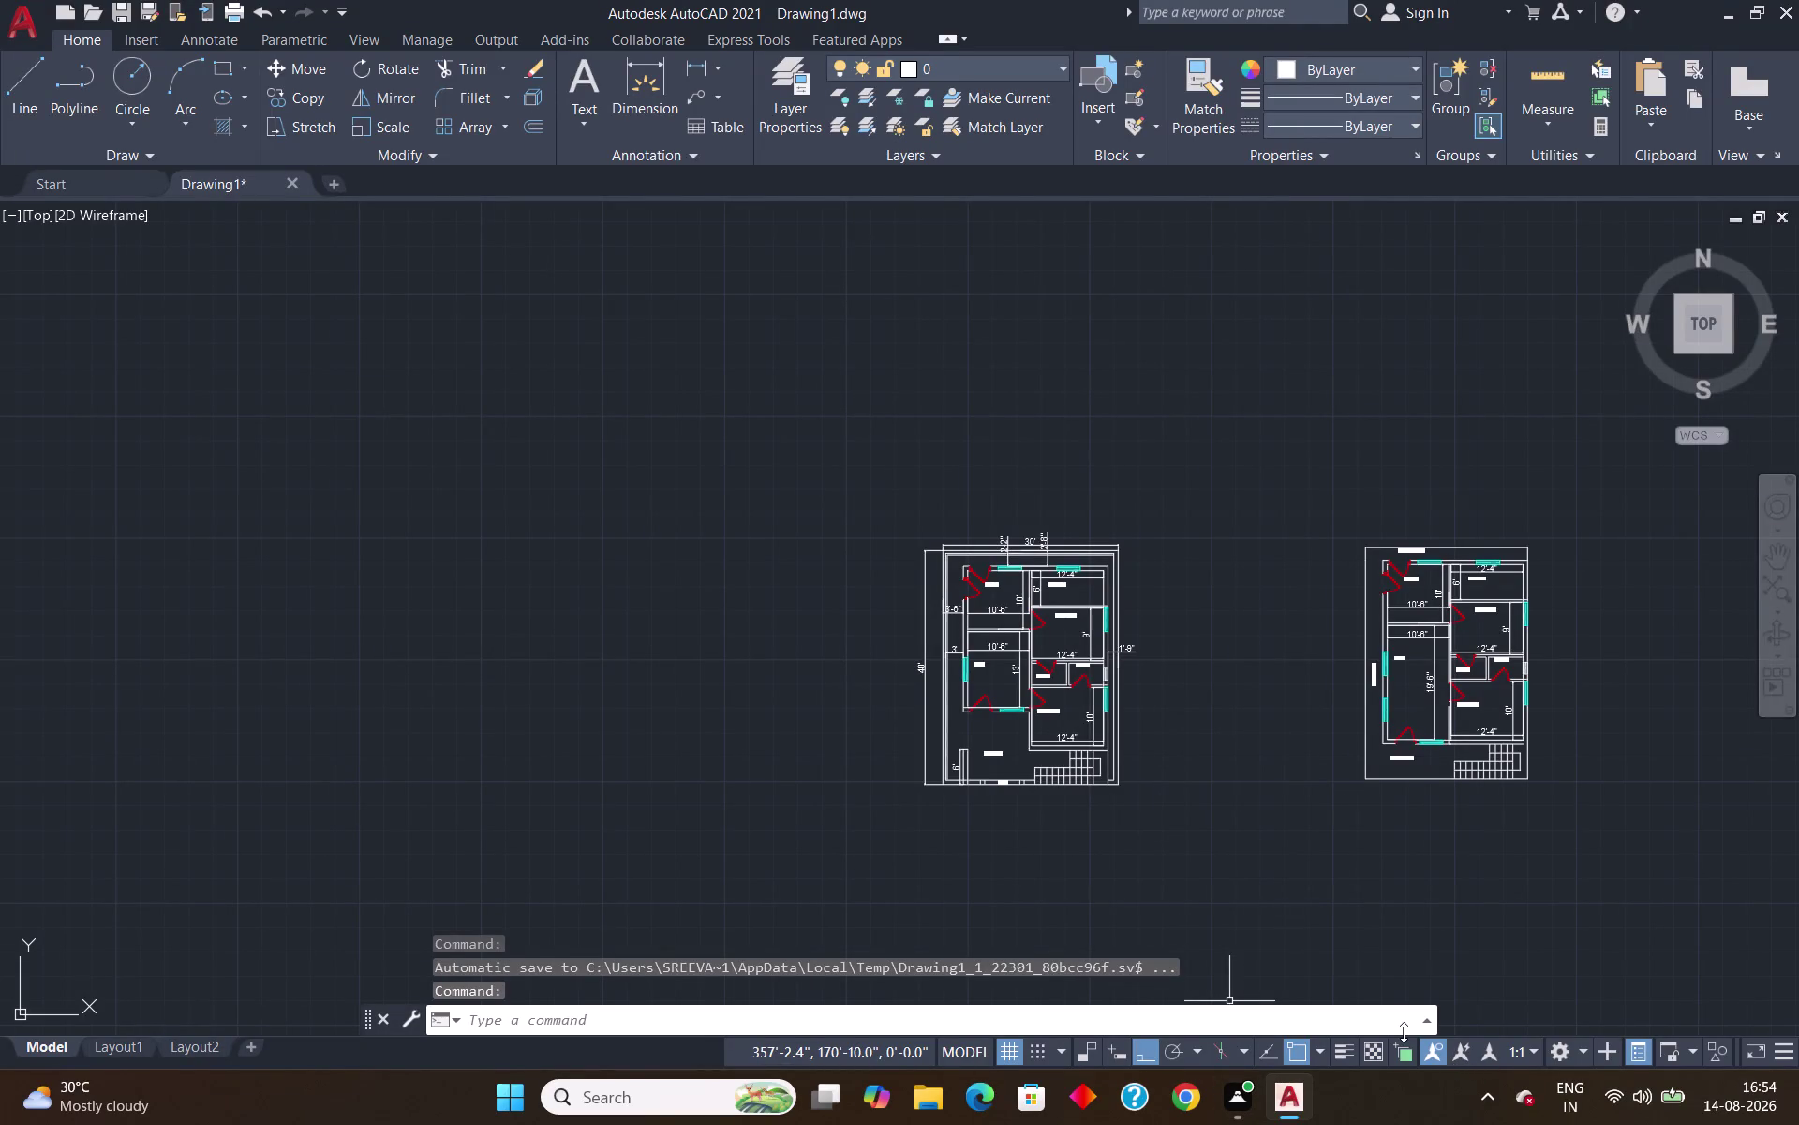
Draw a line from the left plan's top-right corner up, across right, and down to its bottom level.
scroll(down, 3)
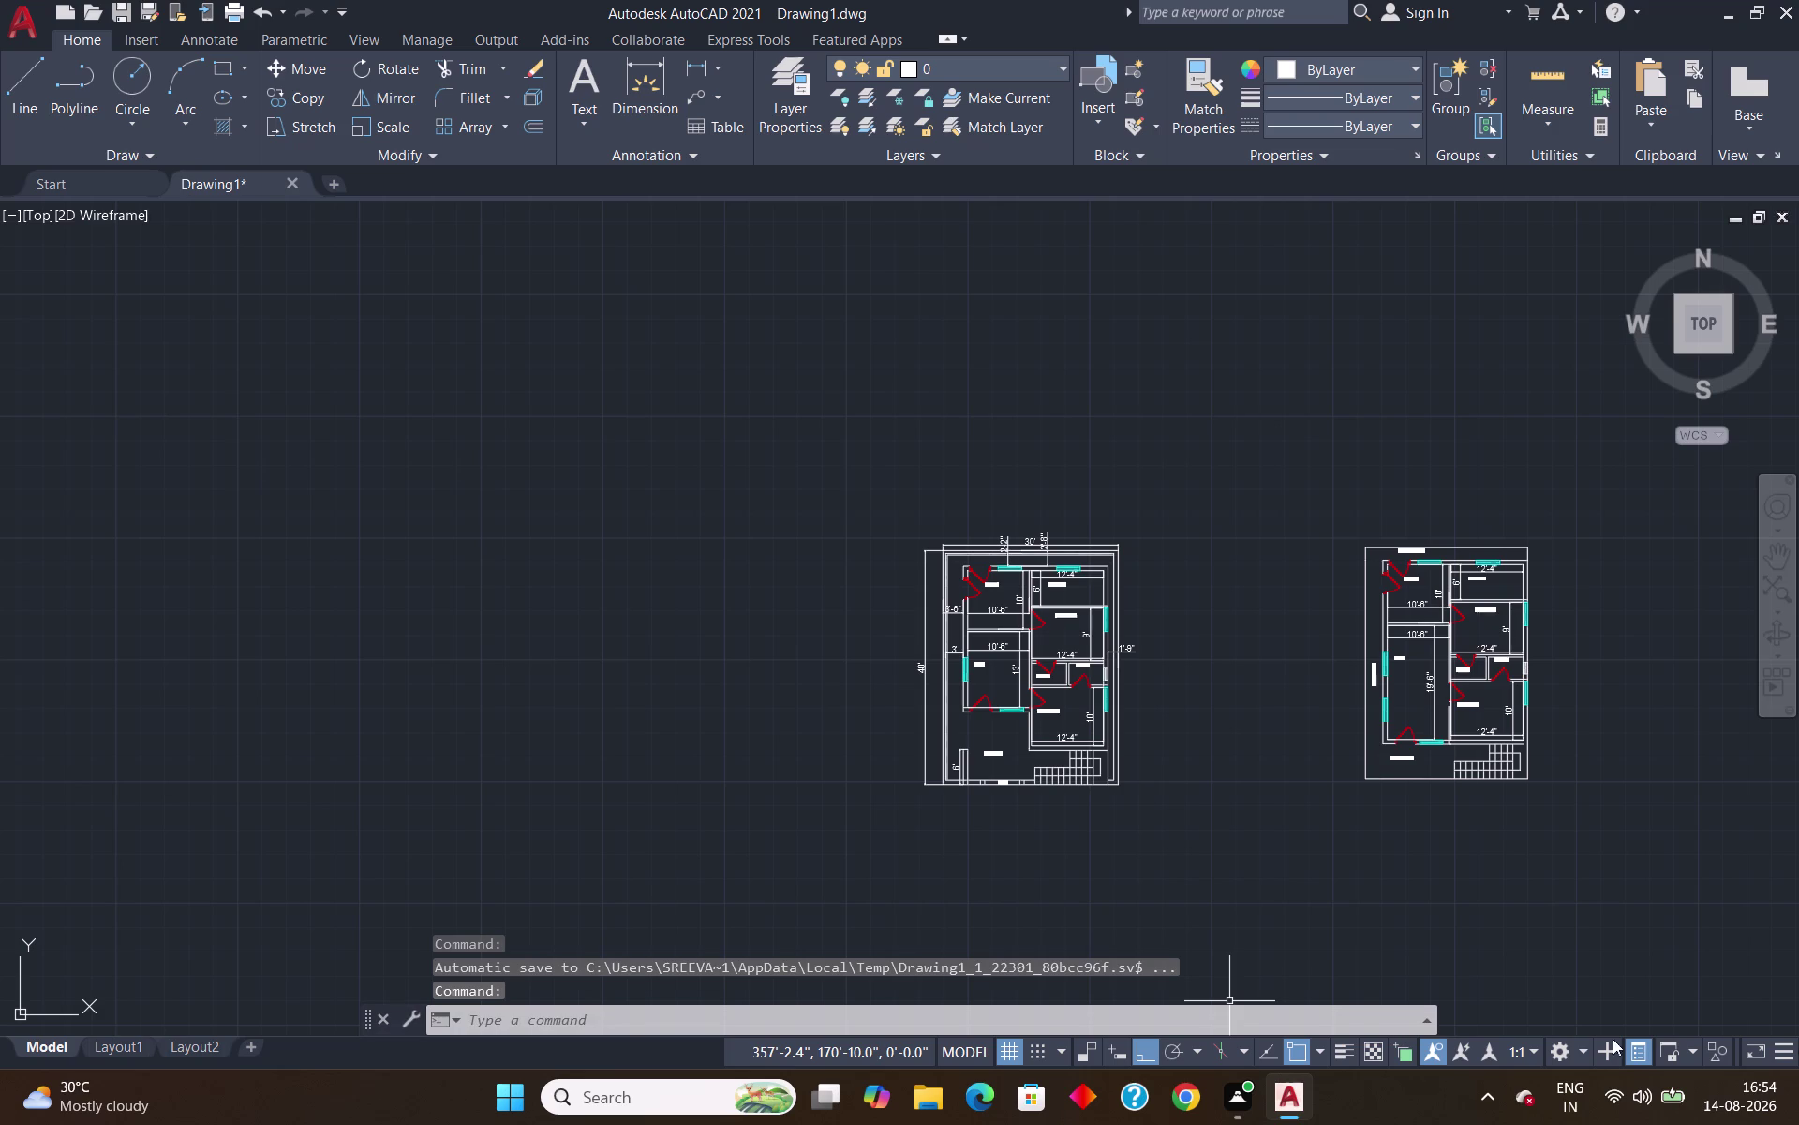
middle_drag(1633, 909, 1321, 893)
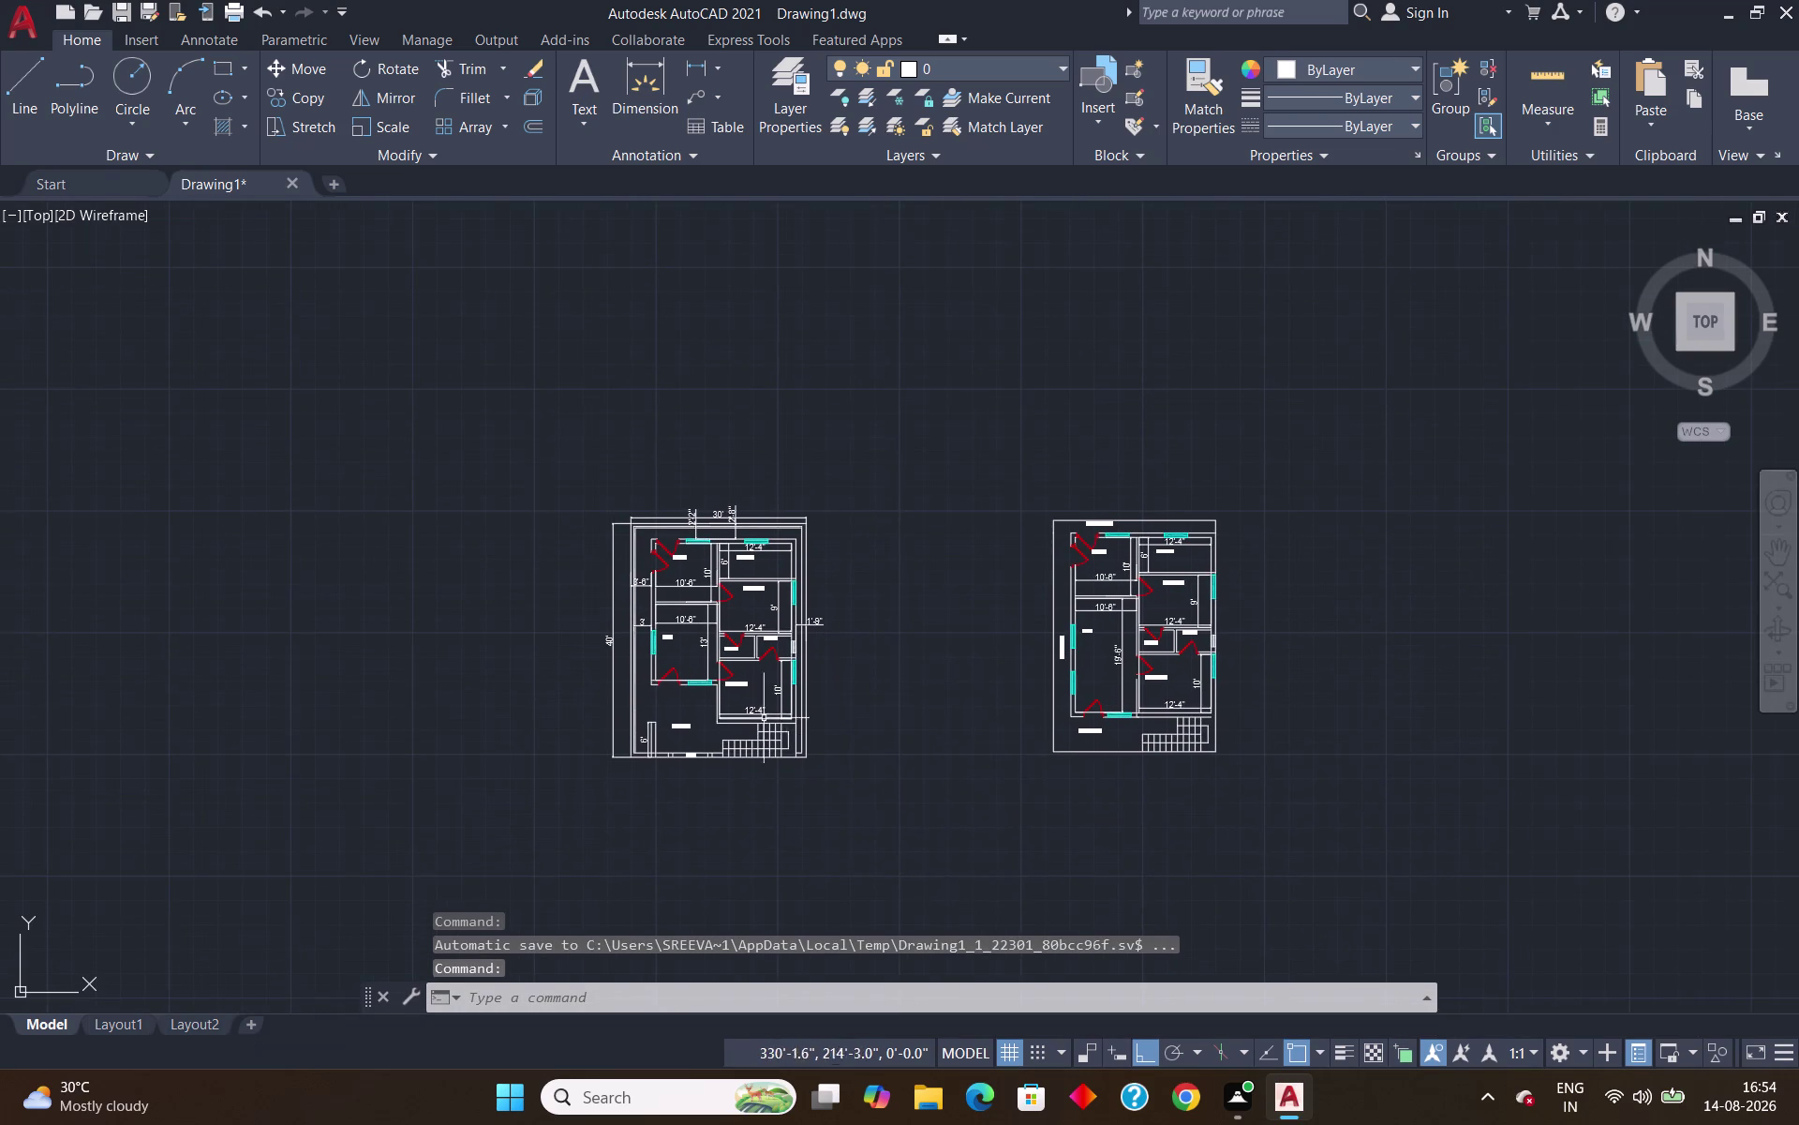
scroll(up, 3)
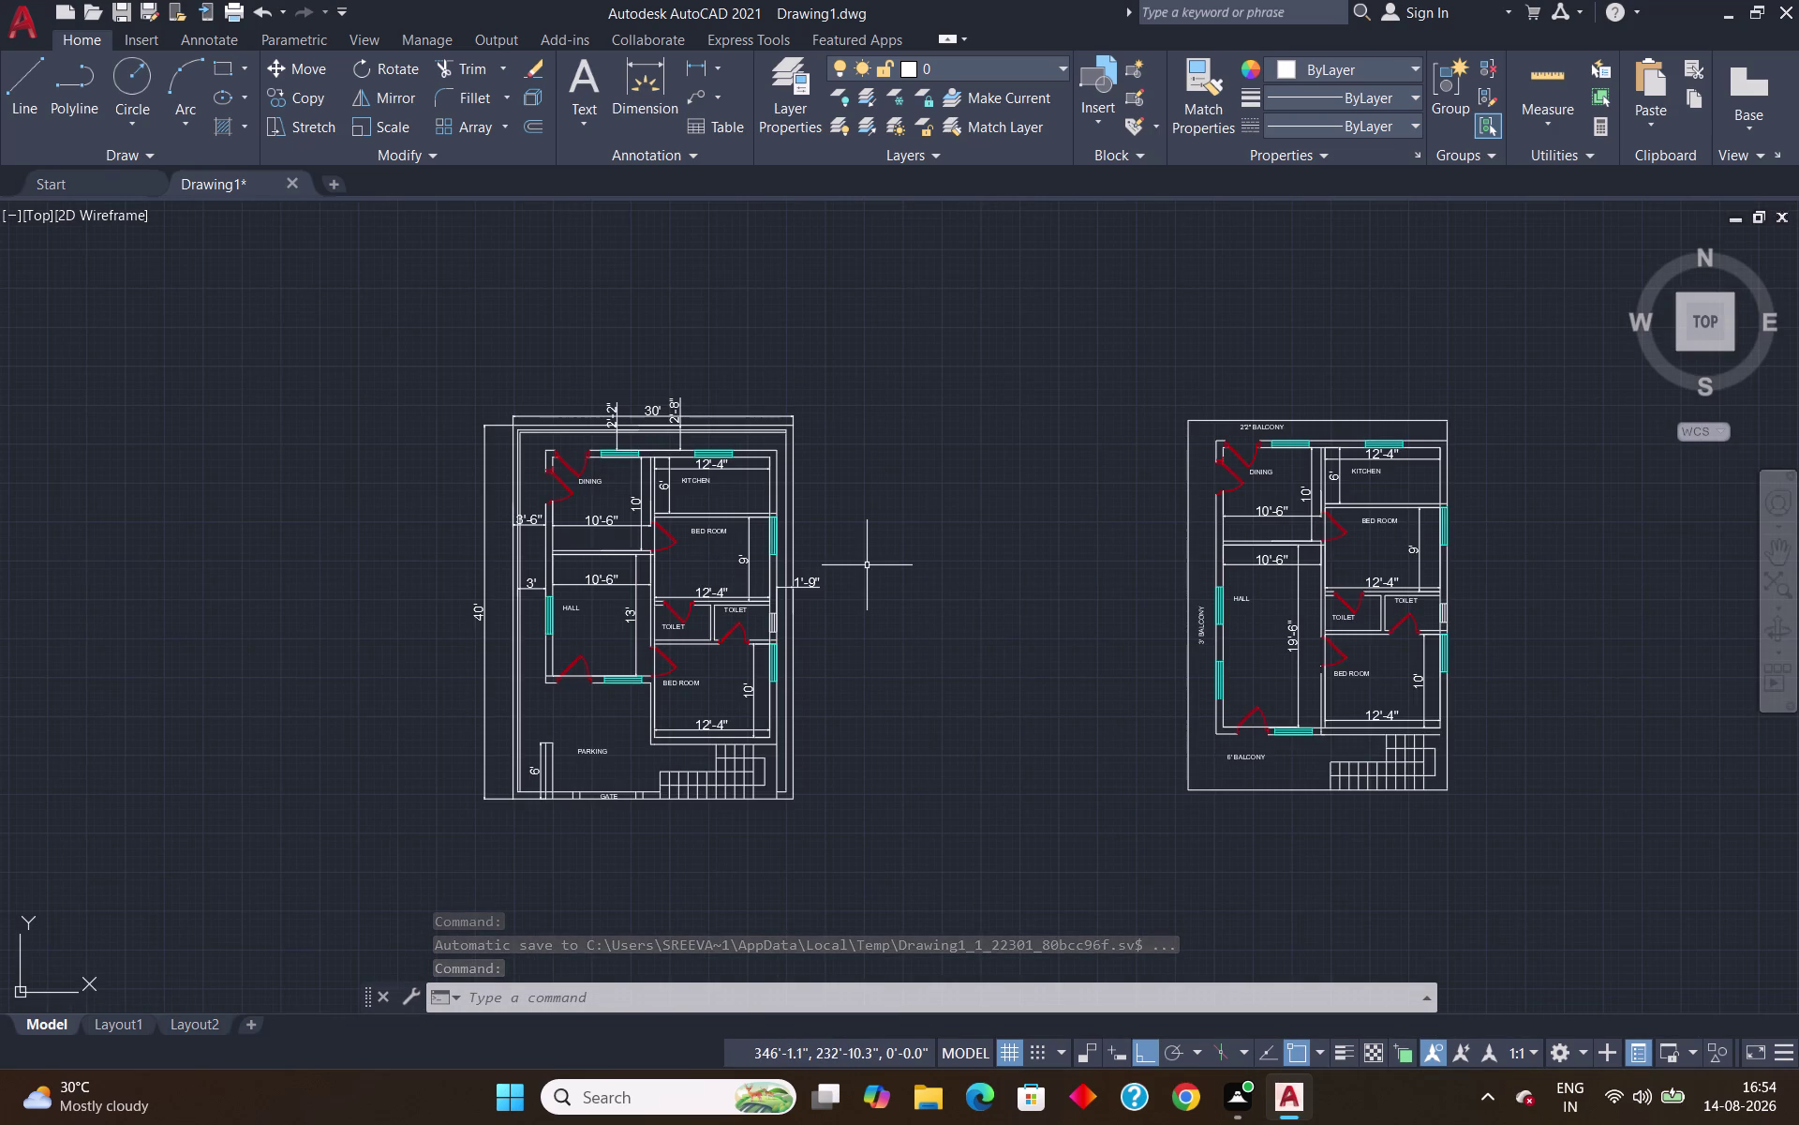
key(l)
key(Return)
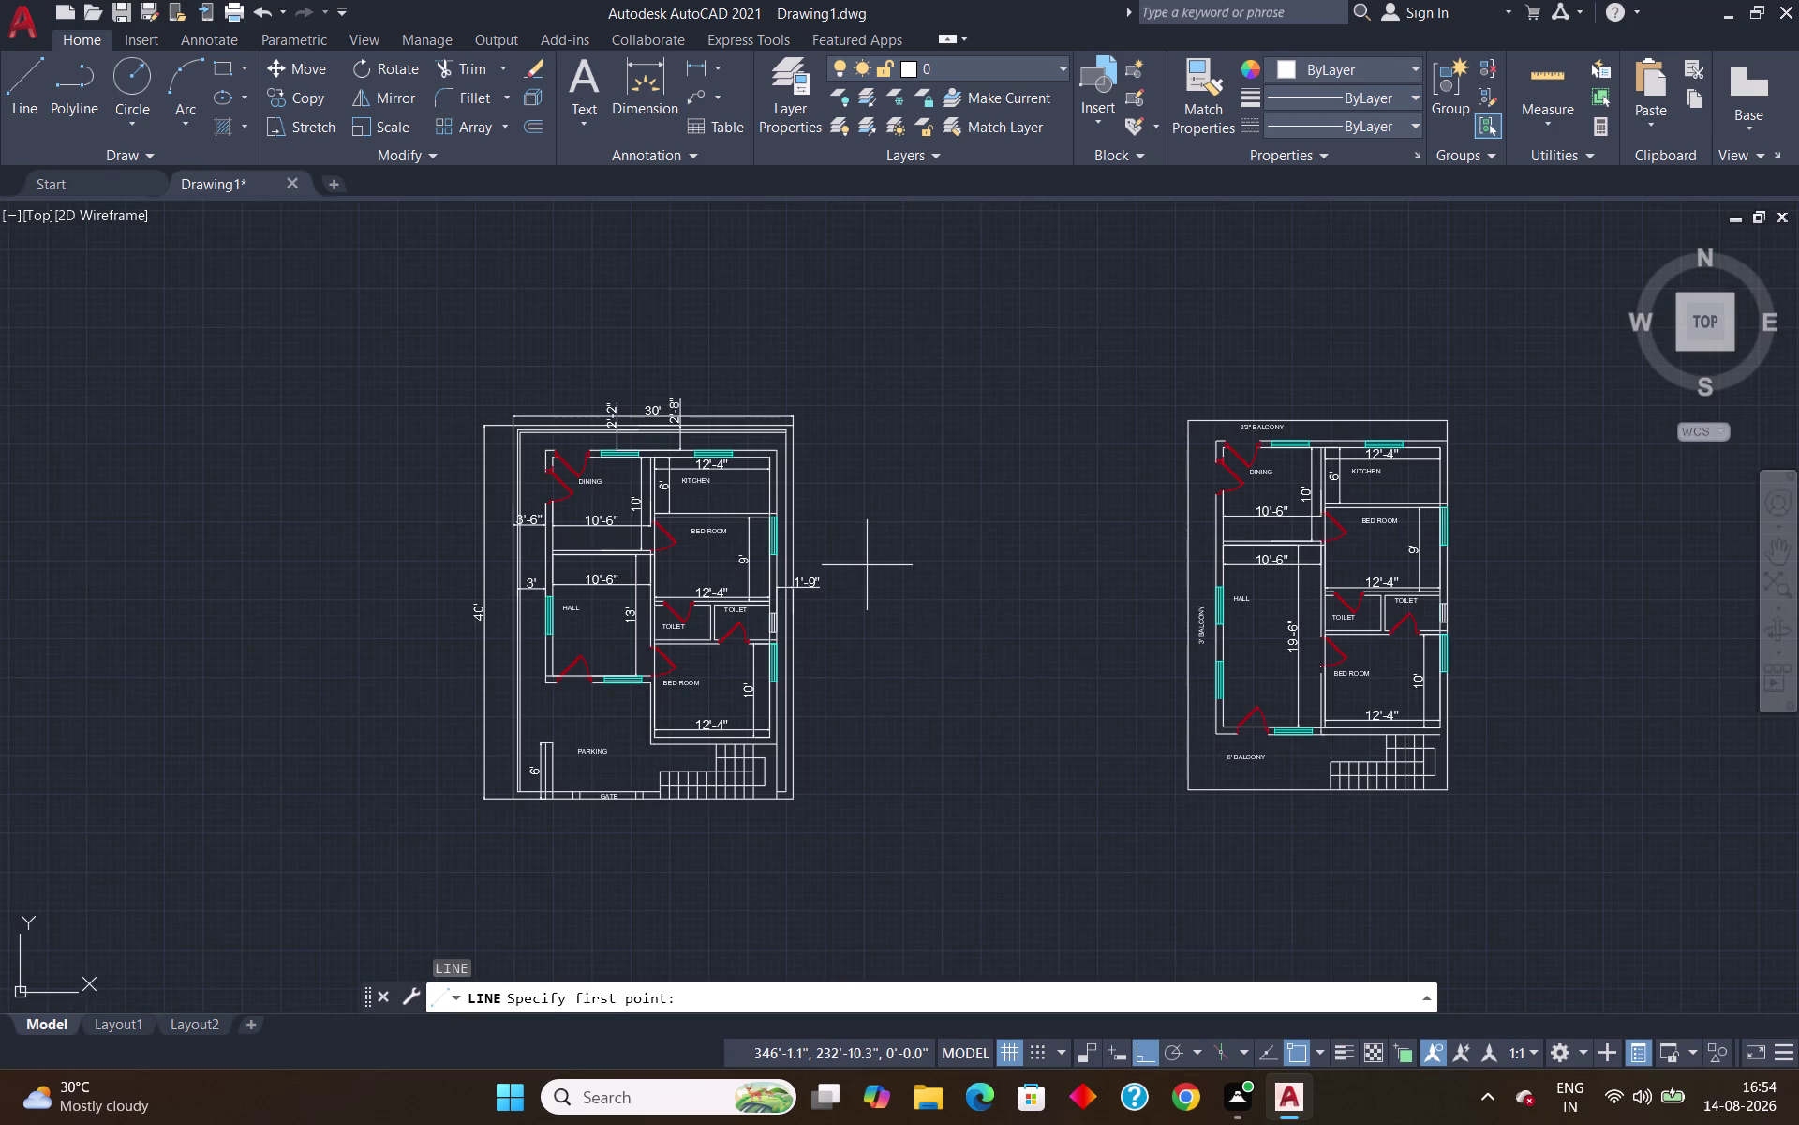
scroll(up, 3)
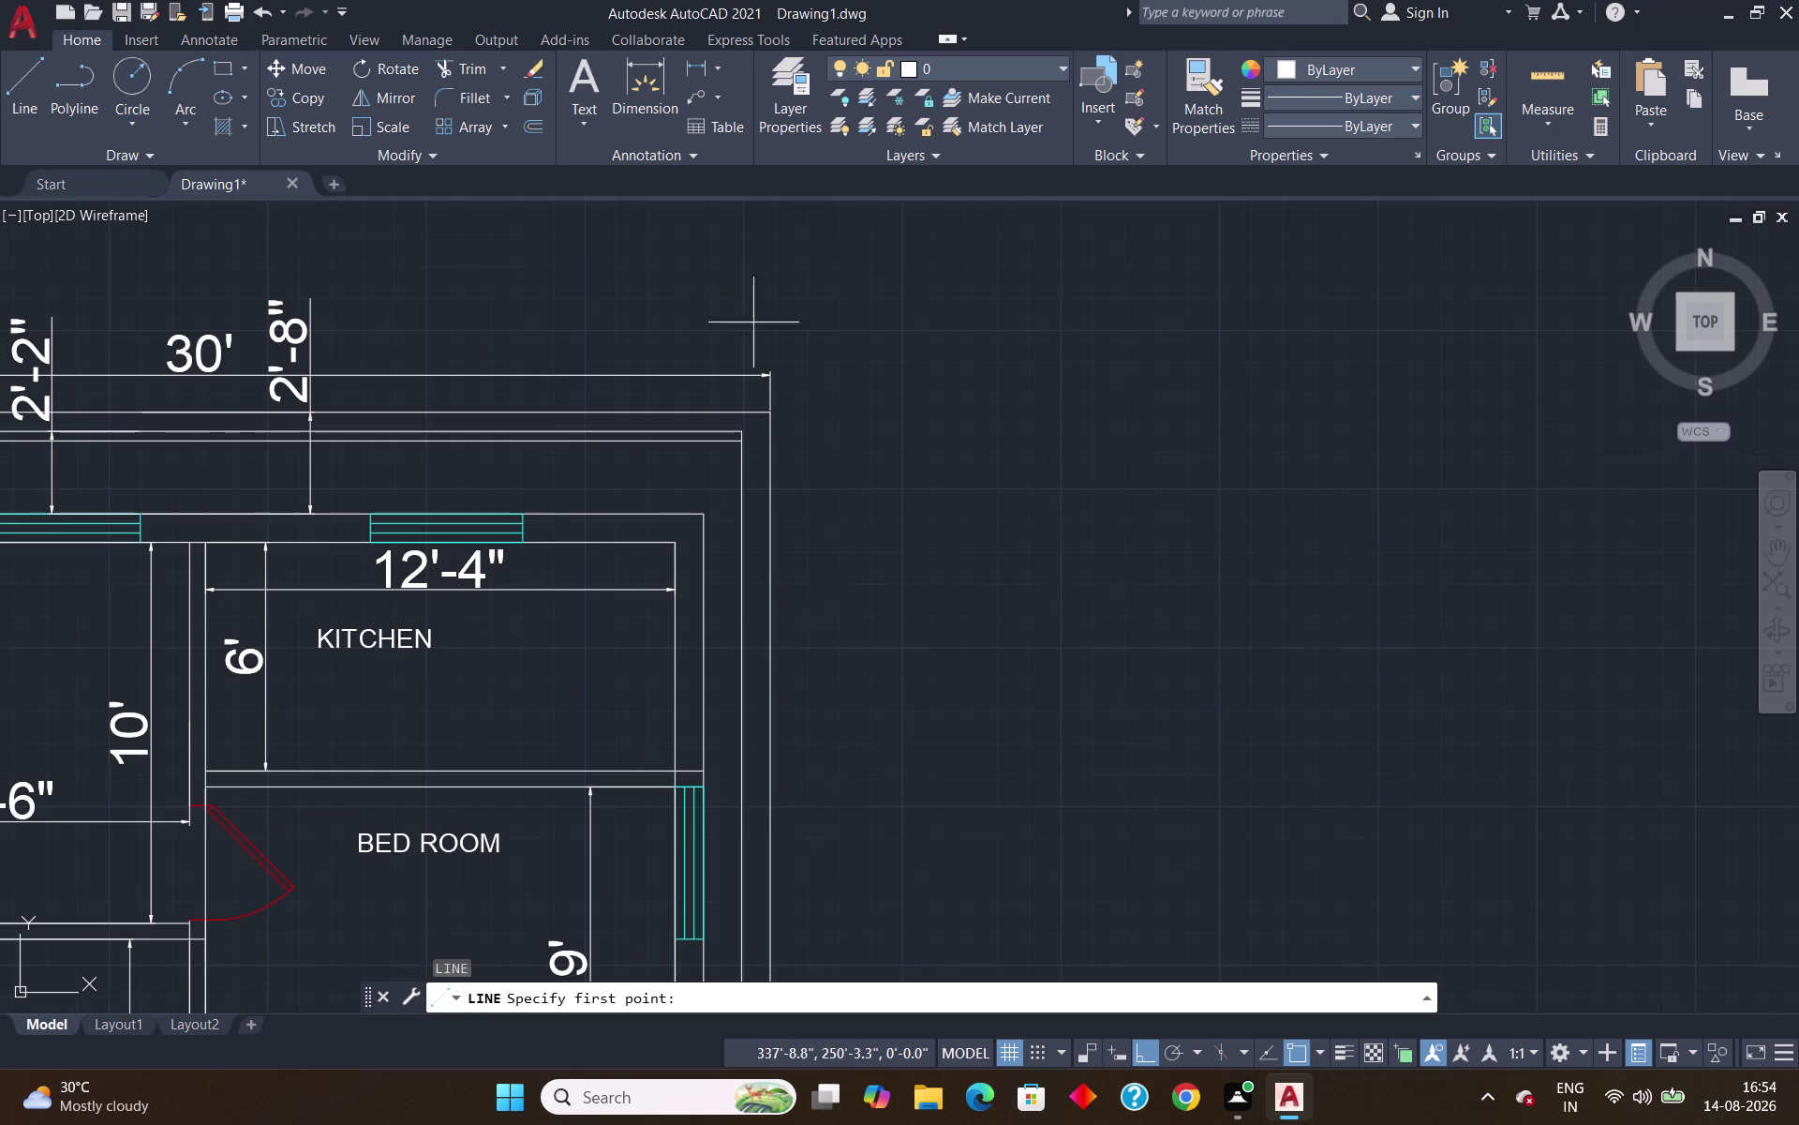
click(771, 418)
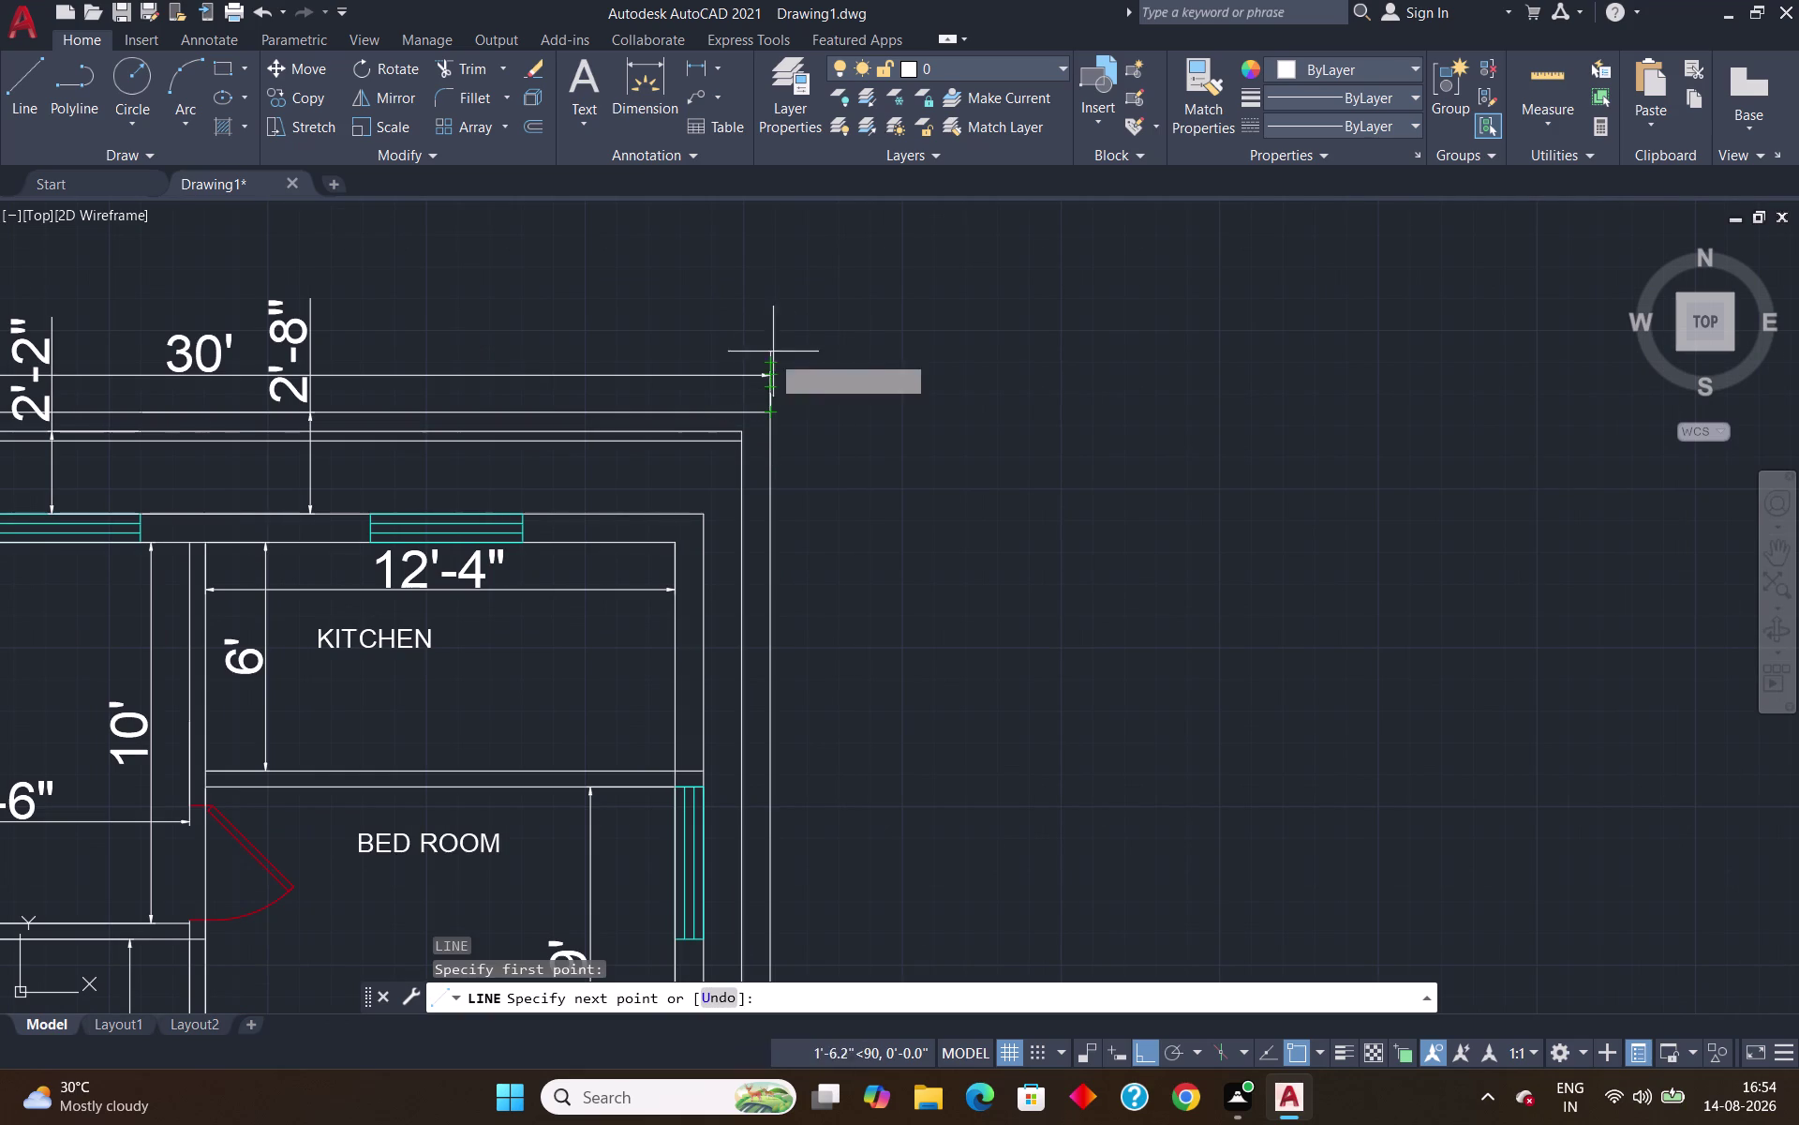
click(774, 251)
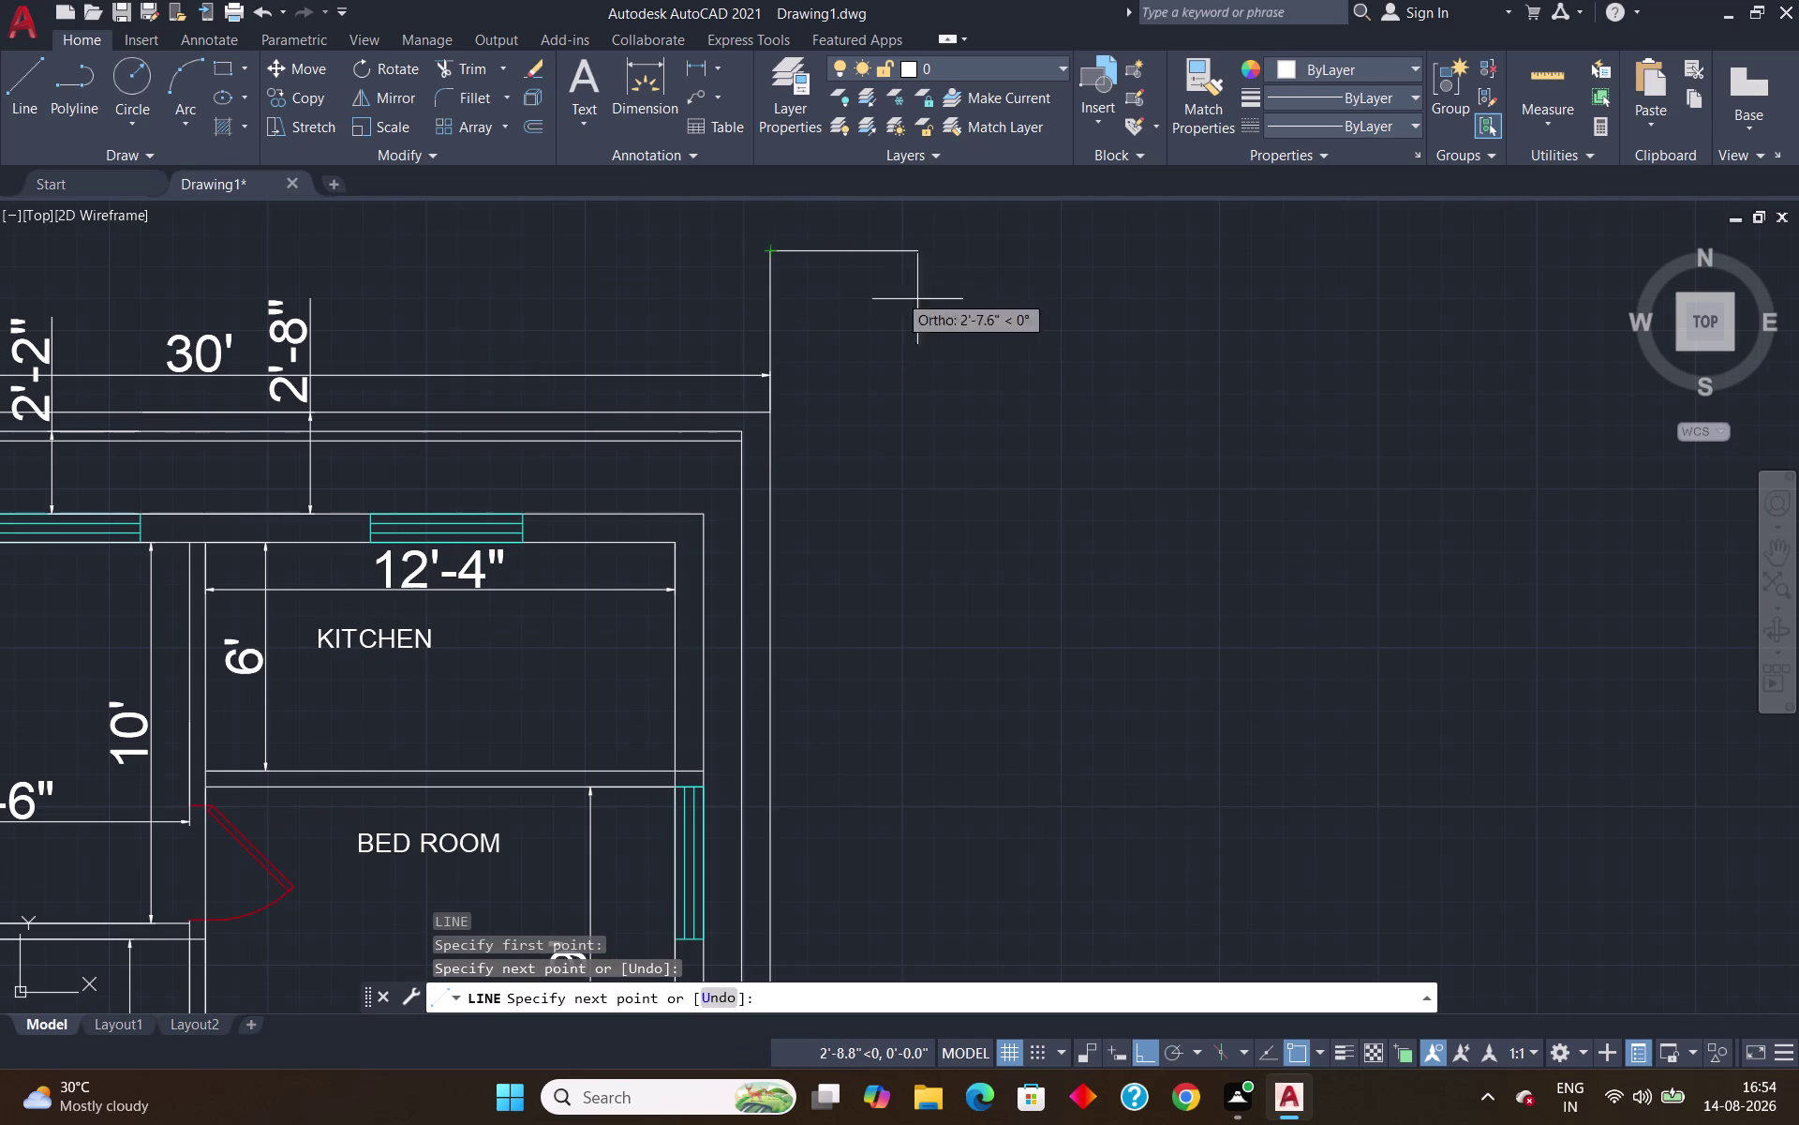
click(1120, 276)
scroll(down, 3)
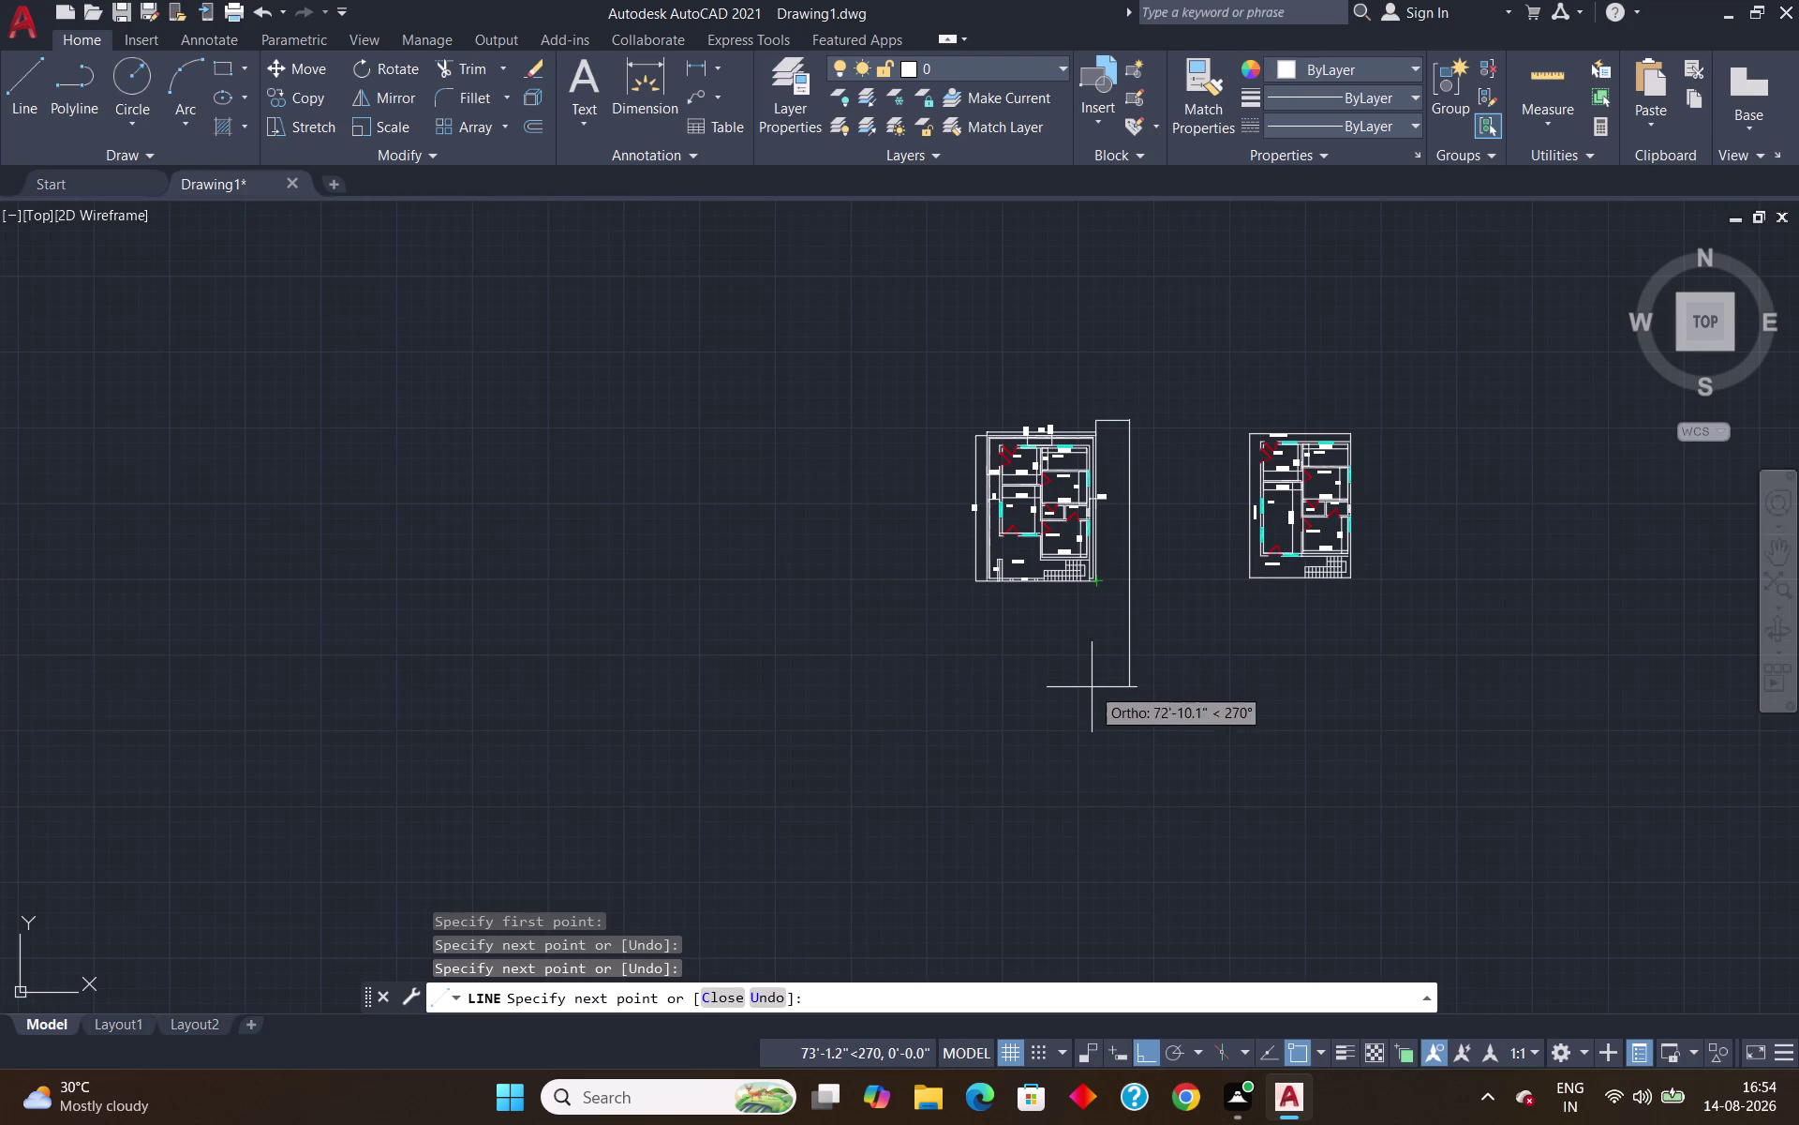
click(1130, 587)
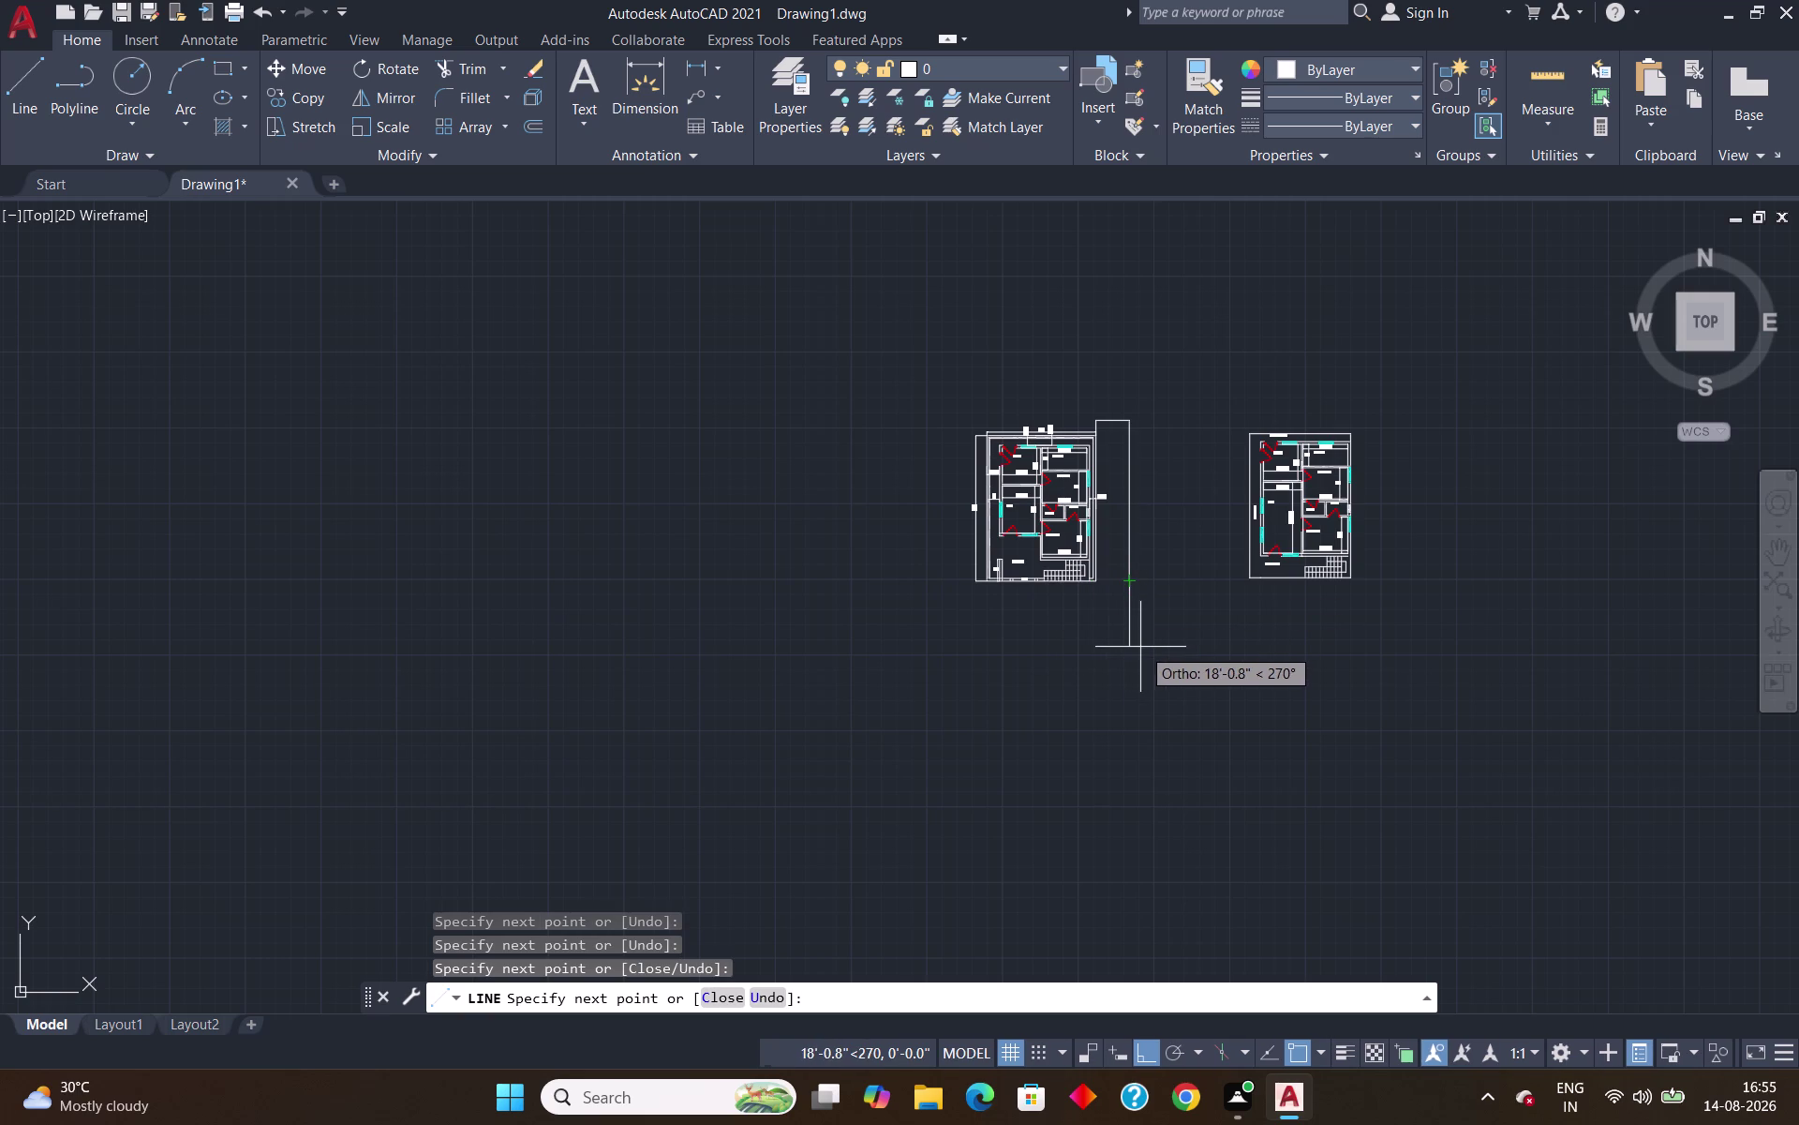
key(Escape)
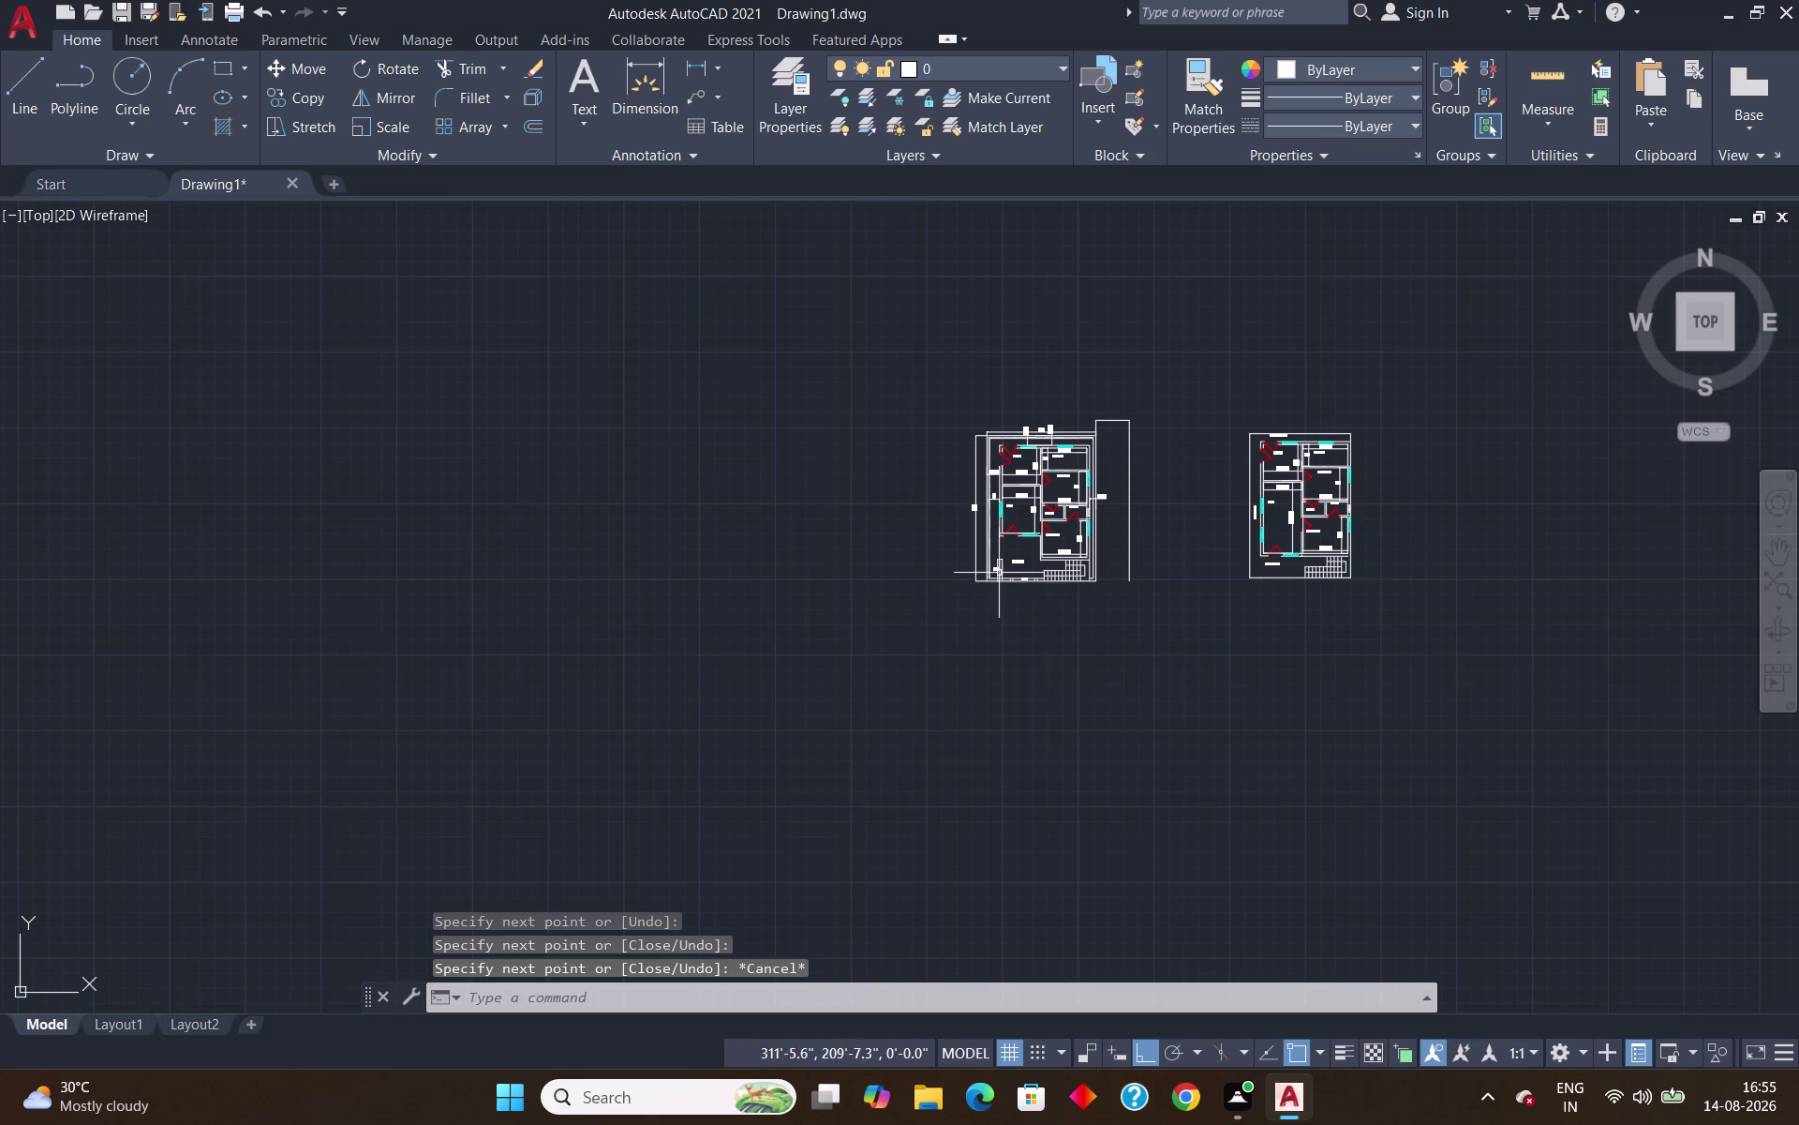
scroll(up, 3)
Draw a line from the plan's bottom-left corner left, down, and right past the right-side line.
key(l)
key(Return)
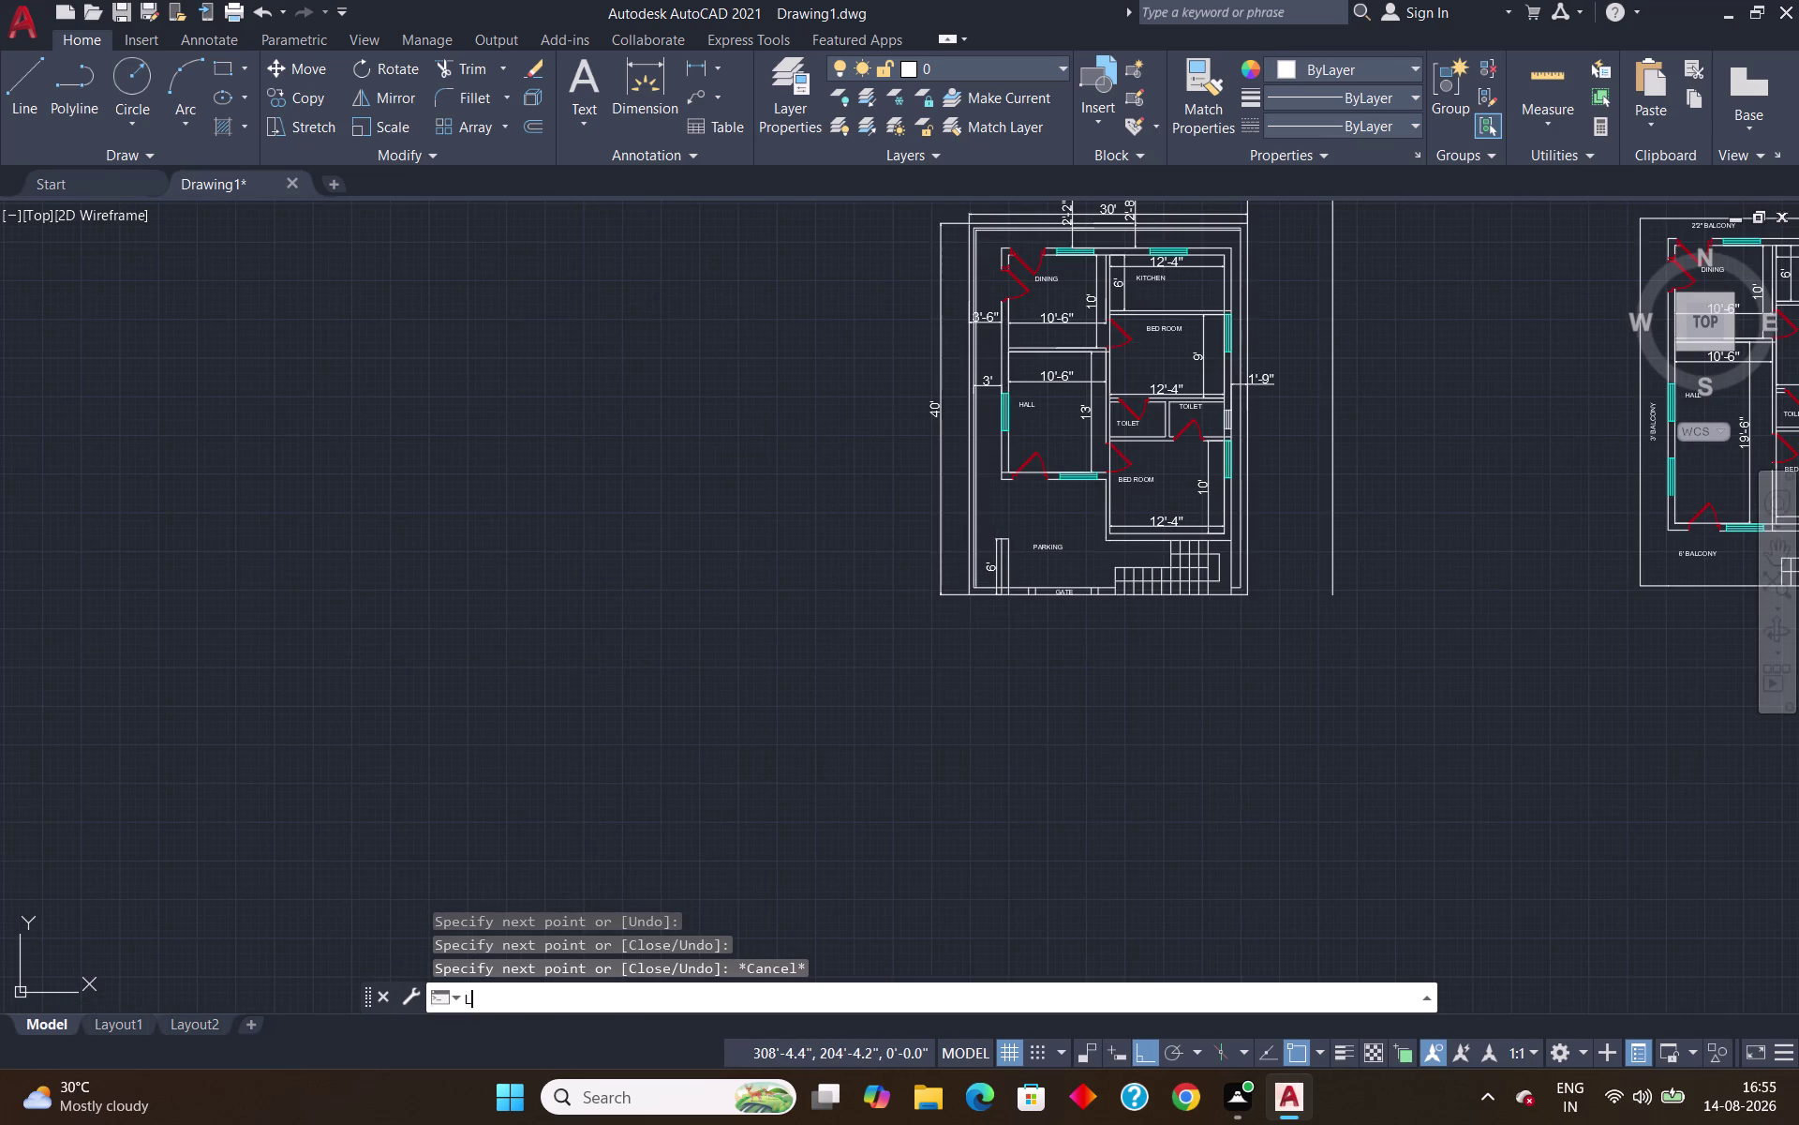
click(972, 595)
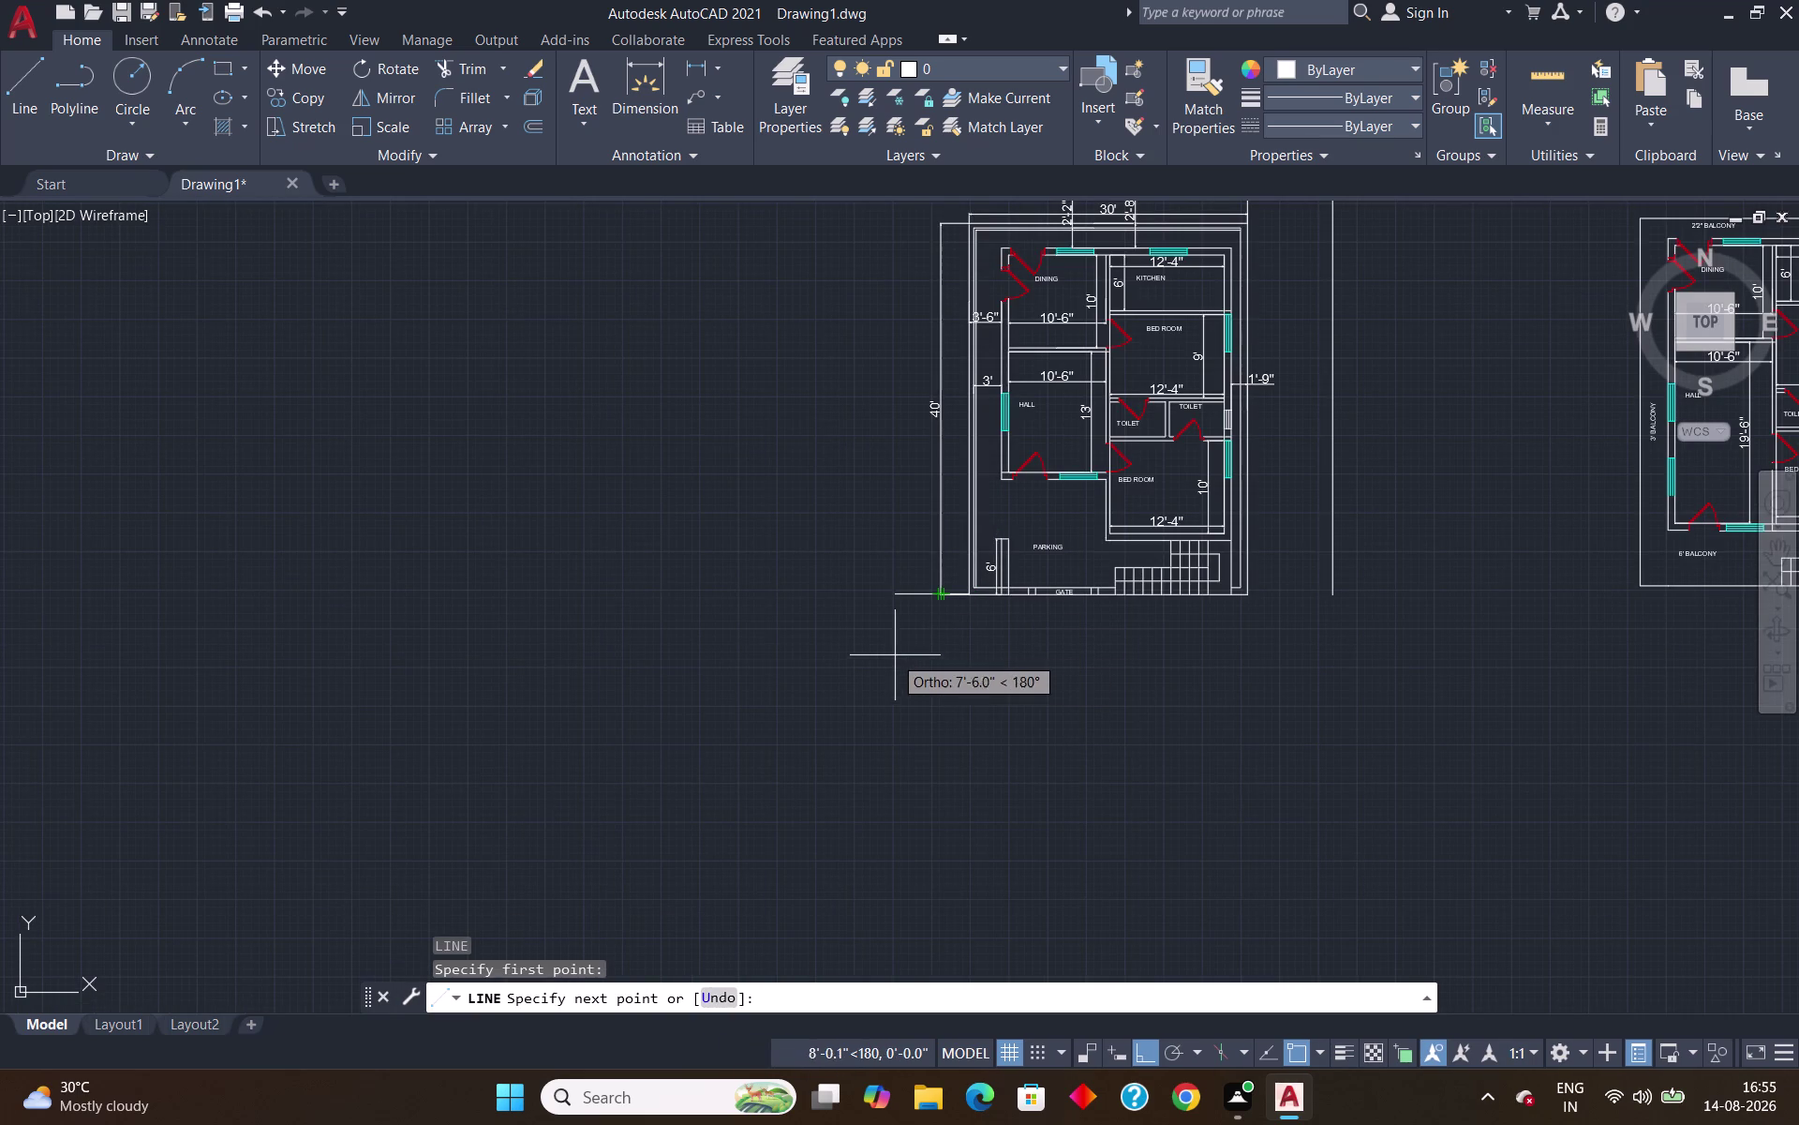
click(914, 611)
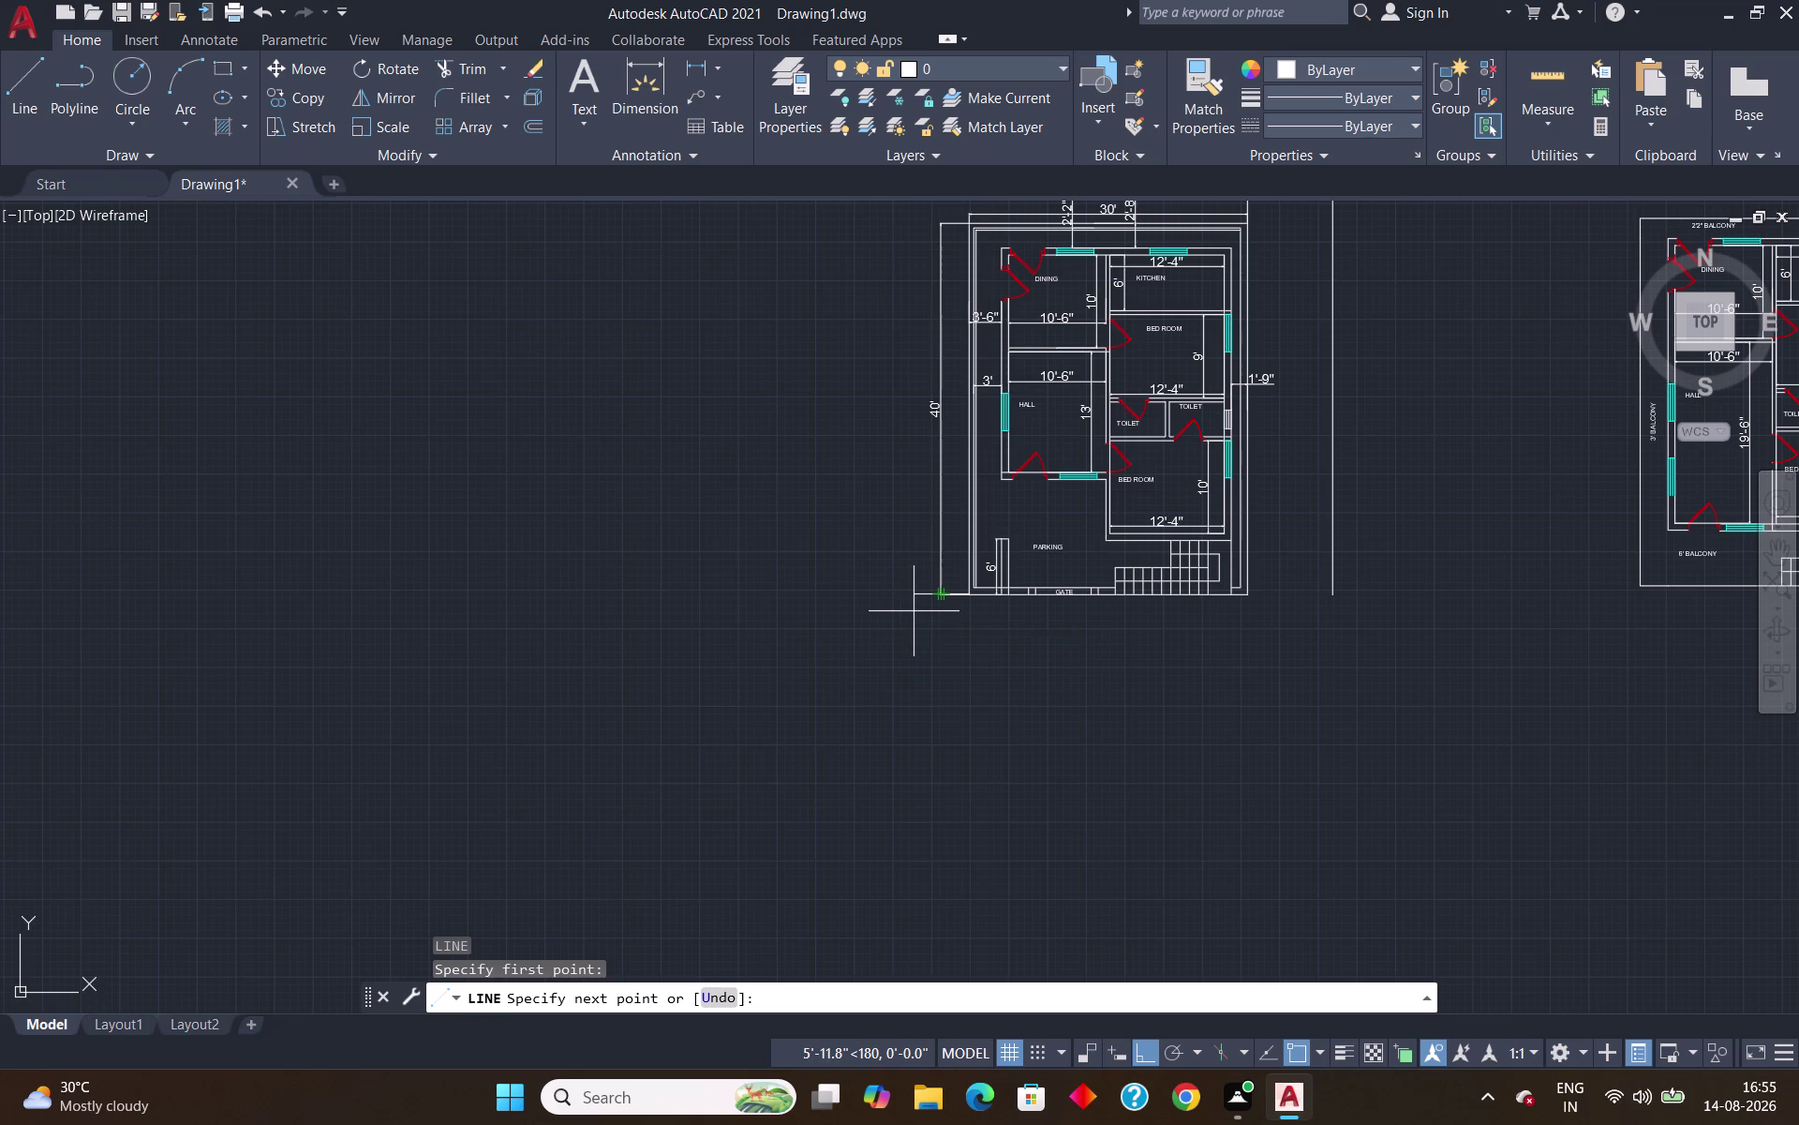
click(926, 674)
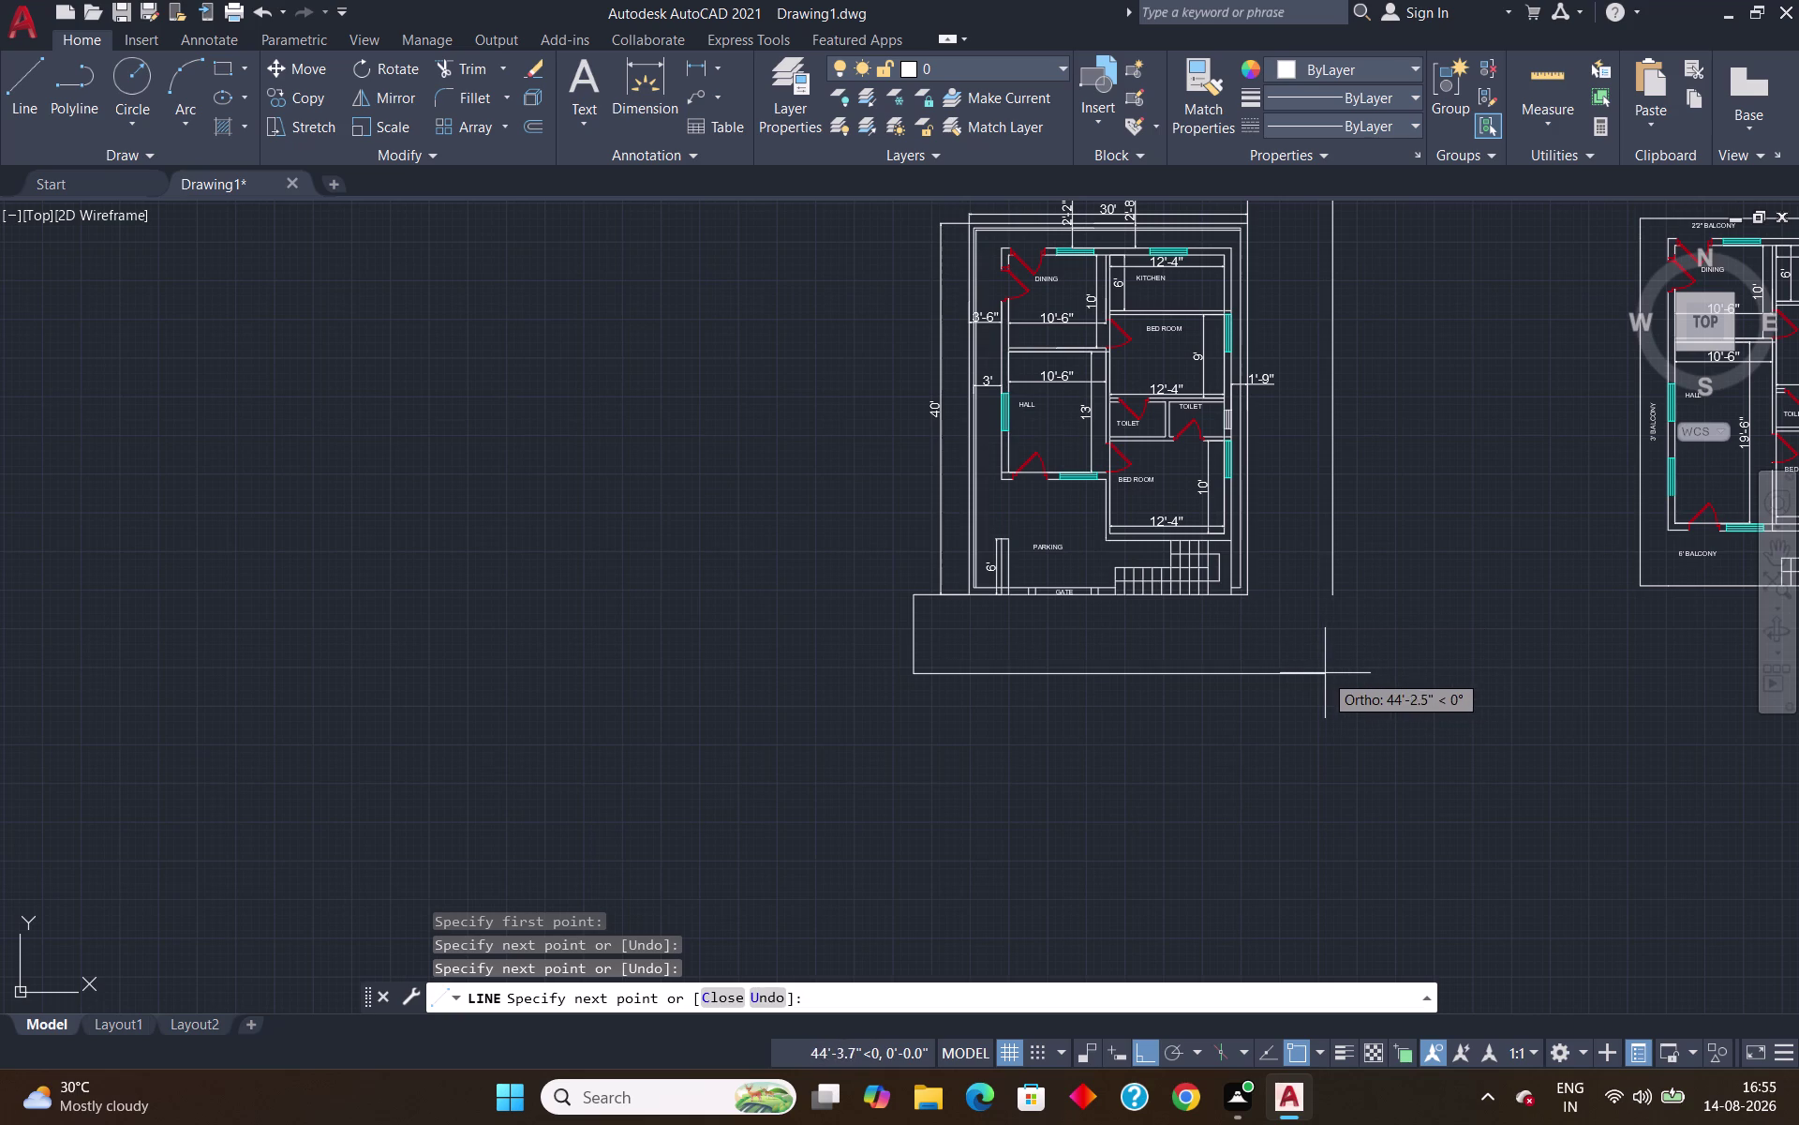
scroll(up, 3)
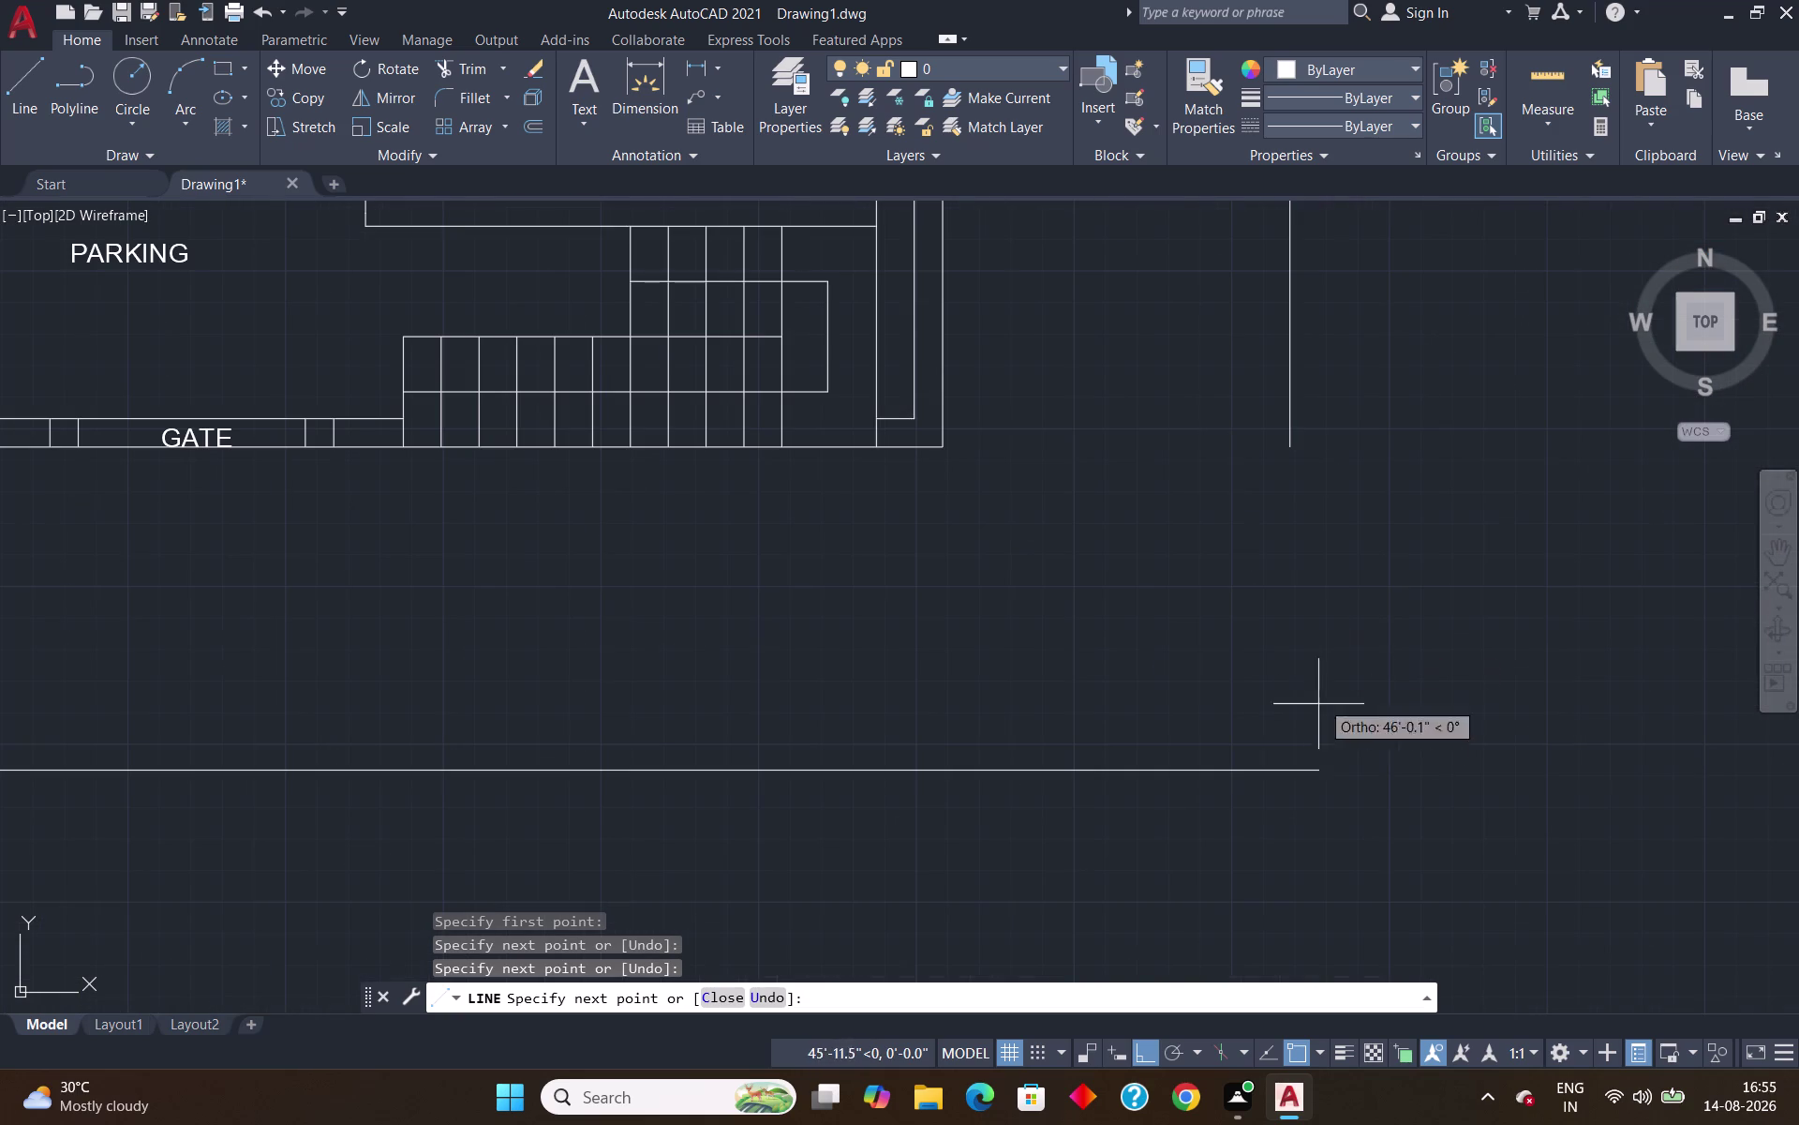
click(1423, 735)
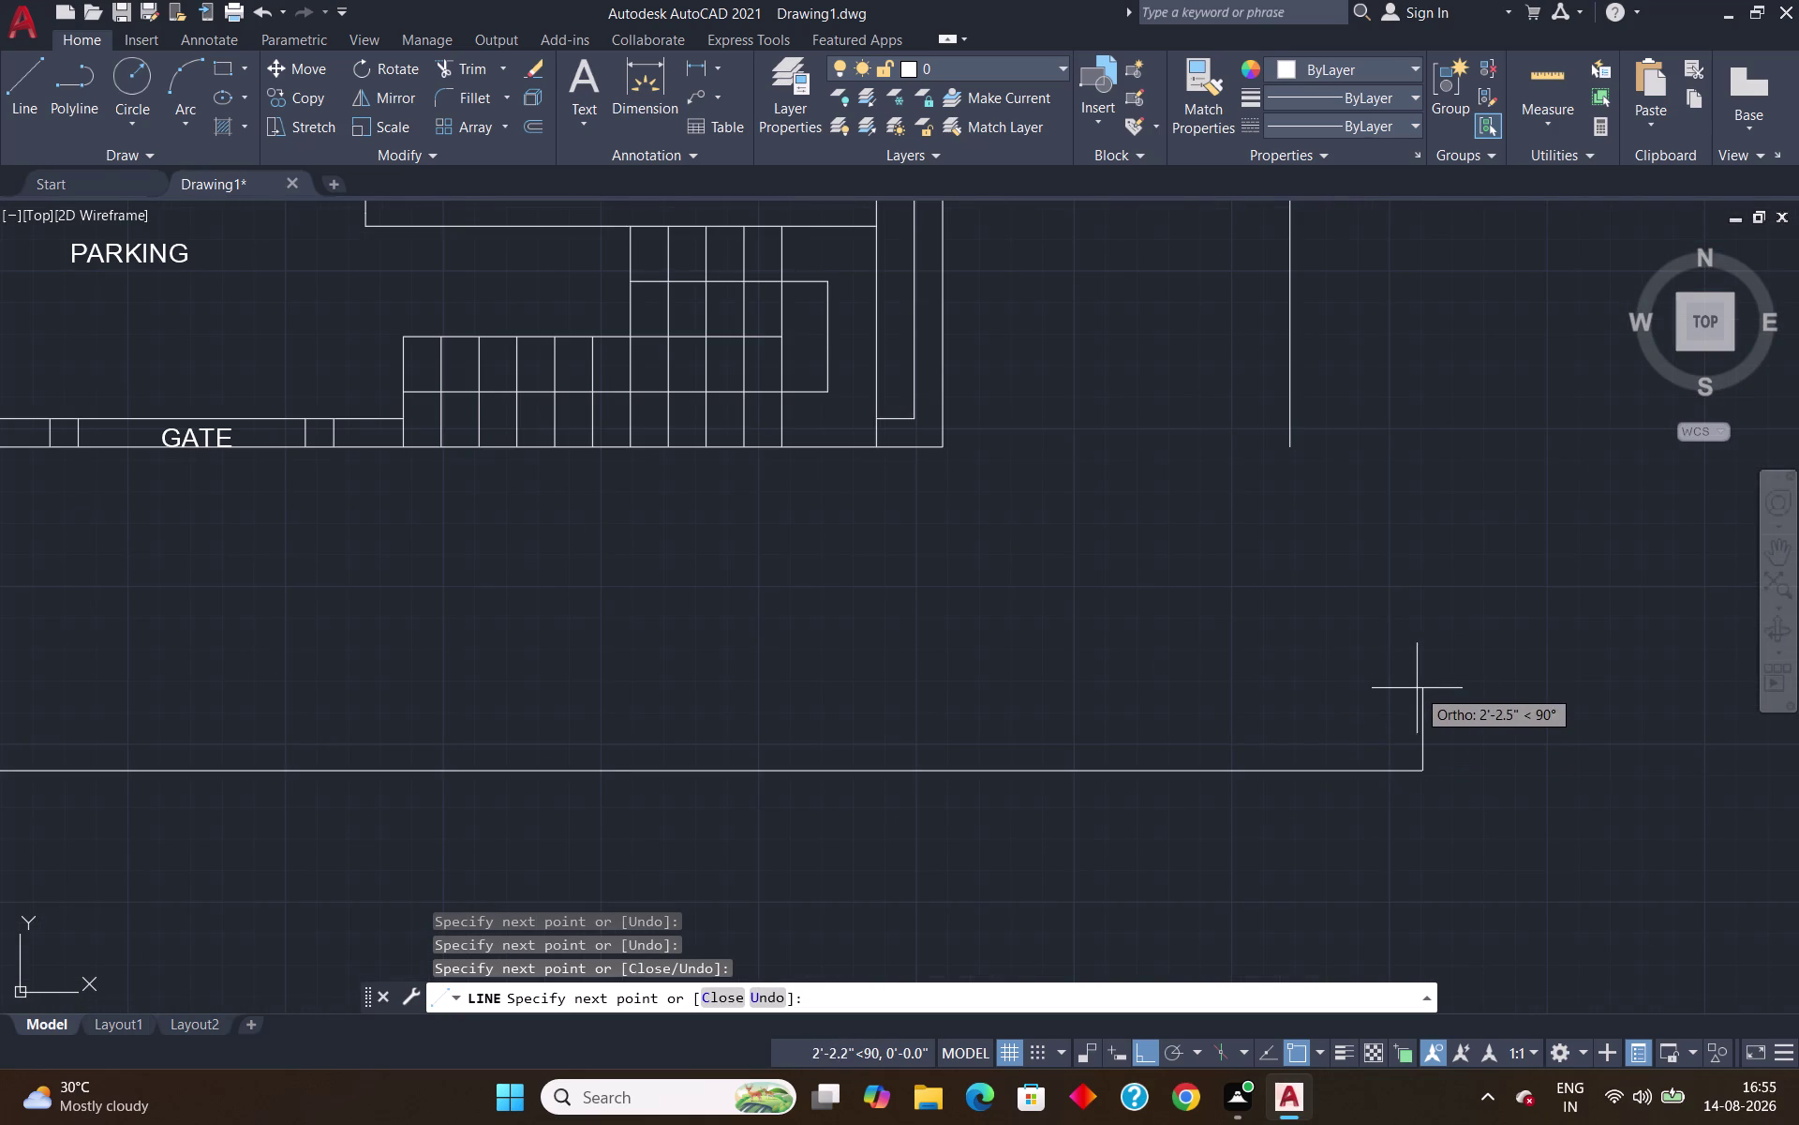
key(Escape)
Extend the right vertical boundary line down to the new bottom line.
key(e)
key(x)
key(Return)
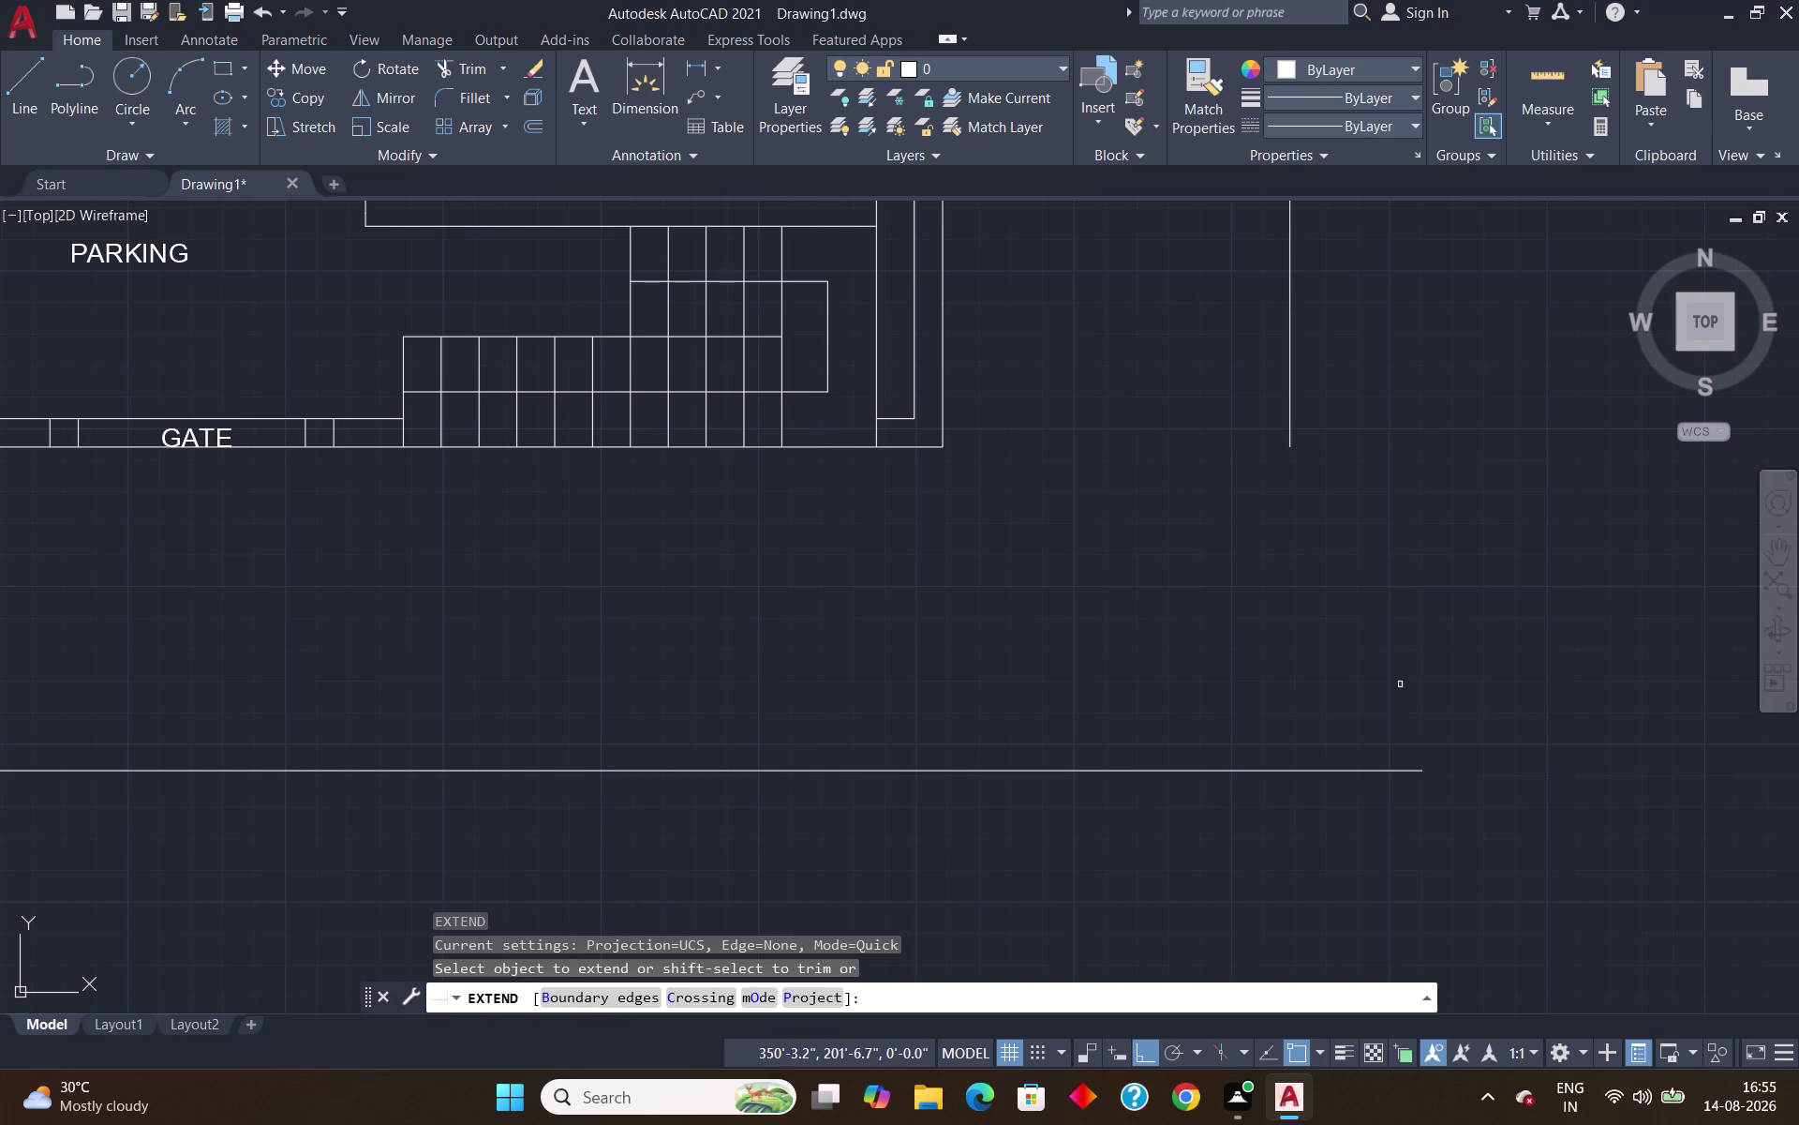
click(1291, 420)
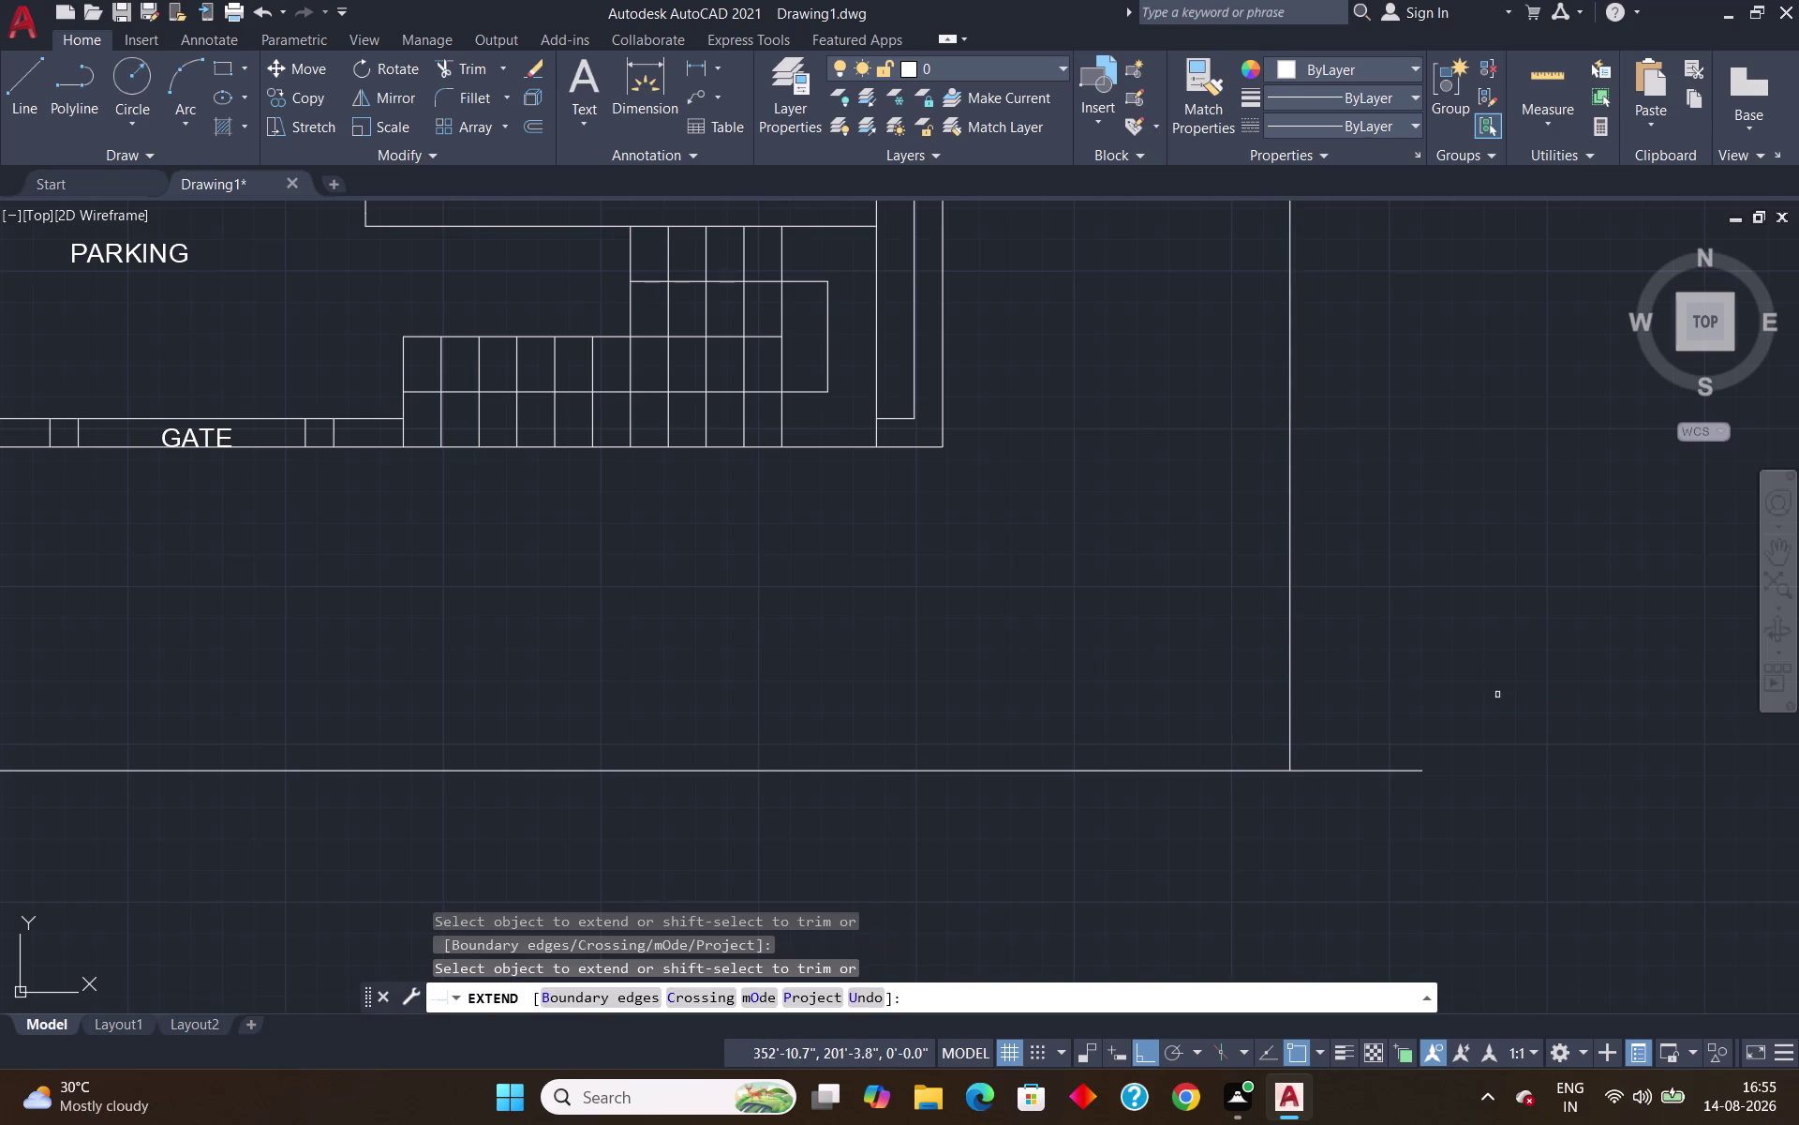
key(Escape)
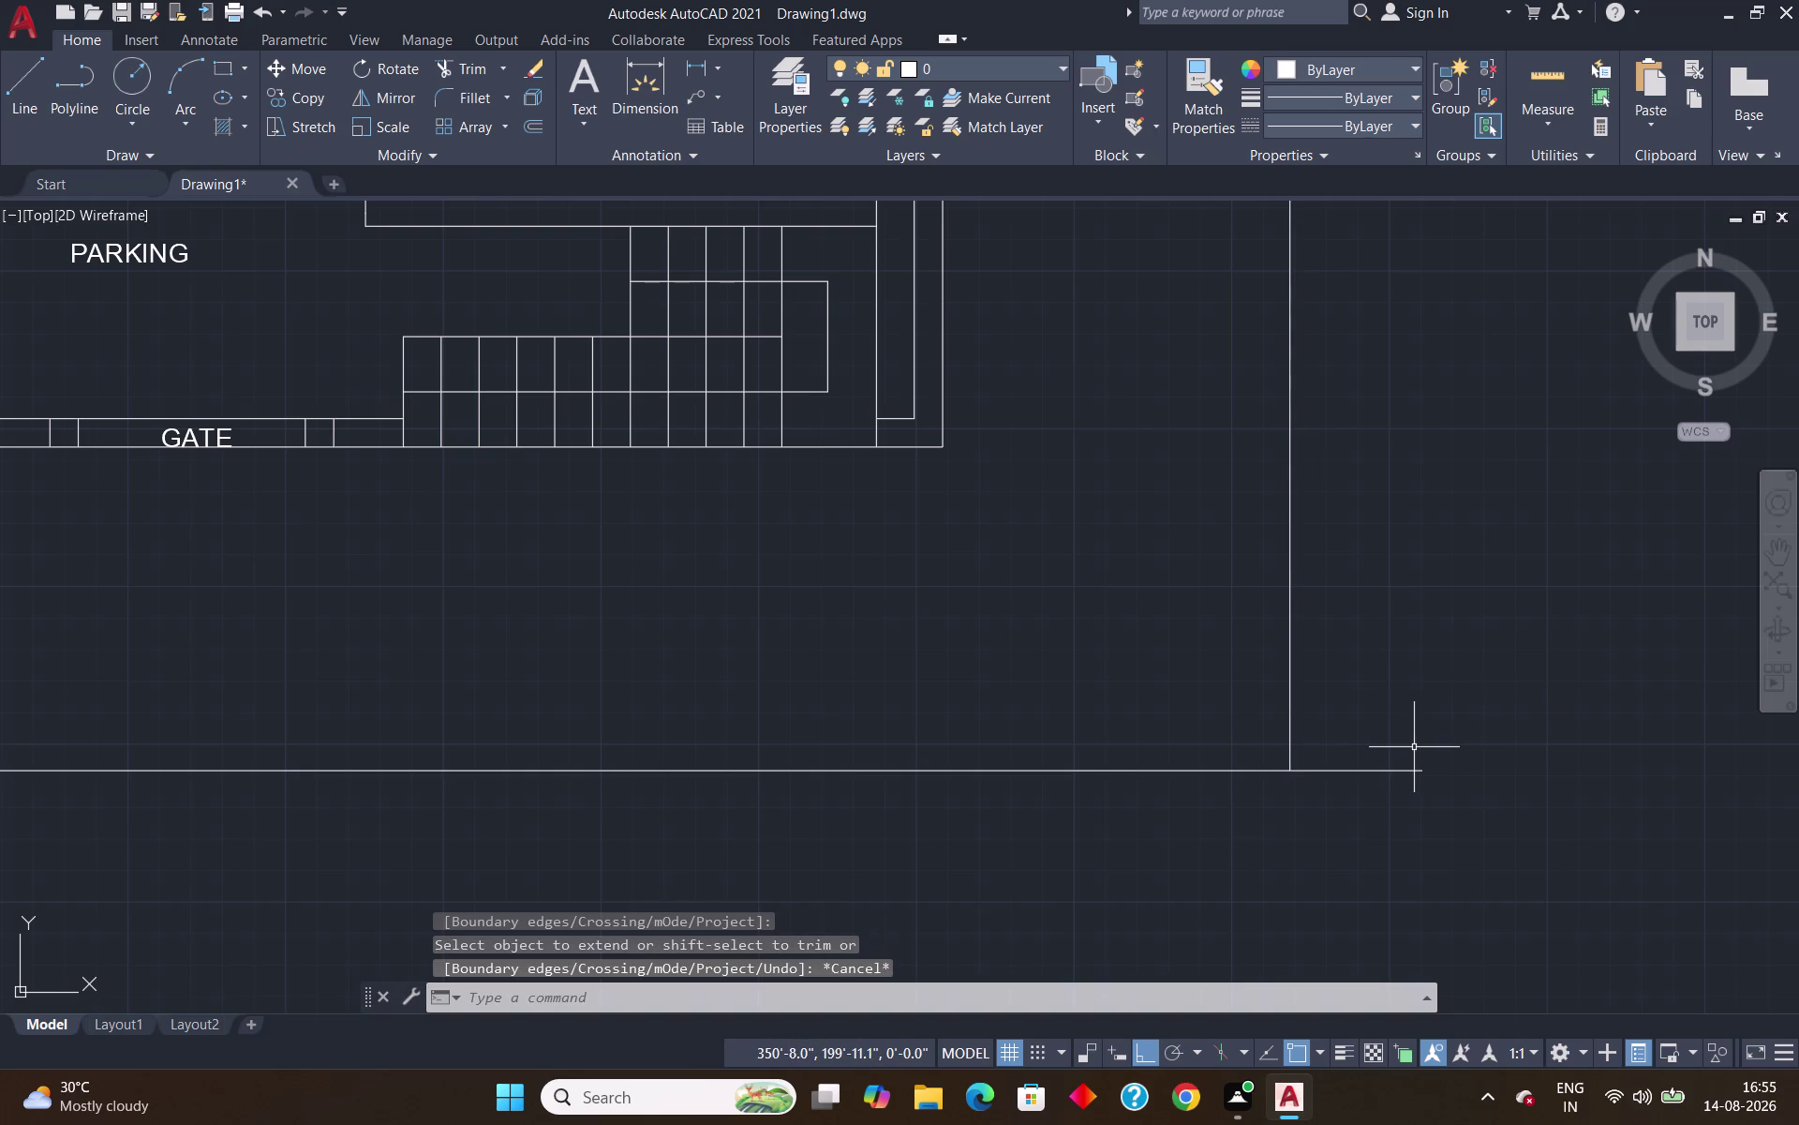
Trim the bottom line's overhang past the vertical line with a fence.
text(TR)
key(Return)
drag(1385, 729, 1390, 772)
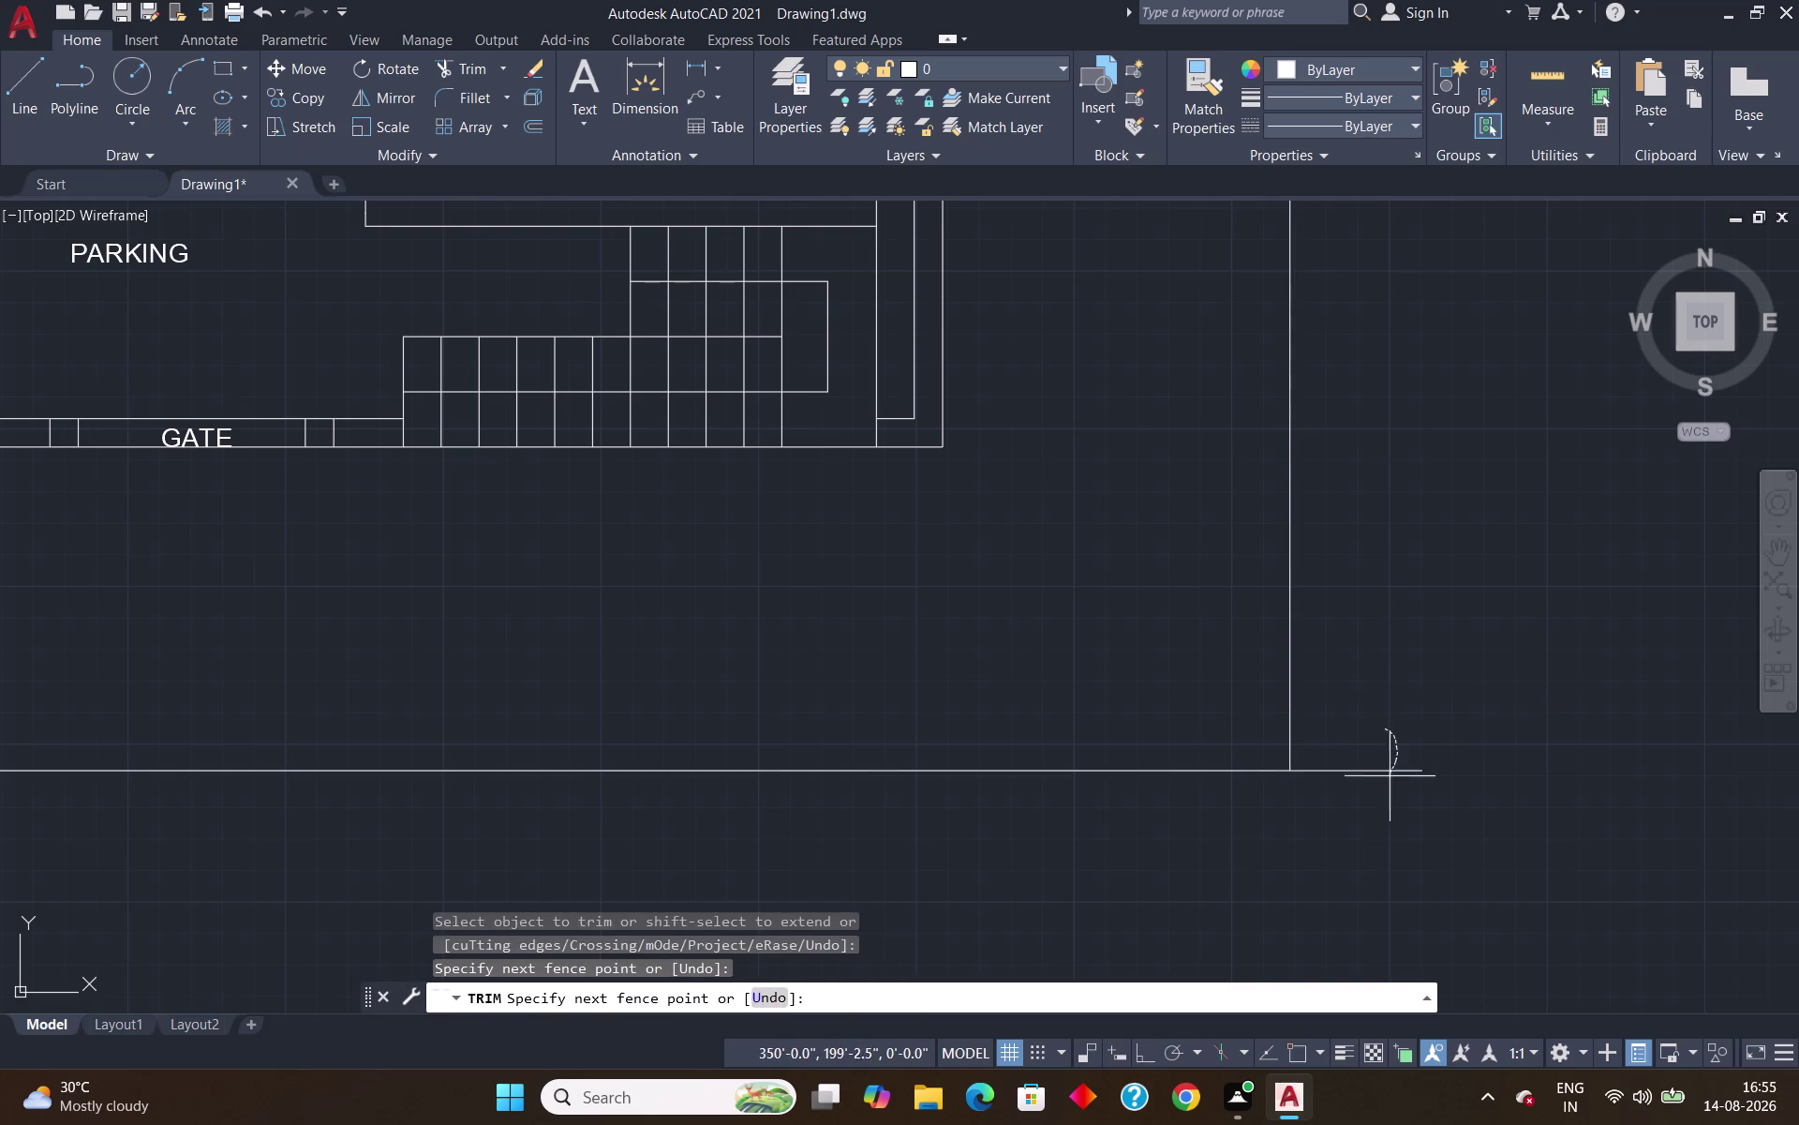
drag(1391, 773, 1380, 809)
key(Escape)
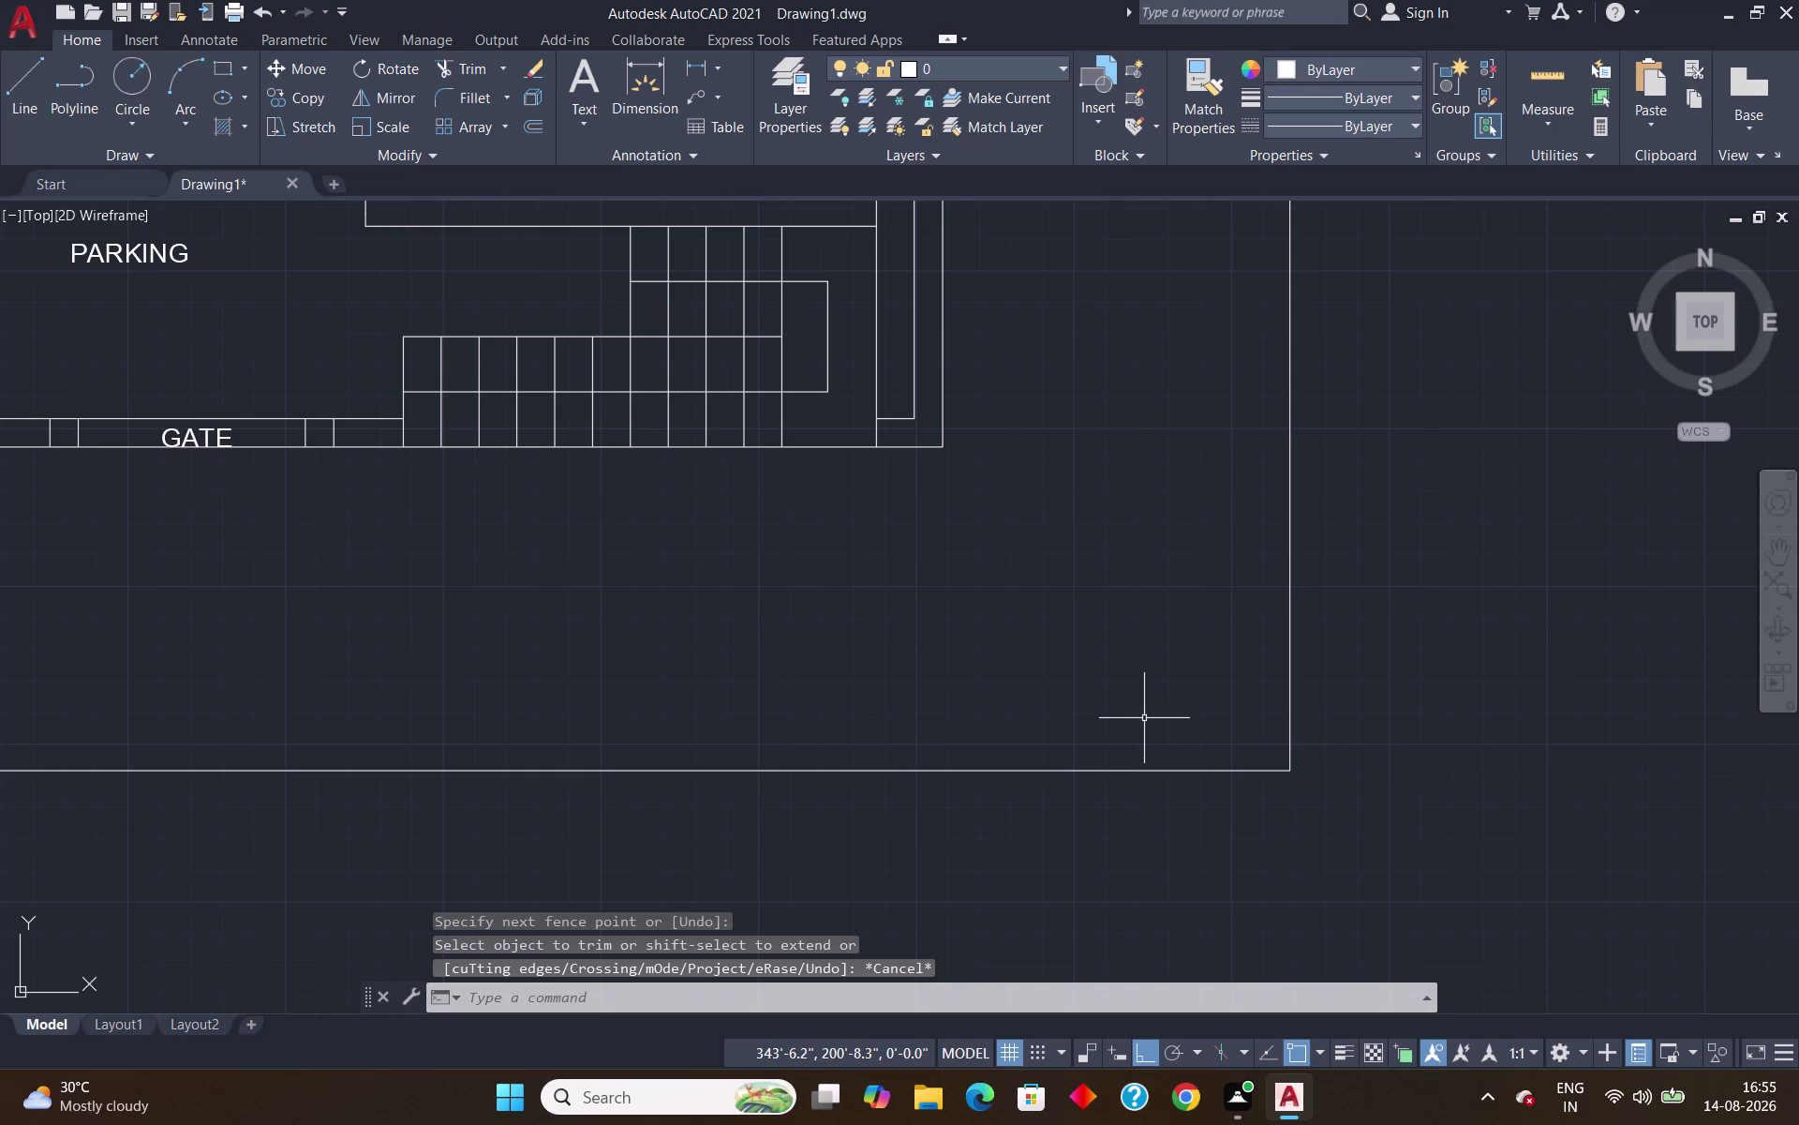
text(BR)
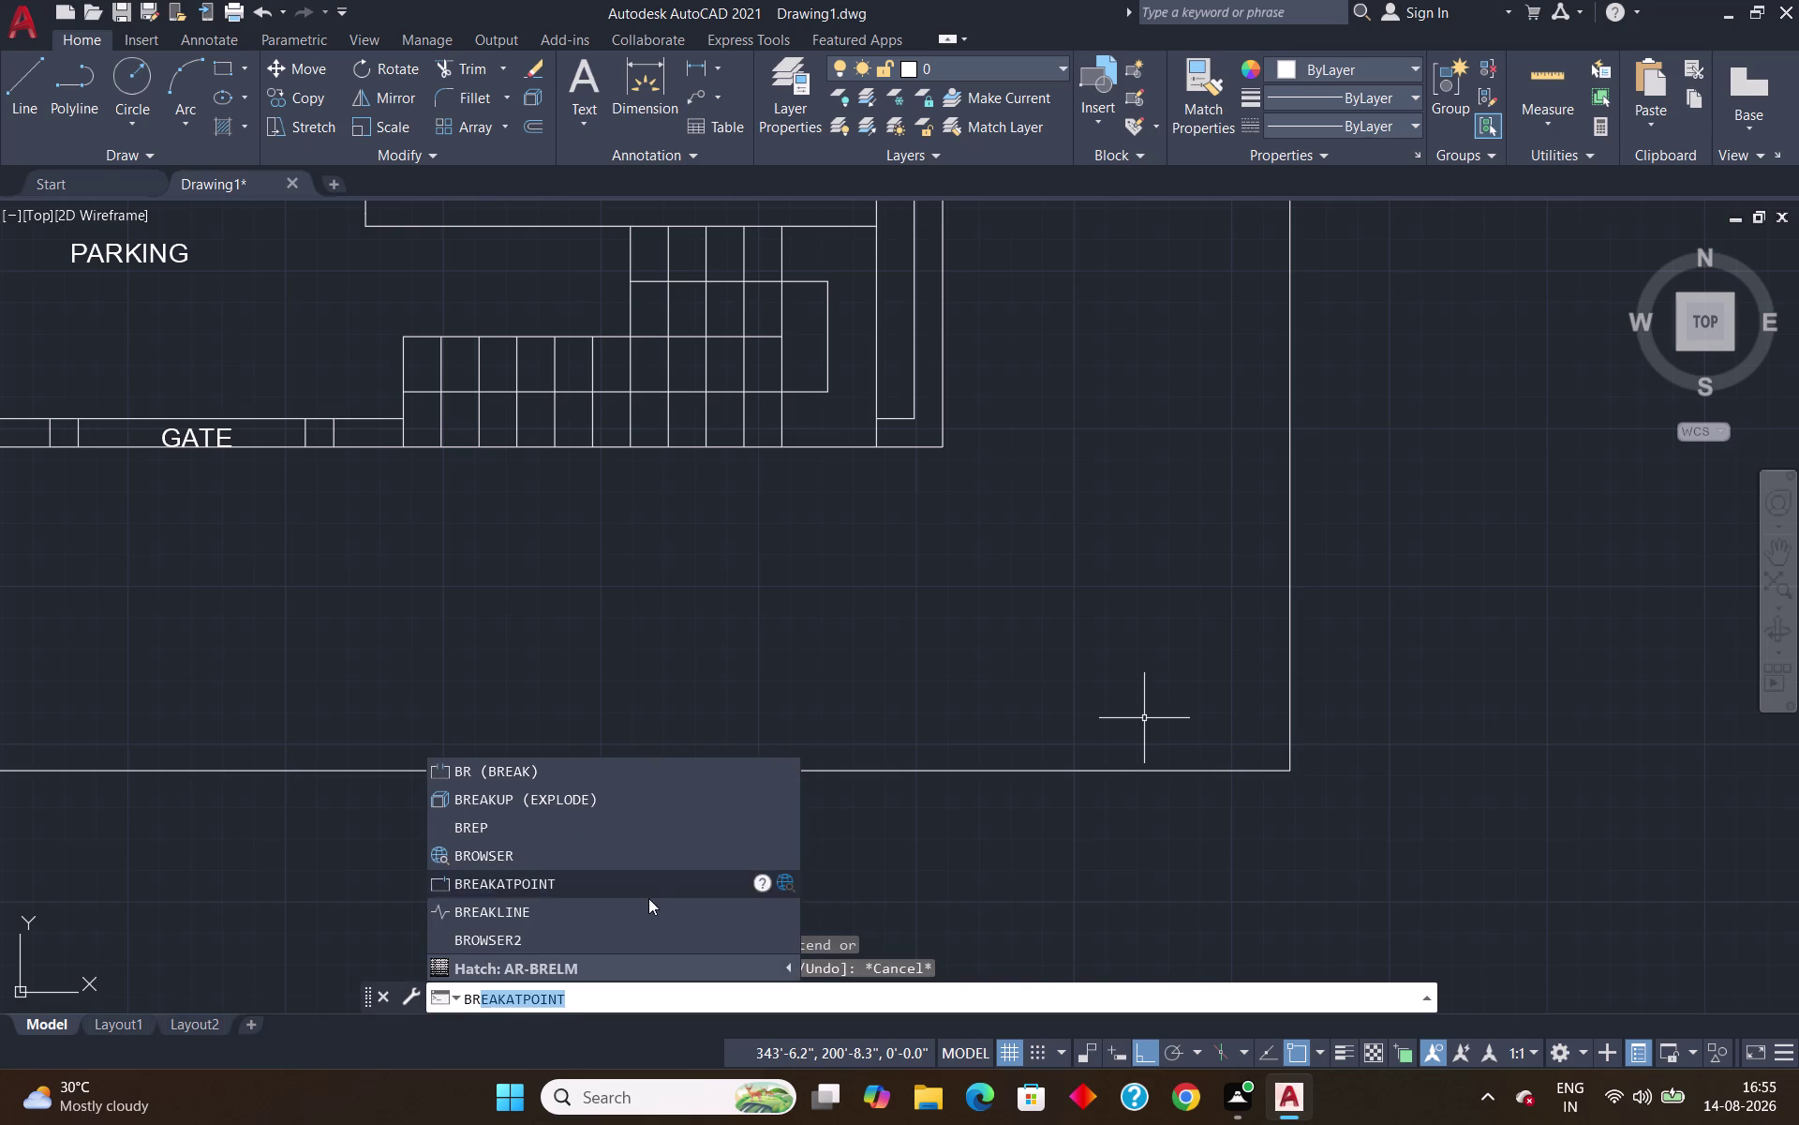
Place a trial break line across the upper rectangle's top edge with its symbol at the midpoint.
click(564, 914)
scroll(down, 3)
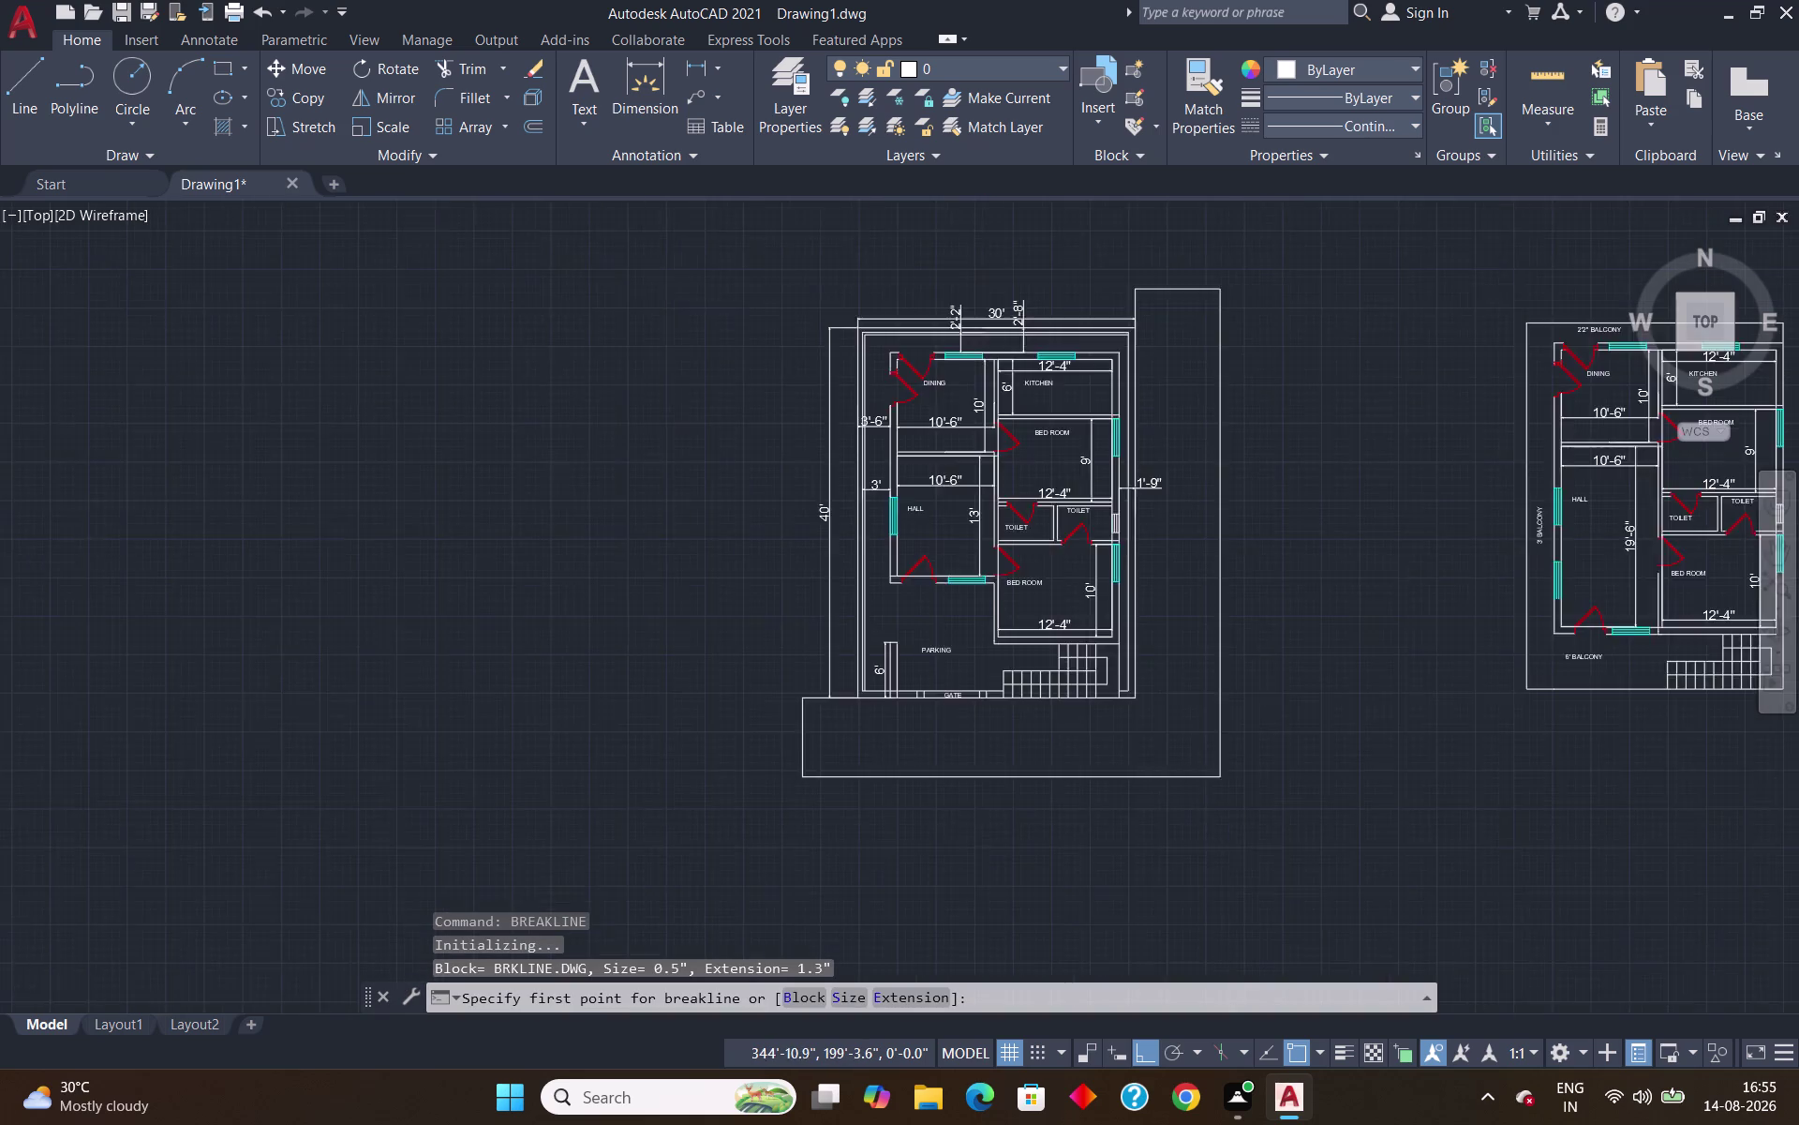
scroll(up, 3)
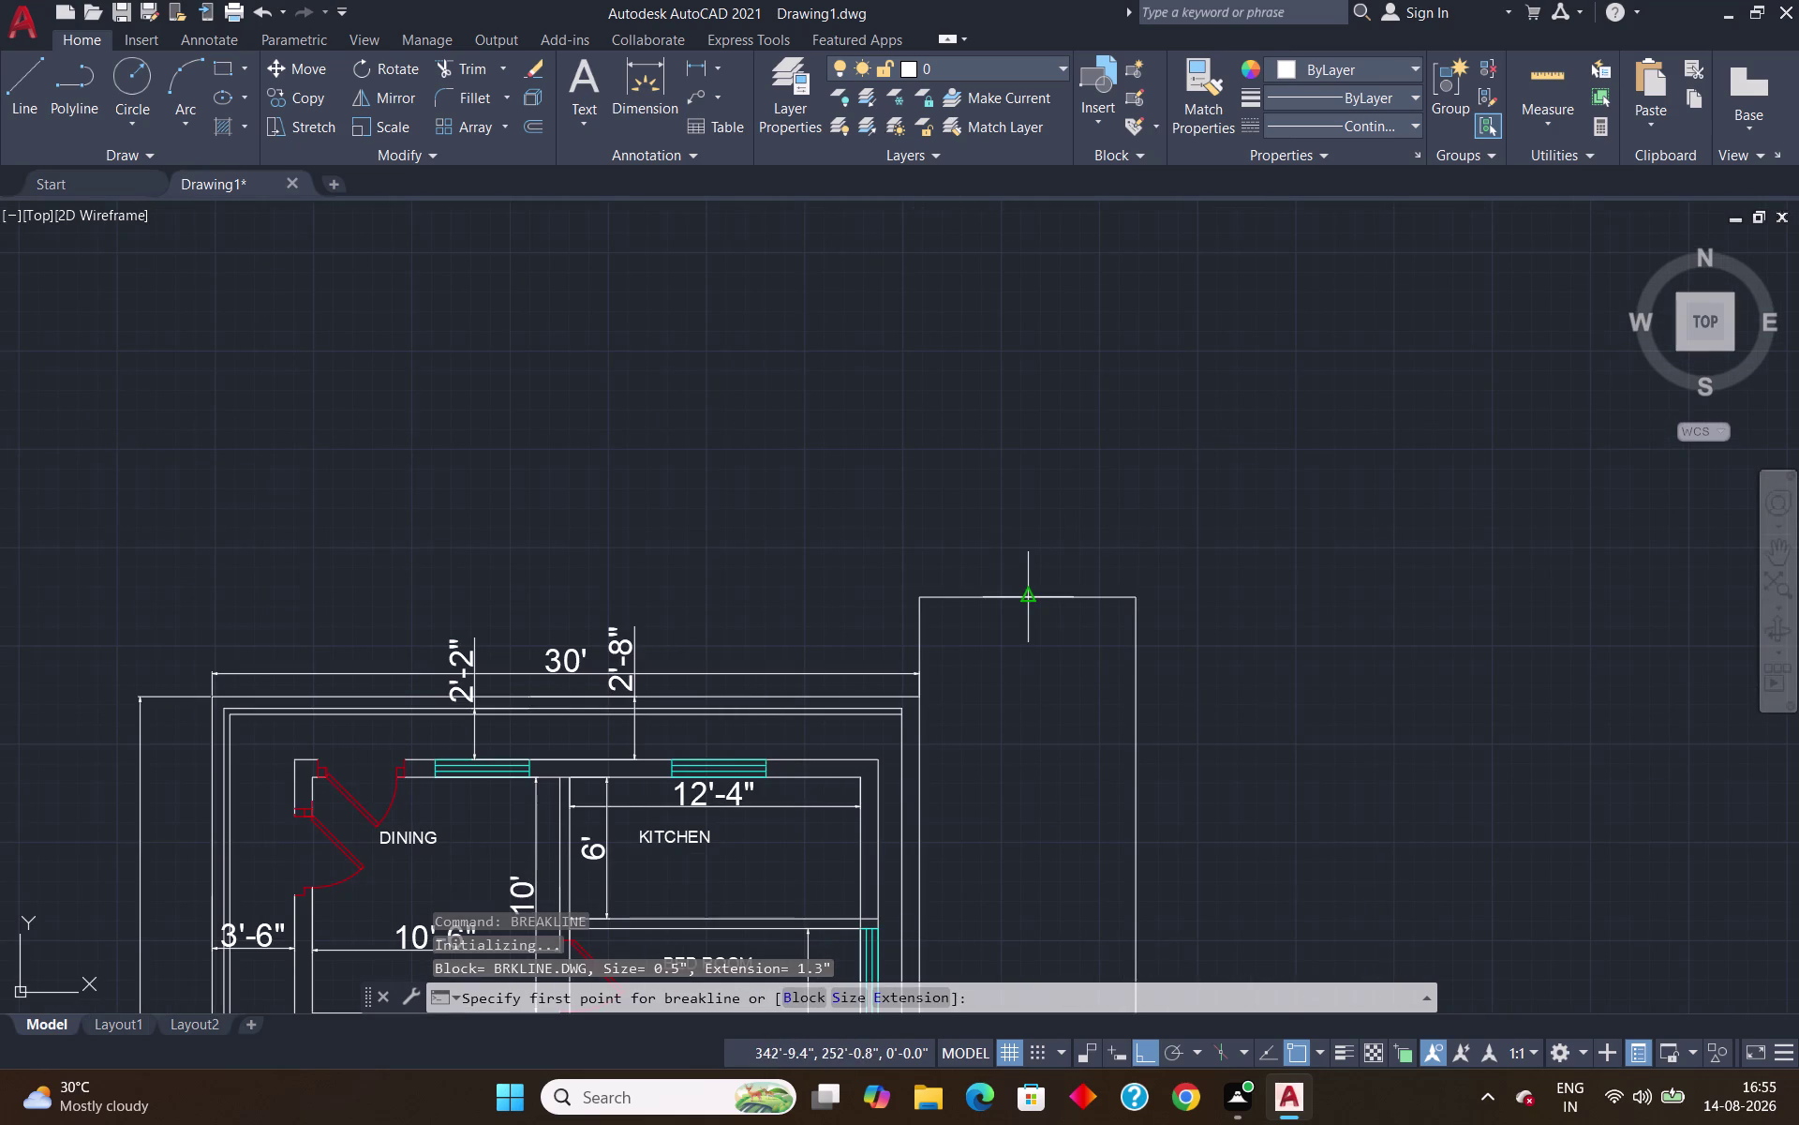
click(918, 599)
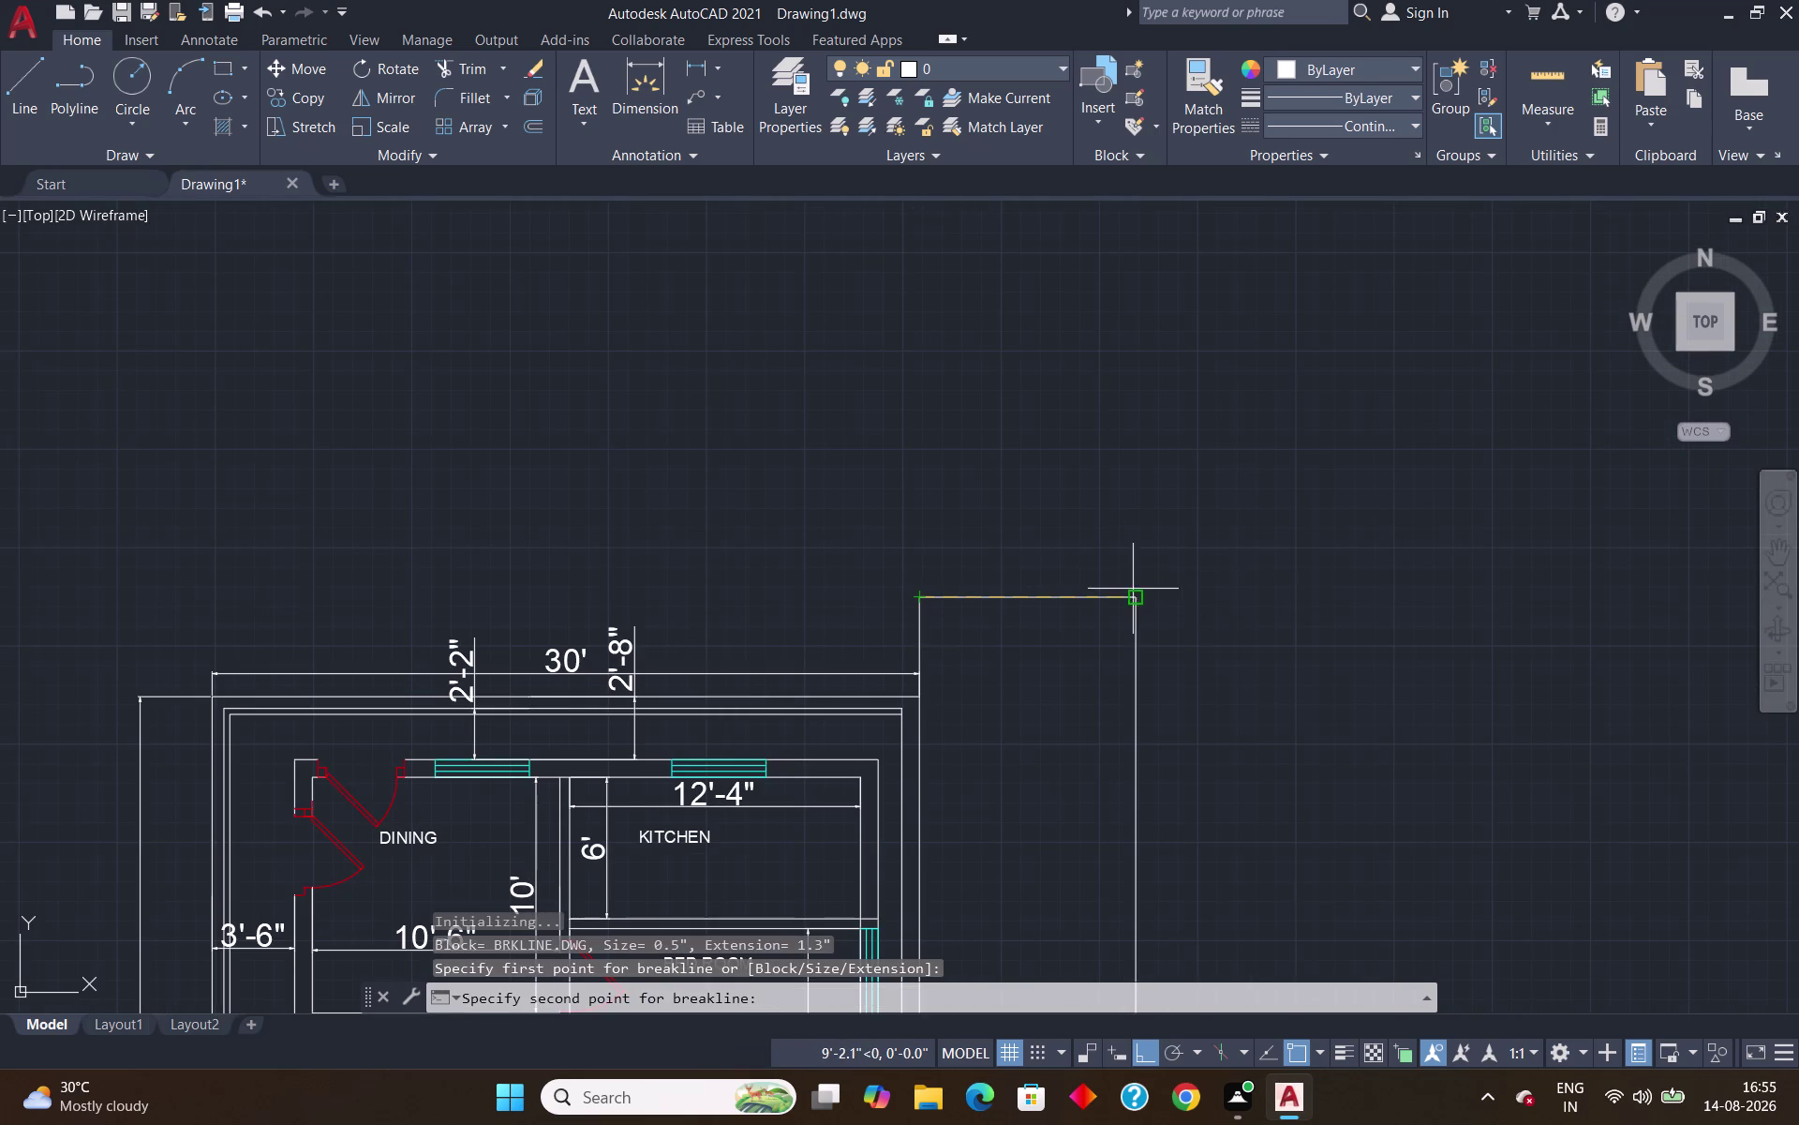
click(1134, 598)
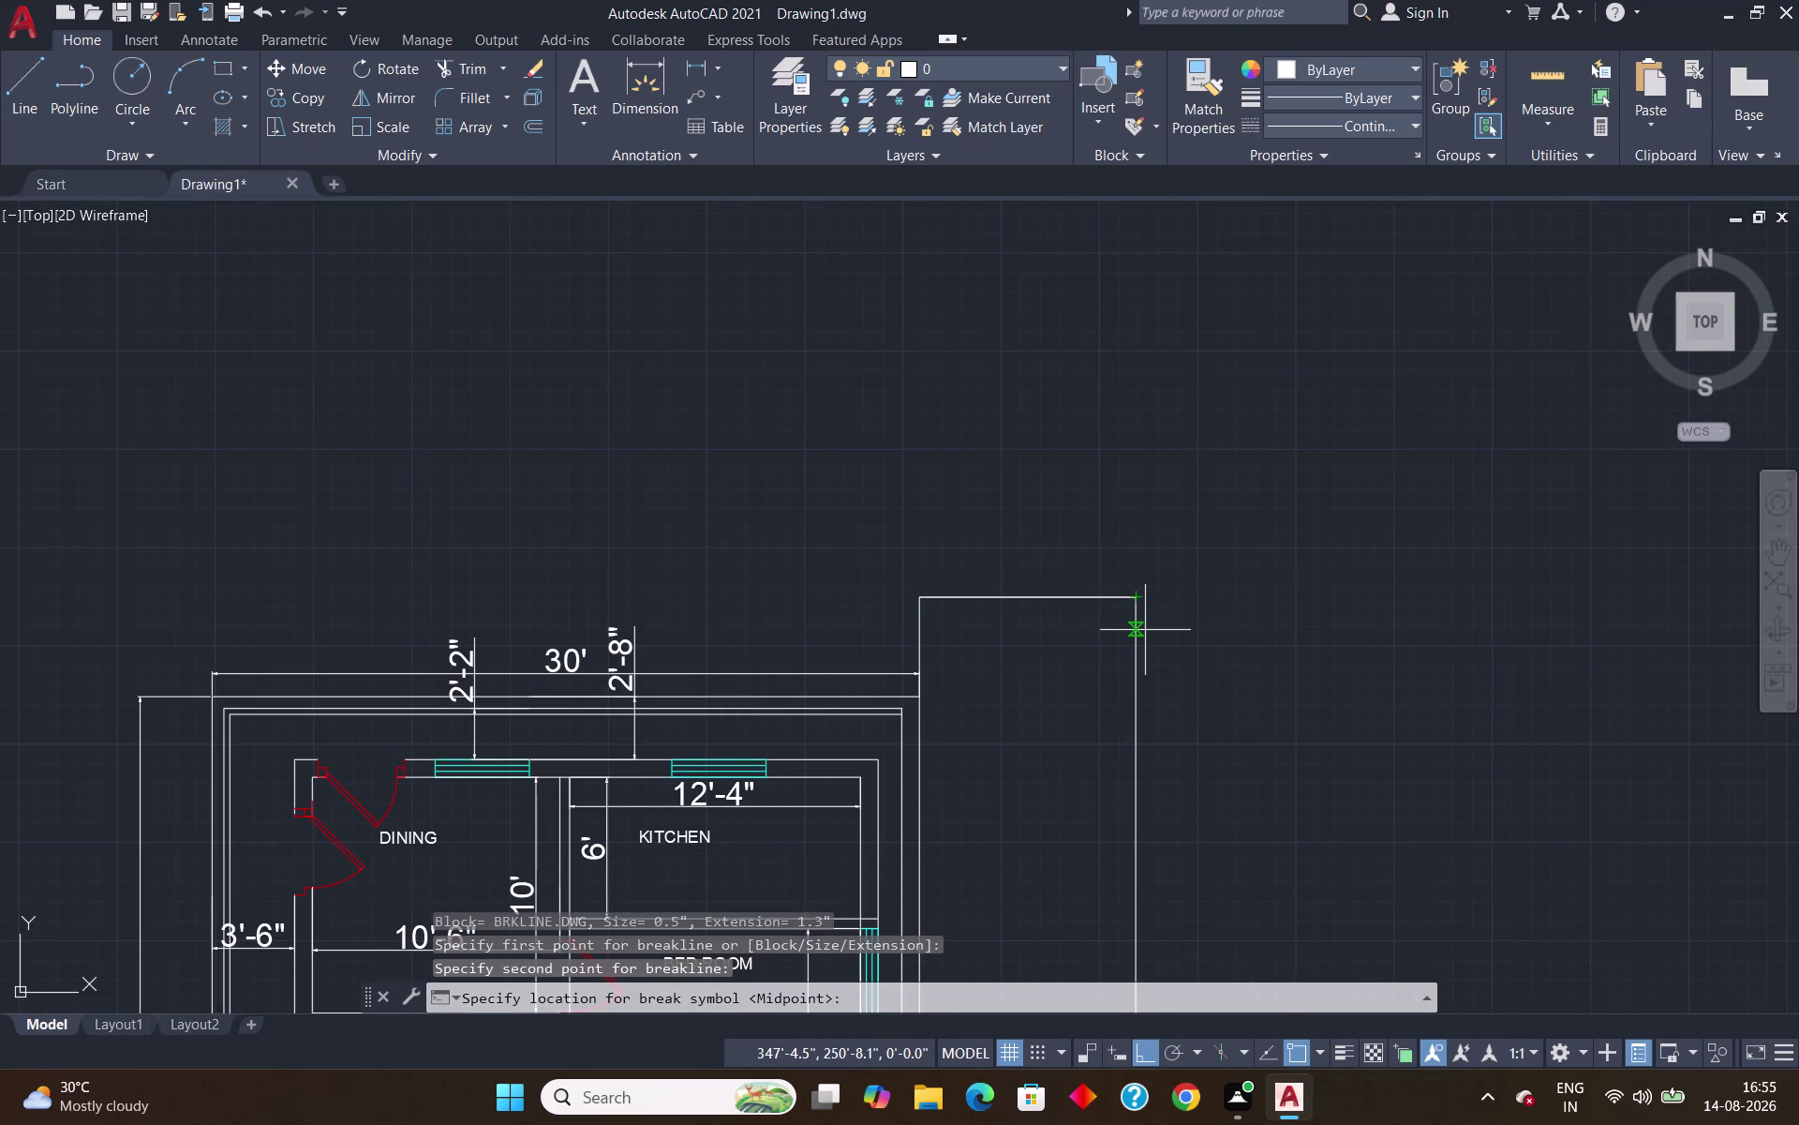
click(1030, 591)
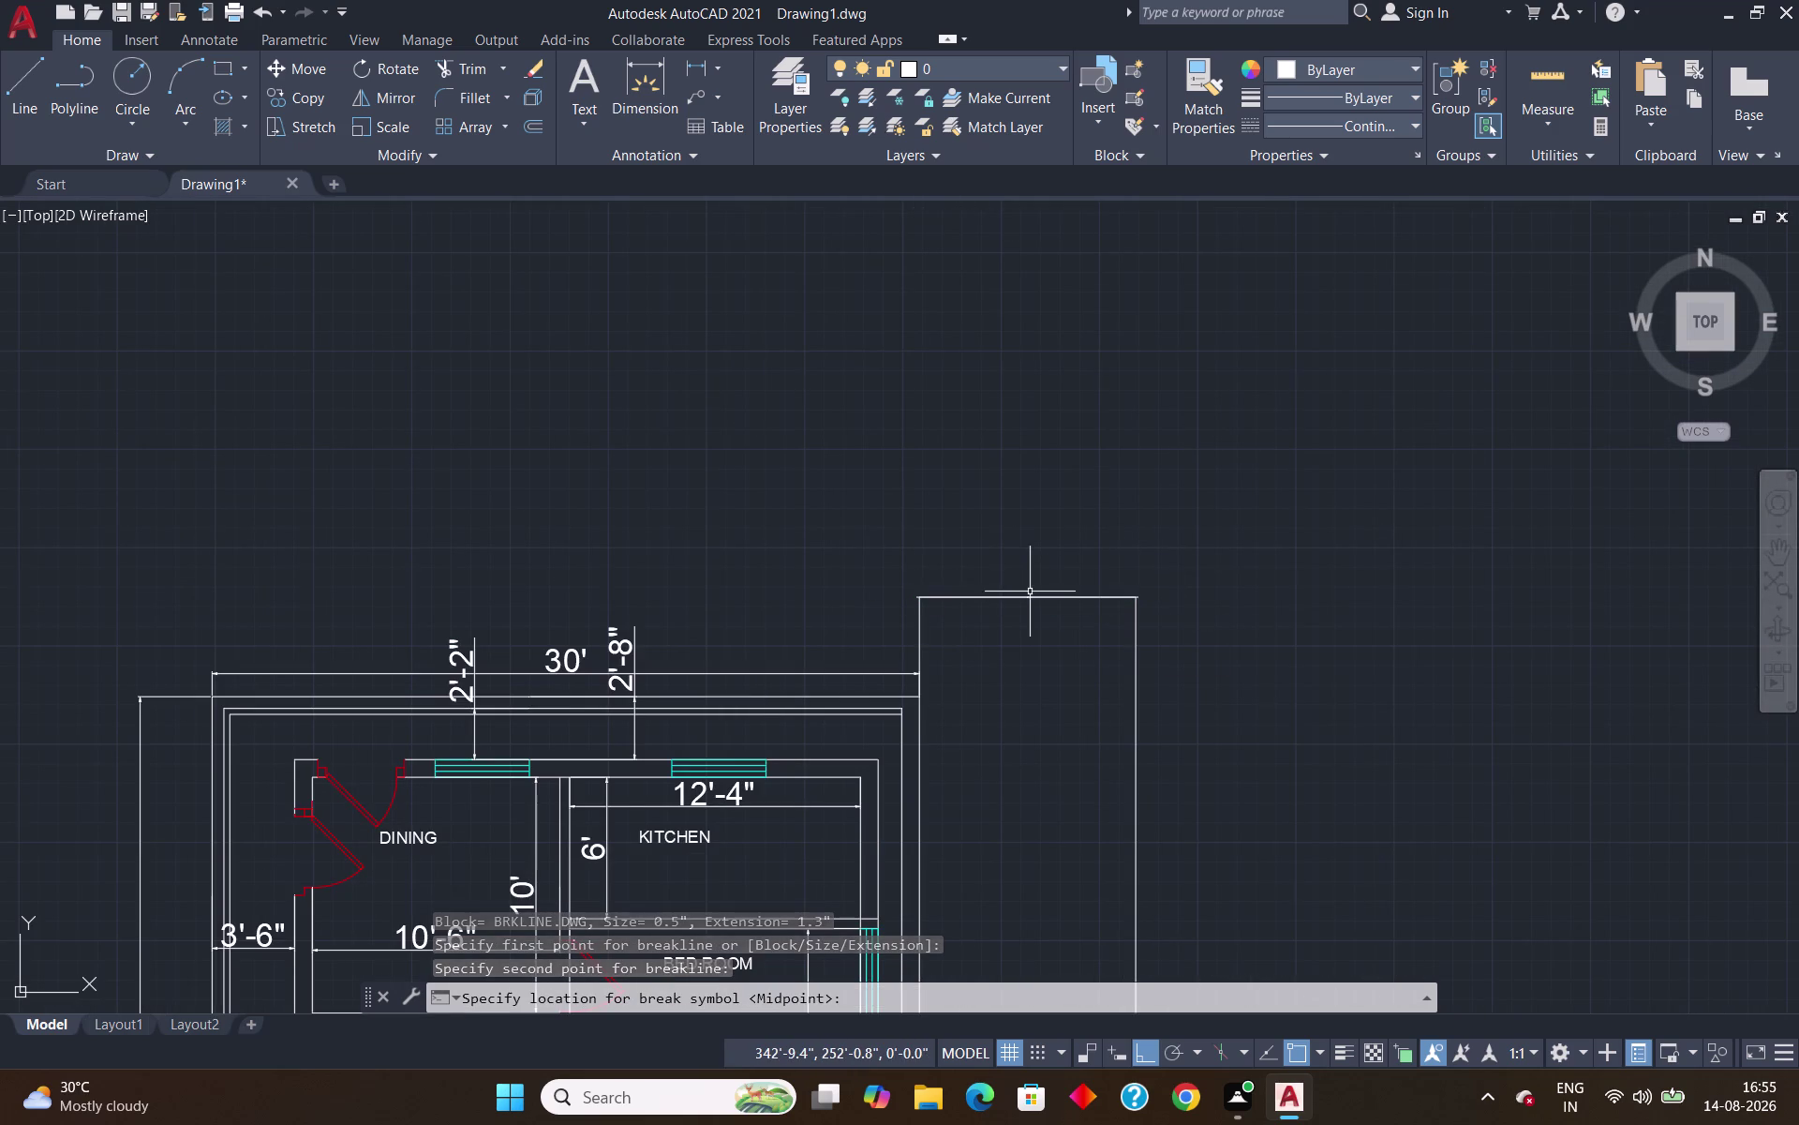
key(Return)
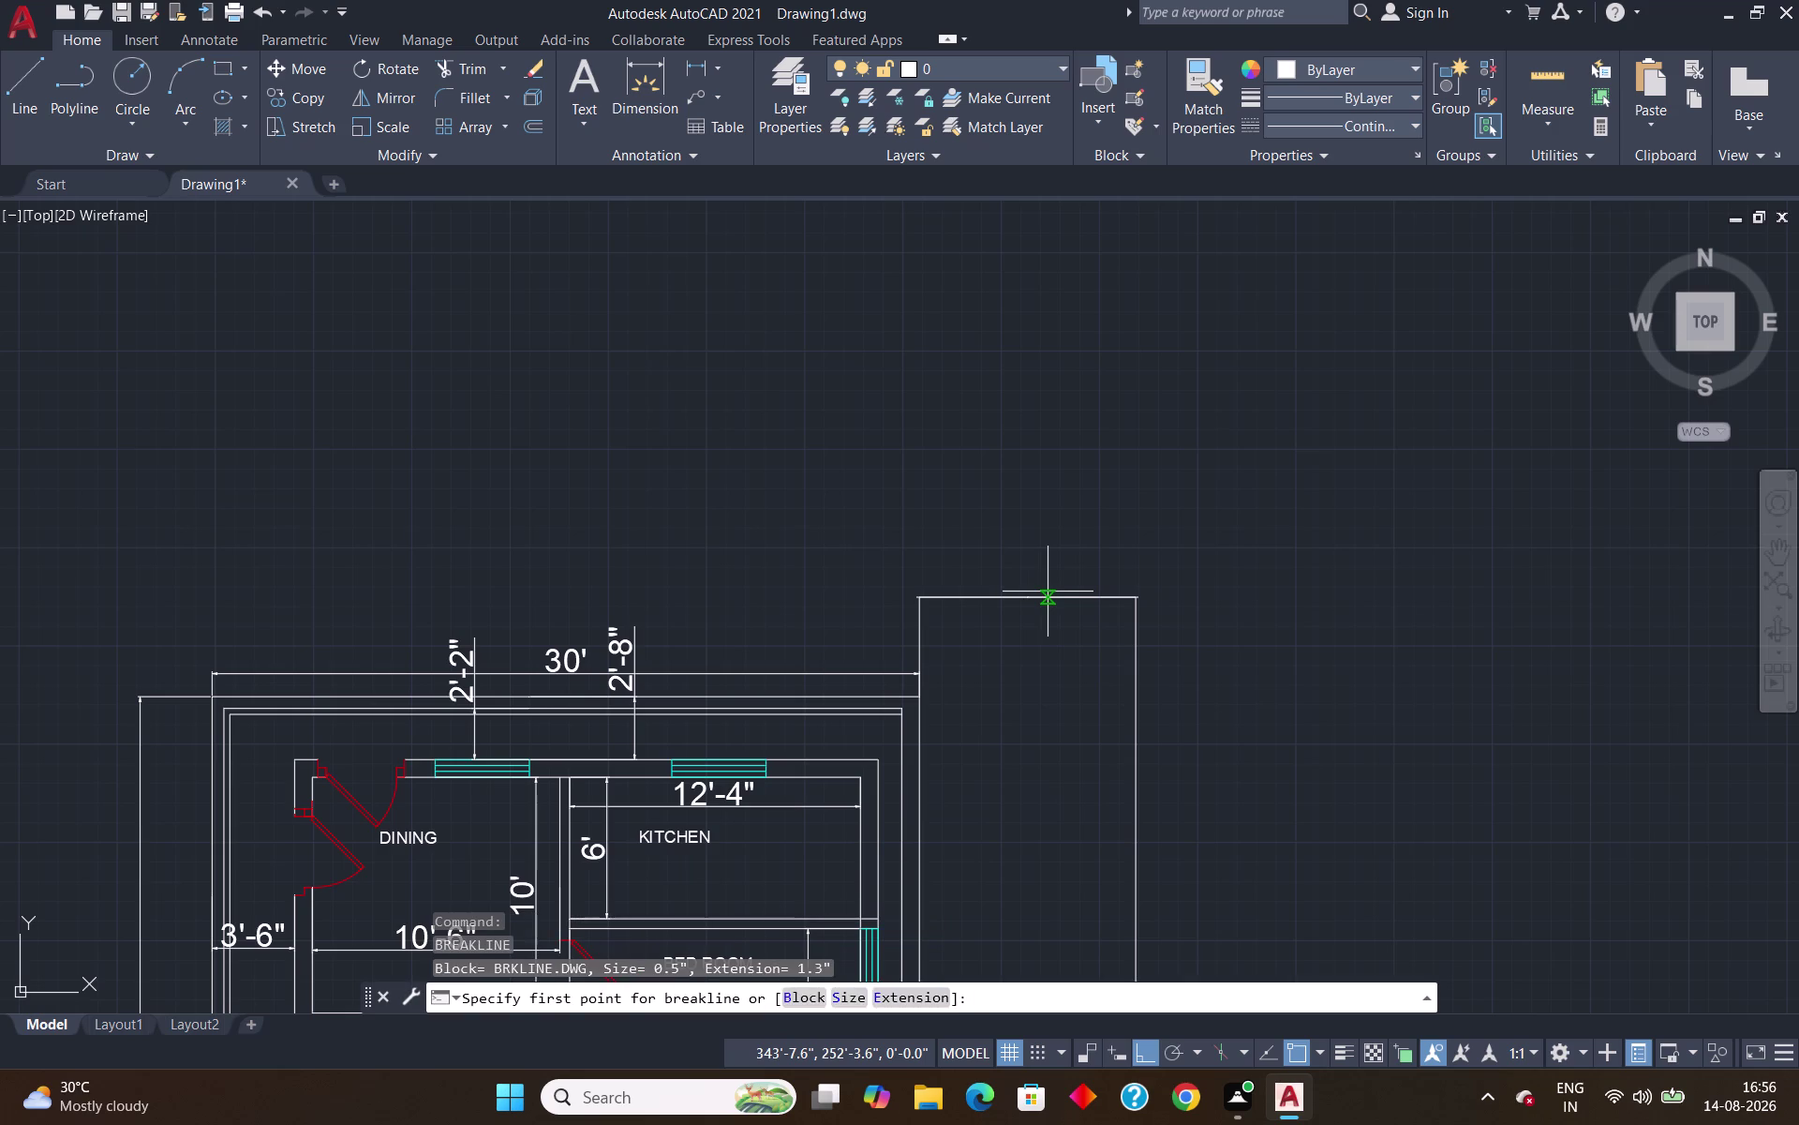
Set the break symbol size to 5.
scroll(up, 3)
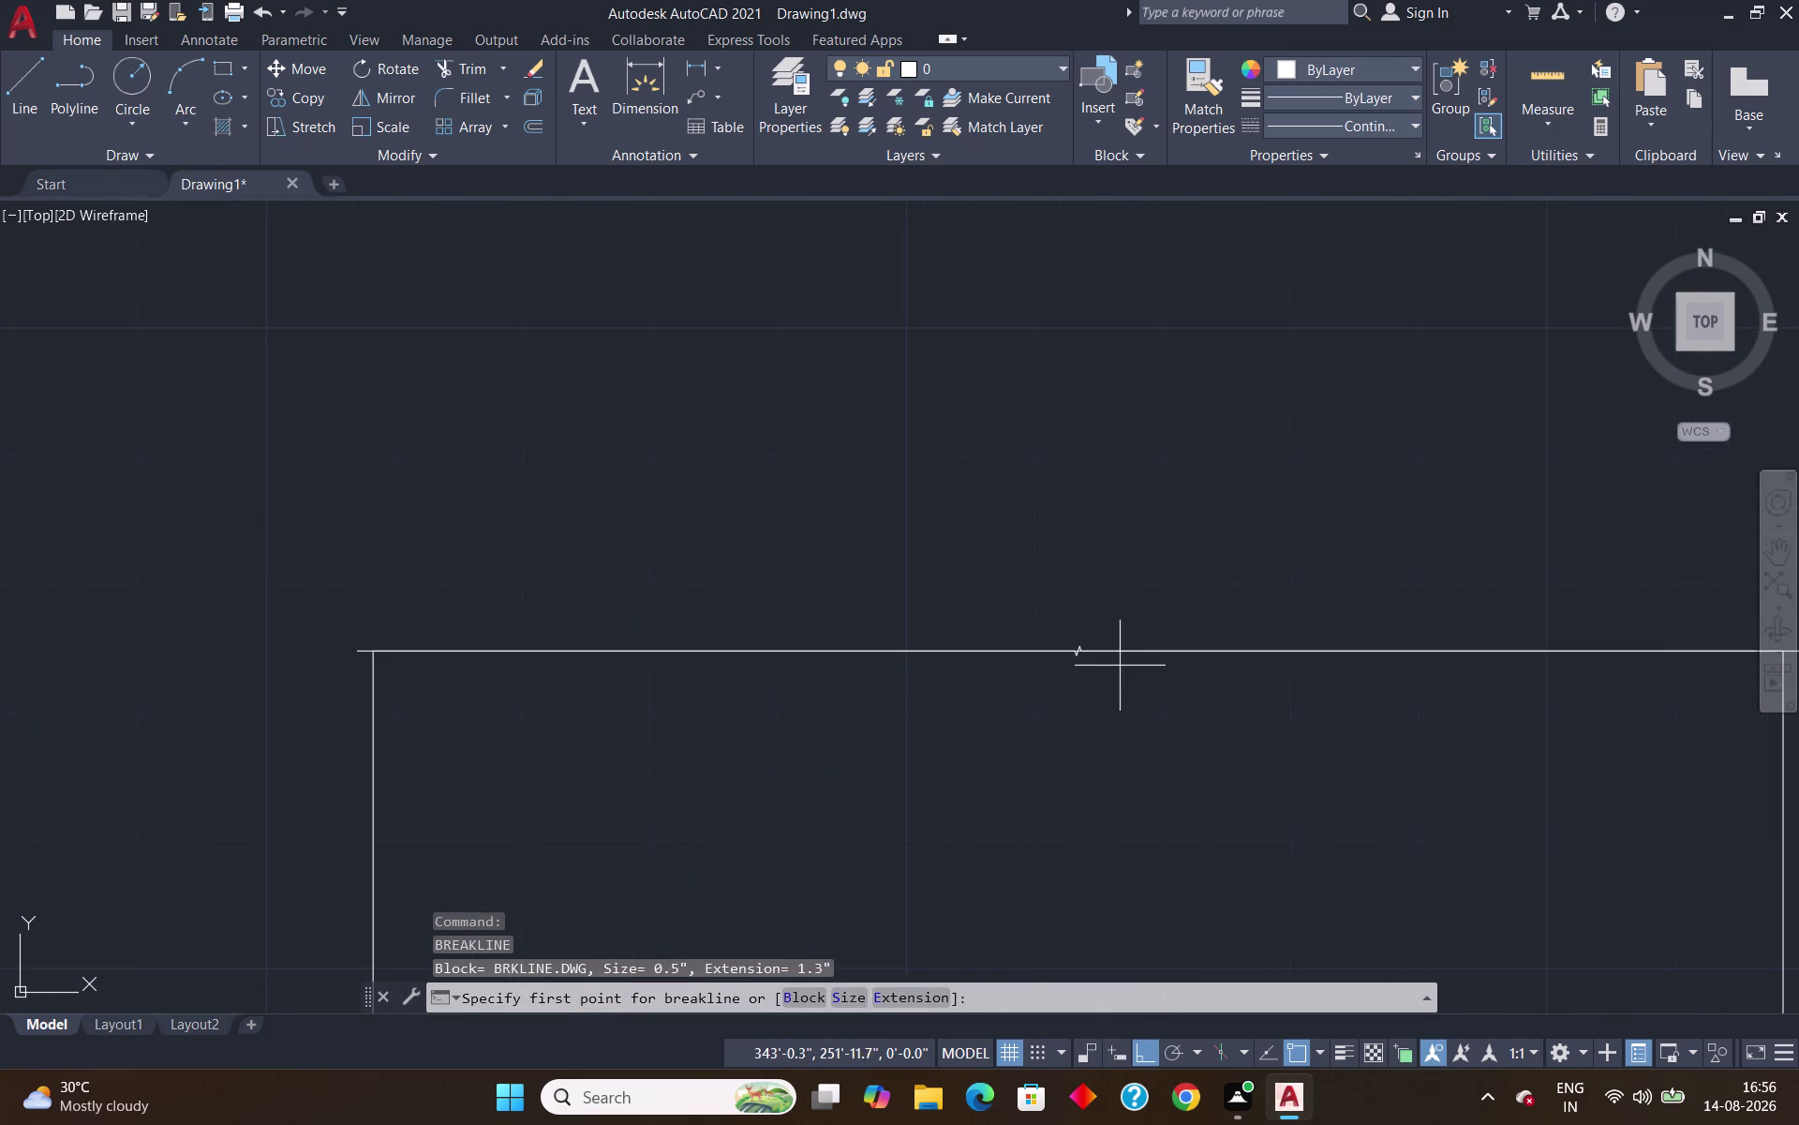
scroll(up, 3)
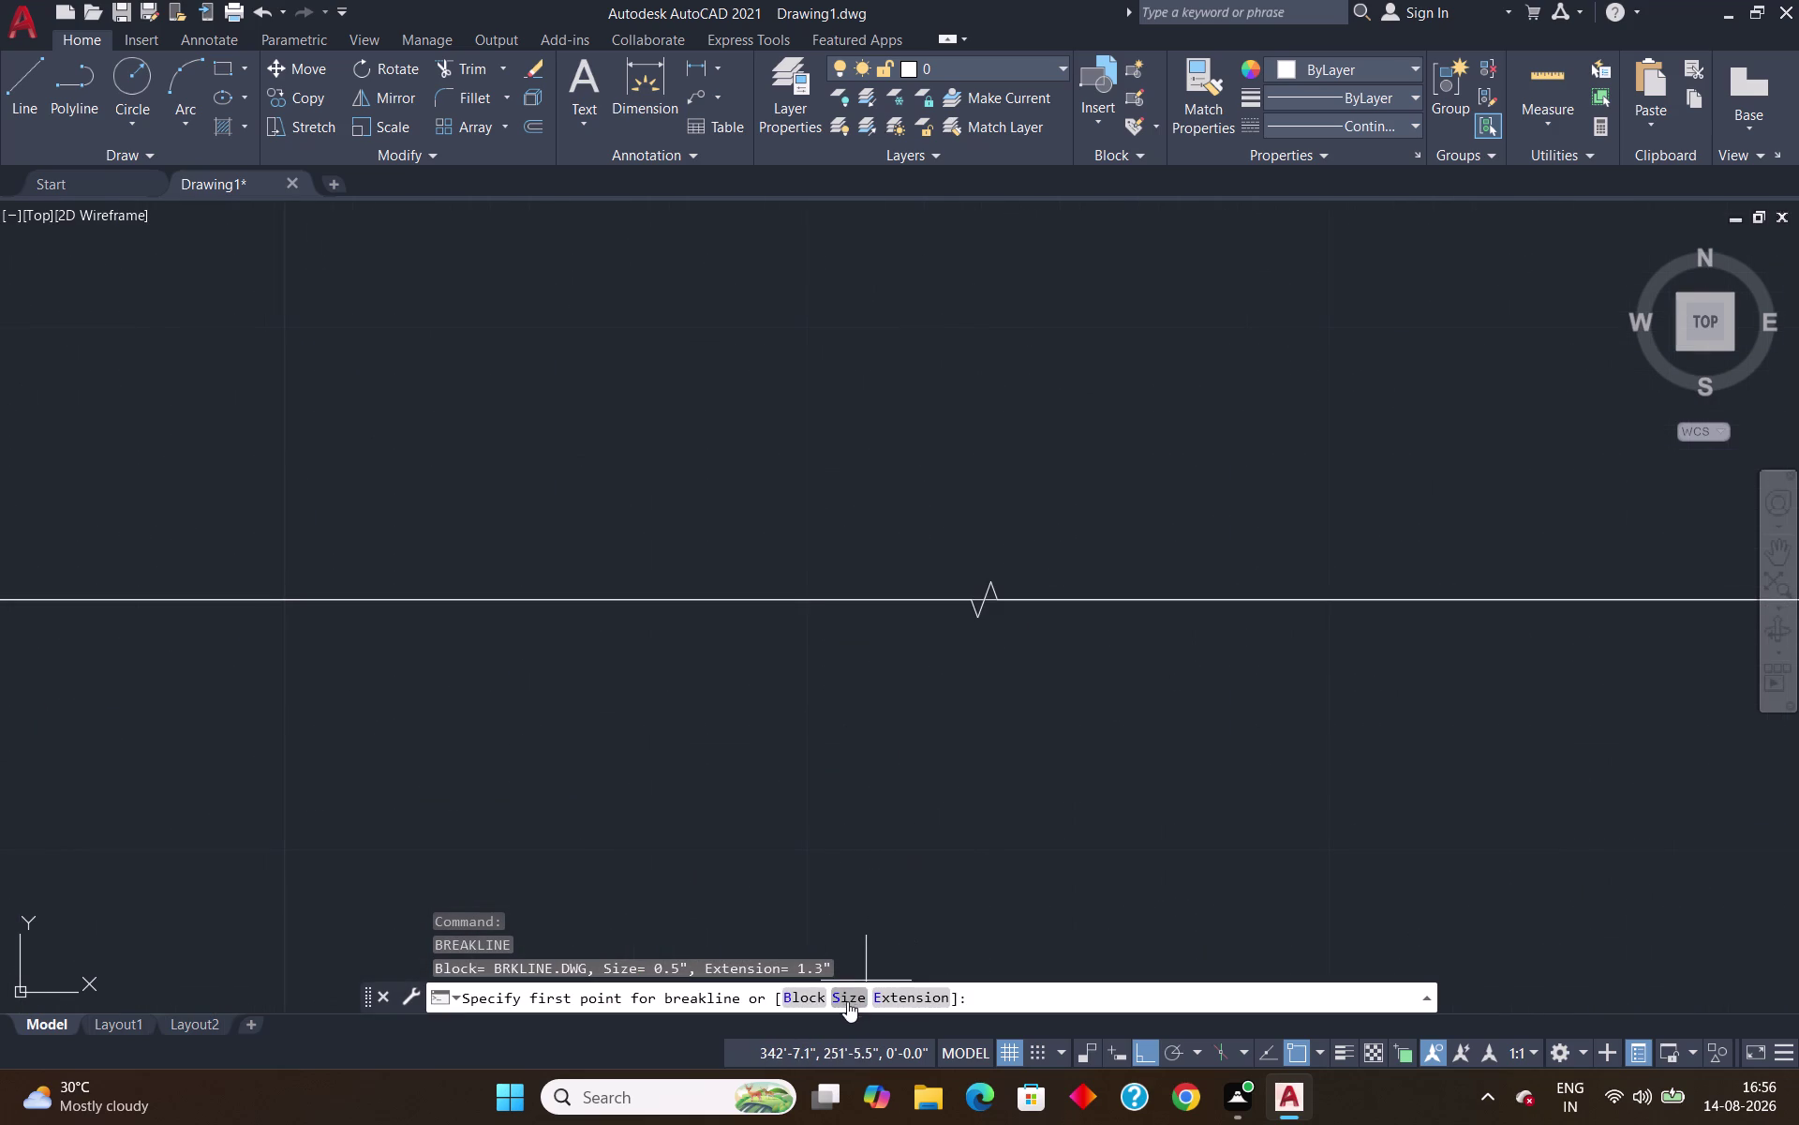
click(847, 995)
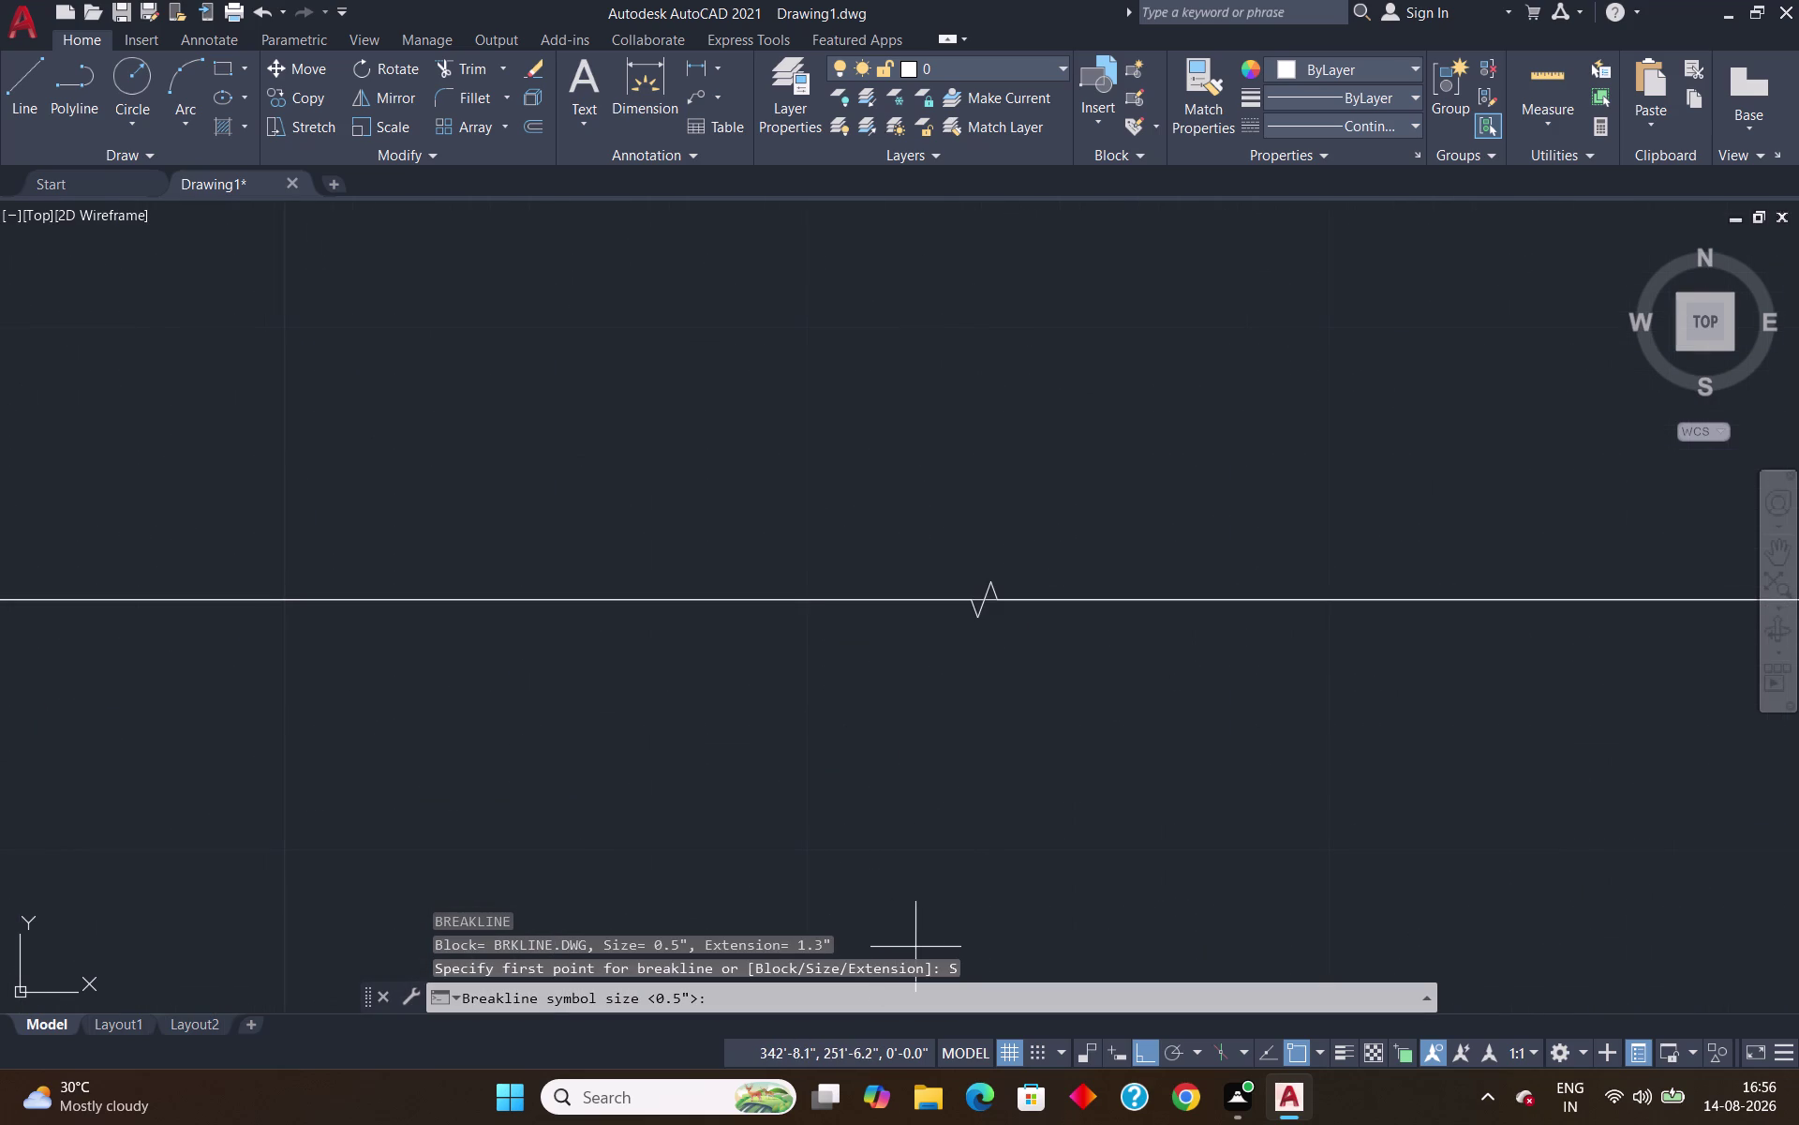
key(5)
key(Return)
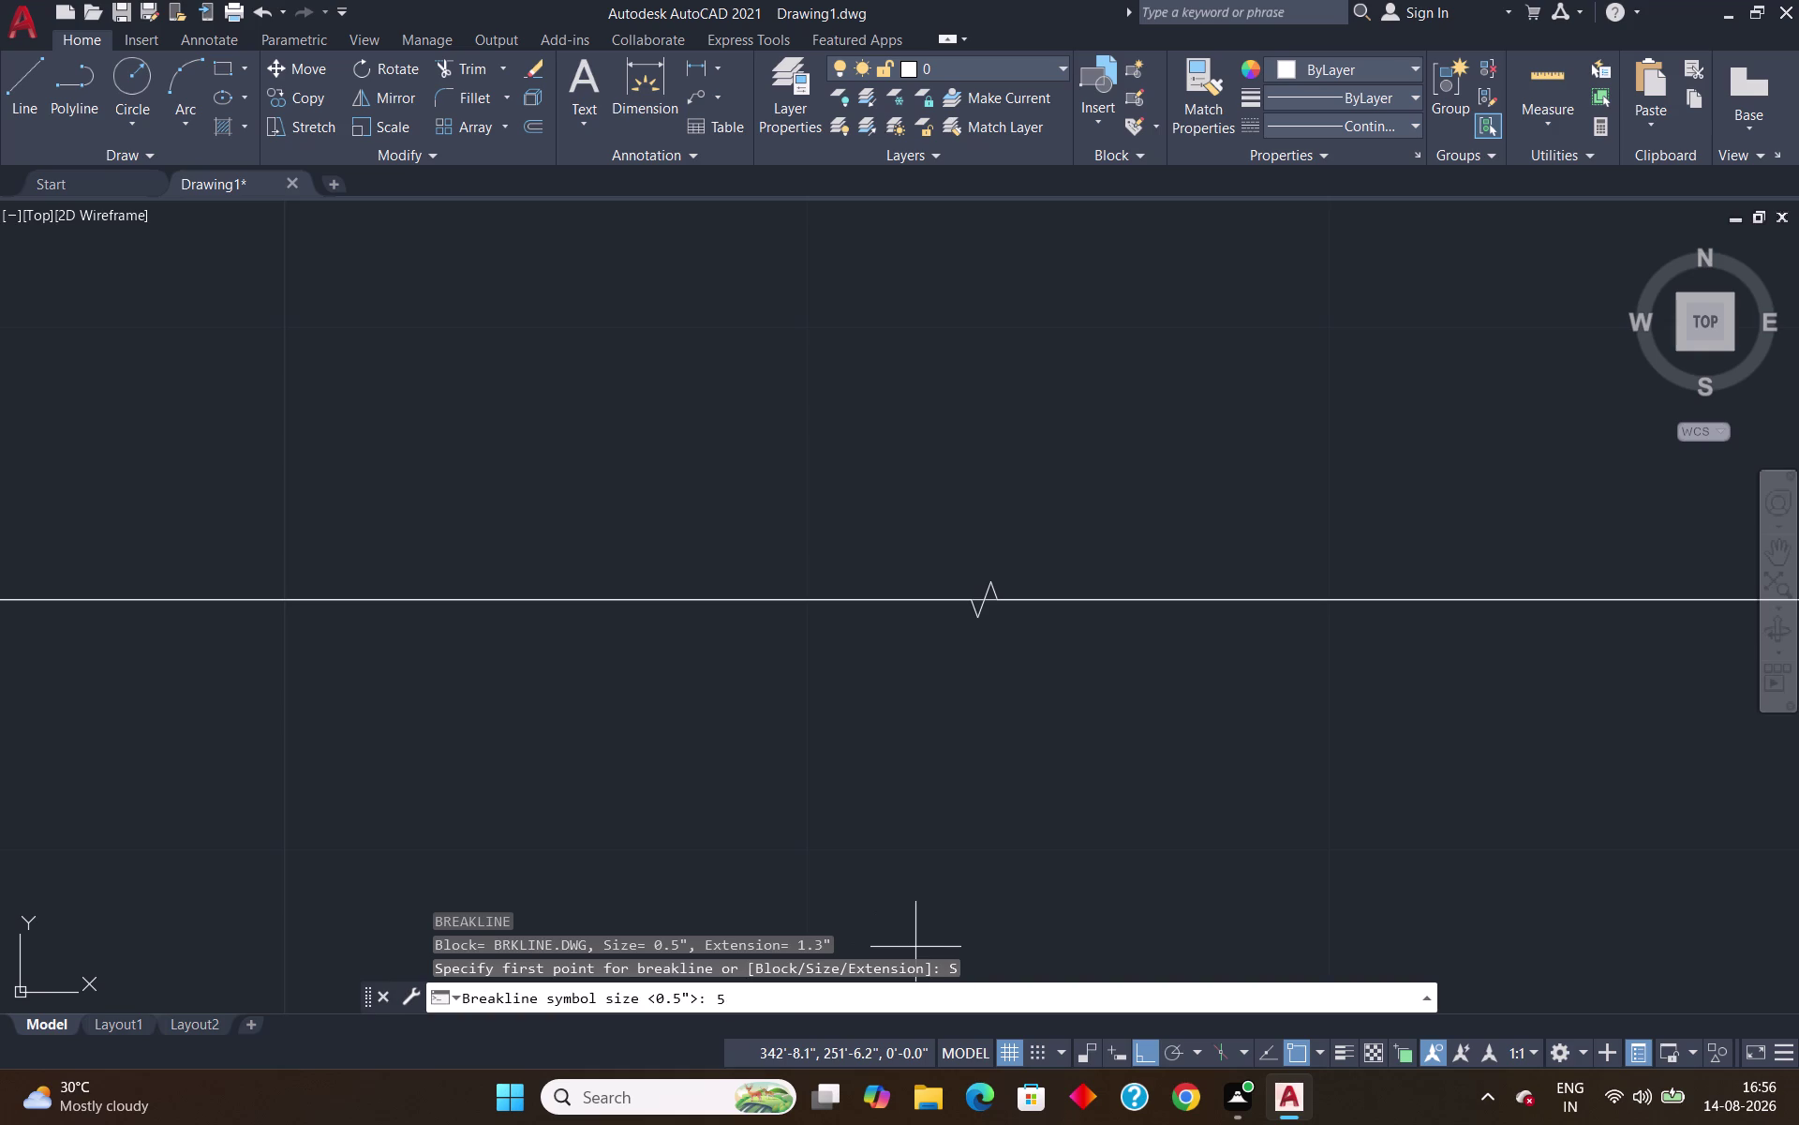
scroll(down, 3)
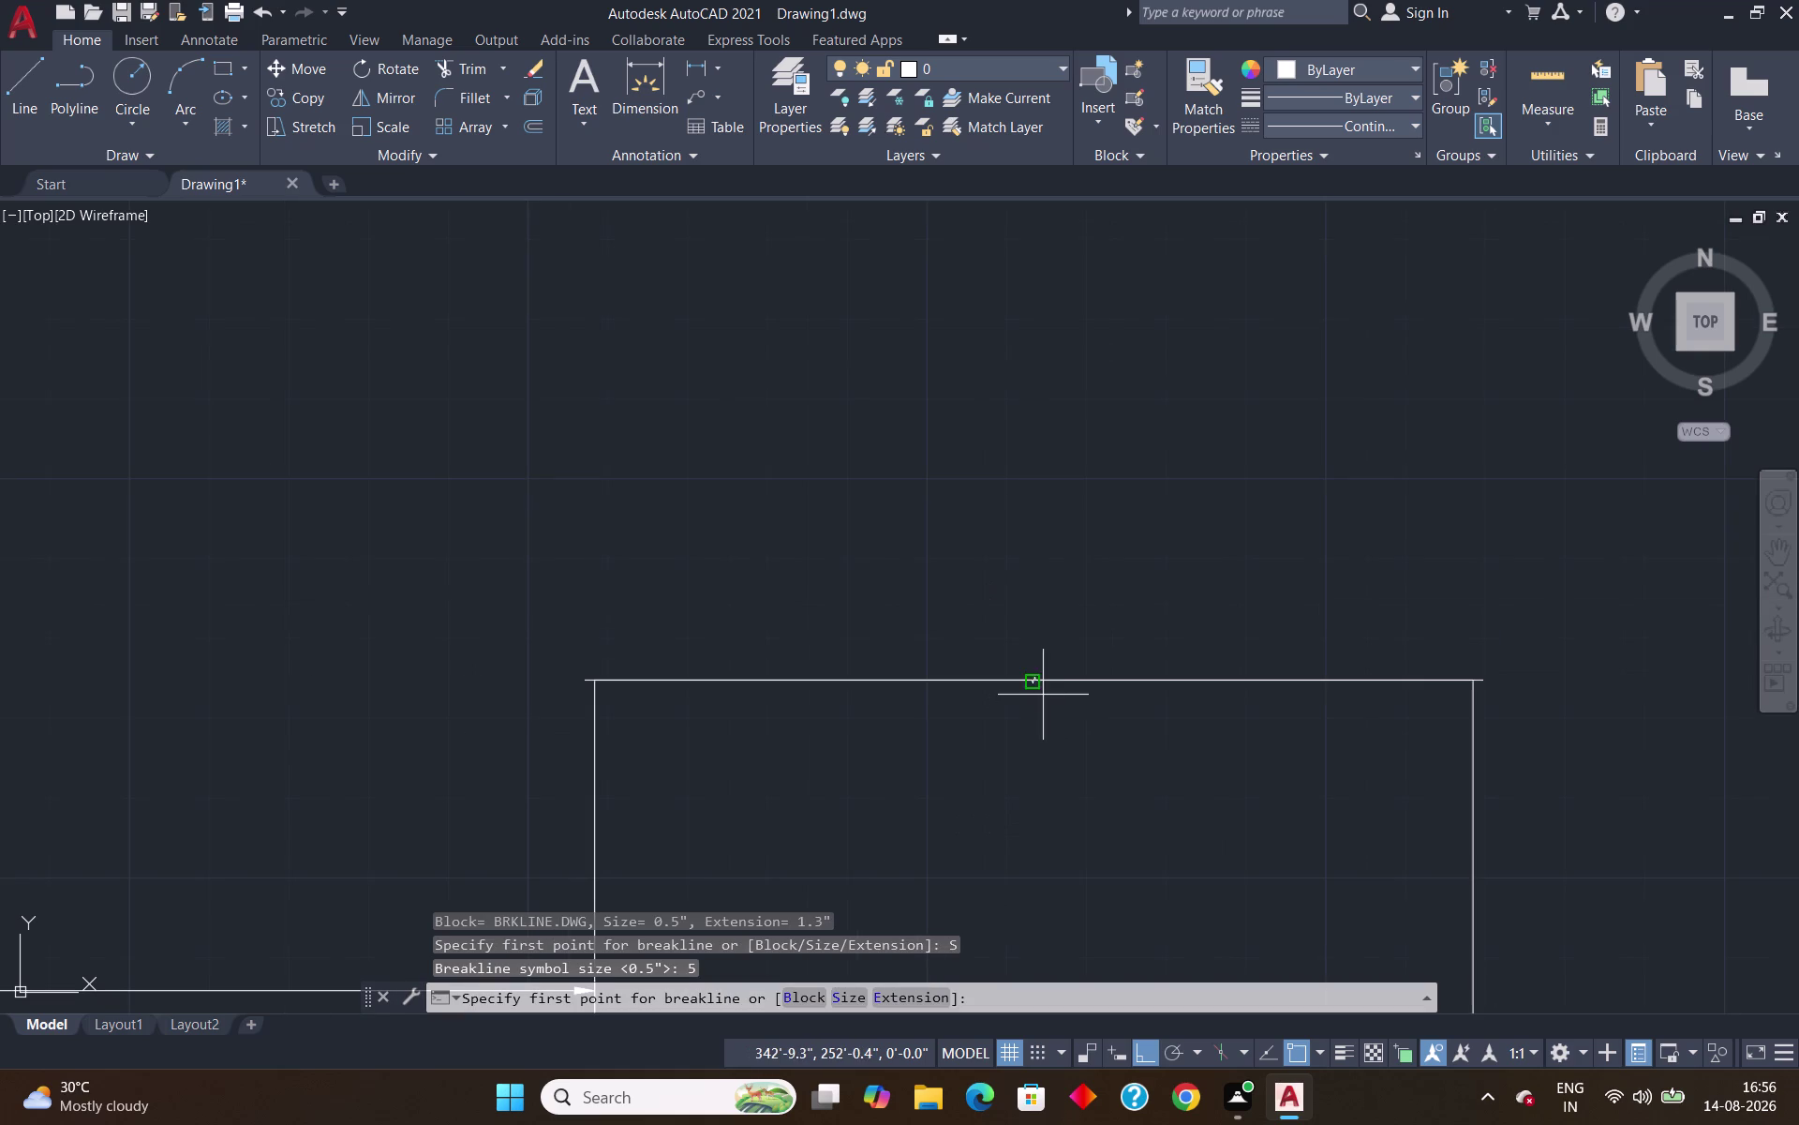
scroll(up, 3)
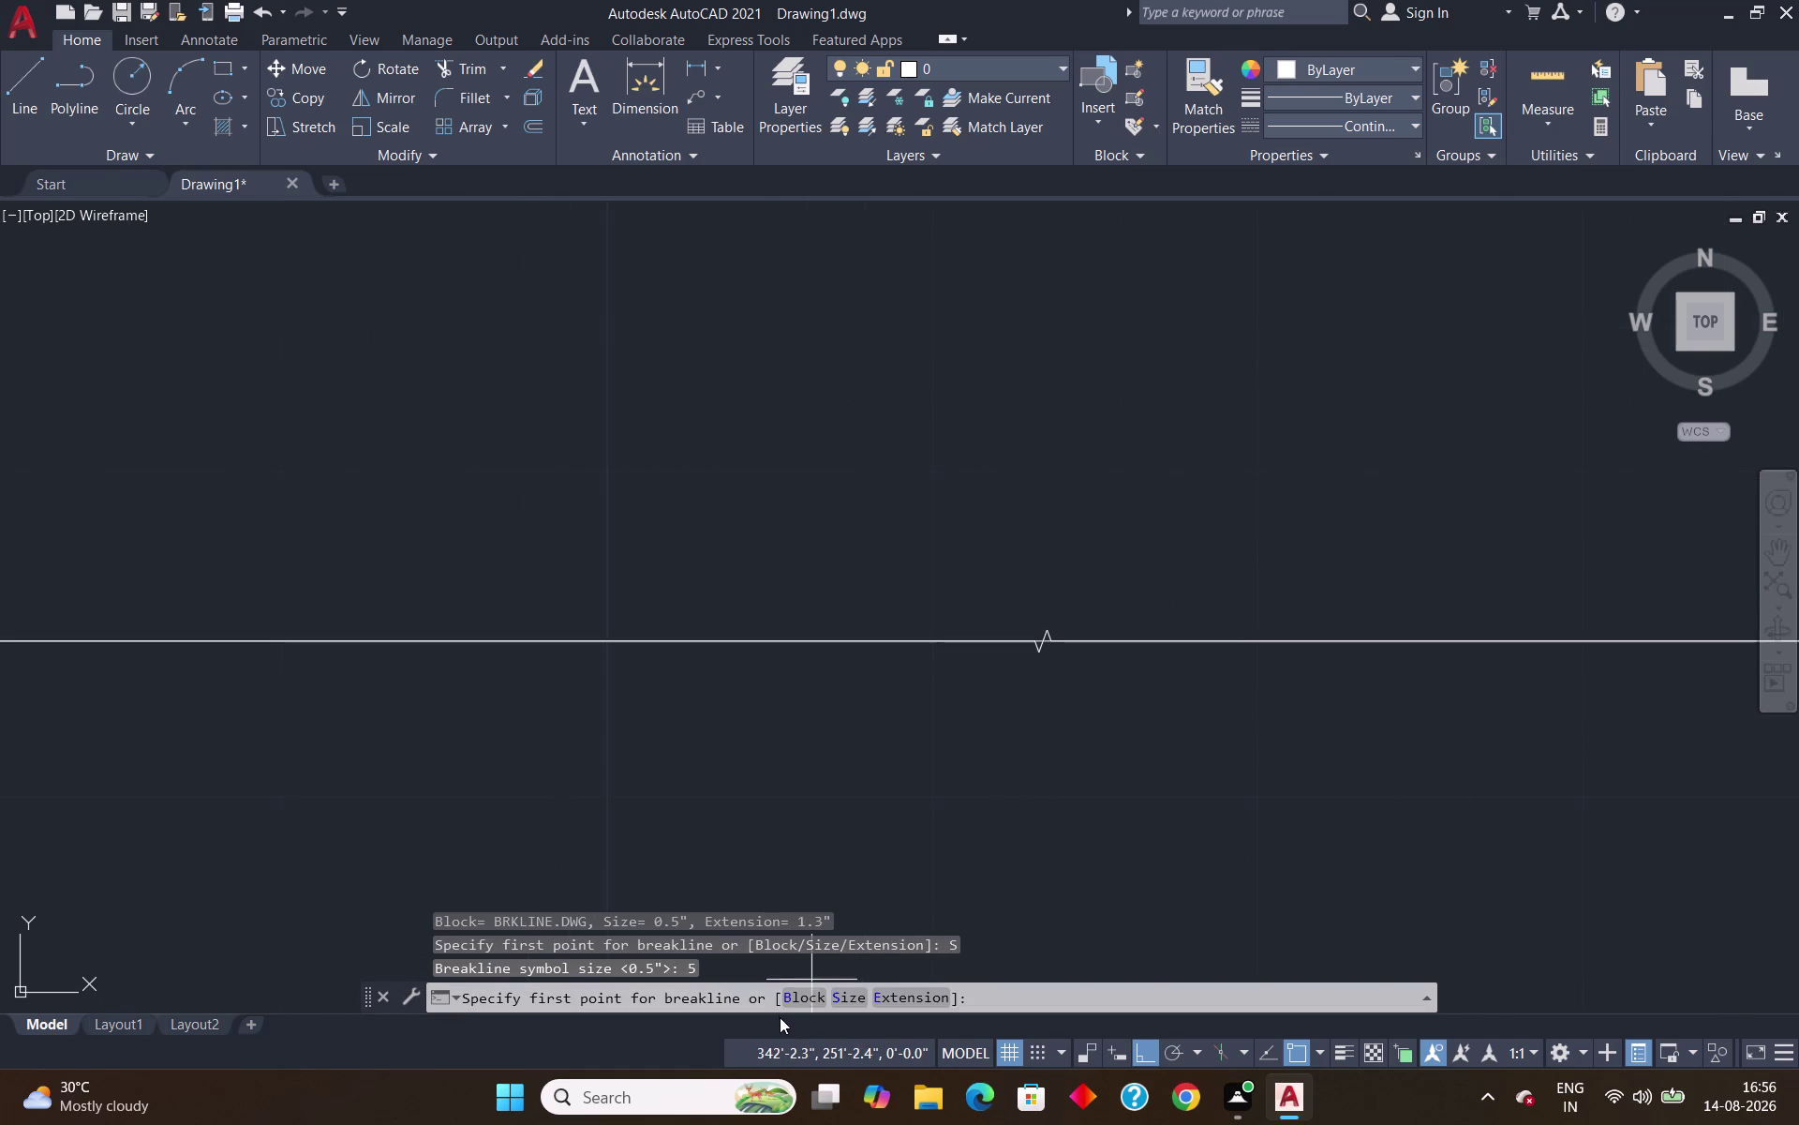
click(842, 997)
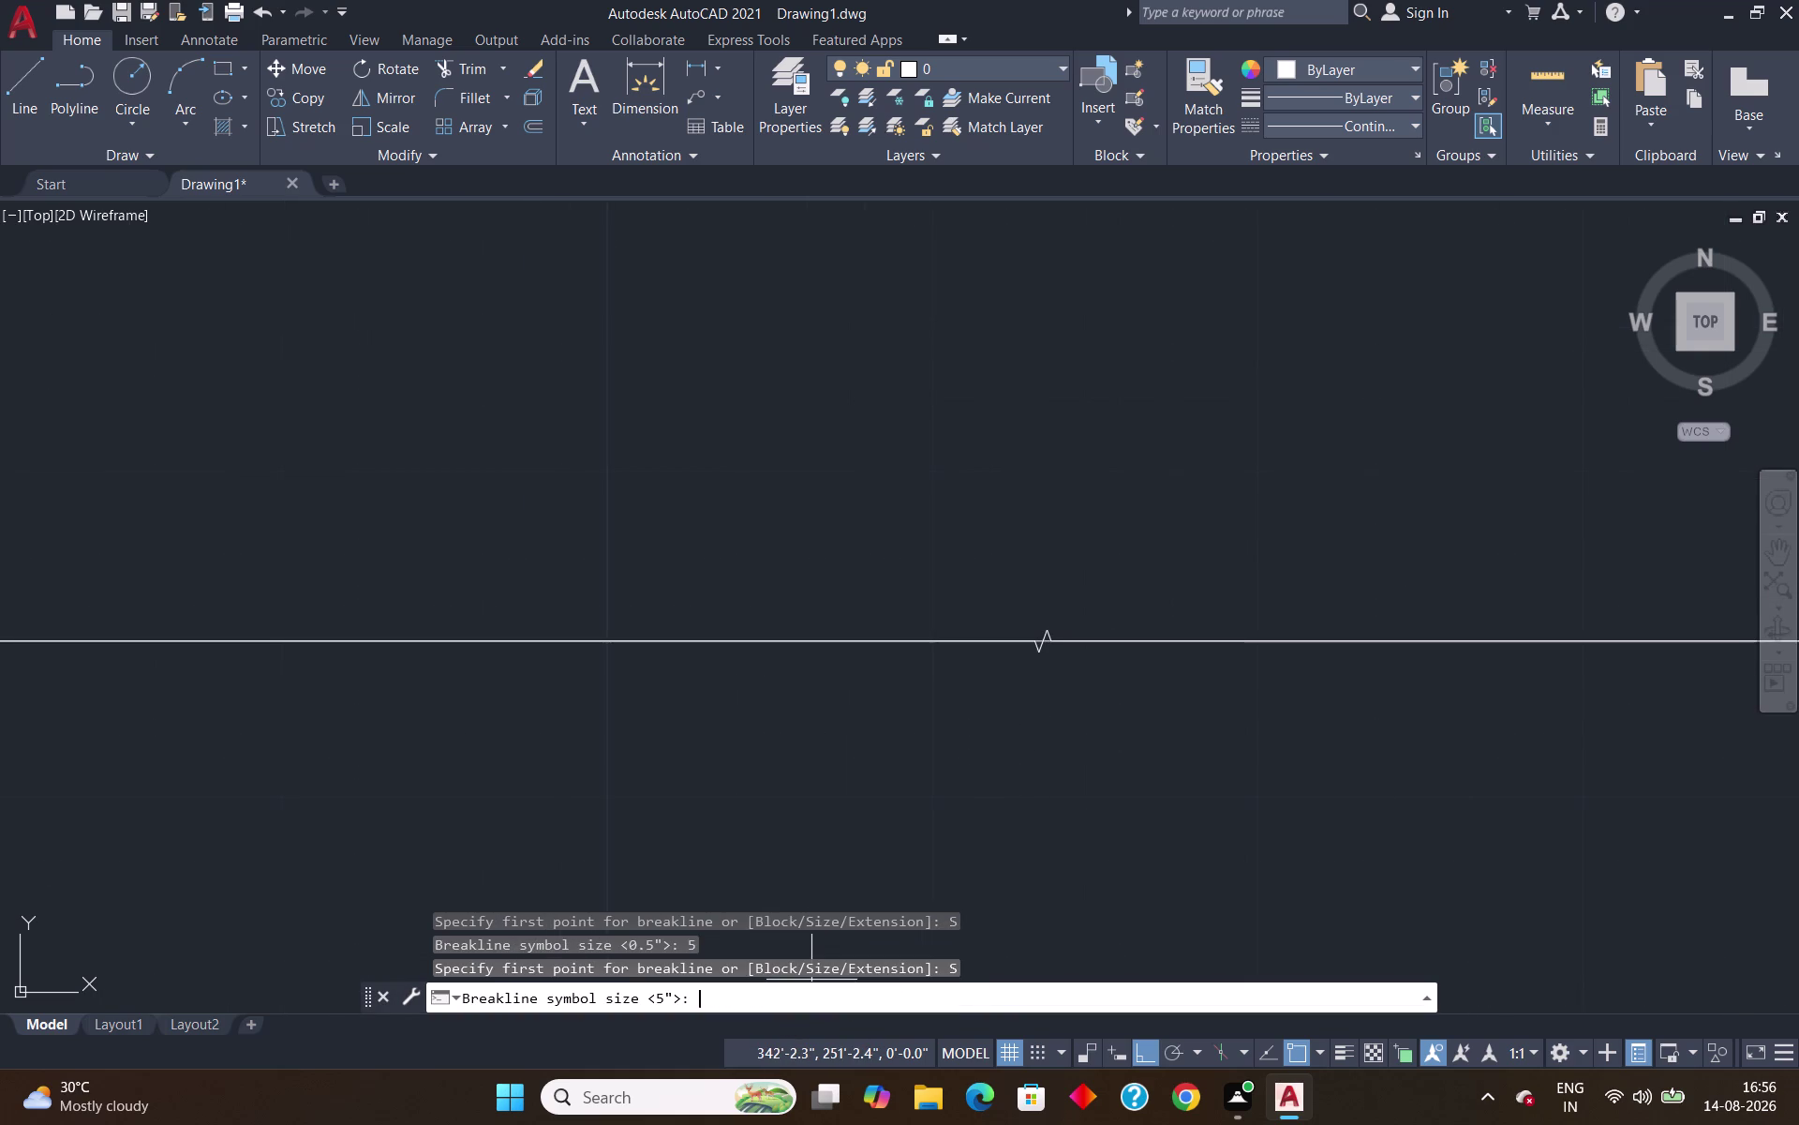
scroll(down, 3)
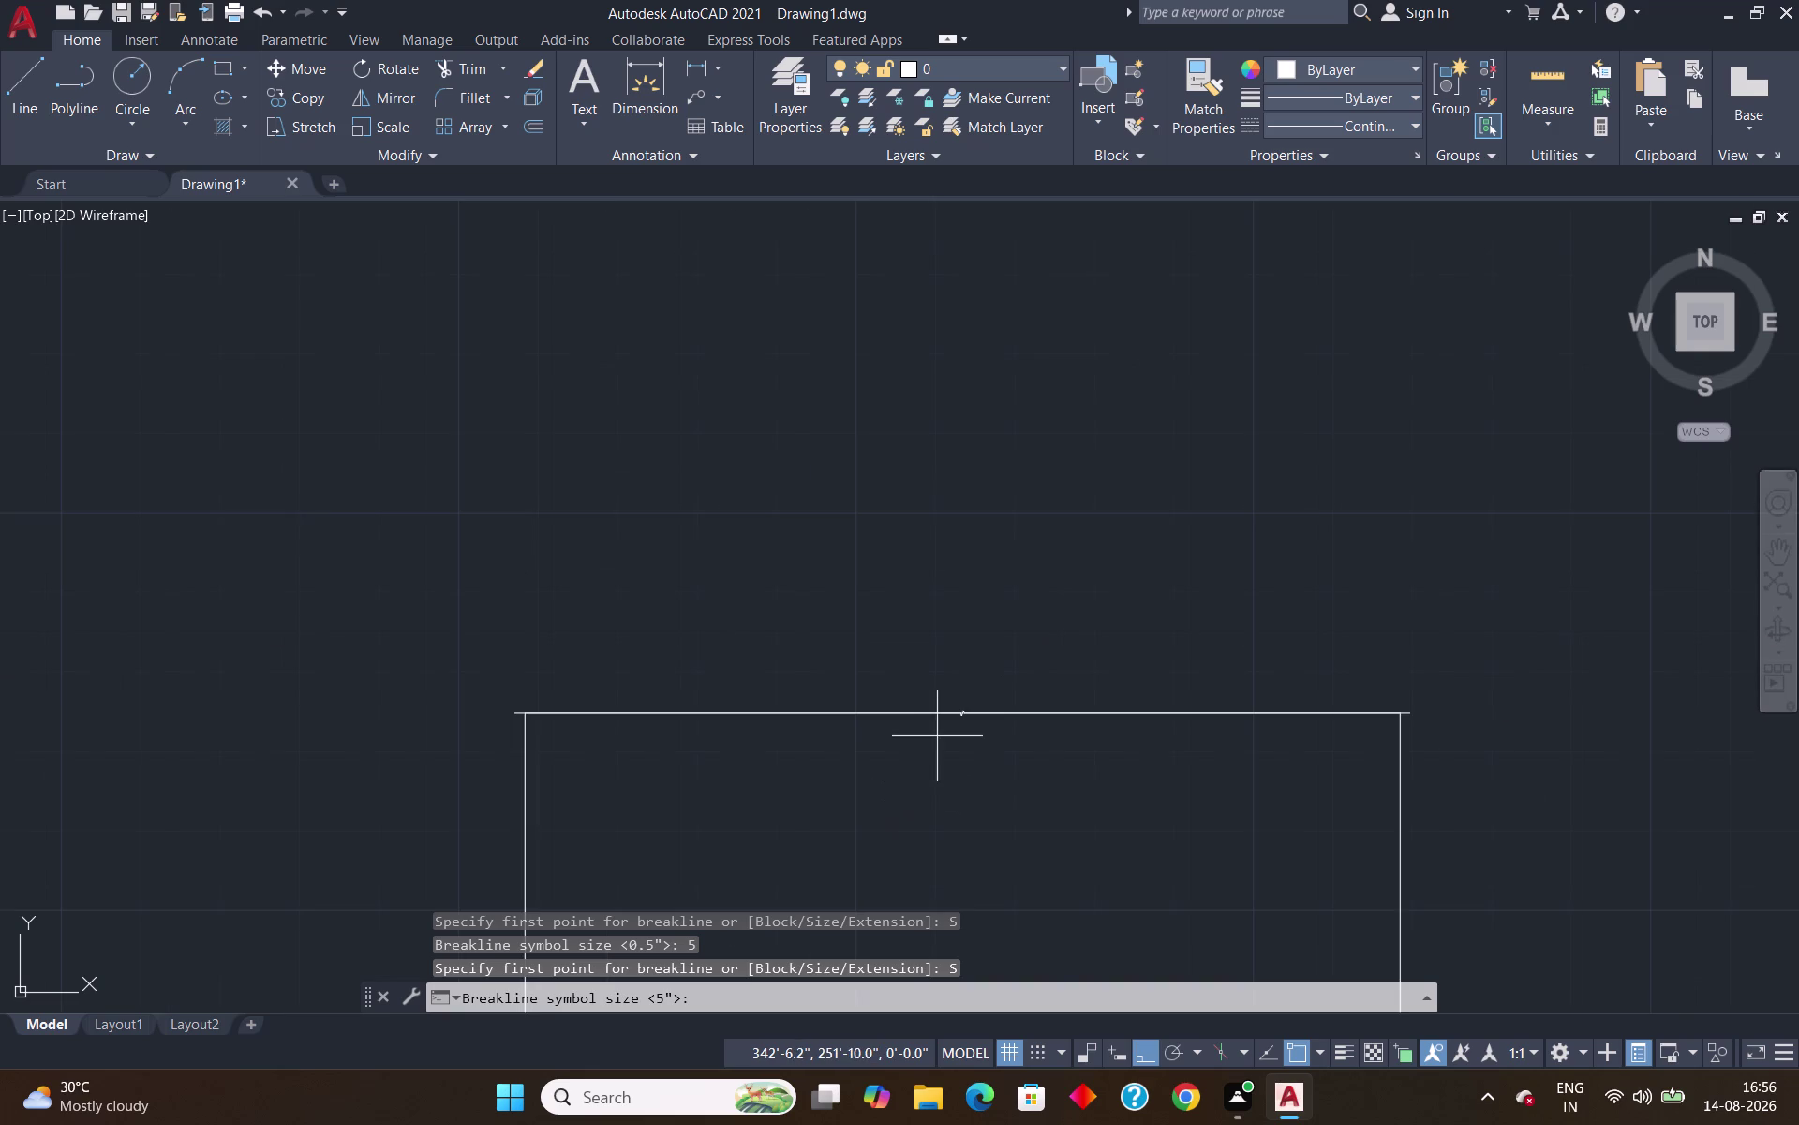
scroll(up, 3)
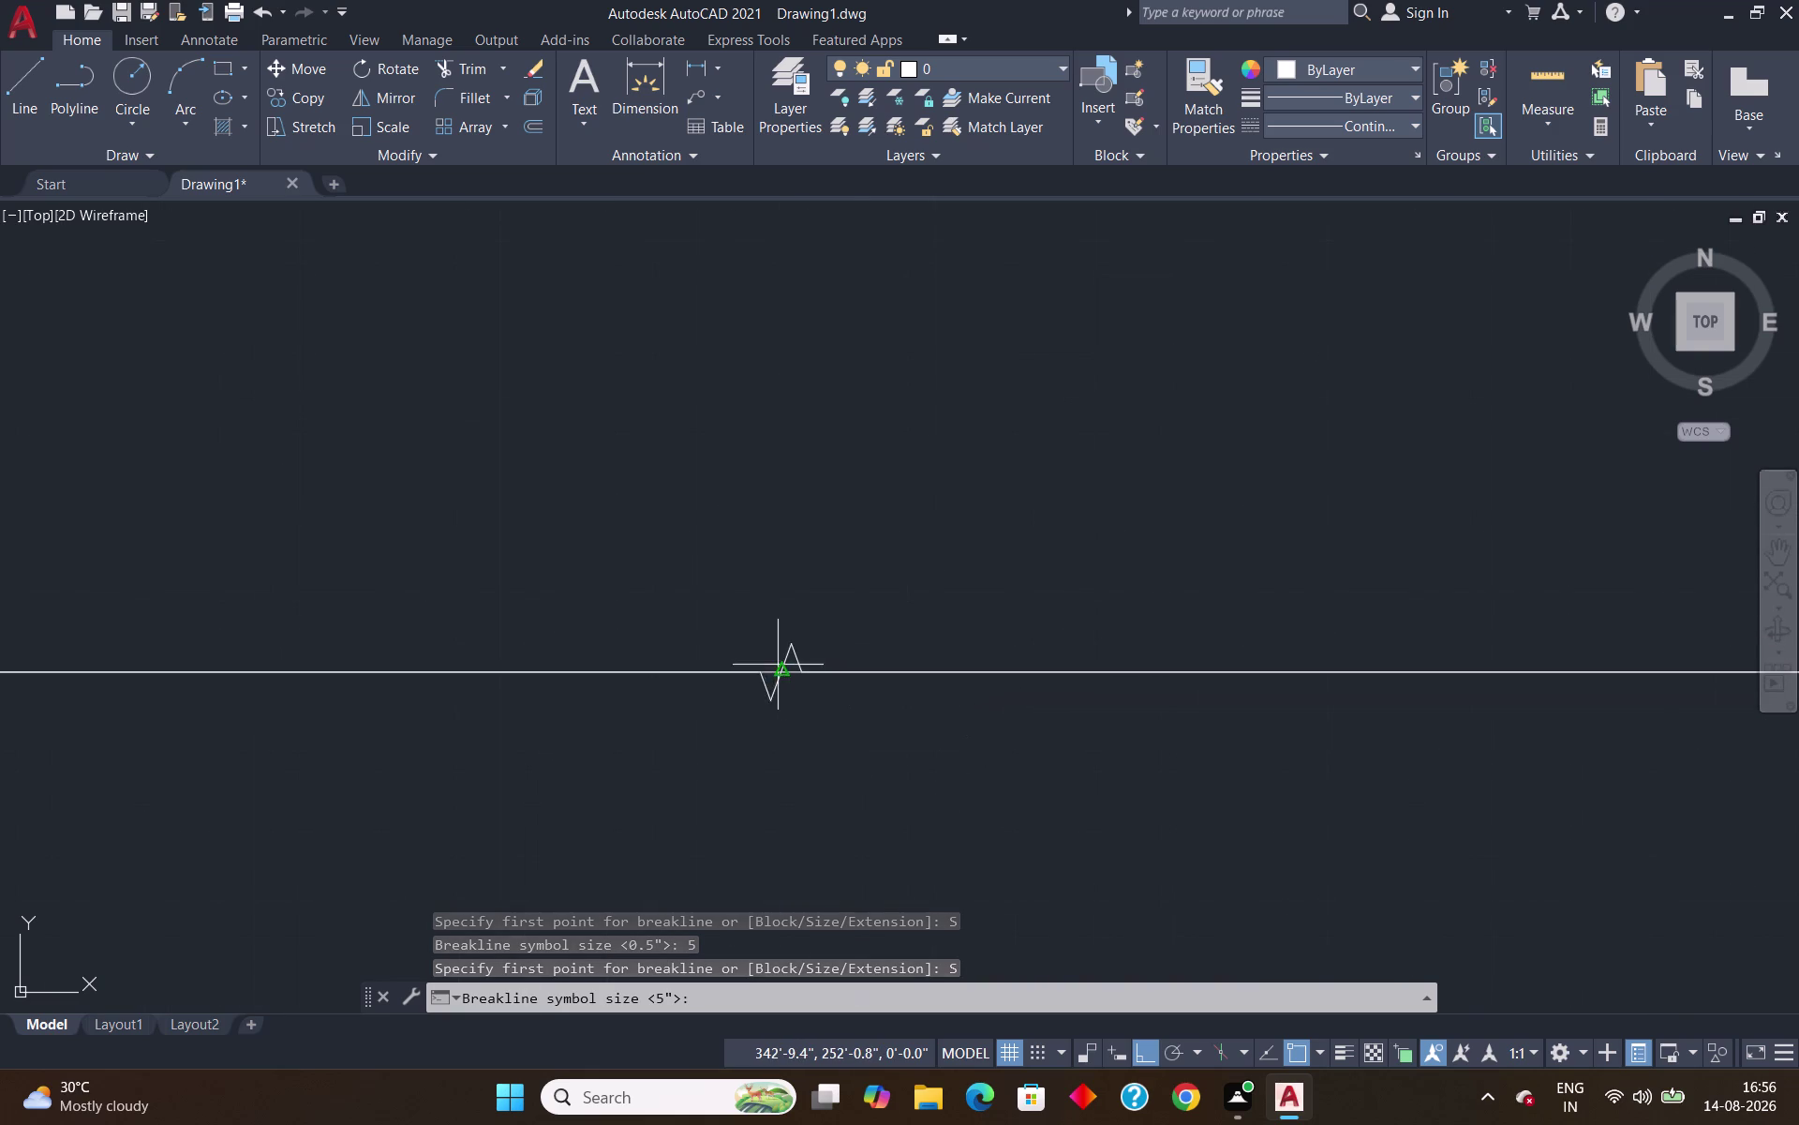
Pick two points for another trial break line, then cancel and undo the trial break lines.
click(784, 677)
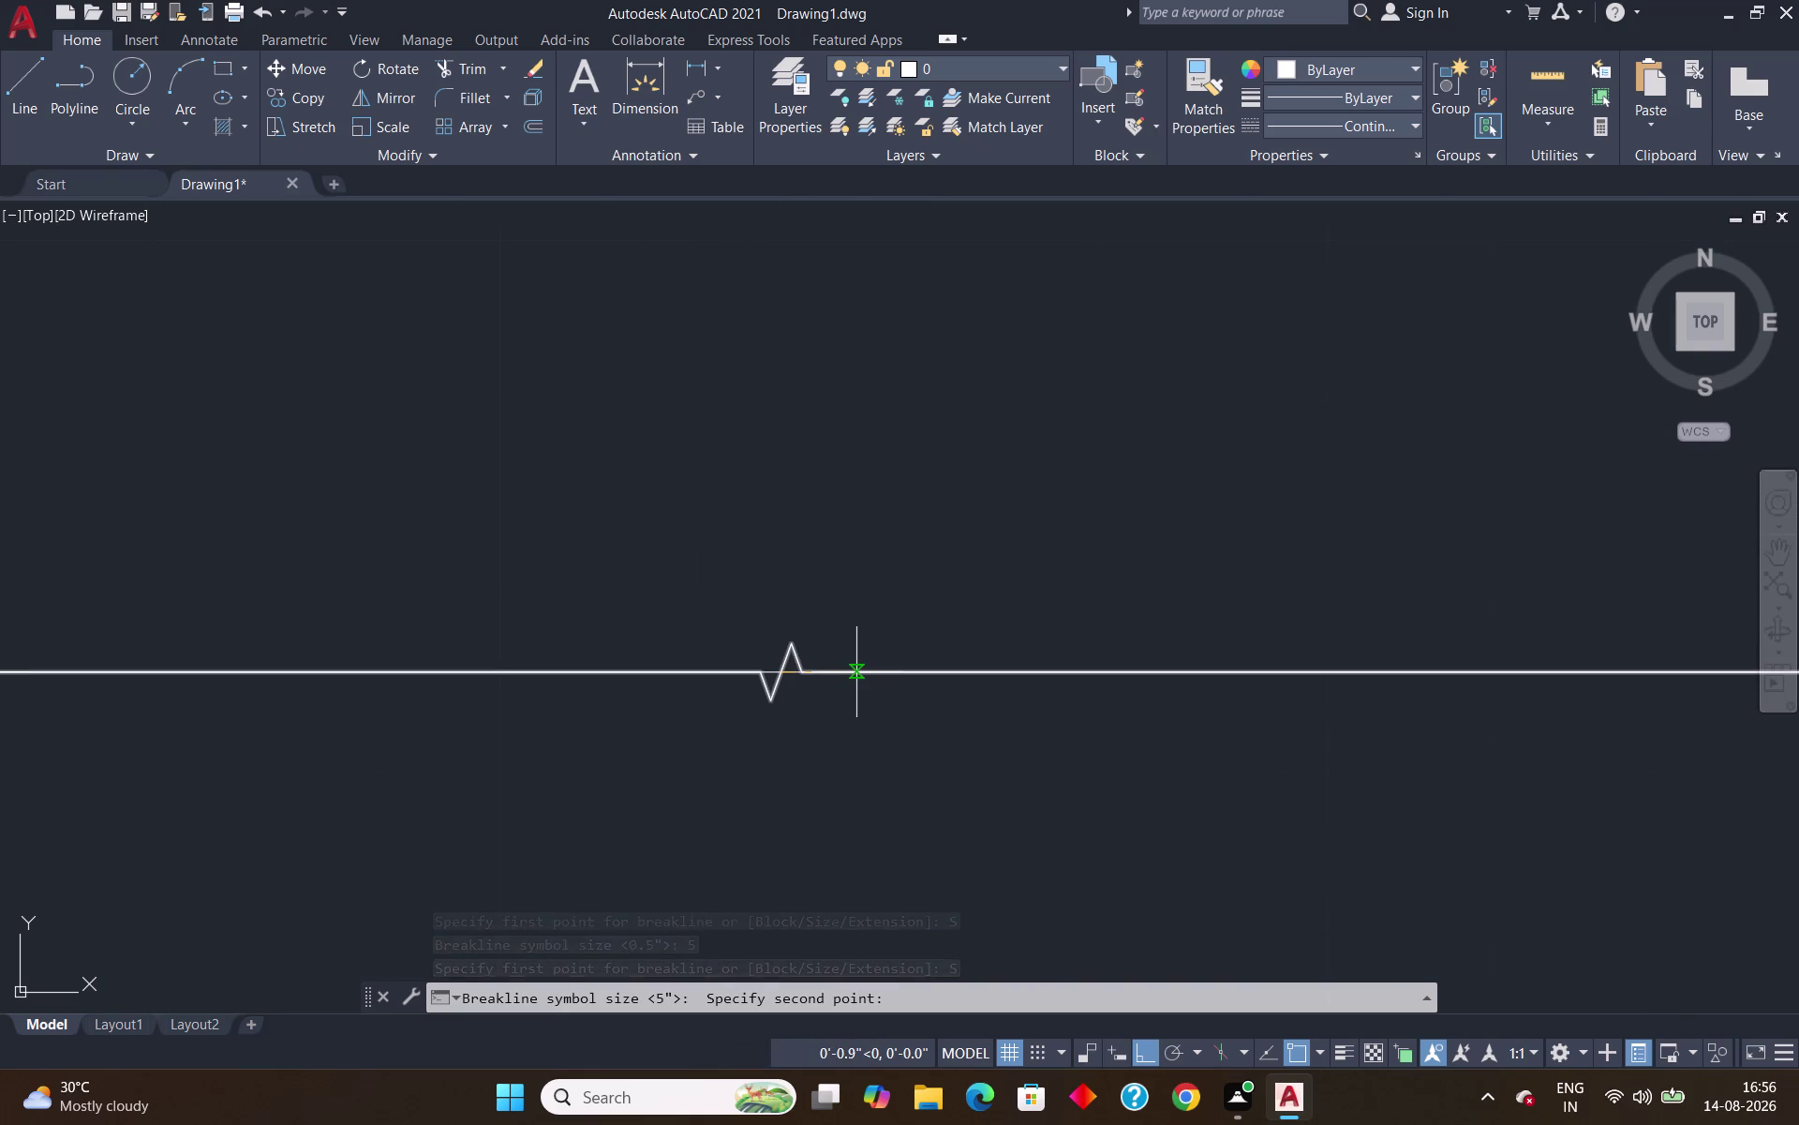
click(857, 672)
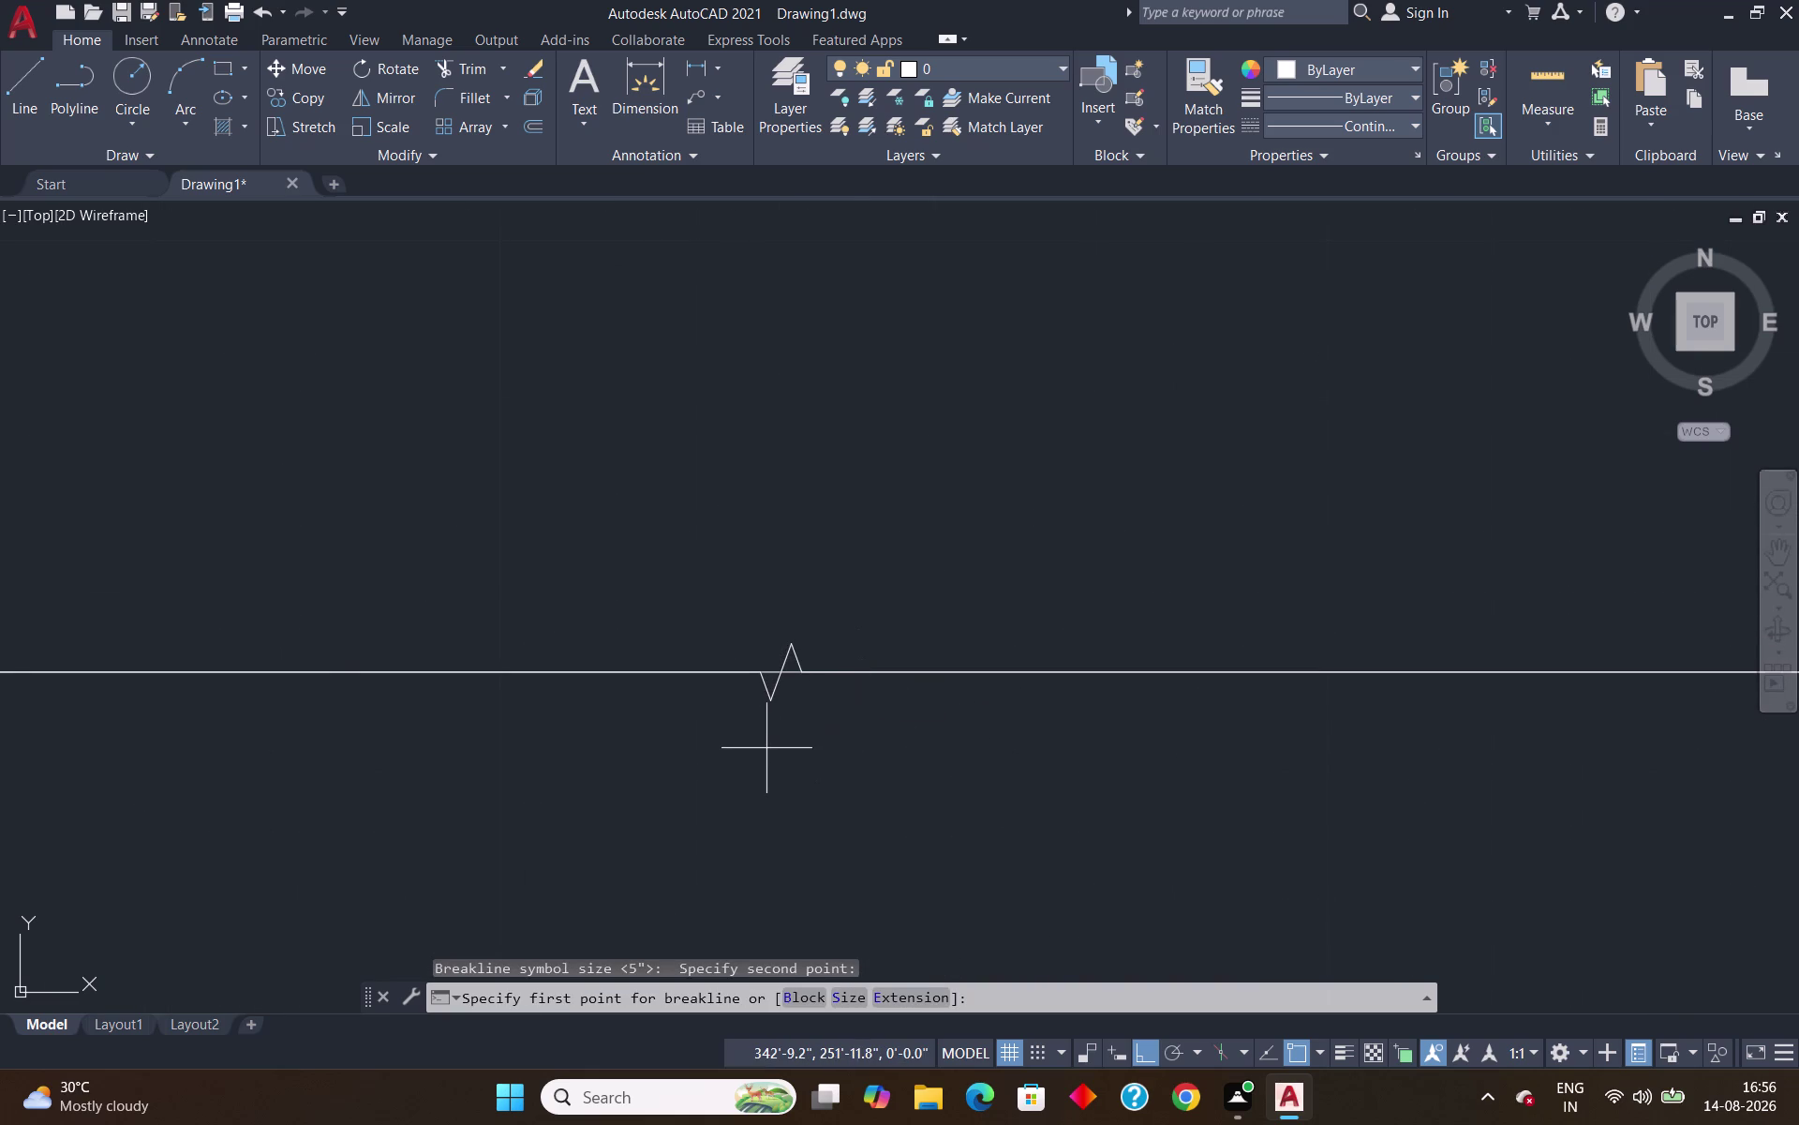
key(Escape)
key(ctrl+z)
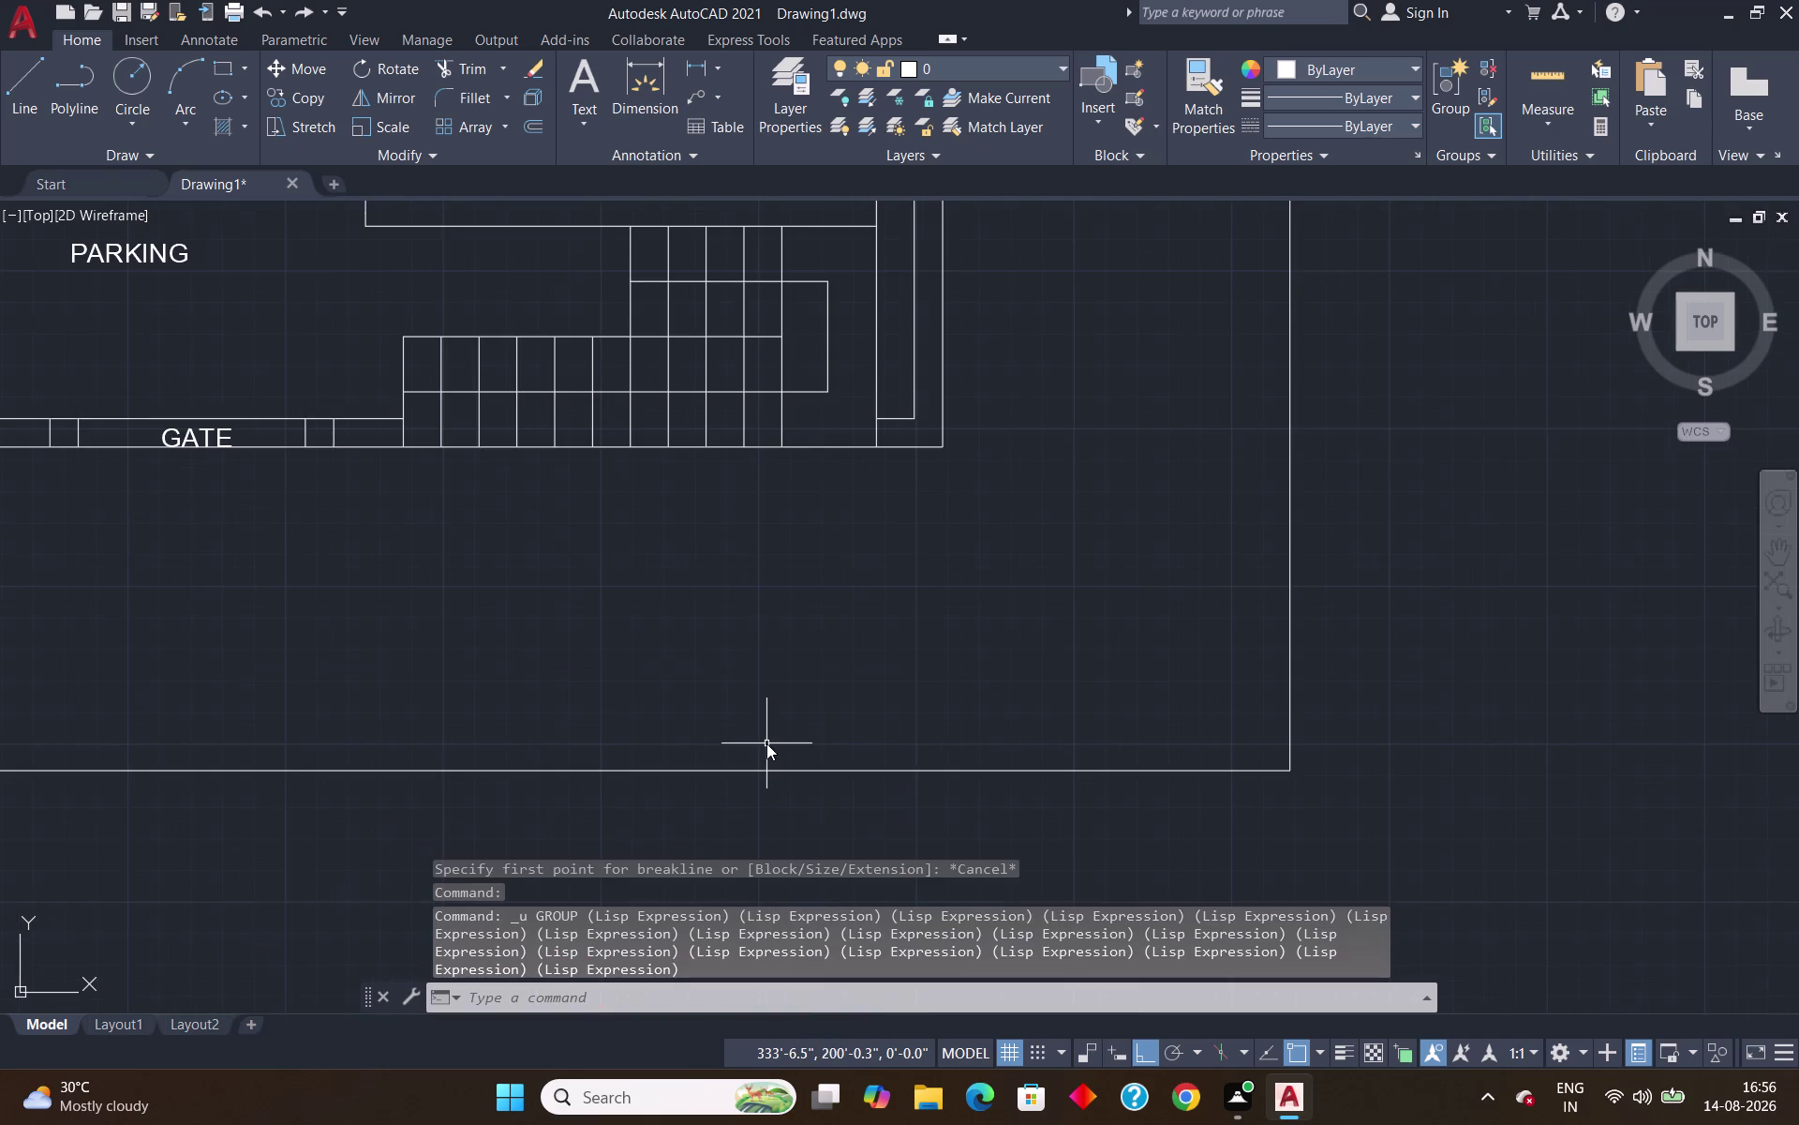
scroll(down, 3)
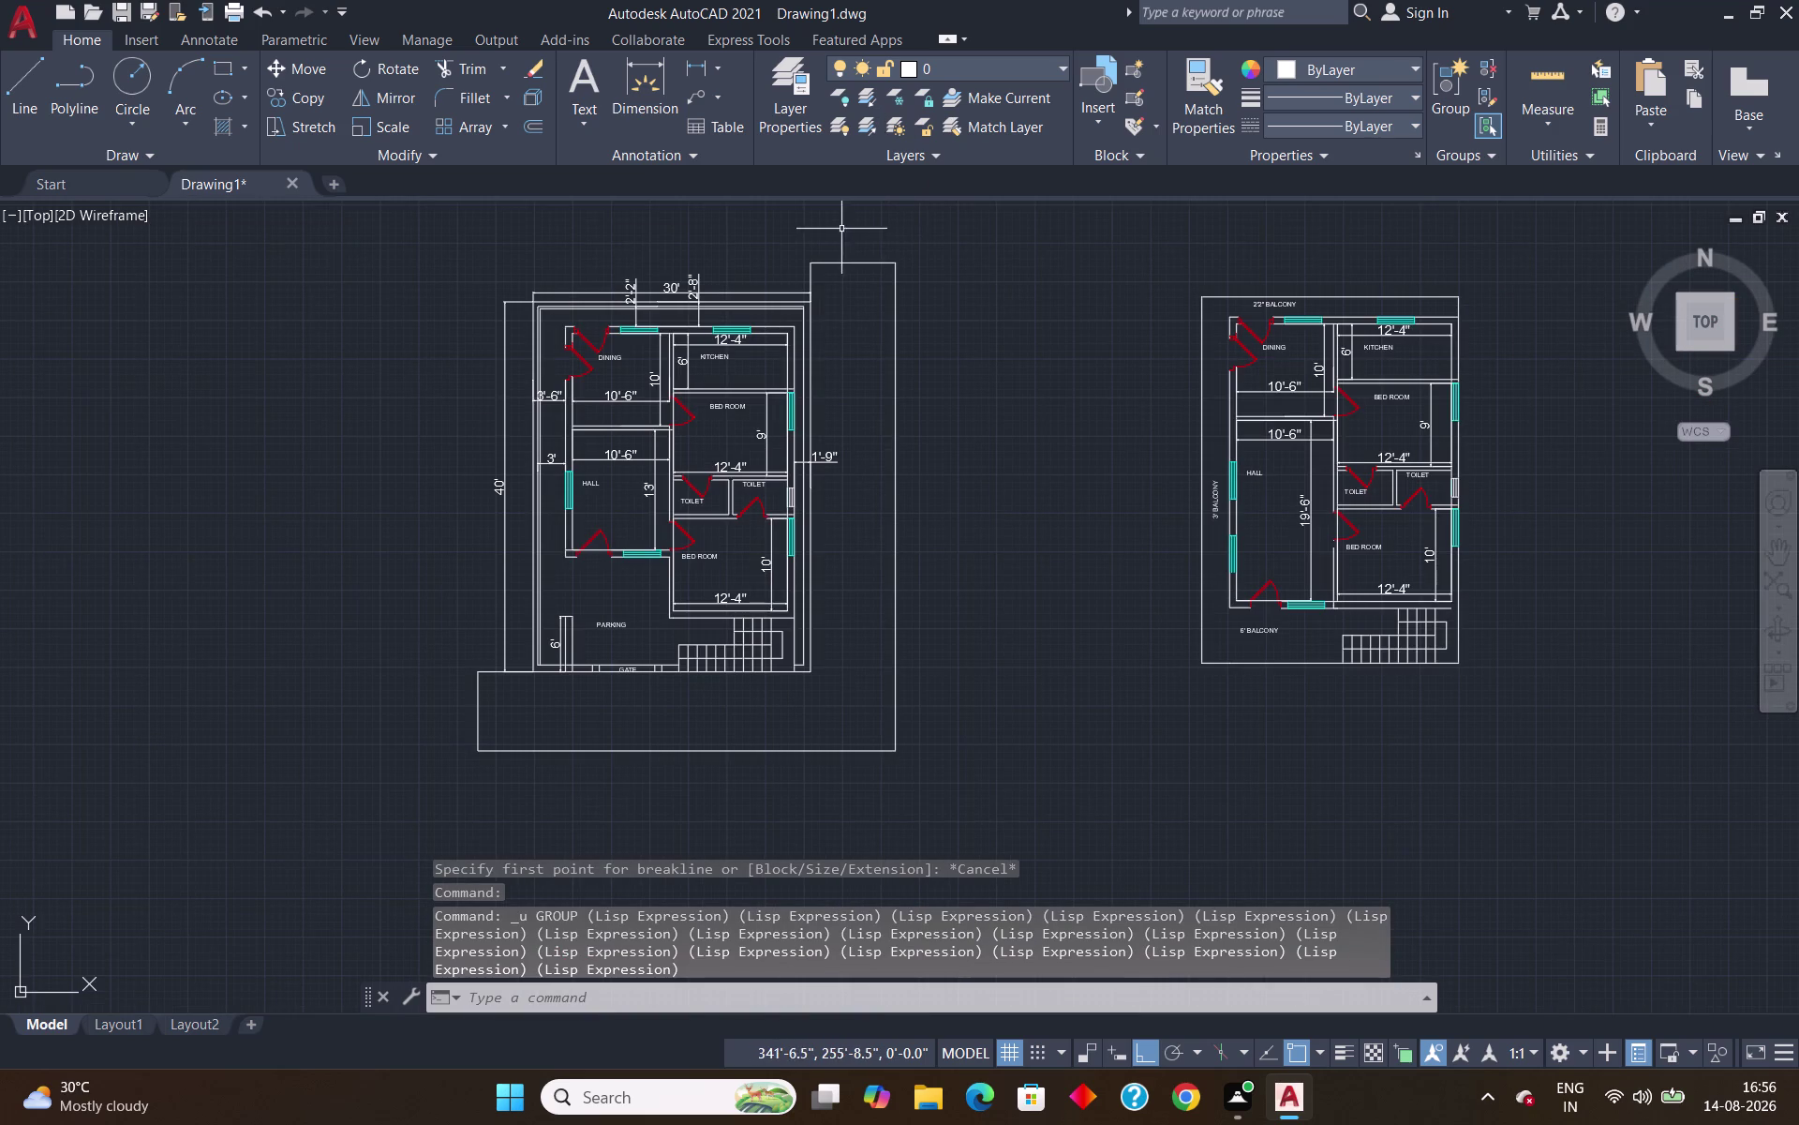
scroll(up, 3)
Run BREAKLINE from the frame's top-left to top-right corner with the symbol at the midpoint.
click(780, 368)
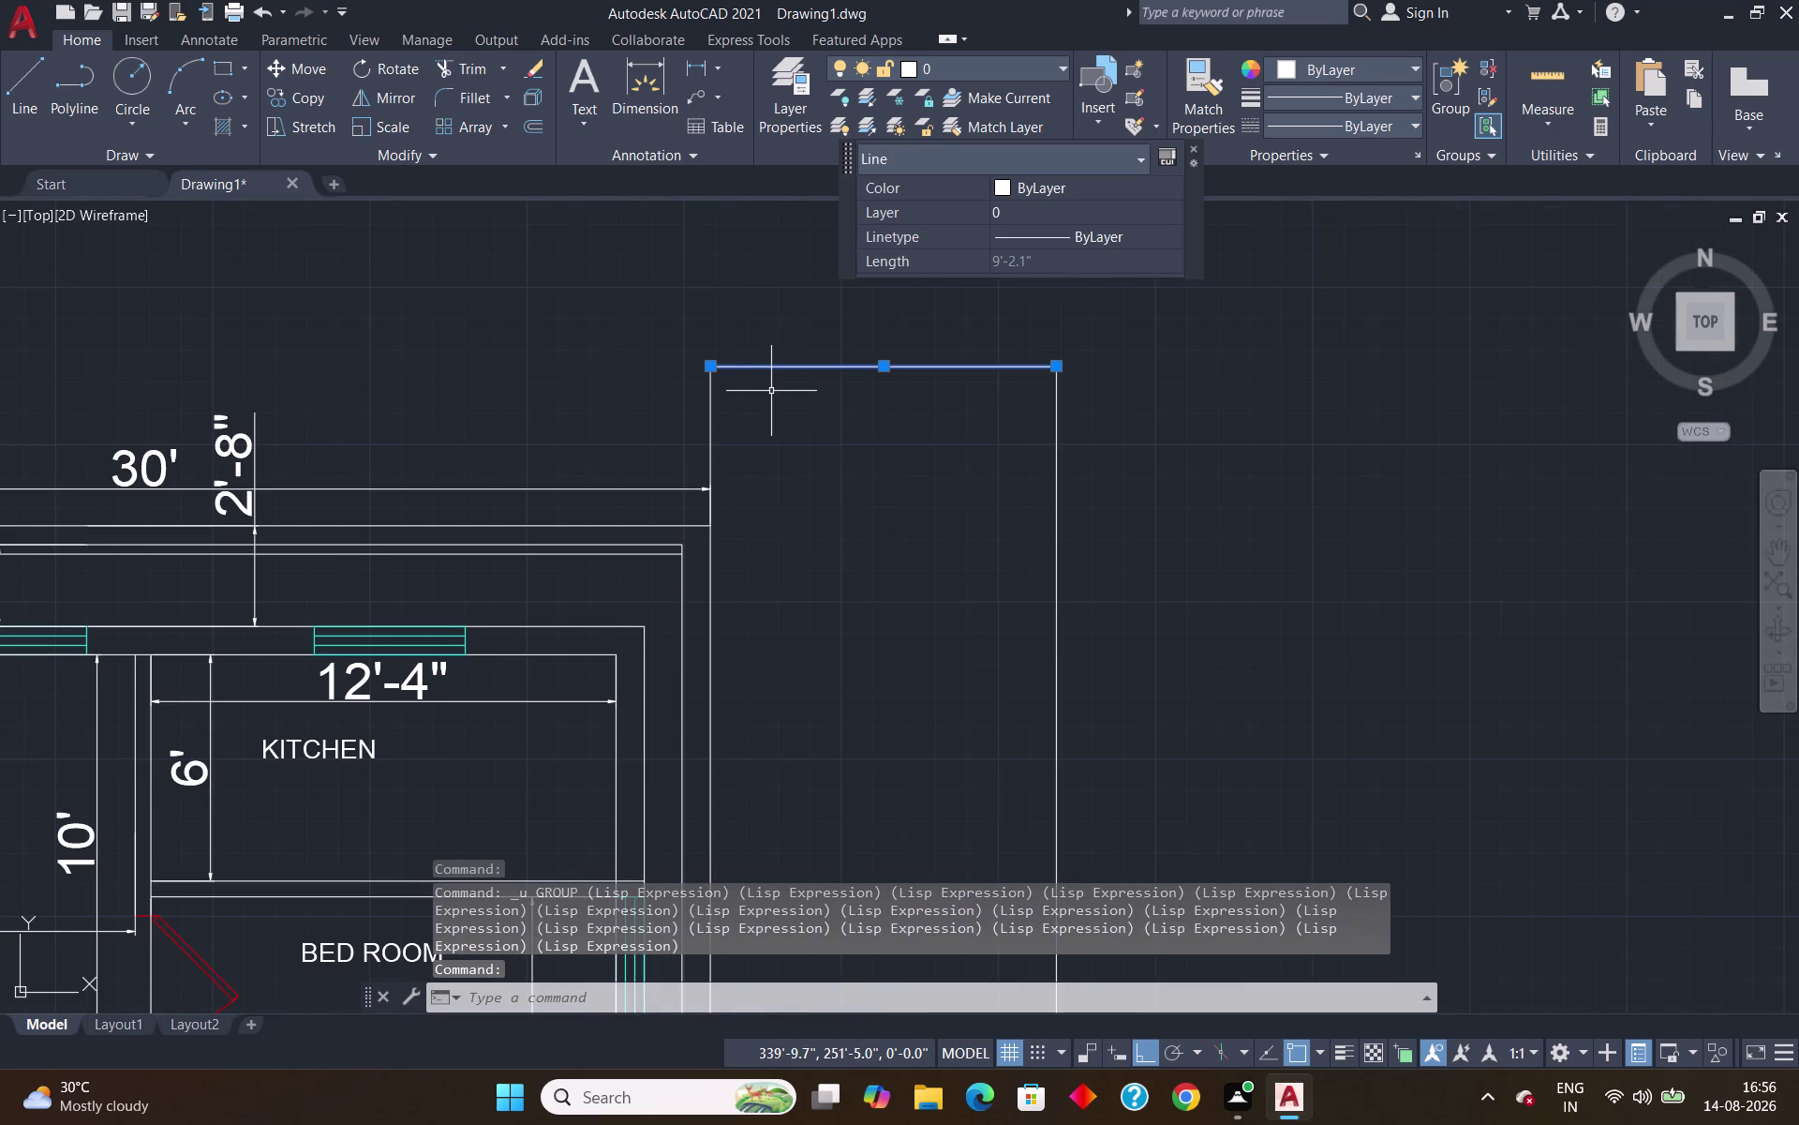
text(BR)
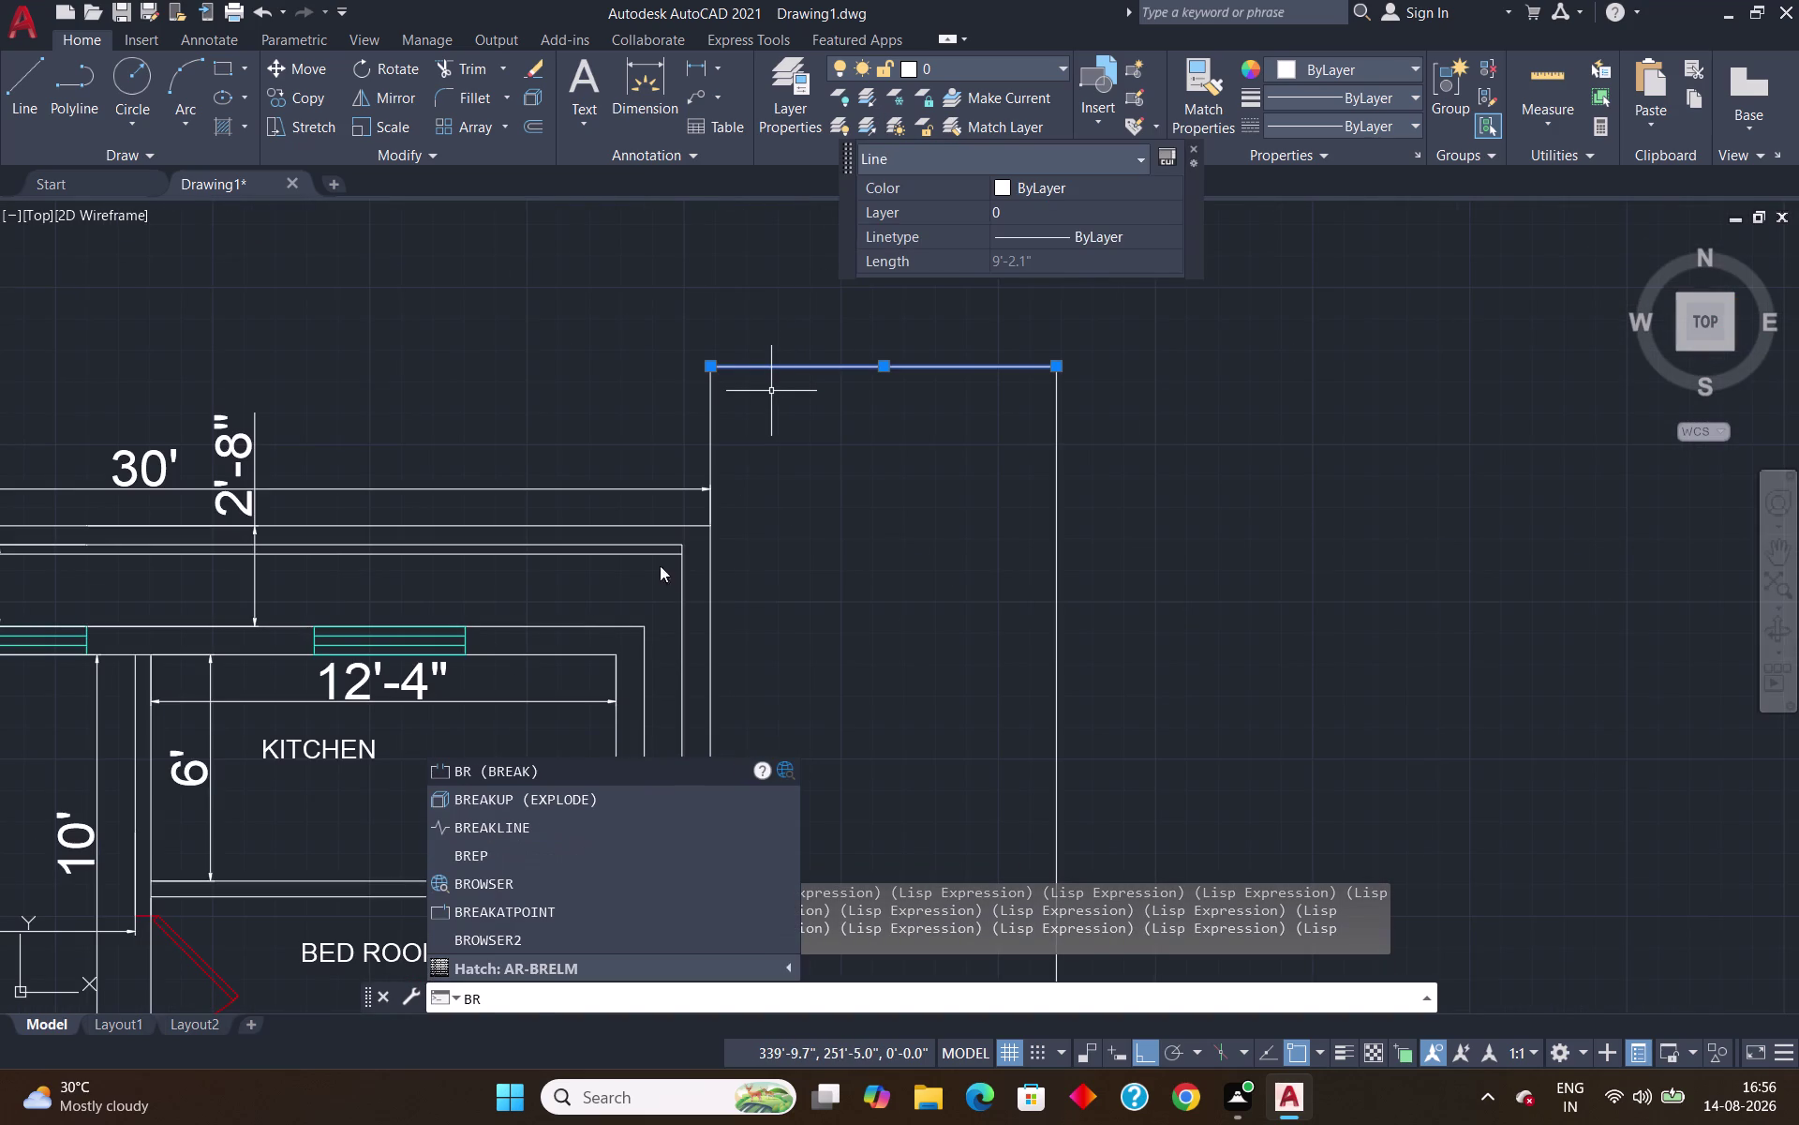
click(491, 832)
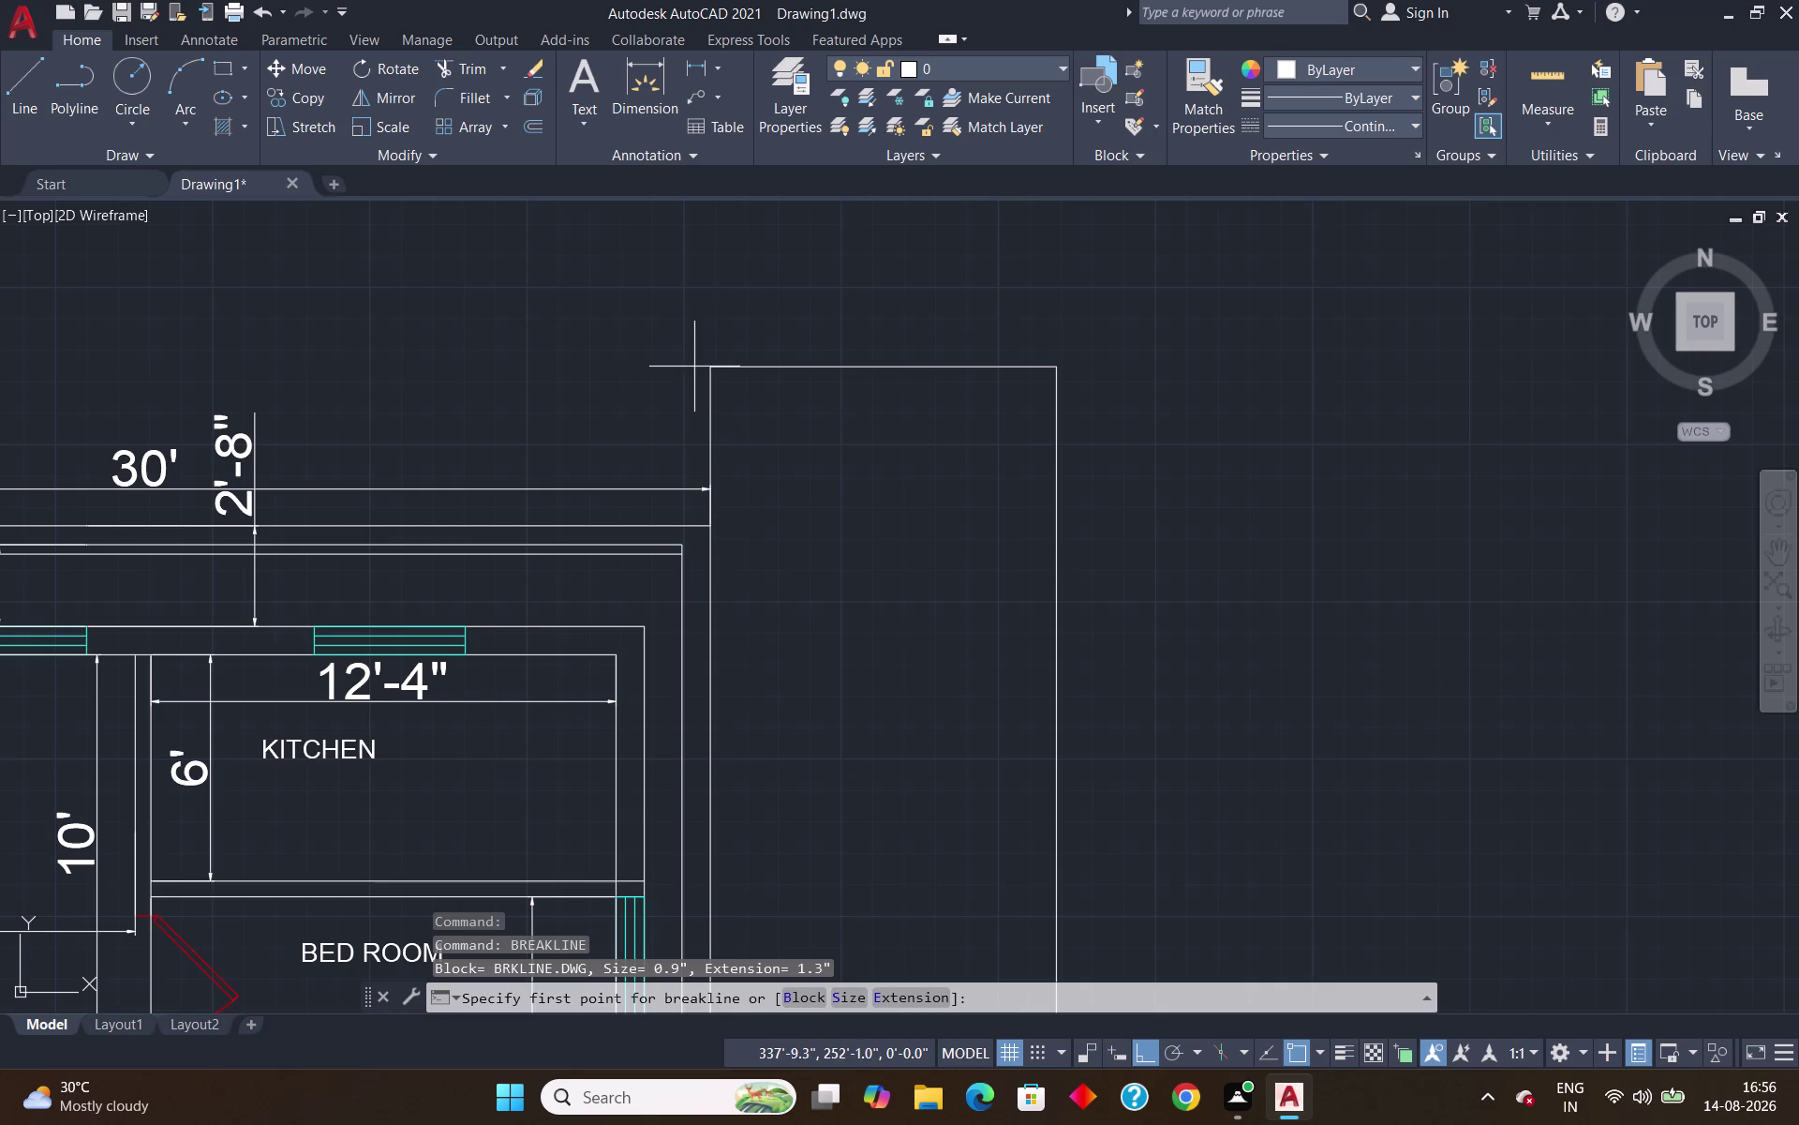
click(706, 366)
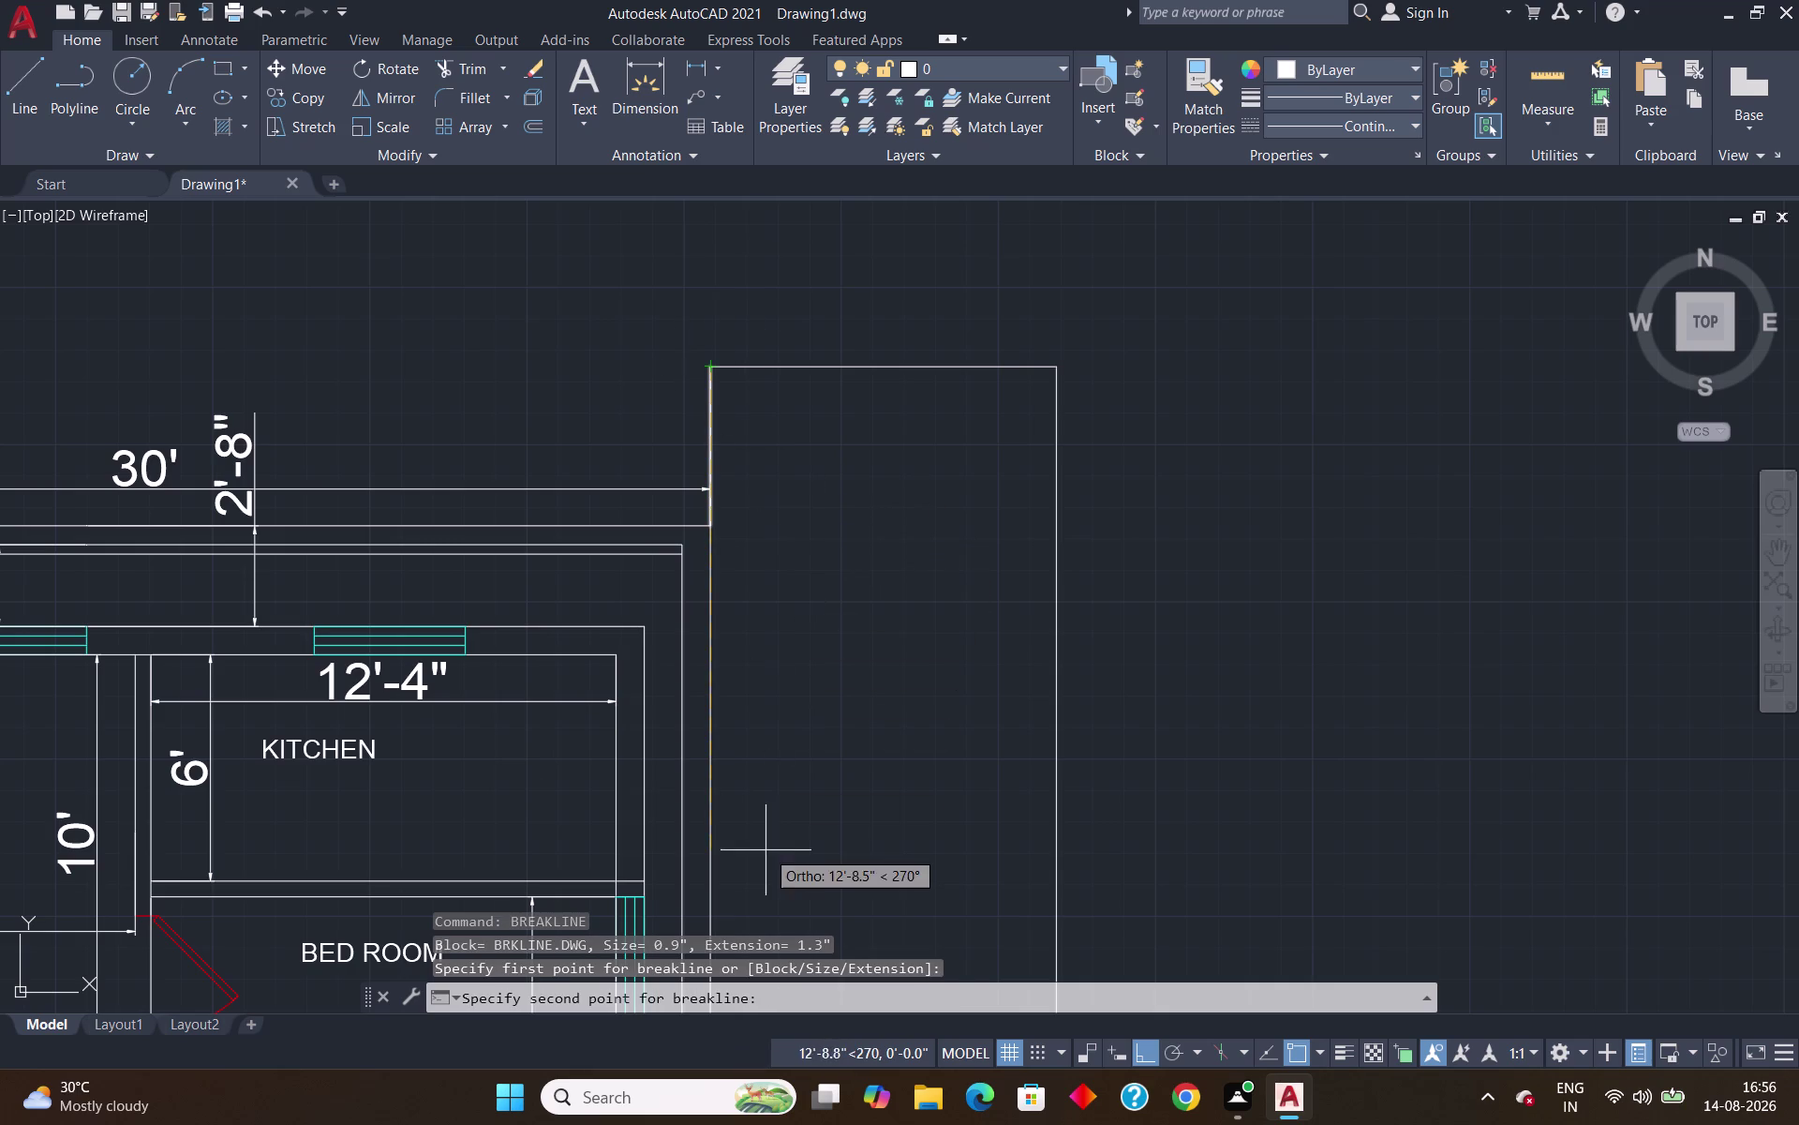
click(1056, 376)
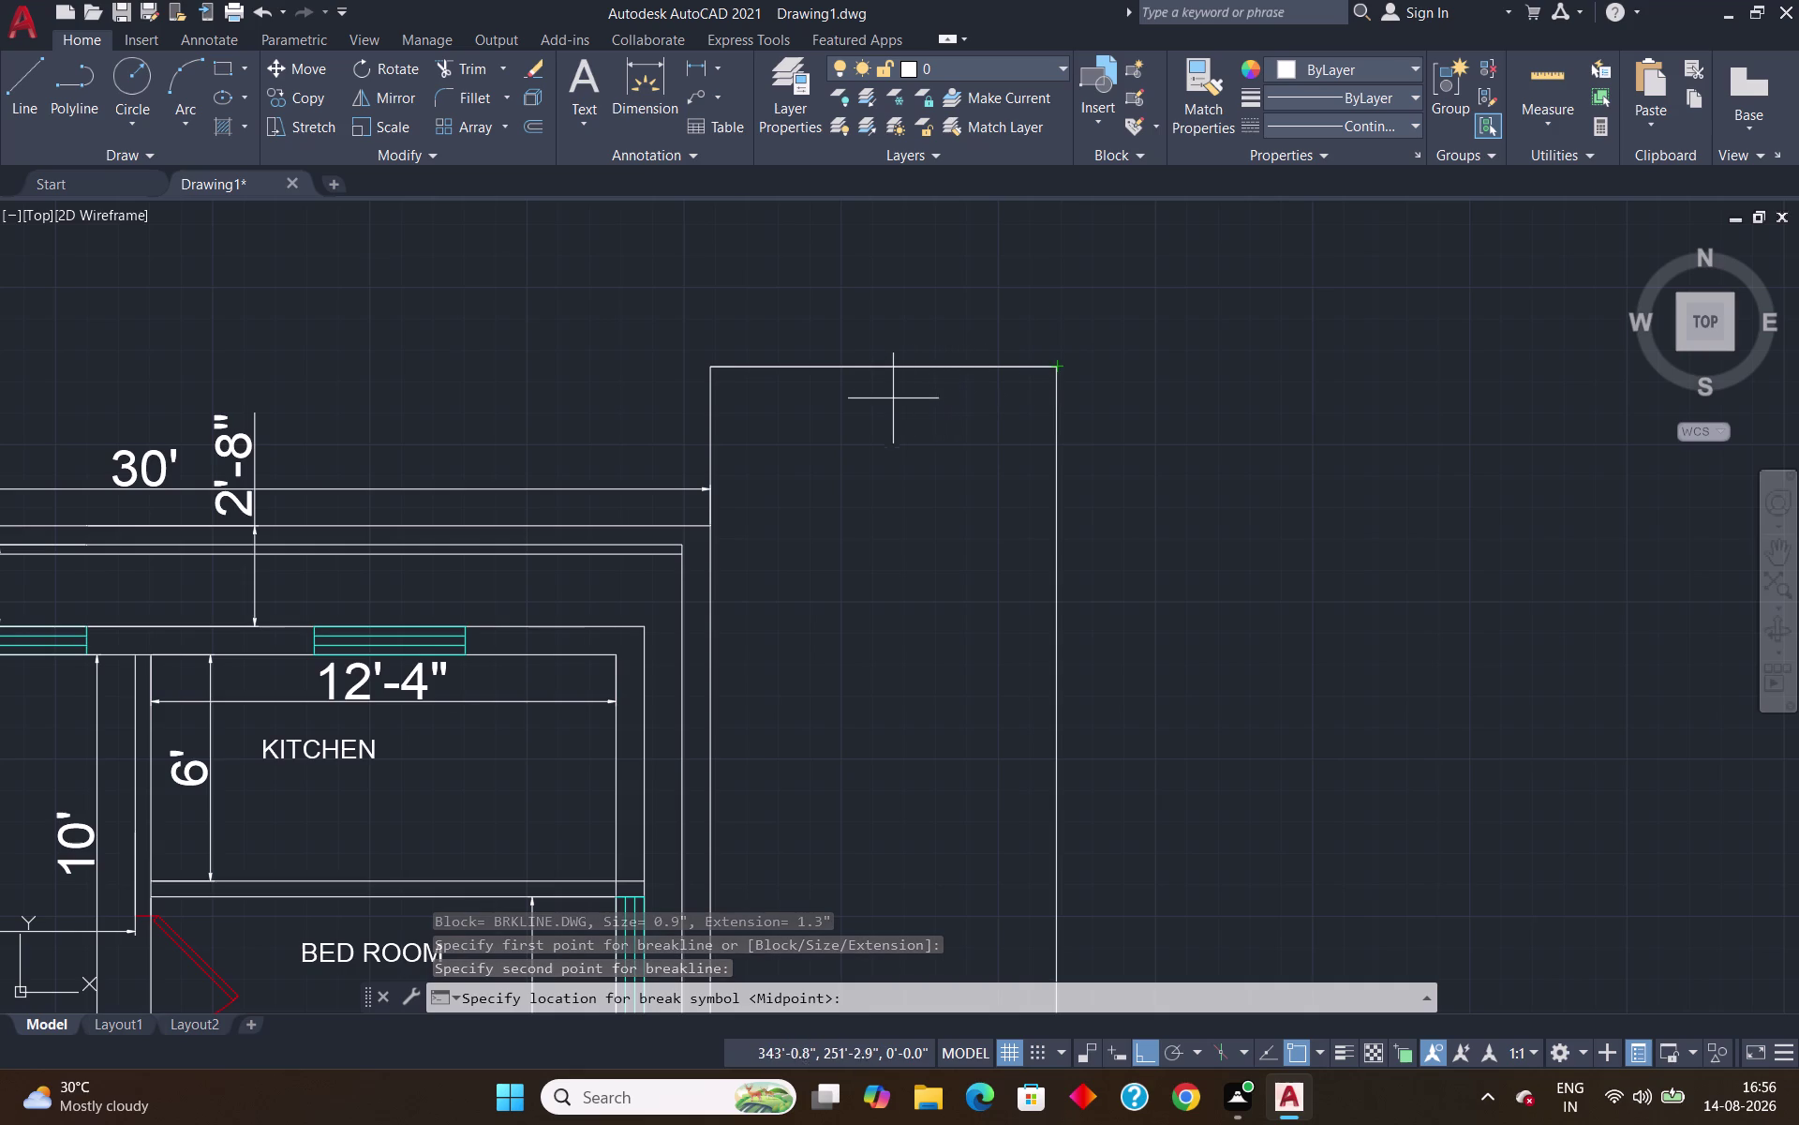
click(883, 369)
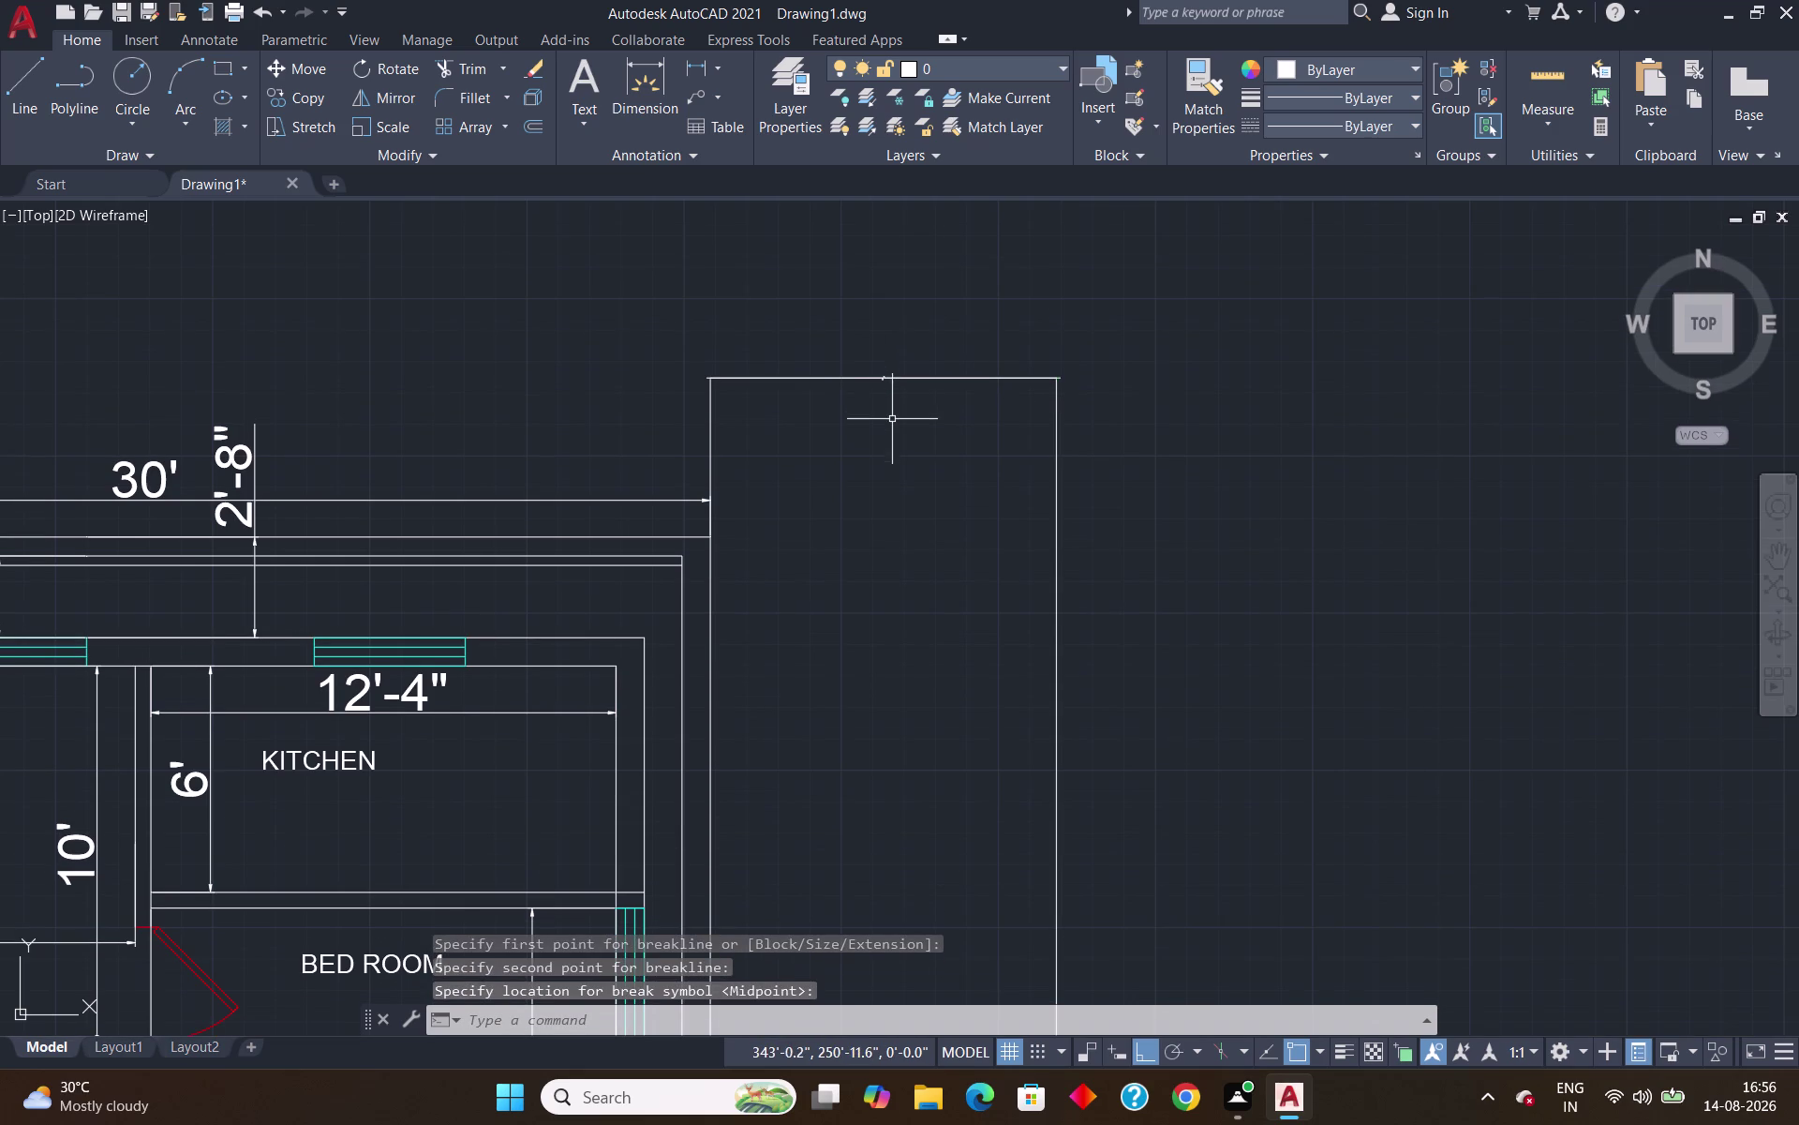
scroll(up, 3)
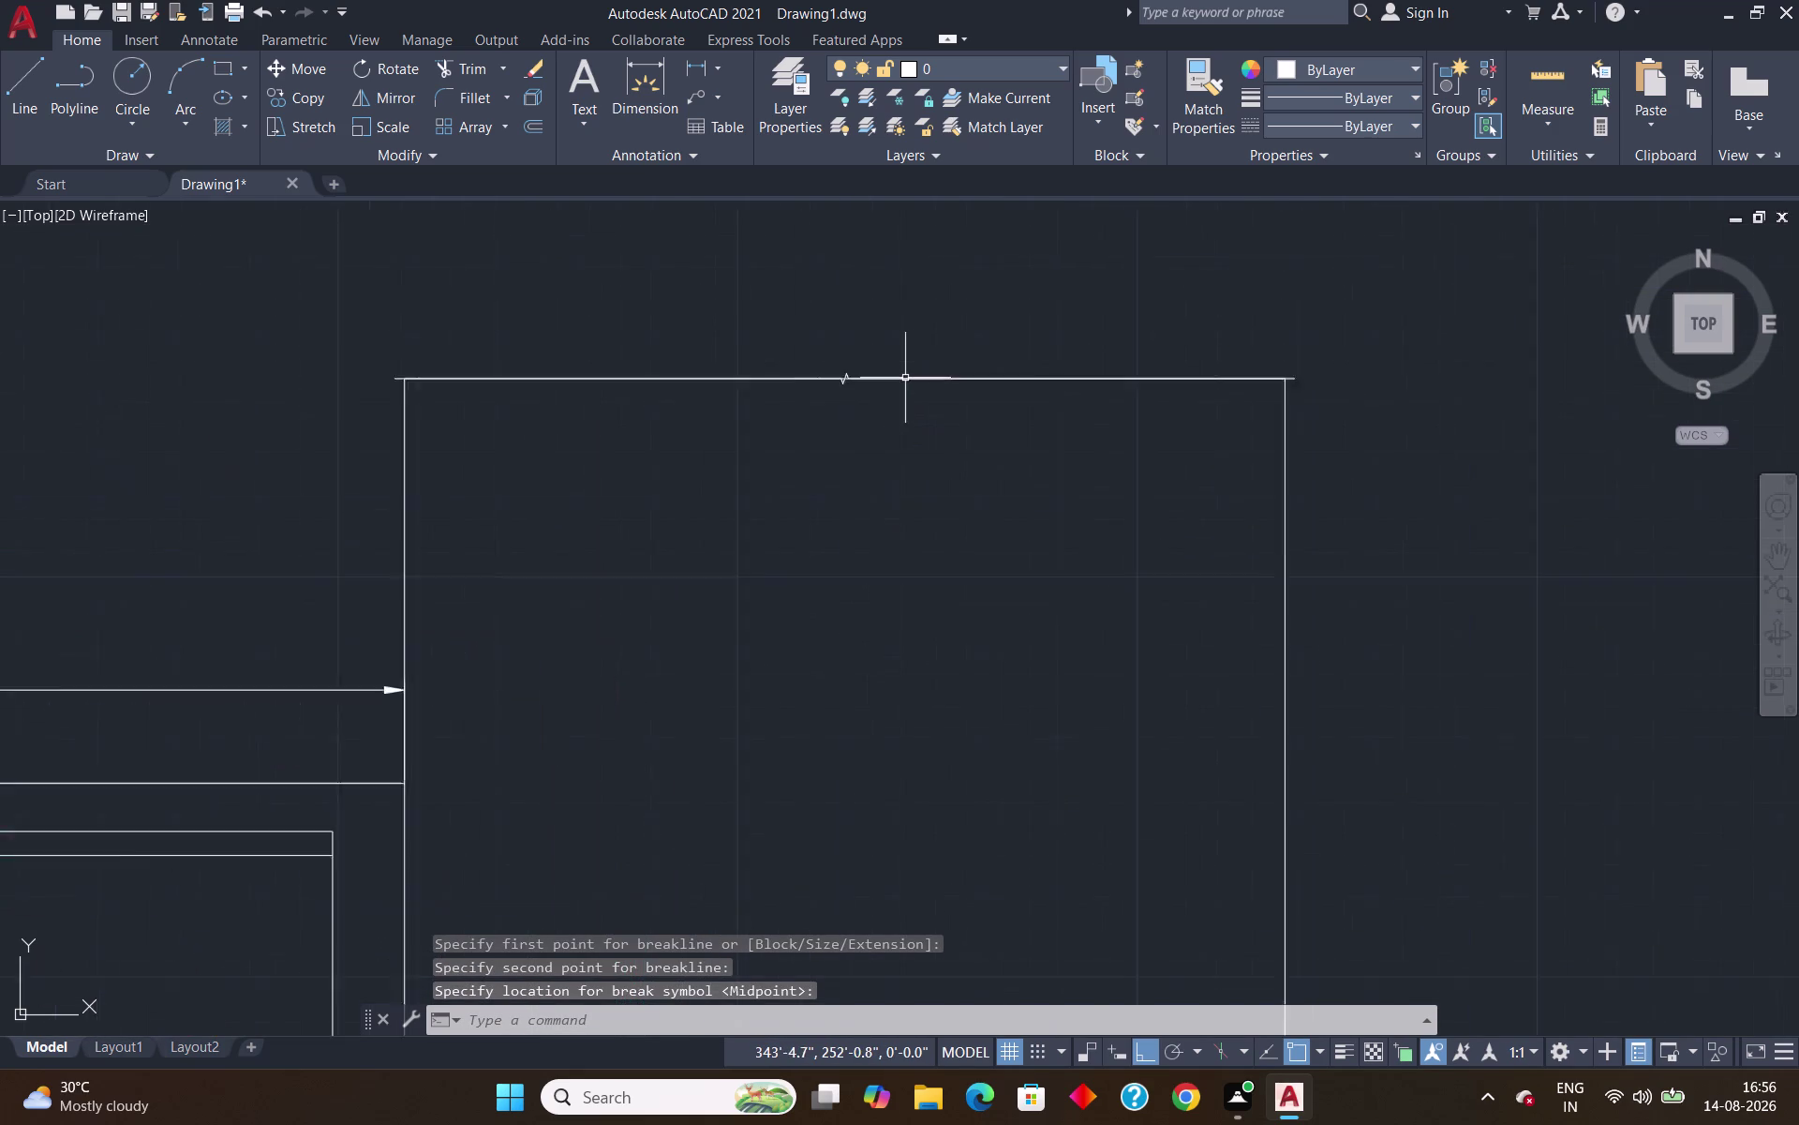
scroll(up, 3)
click(750, 377)
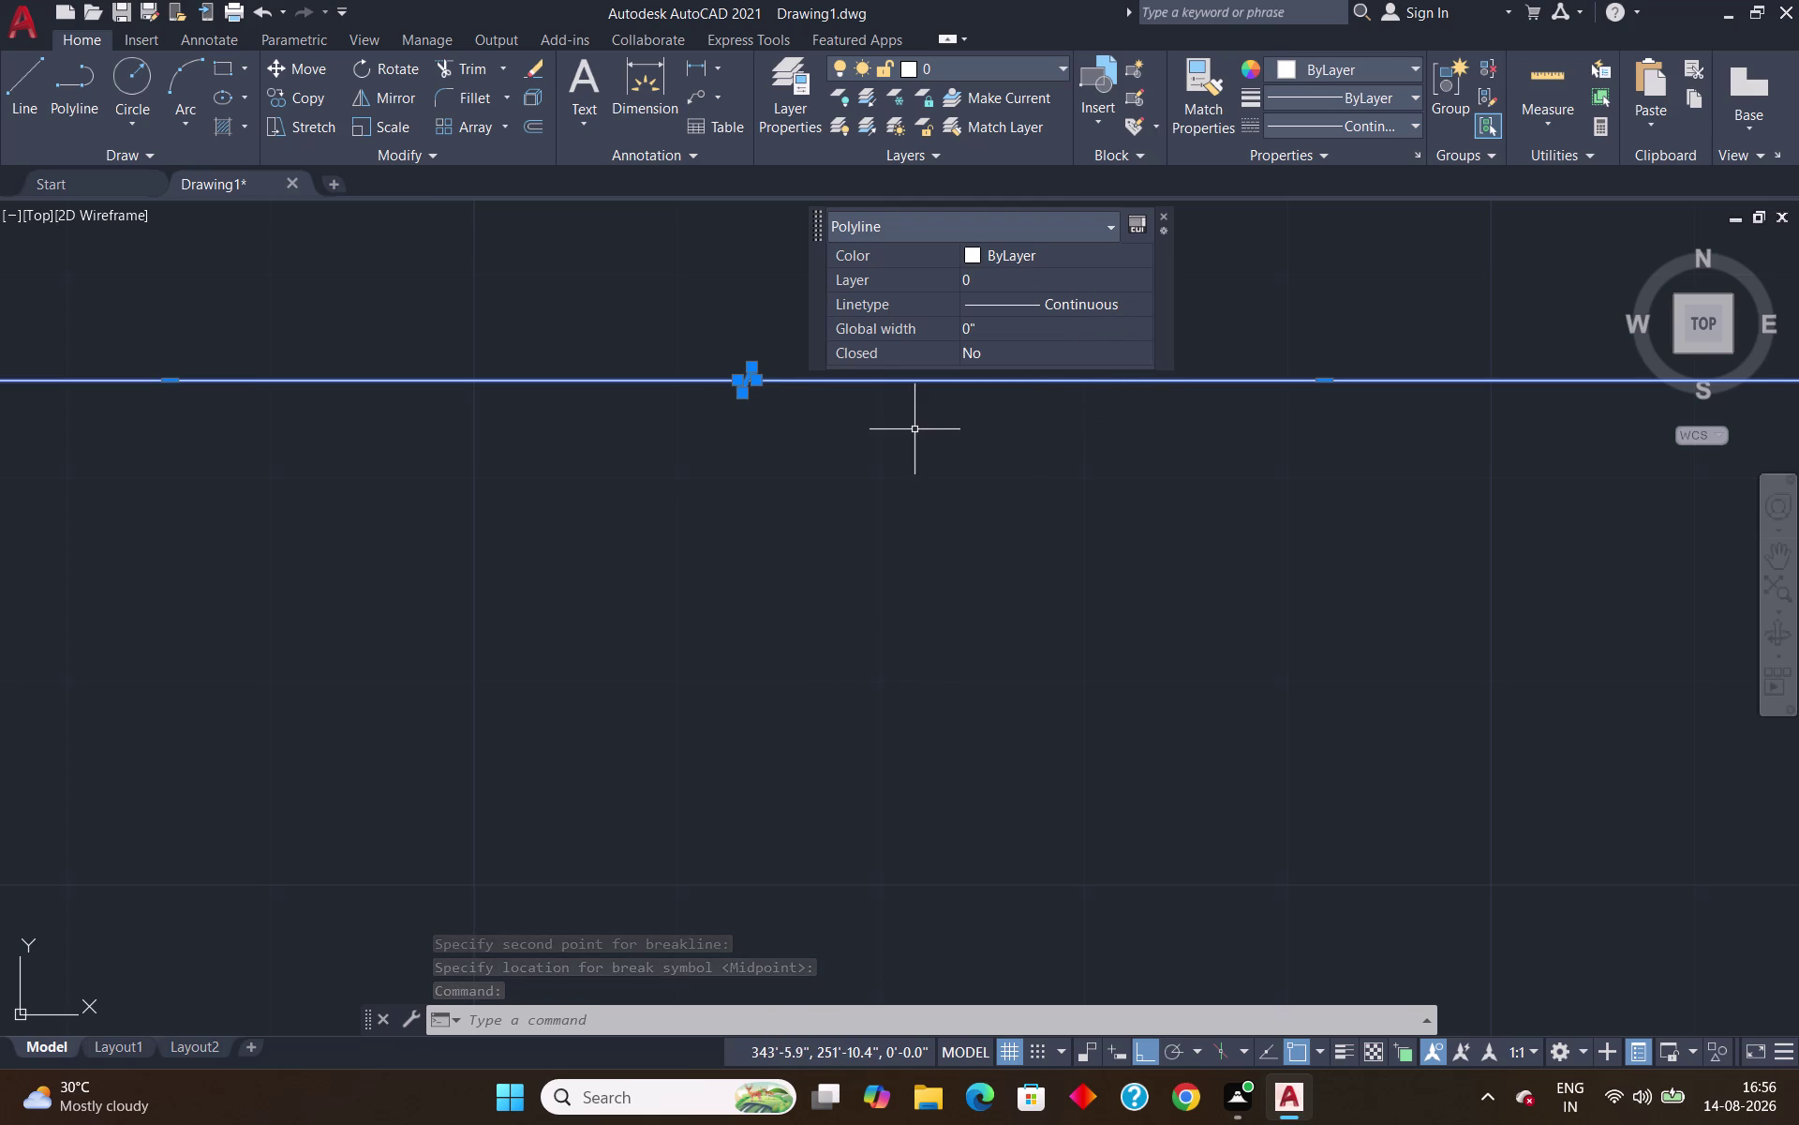
Open the break line's Properties and edit its linetype scale.
text(PR)
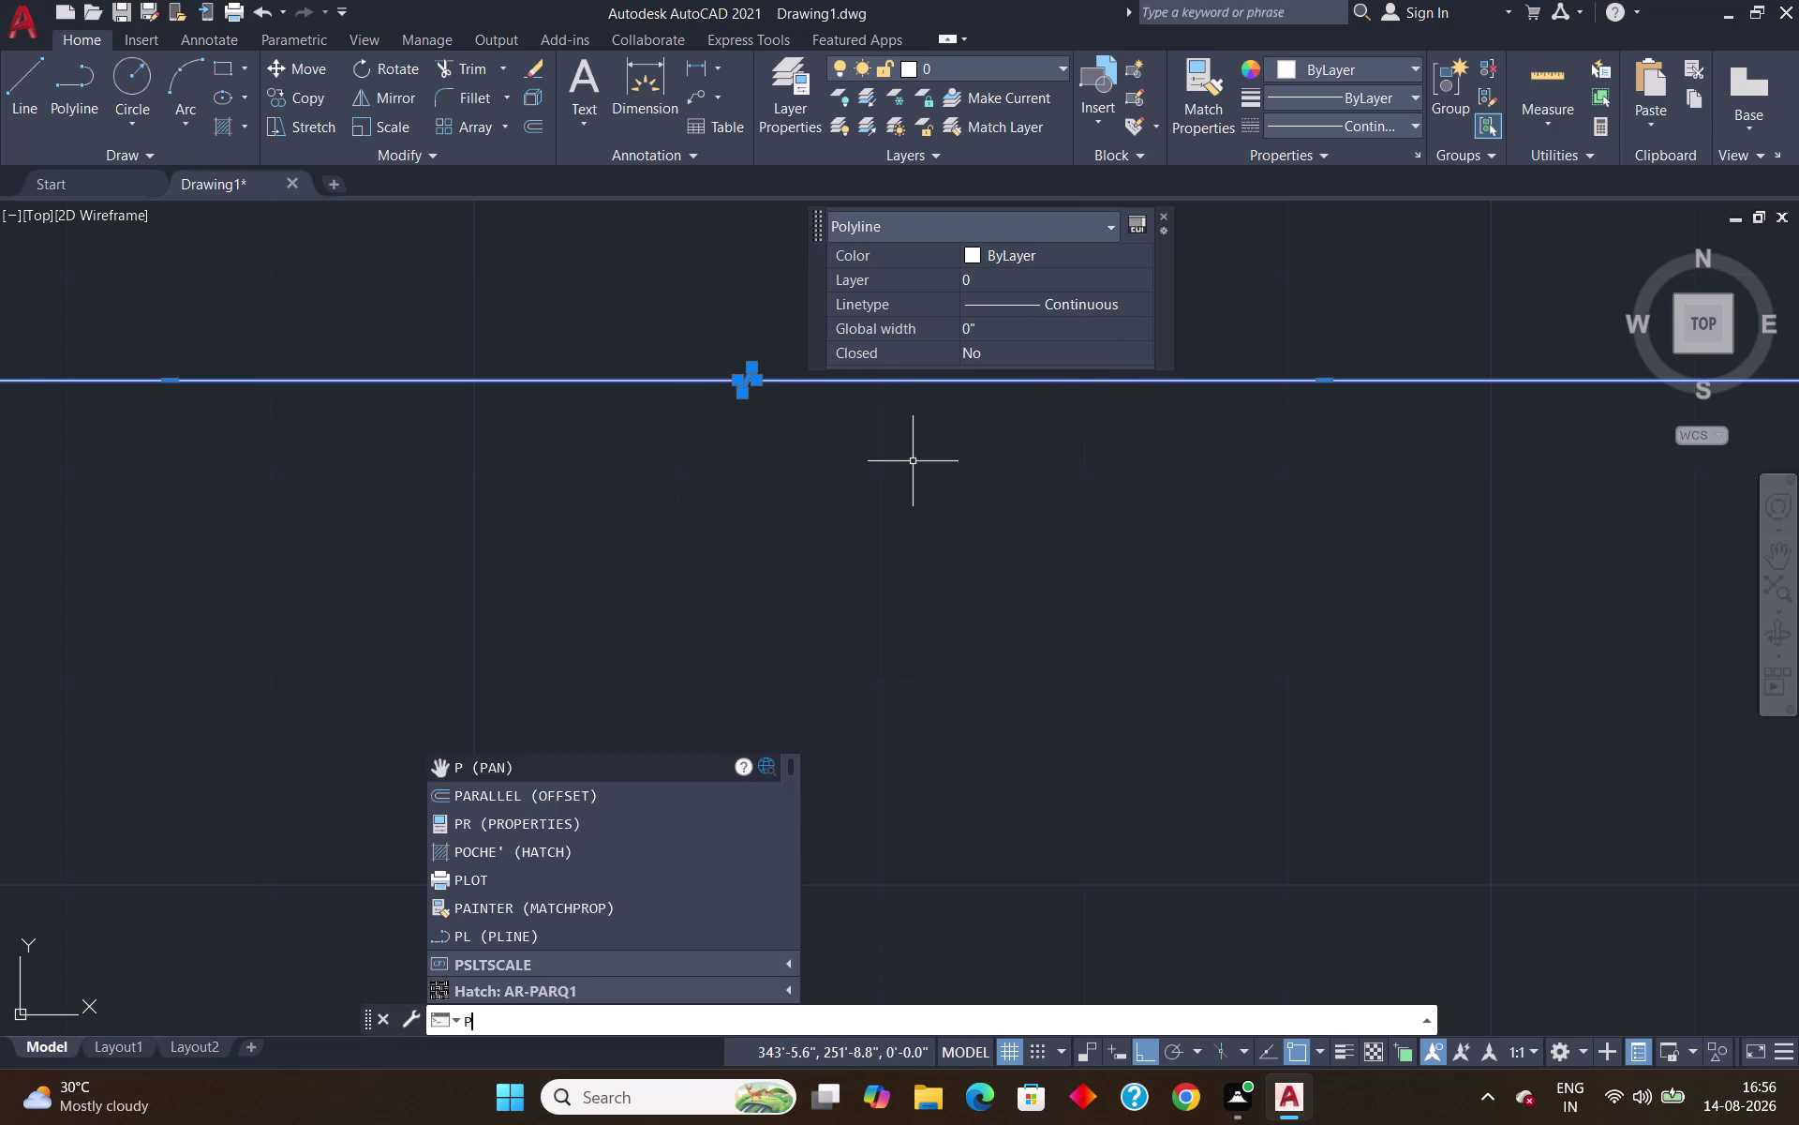
key(Return)
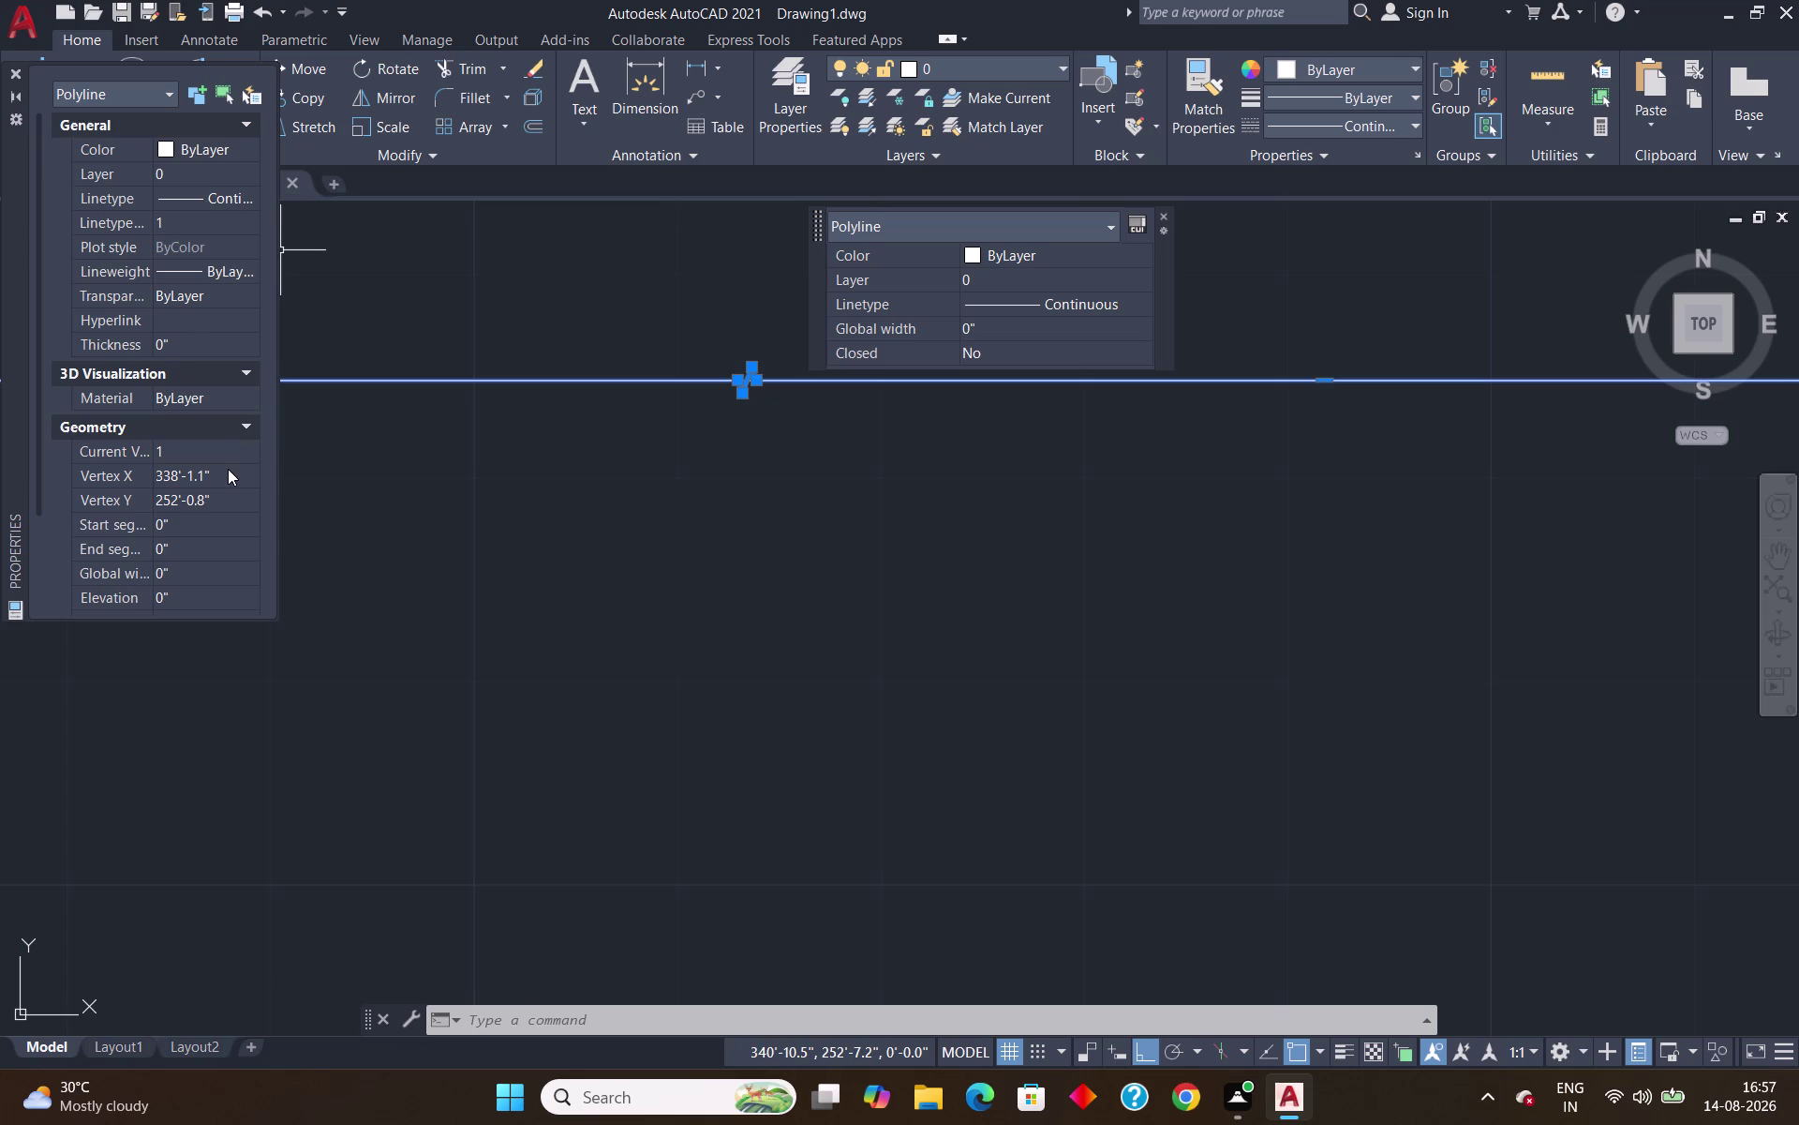
click(197, 215)
key(BackSpace)
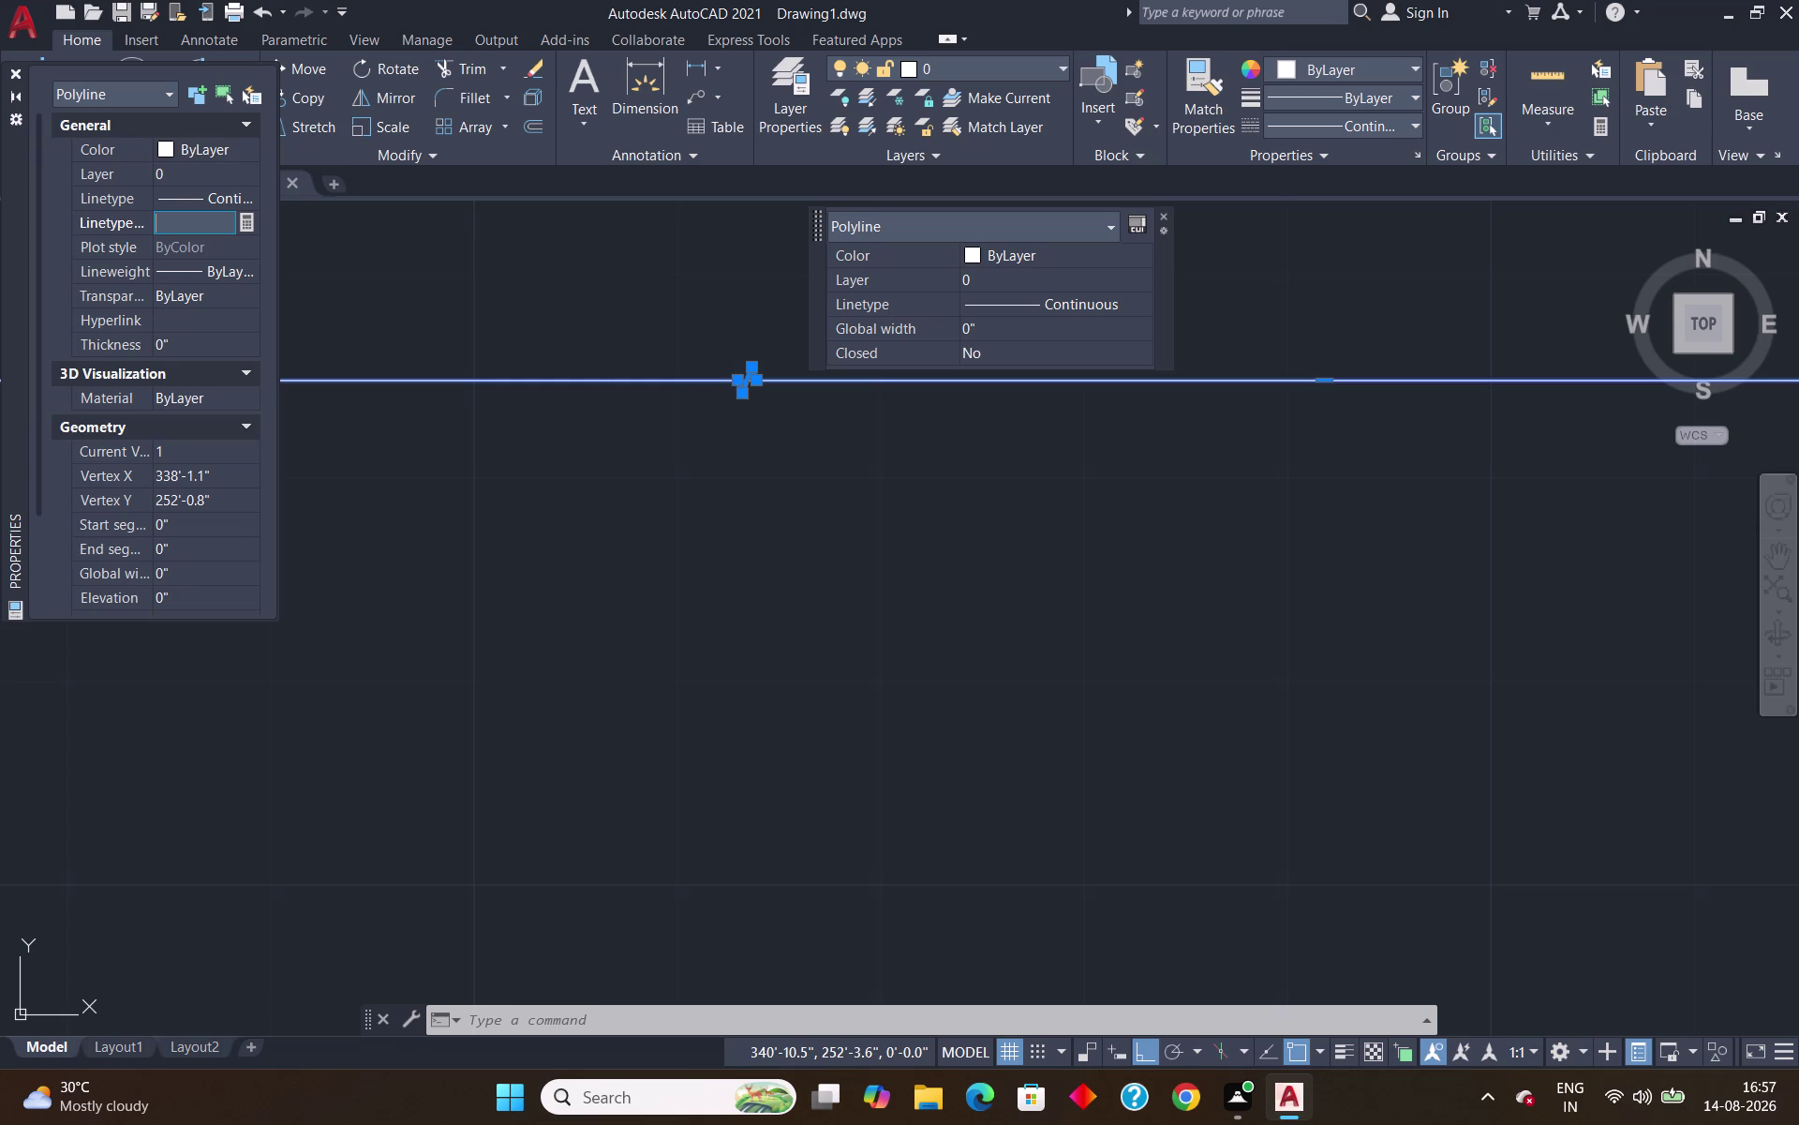
key(5)
click(21, 73)
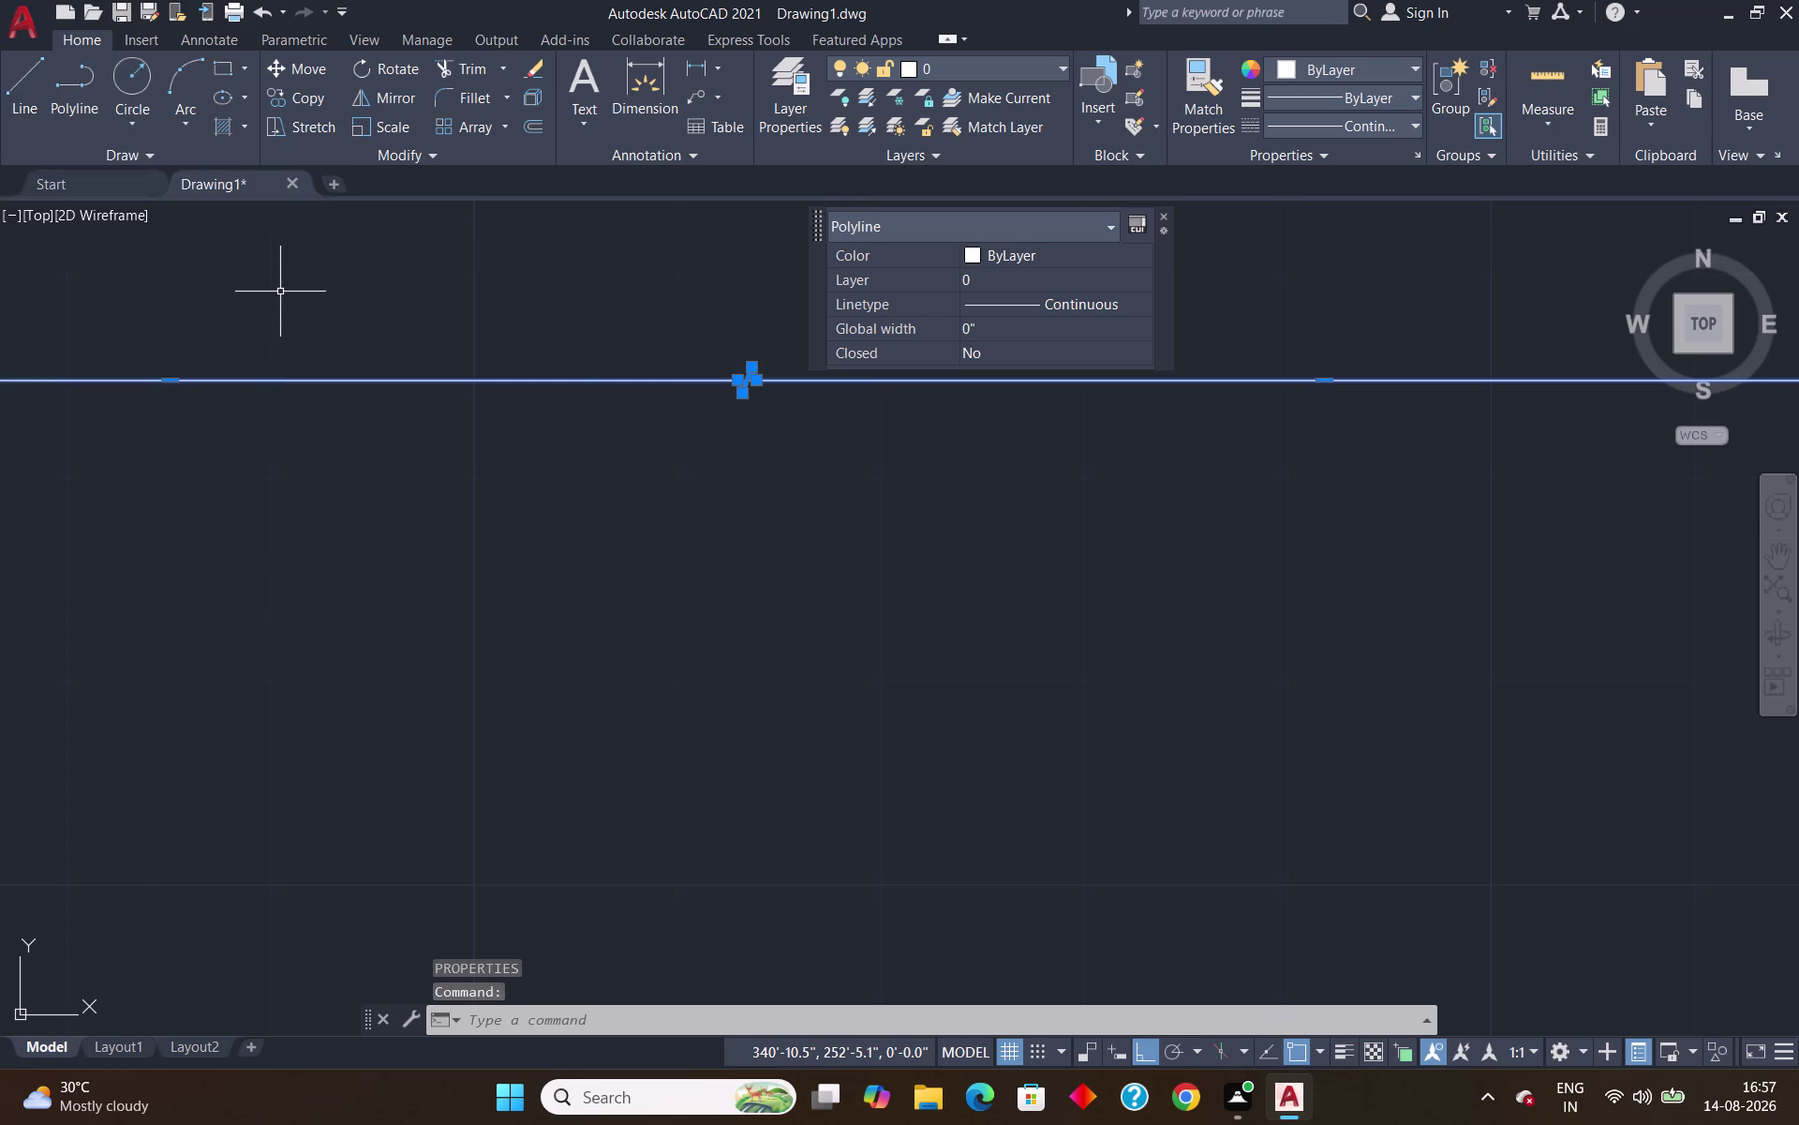
Set the break line's global width to 5, then deselect it.
click(1022, 325)
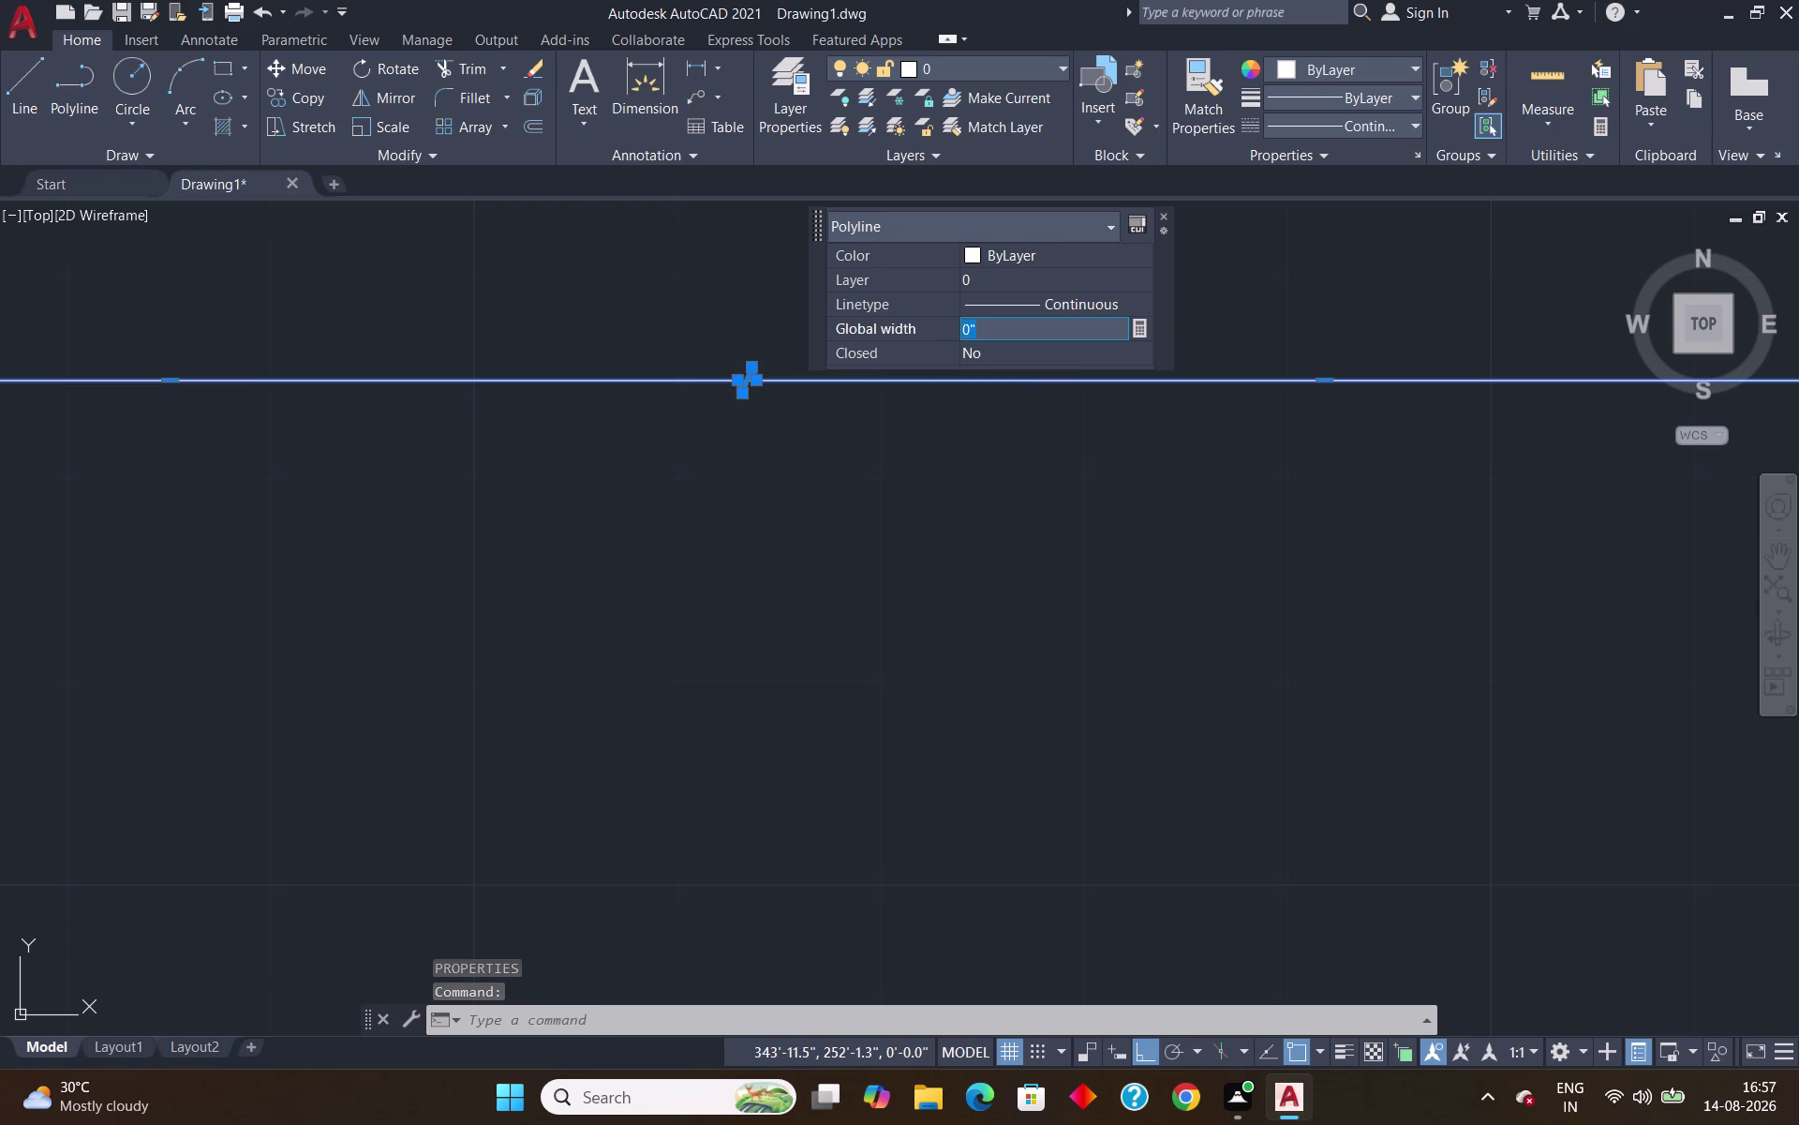
key(BackSpace)
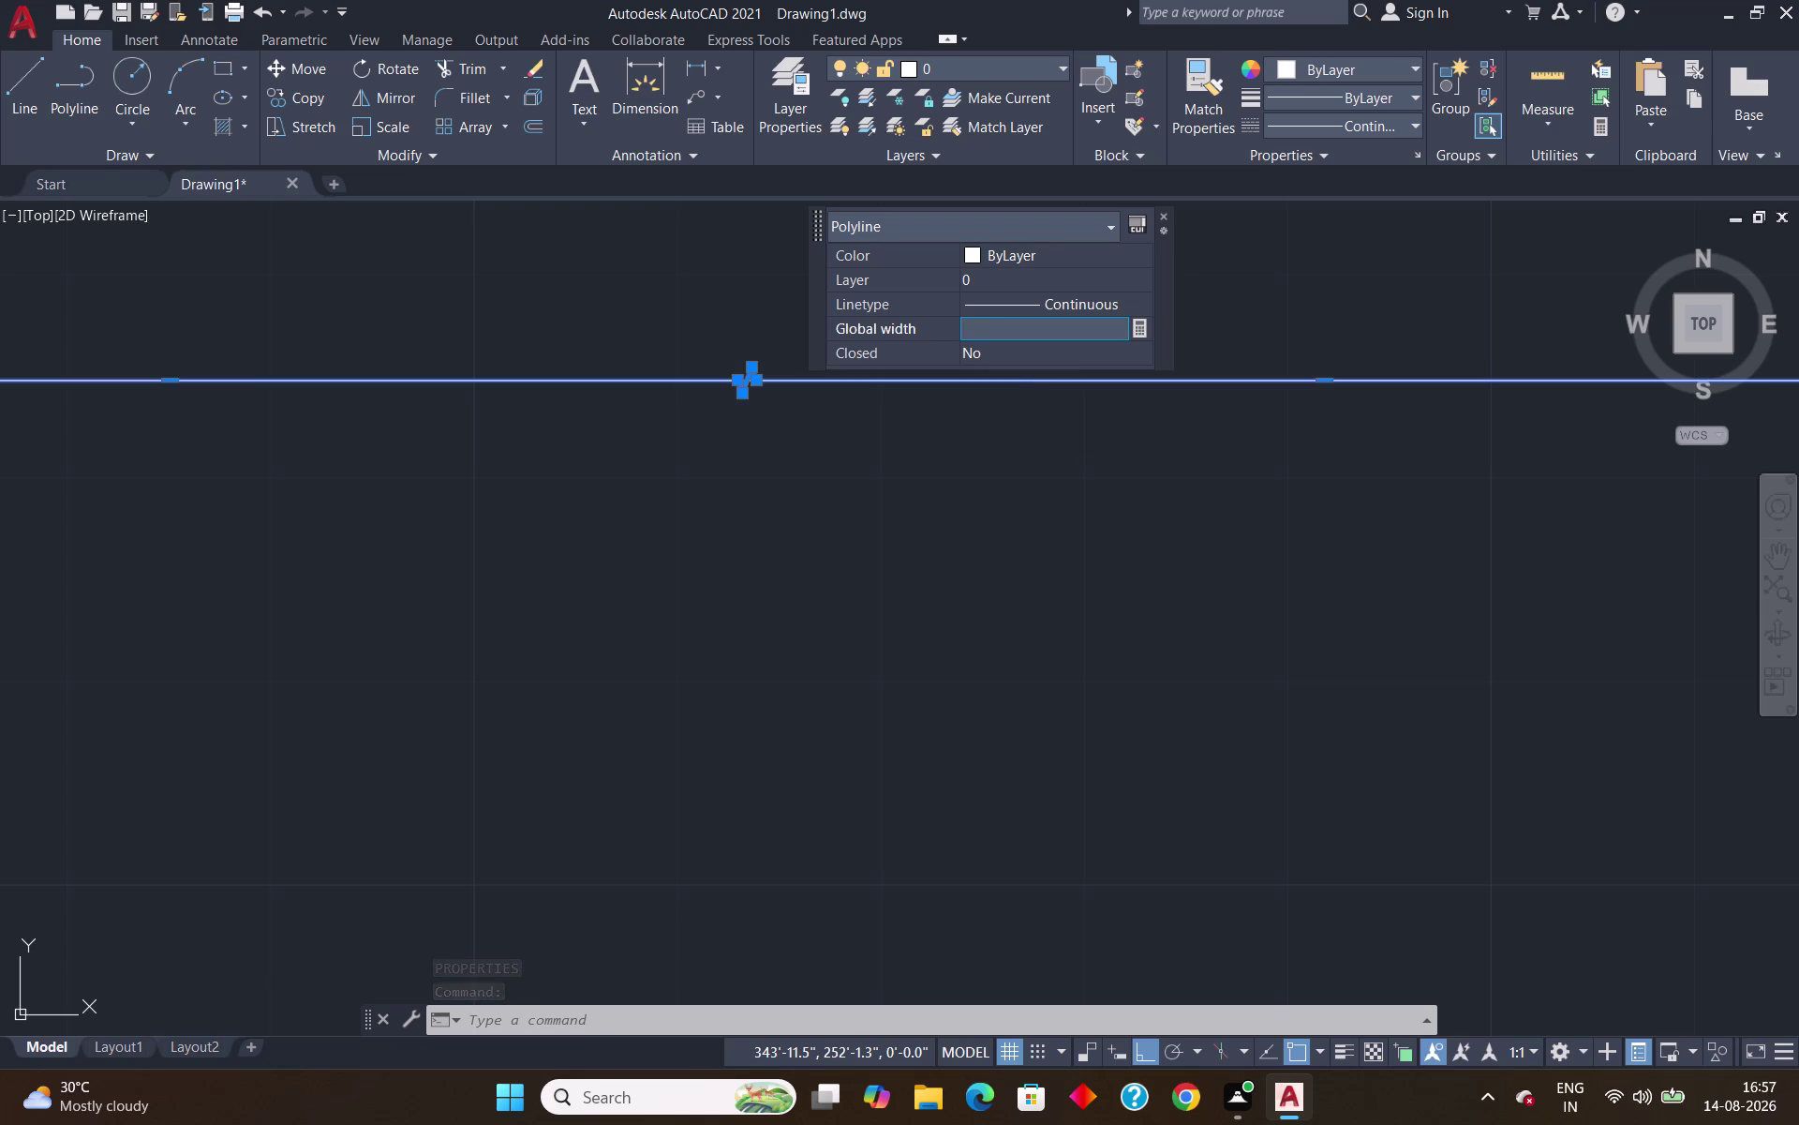
key(5)
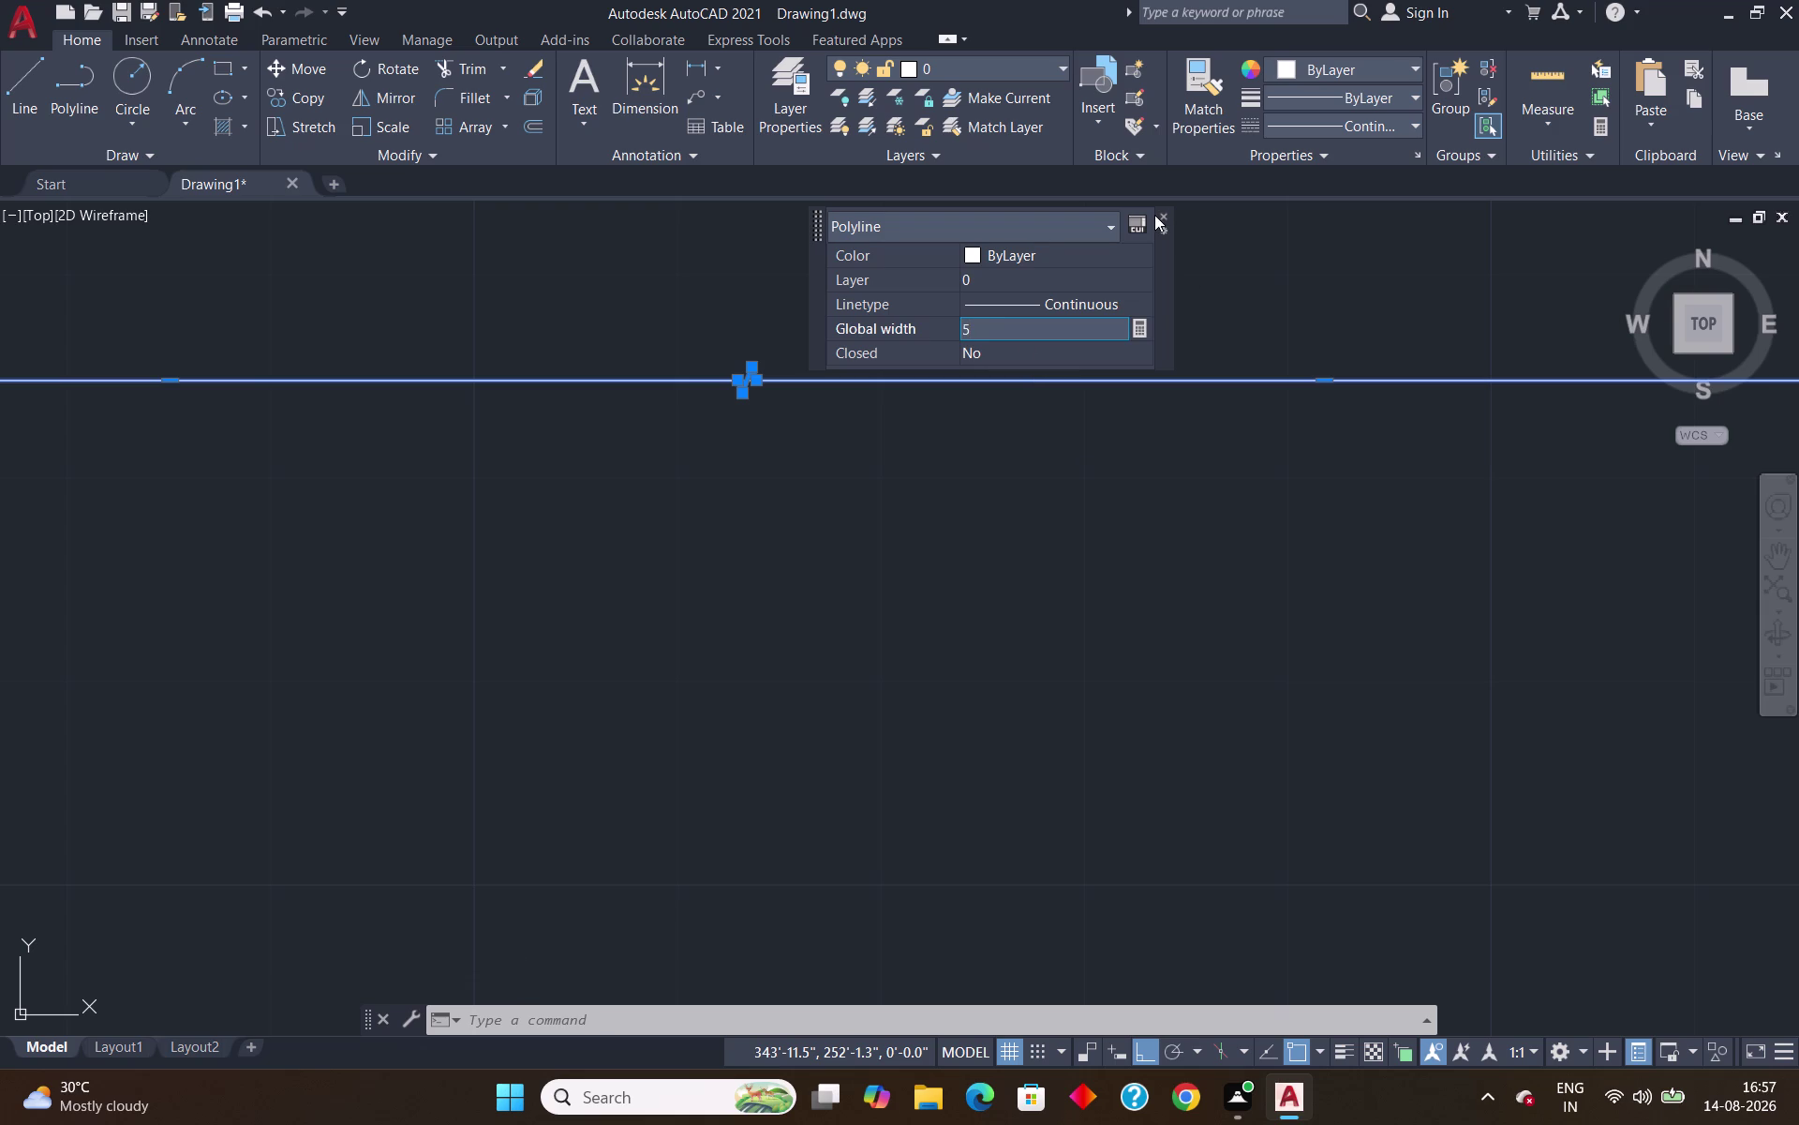
click(1160, 215)
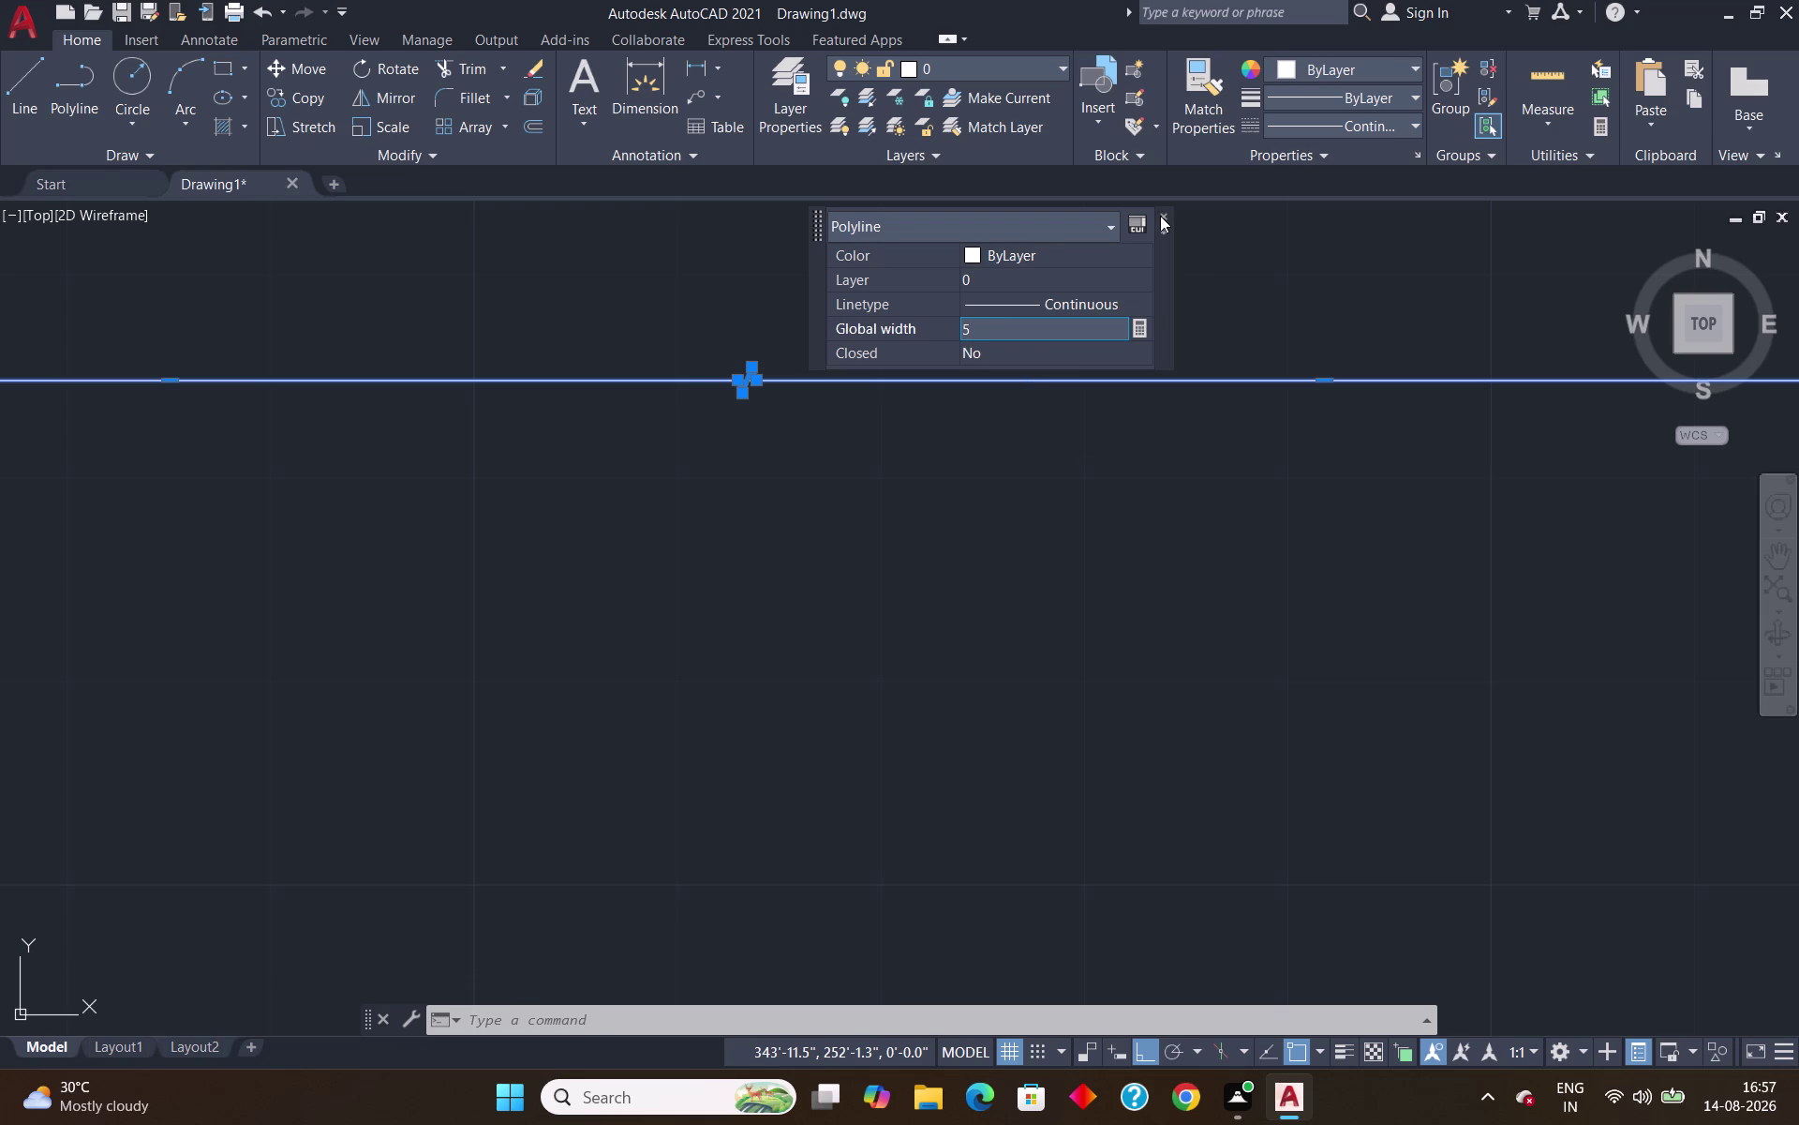
click(1169, 212)
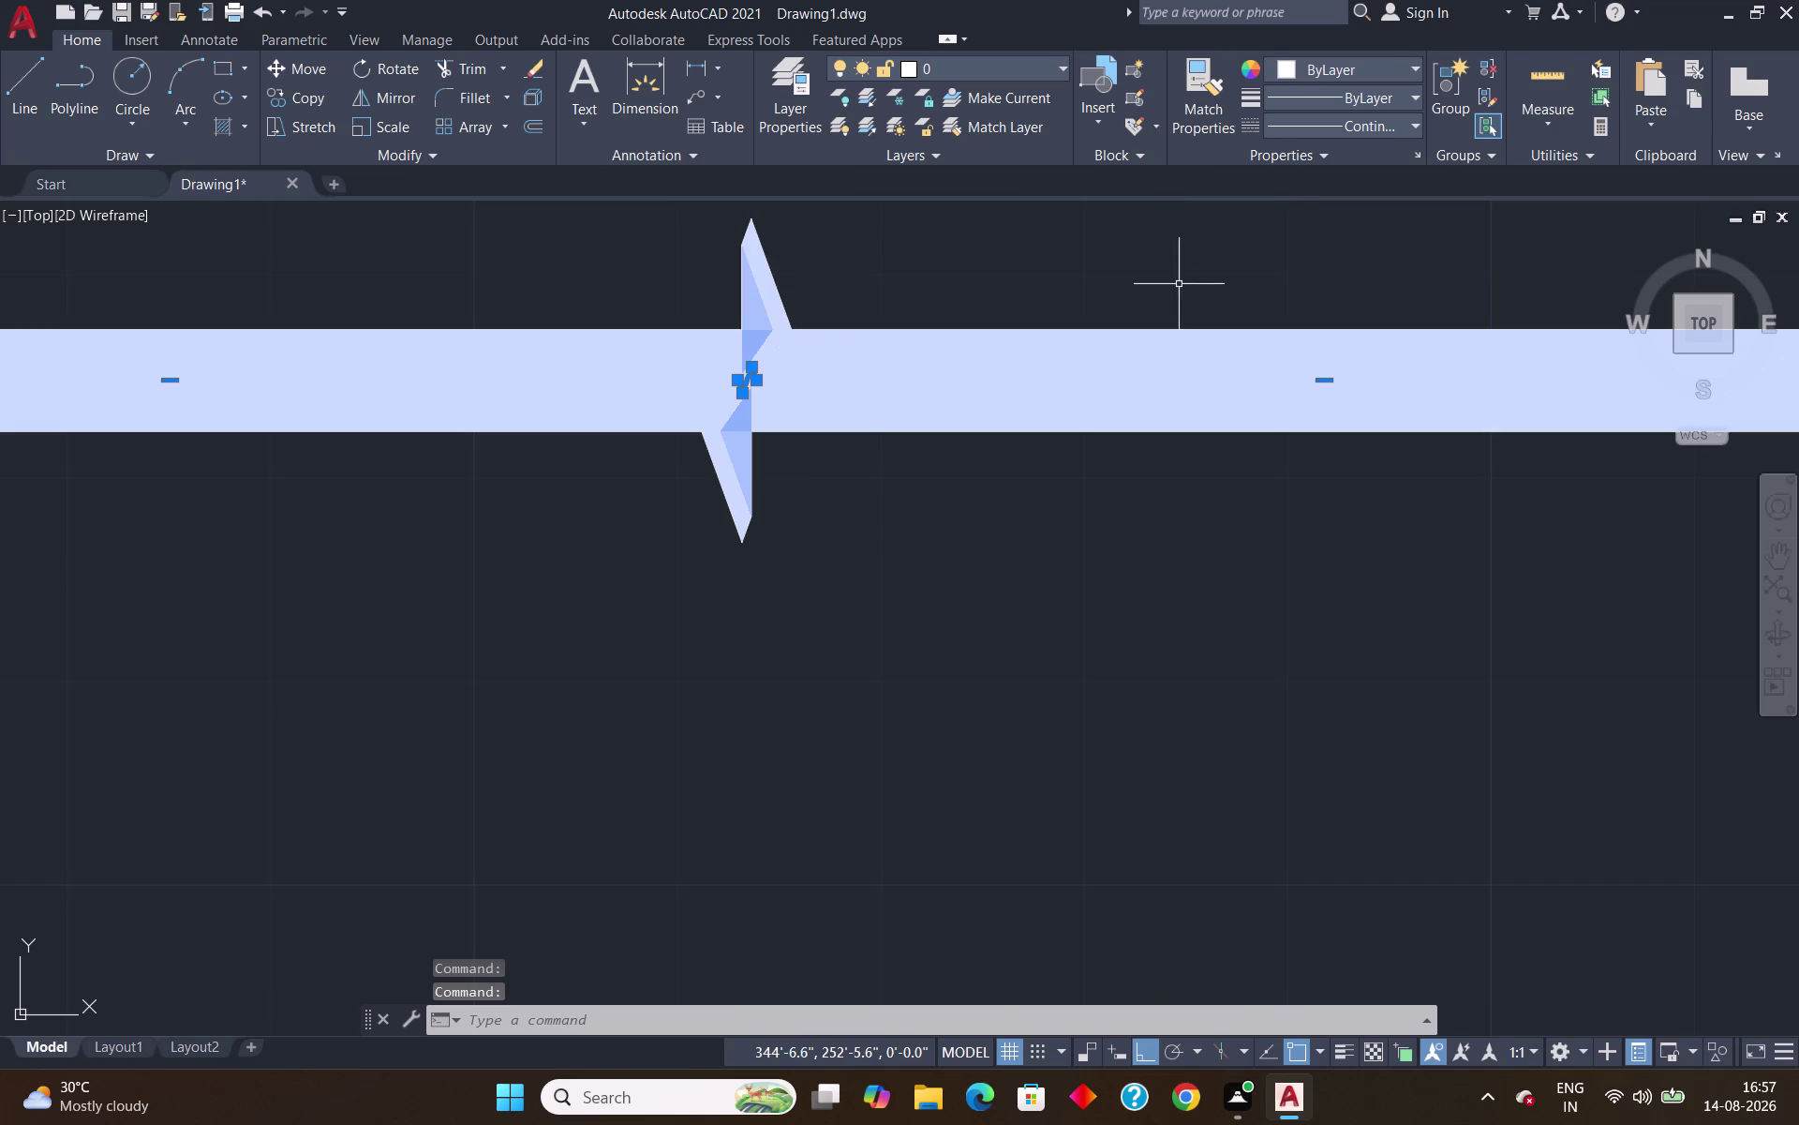
scroll(down, 3)
key(Escape)
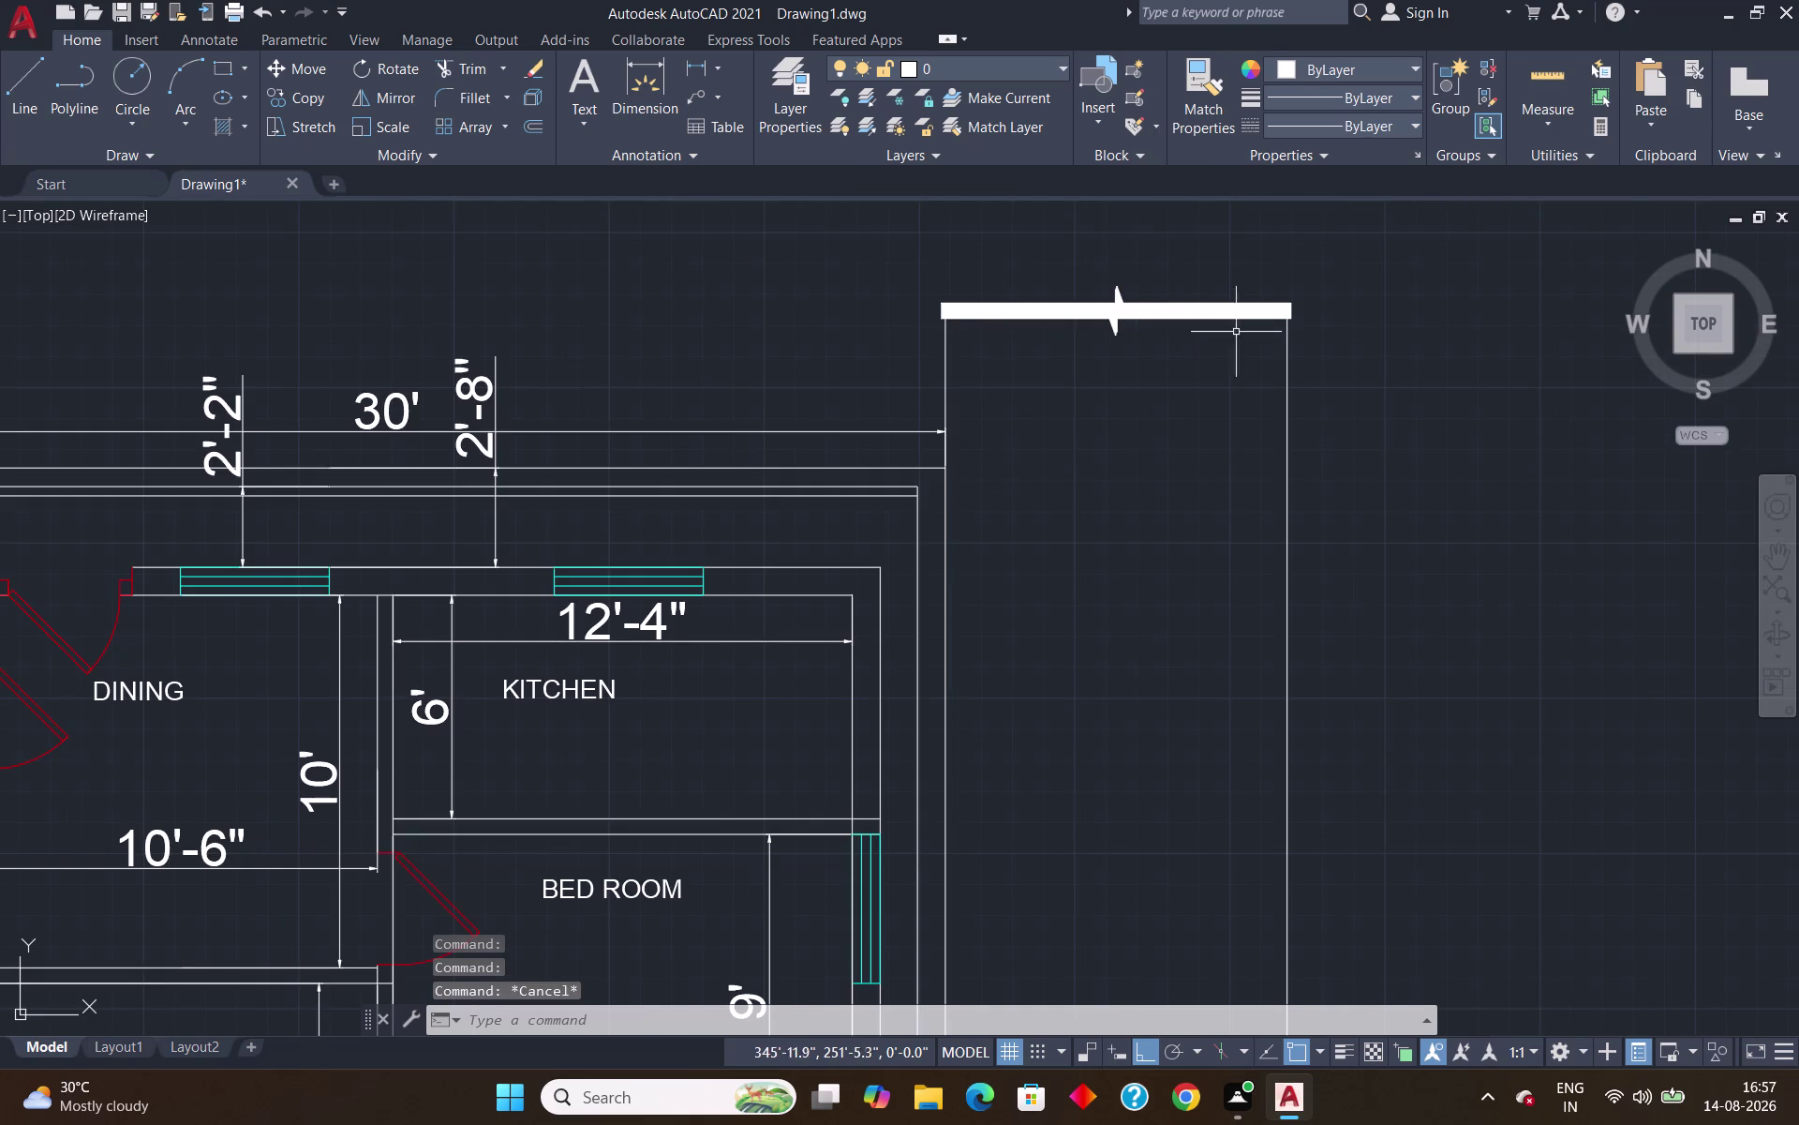
scroll(up, 3)
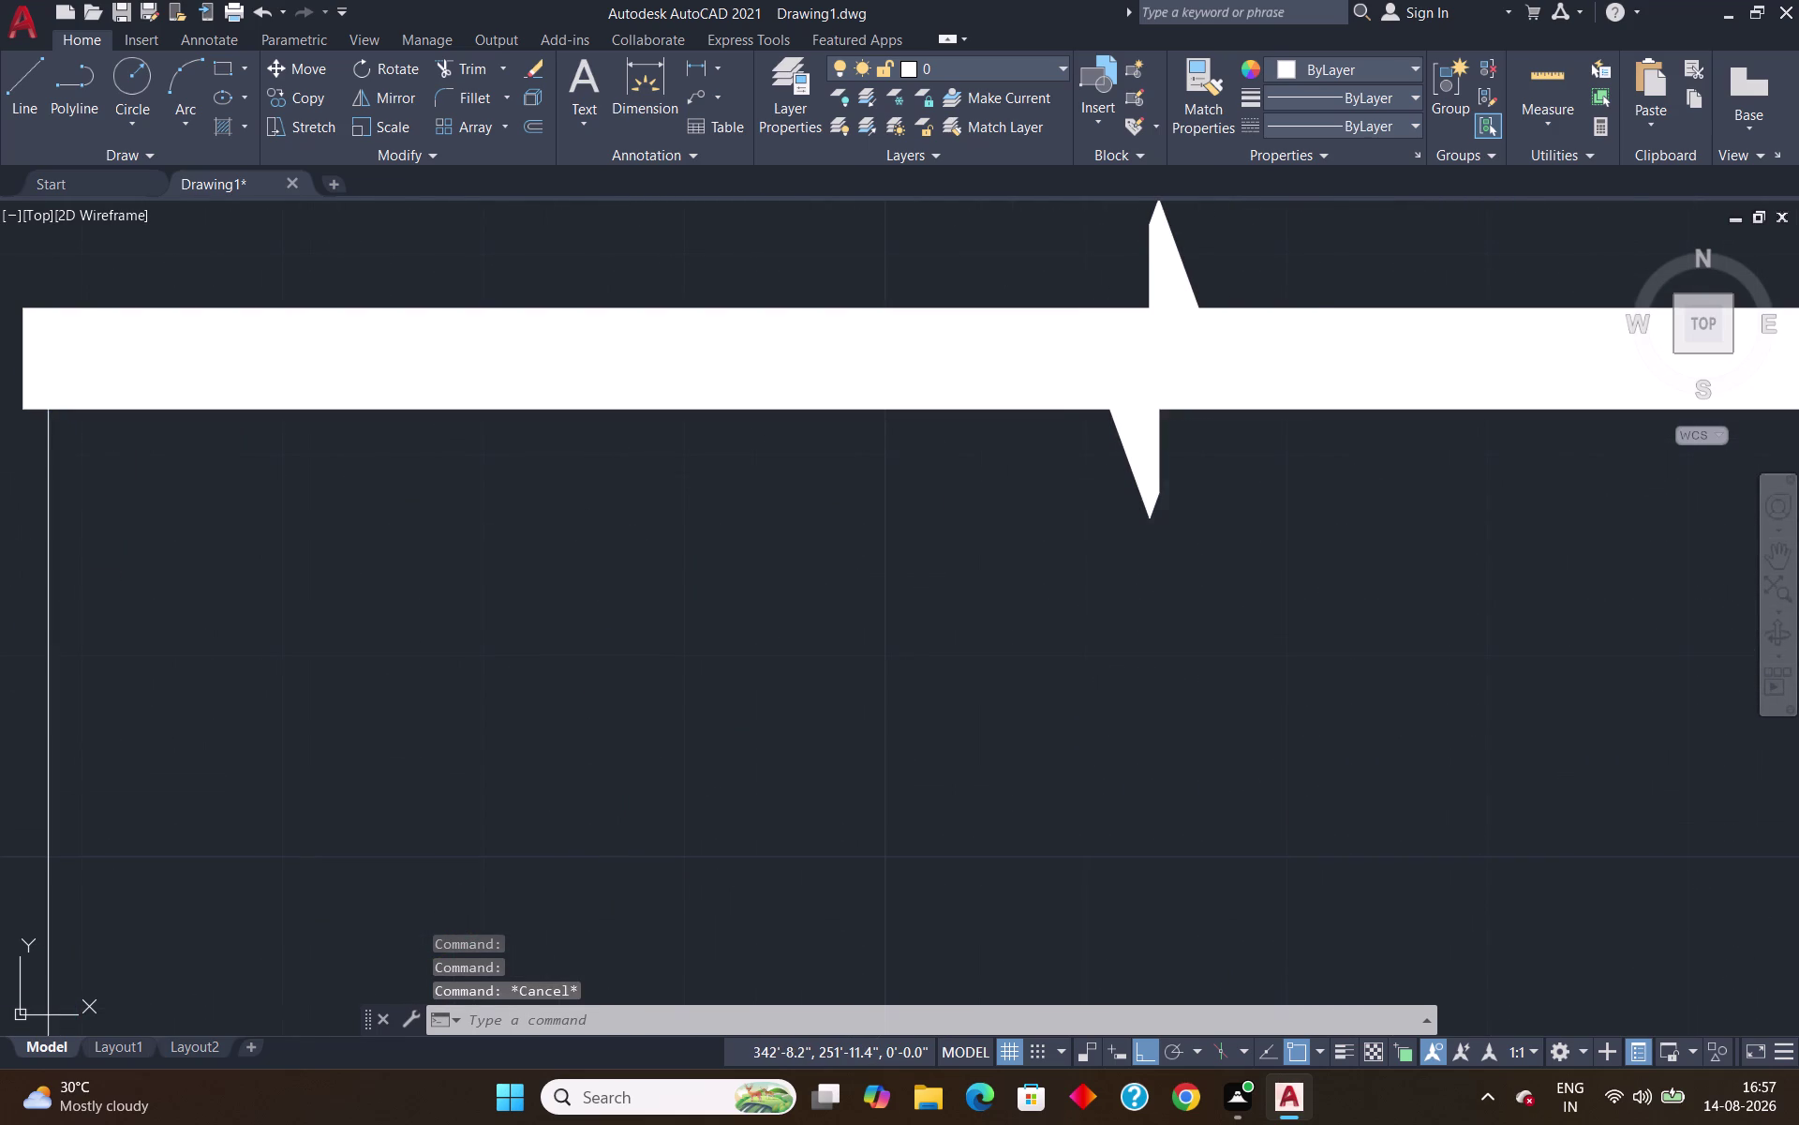
Select the original top edge line, try a layer change, and undo back to the thin break line.
click(1053, 360)
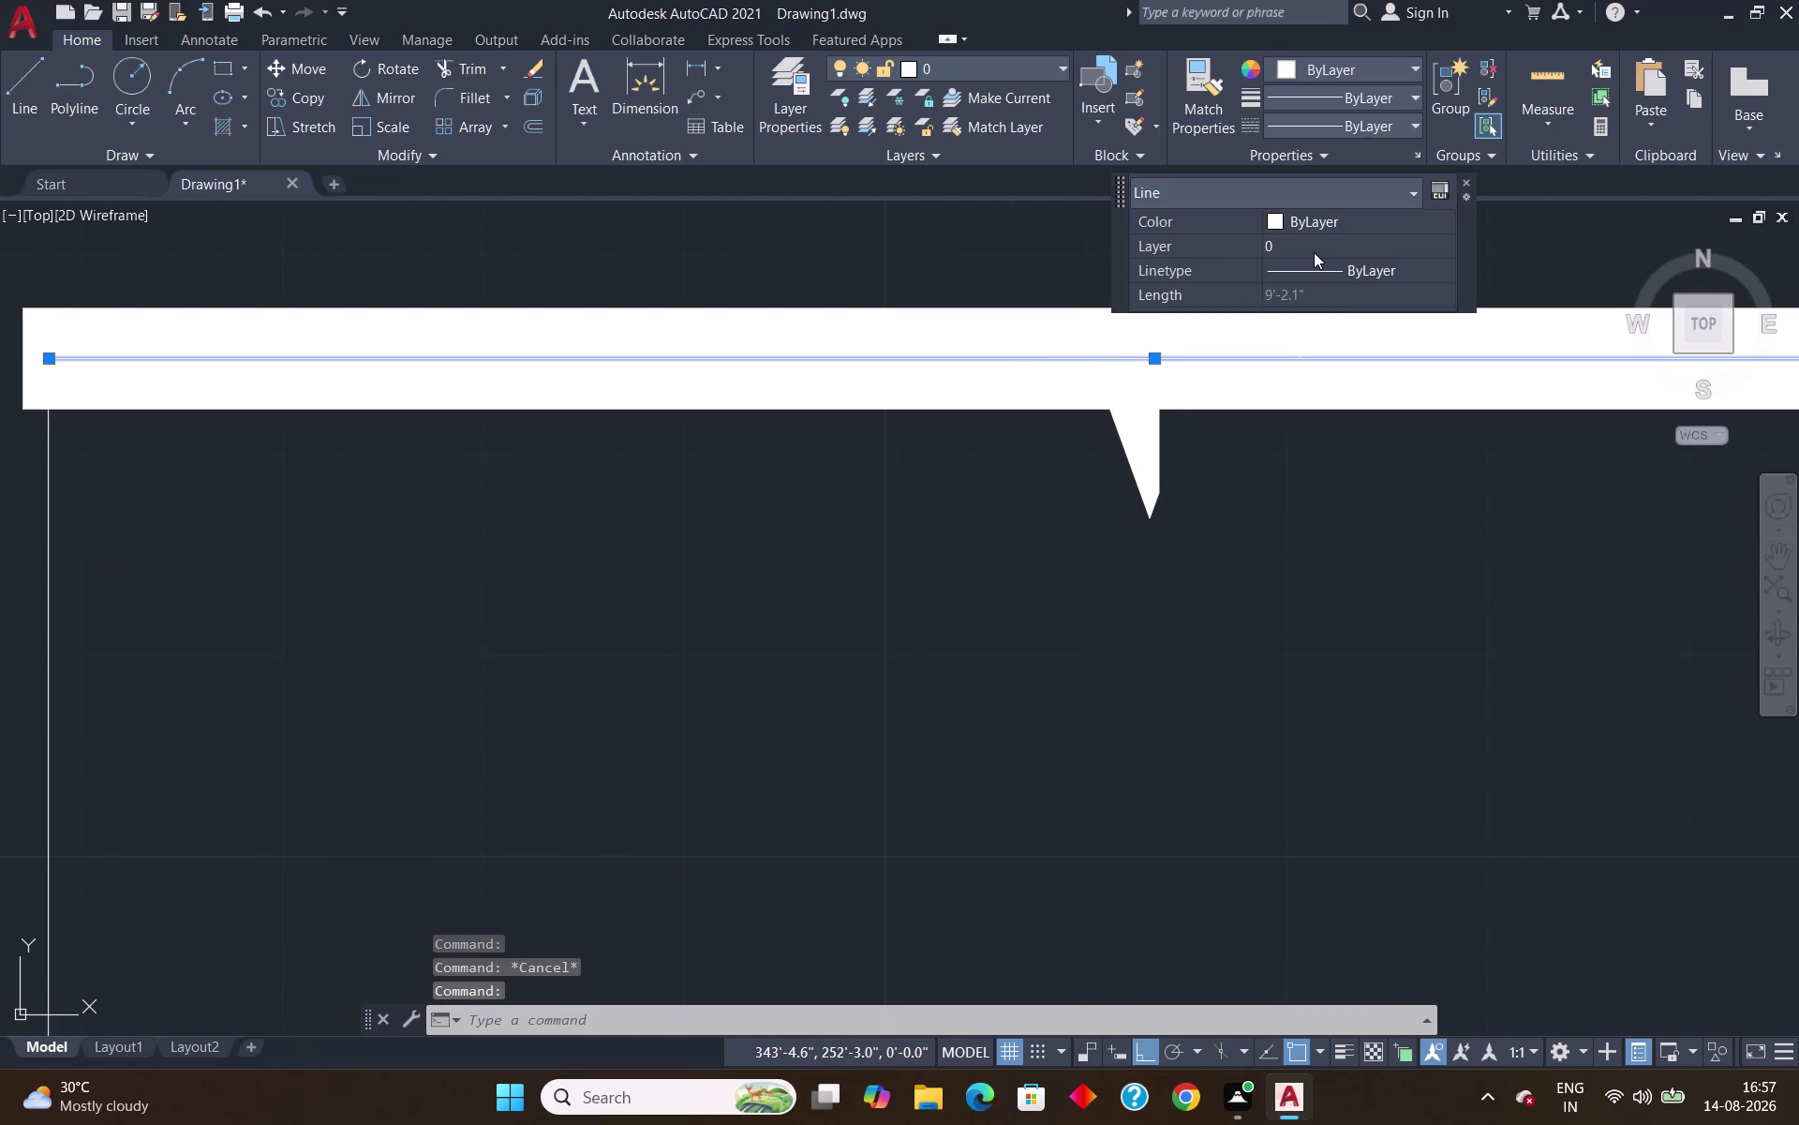
click(1314, 252)
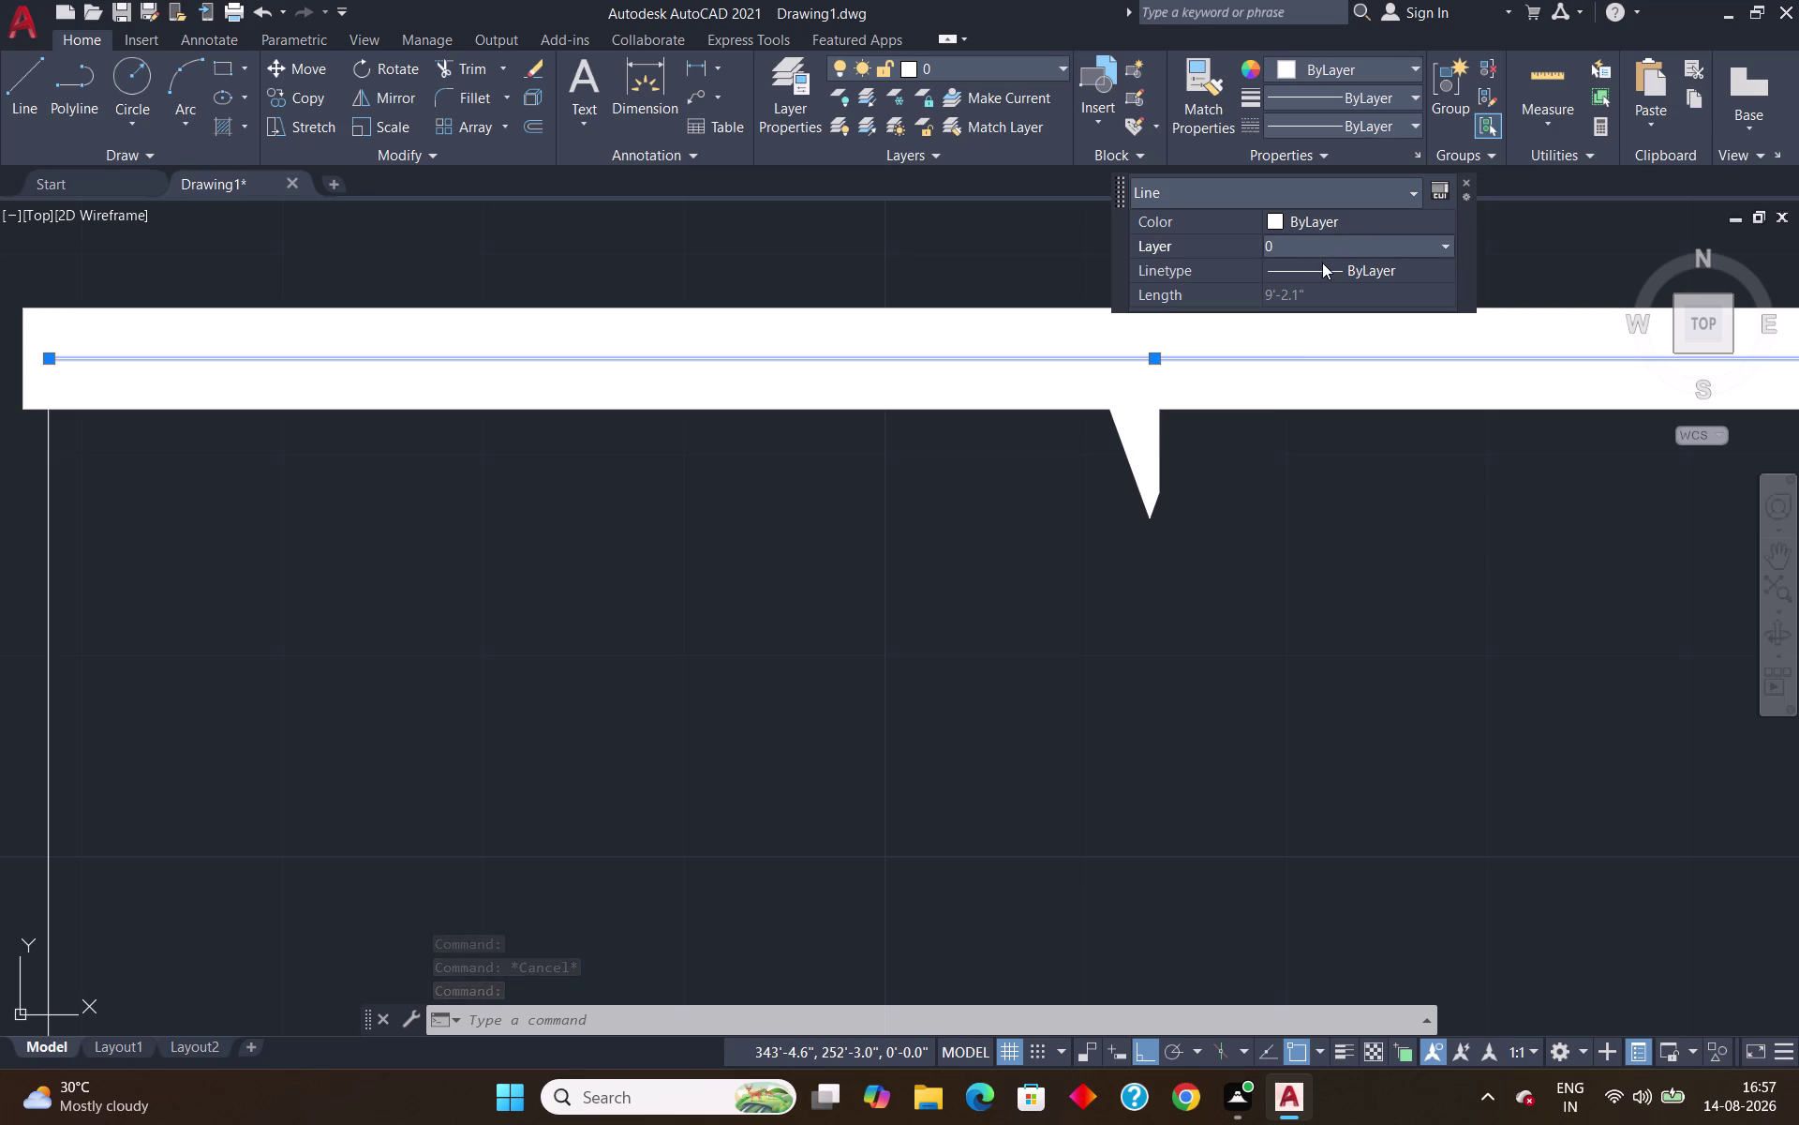
key(ctrl+z)
click(1462, 179)
click(1467, 181)
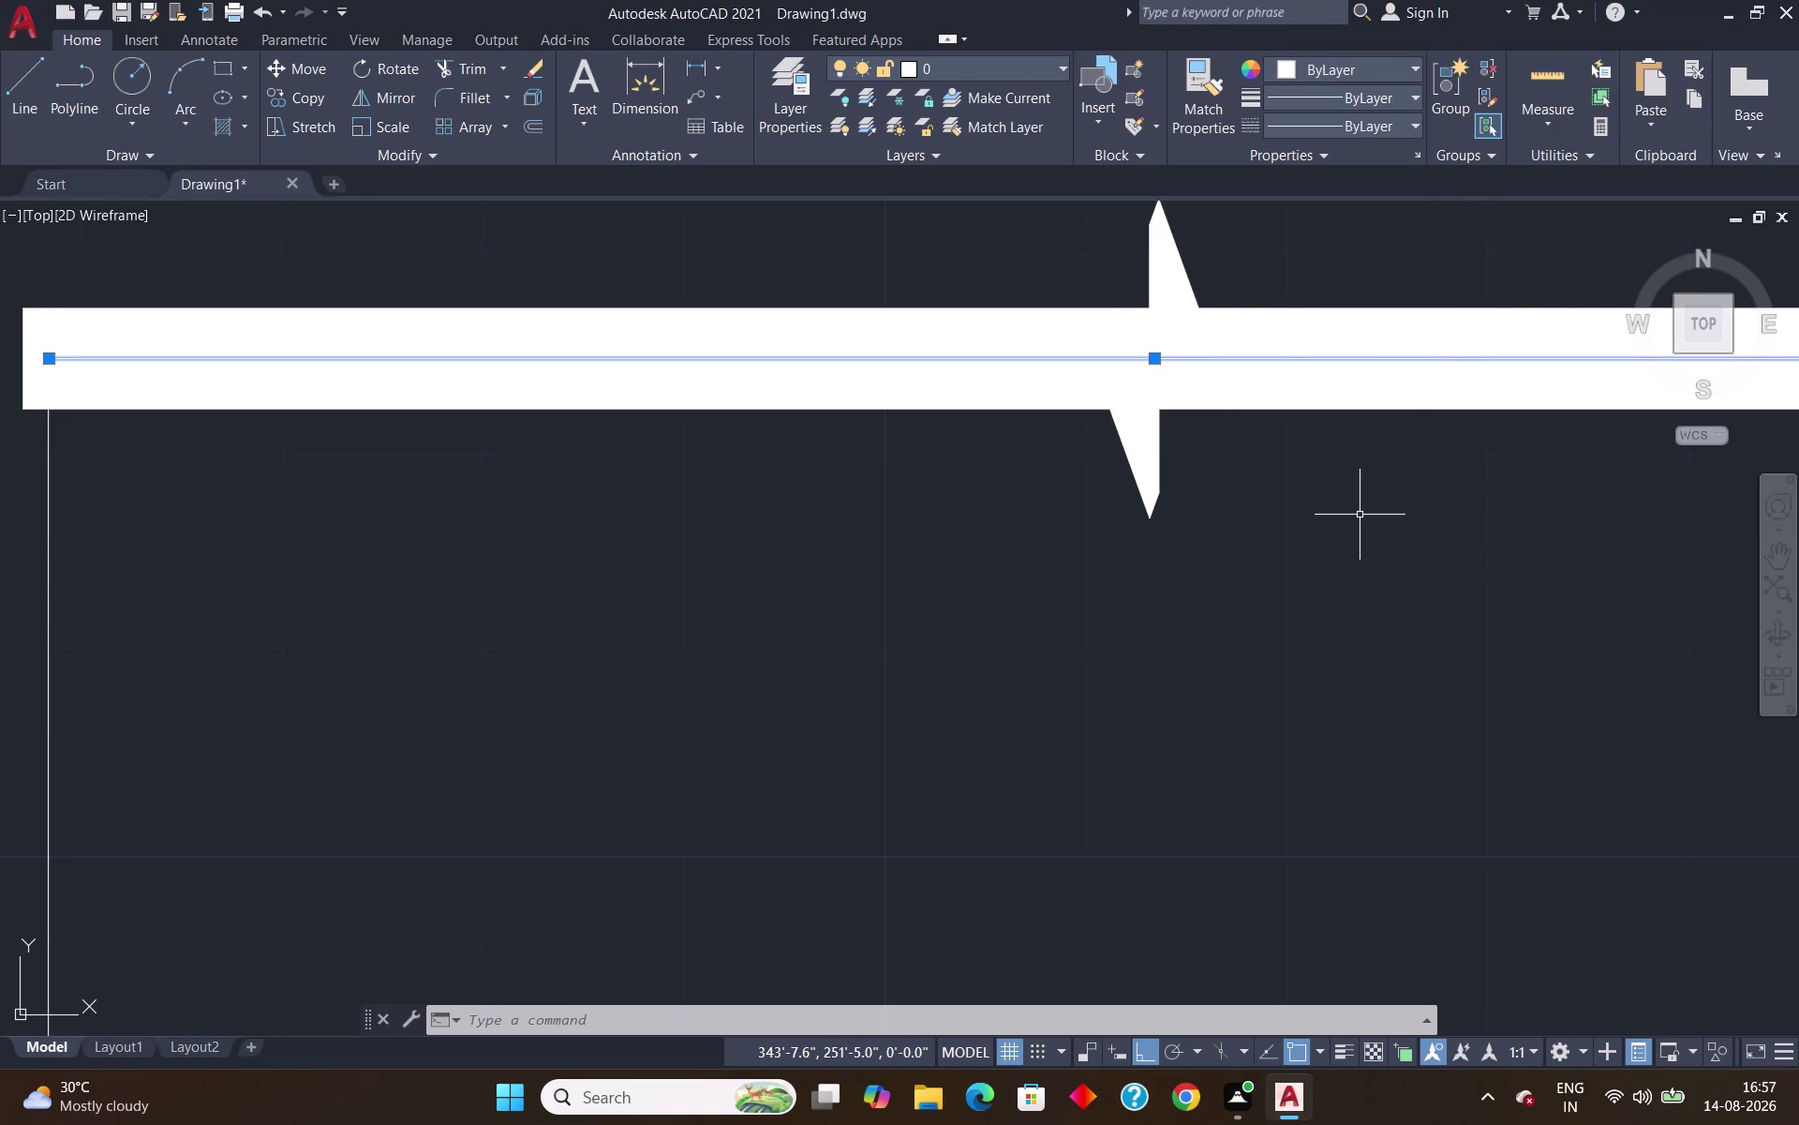
key(ctrl+z)
key(ctrl+z)
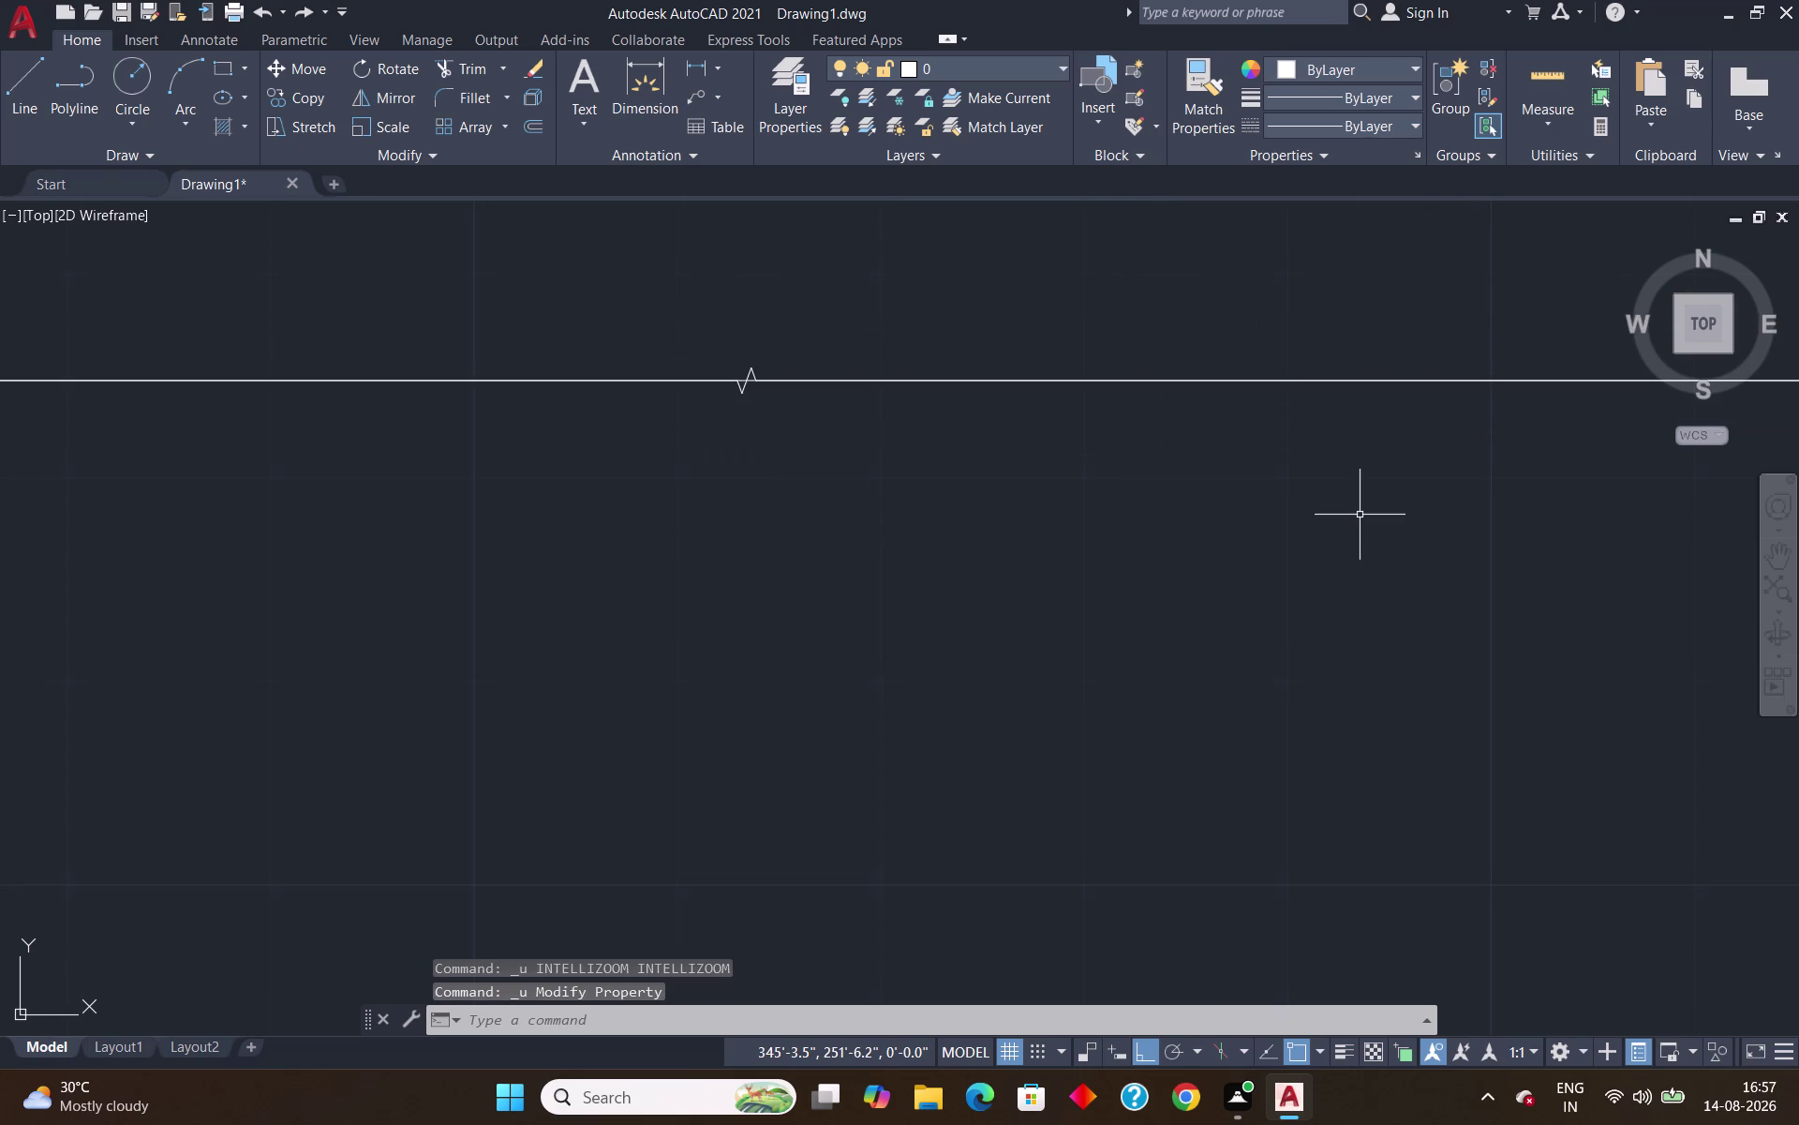
Set the zigzag polyline's global width to 2" in Quick Properties.
scroll(up, 3)
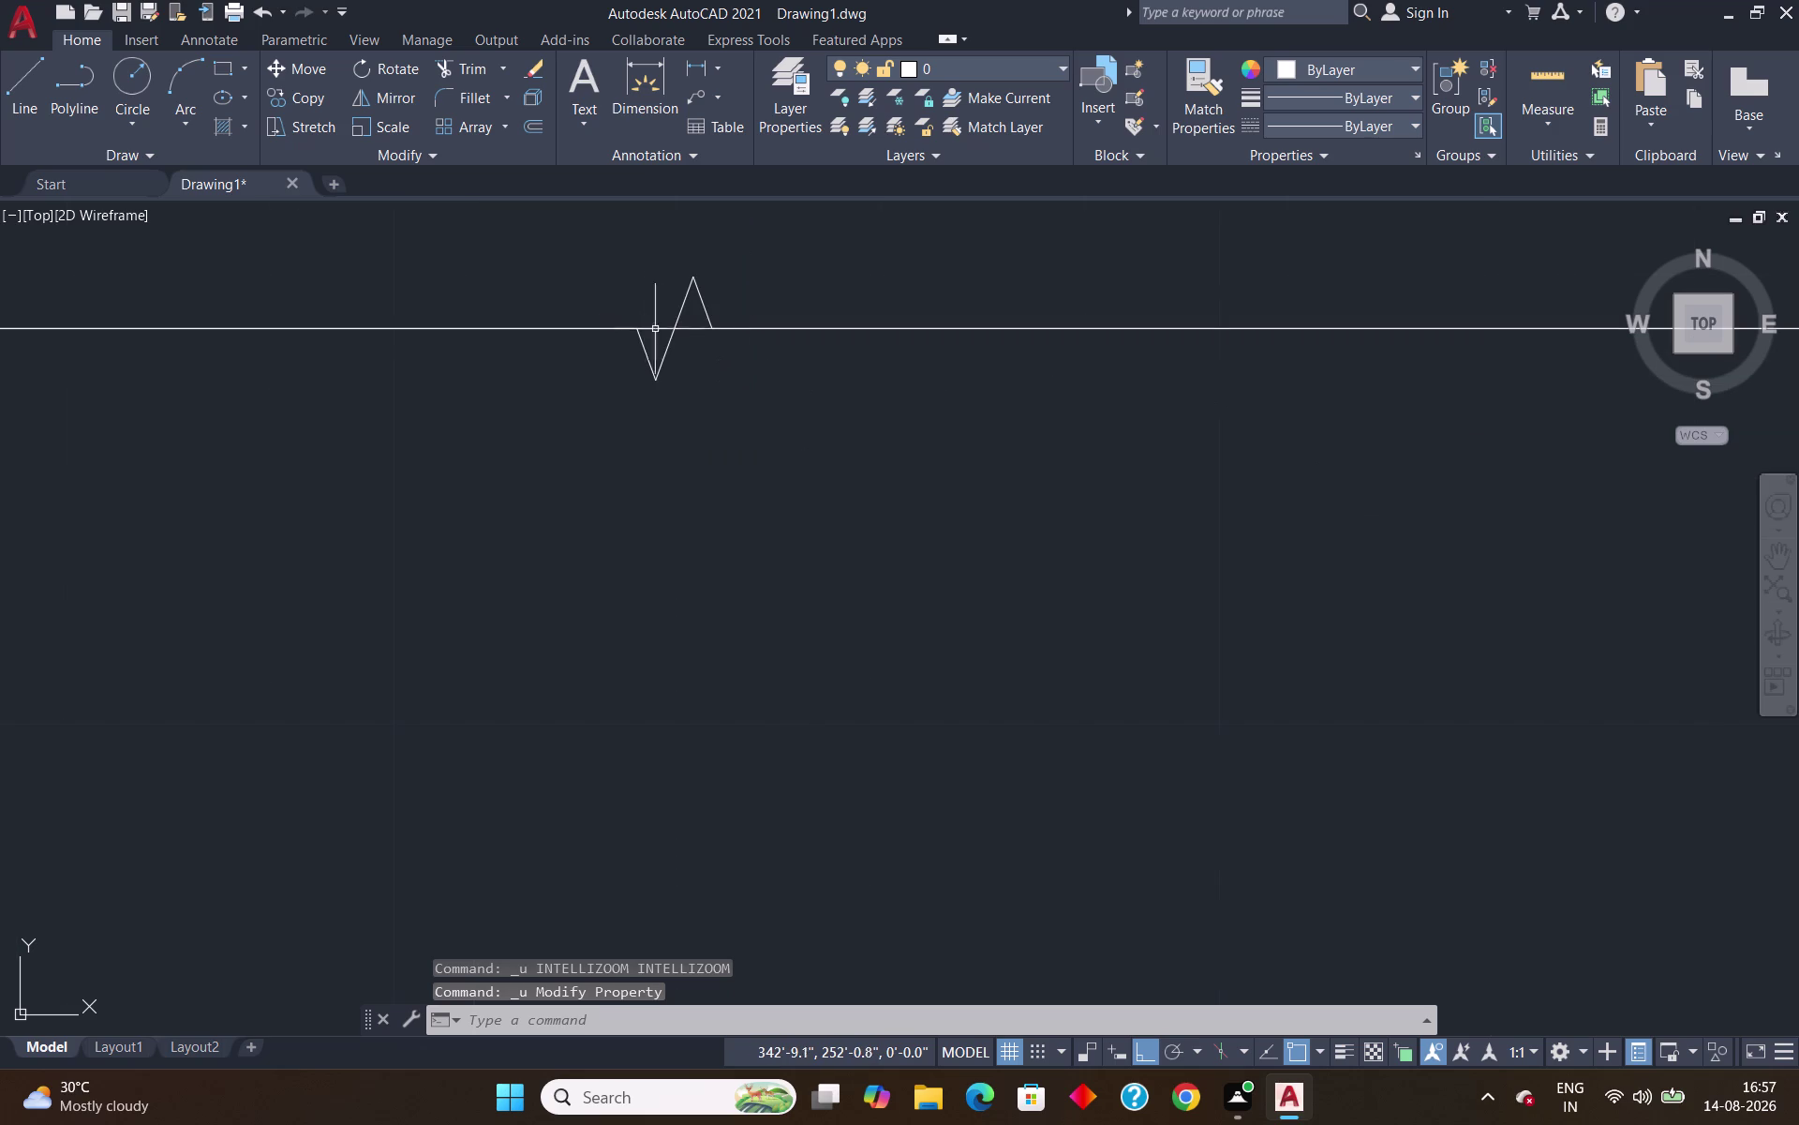
click(665, 354)
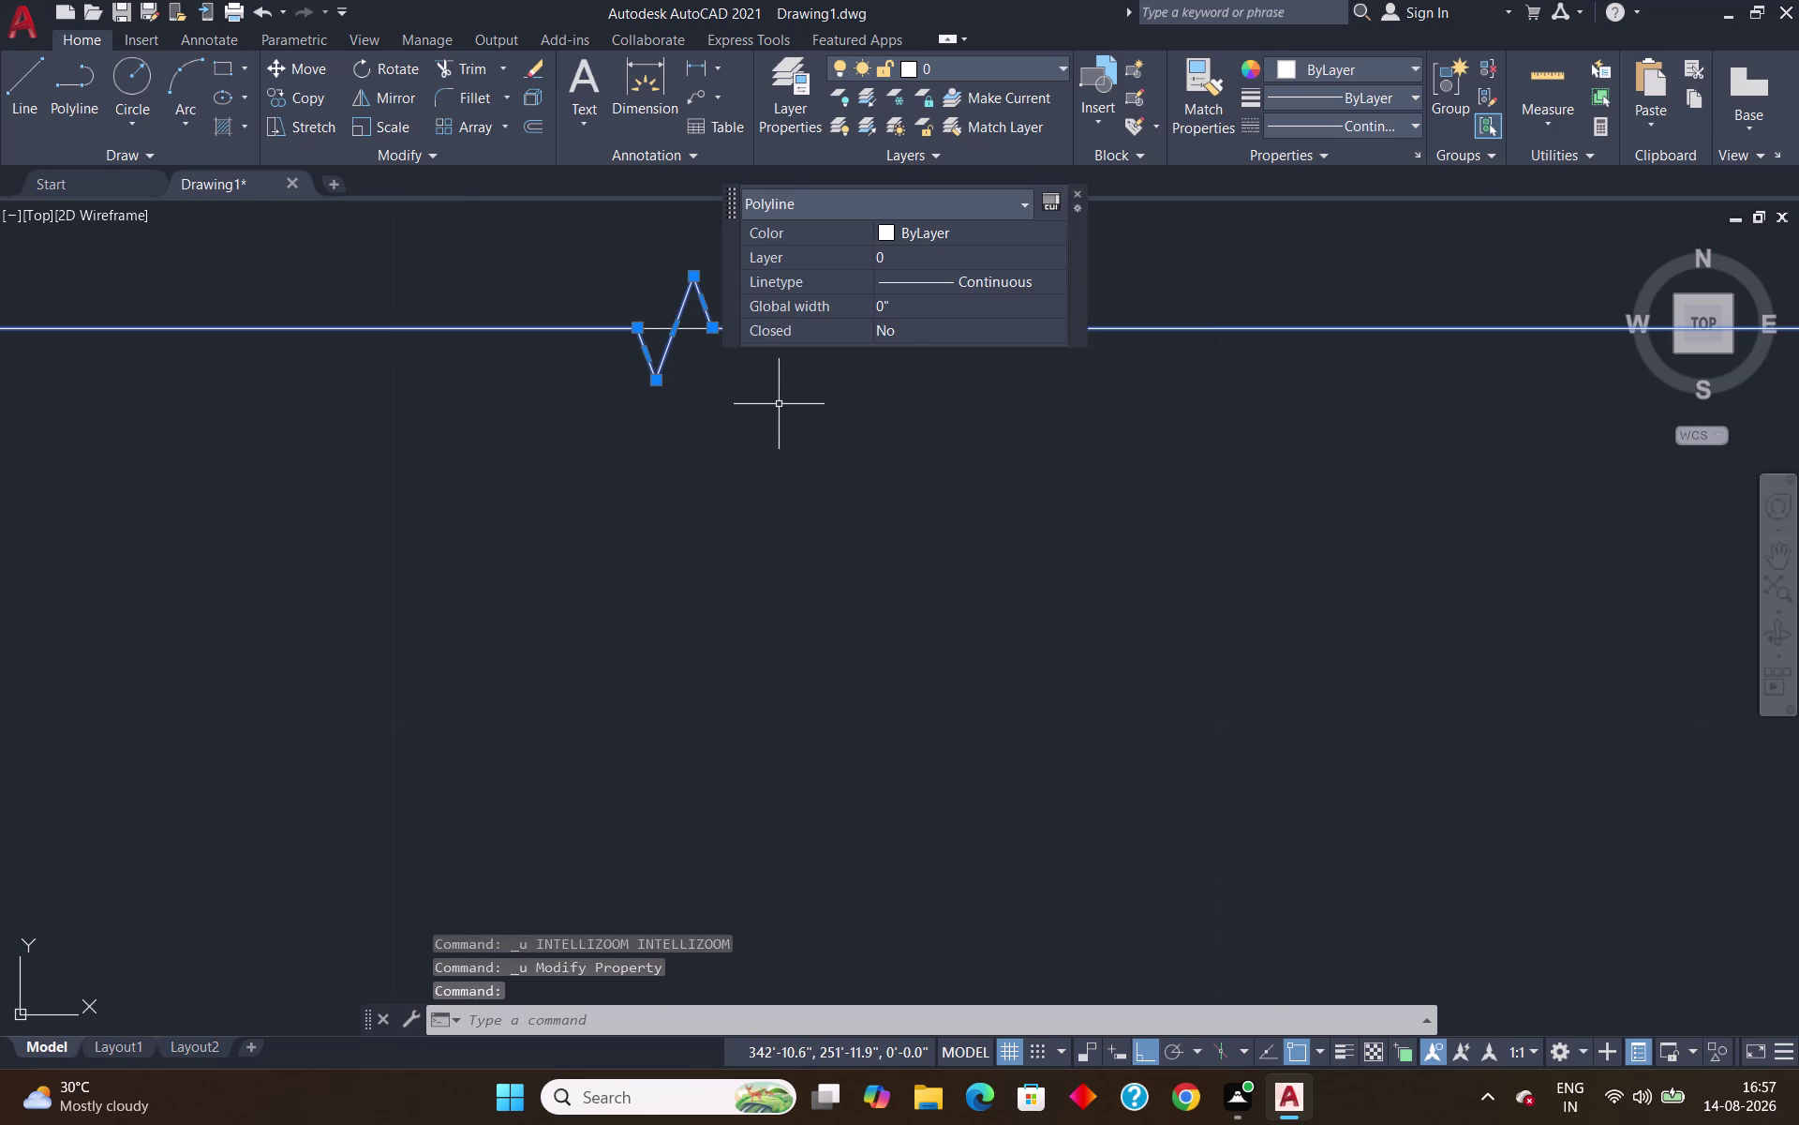
click(915, 305)
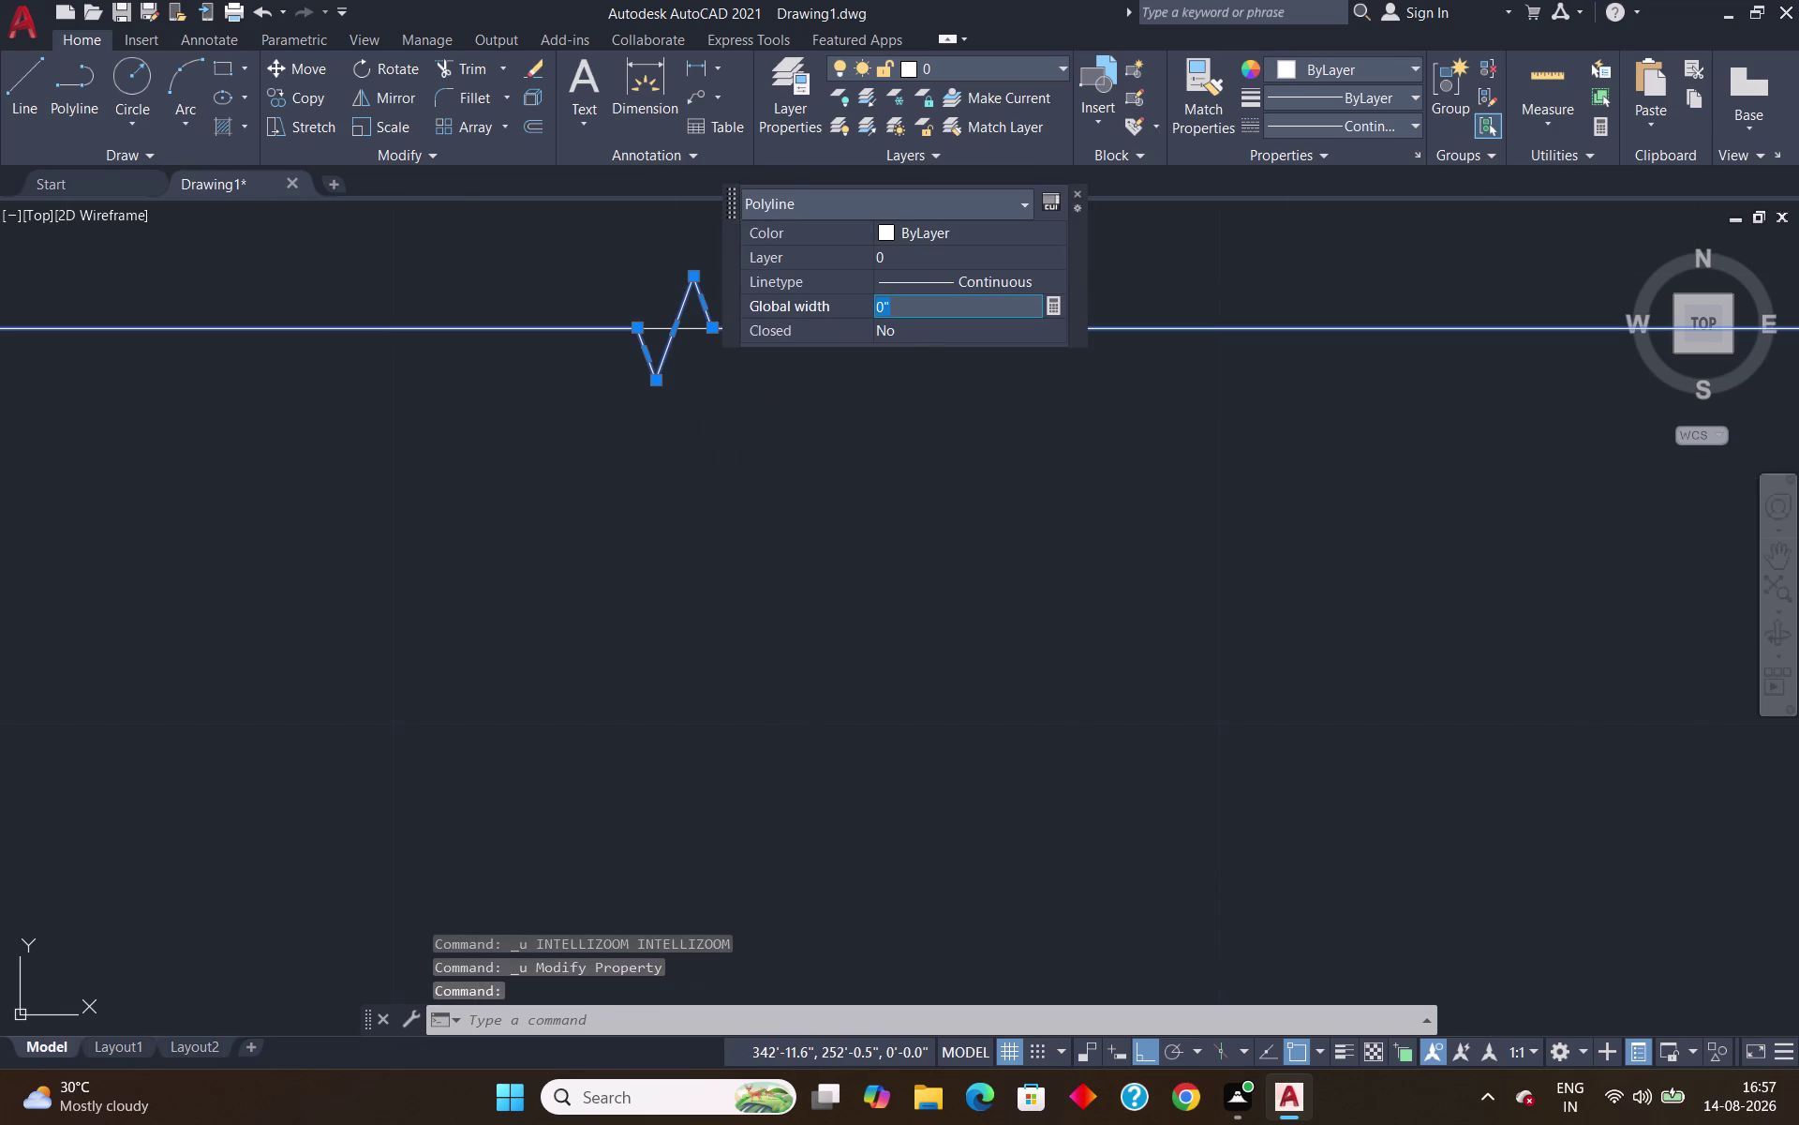
key(BackSpace)
key(2)
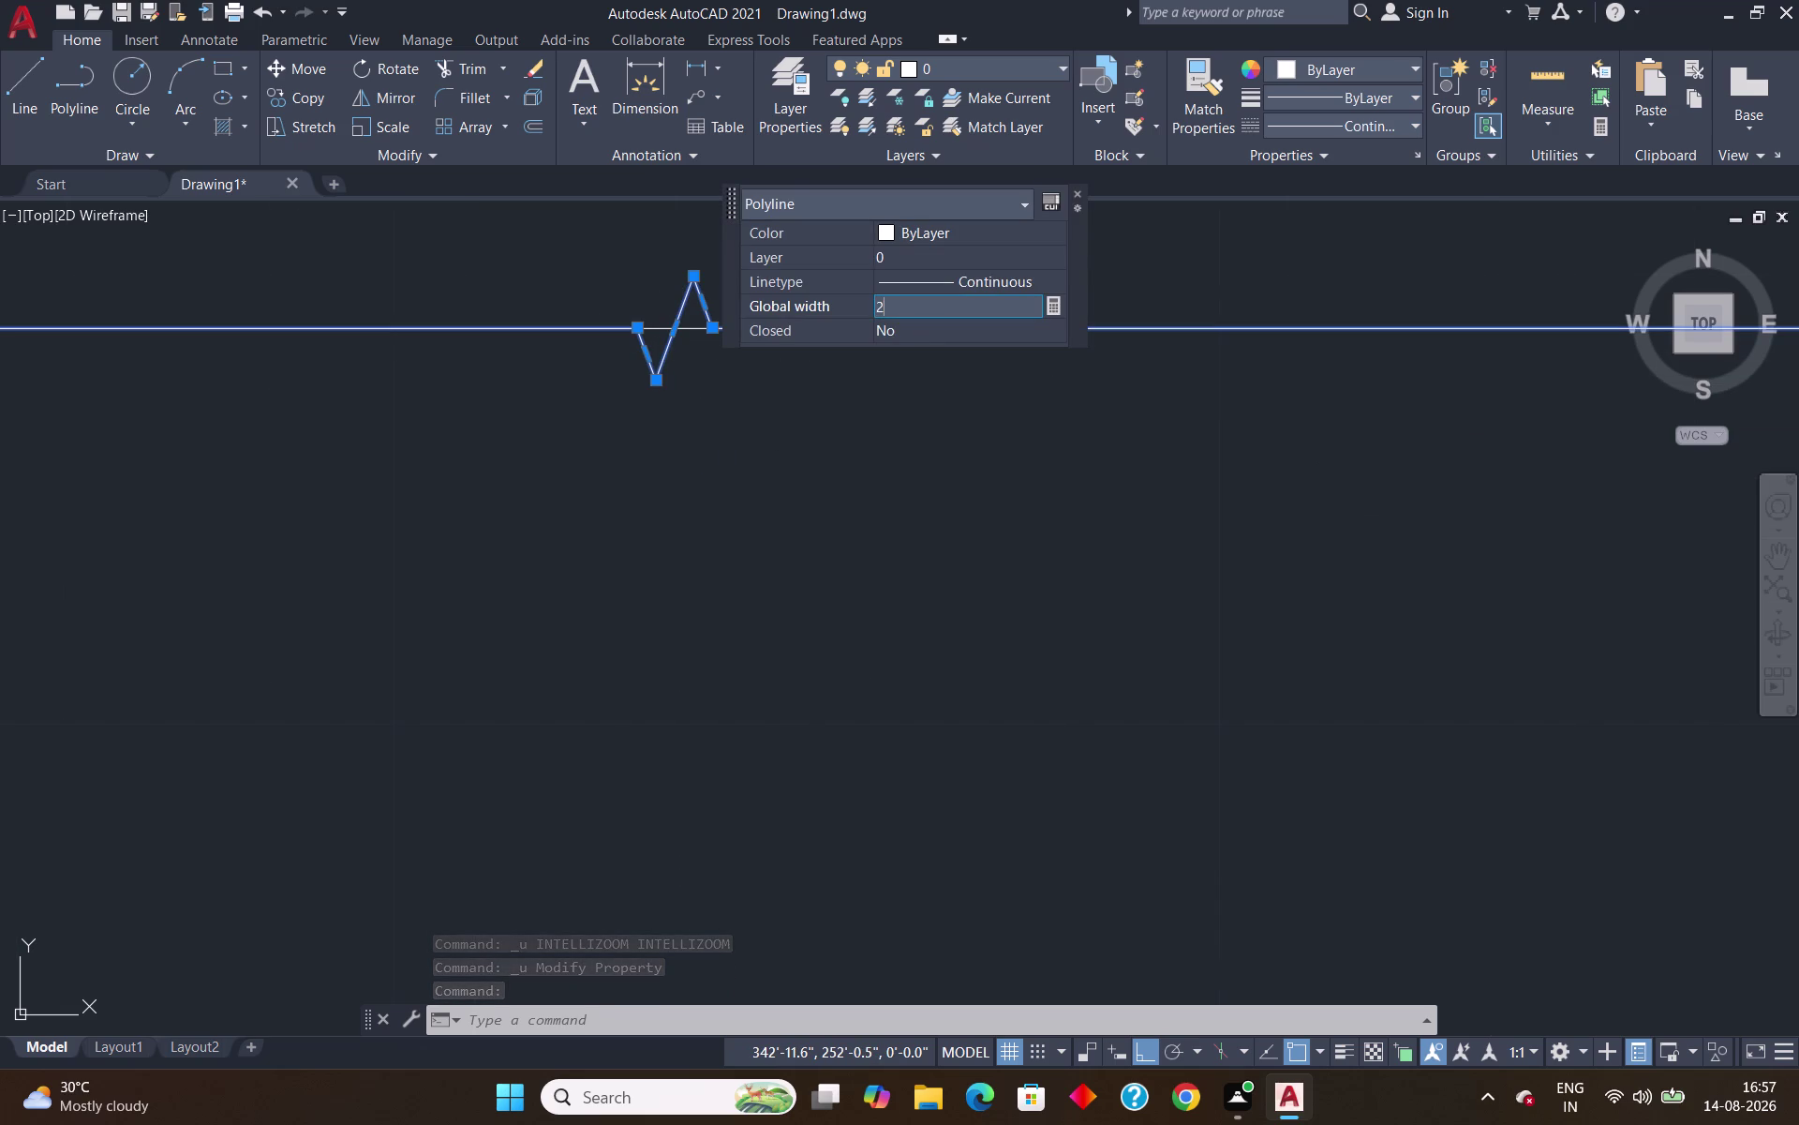
key(shift+quotedbl)
key(Return)
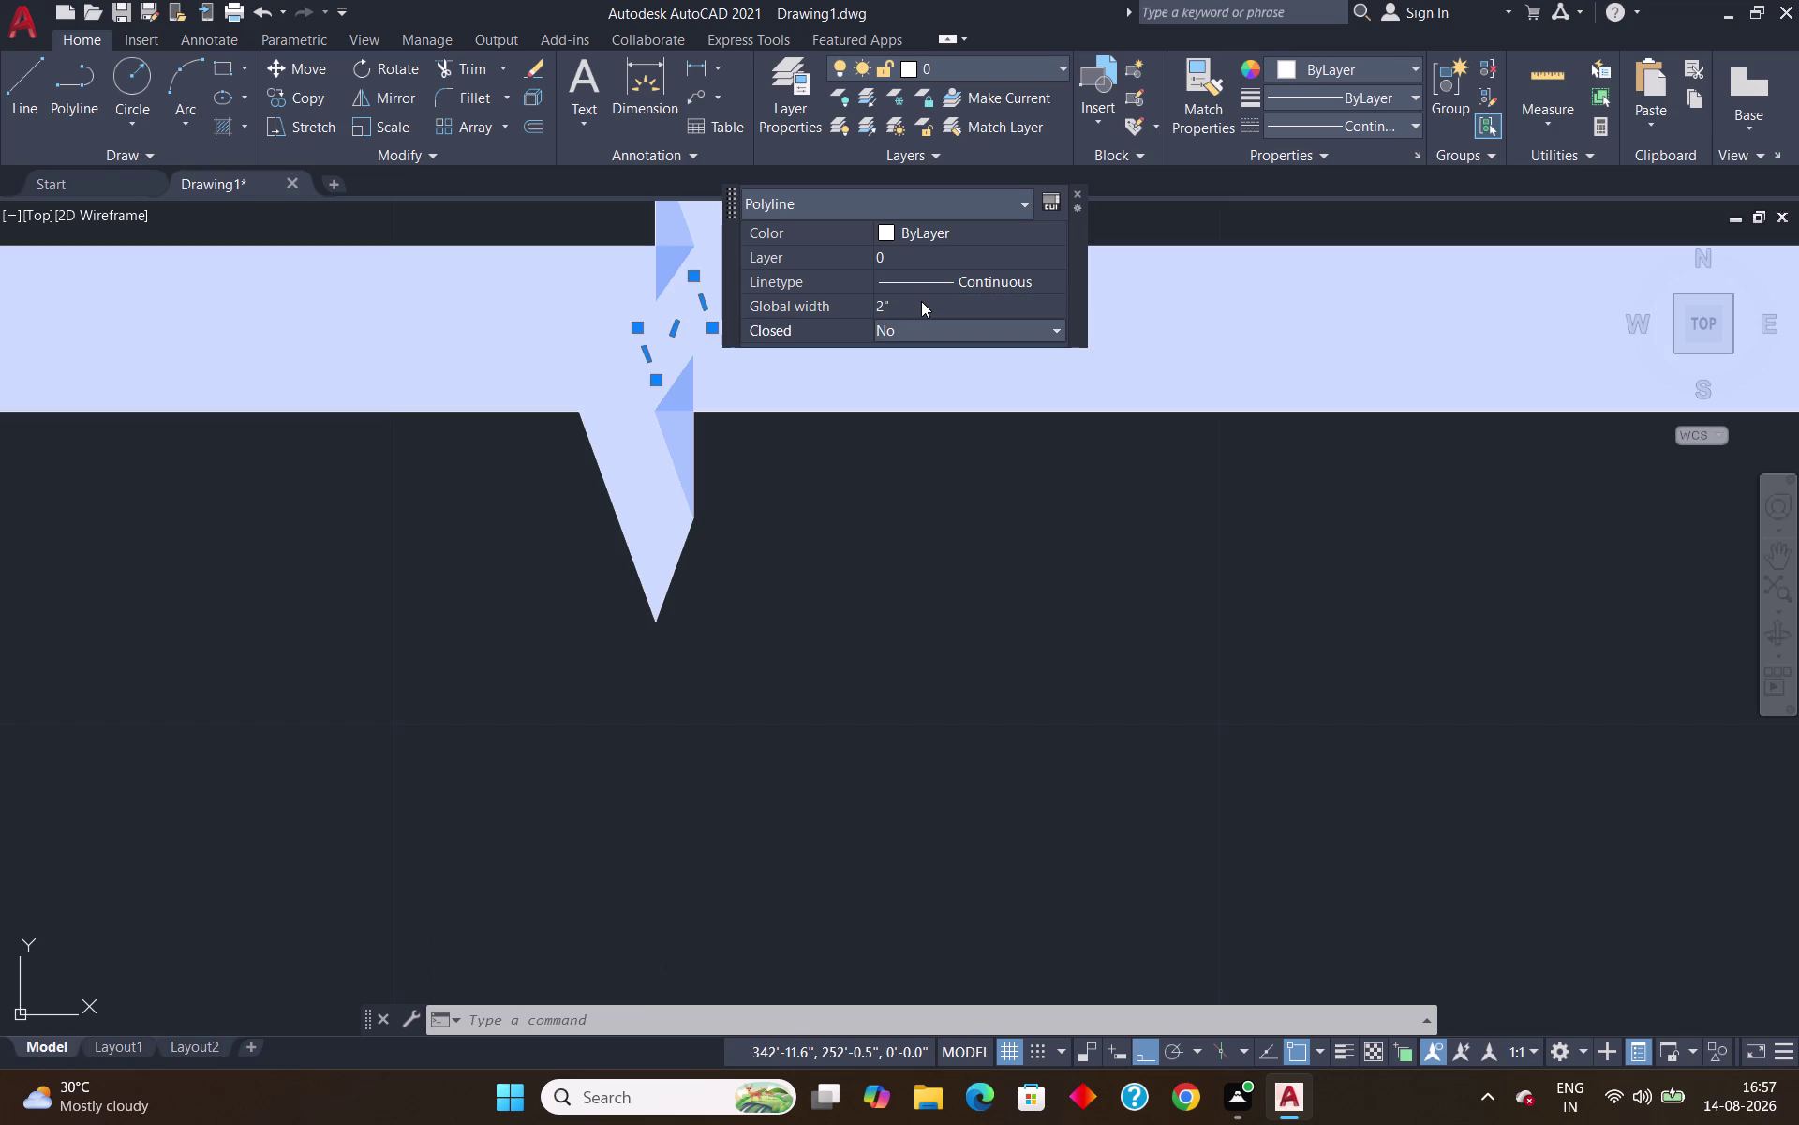
key(BackSpace)
key(BackSpace)
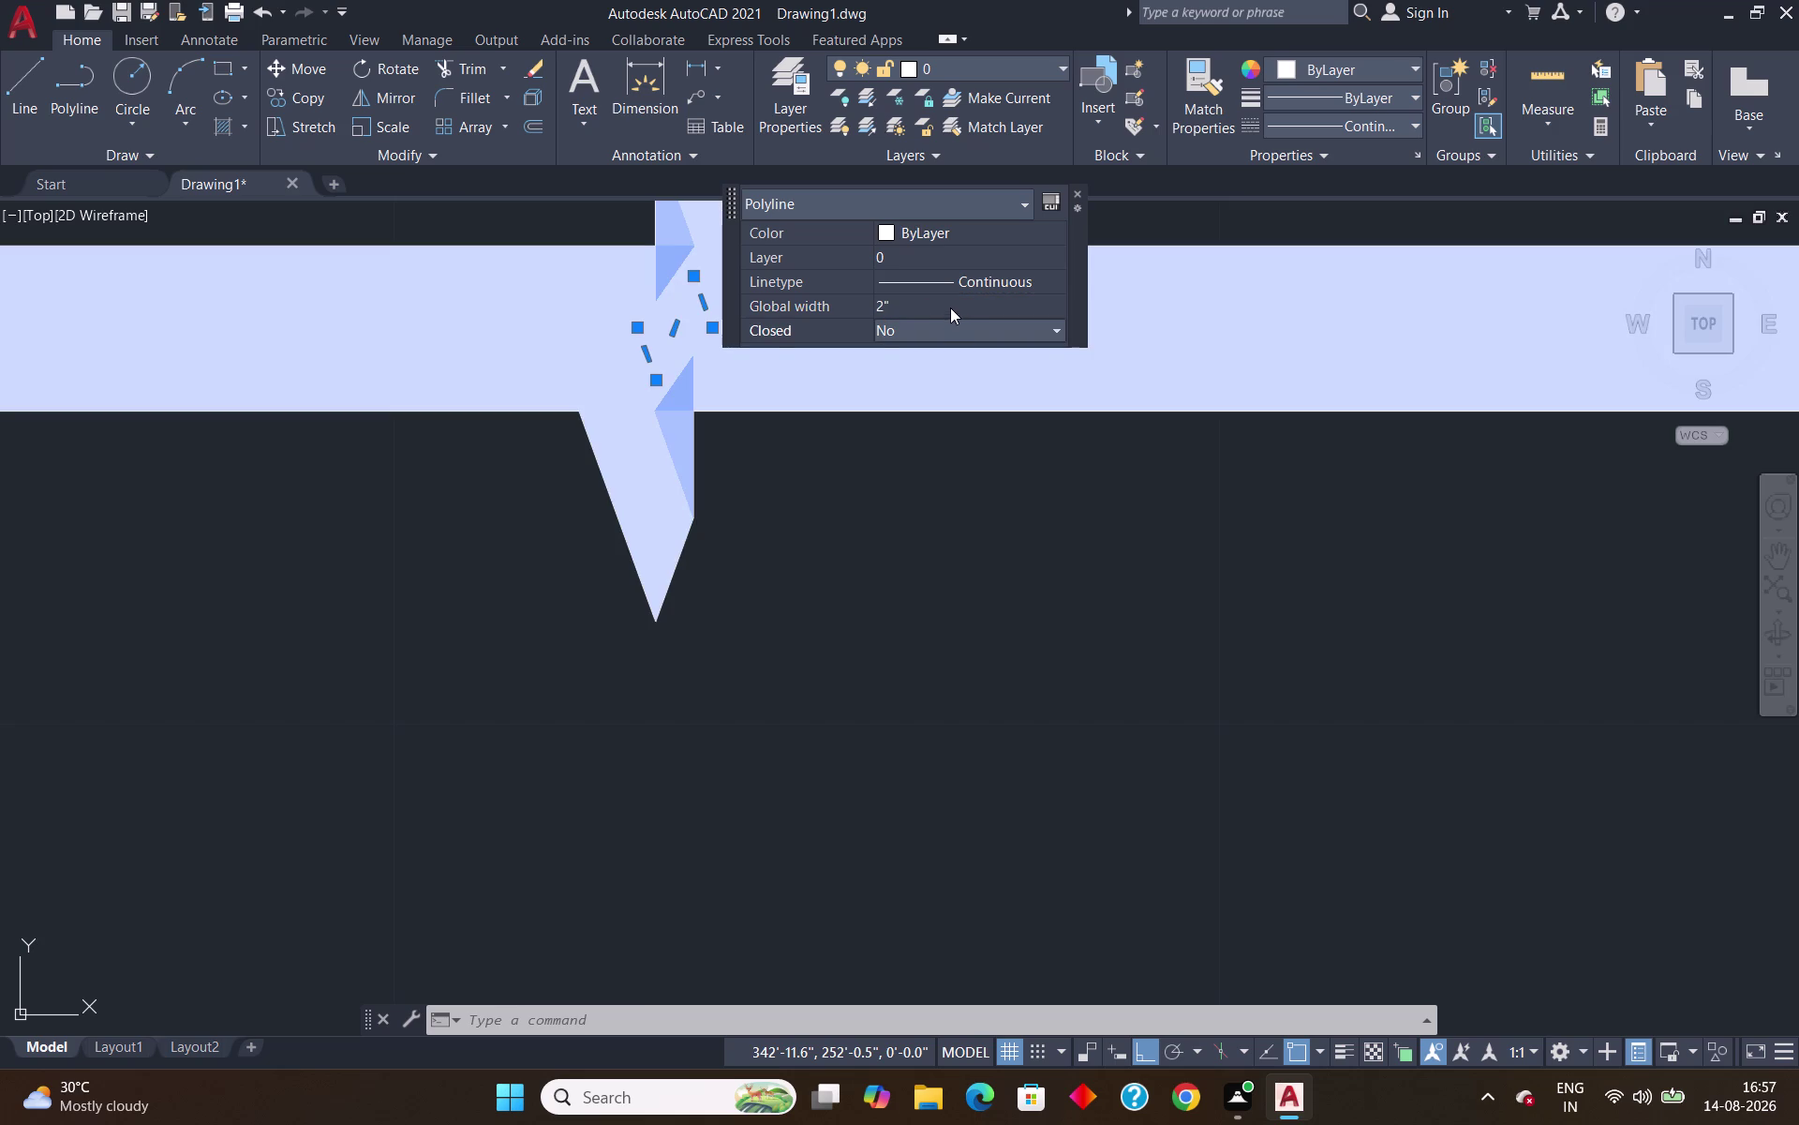
Change the polyline's global width to 1" and close Quick Properties.
click(951, 307)
key(BackSpace)
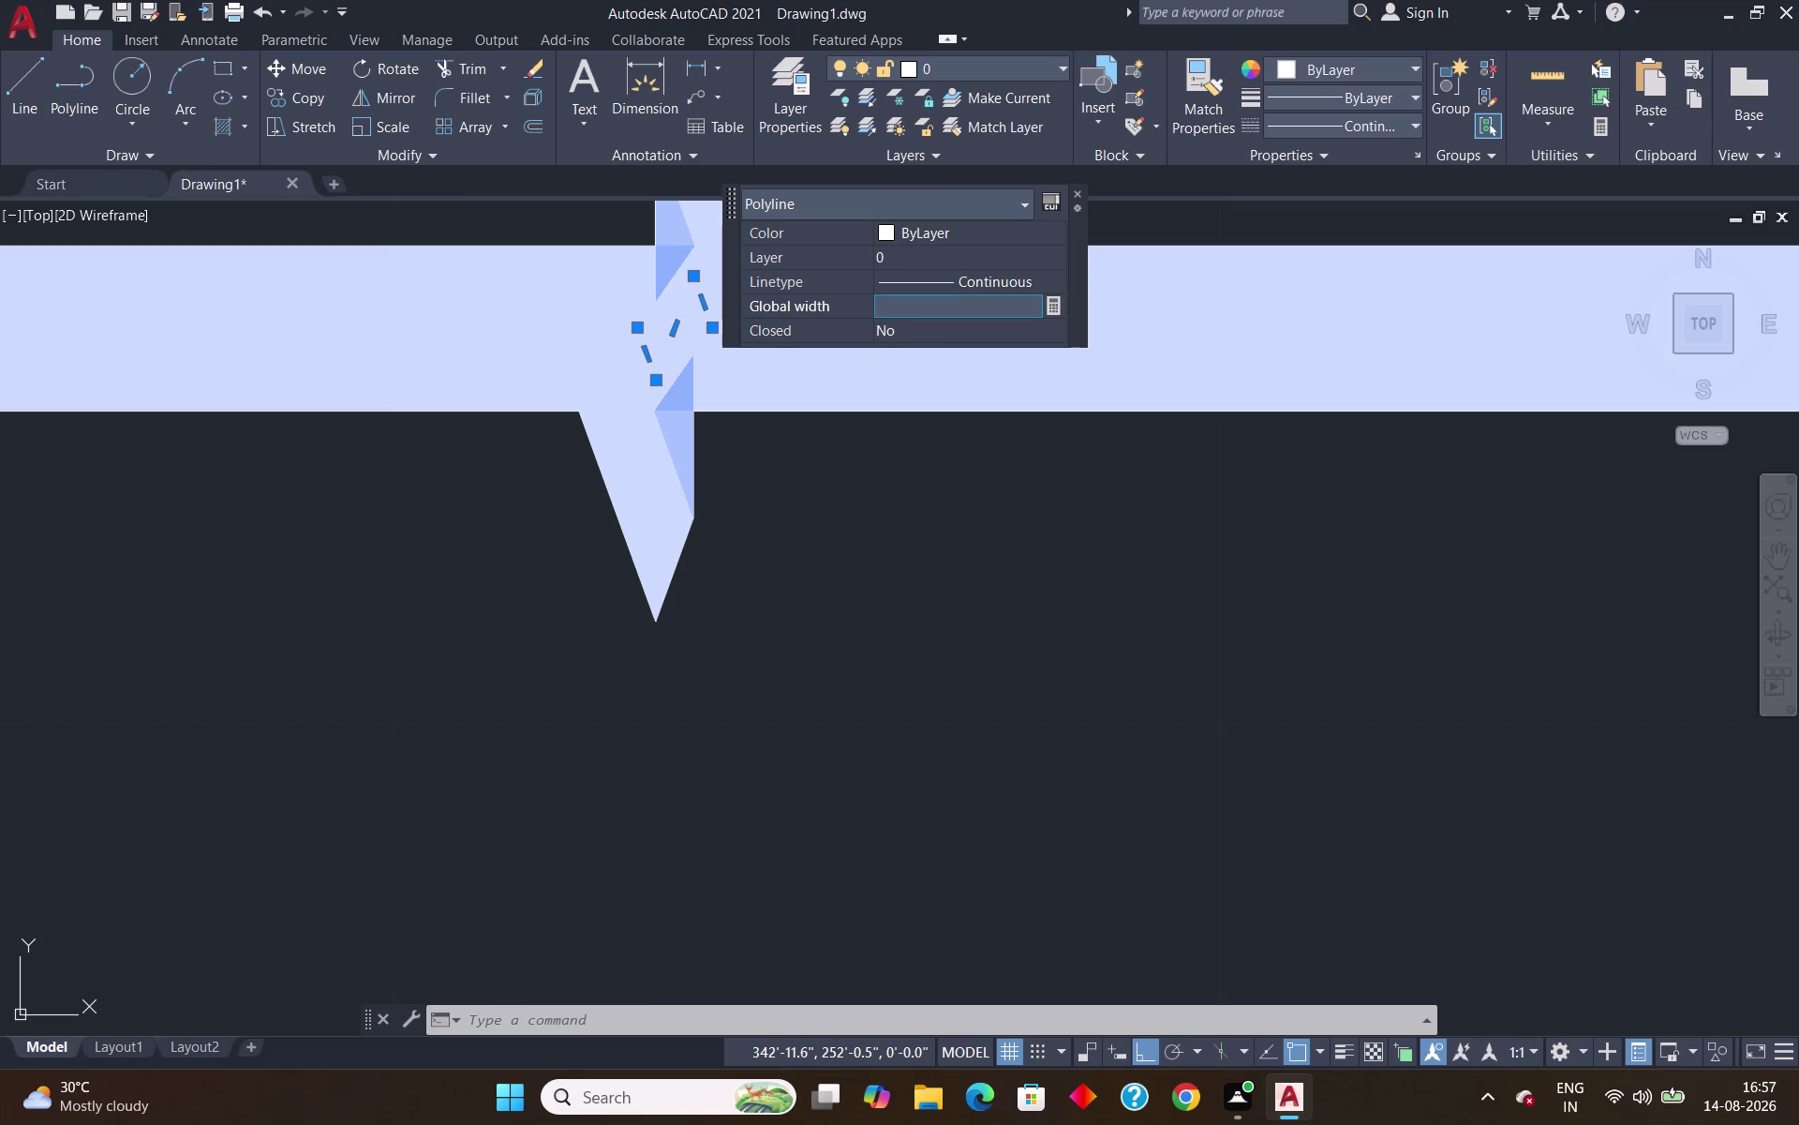
text(1")
key(Return)
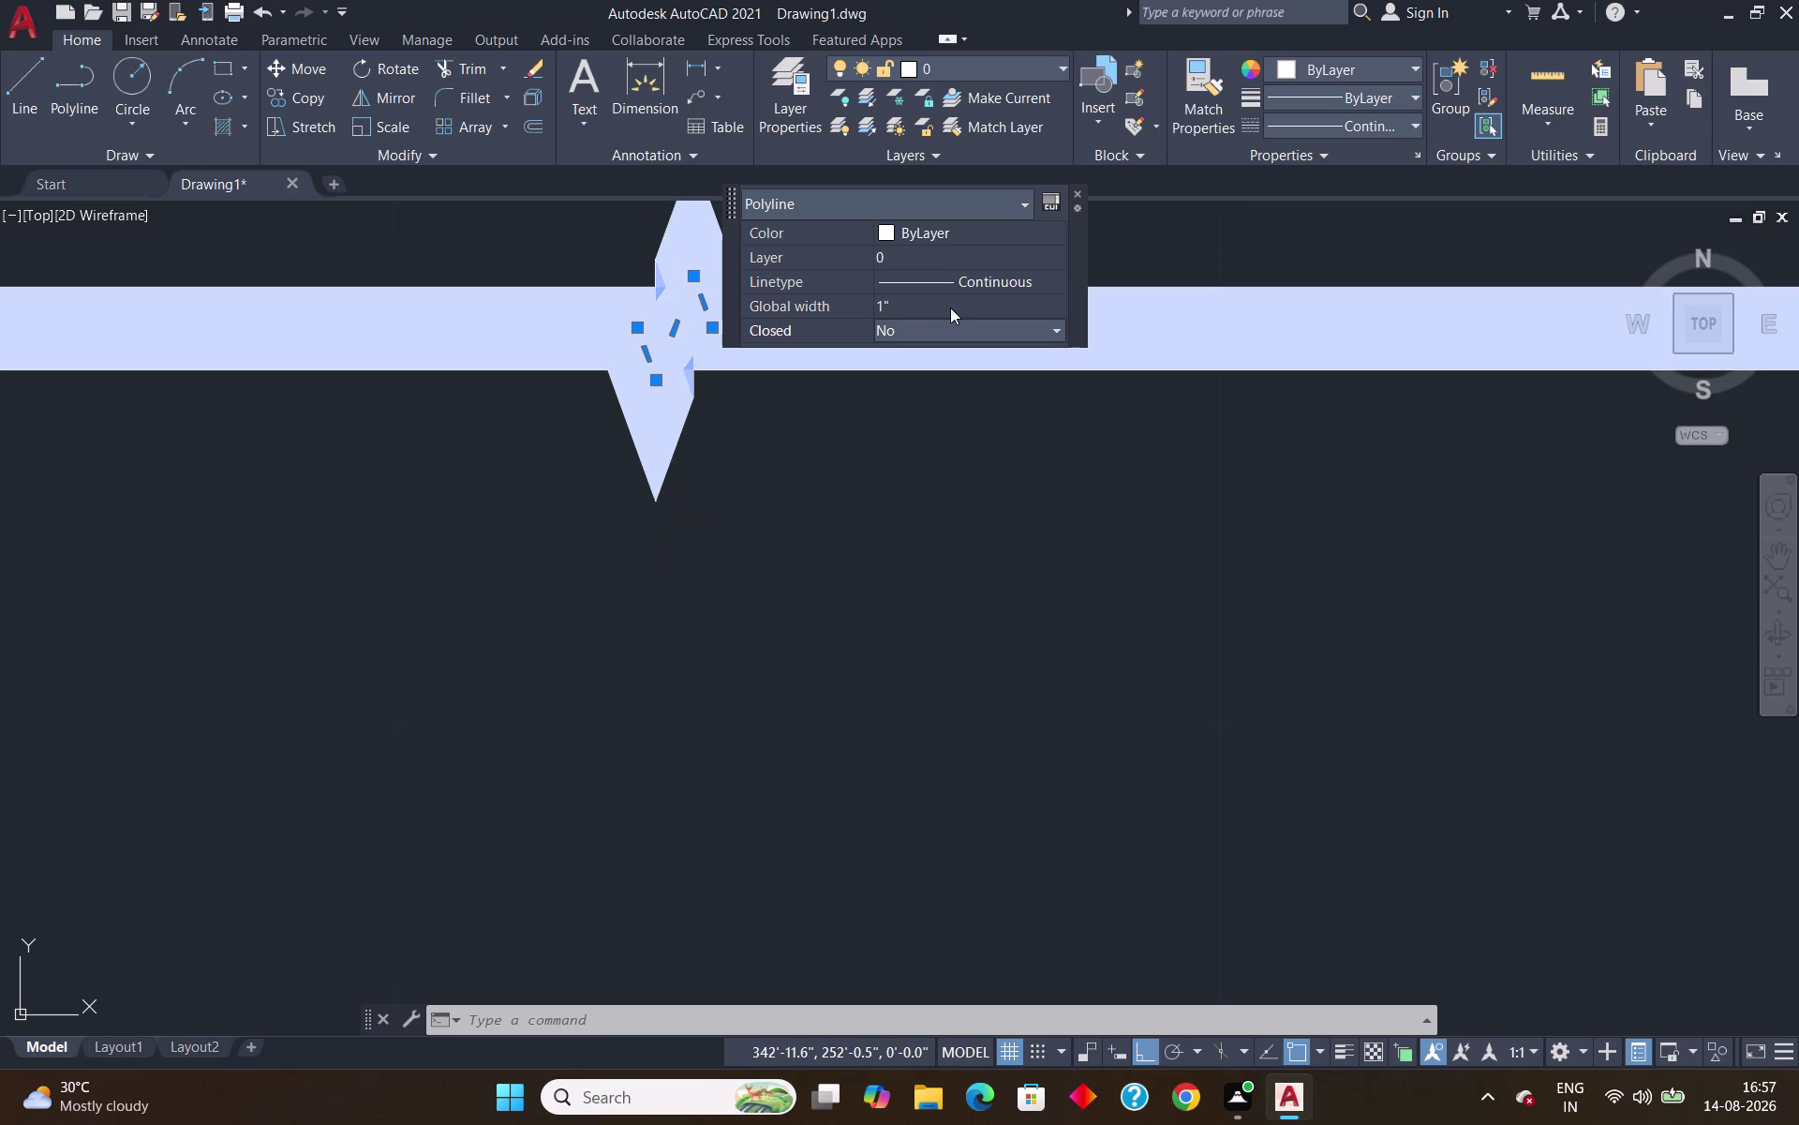
click(1076, 191)
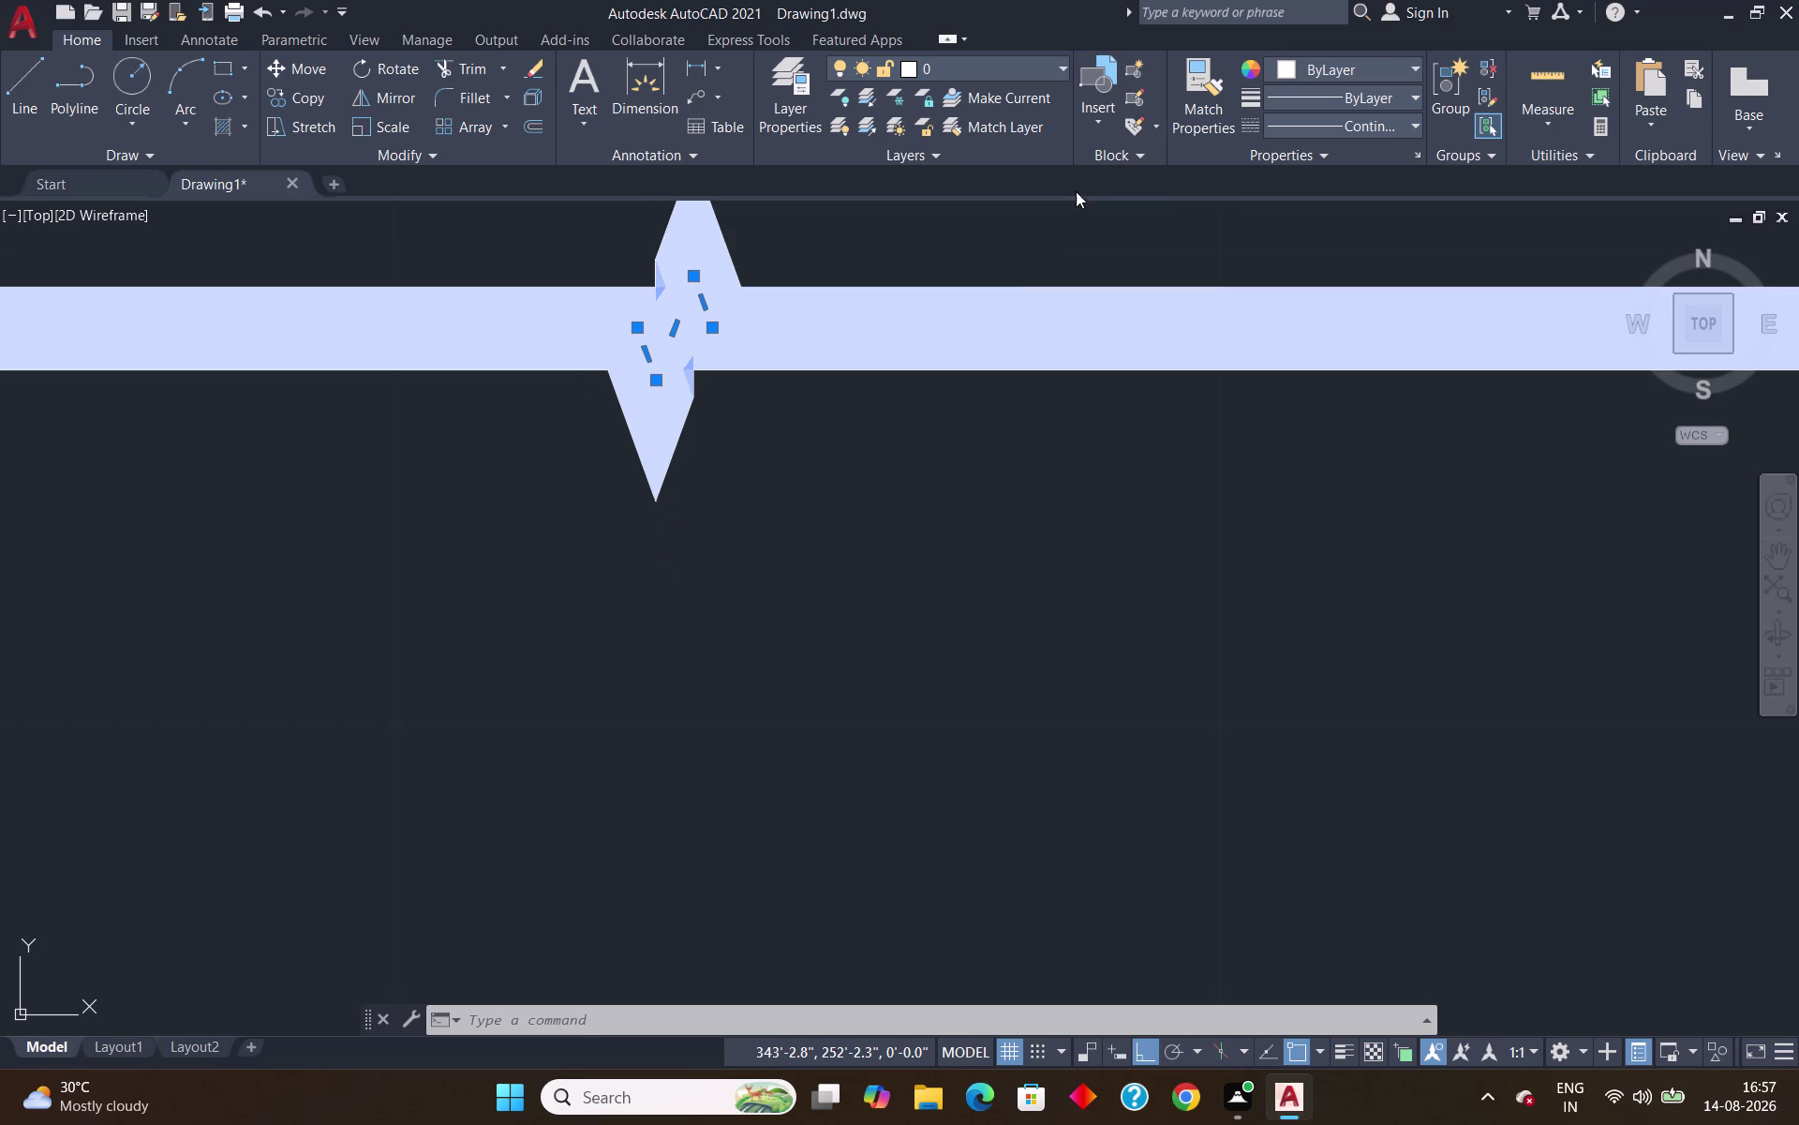
scroll(down, 3)
scroll(down, 3)
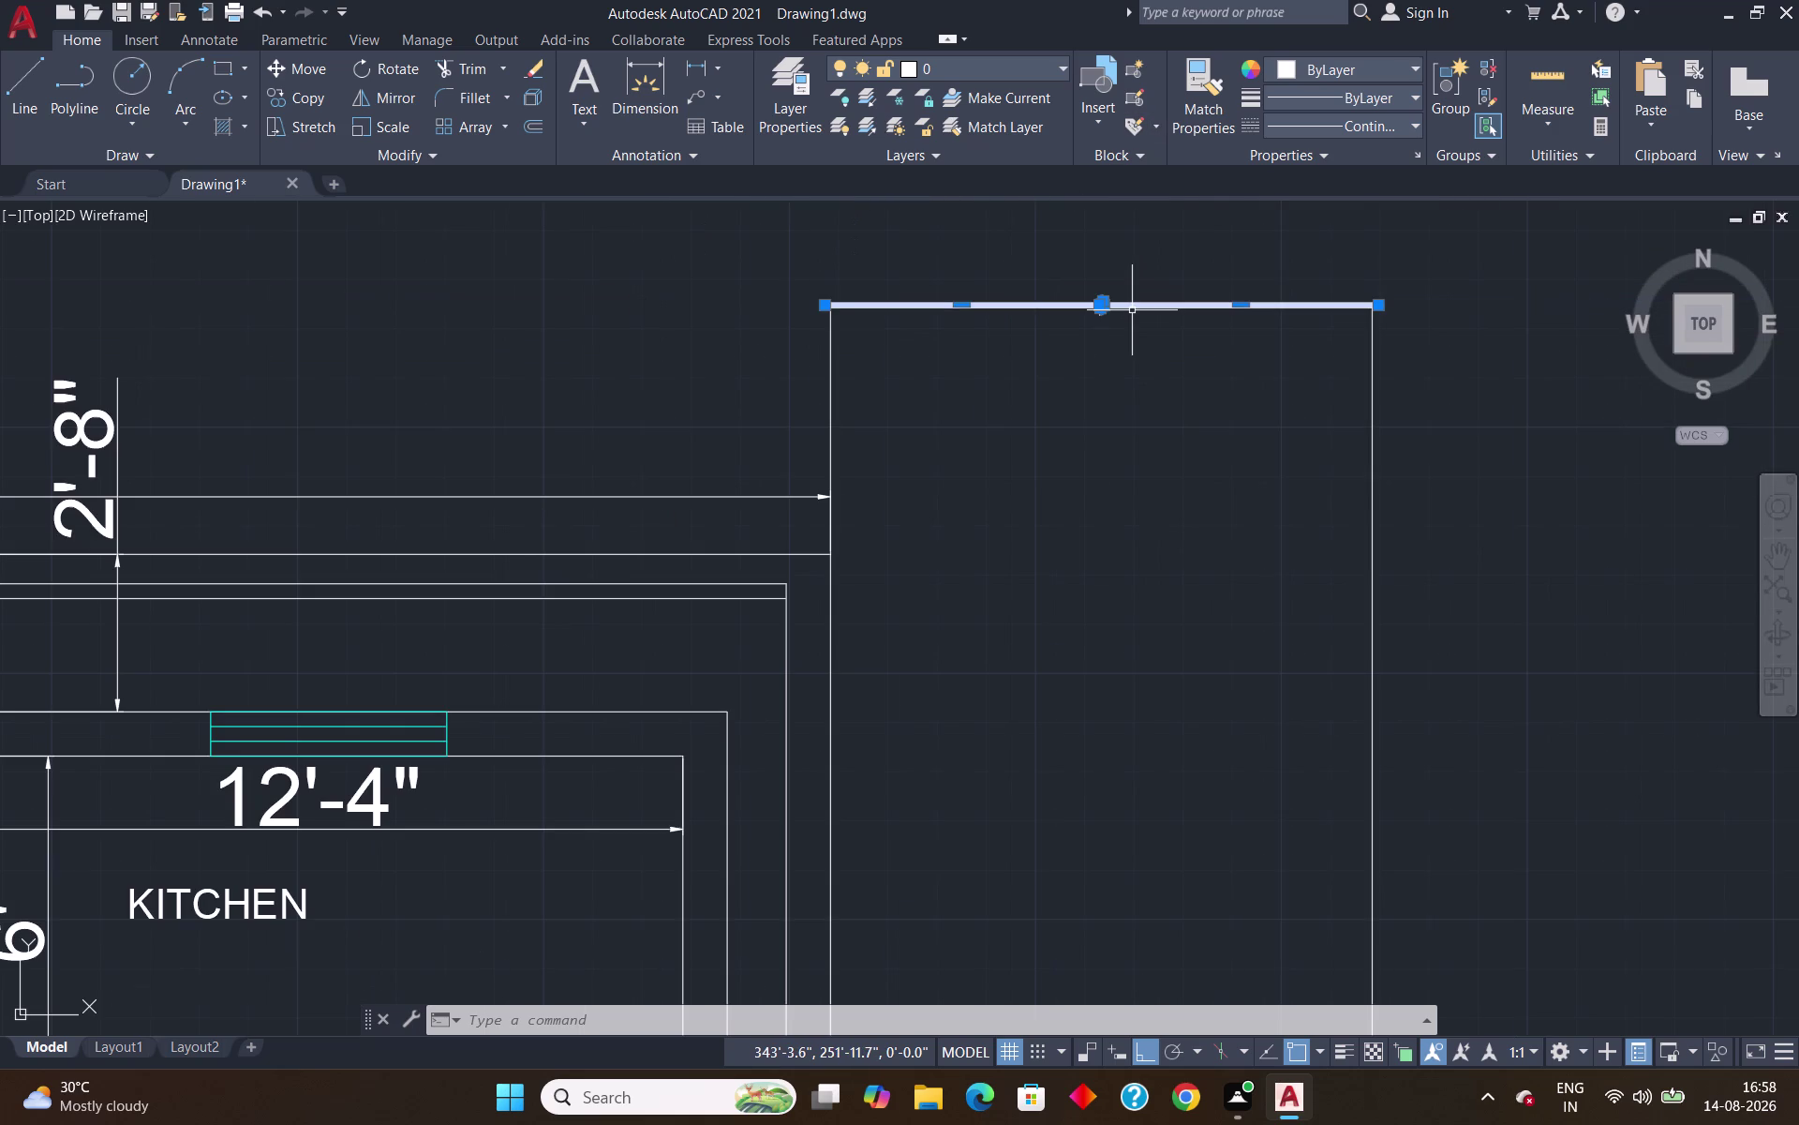
key(Escape)
scroll(up, 3)
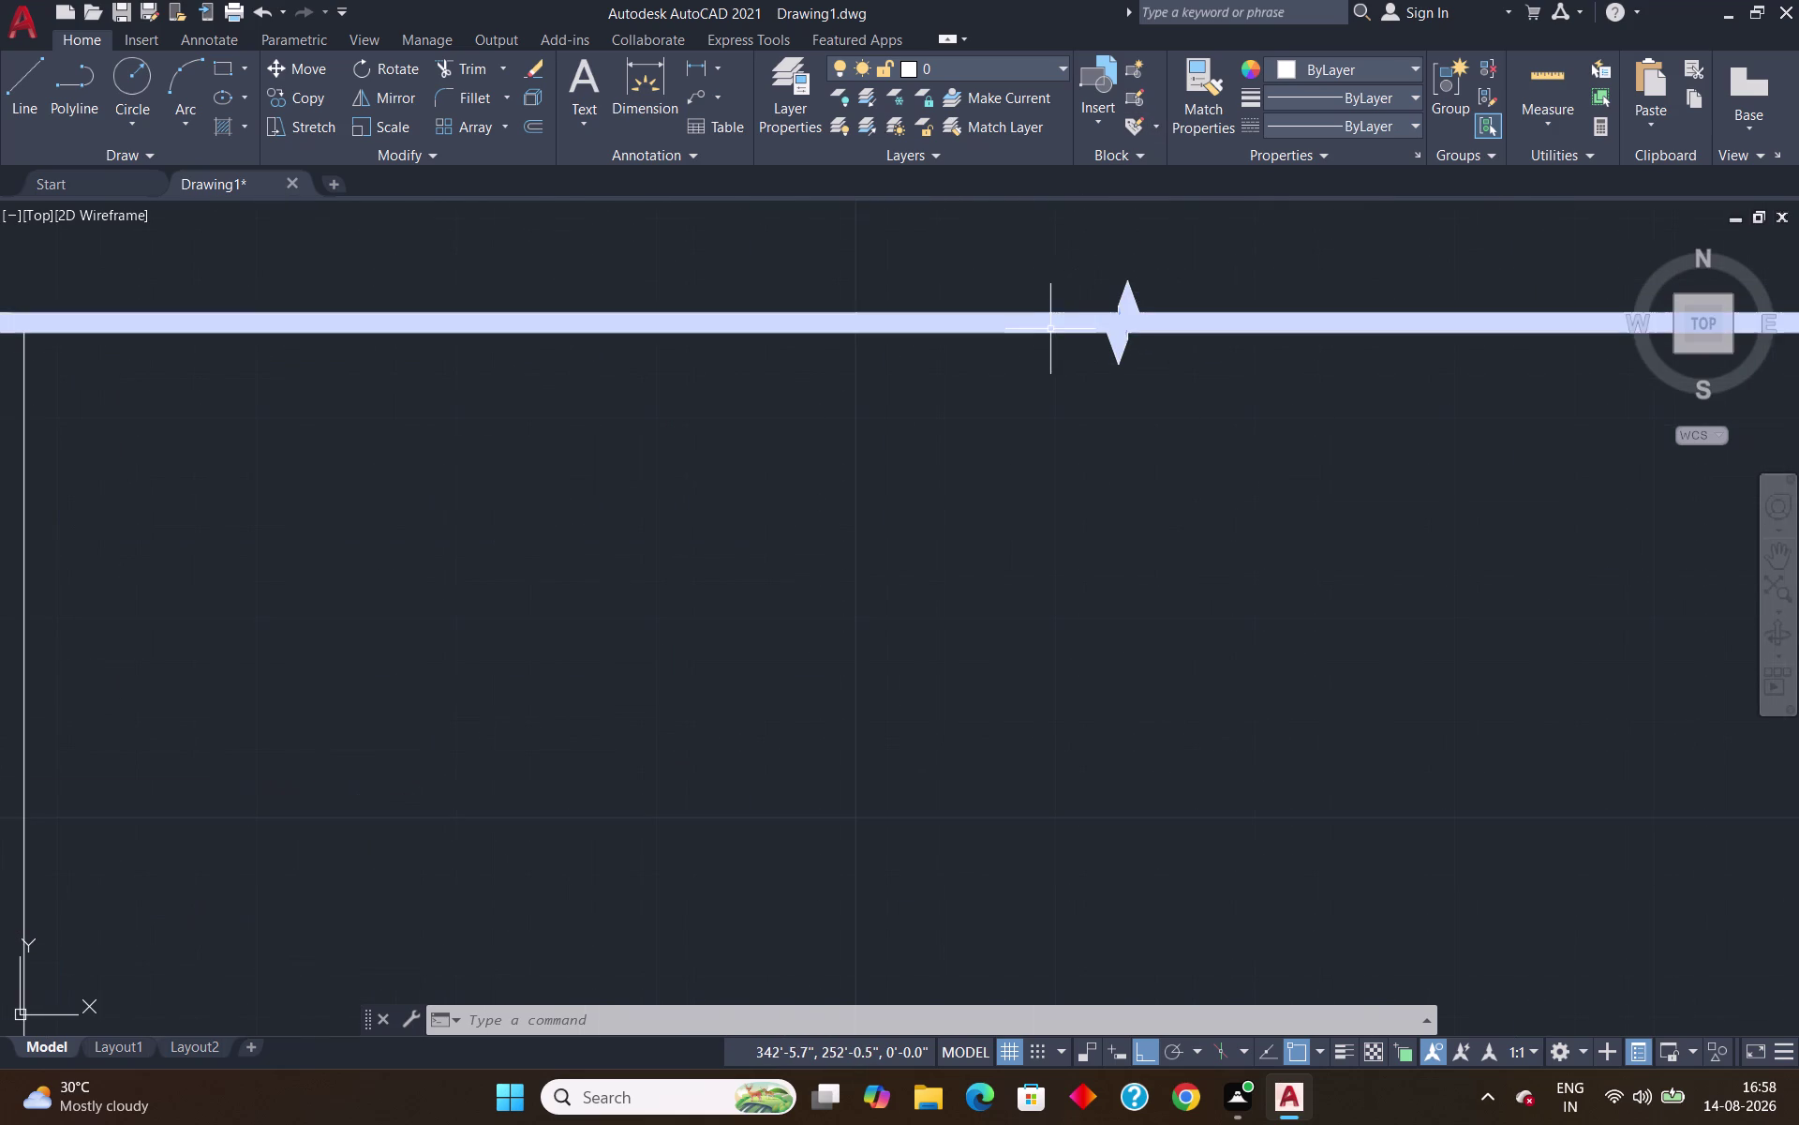
click(1047, 320)
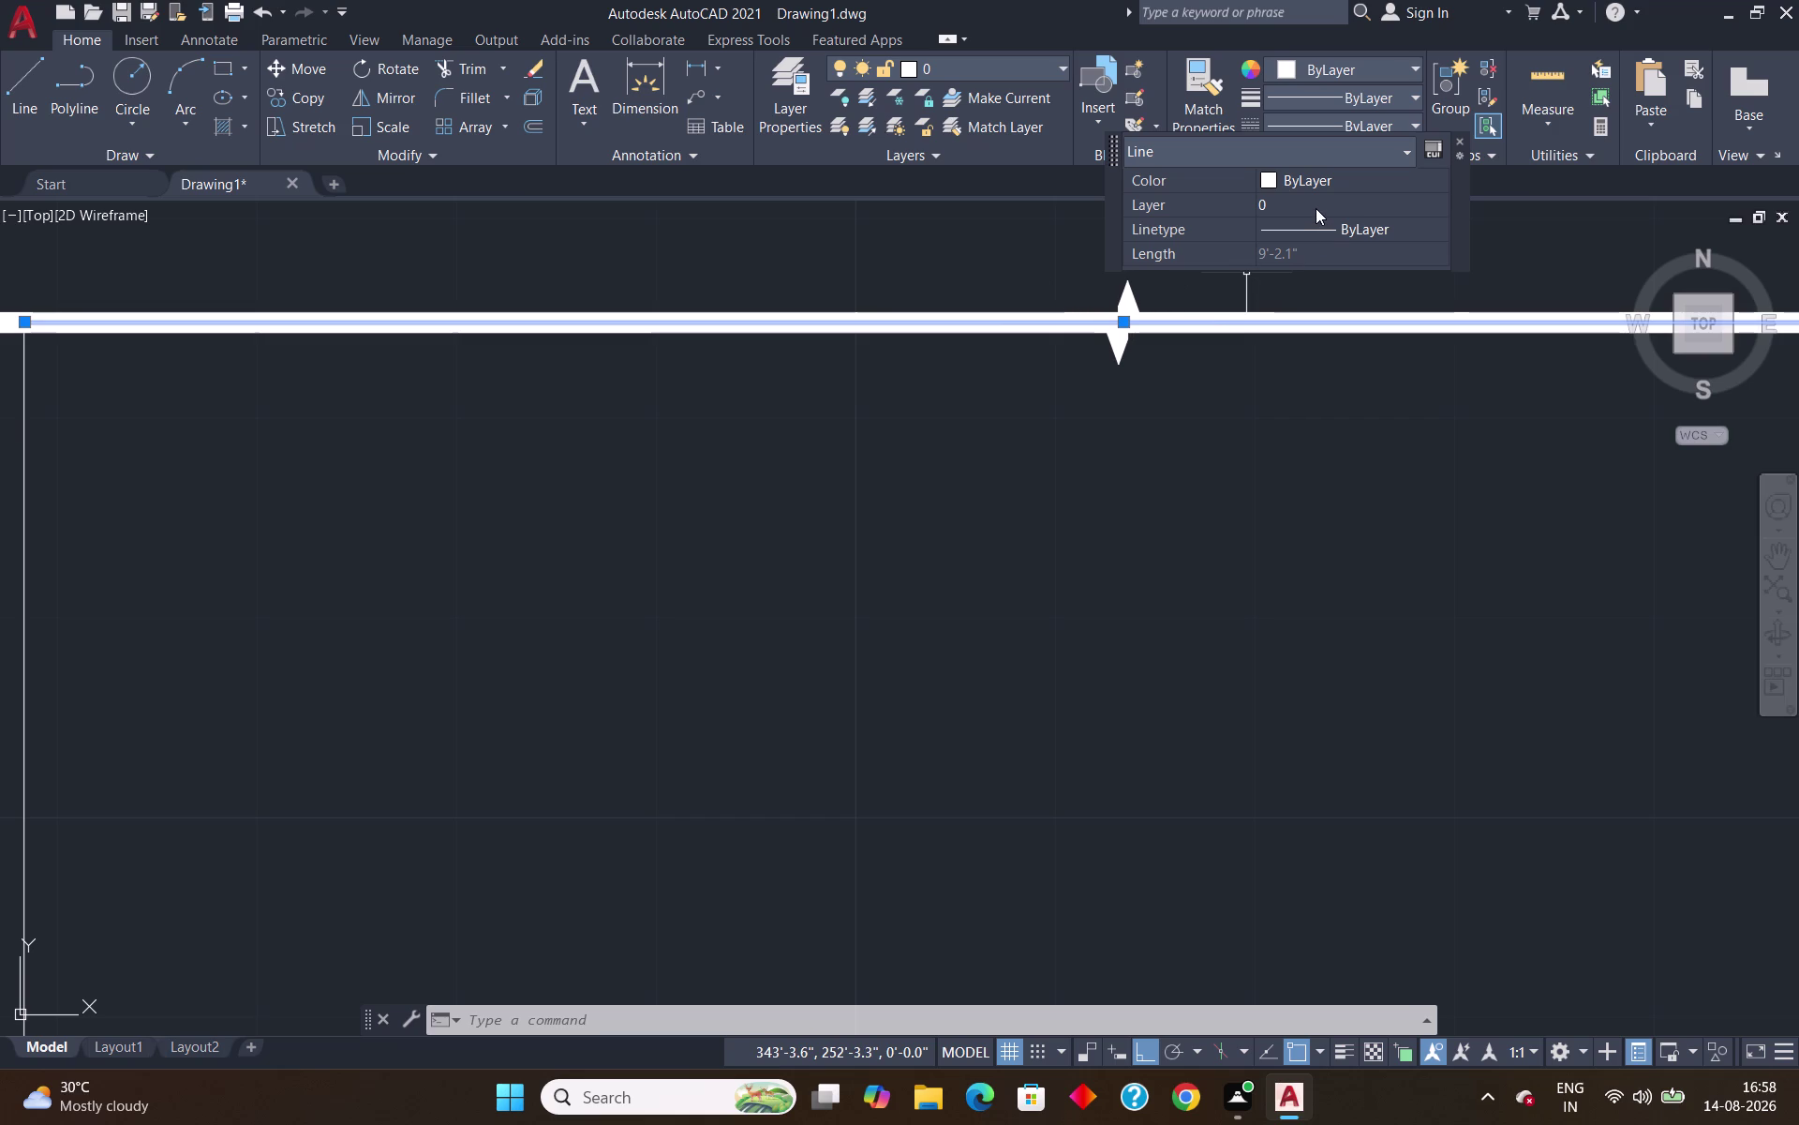
click(1316, 208)
click(1394, 208)
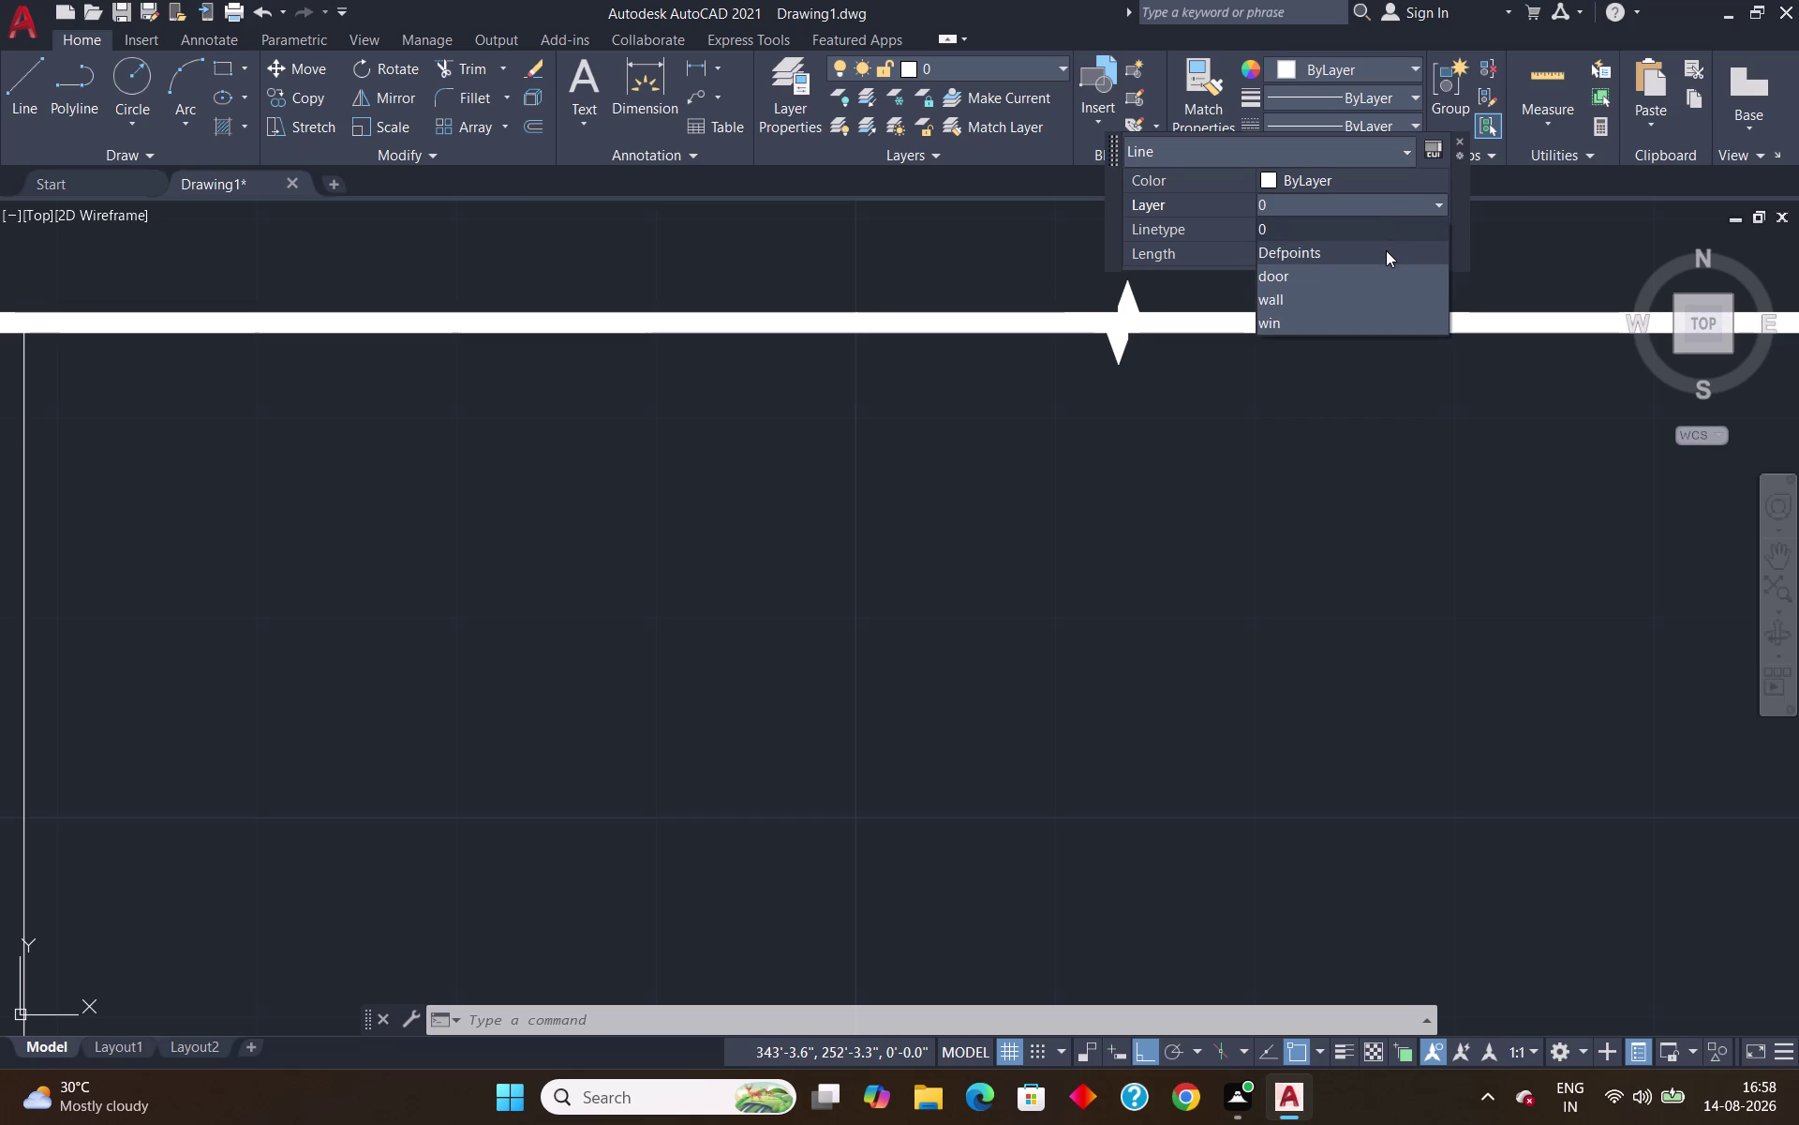
click(1386, 250)
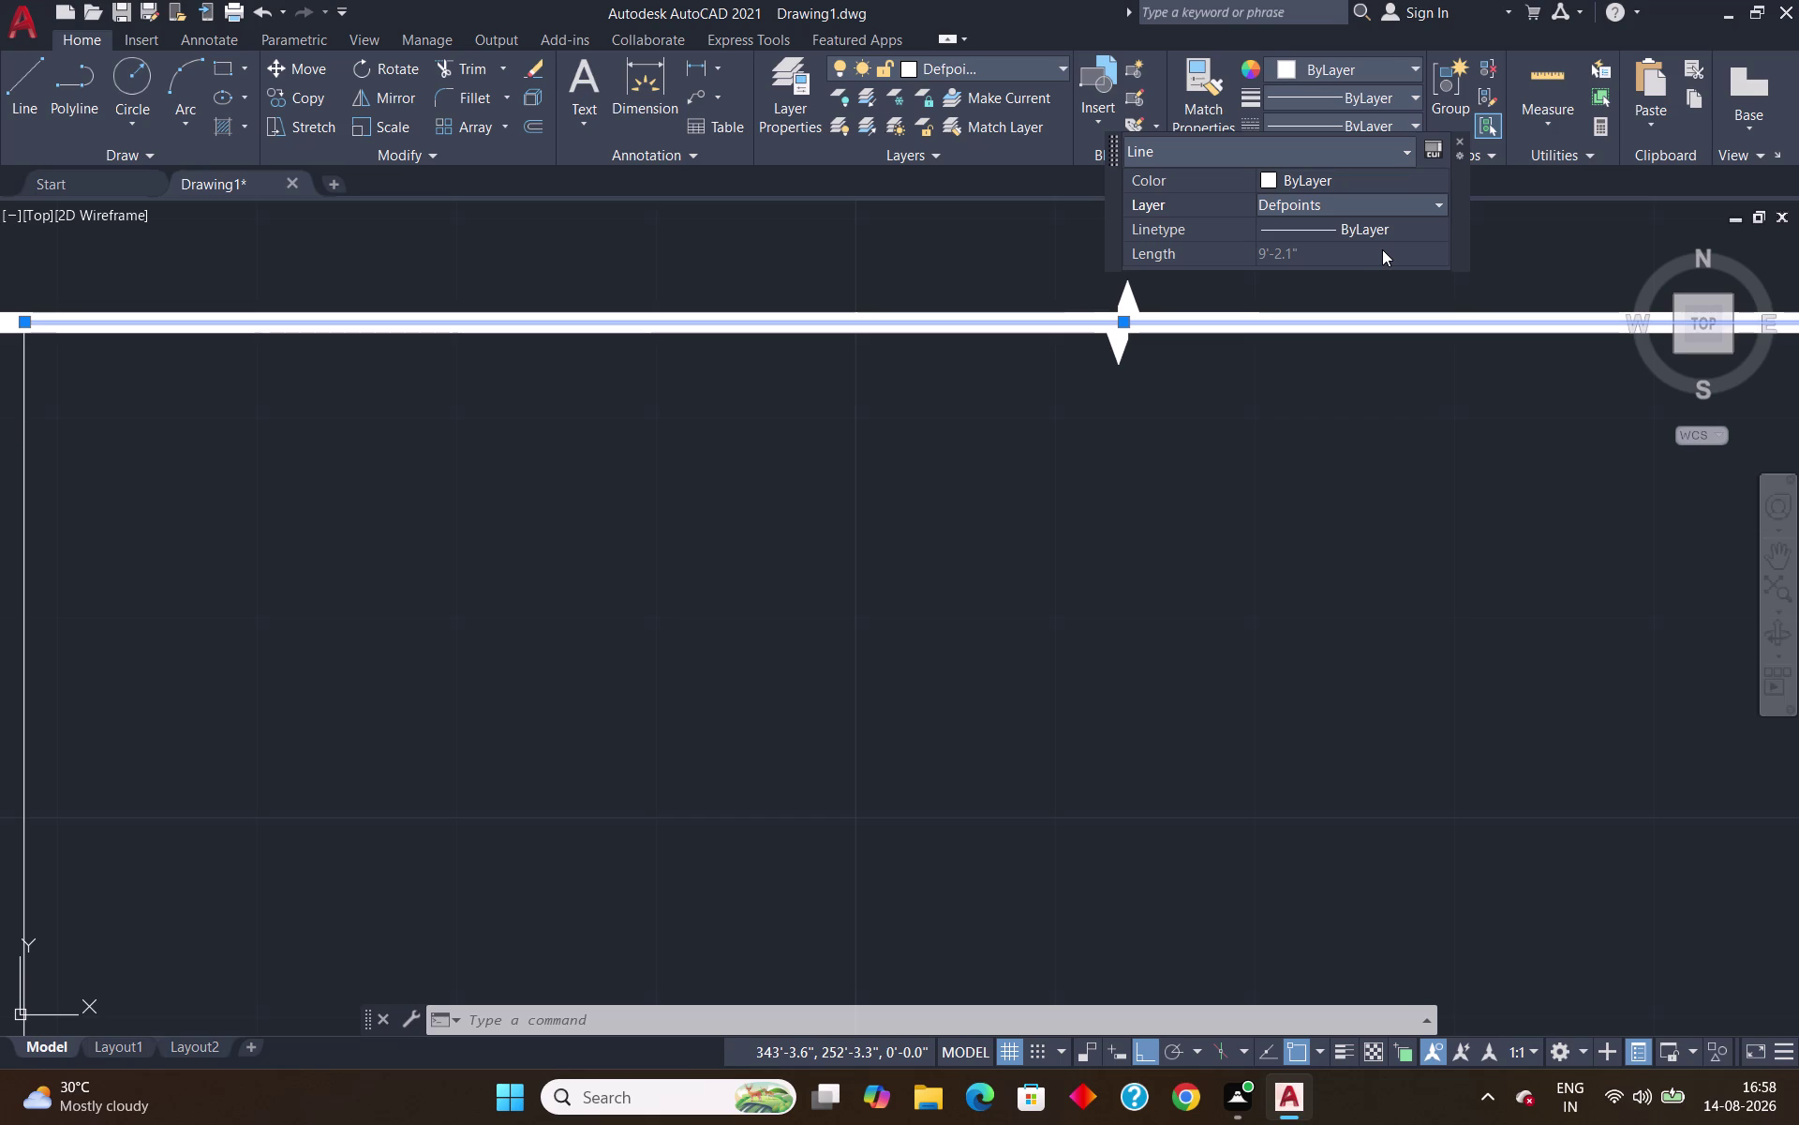
key(Escape)
click(1351, 199)
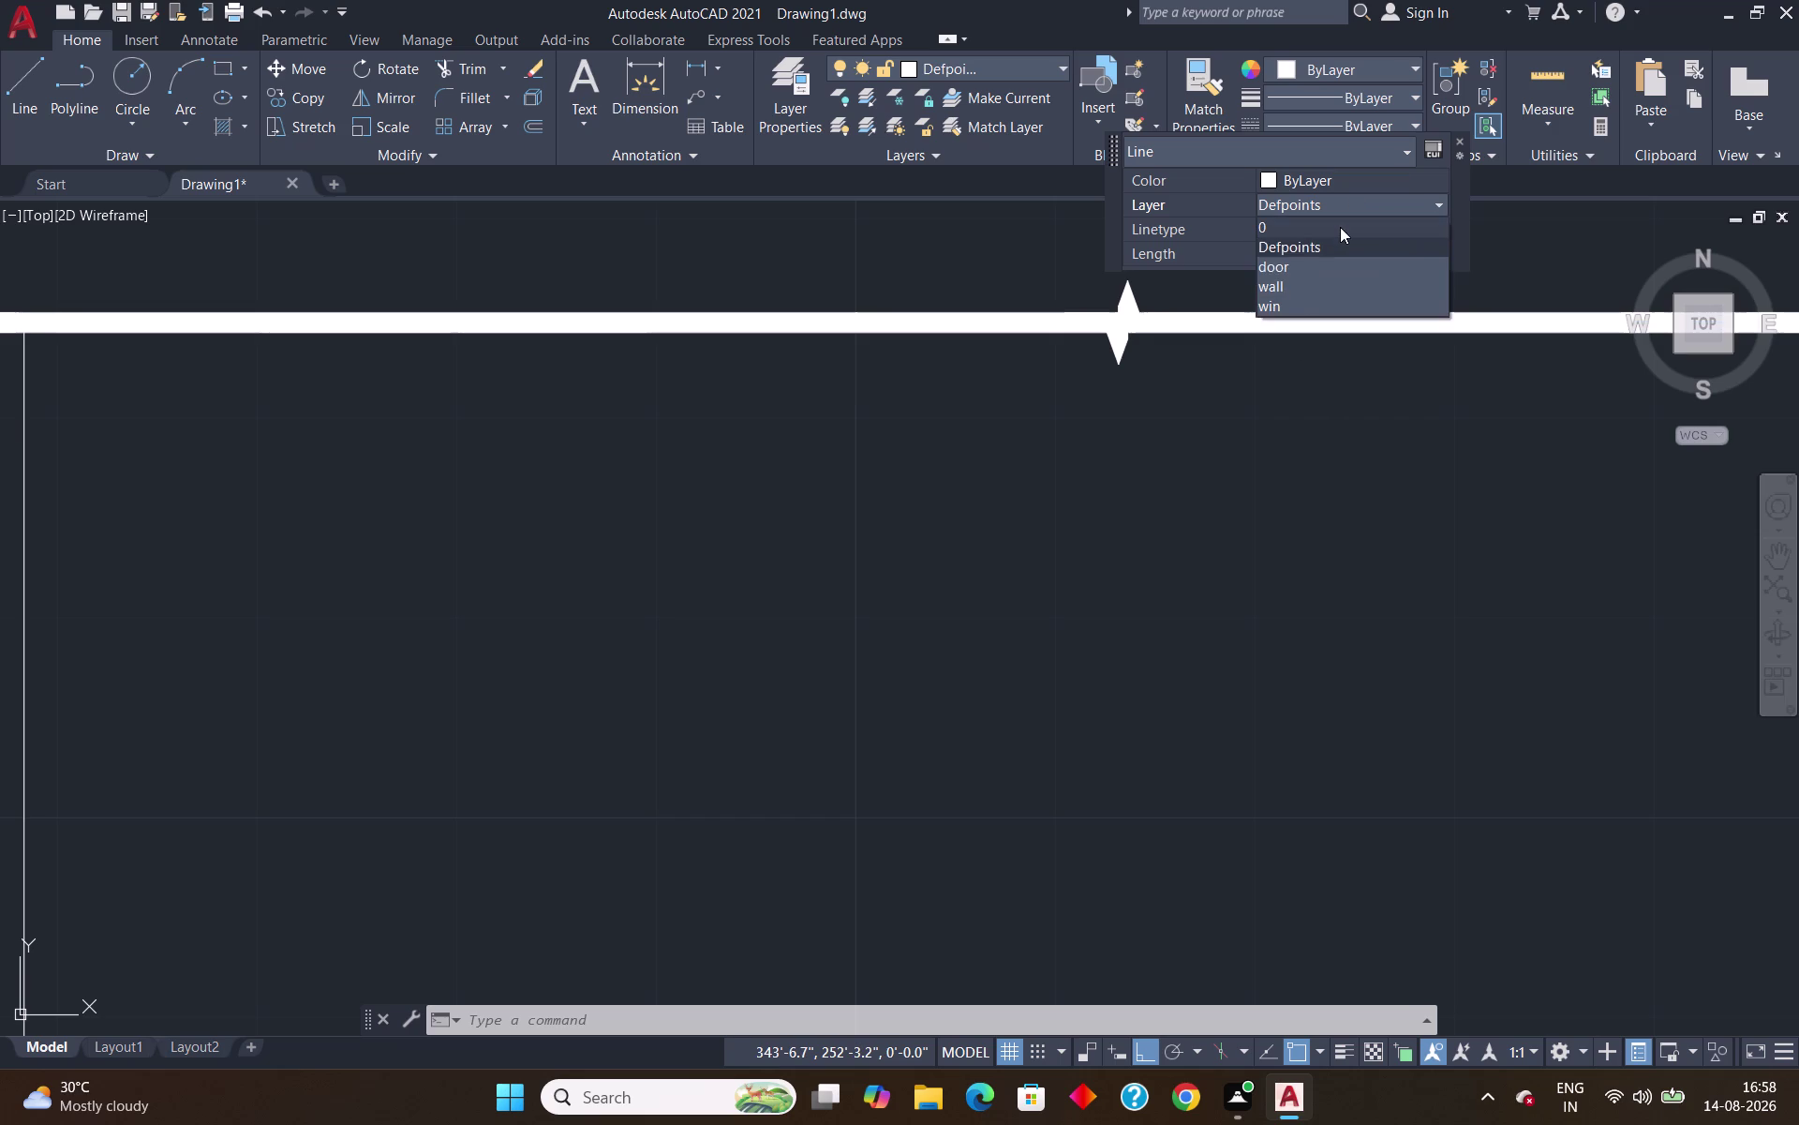
click(1340, 227)
key(Escape)
key(Escape)
scroll(down, 3)
scroll(down, 3)
scroll(down, 3)
middle_drag(1320, 506, 1131, 245)
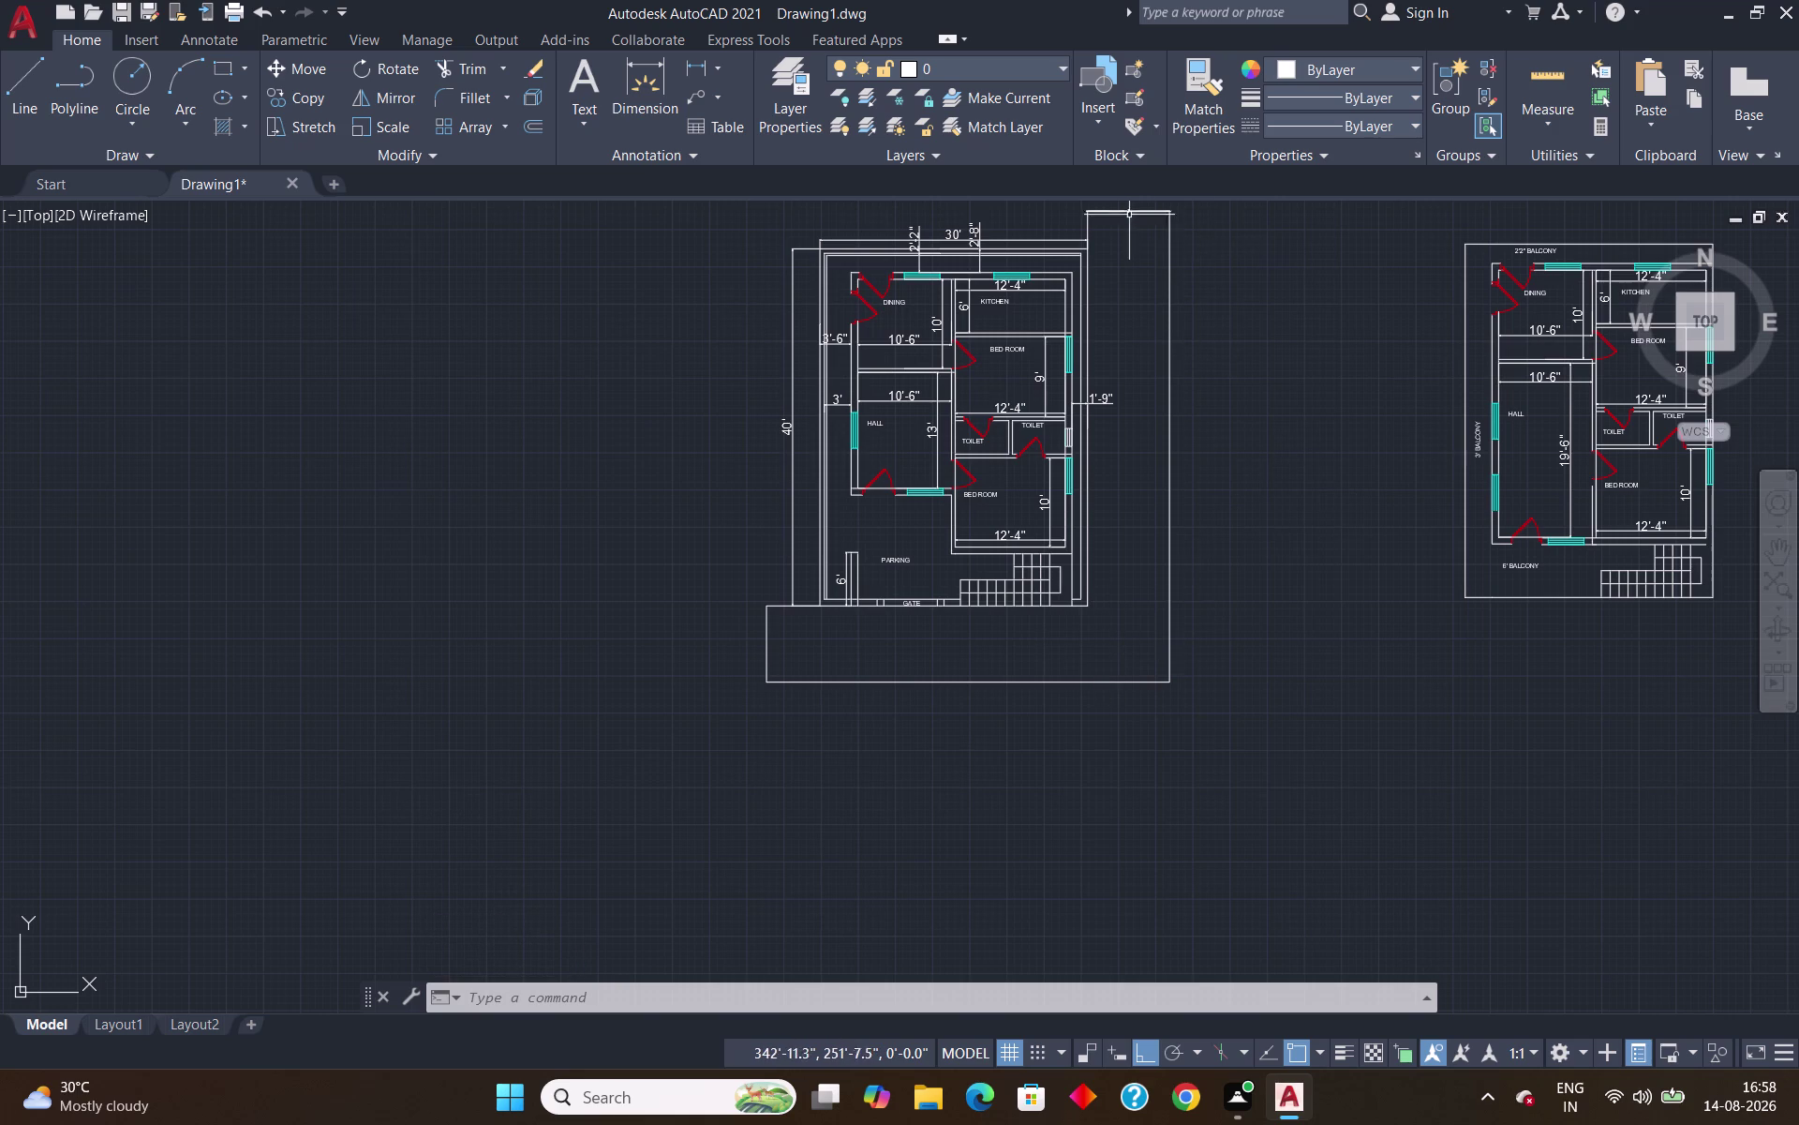
Erase the old top line and break-mark polyline of the right-hand frame.
scroll(up, 3)
scroll(down, 3)
scroll(up, 3)
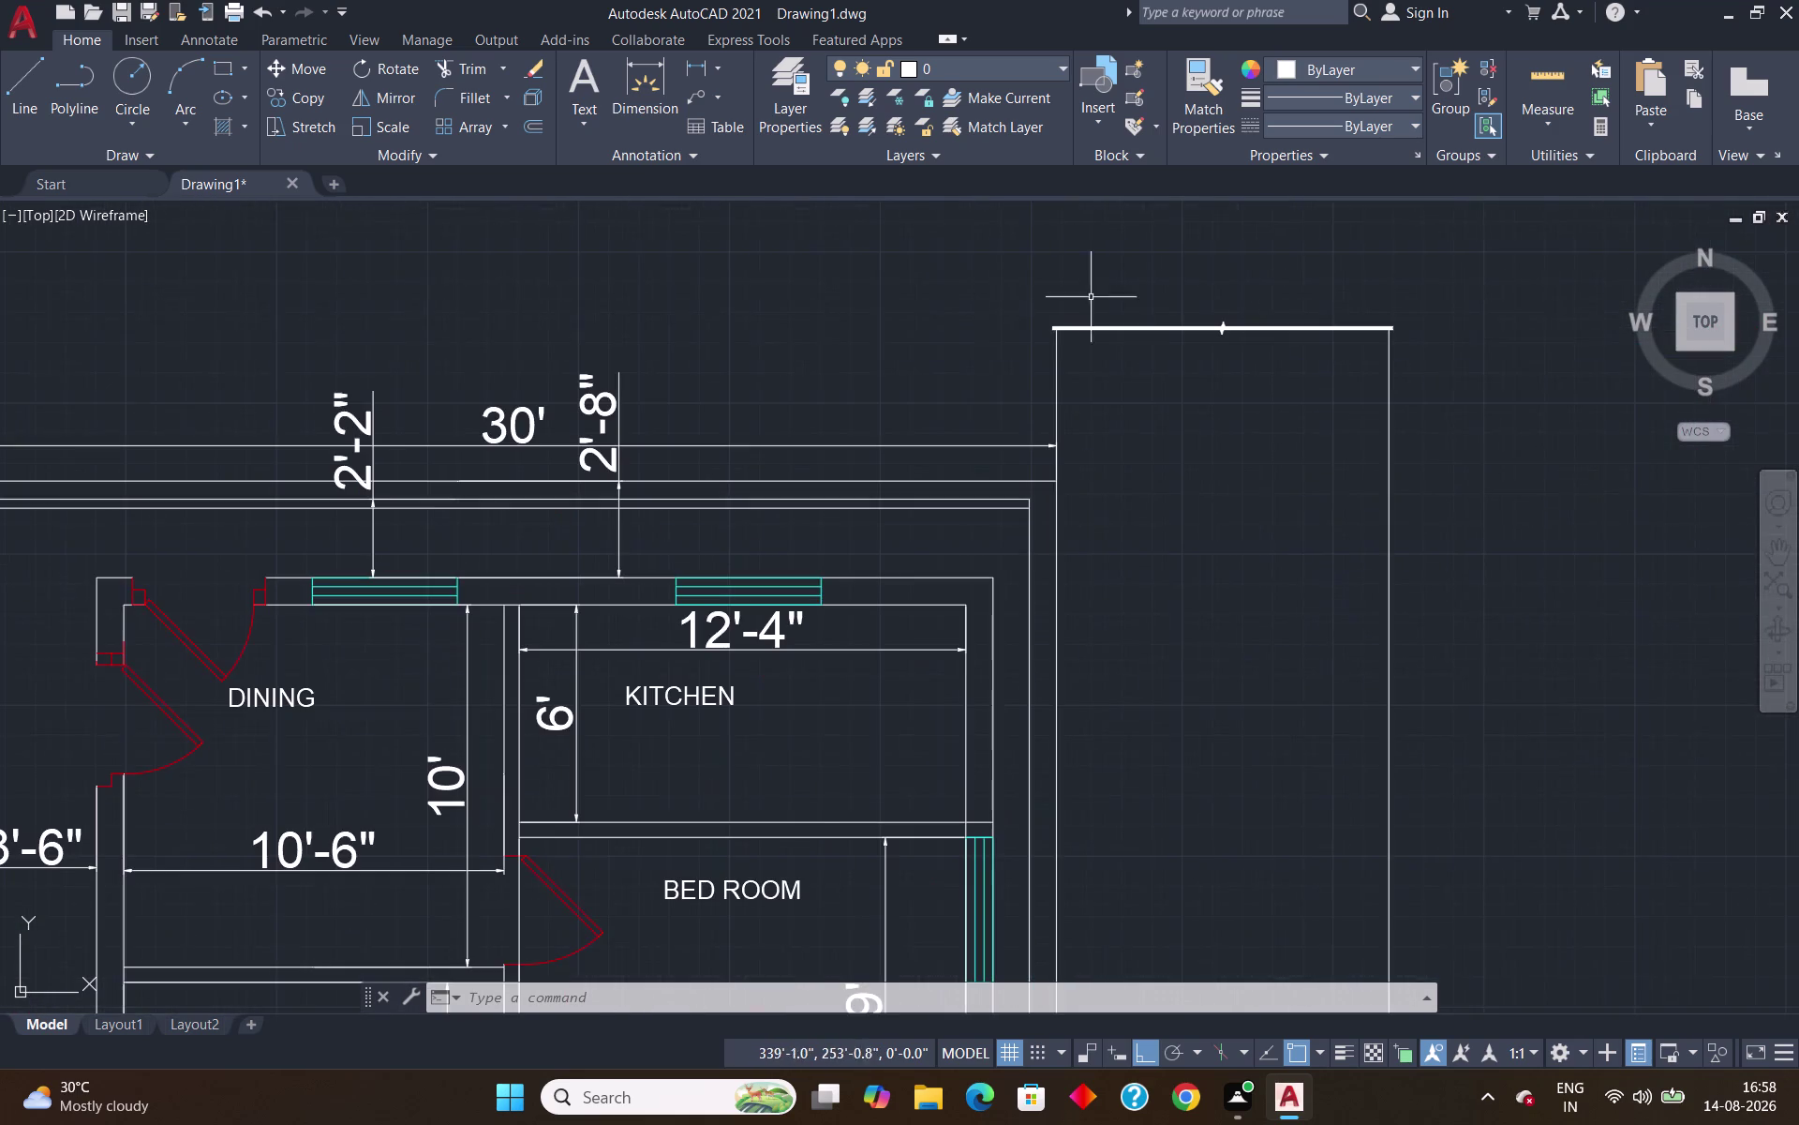
drag(1057, 302, 1074, 313)
click(1302, 352)
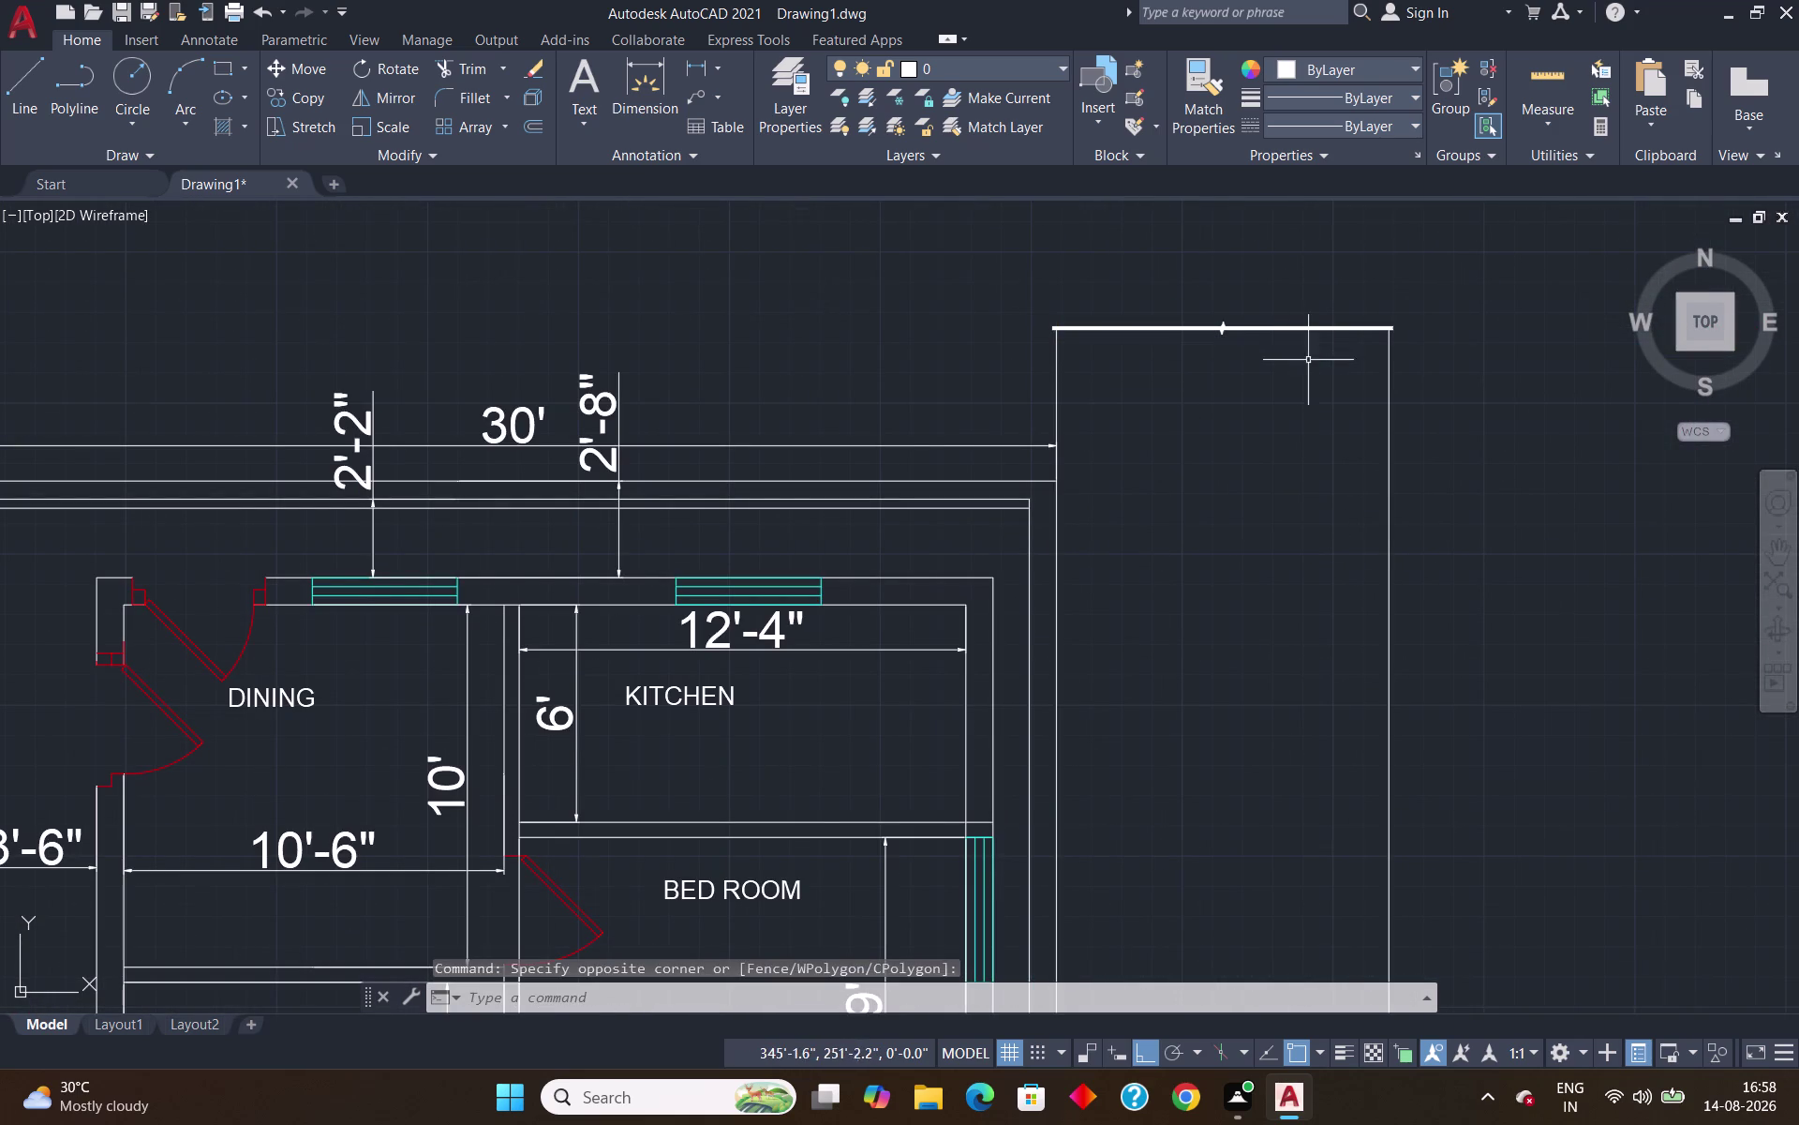
click(1306, 297)
click(1204, 387)
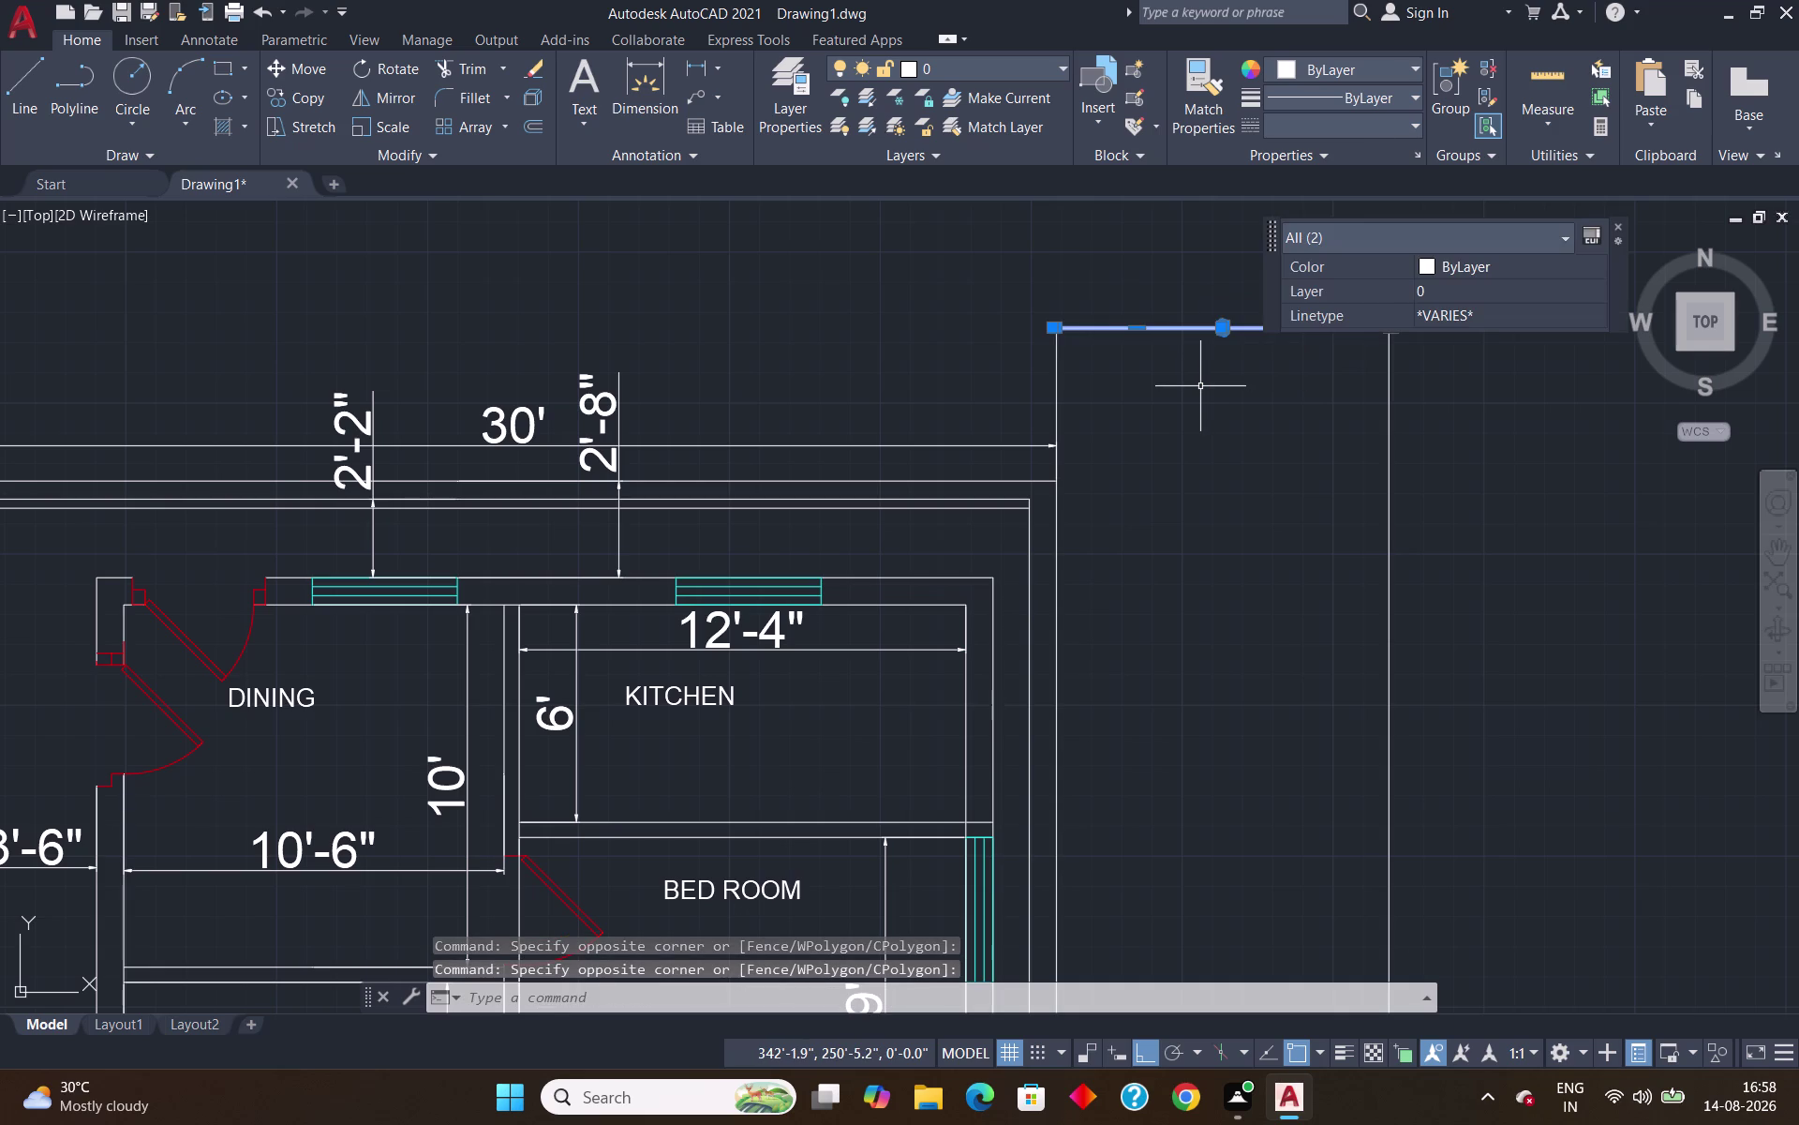
key(Delete)
Draw the top edge from the frame's top-left corner into a zigzag, toggling Ortho off and on with F8.
key(l)
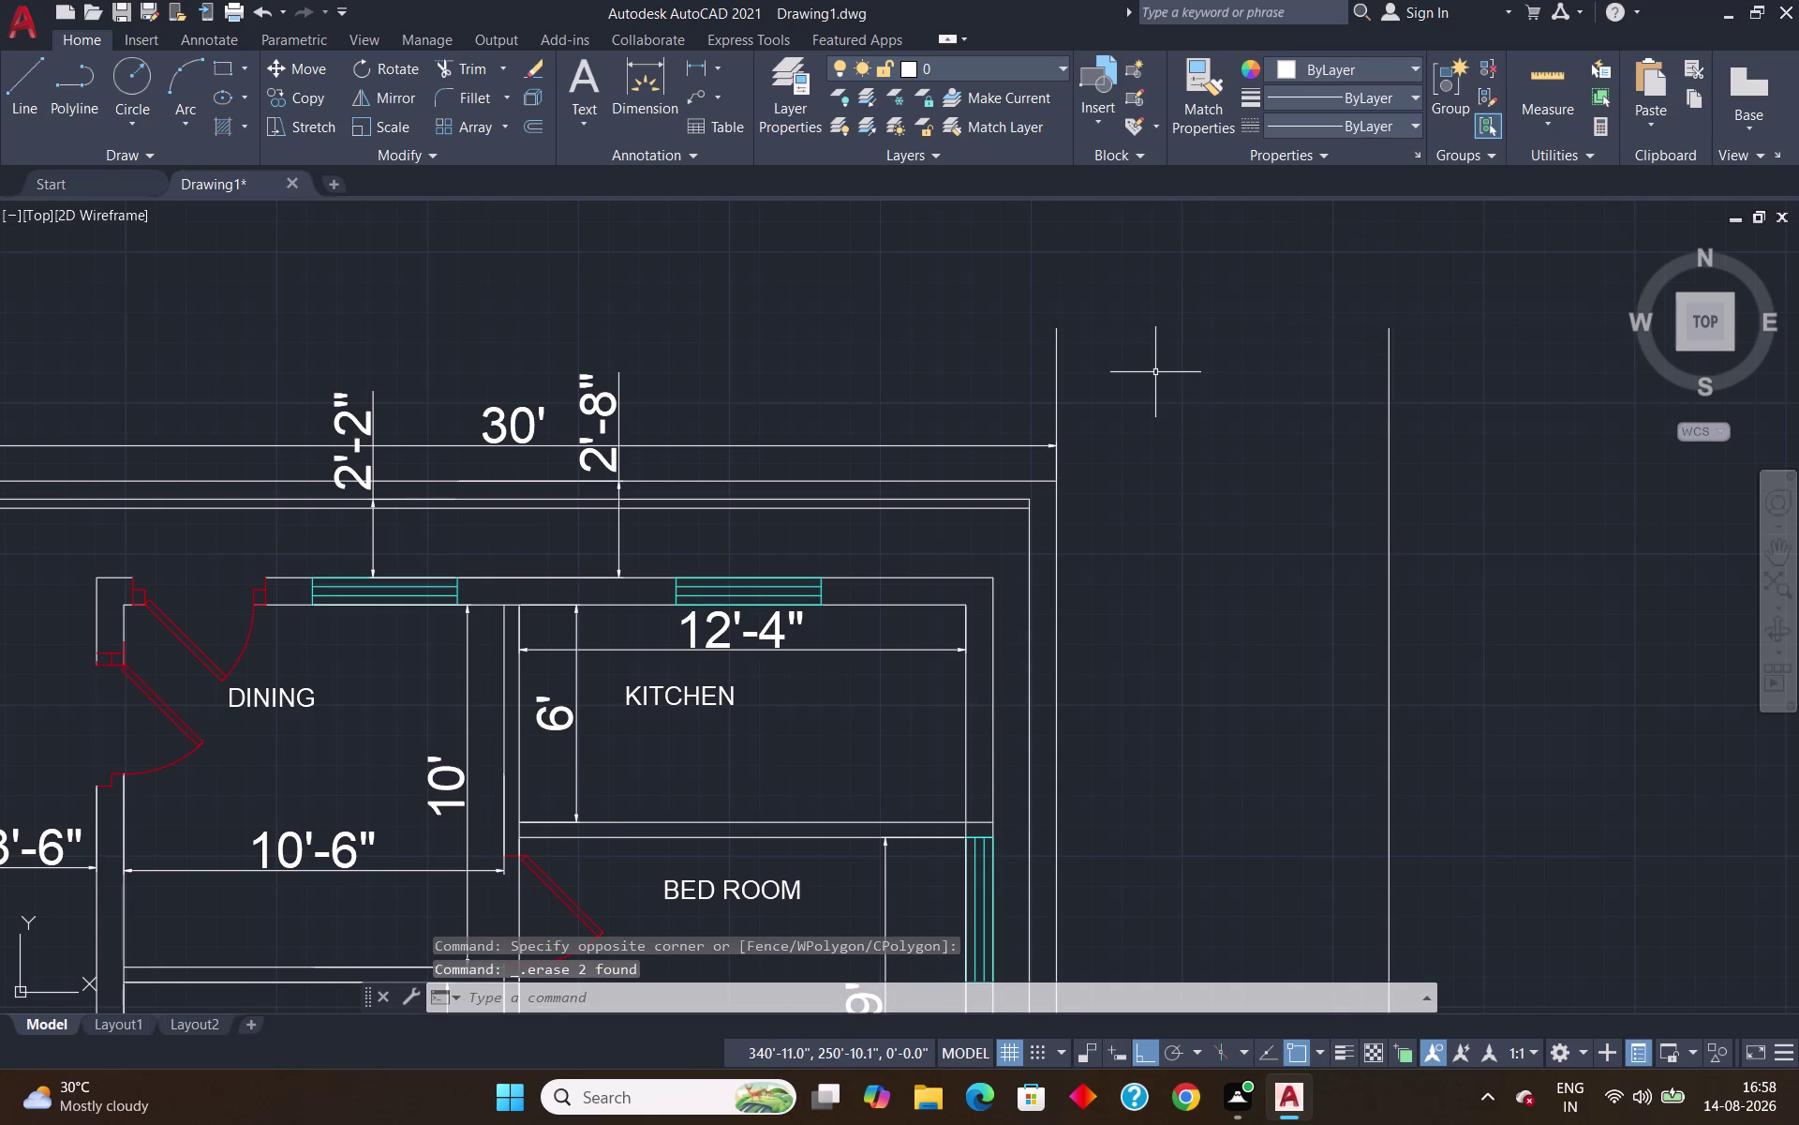
key(Return)
click(1050, 326)
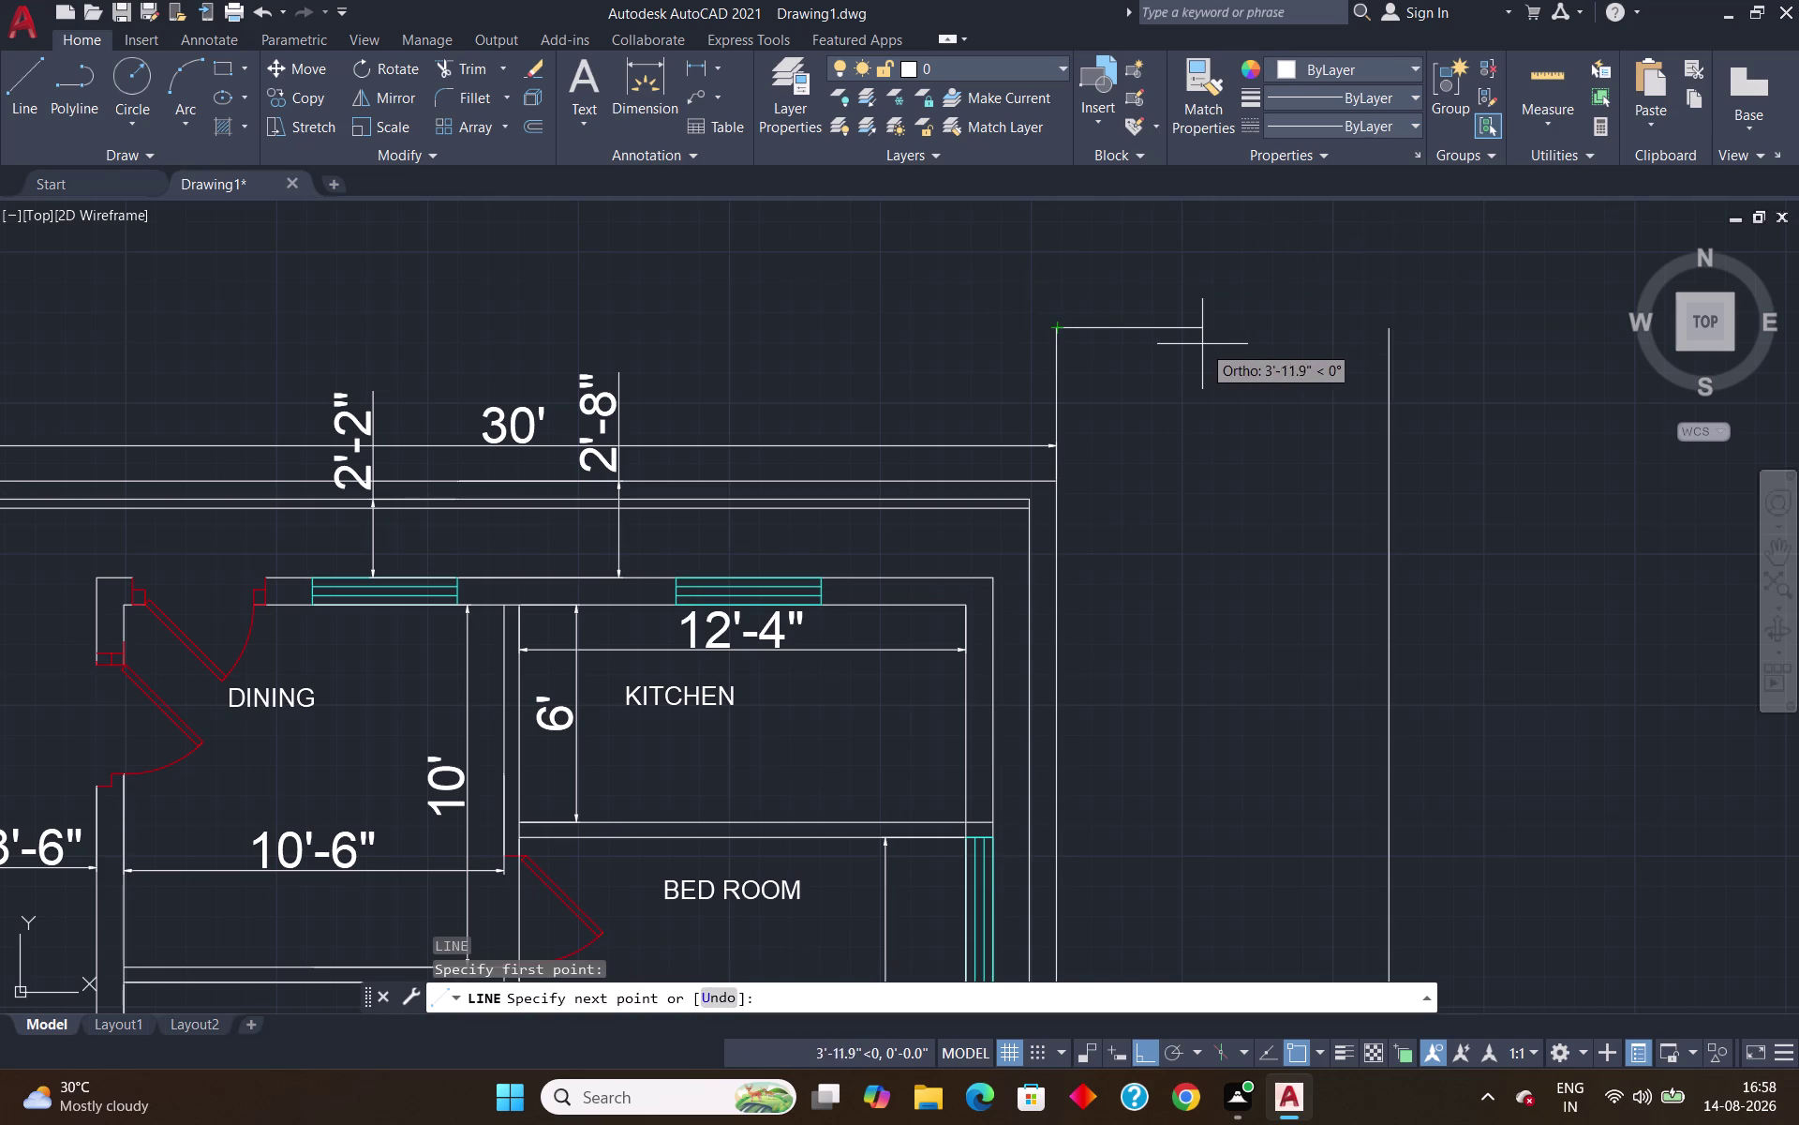
key(F8)
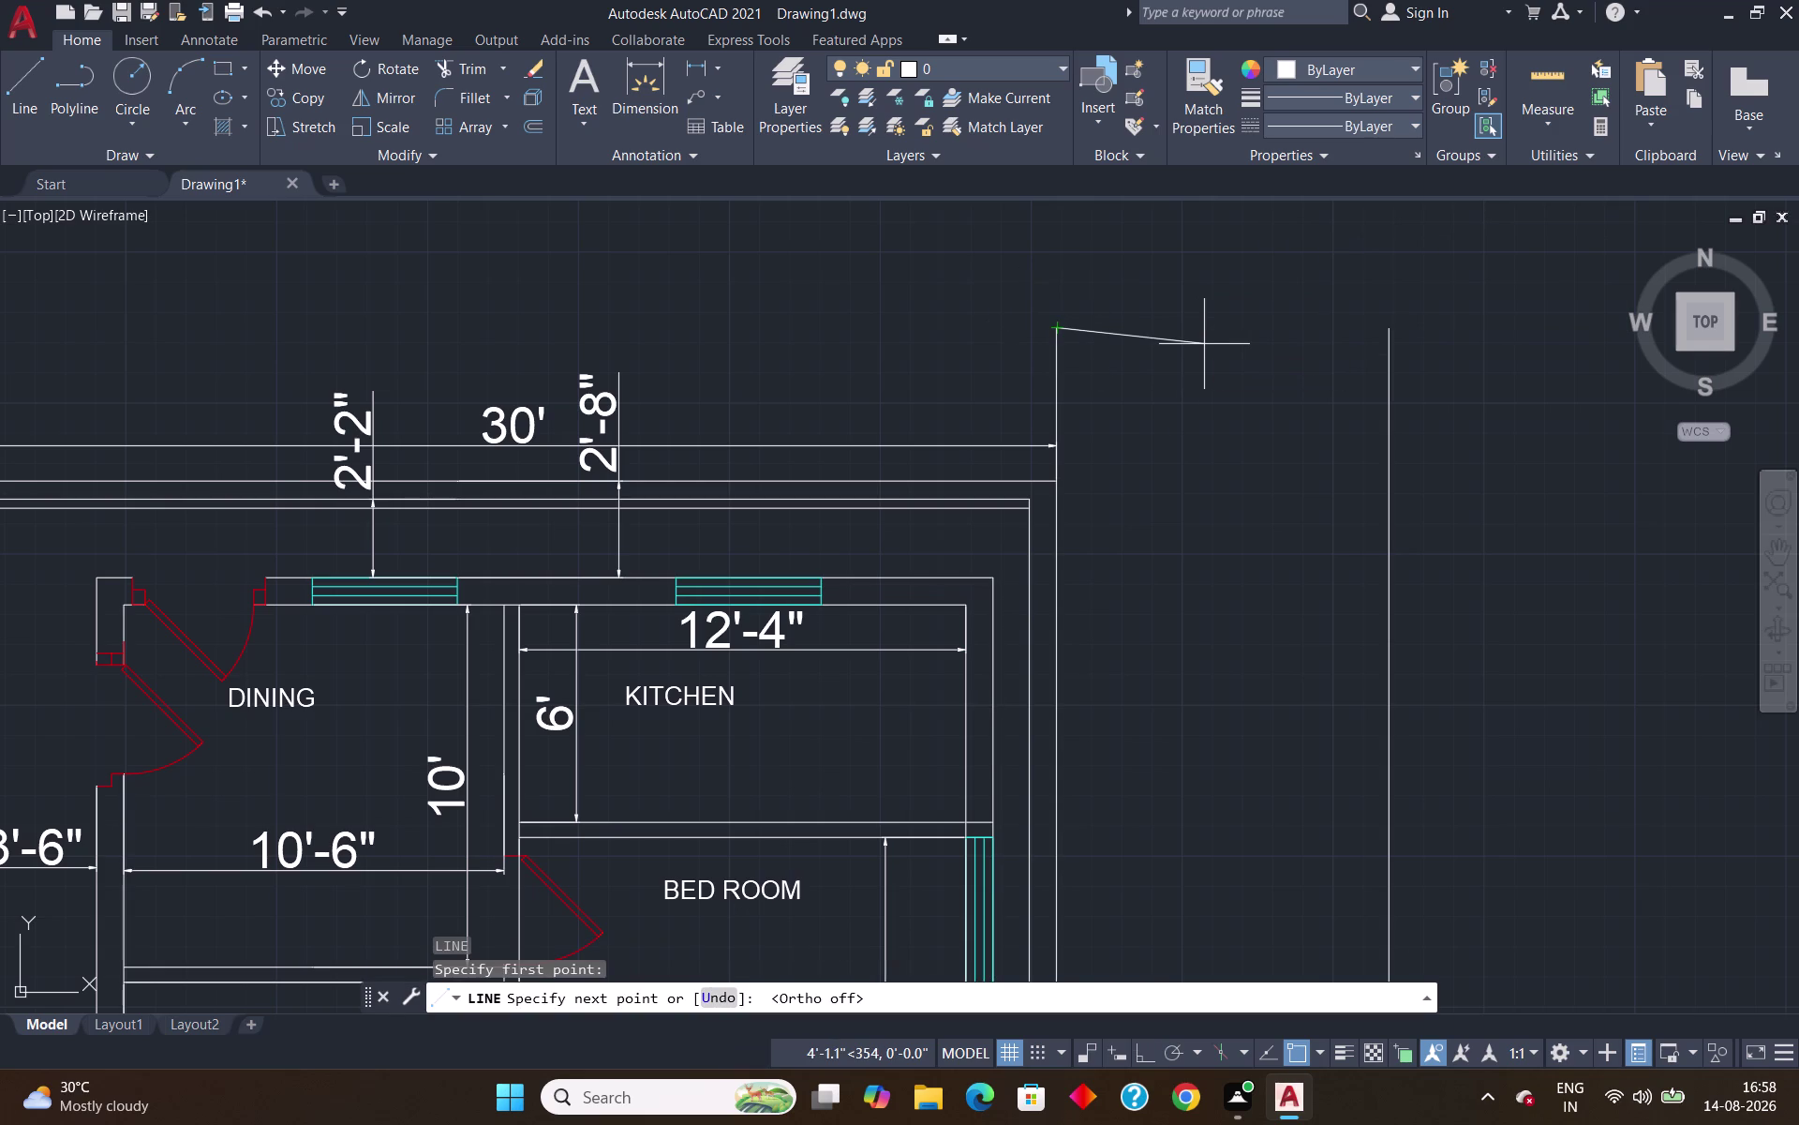
click(1187, 327)
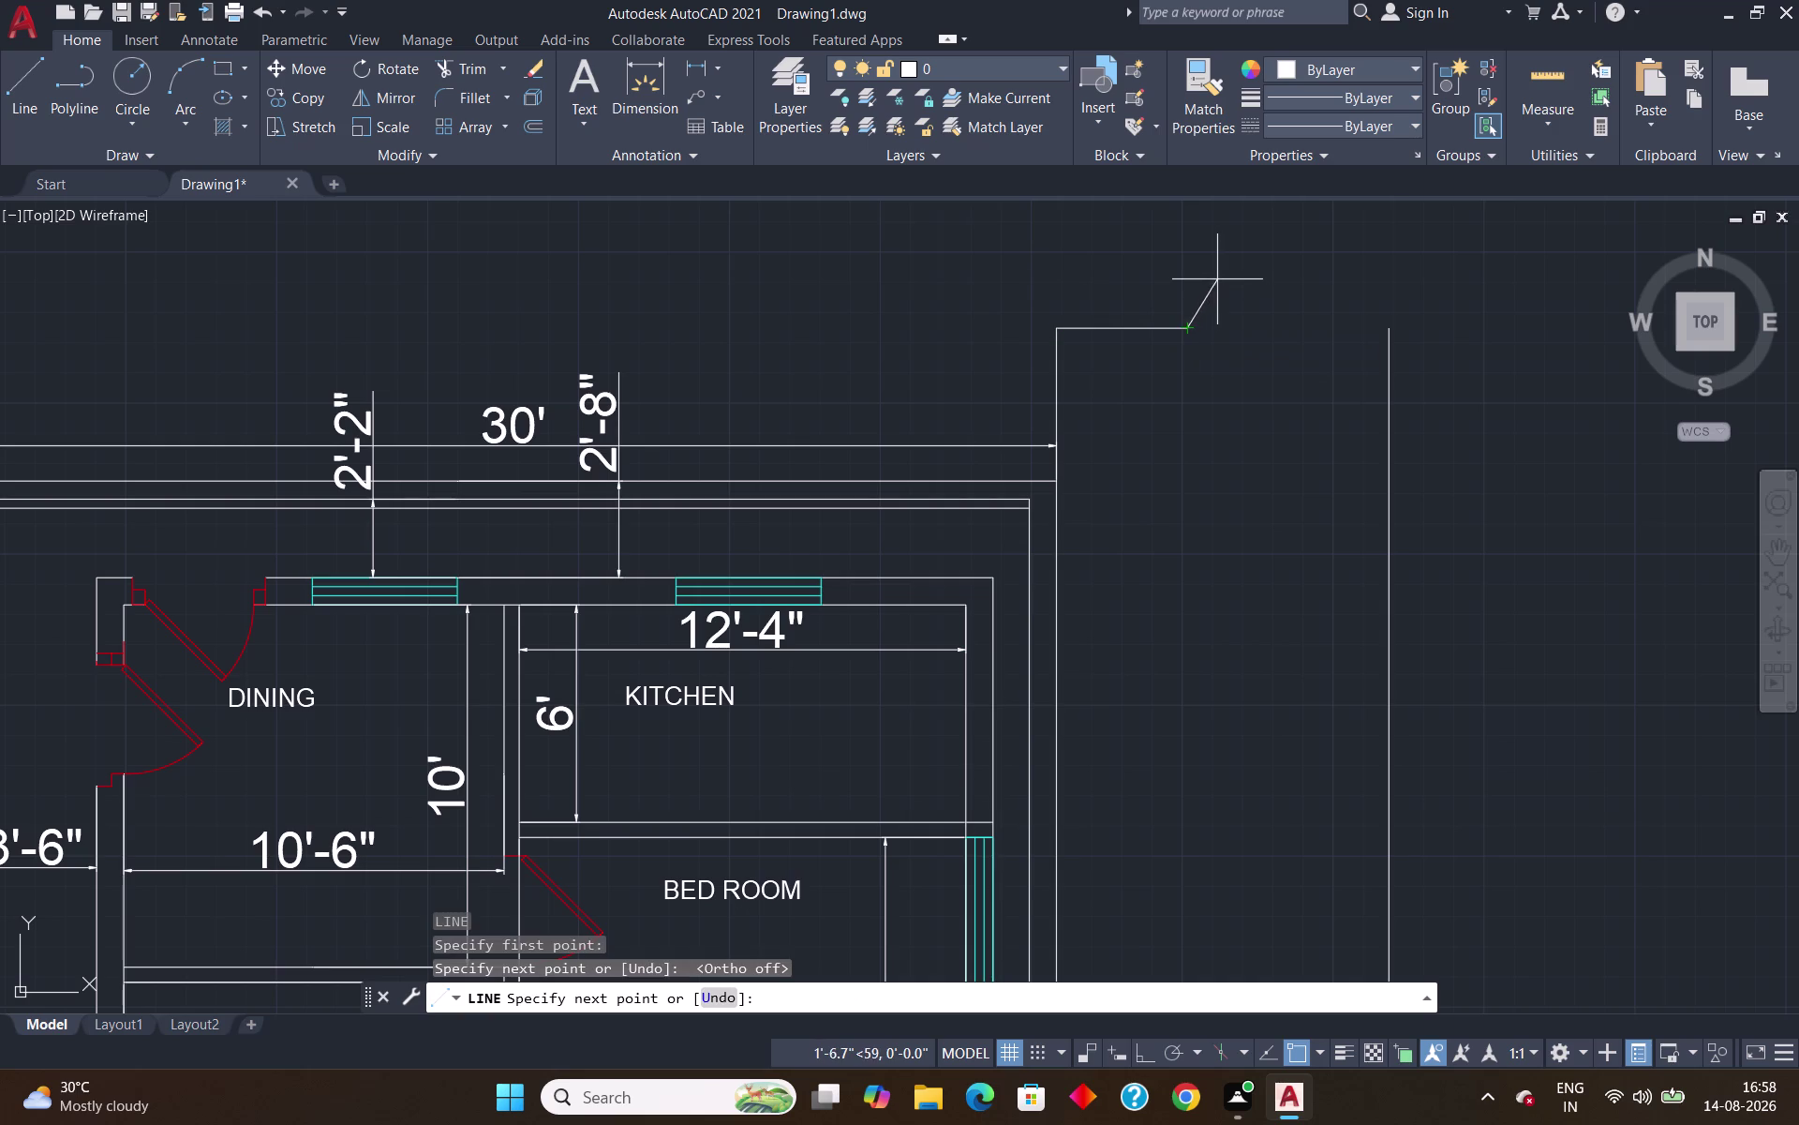
click(1233, 297)
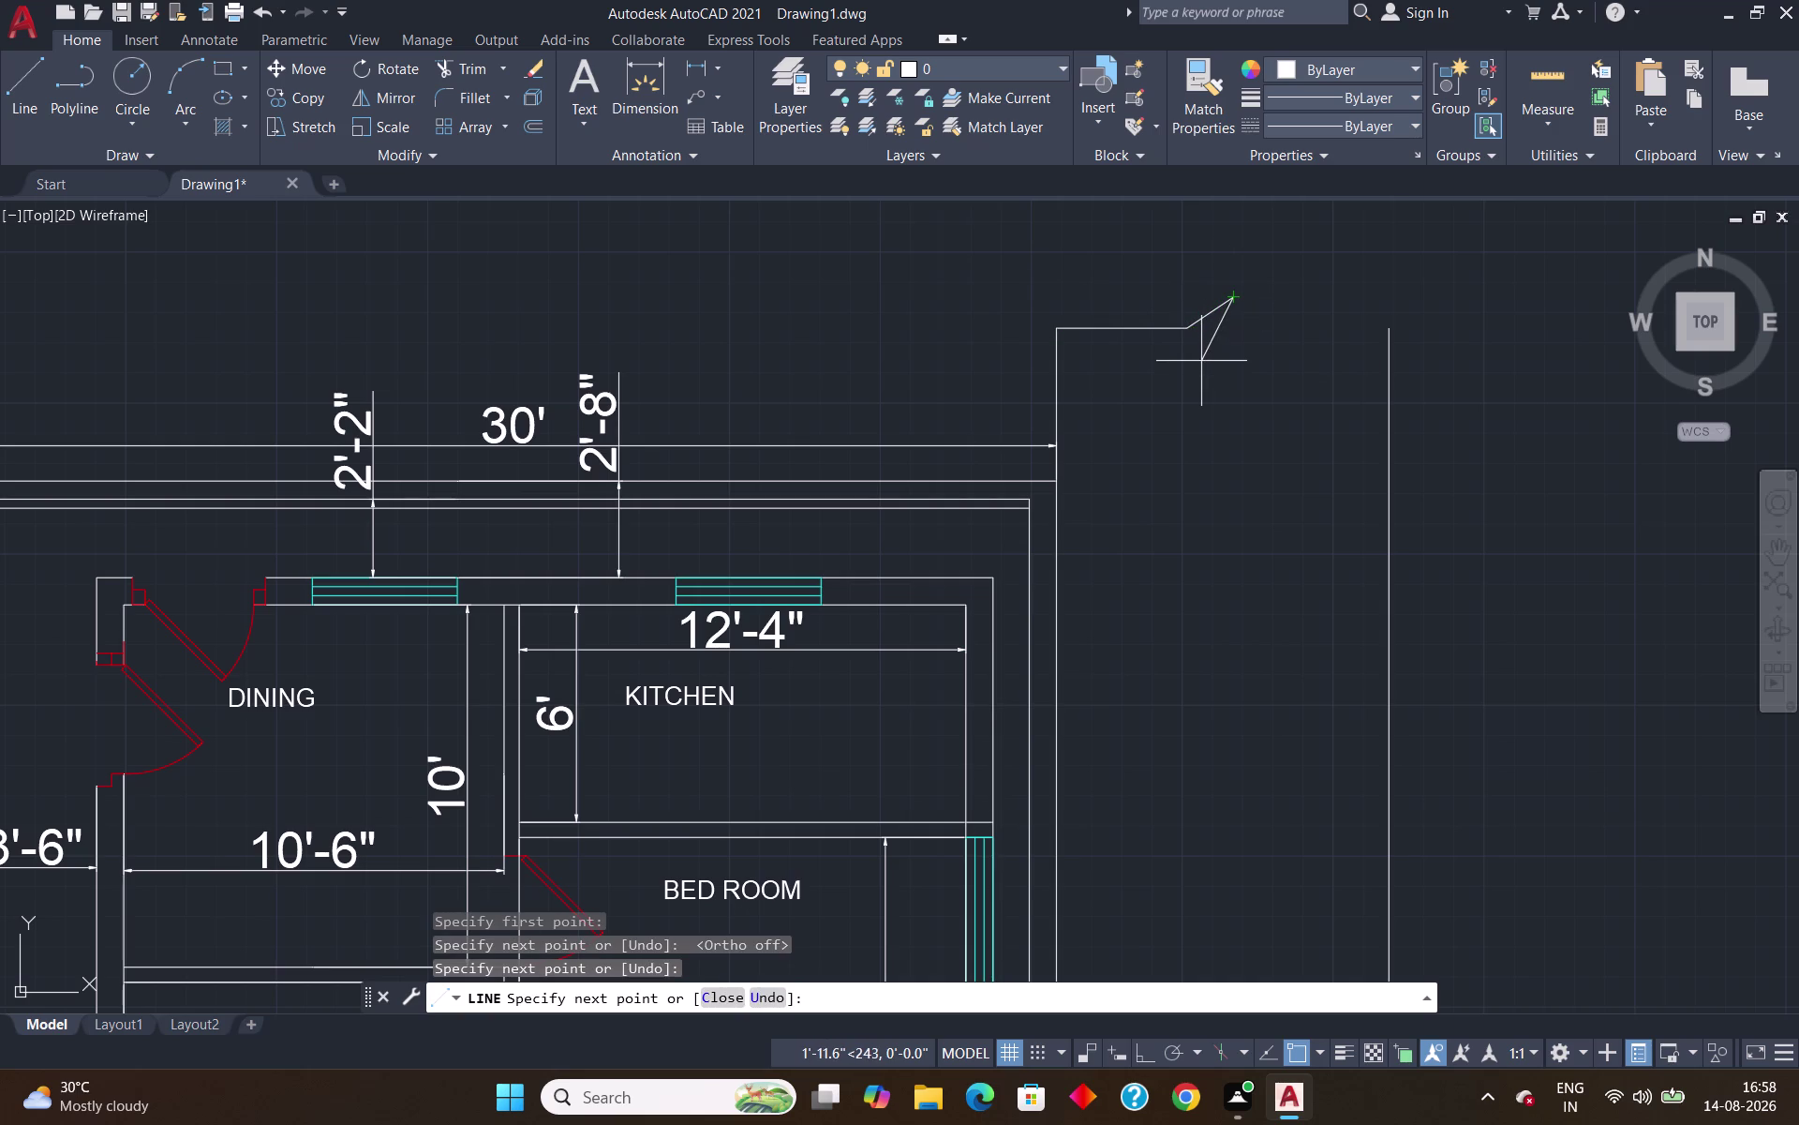
click(1201, 361)
click(1278, 297)
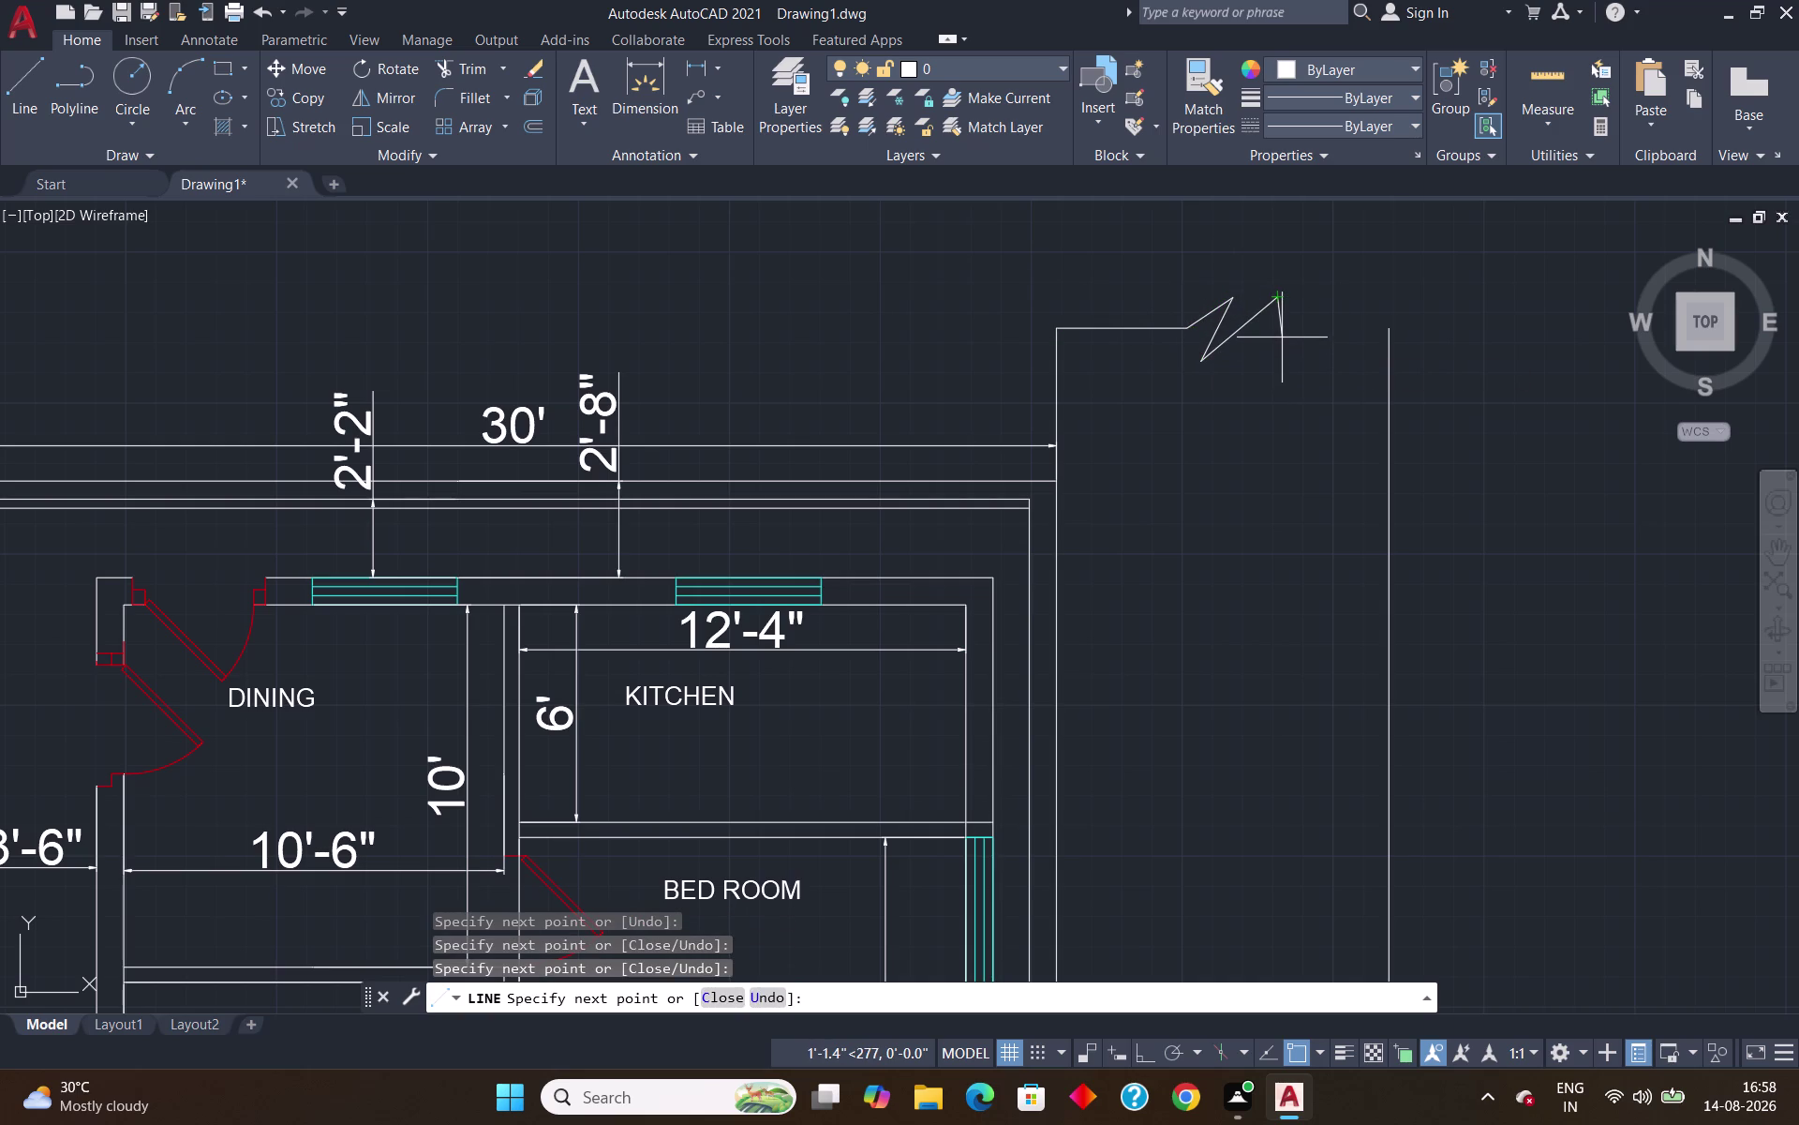
key(F8)
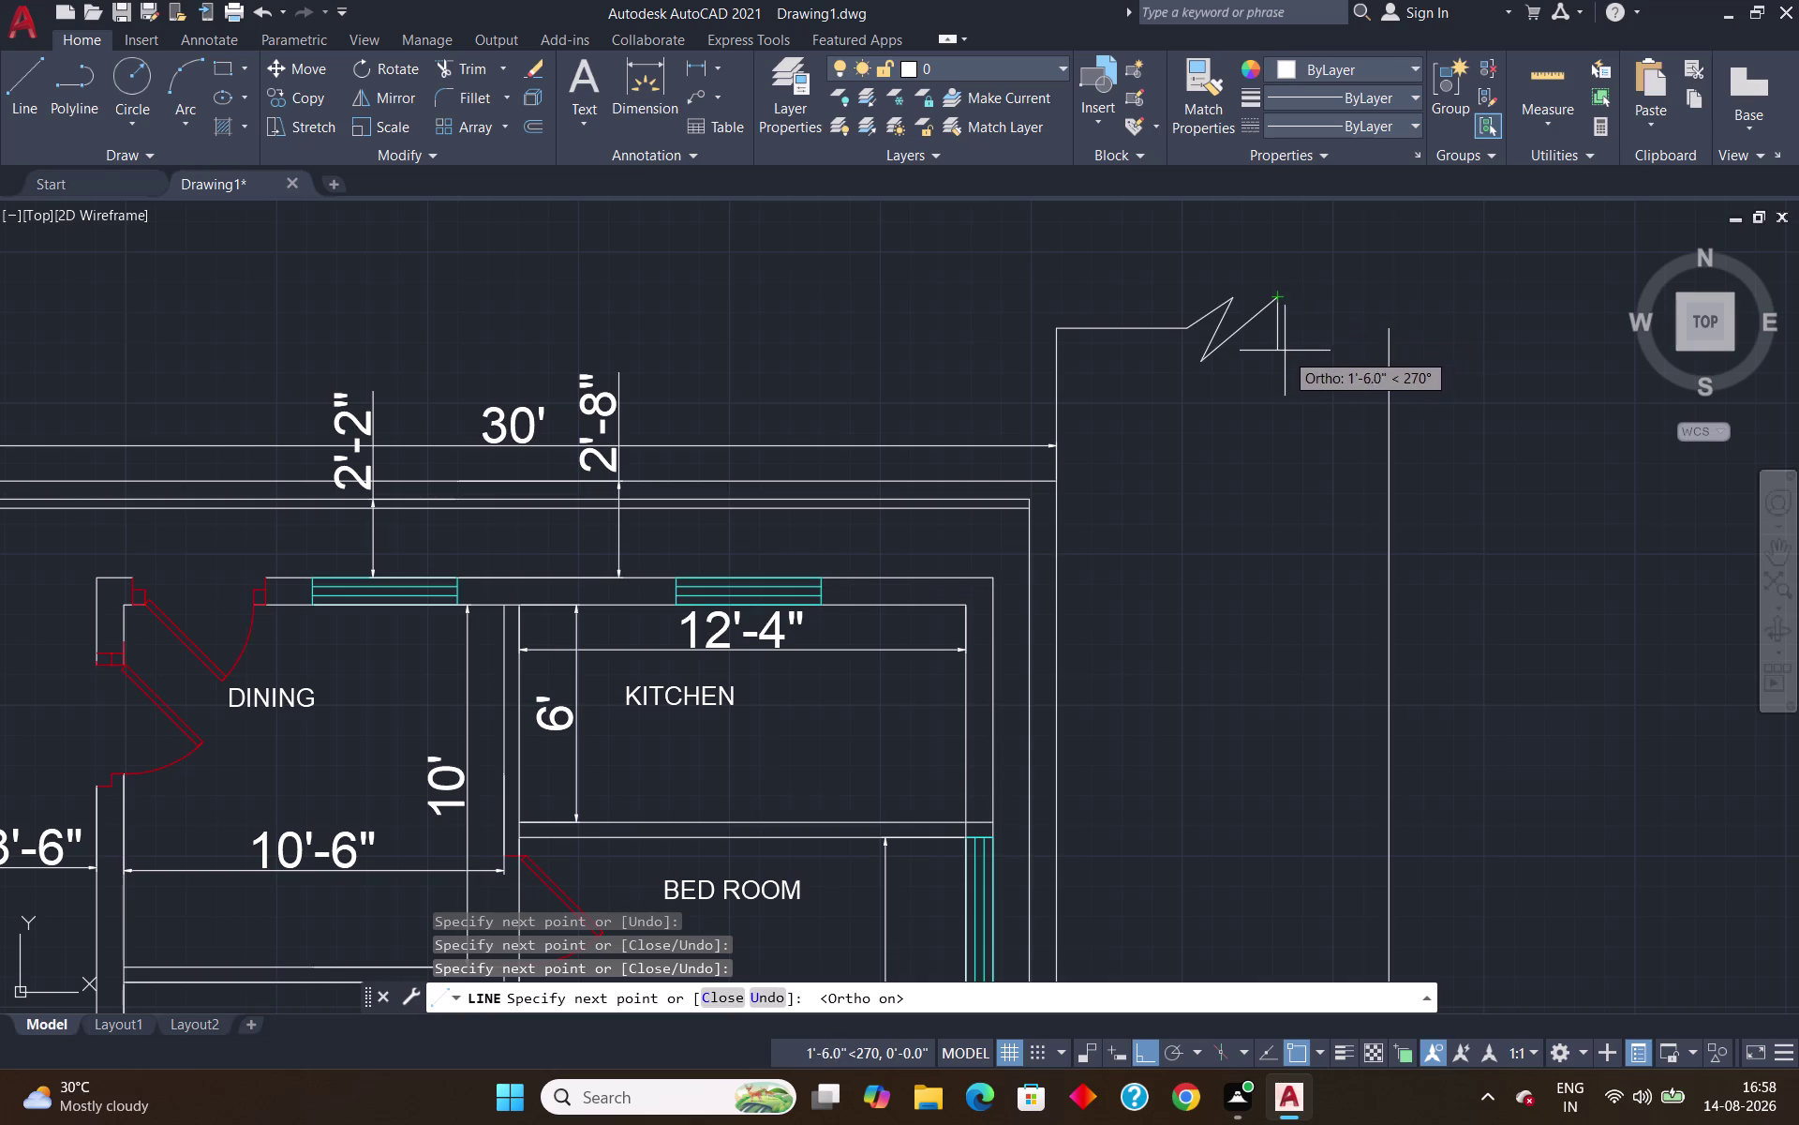
key(Escape)
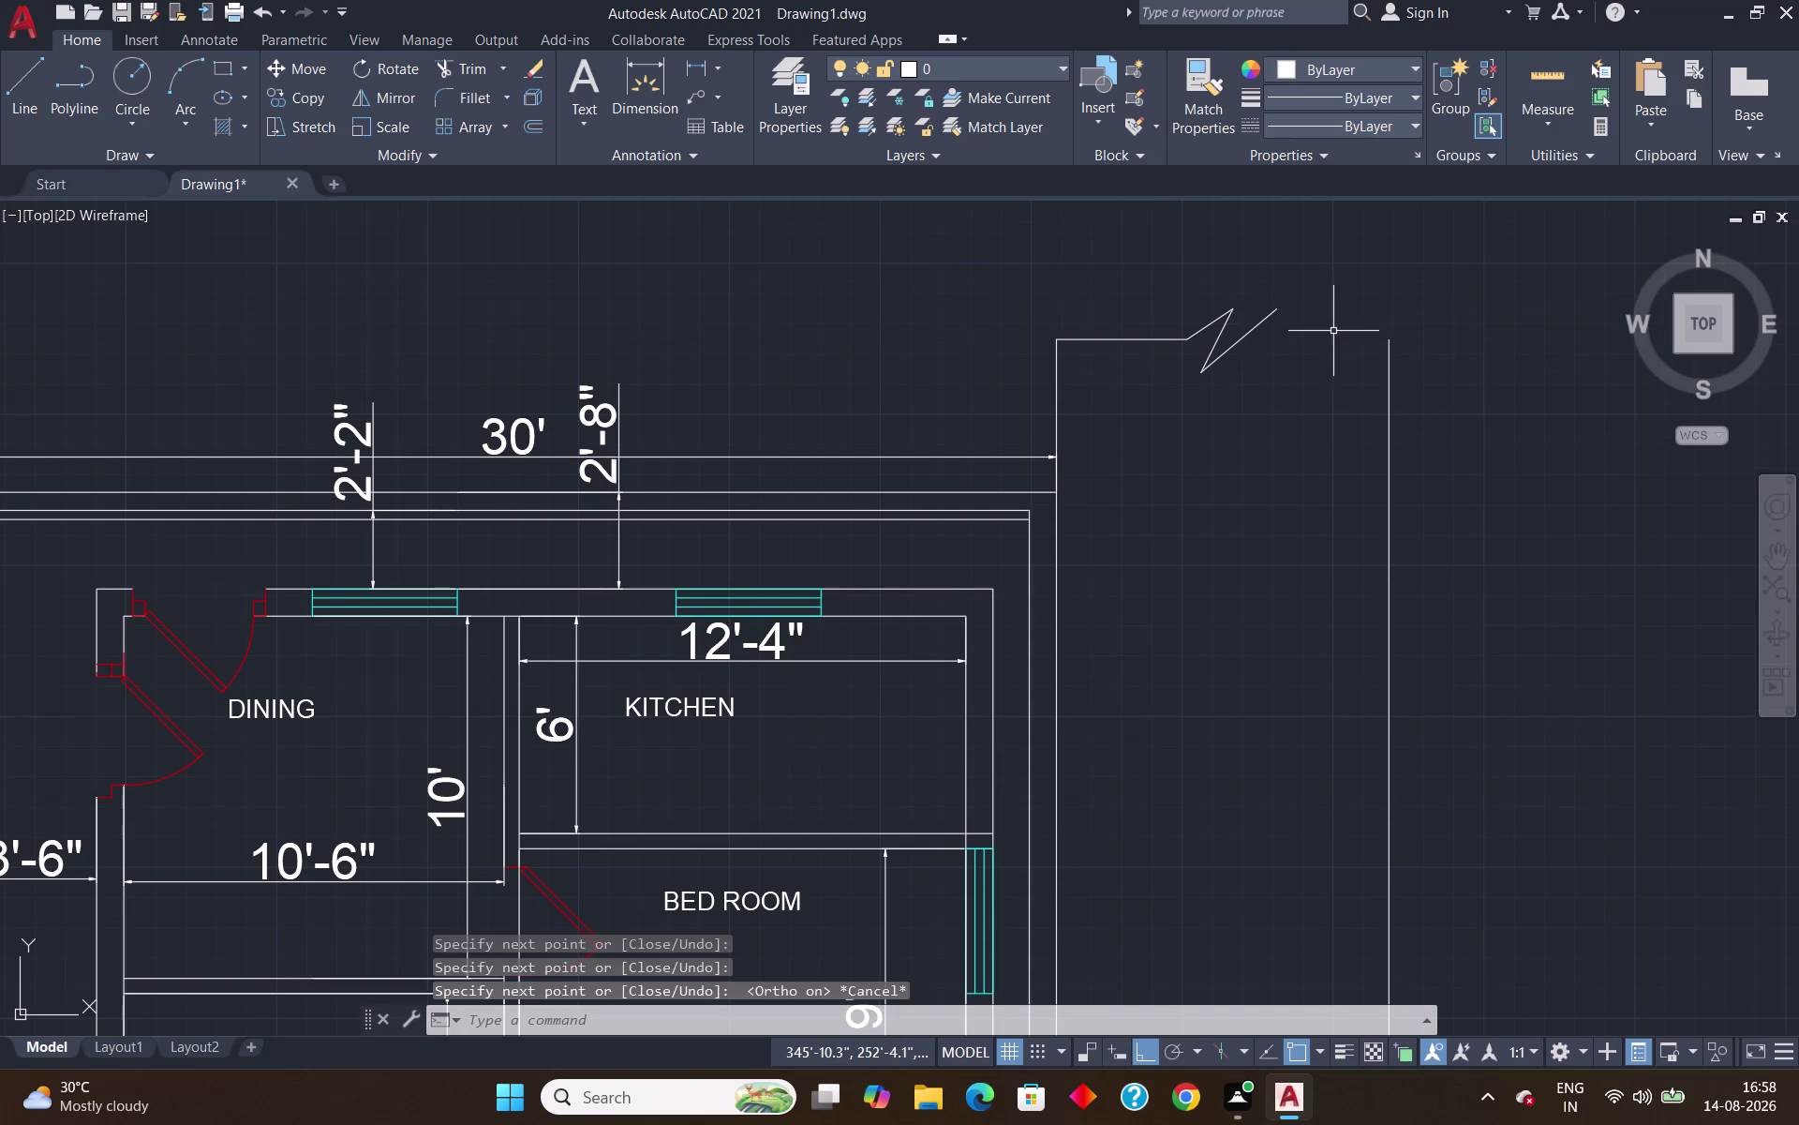
Draw a line from the frame's top-right corner leftward to join the zigzag.
key(l)
key(Return)
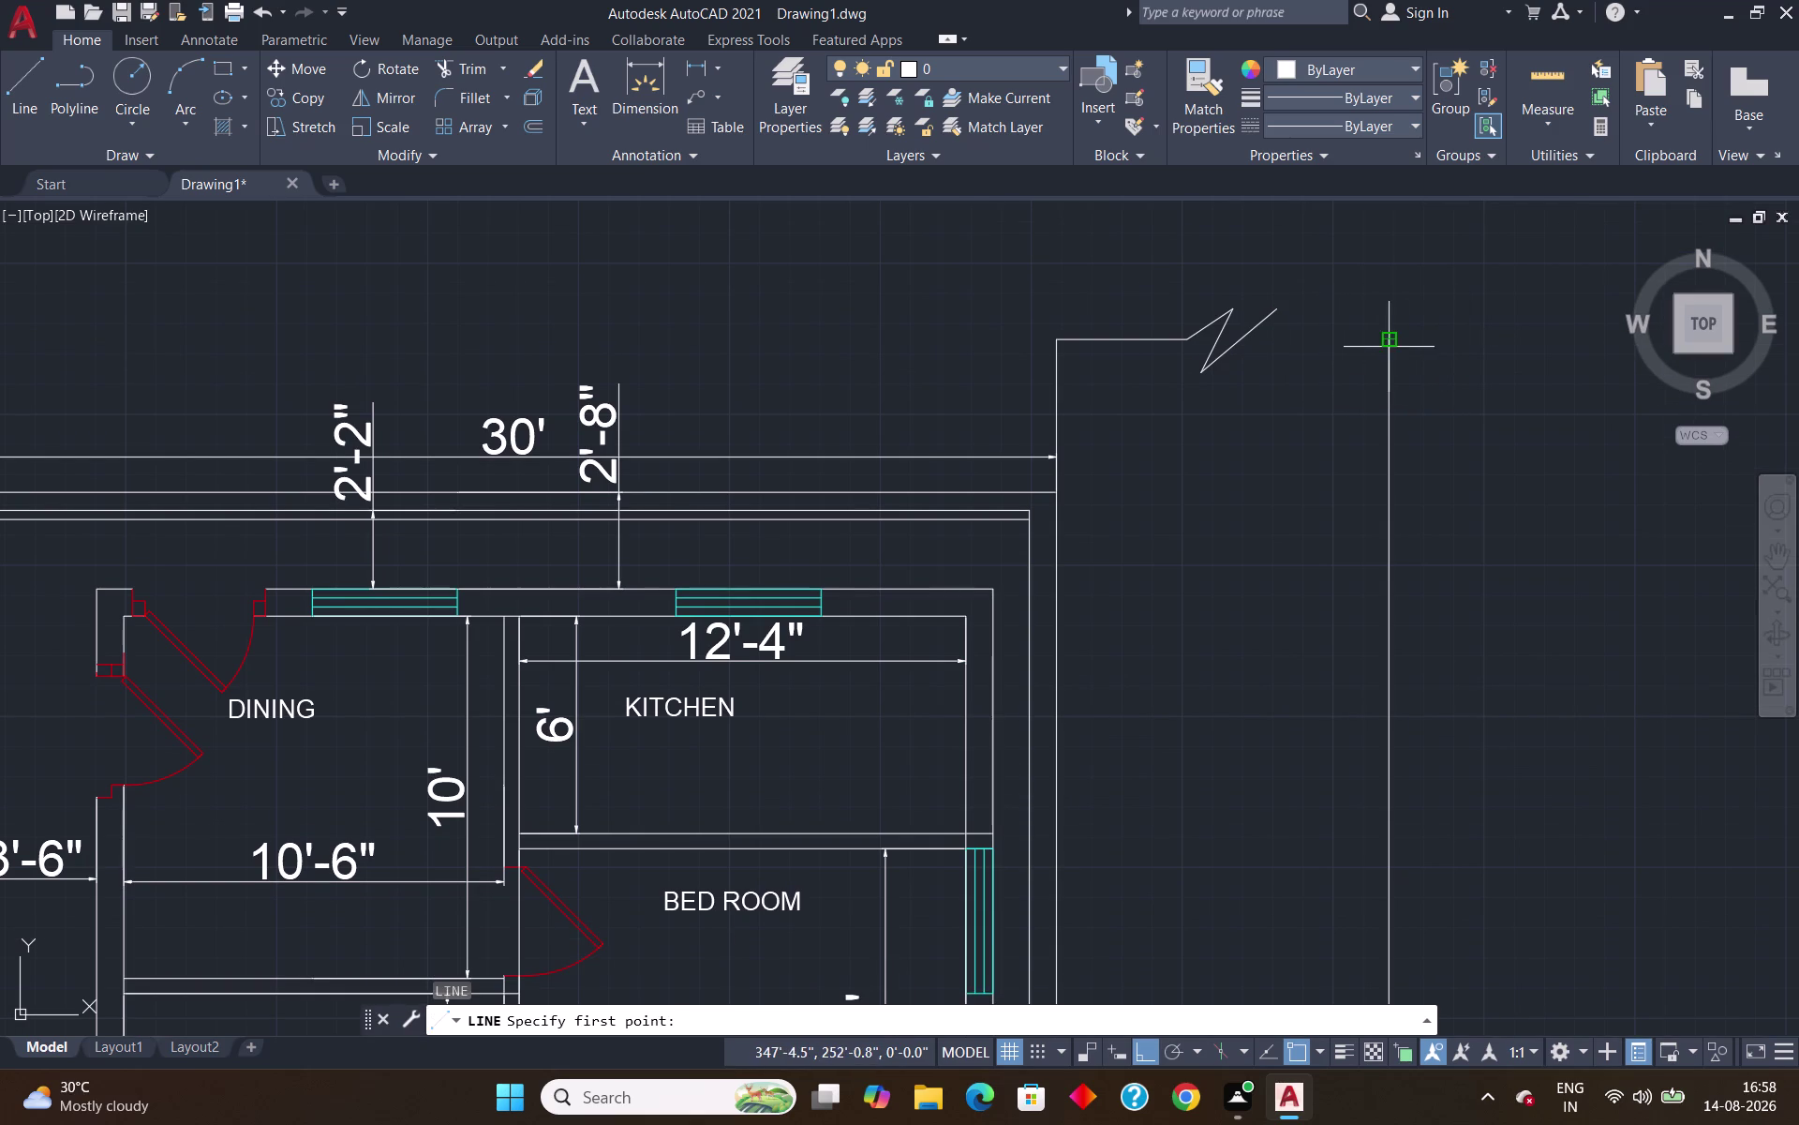
click(1389, 347)
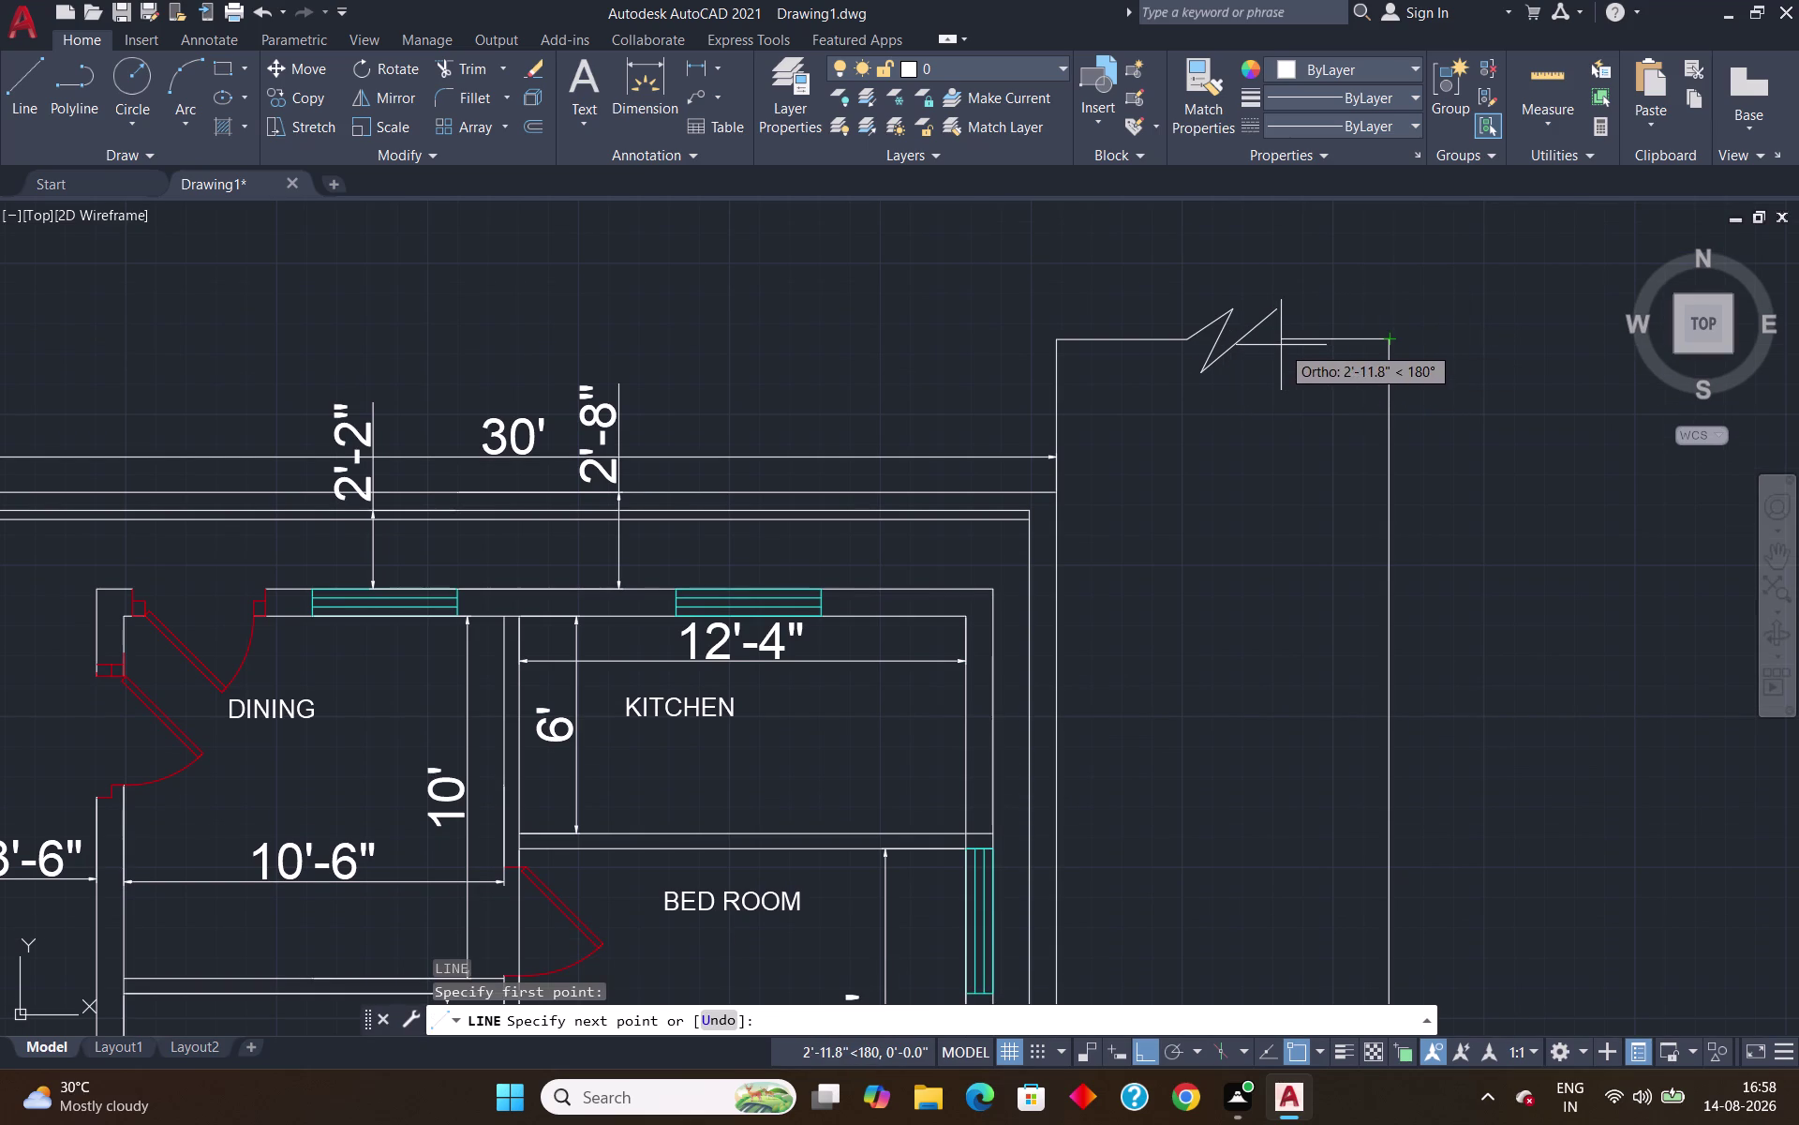
click(1281, 344)
key(F8)
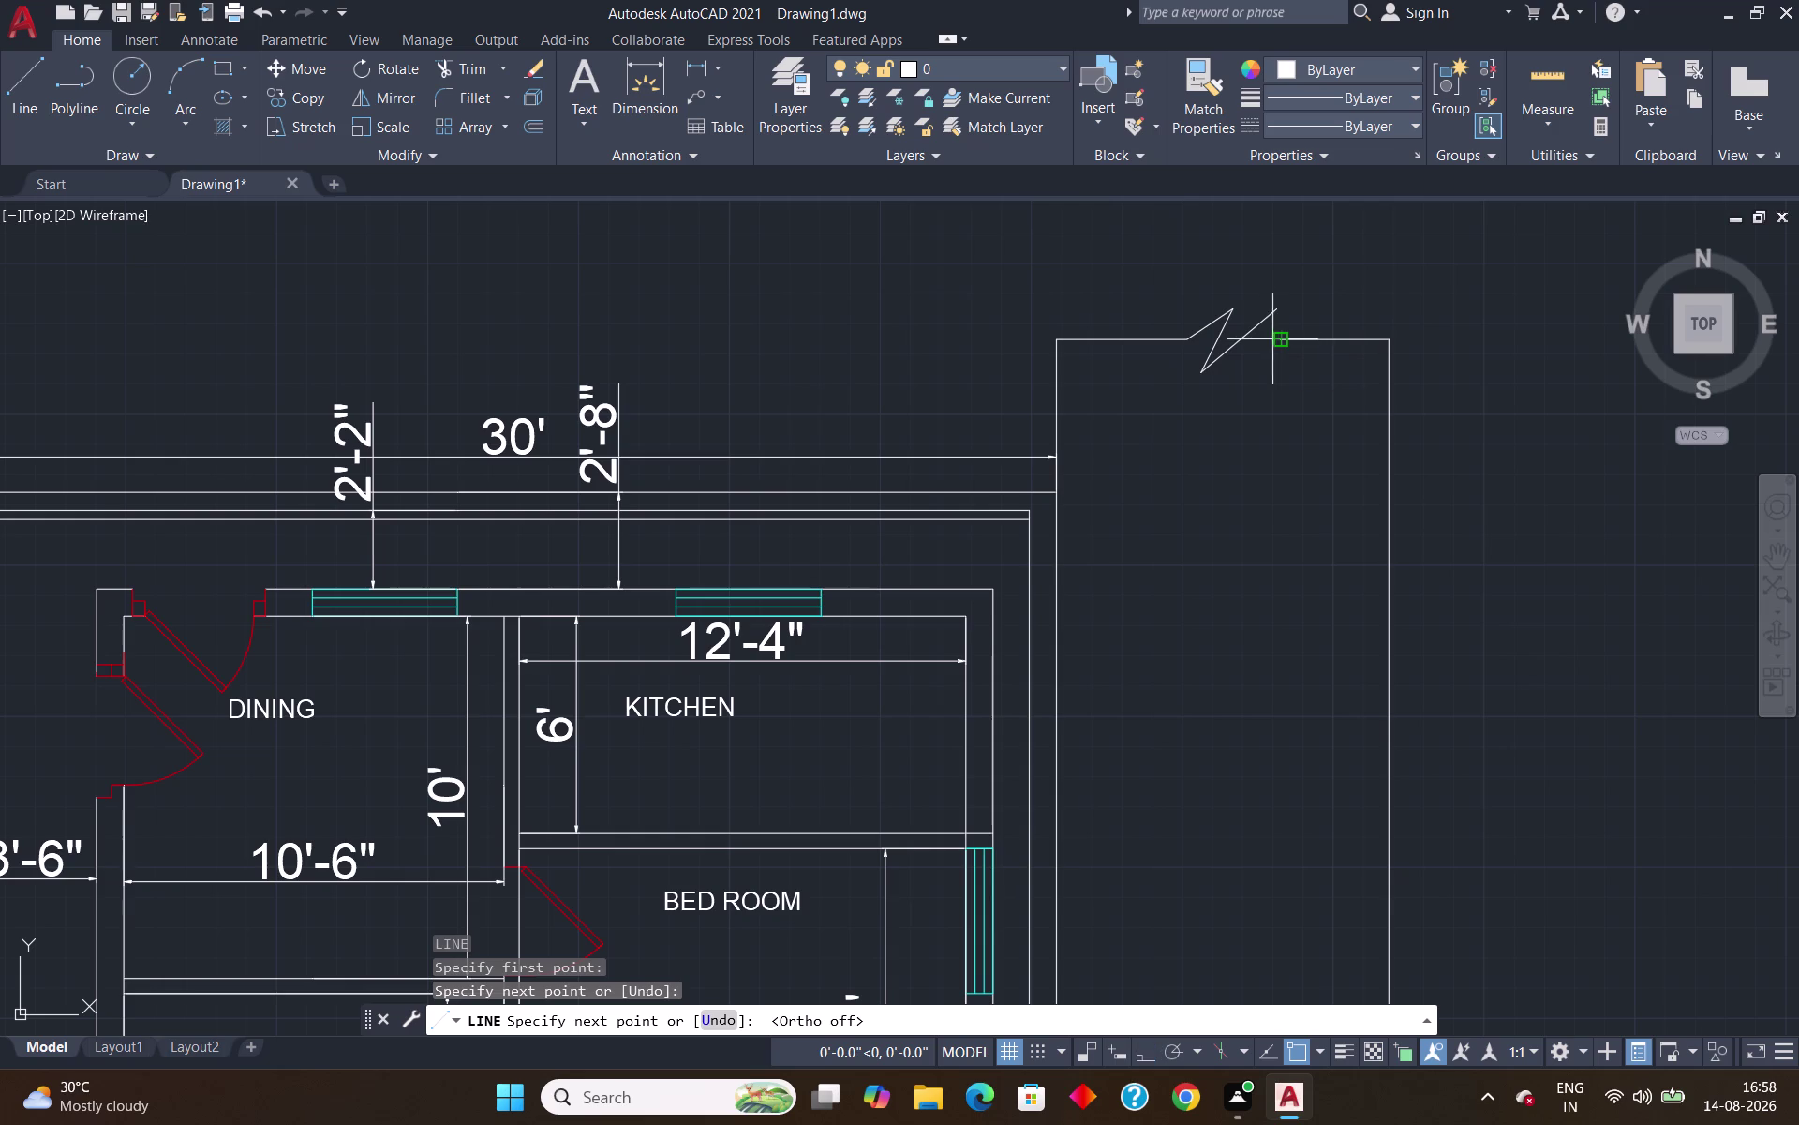
click(1276, 310)
key(Return)
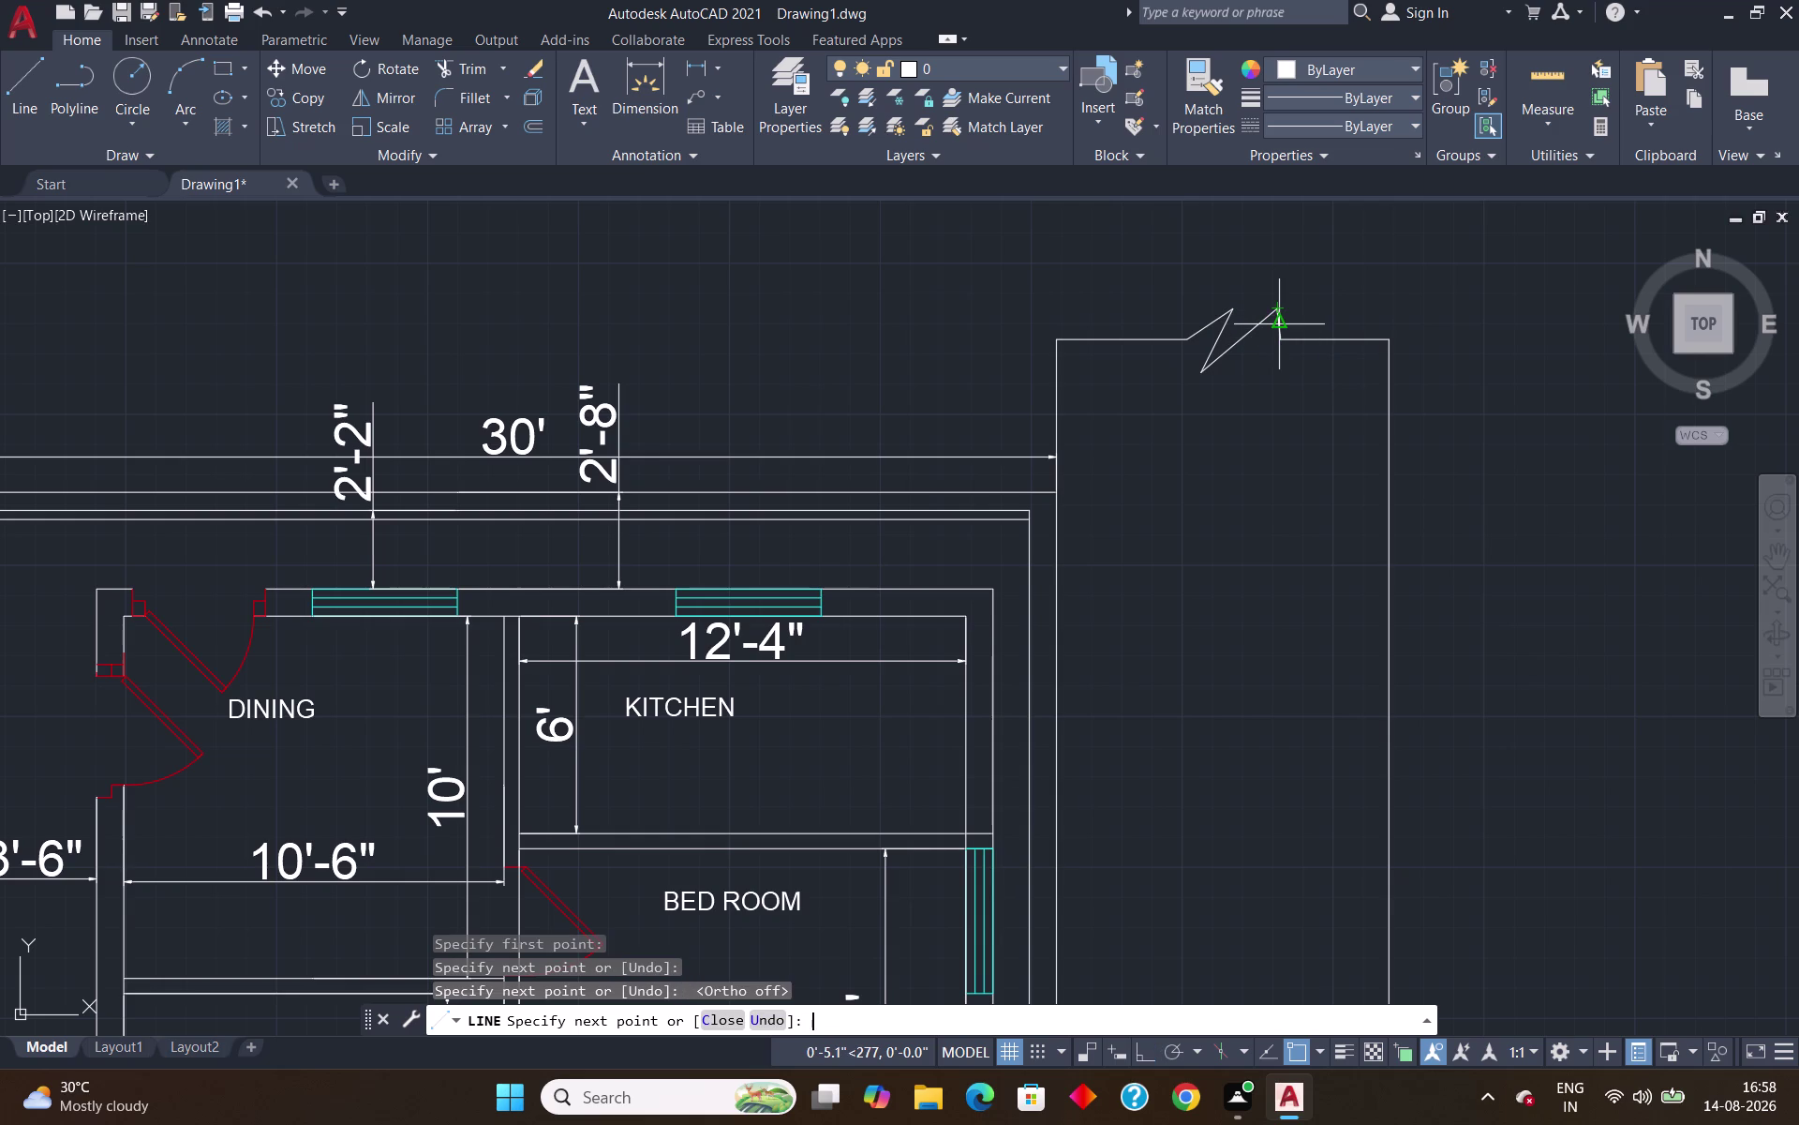
scroll(down, 3)
Zoom around the bottom frame's right boundary and start the LINE command with L.
scroll(up, 3)
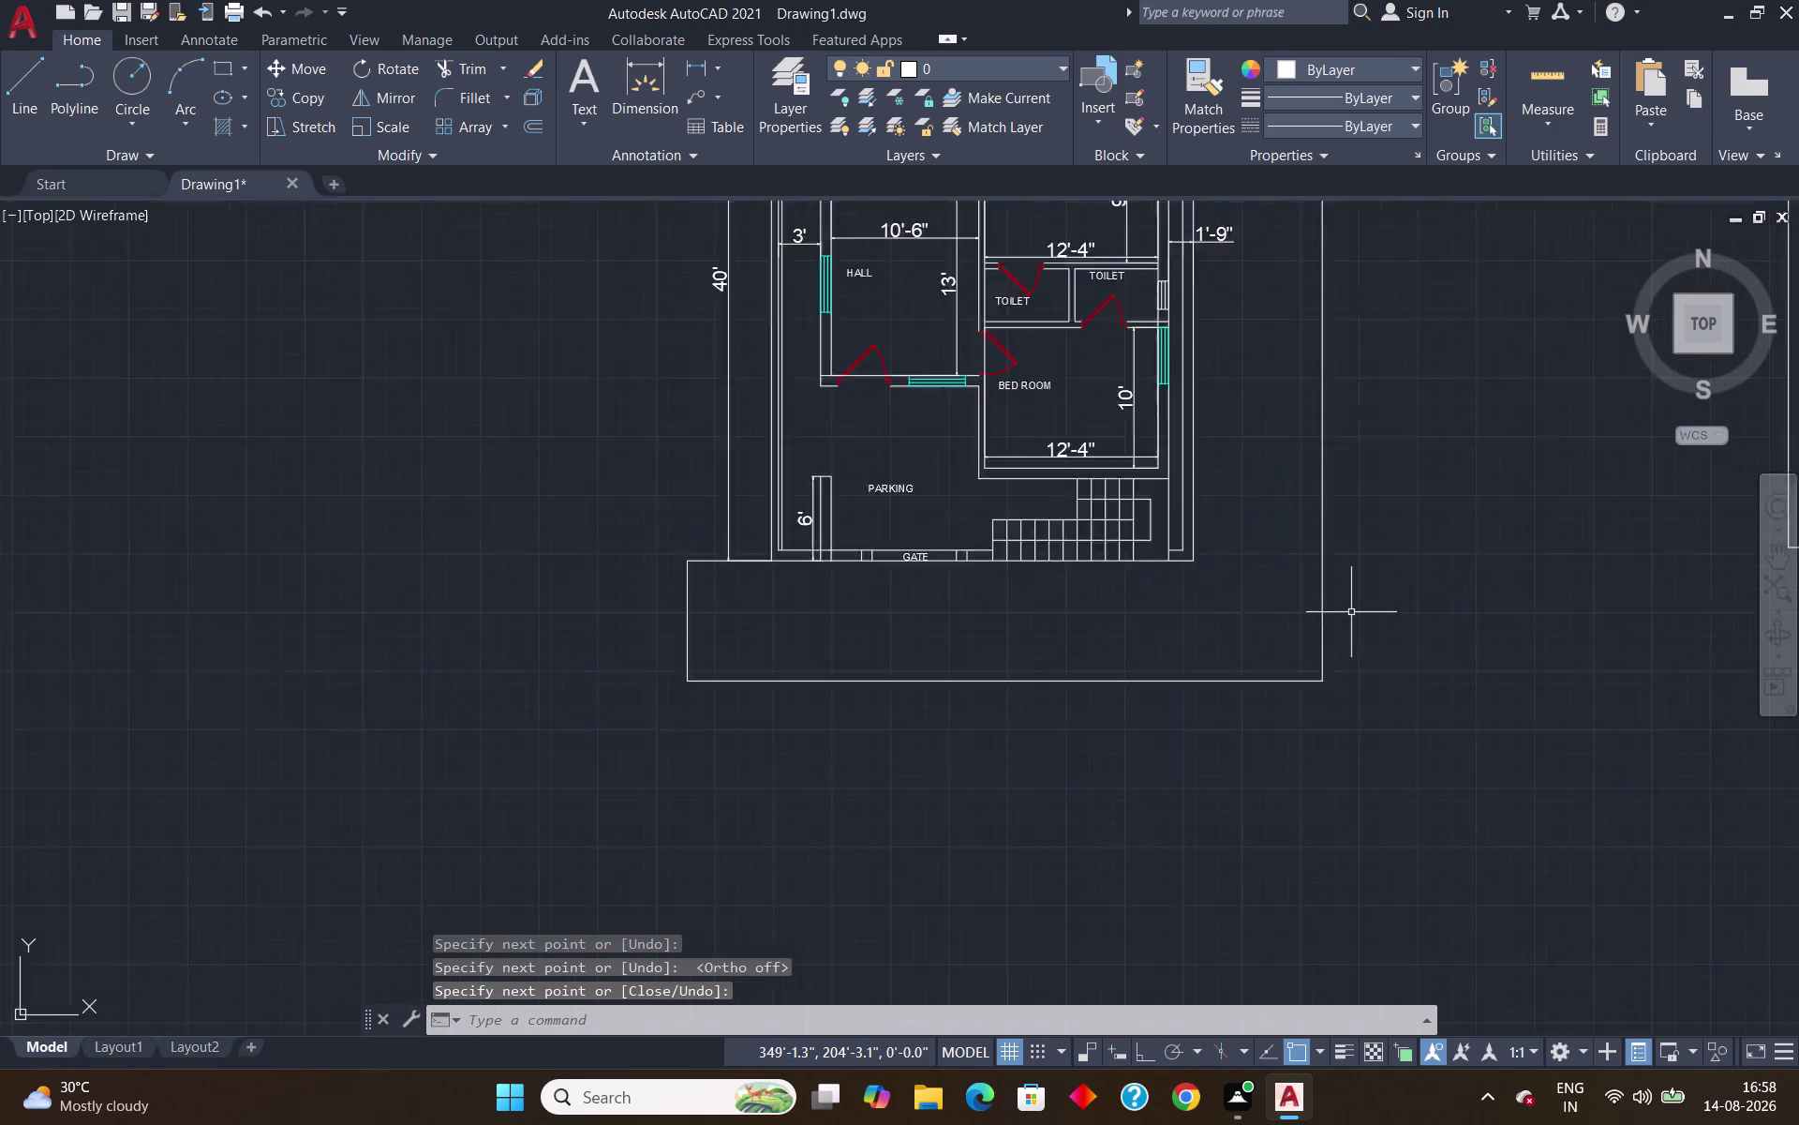
scroll(up, 3)
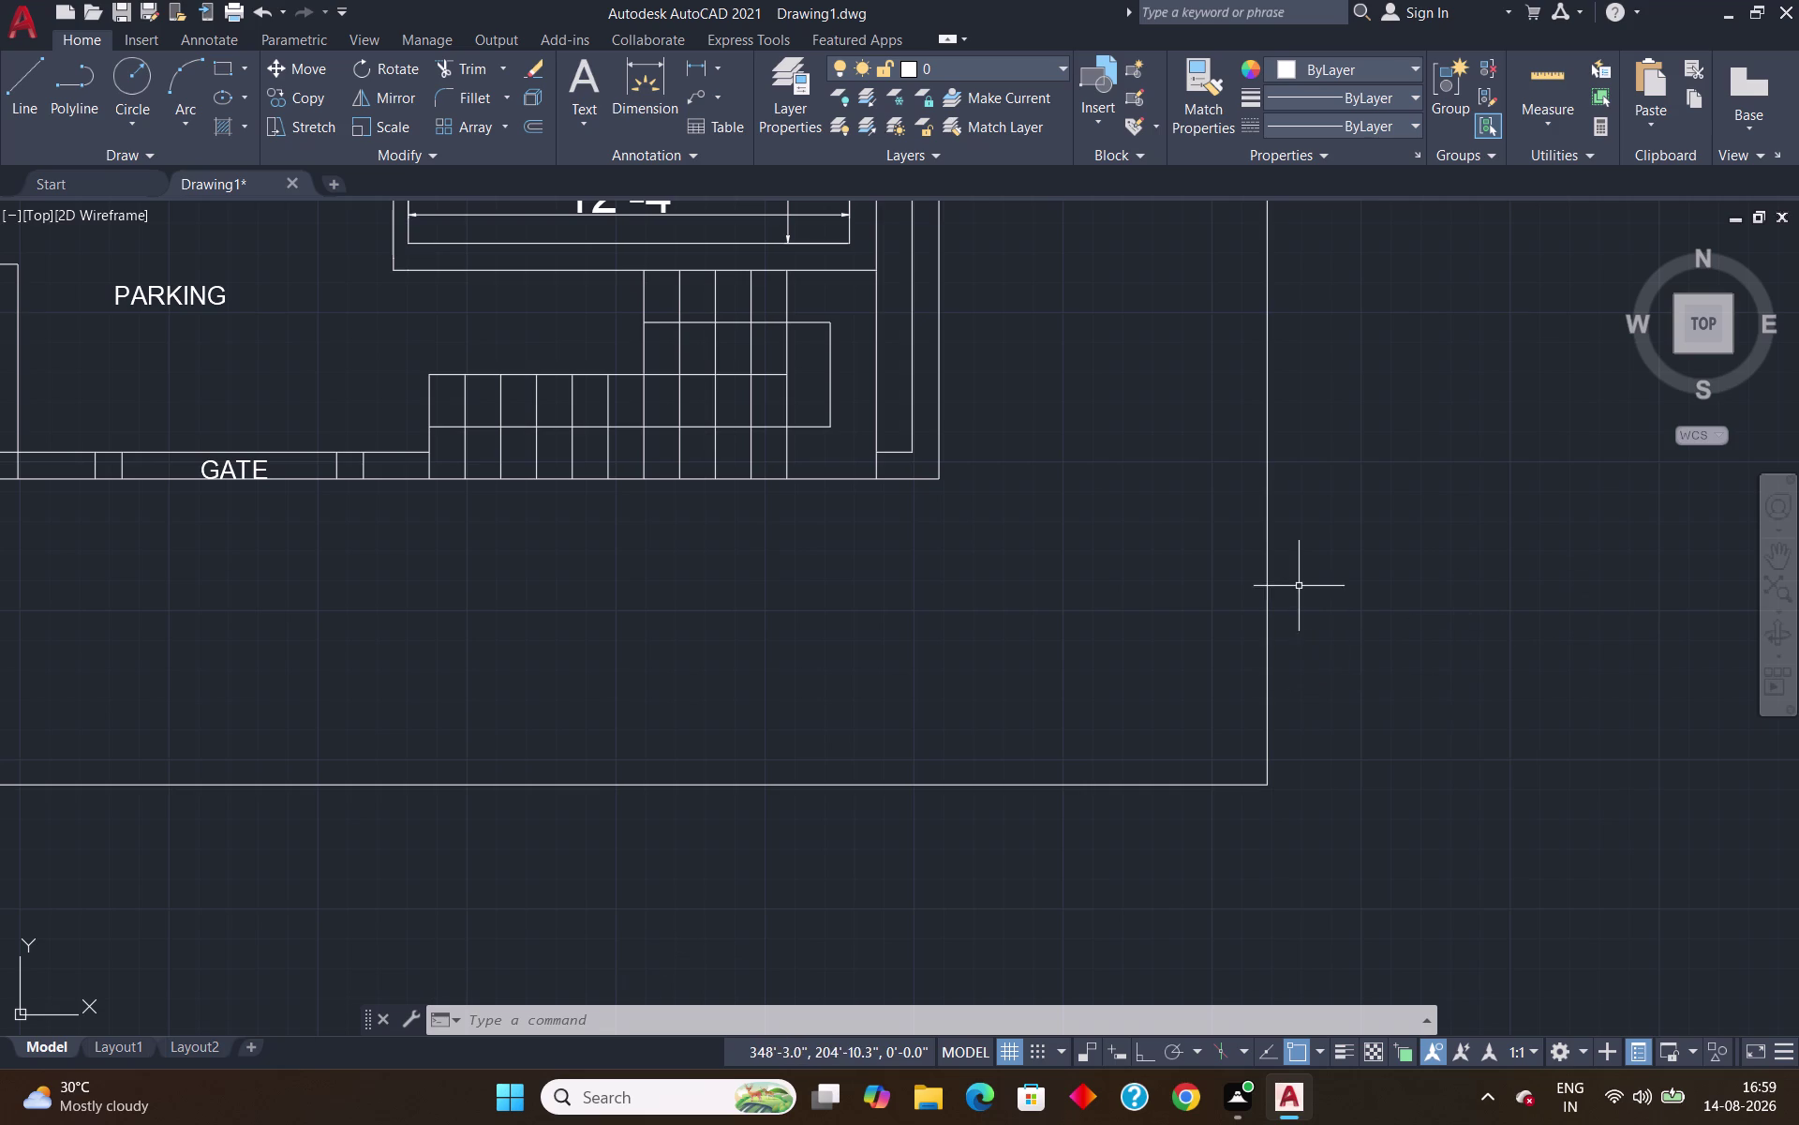
scroll(down, 3)
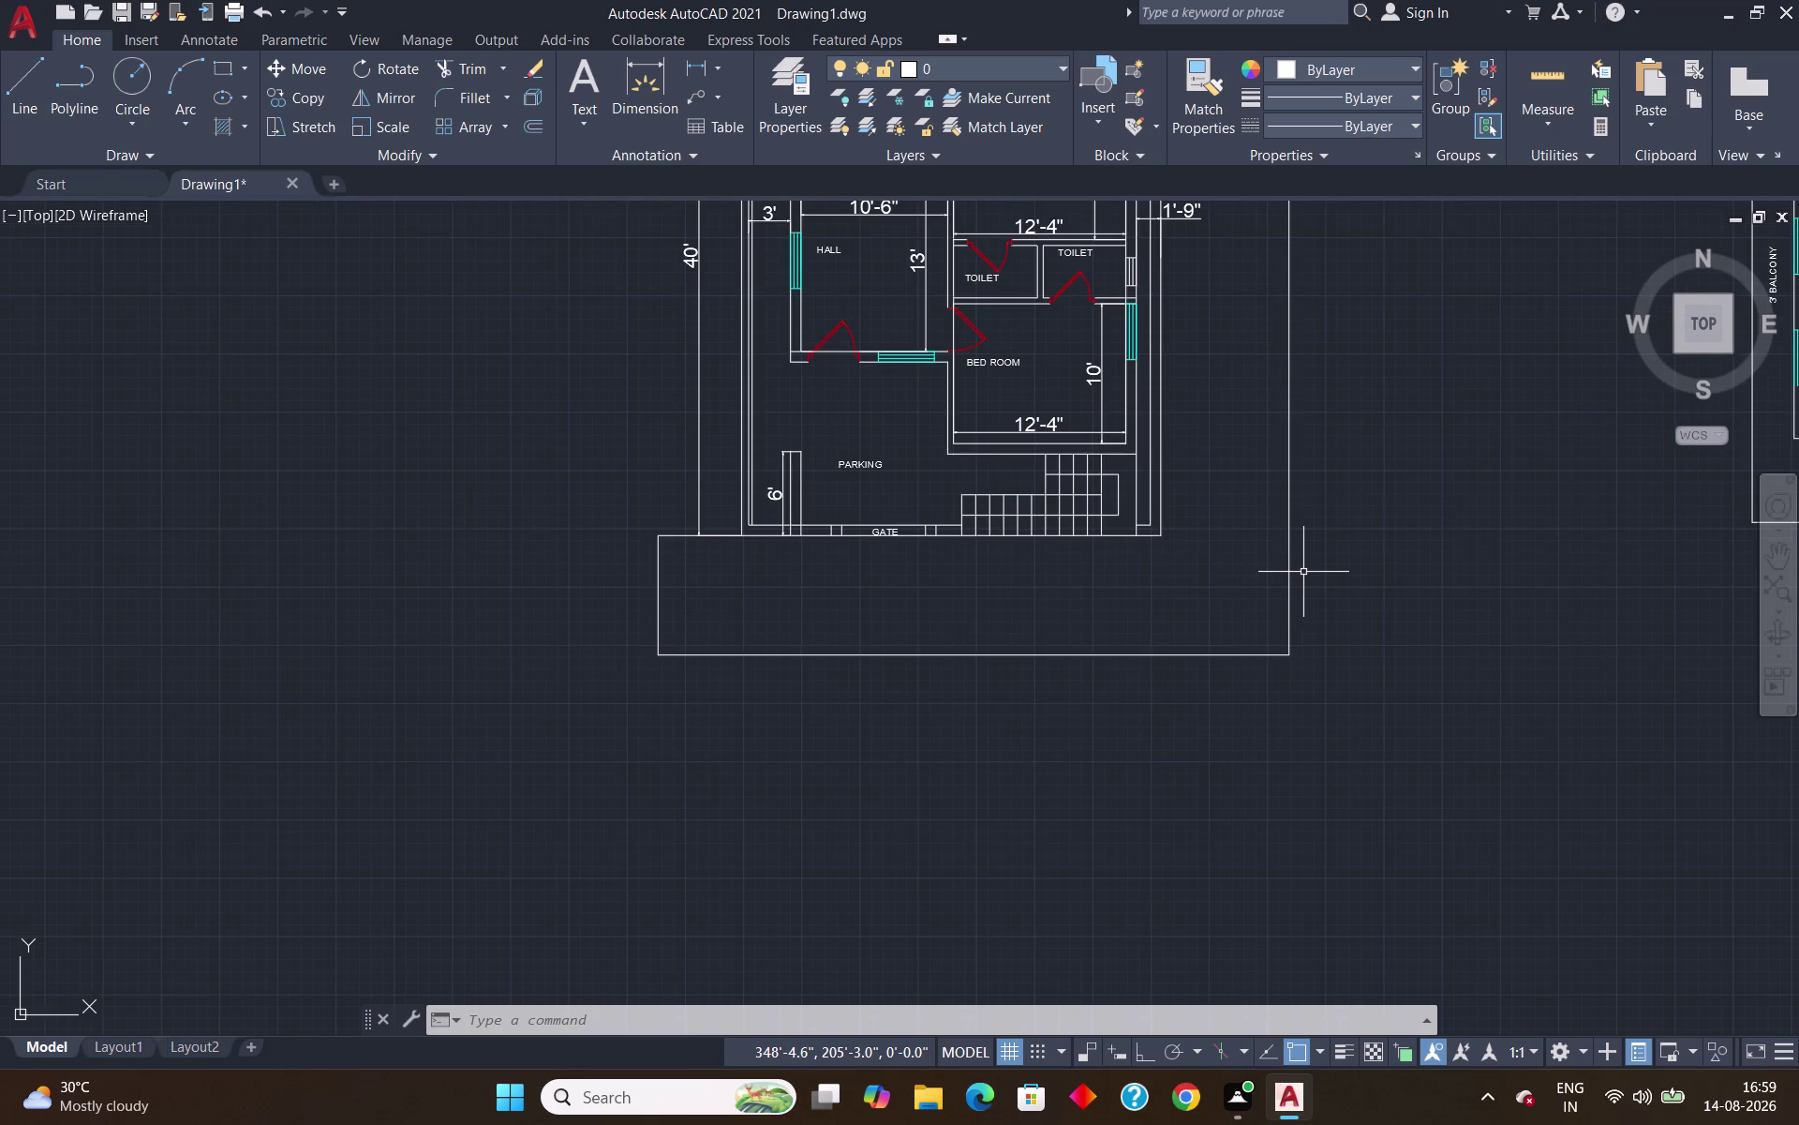
key(l)
key(Return)
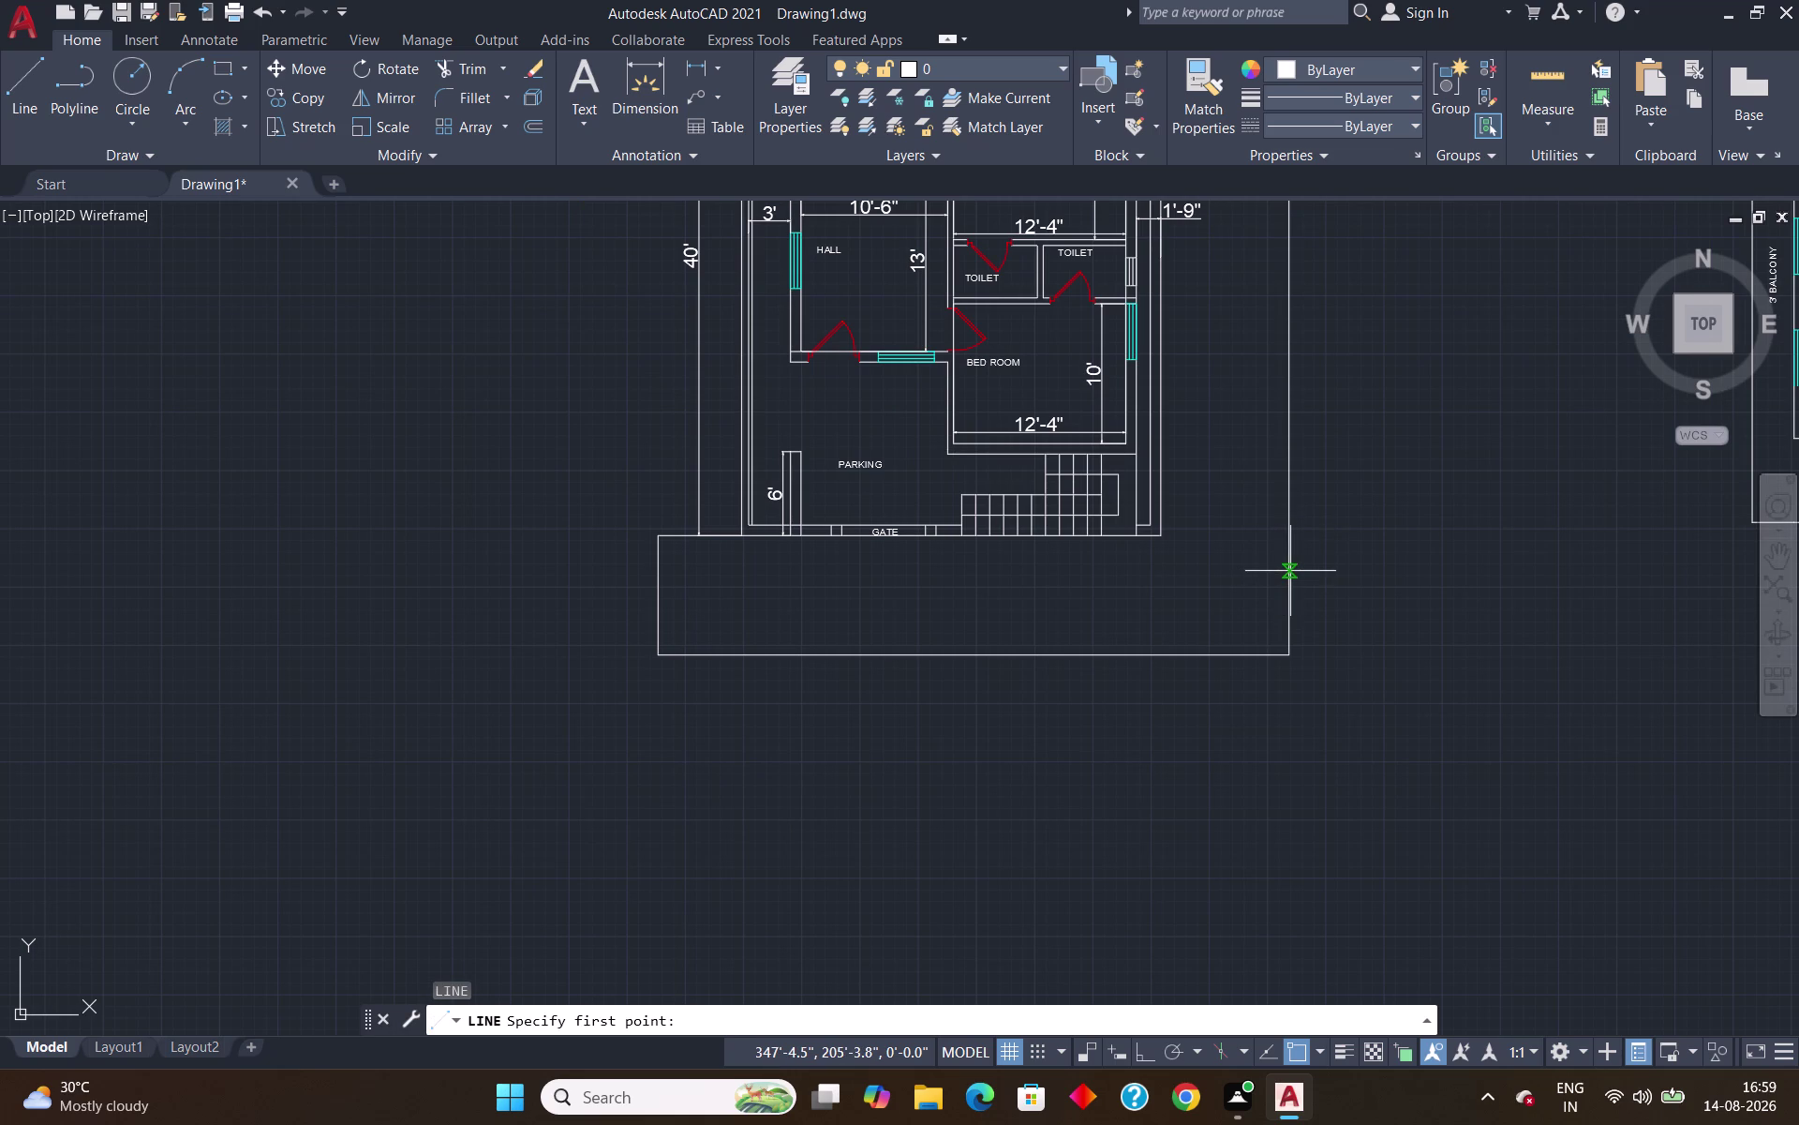
Draw a short orthogonal jog and diagonal break strokes from the road outline's right end.
click(1291, 570)
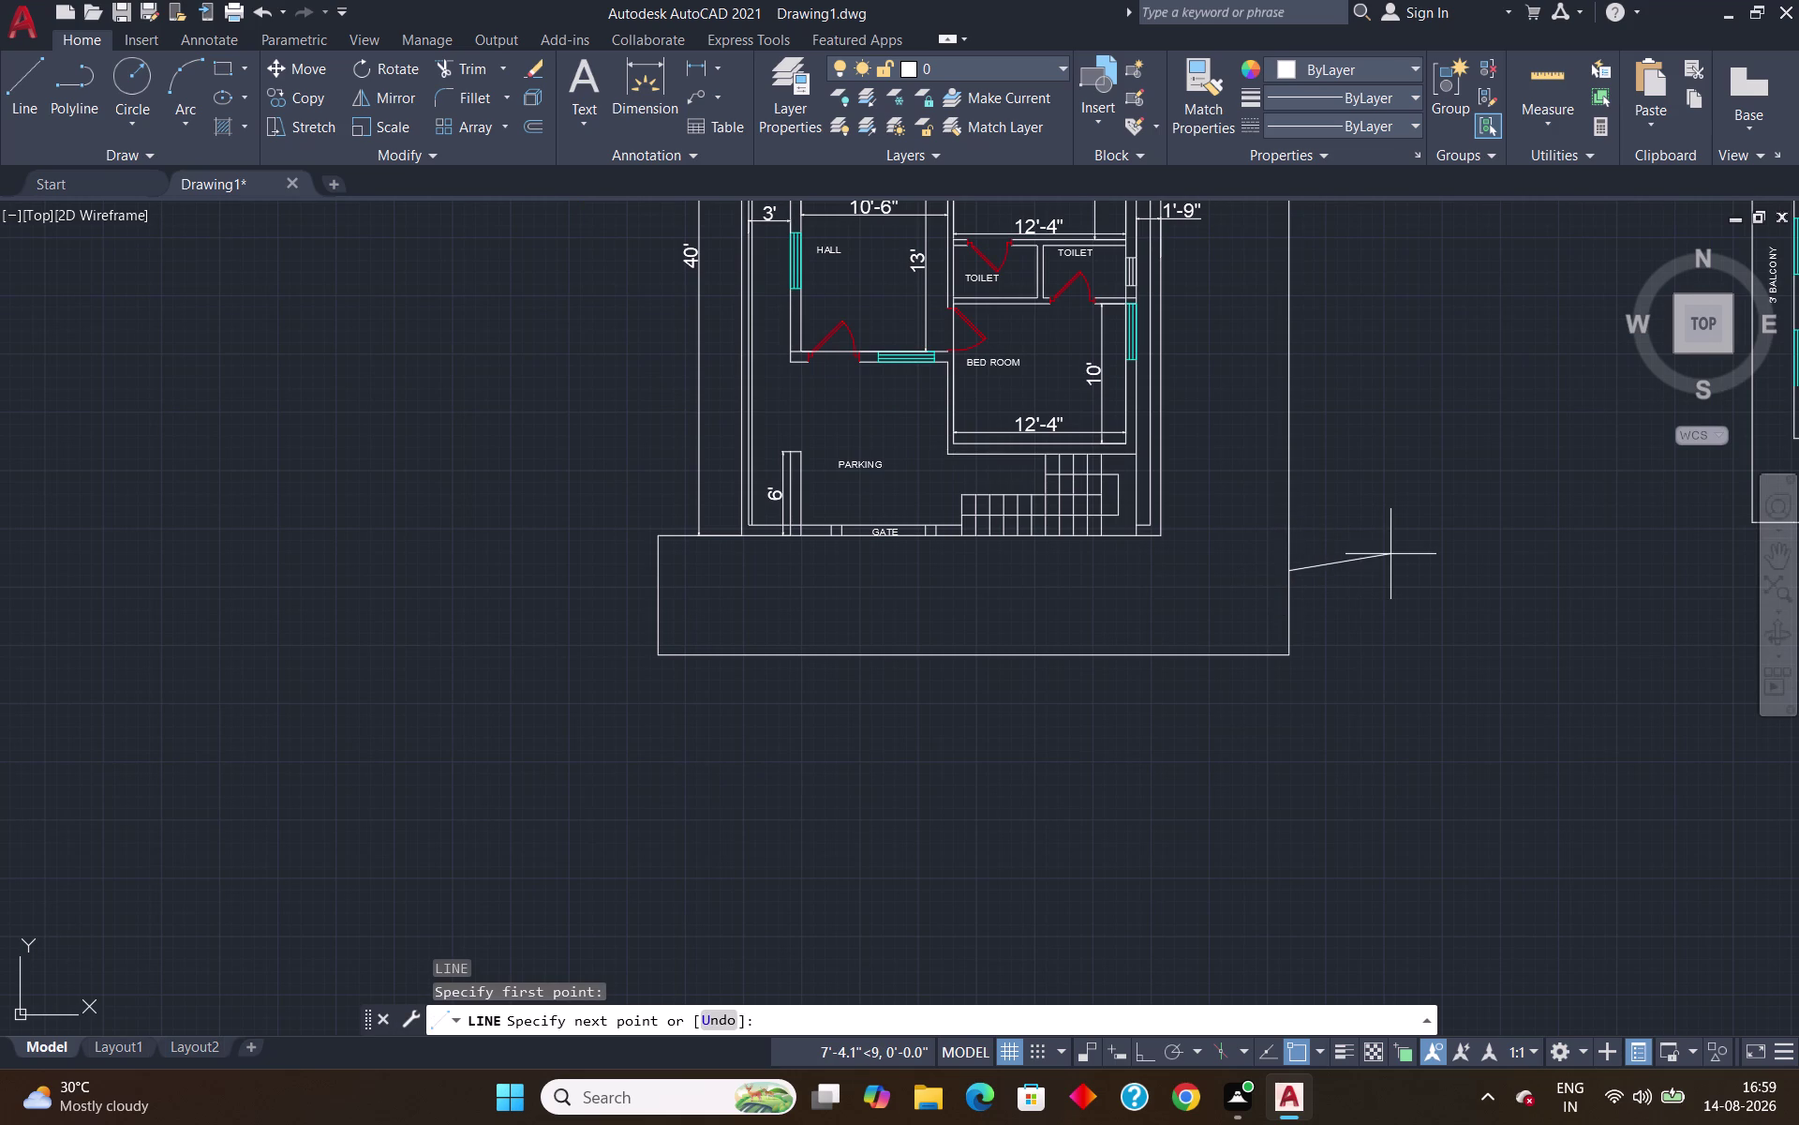
key(F8)
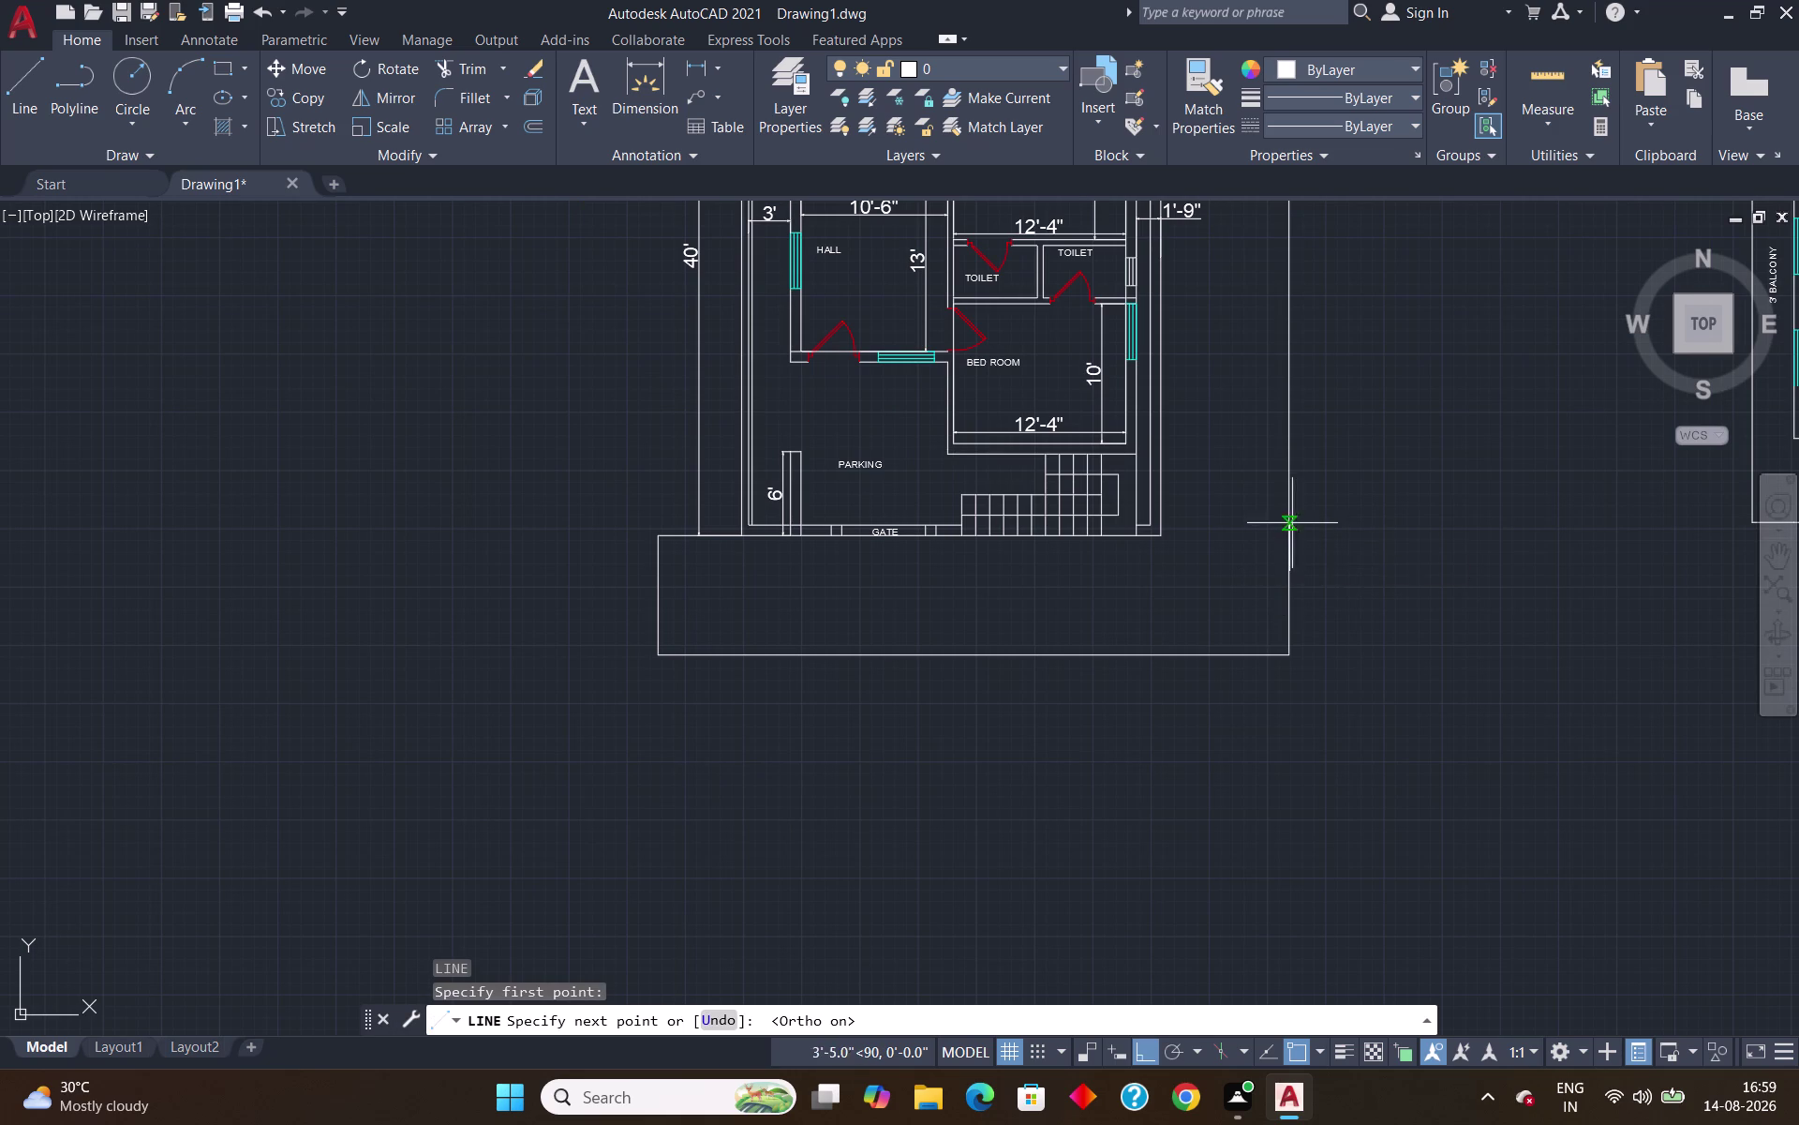
click(1310, 574)
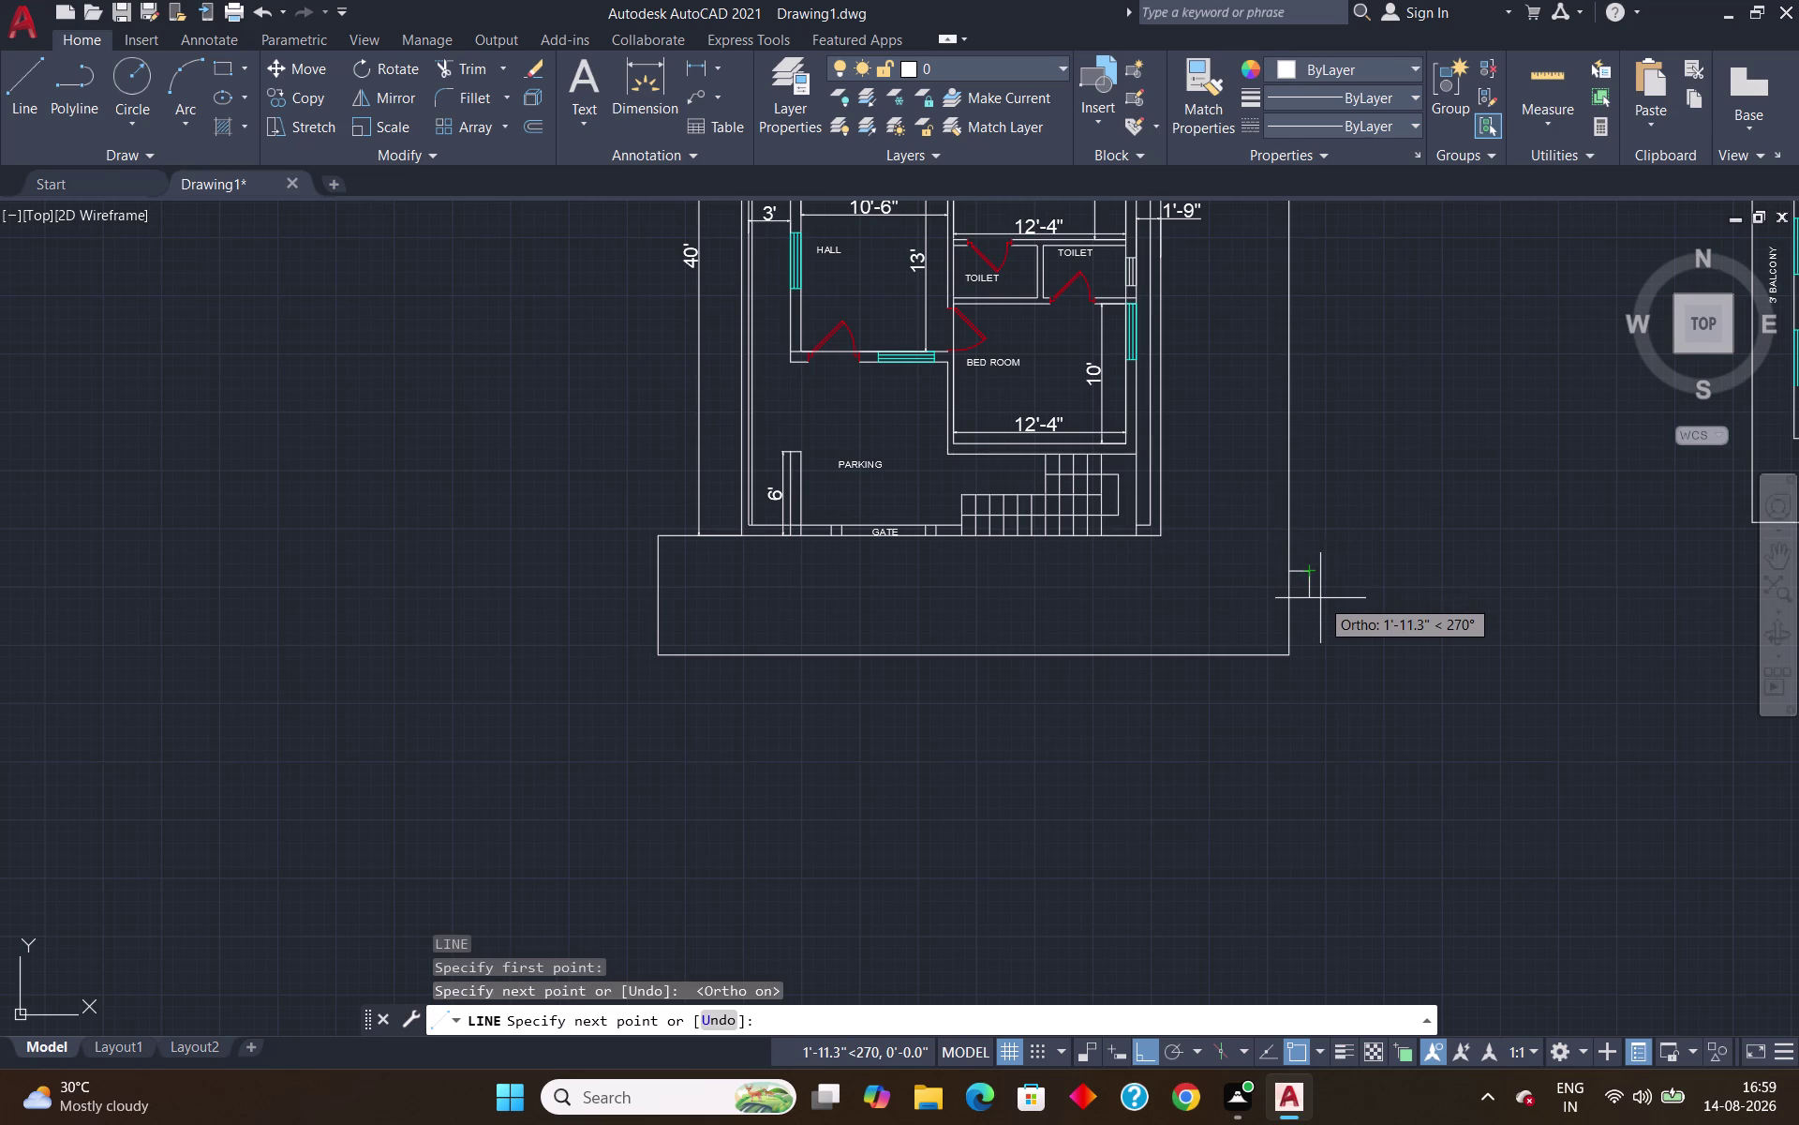
click(1320, 598)
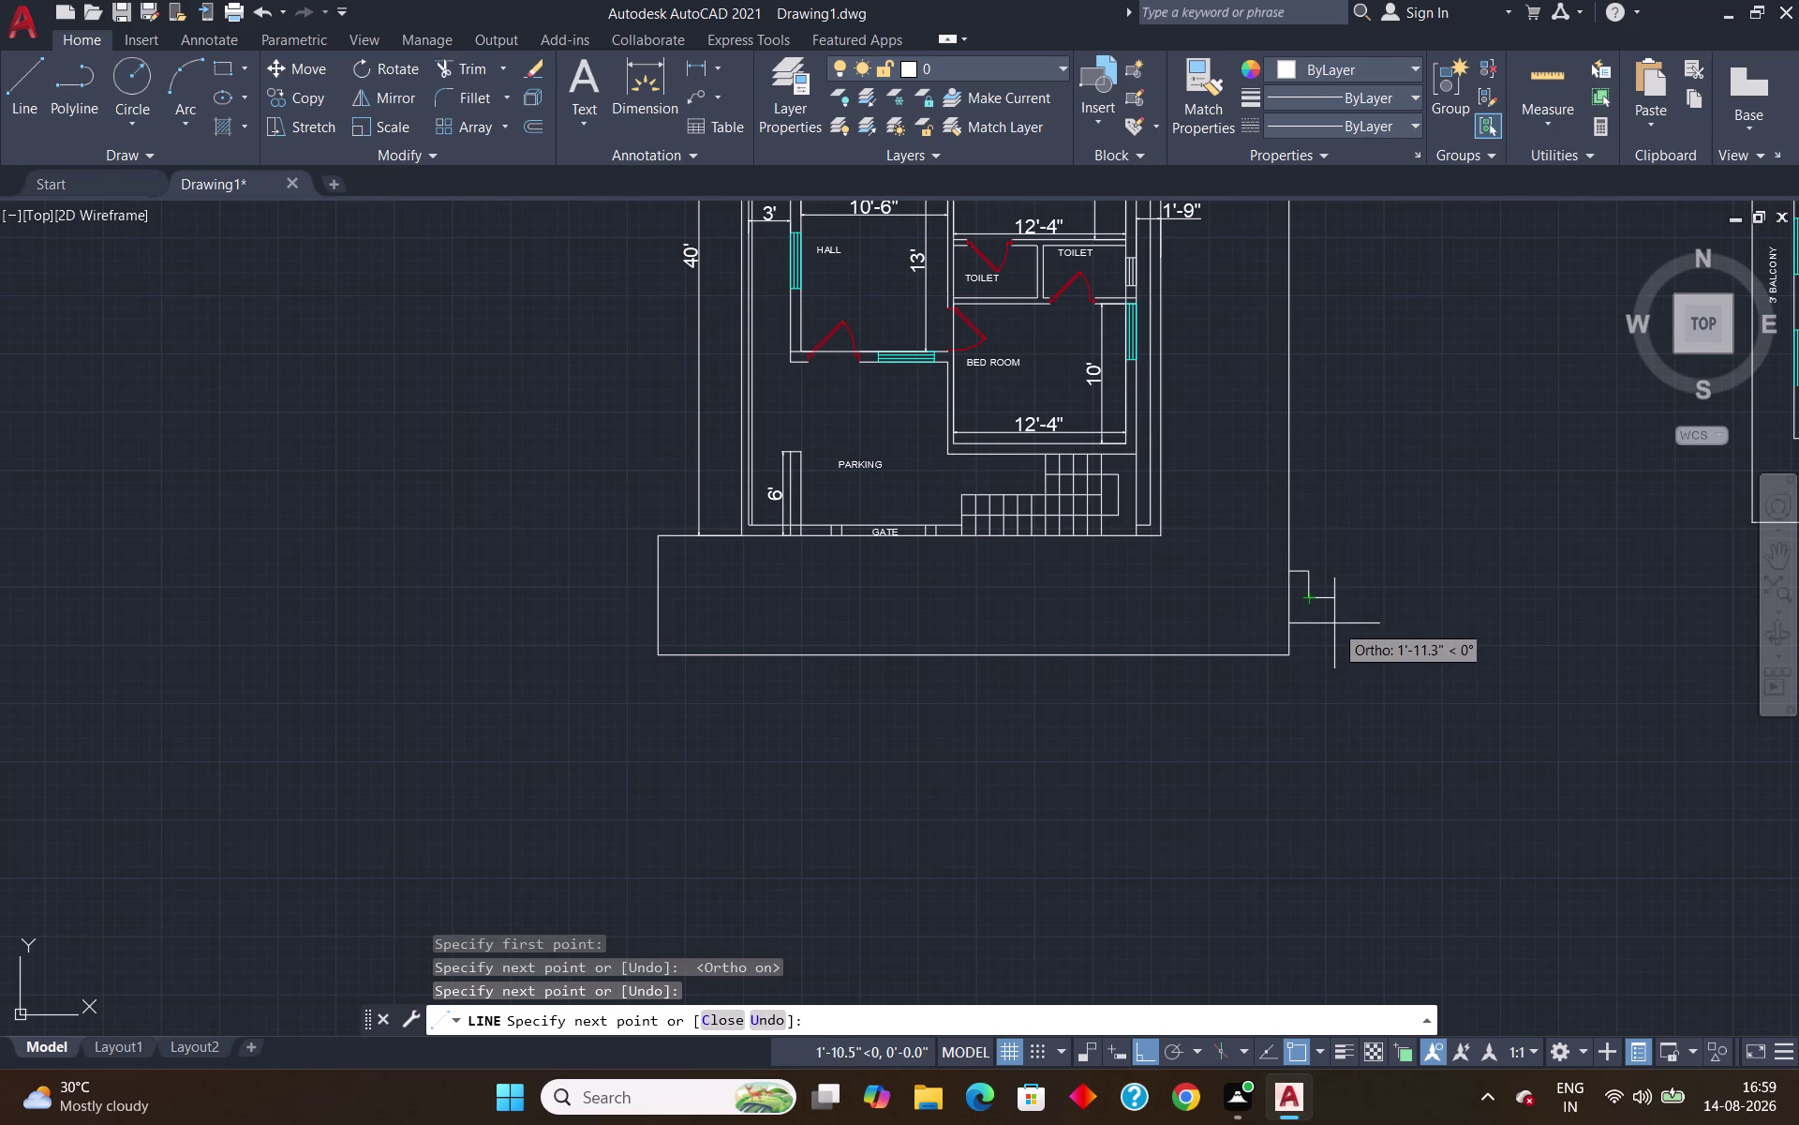
key(F8)
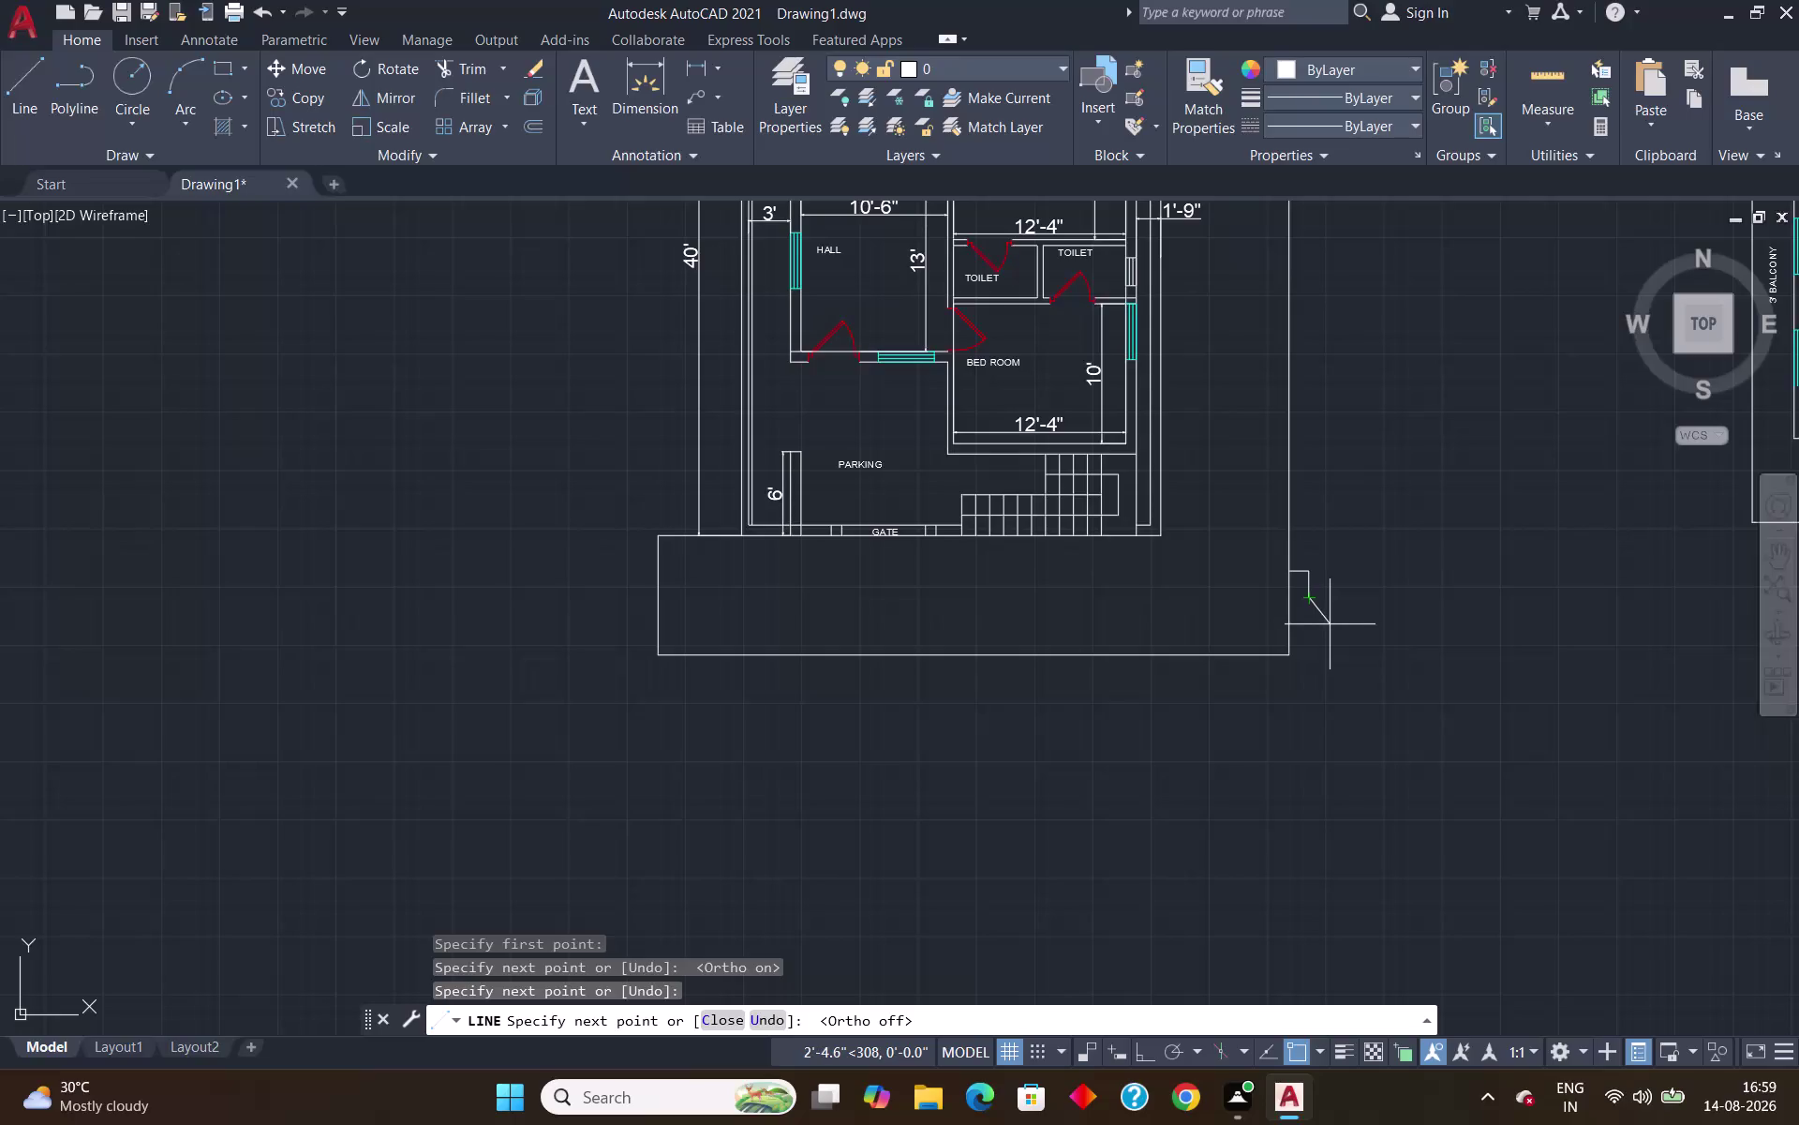
click(1337, 626)
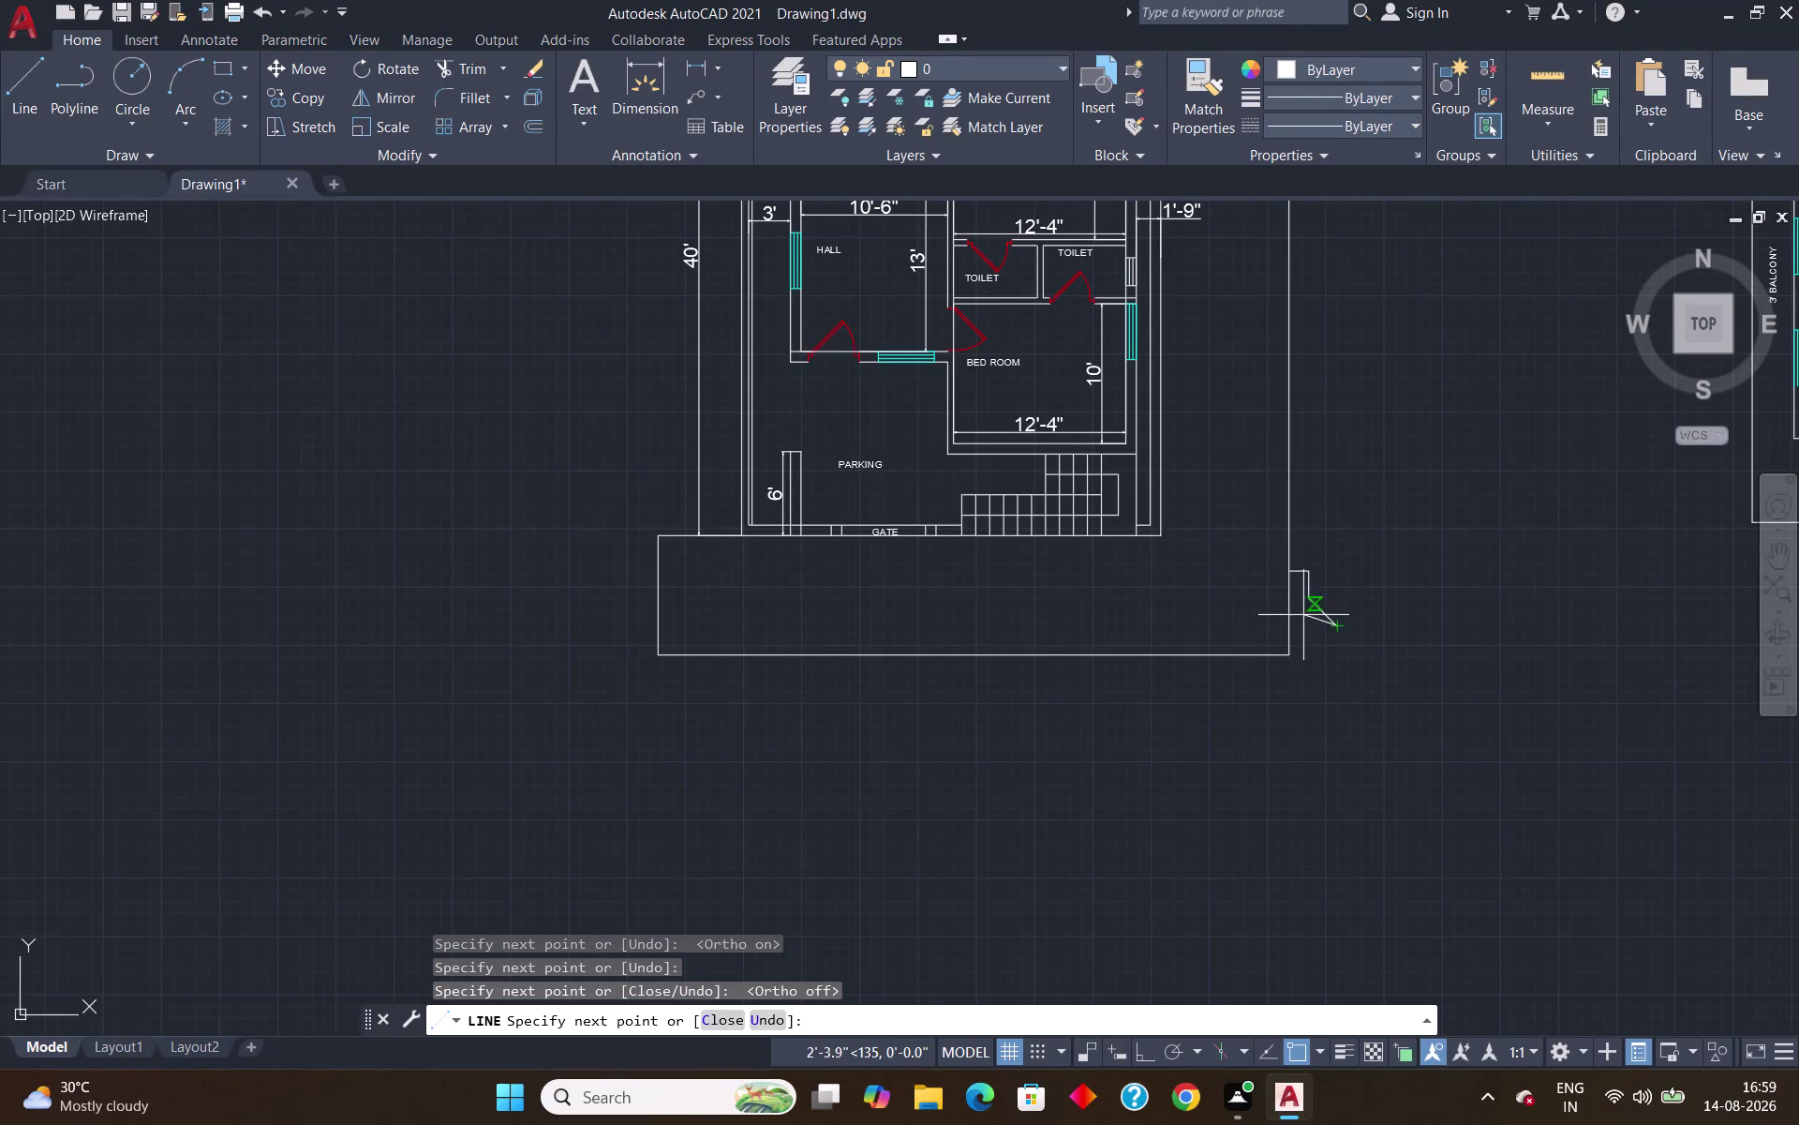
click(1308, 611)
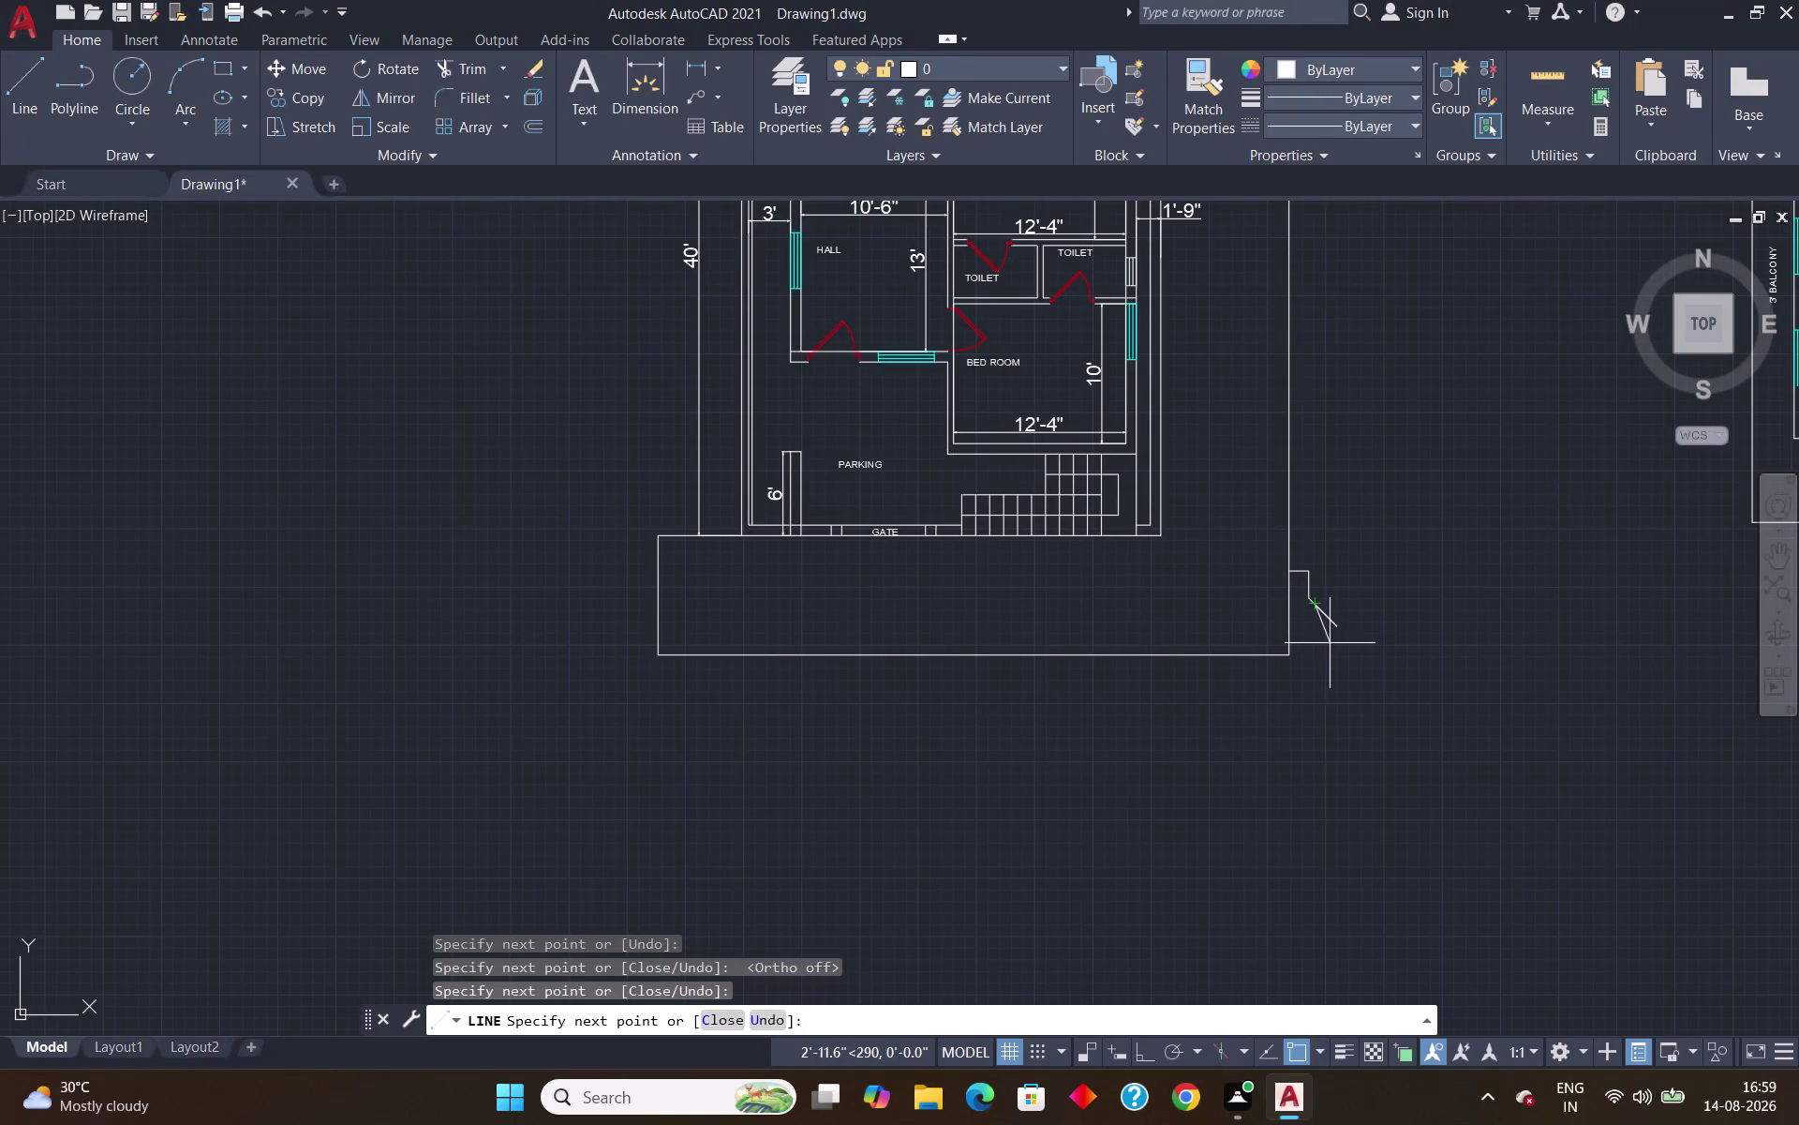
Erase the stray diagonal segment from the break mark.
key(Escape)
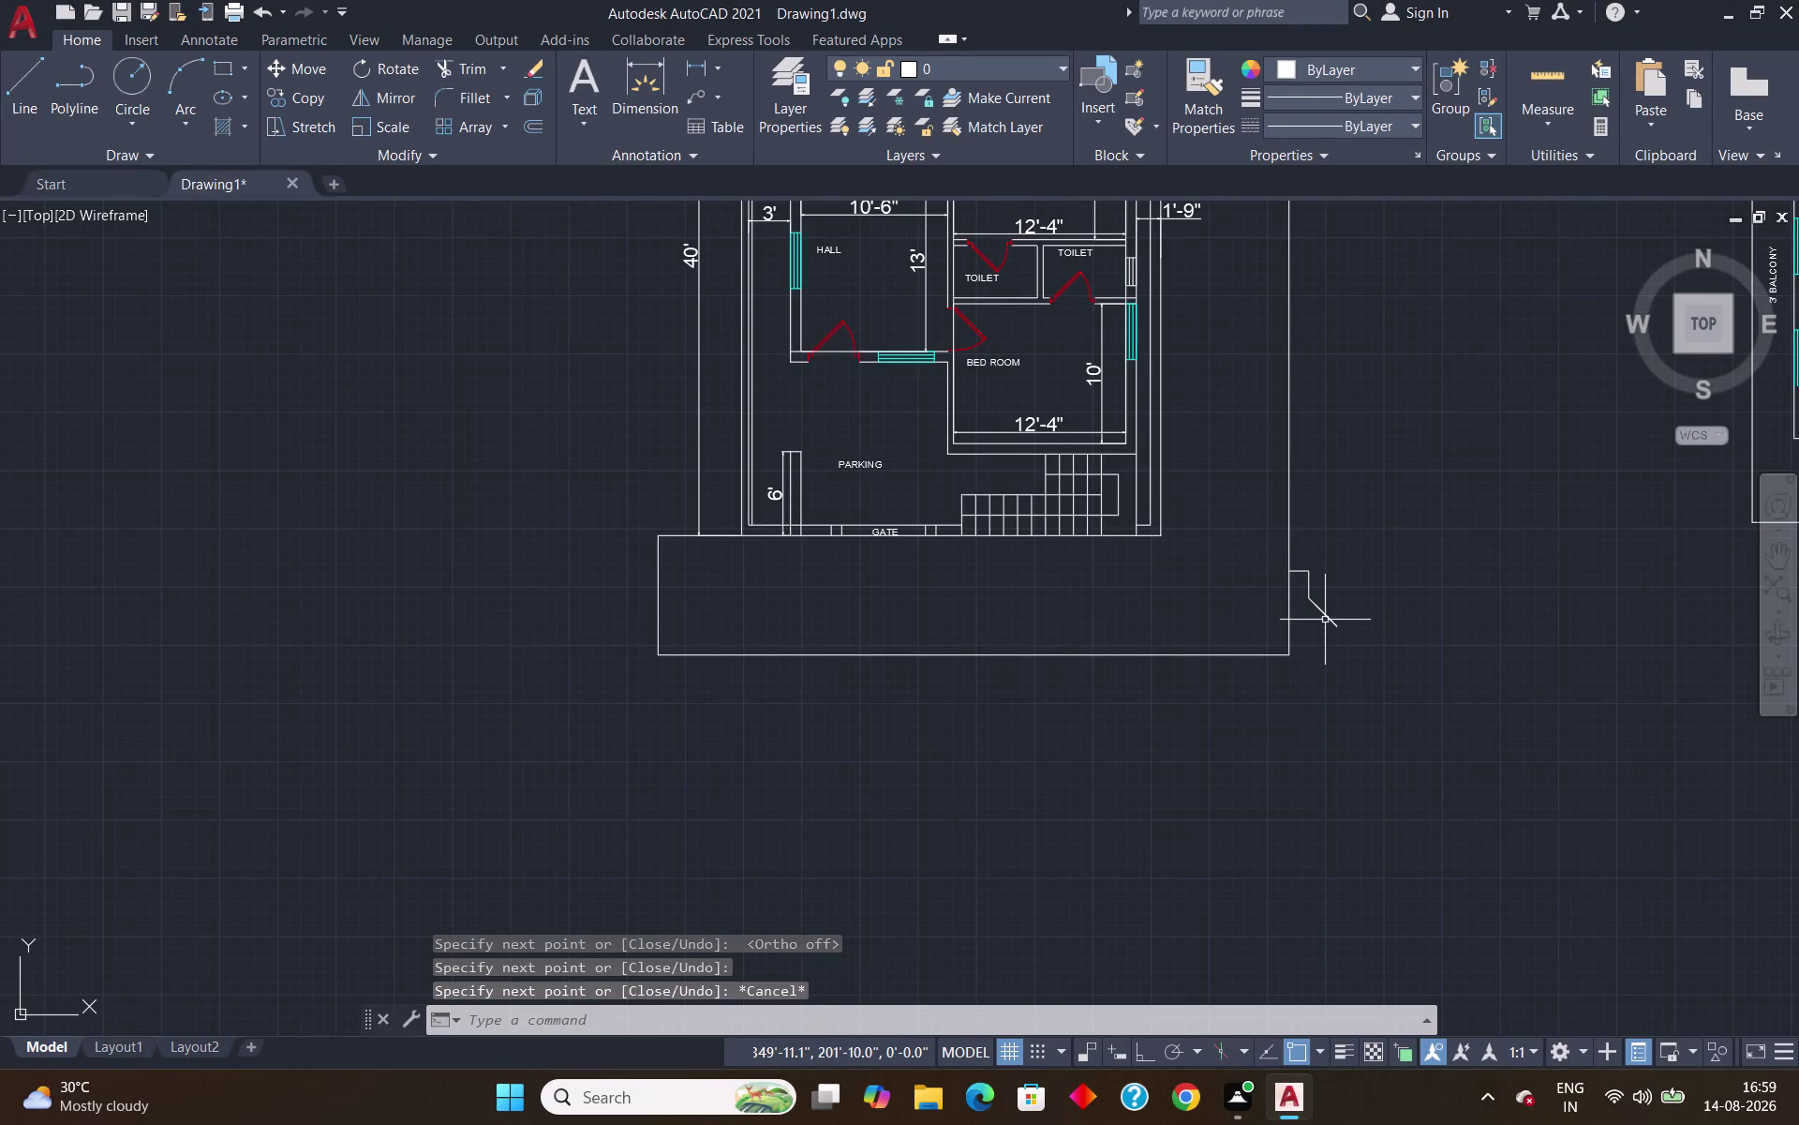
click(1326, 619)
key(Delete)
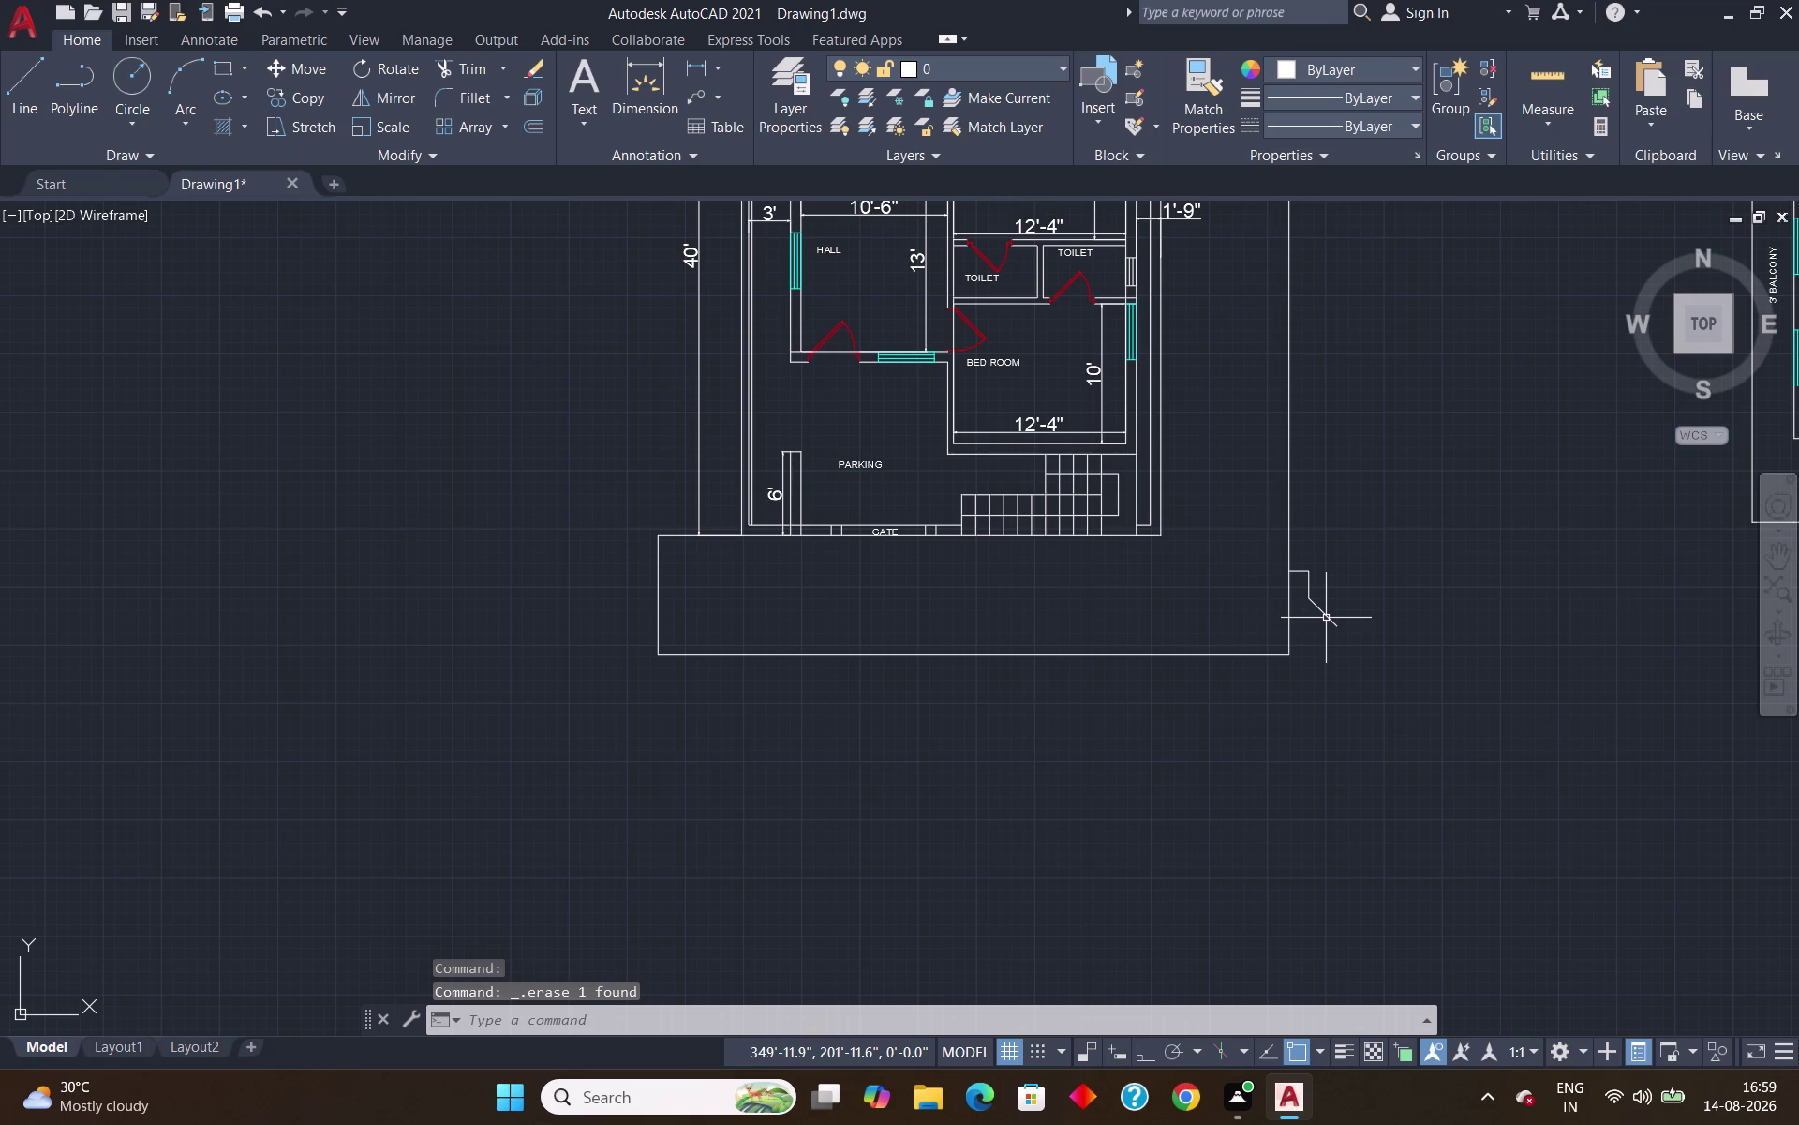
key(space)
key(Escape)
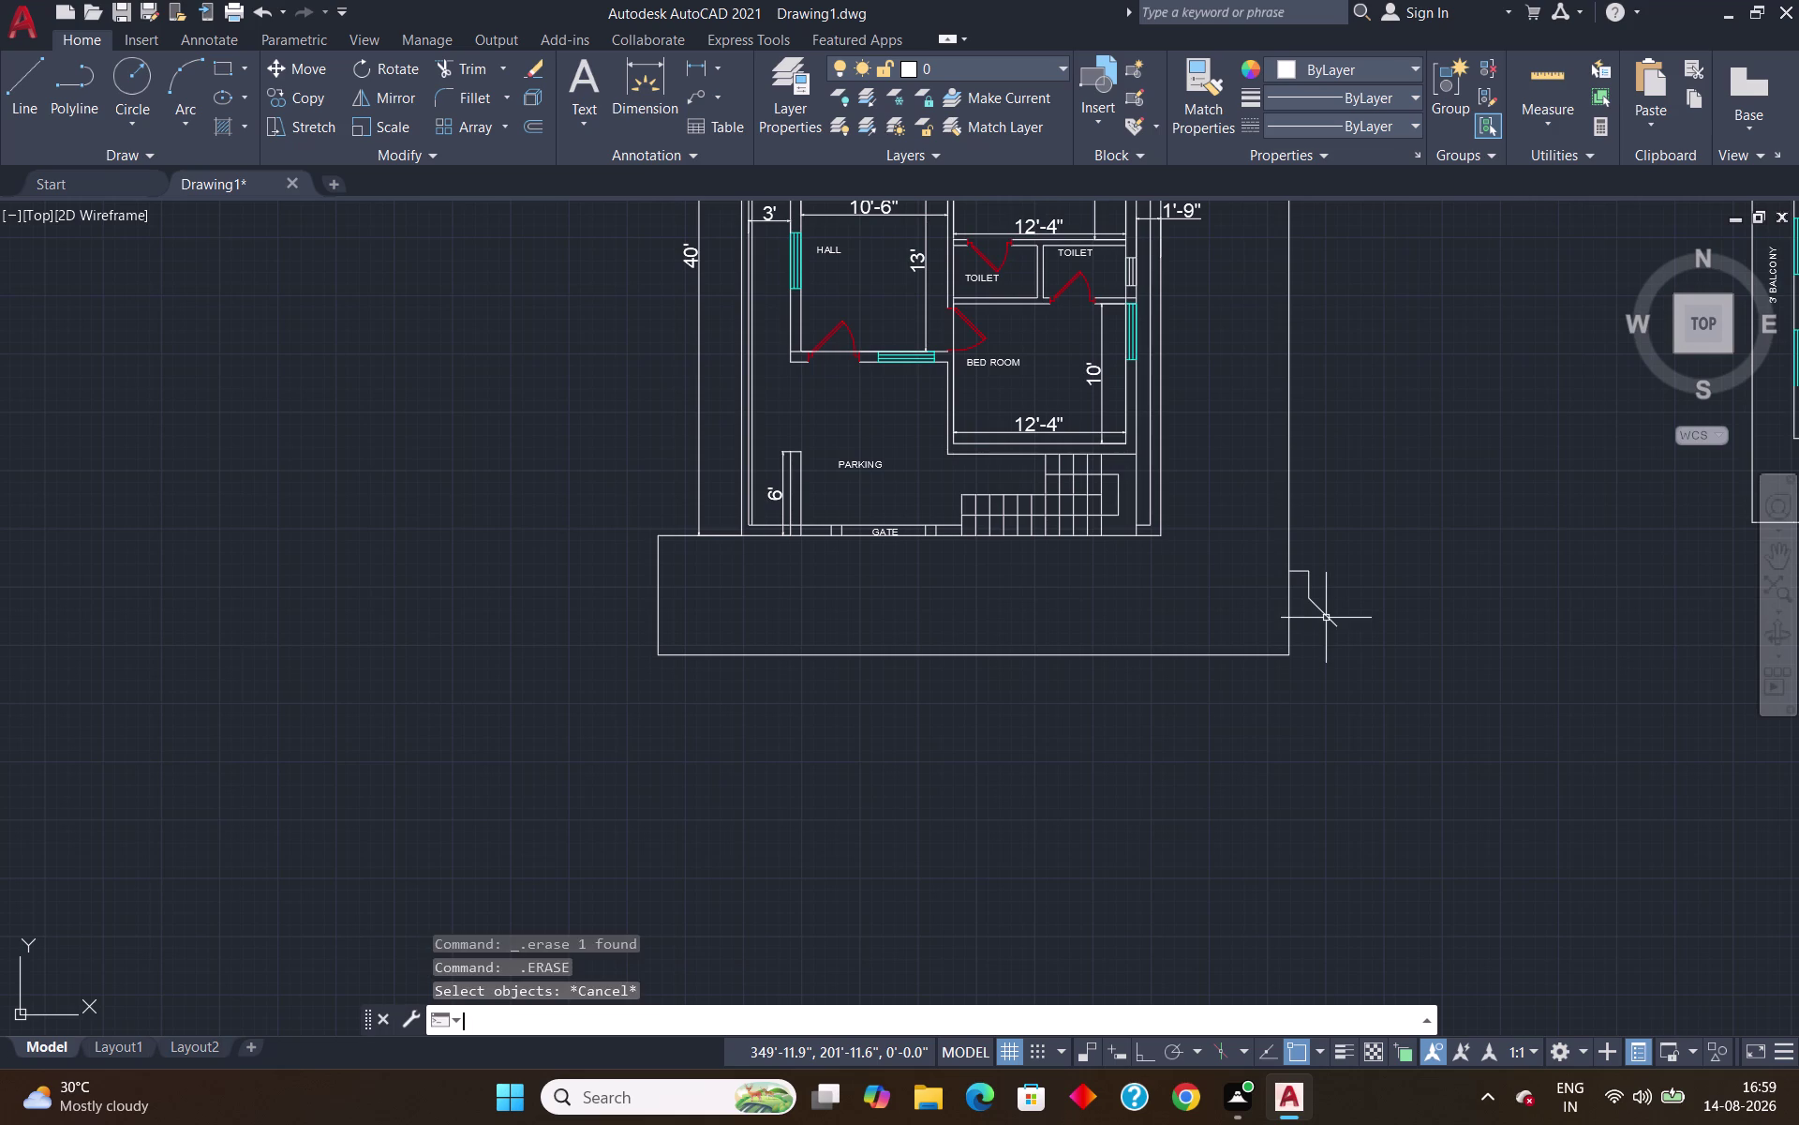
Draw the remaining zigzag break strokes, ending below the road edge.
key(l)
key(Return)
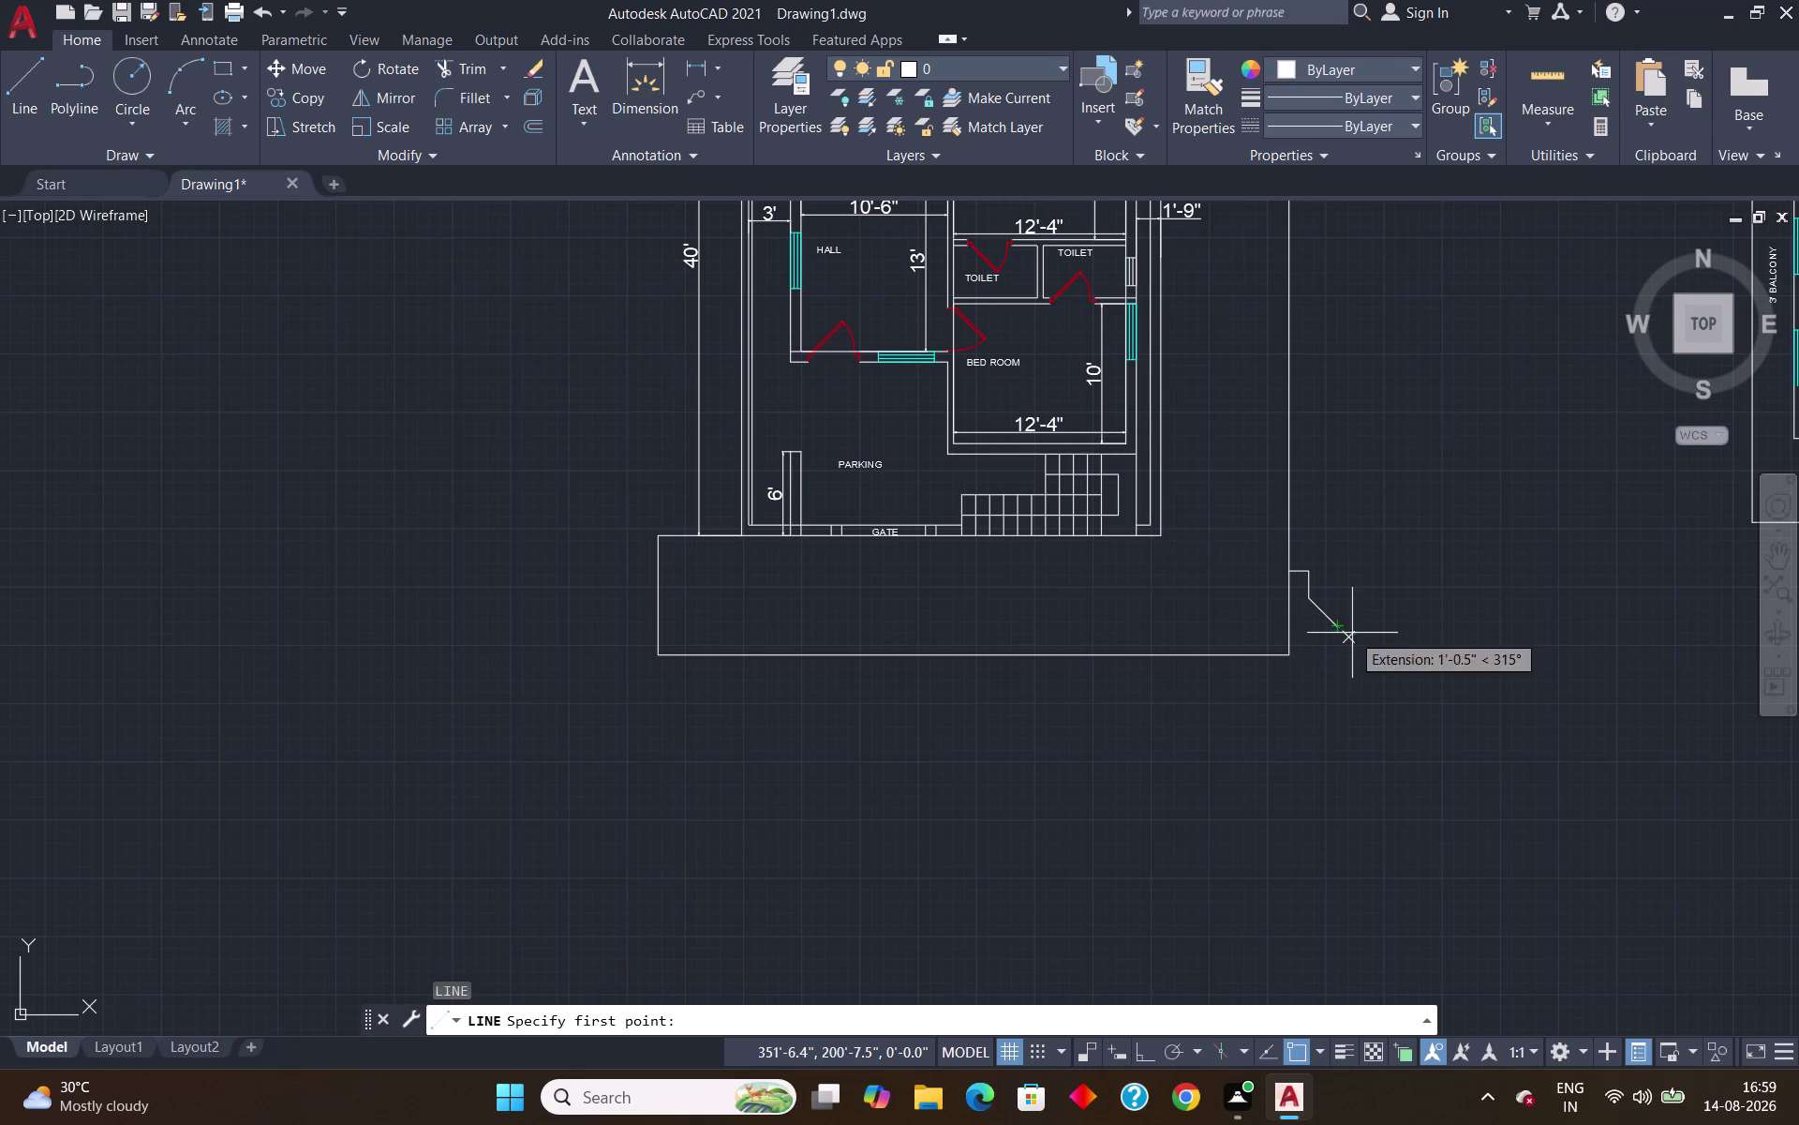
click(1349, 631)
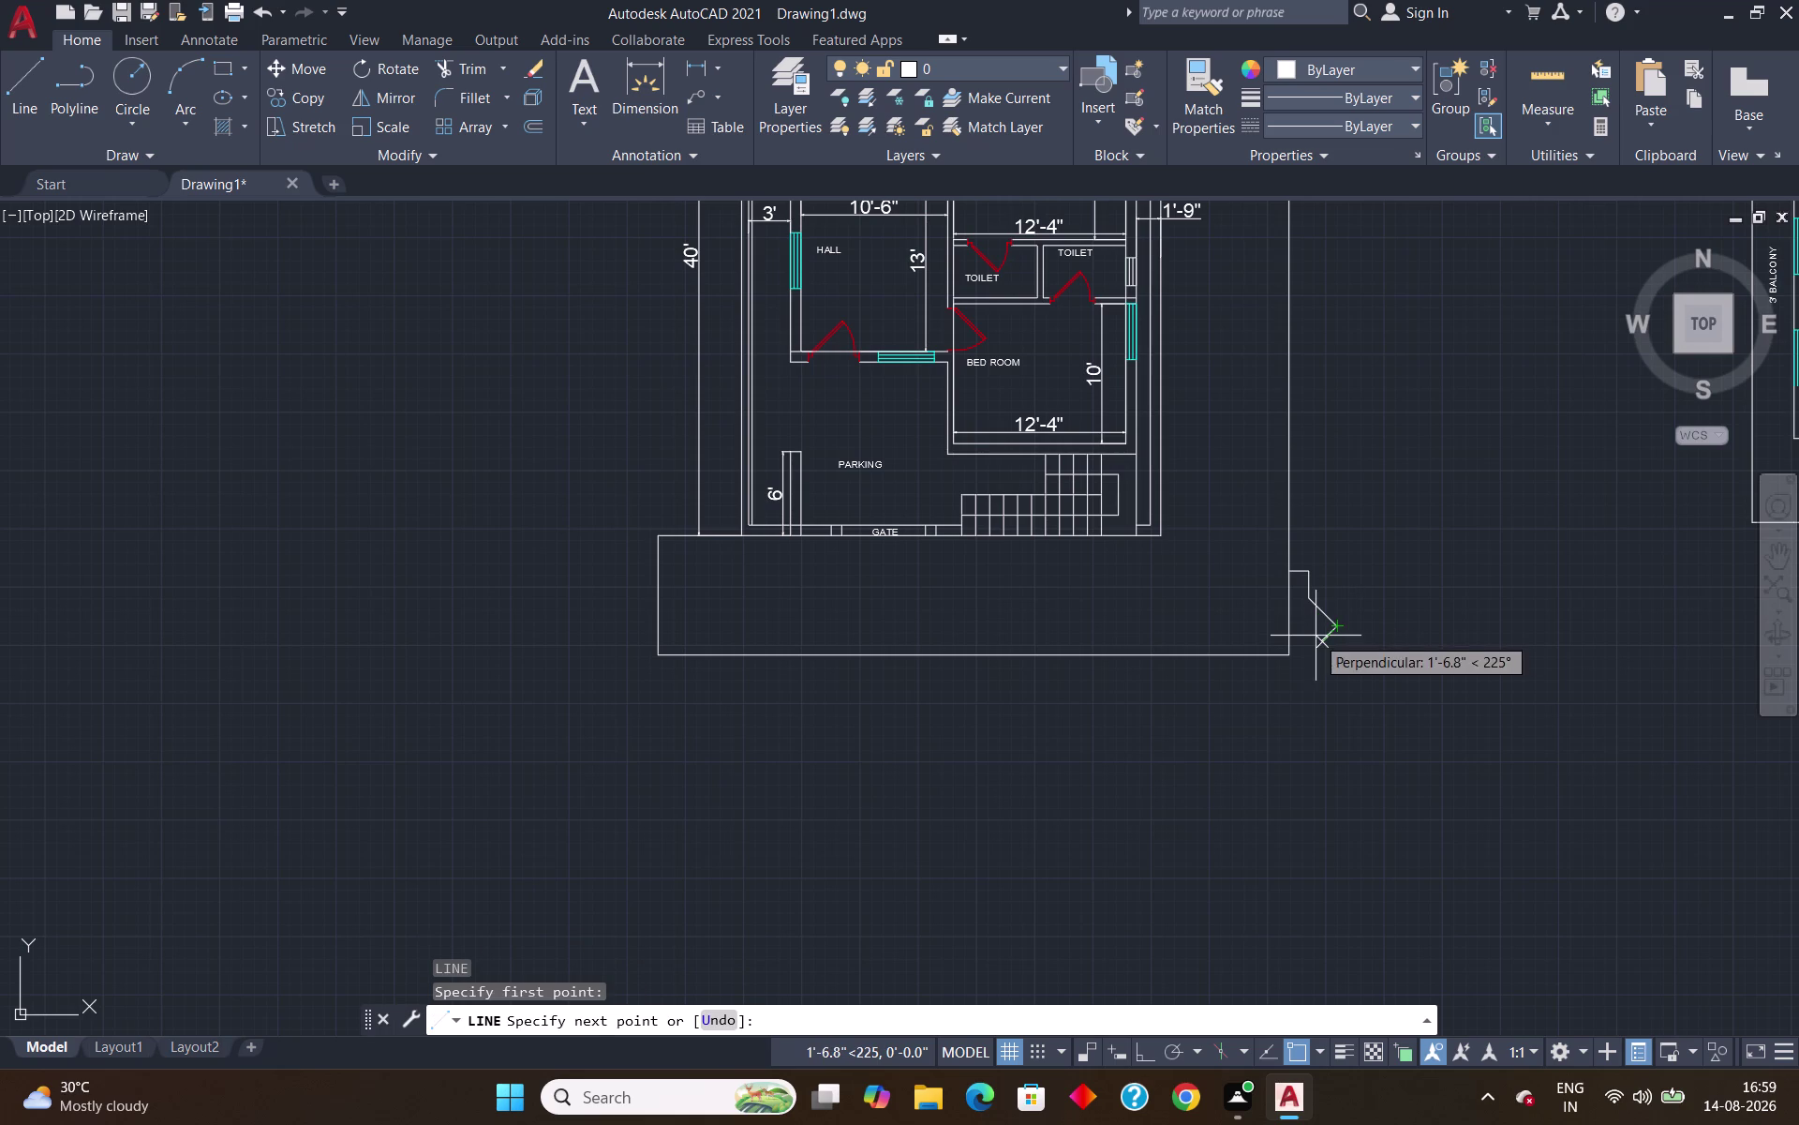
click(1302, 633)
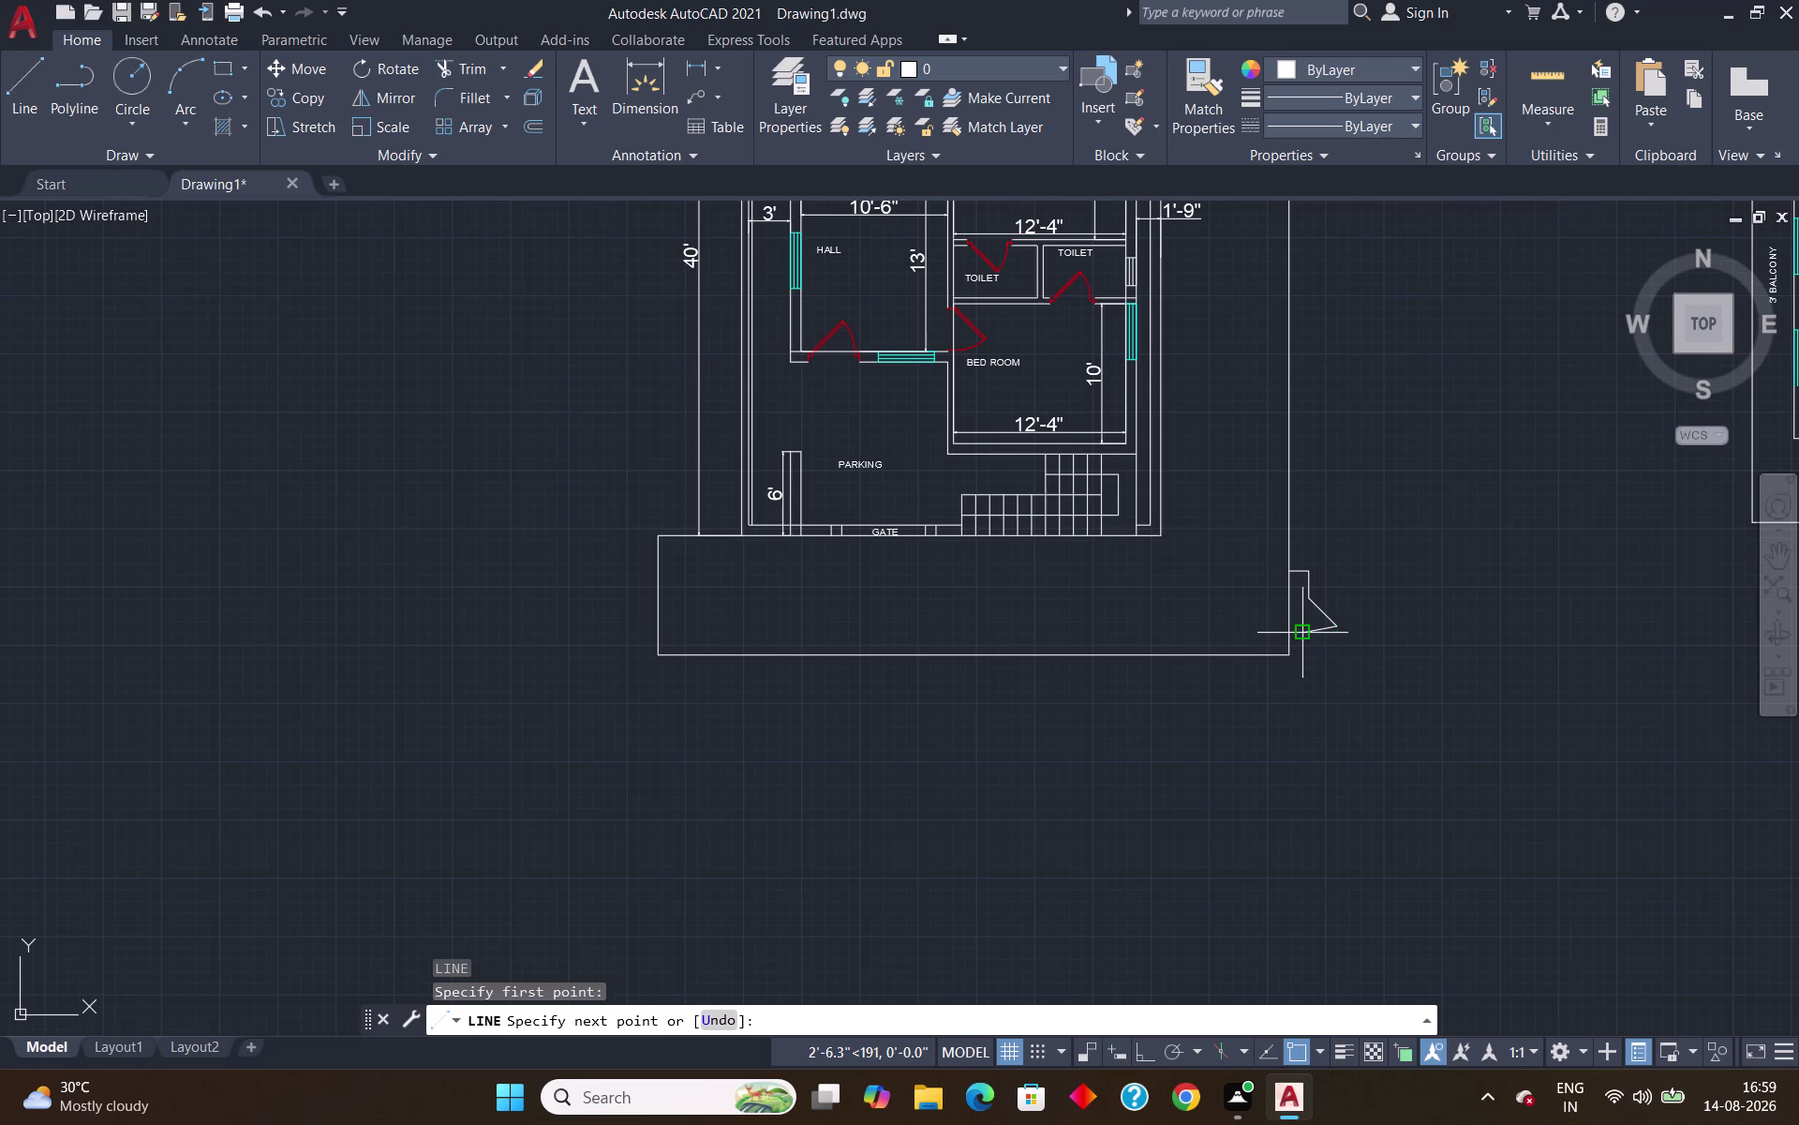
click(1342, 644)
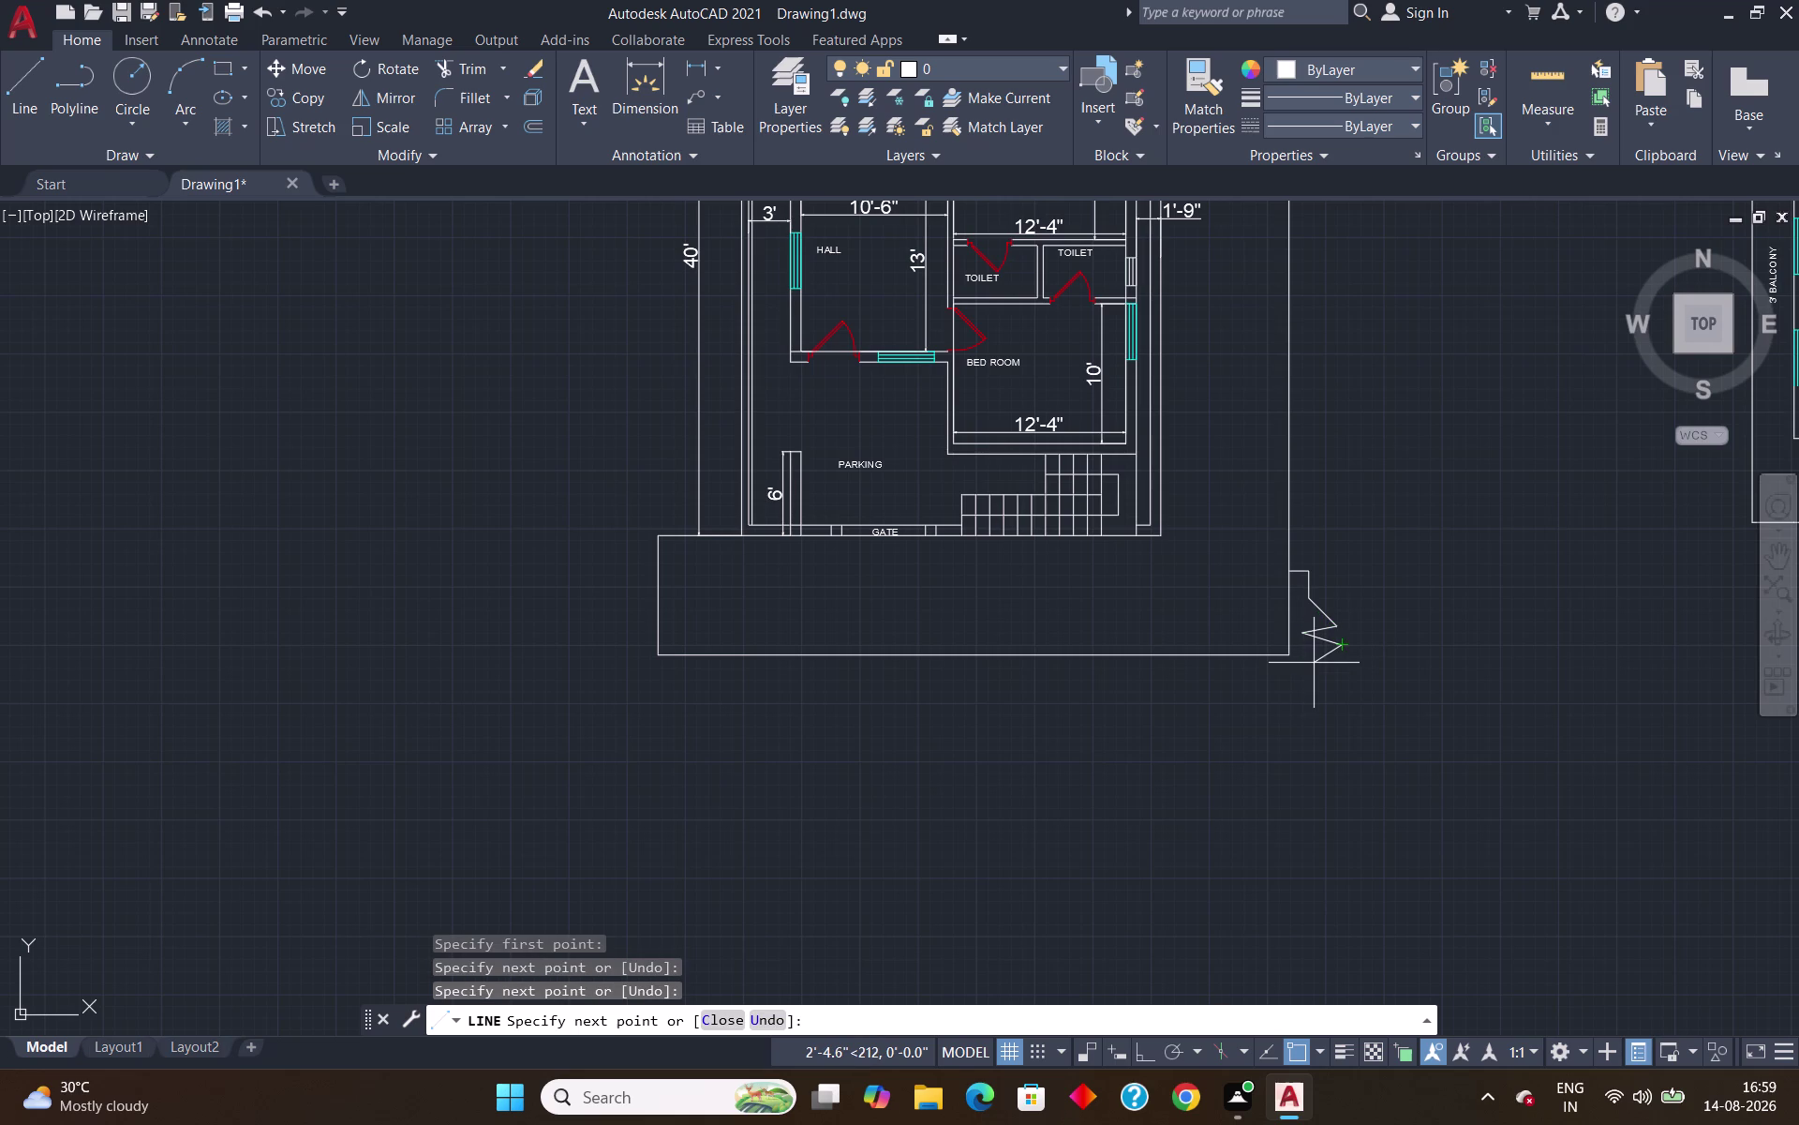
click(1314, 663)
click(1327, 706)
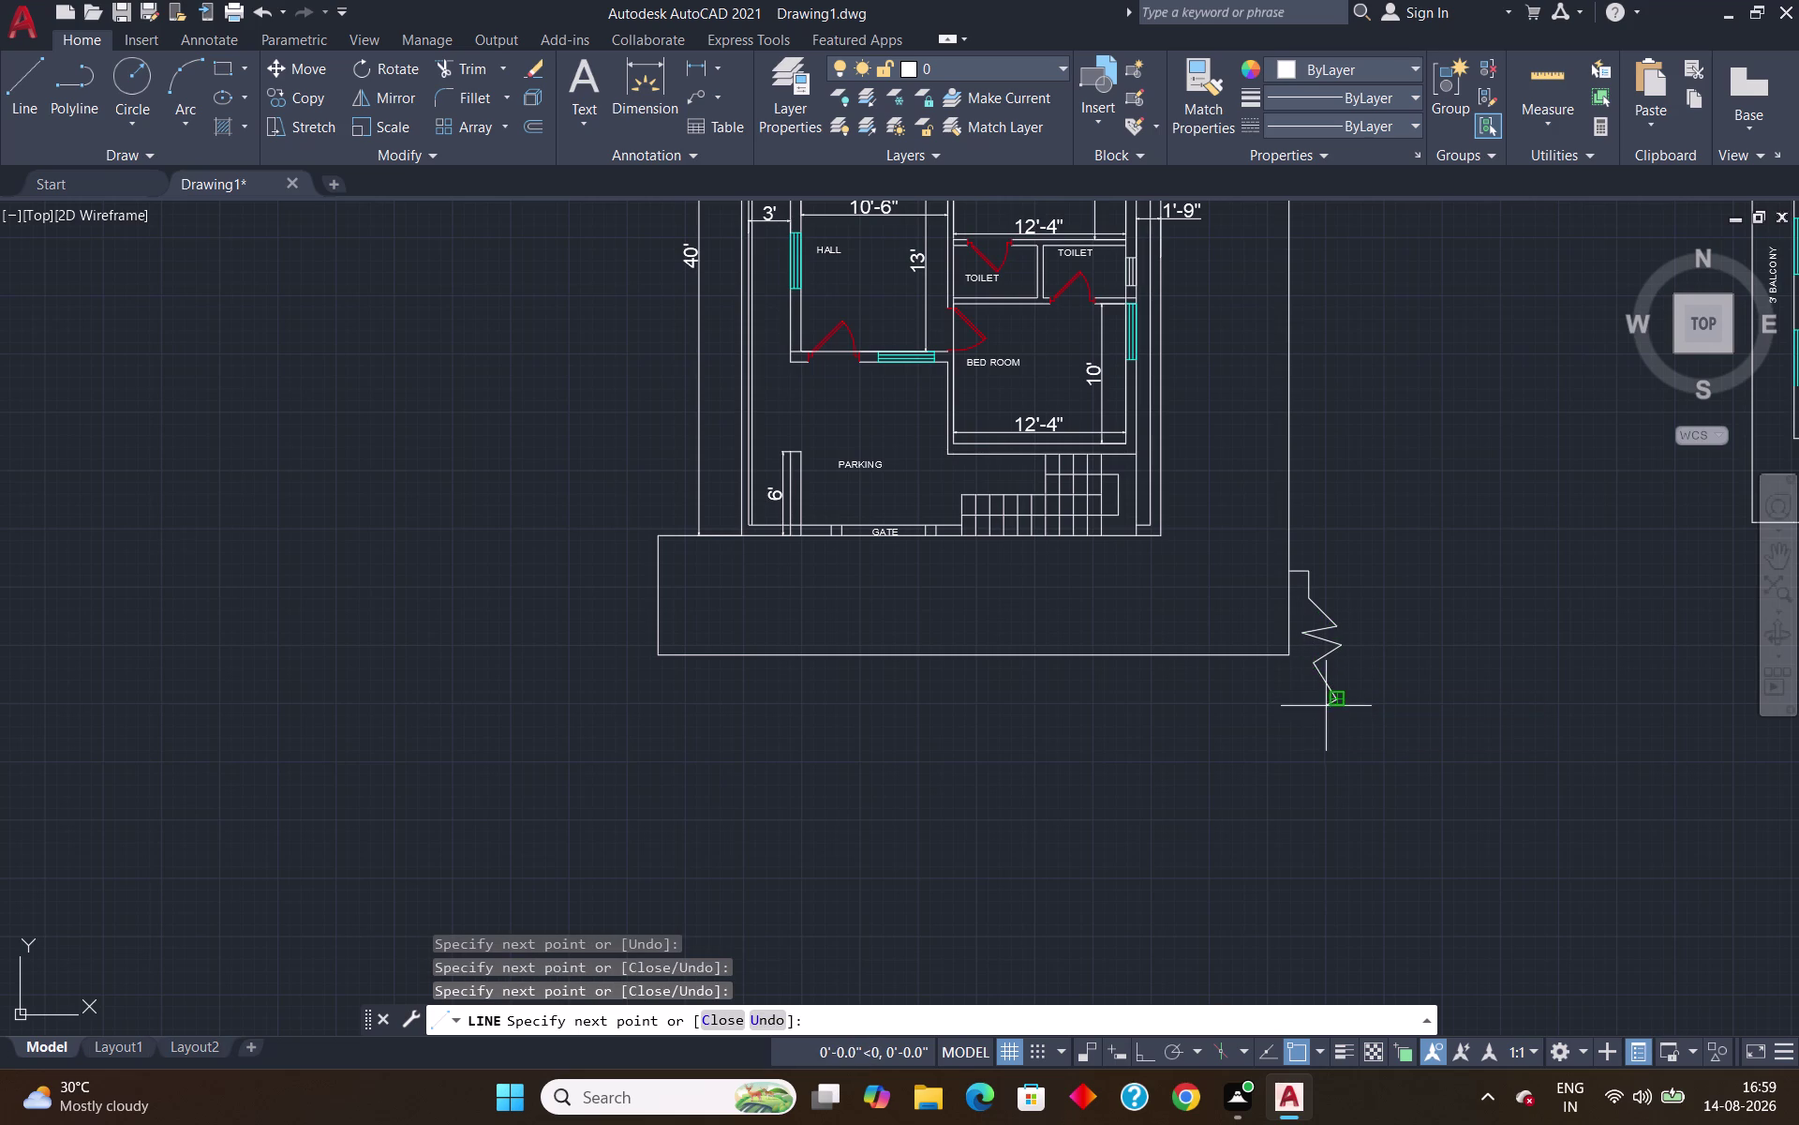
click(1291, 670)
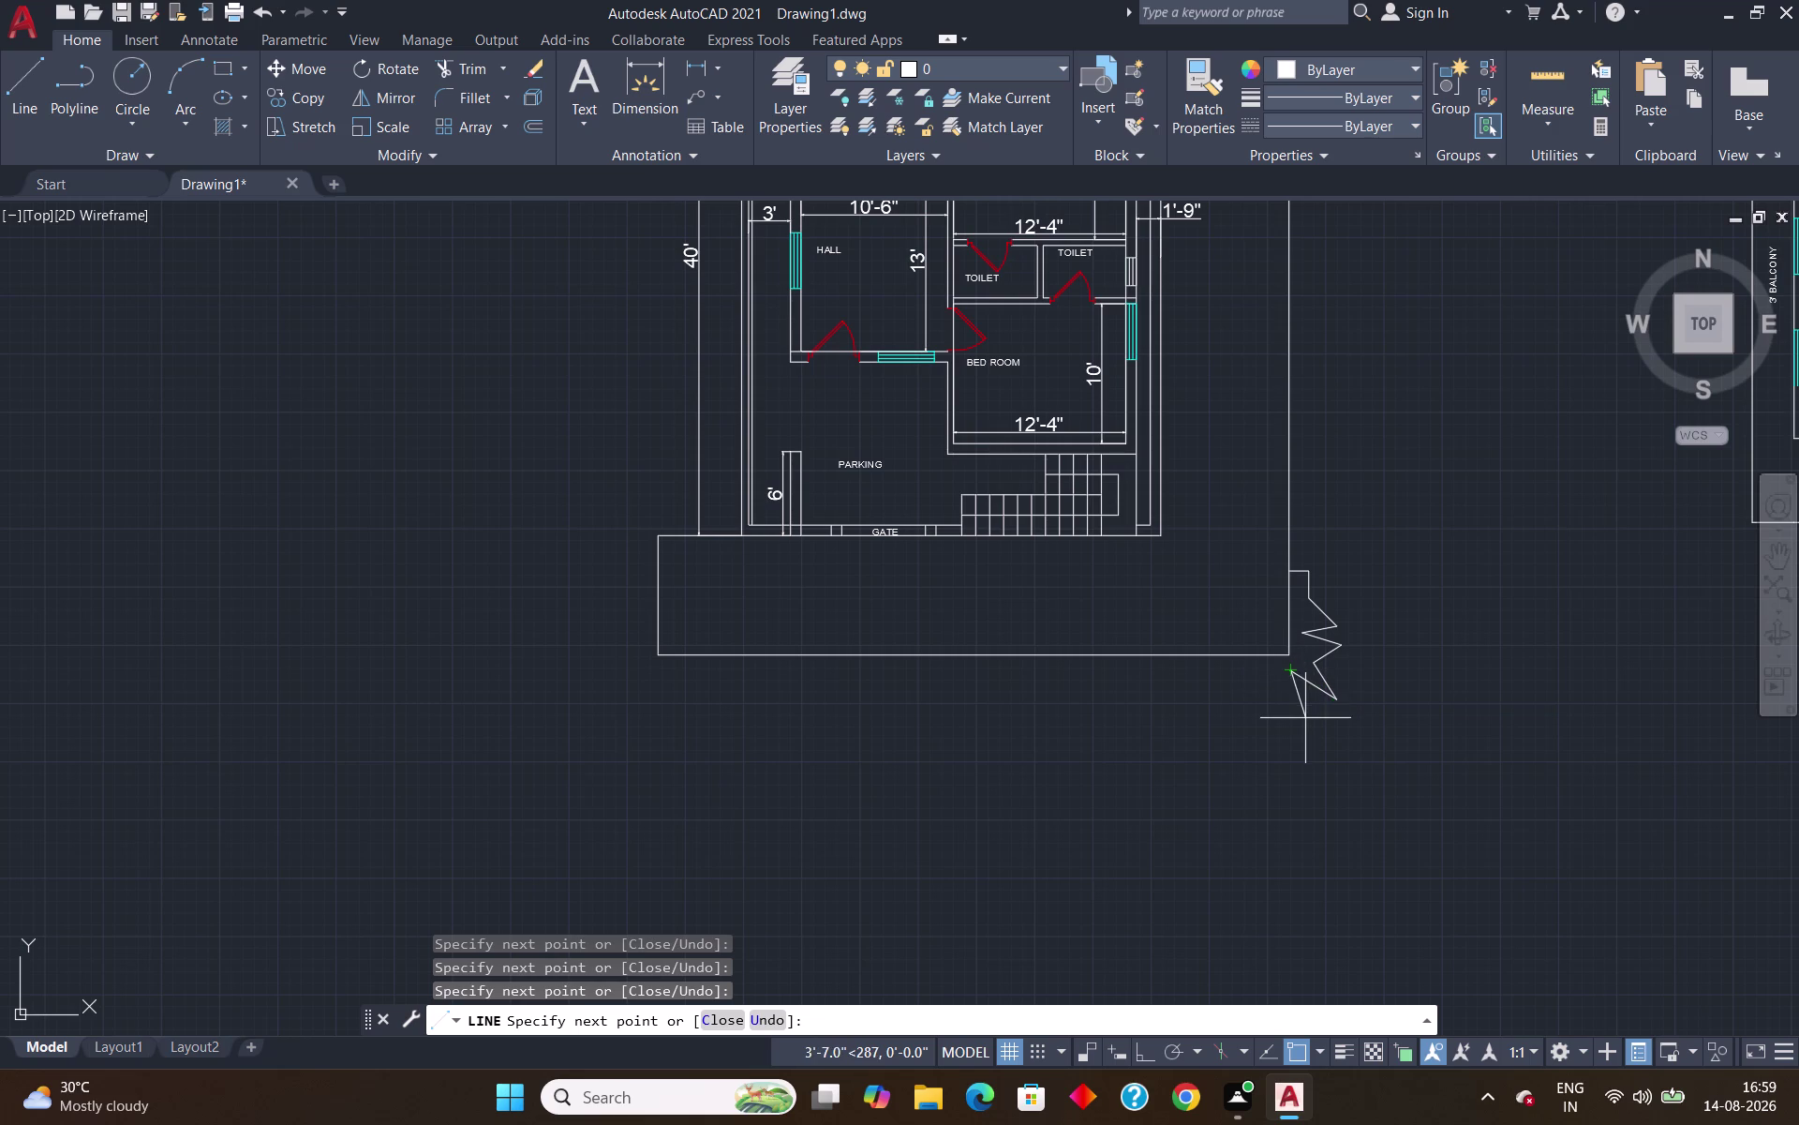
With Ortho on, draw a rectangular road branch down, left and back up to the road edge.
key(F8)
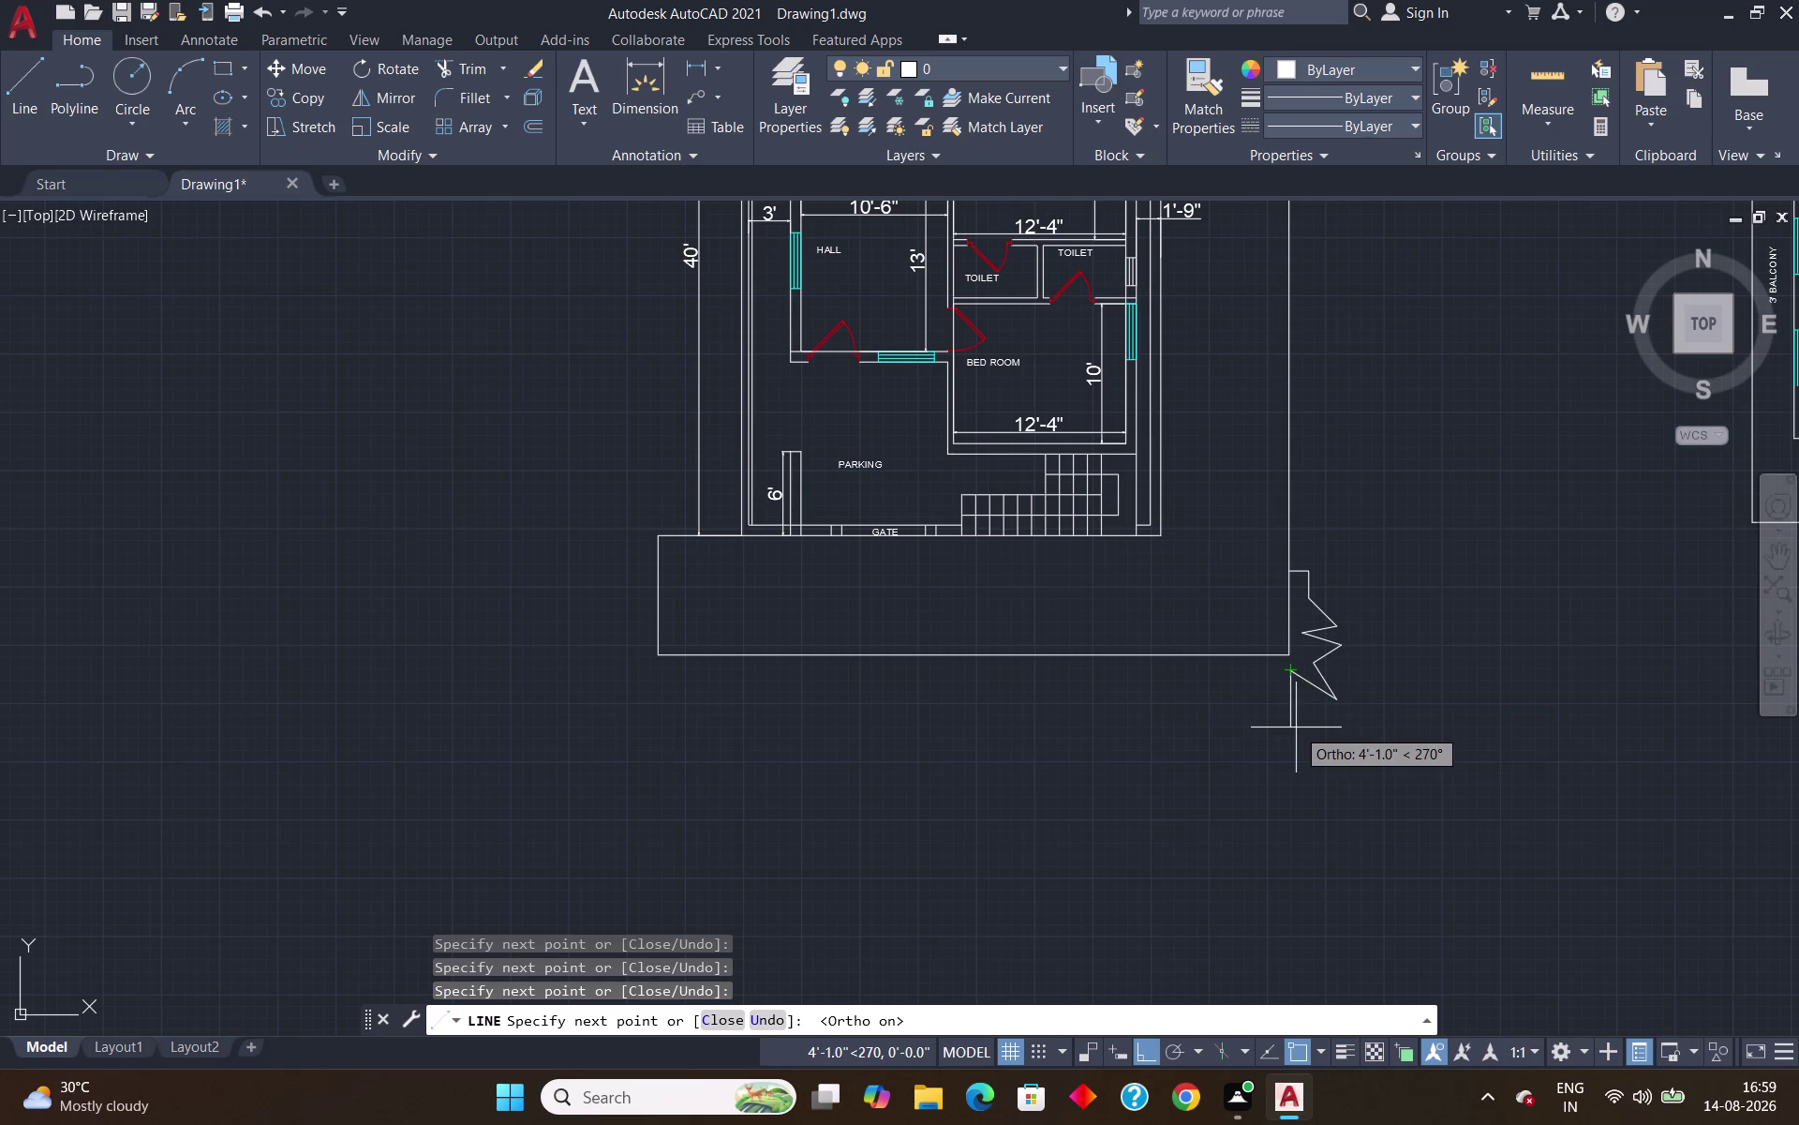
click(1295, 728)
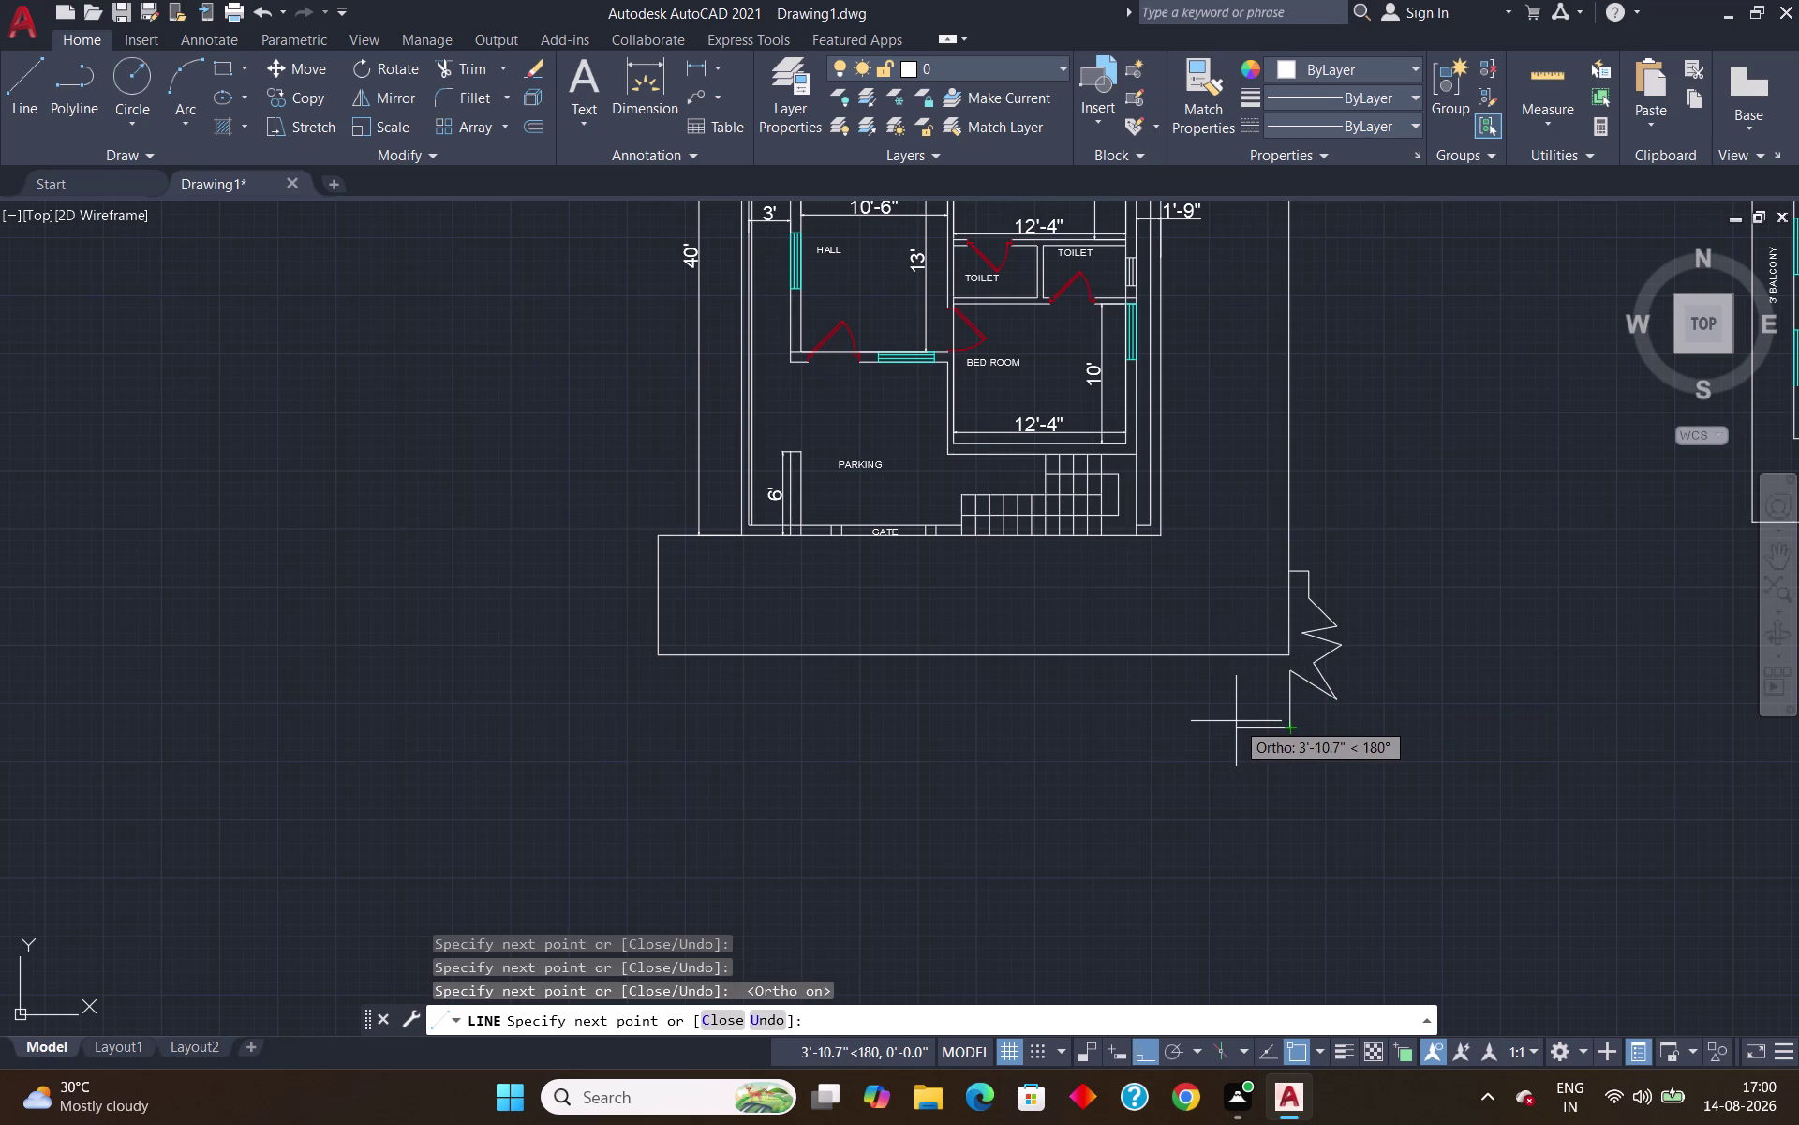
click(1236, 721)
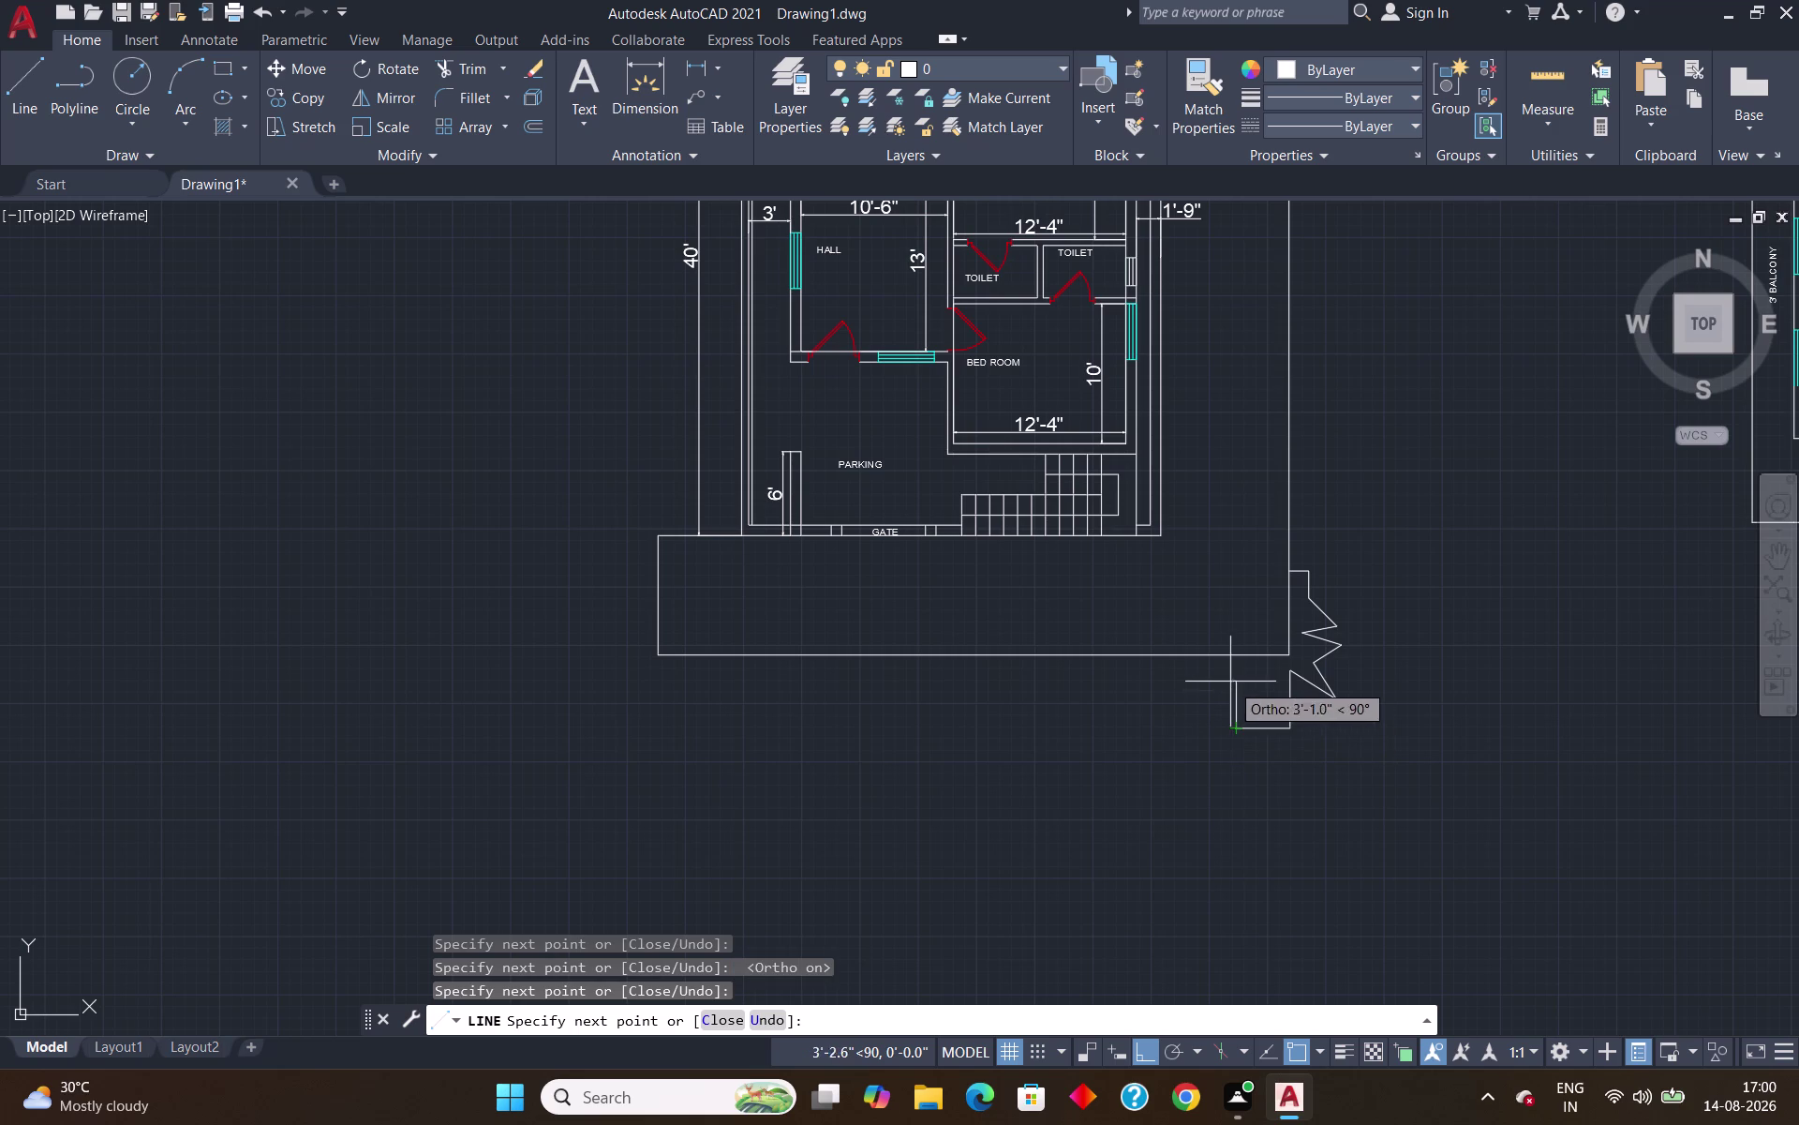
click(1234, 657)
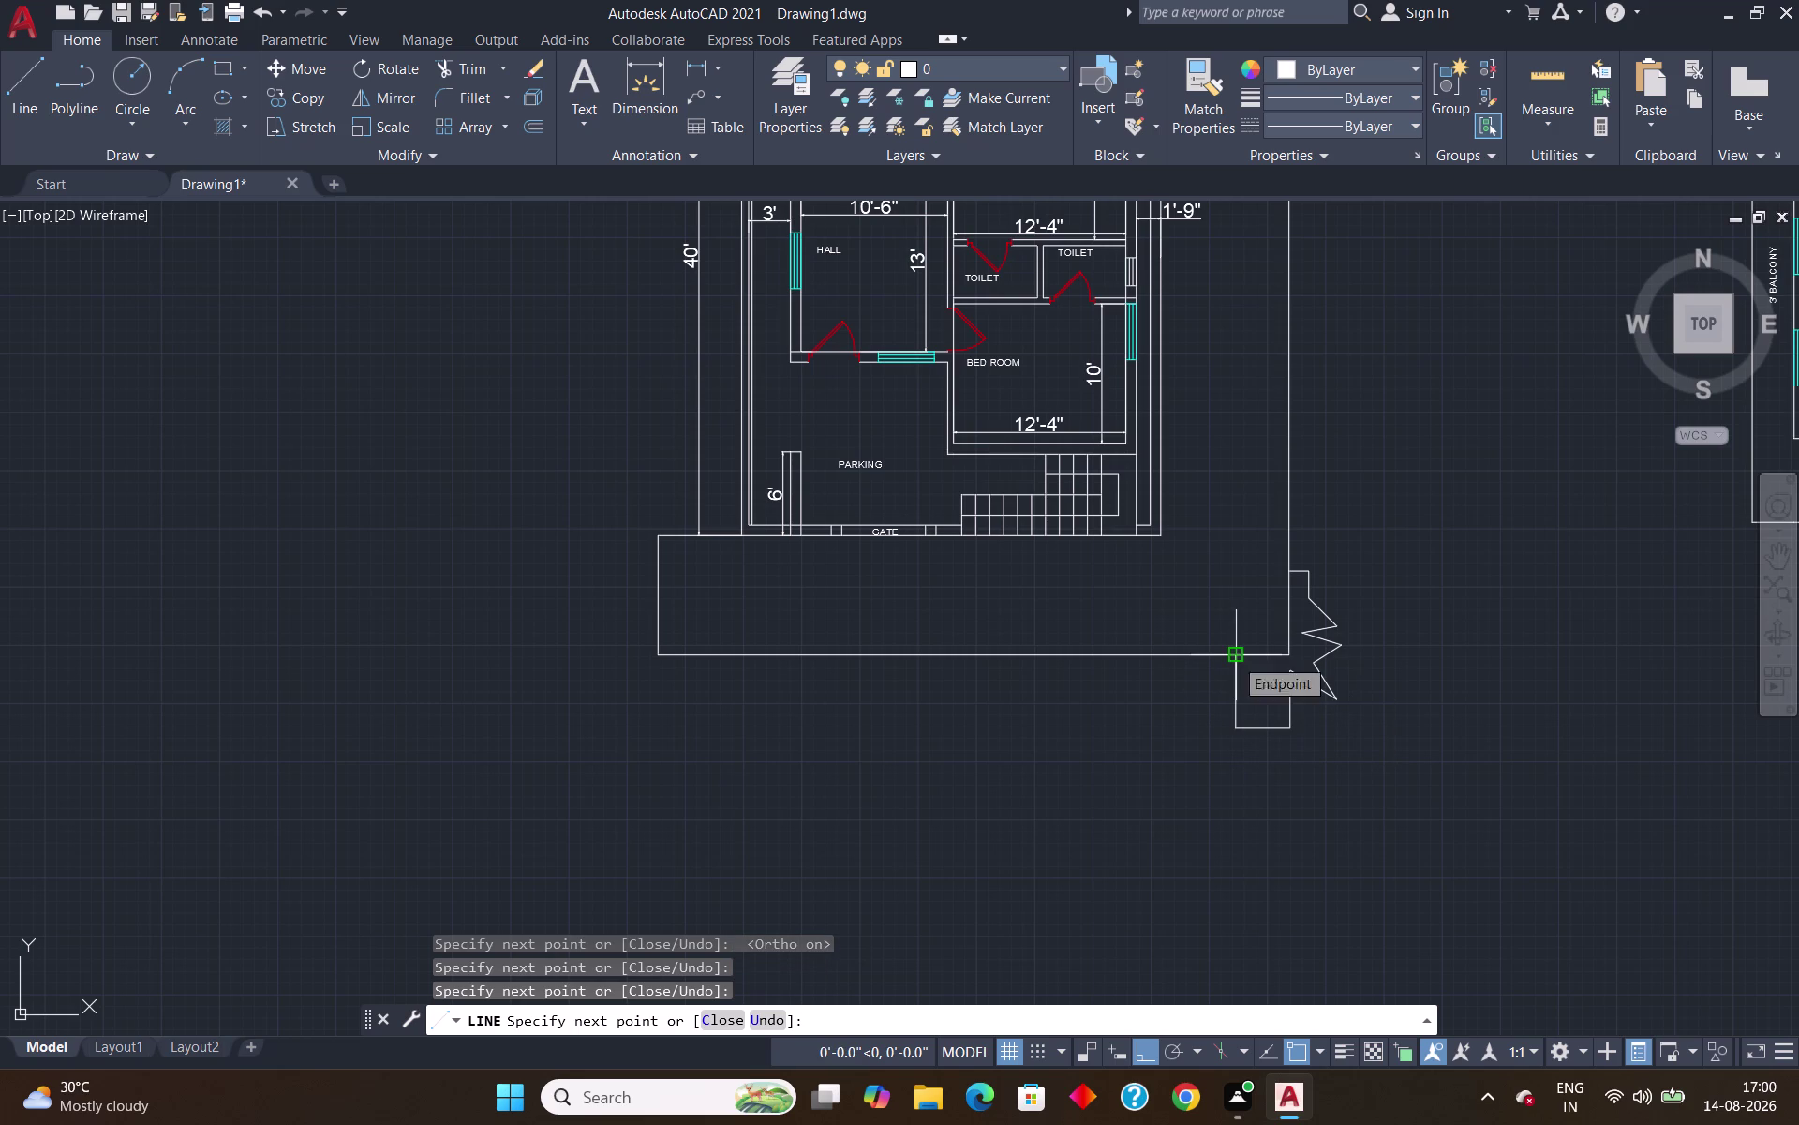
key(Escape)
Trim the road's bottom edge across the branch opening, using TR.
text(TR)
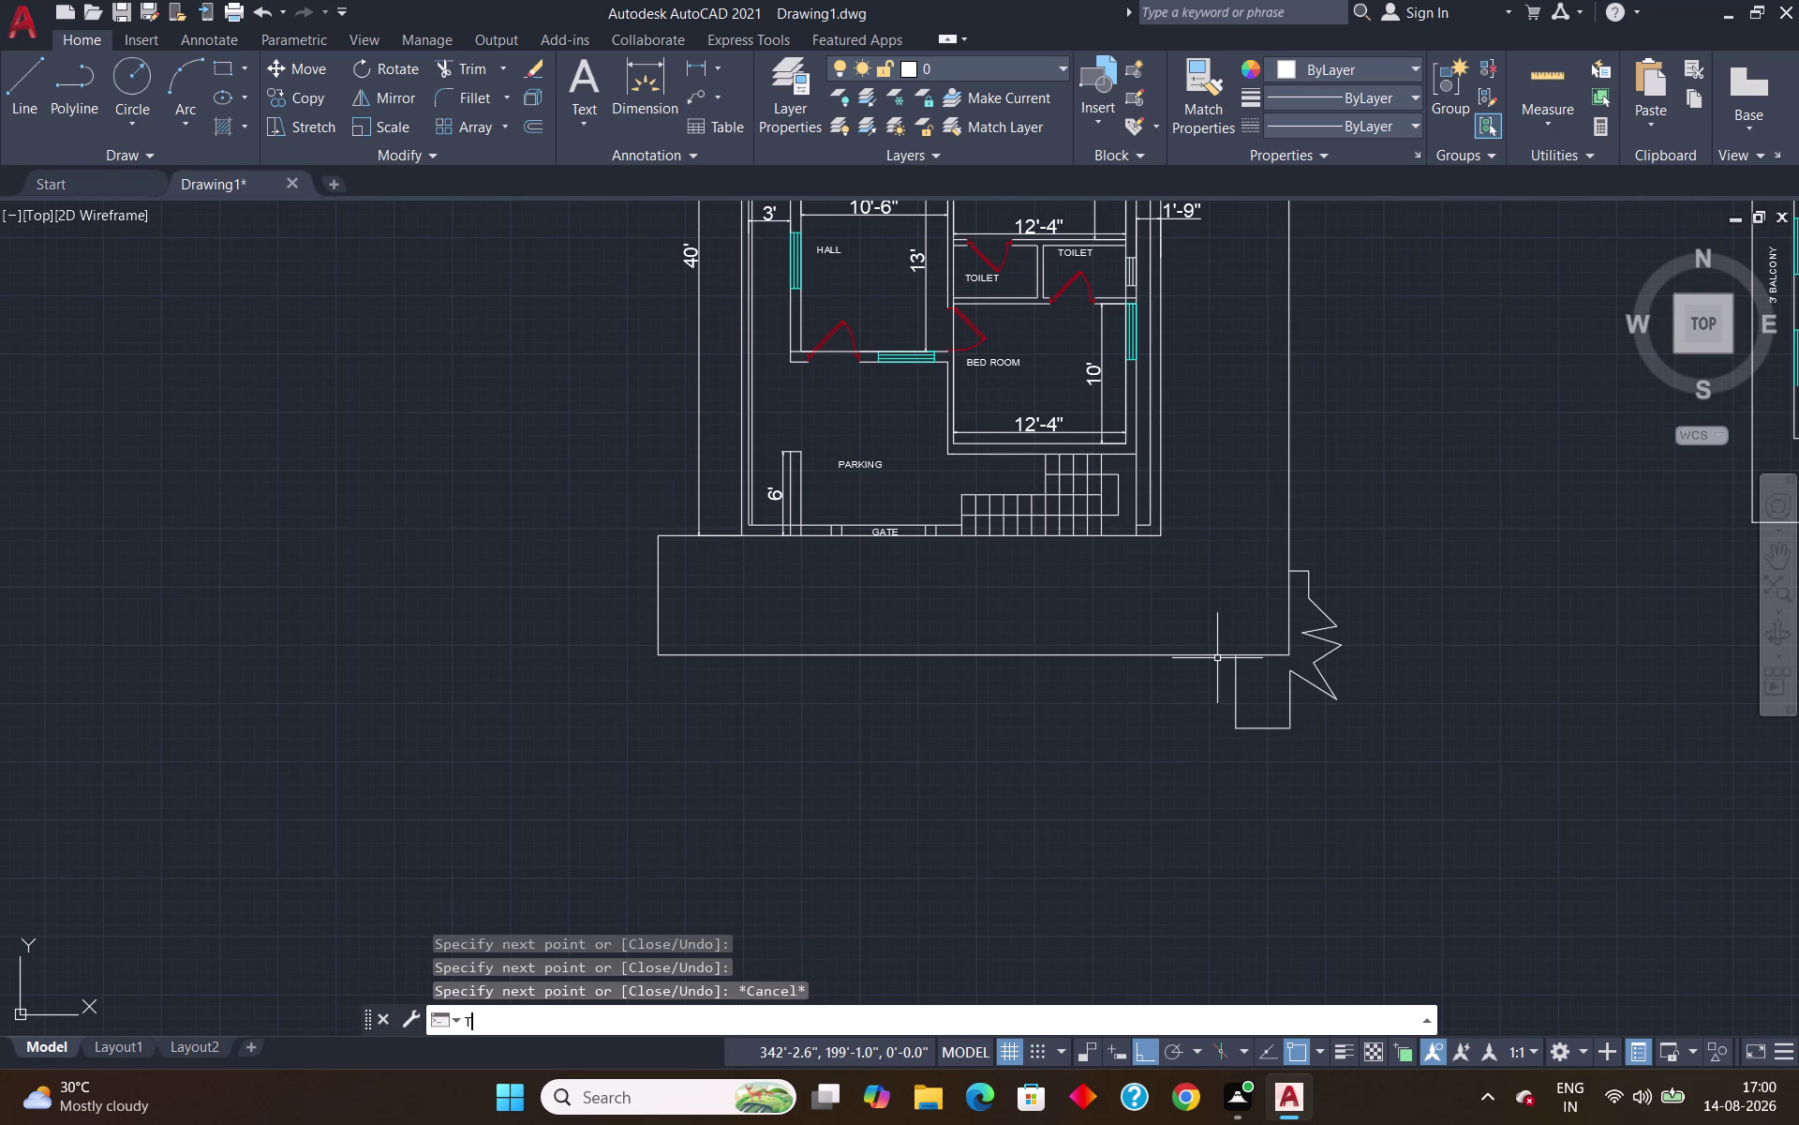
key(Return)
drag(1258, 652, 1264, 659)
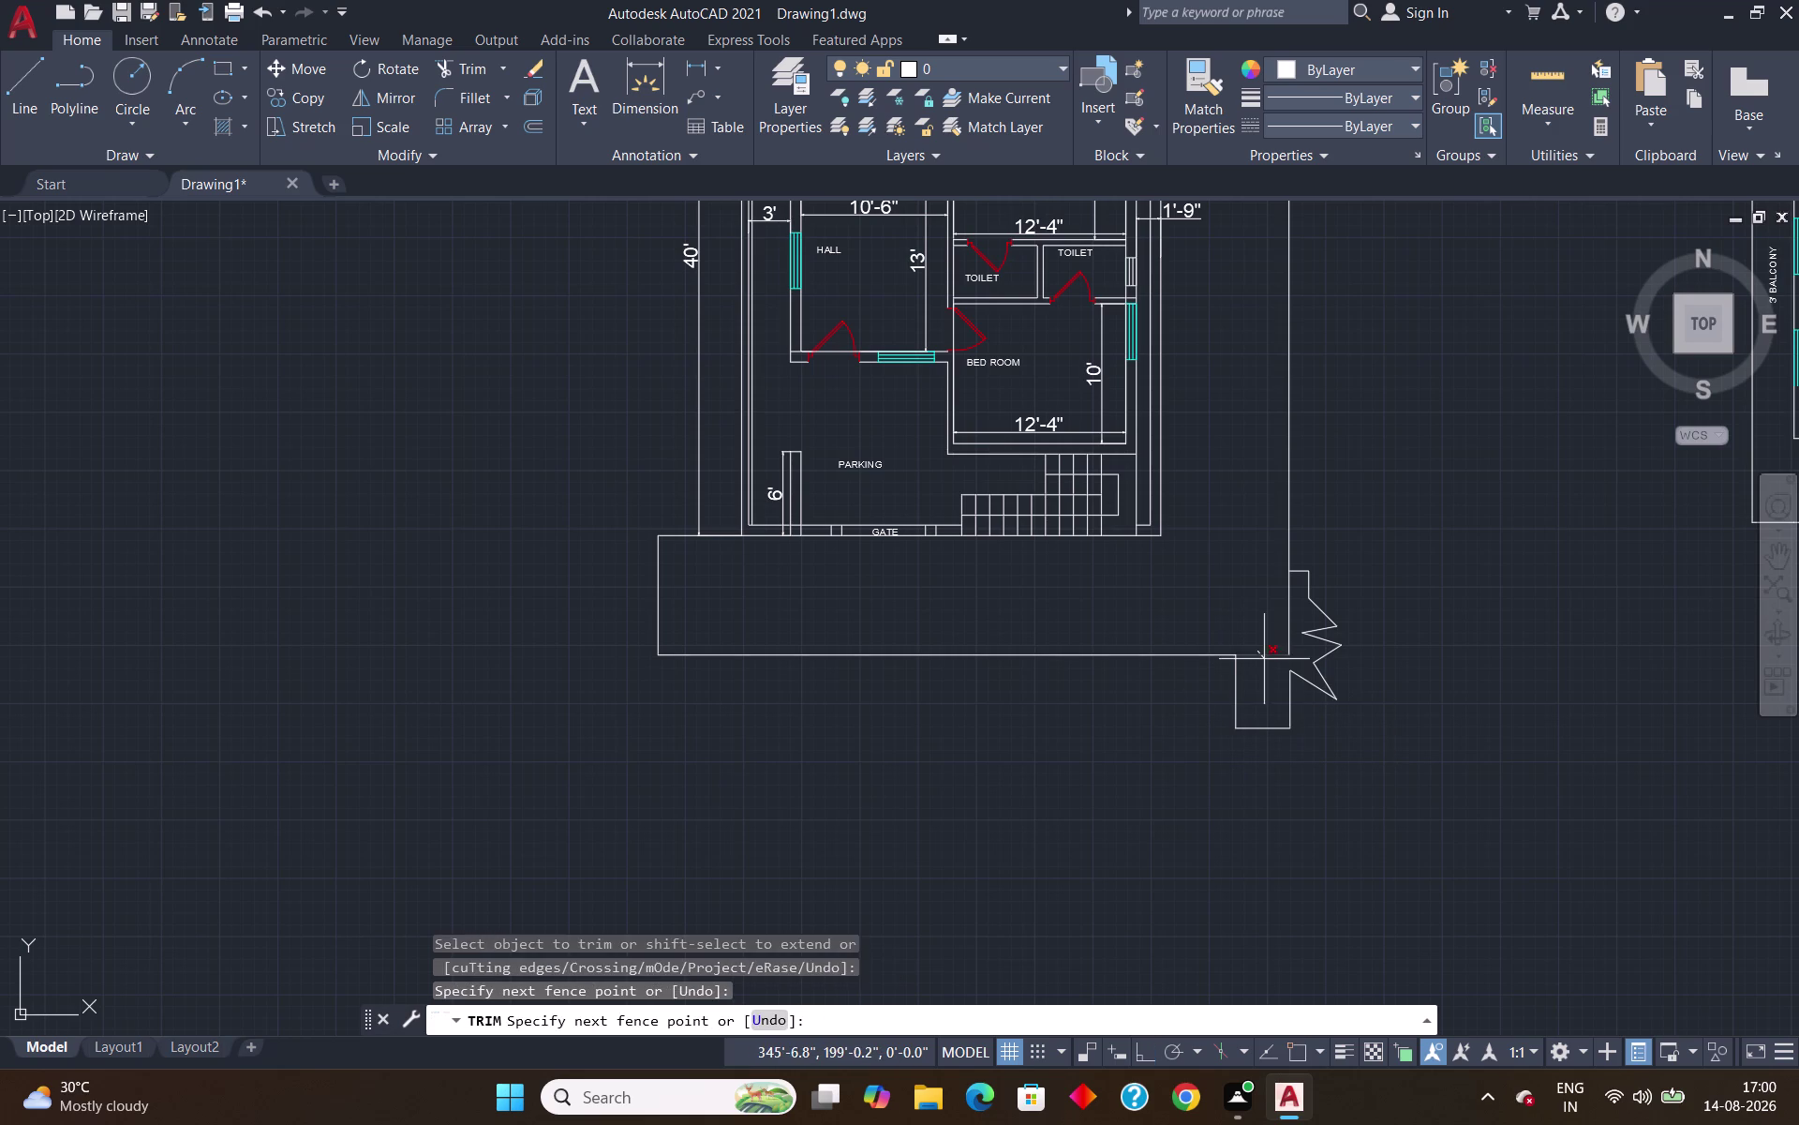
drag(1264, 659, 1267, 667)
click(1290, 621)
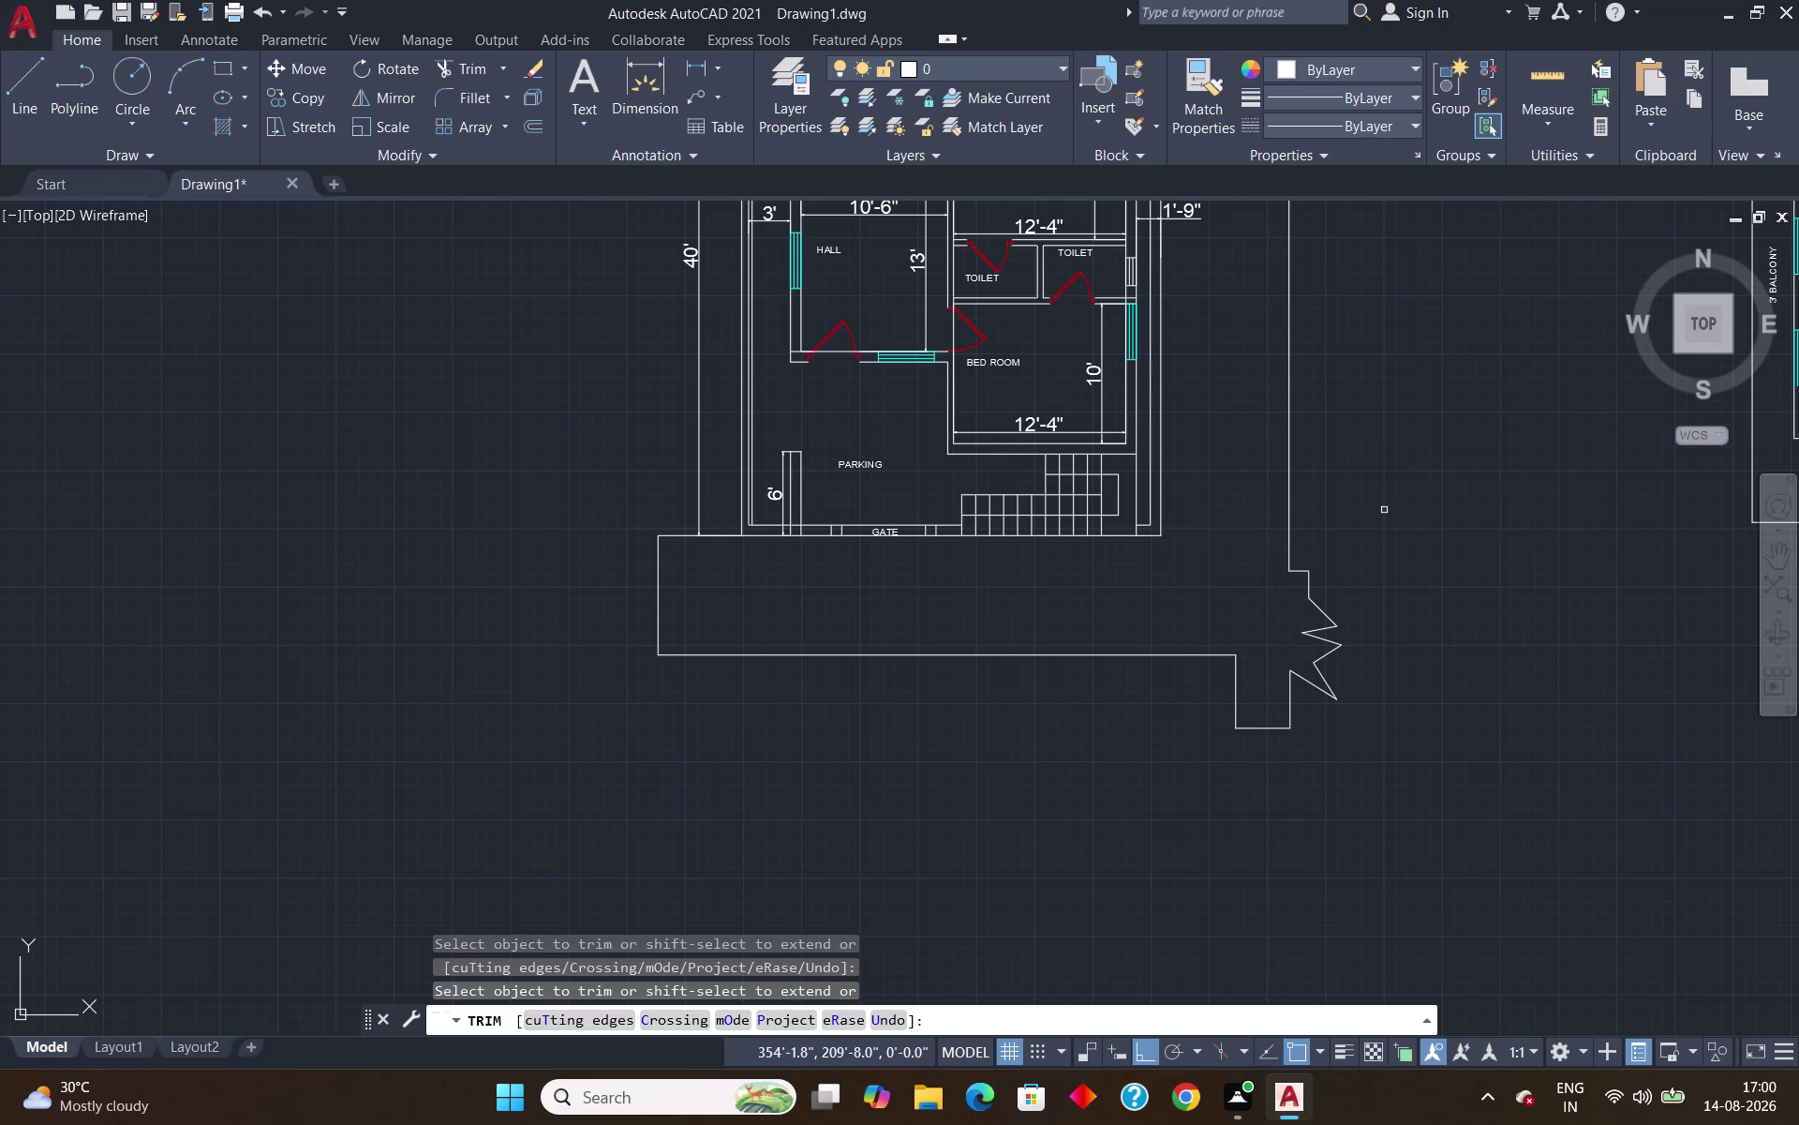
Trim the leftover lines at the road outline's left end.
key(grave)
scroll(down, 3)
scroll(up, 3)
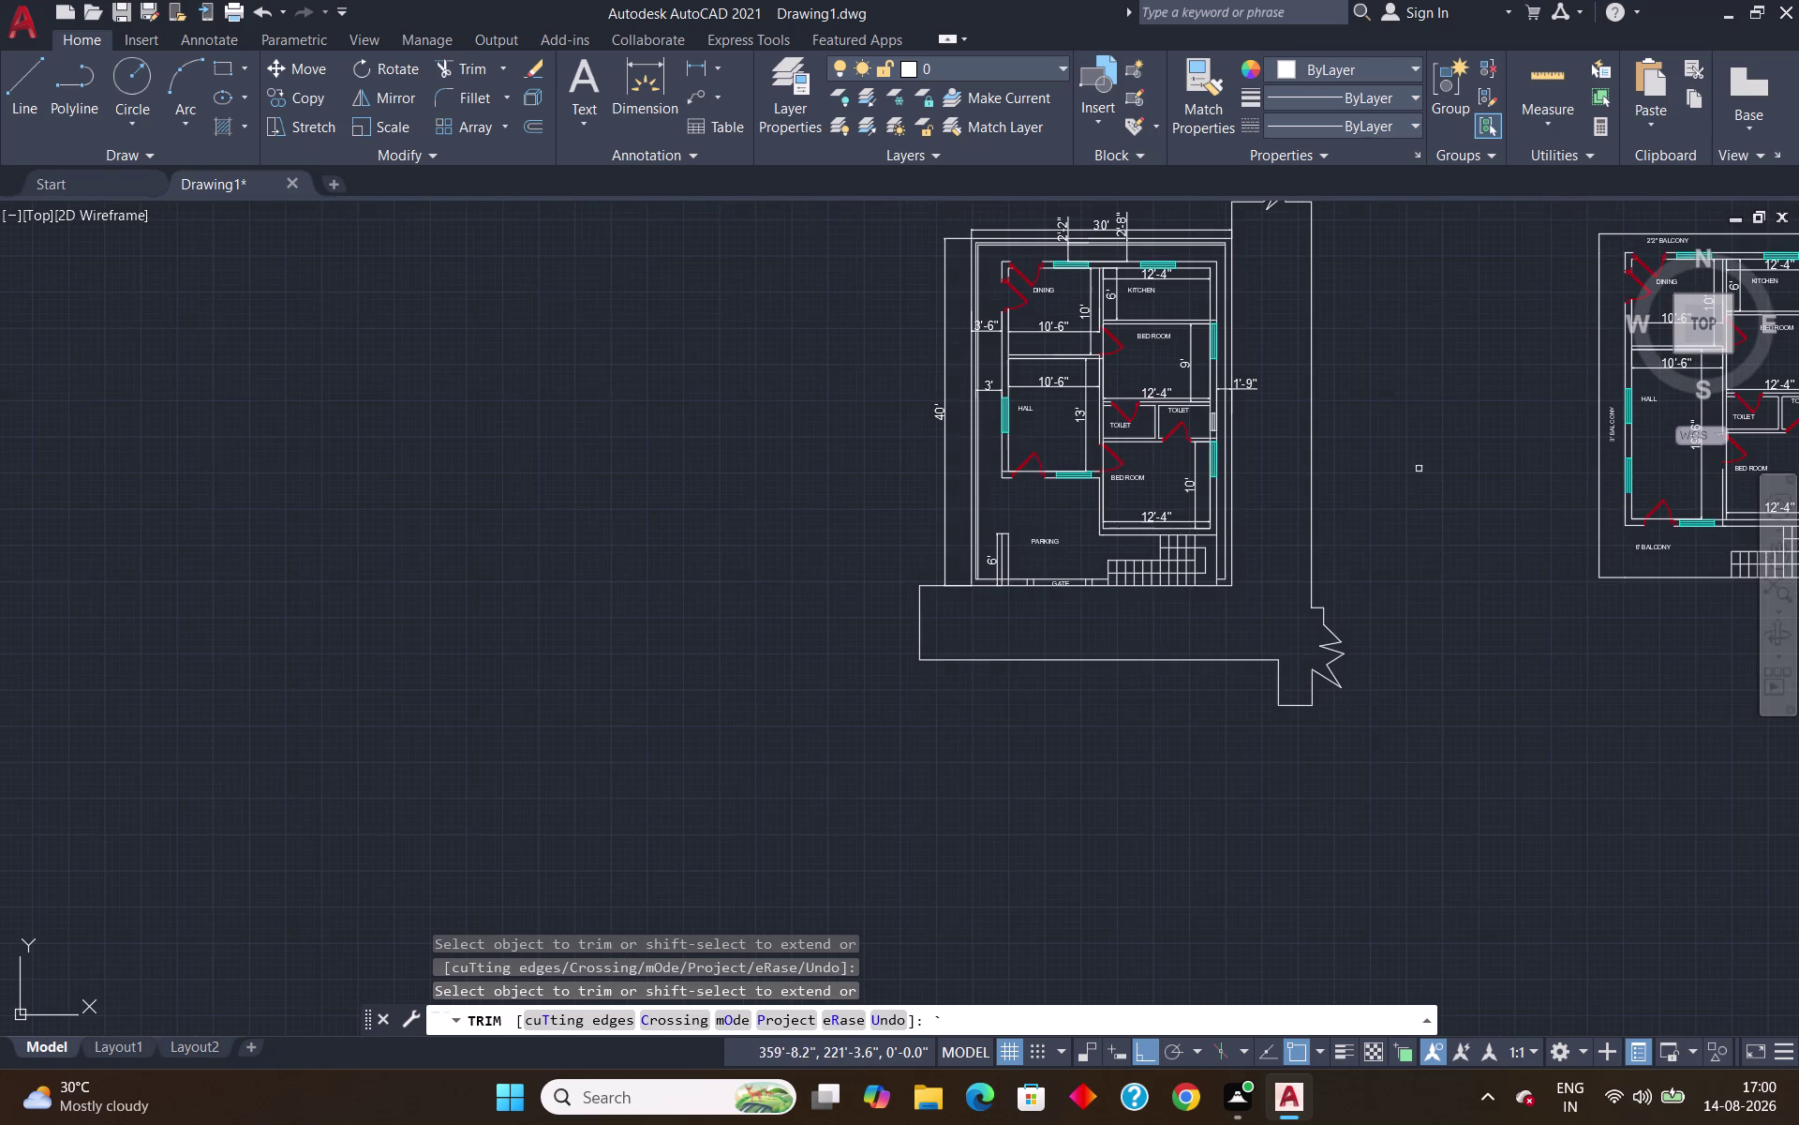
click(918, 631)
drag(875, 611, 1040, 623)
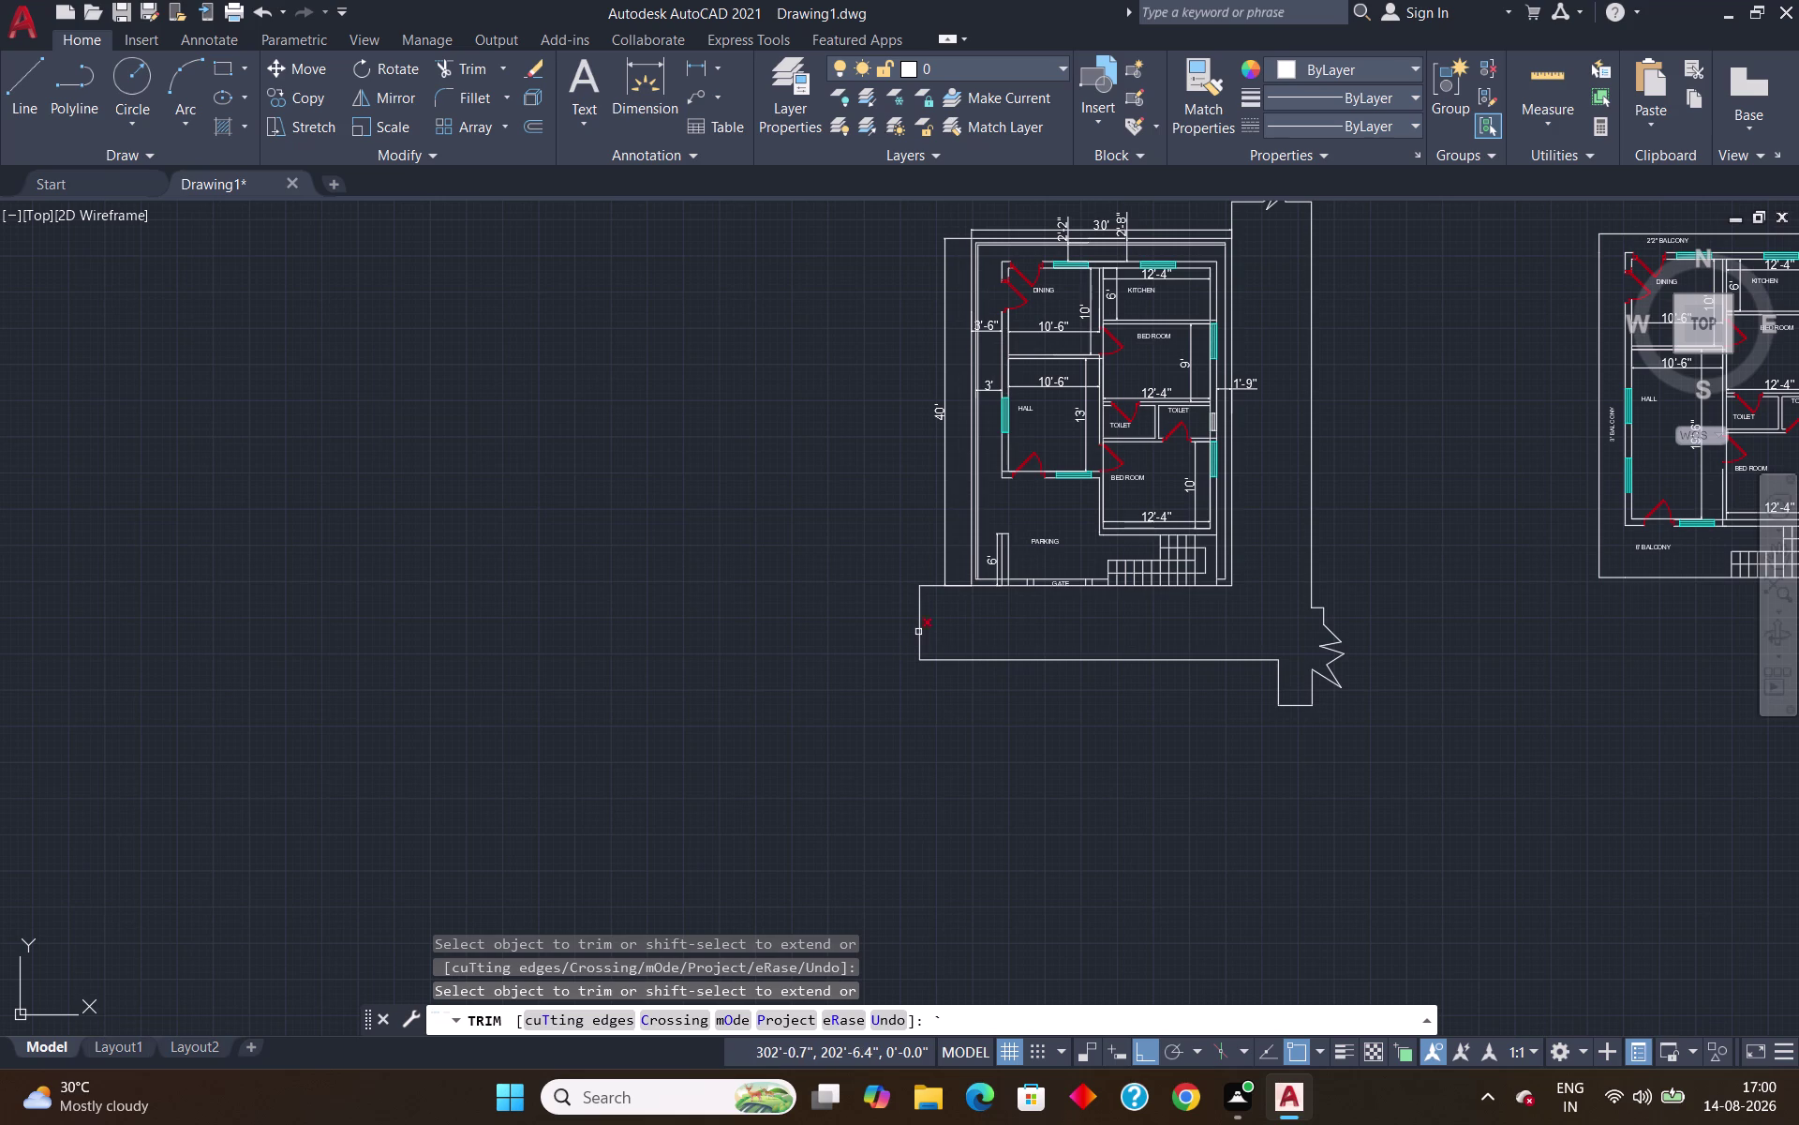
click(918, 632)
key(Escape)
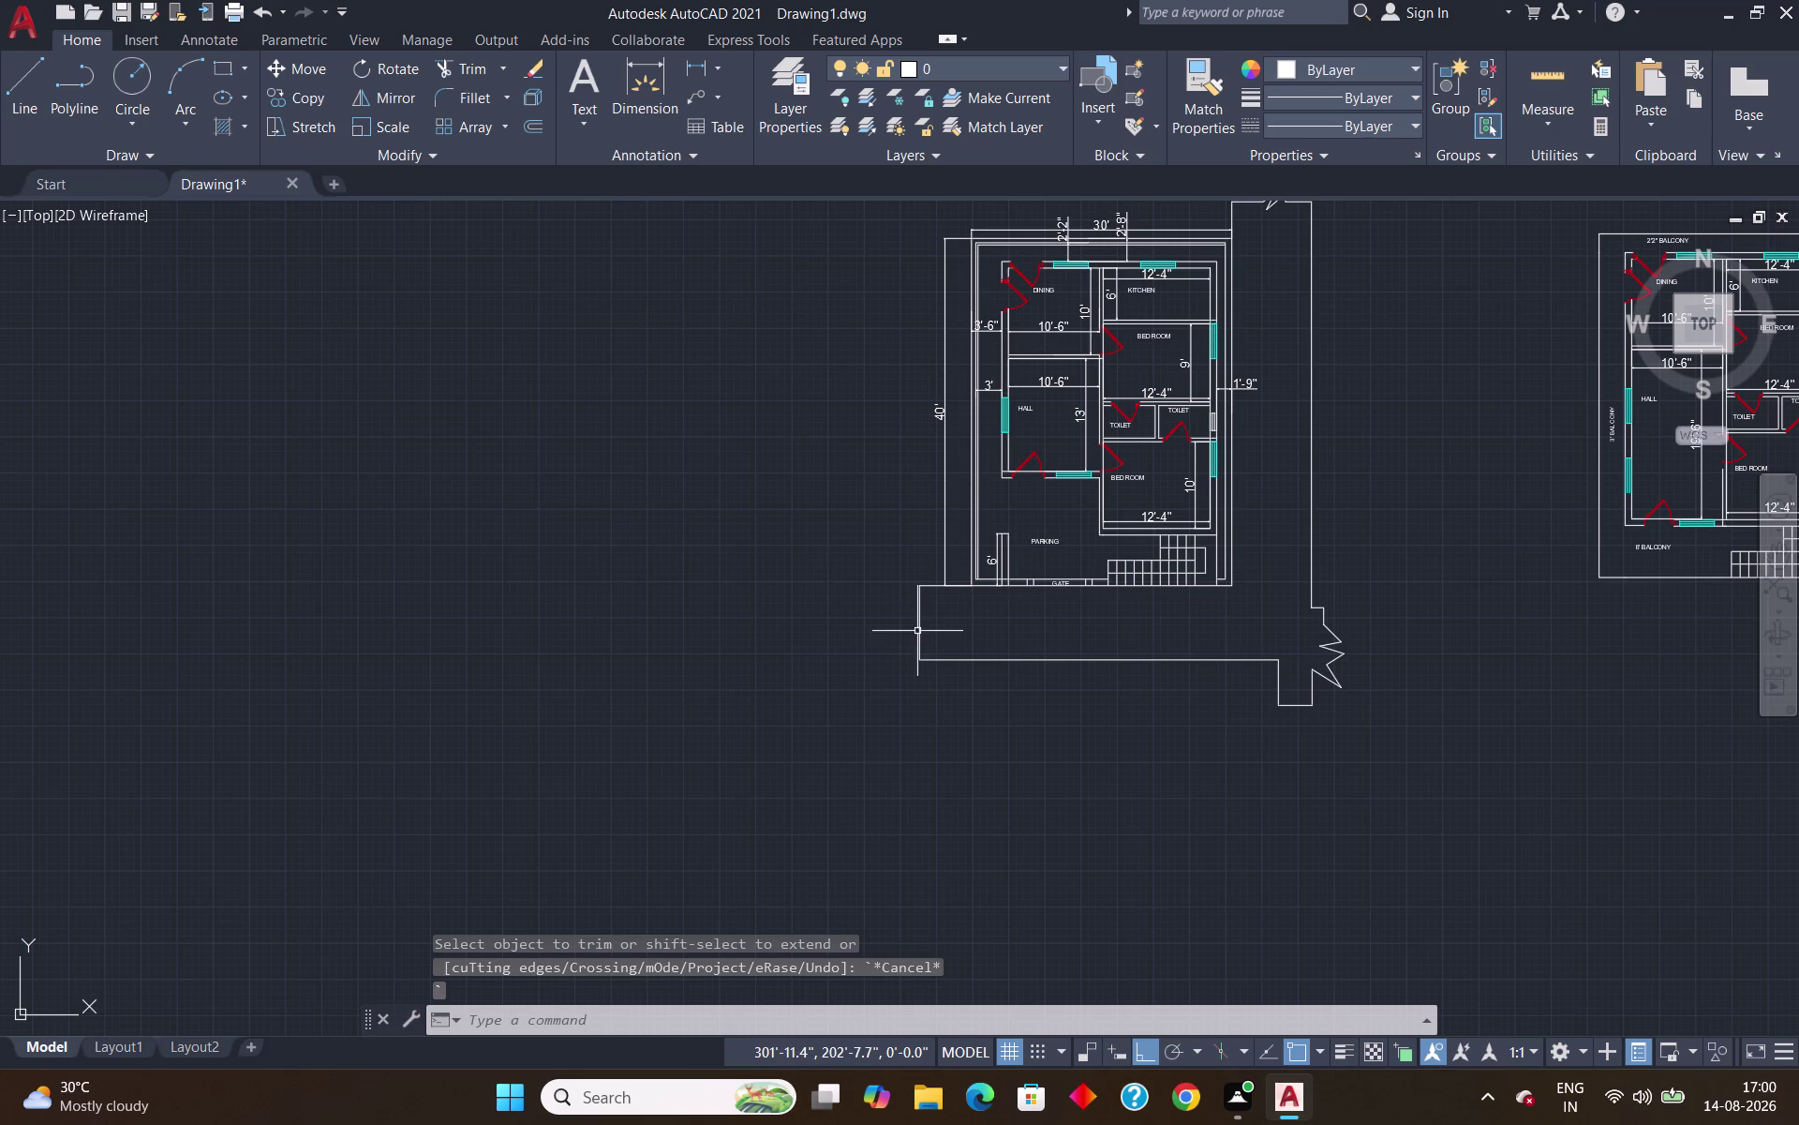
Delete a leftover line and draw the straight and diagonal zigzag strokes at the road's left end.
click(921, 628)
key(Delete)
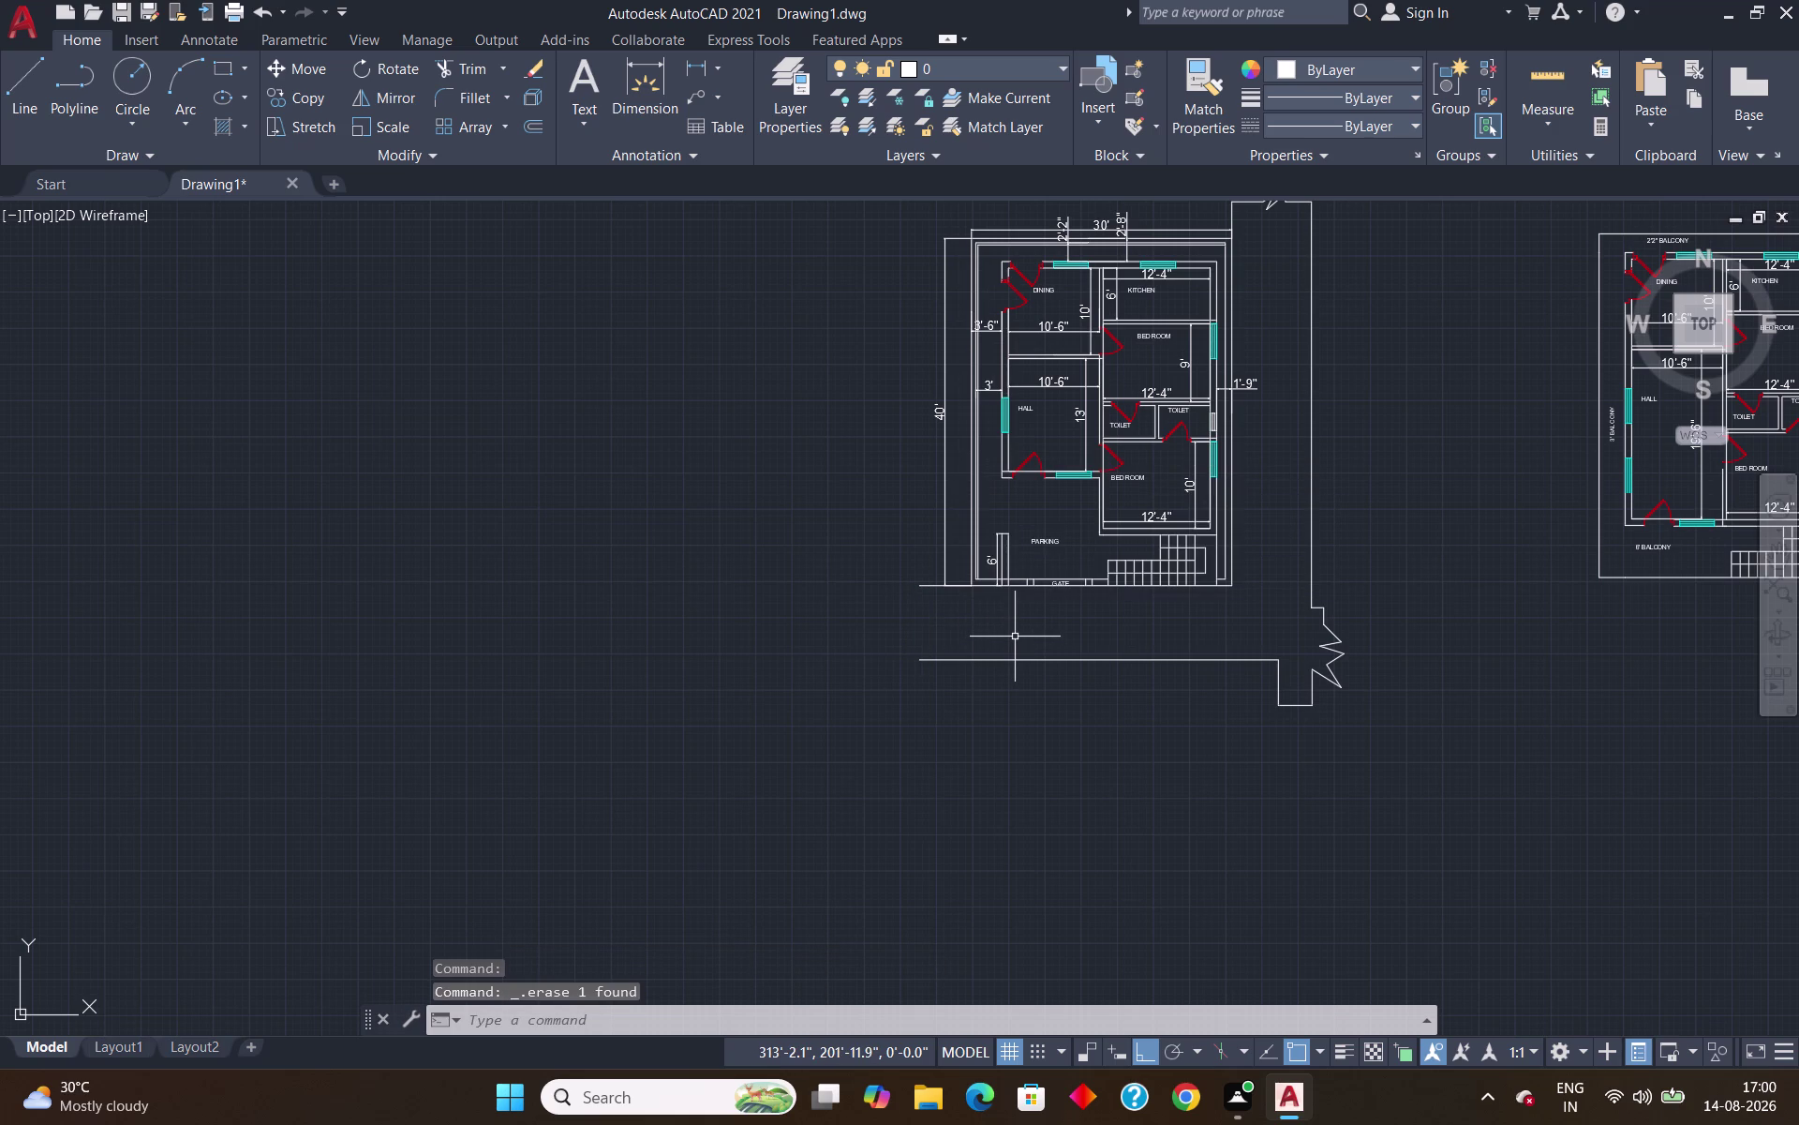
key(l)
key(Return)
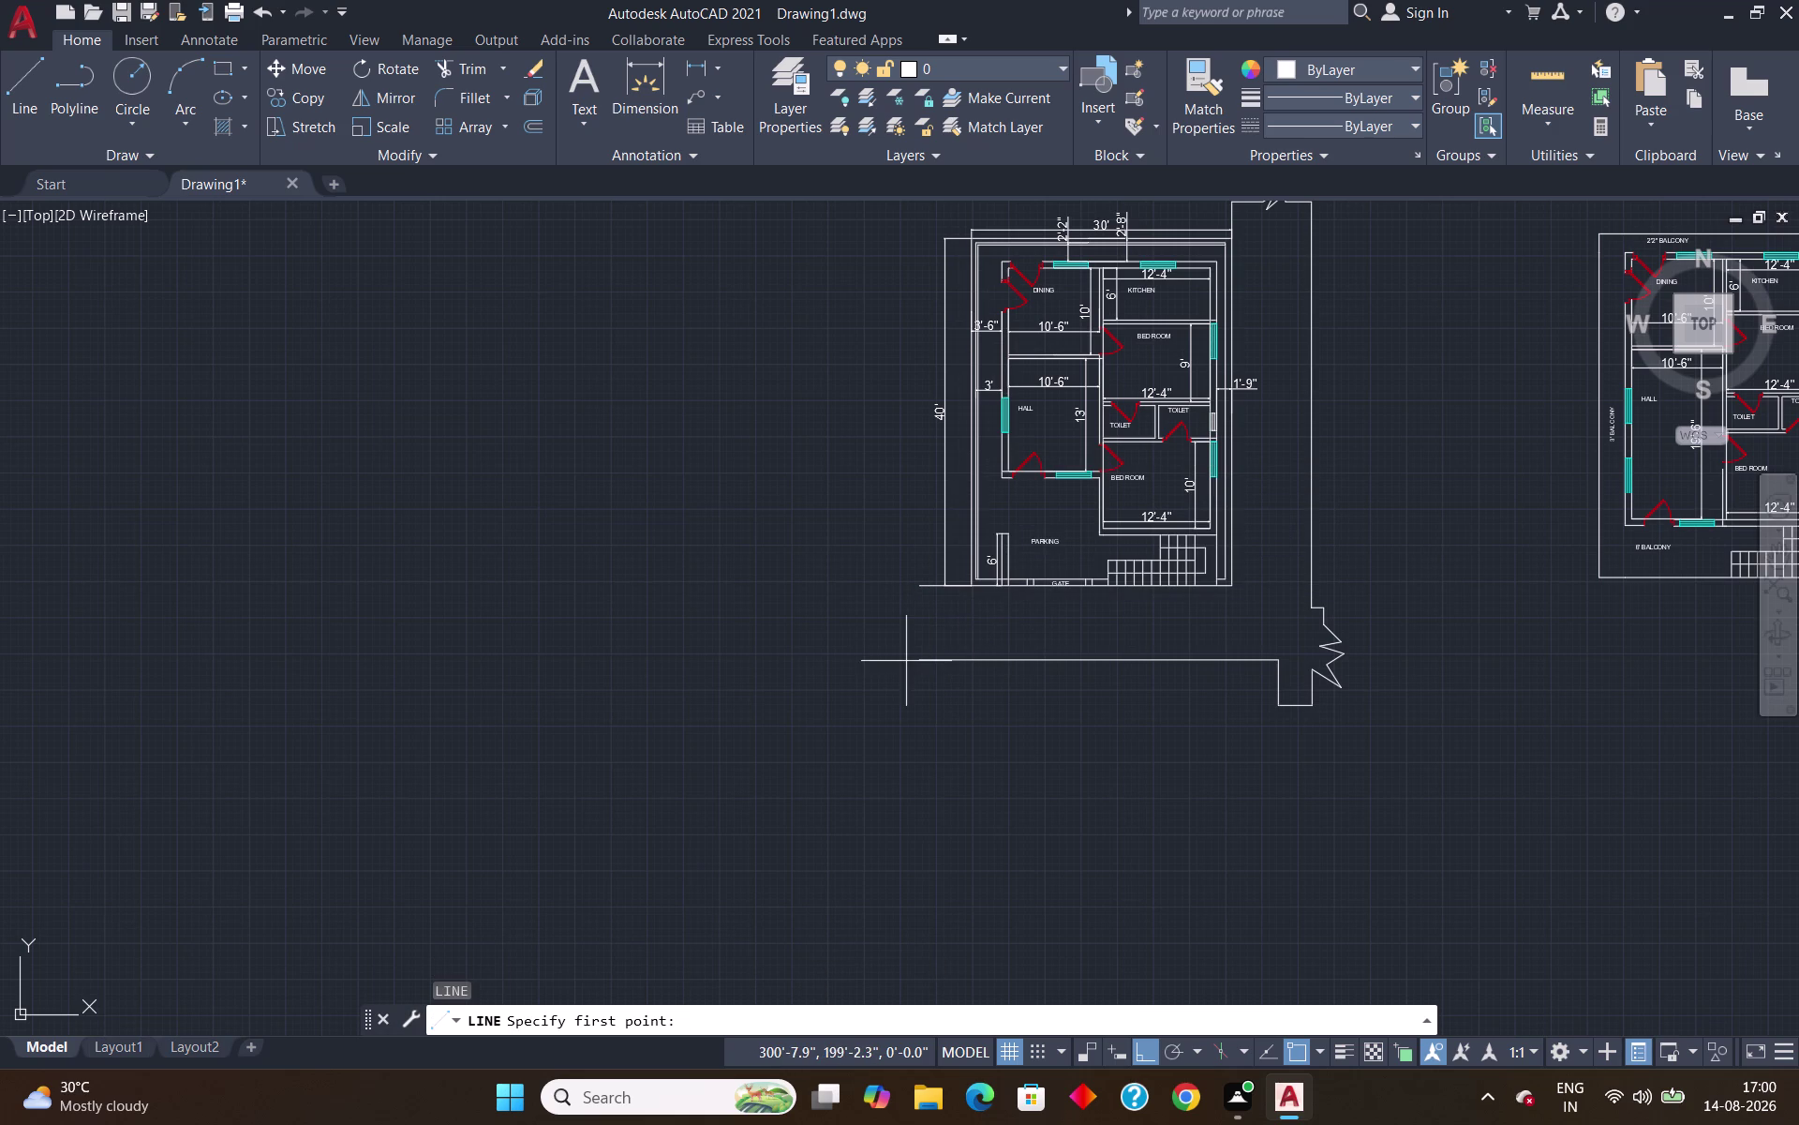
click(920, 661)
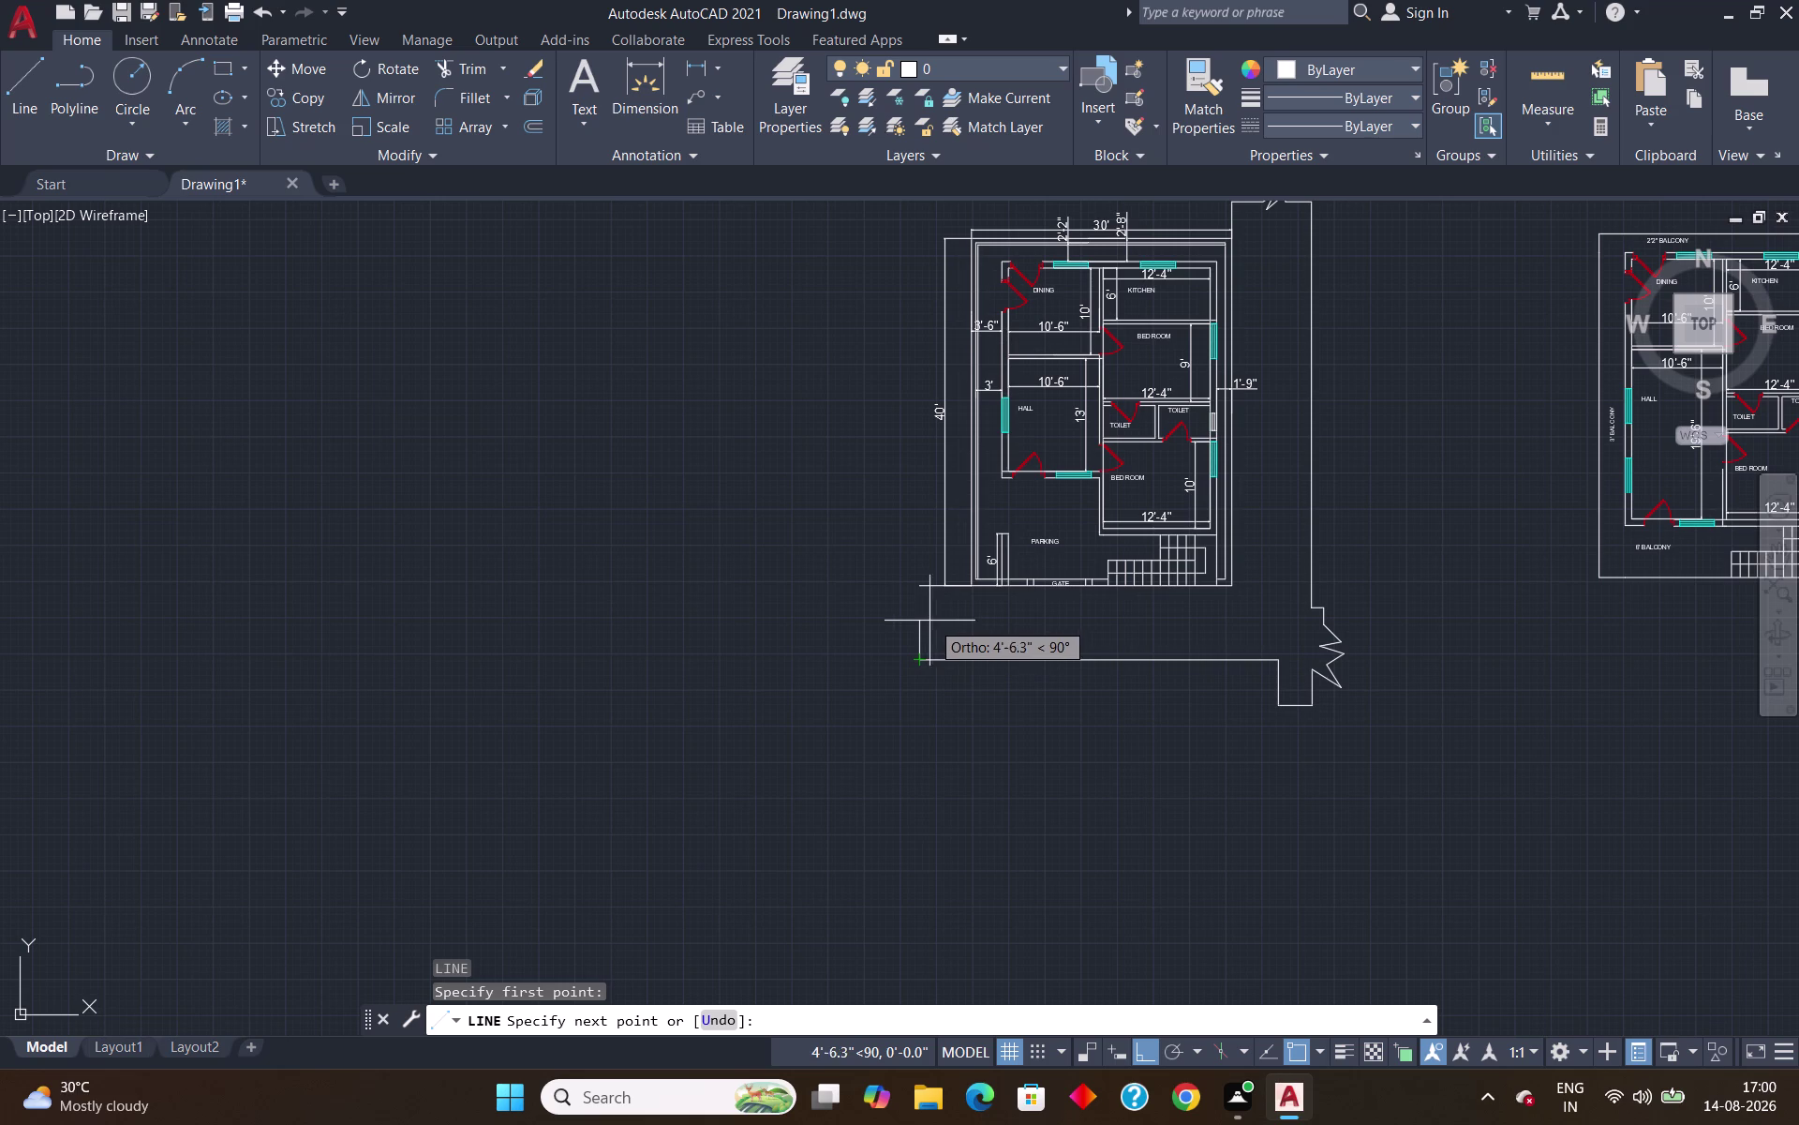
click(915, 630)
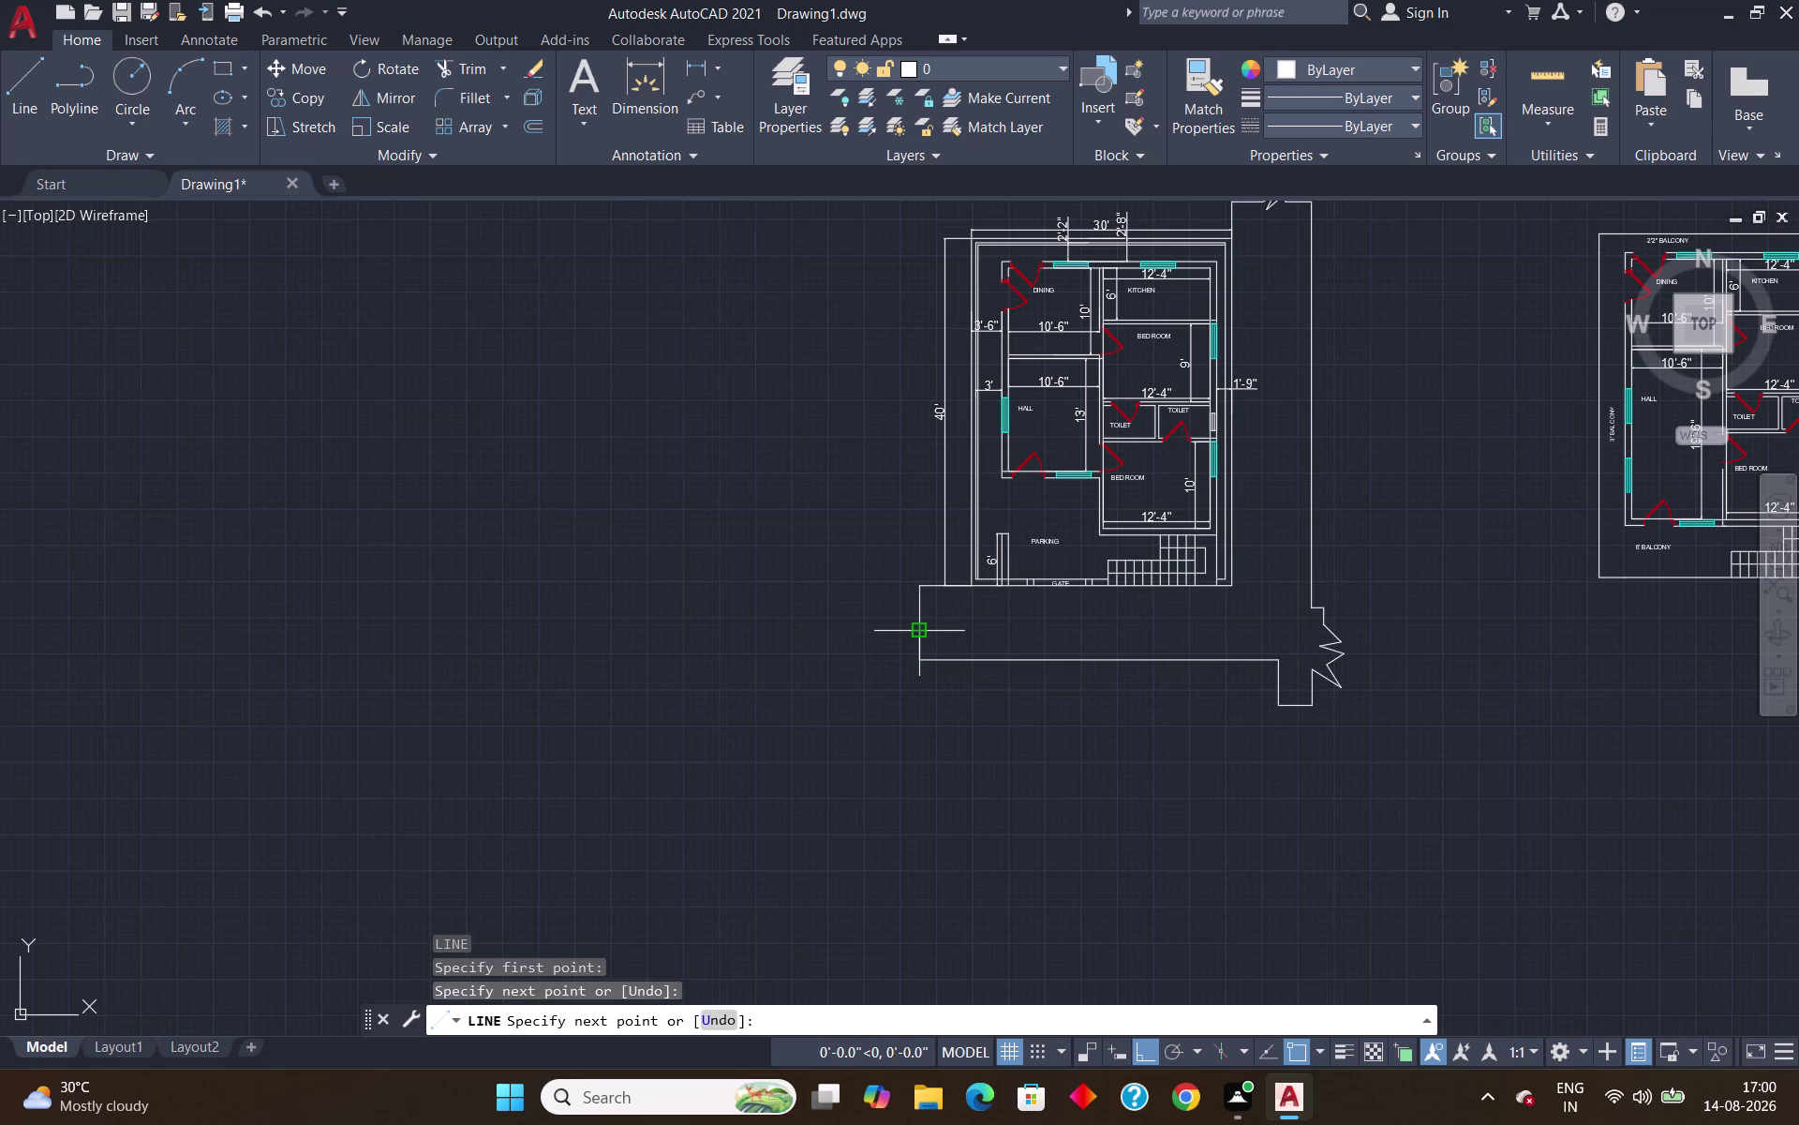
key(F8)
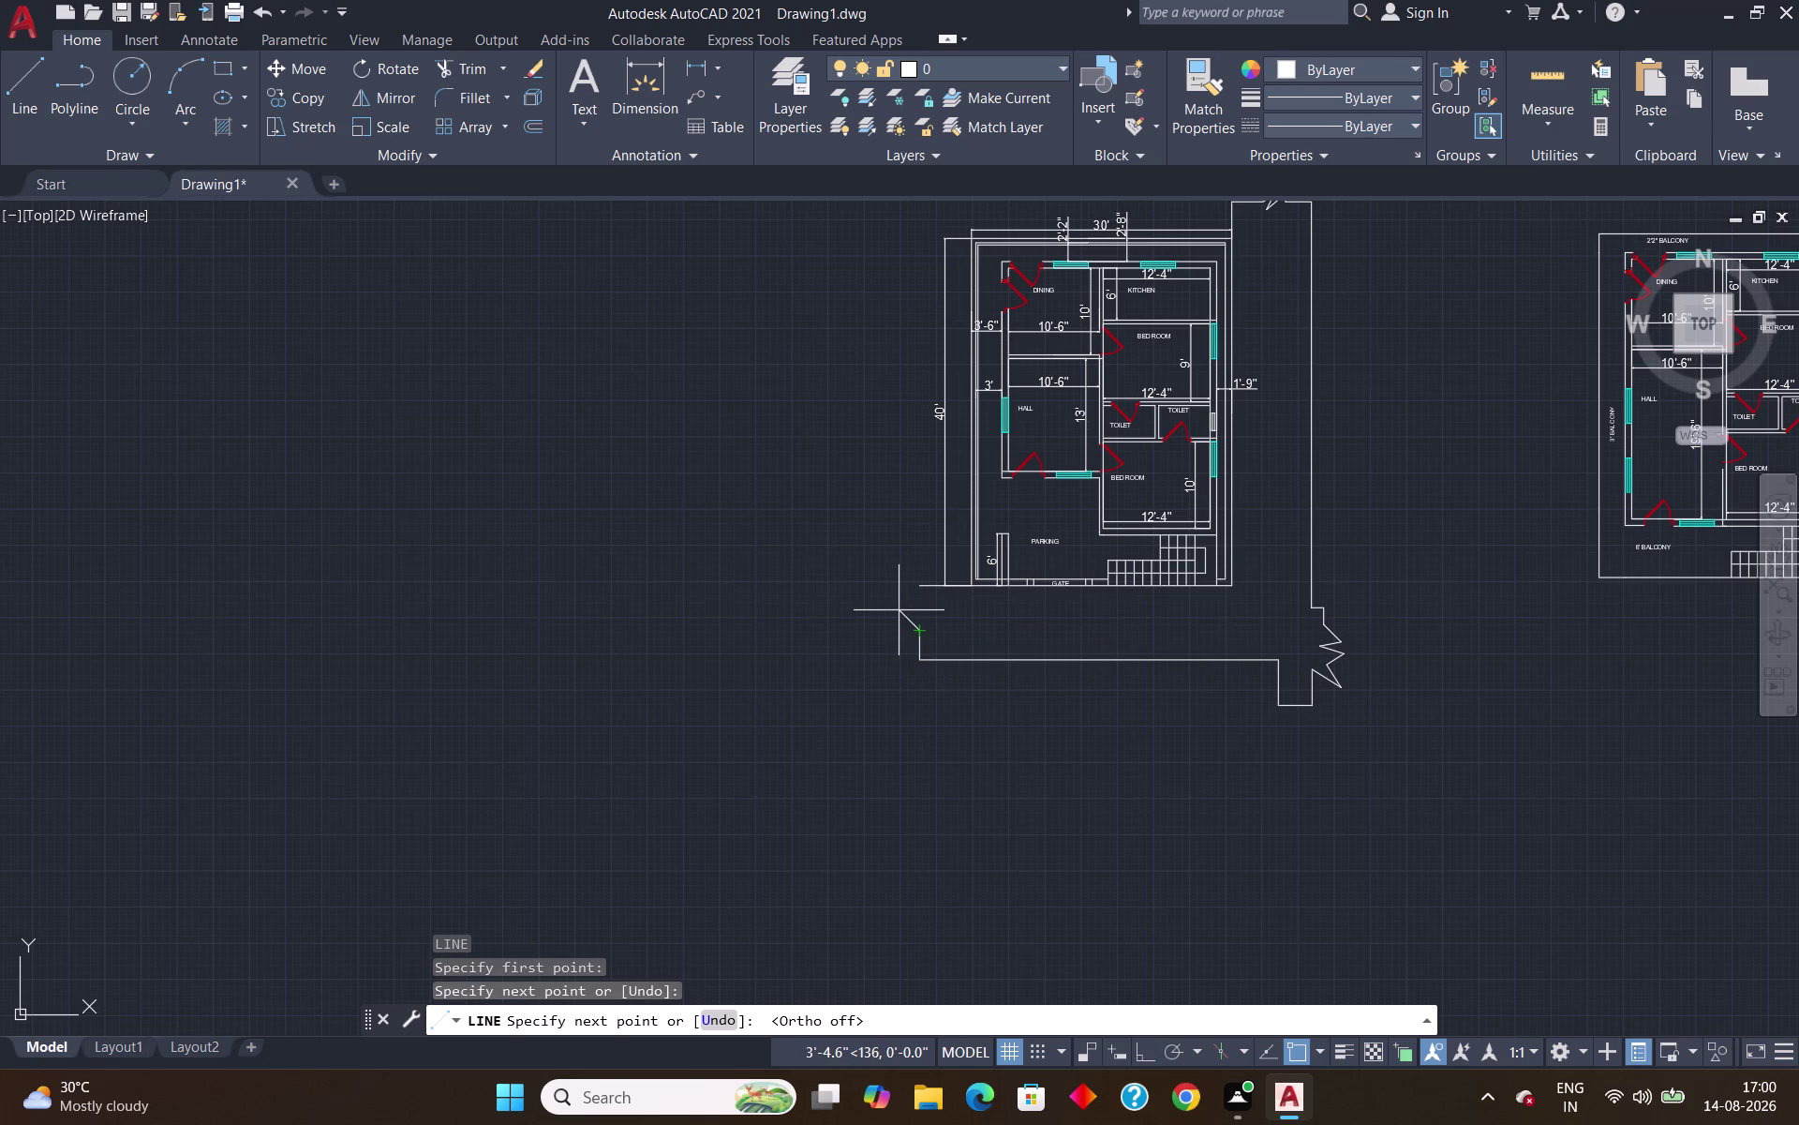
click(899, 610)
click(933, 624)
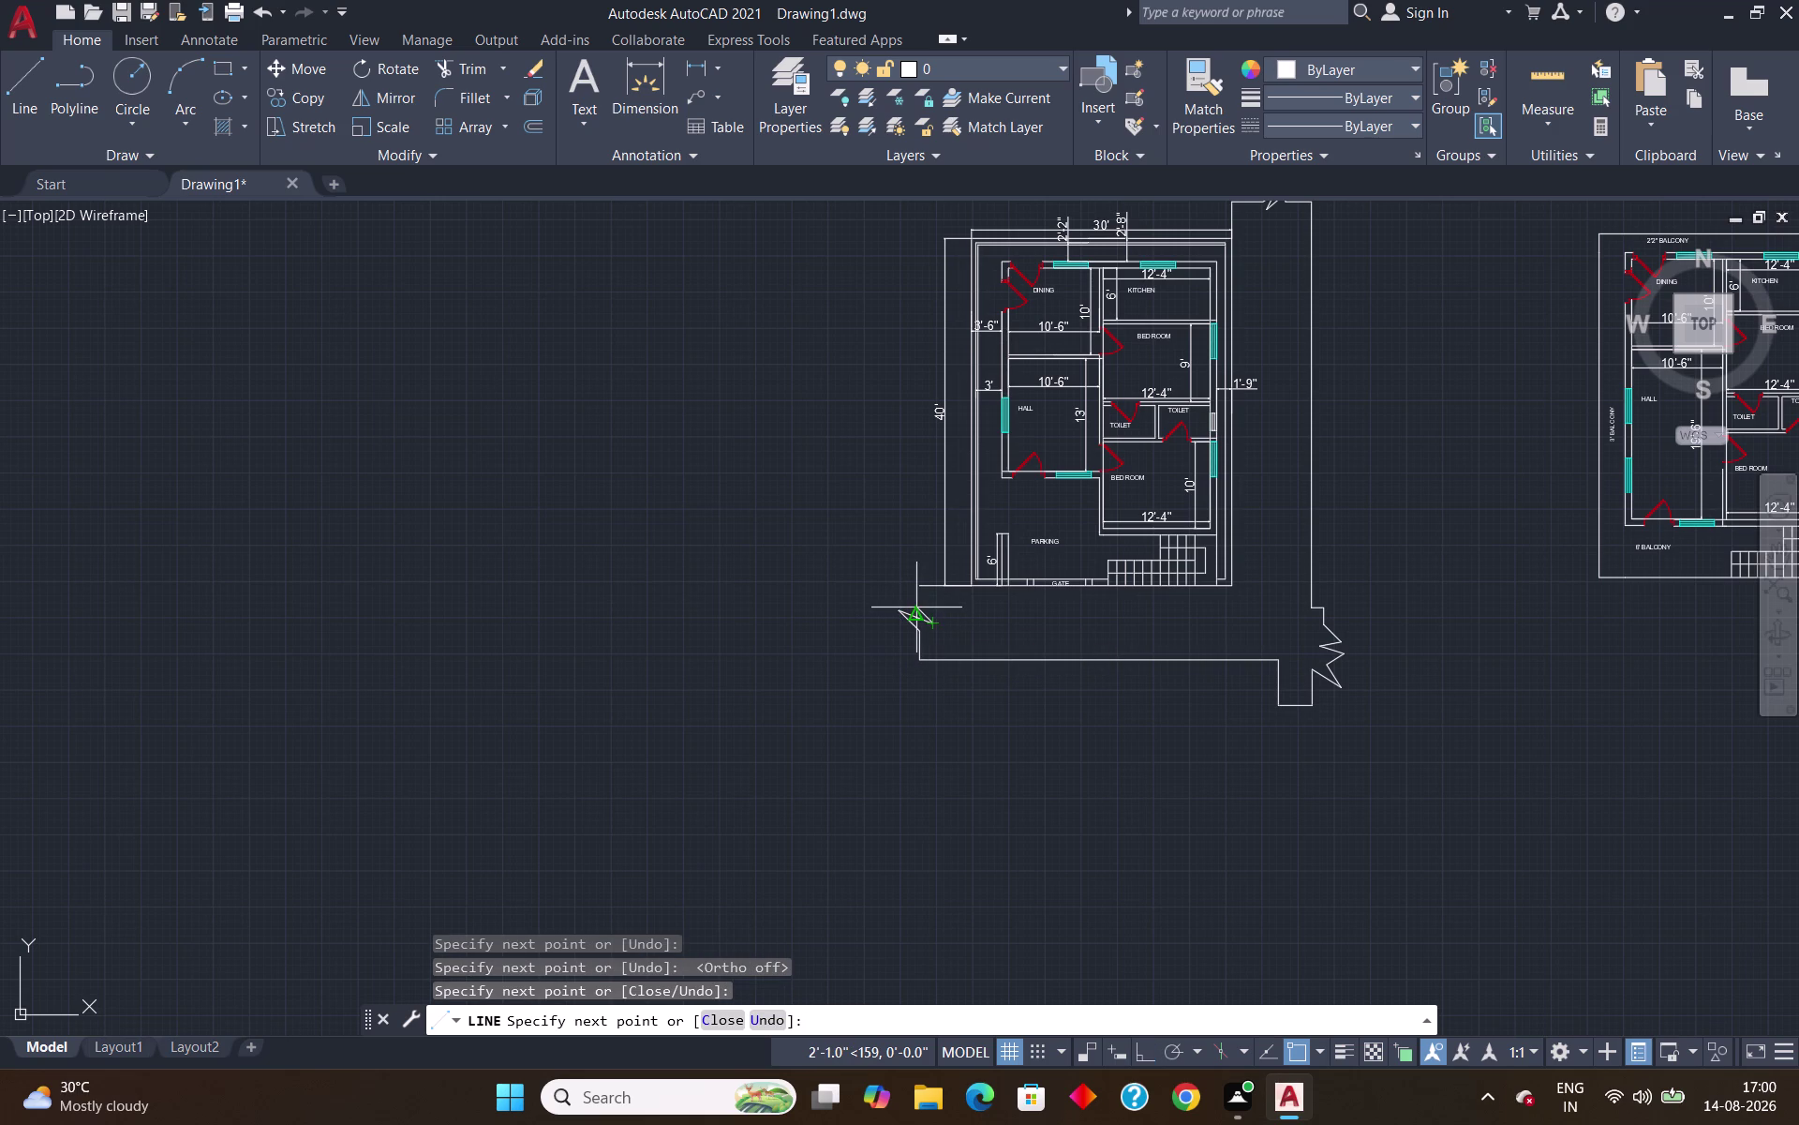
click(916, 608)
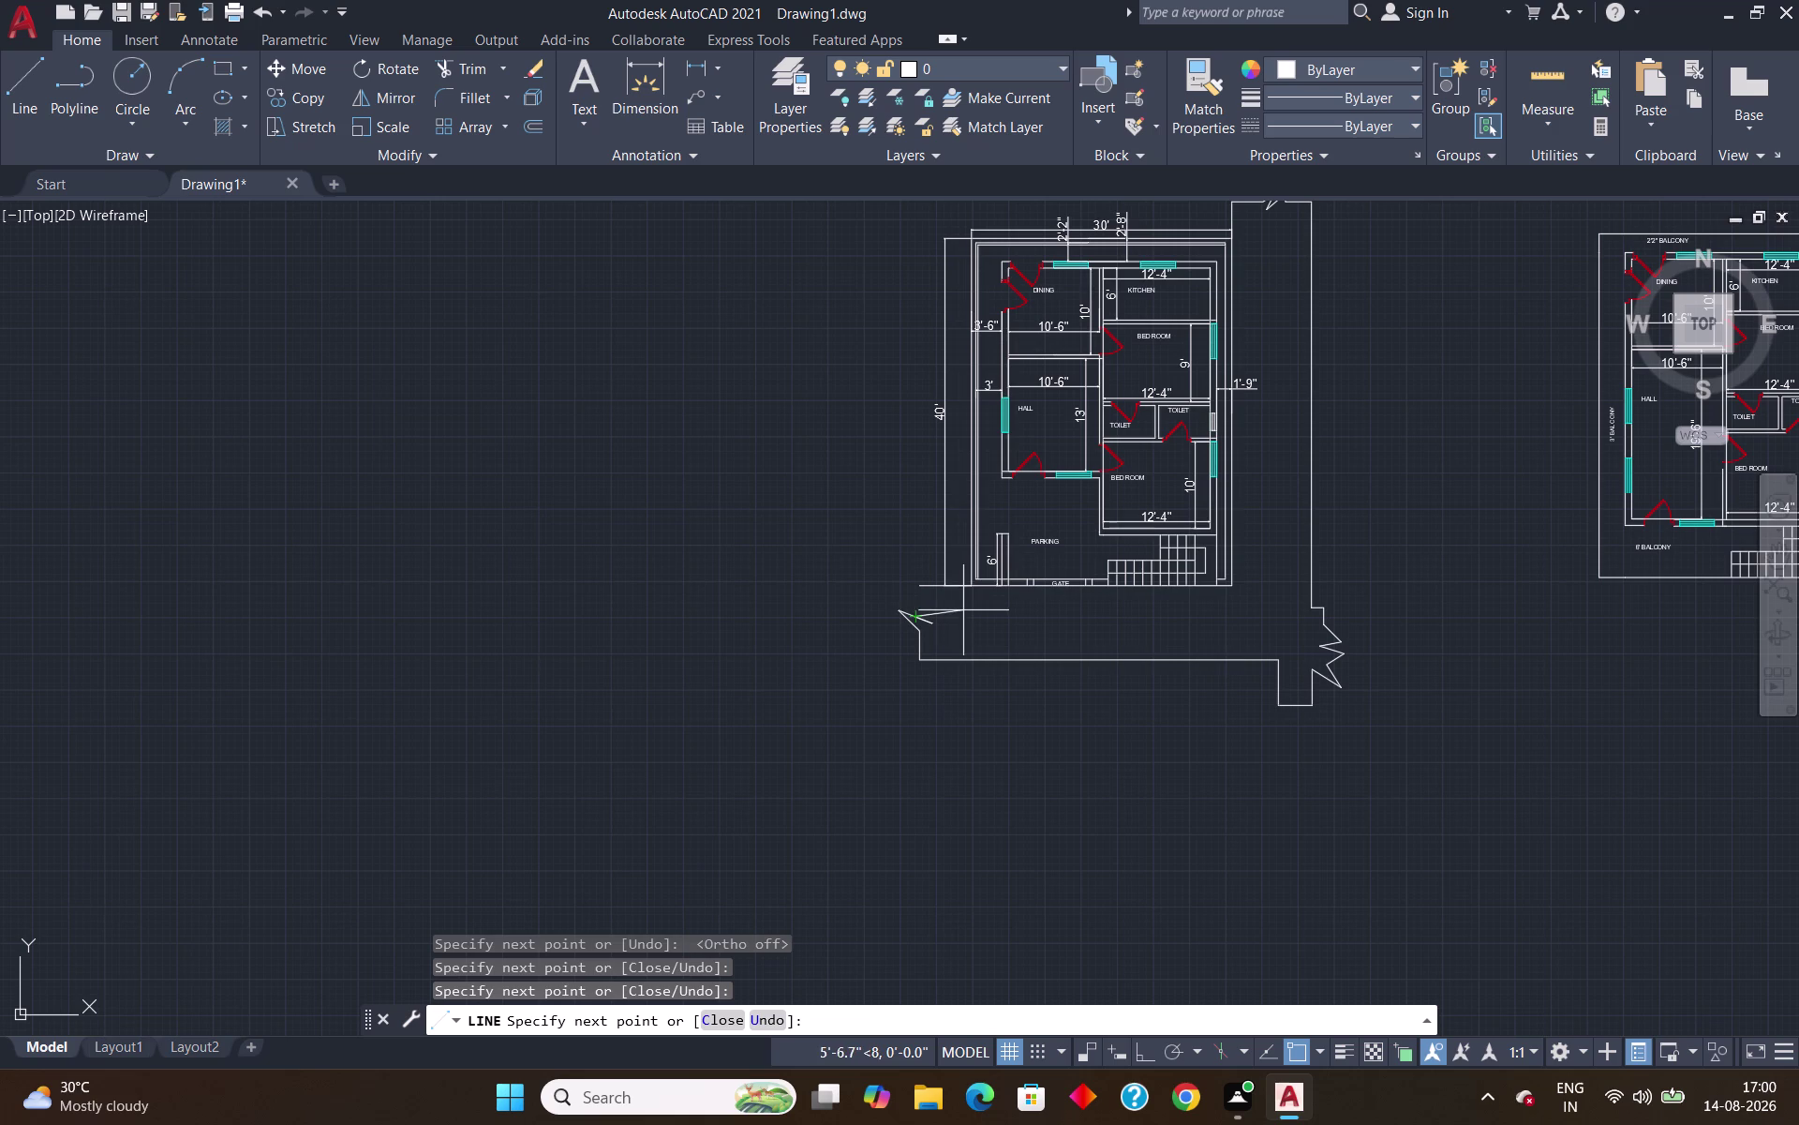
key(Escape)
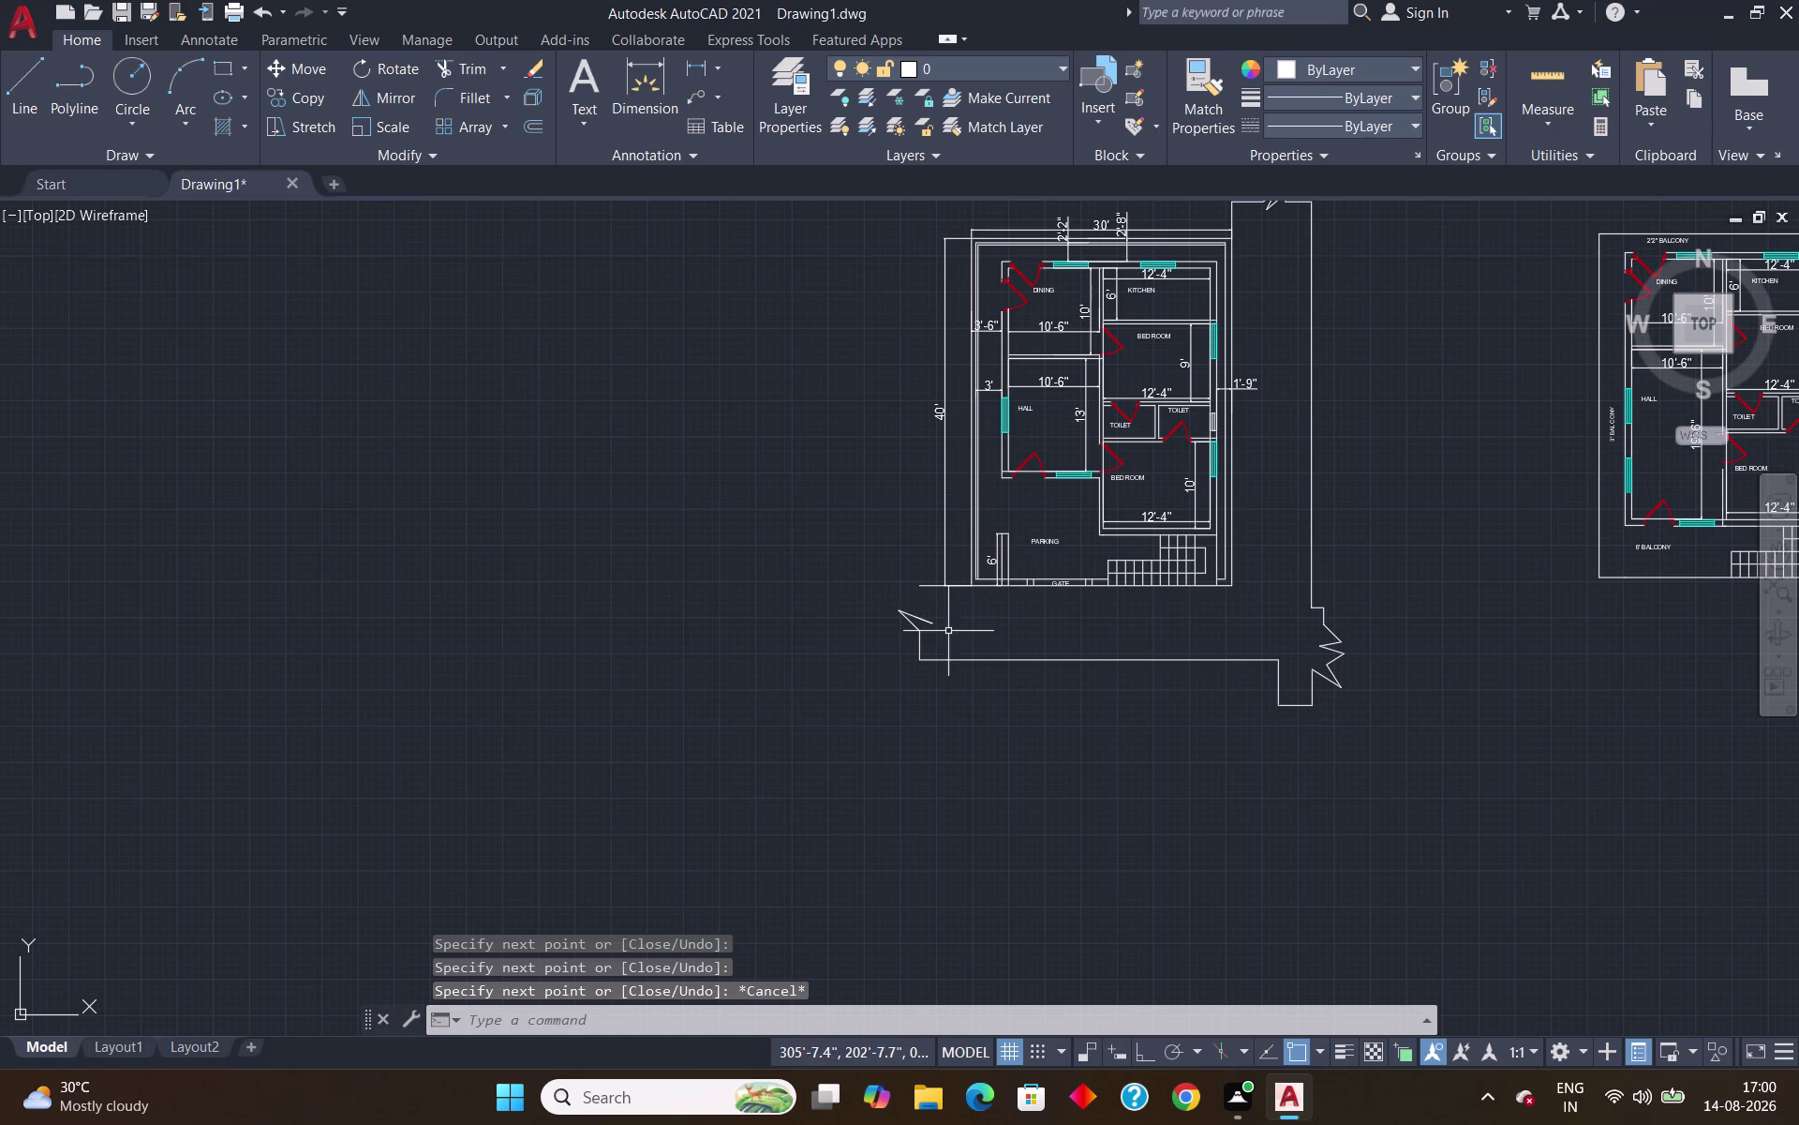
Add a break stroke from the upper road edge down to the diagonal line's end.
key(l)
key(Return)
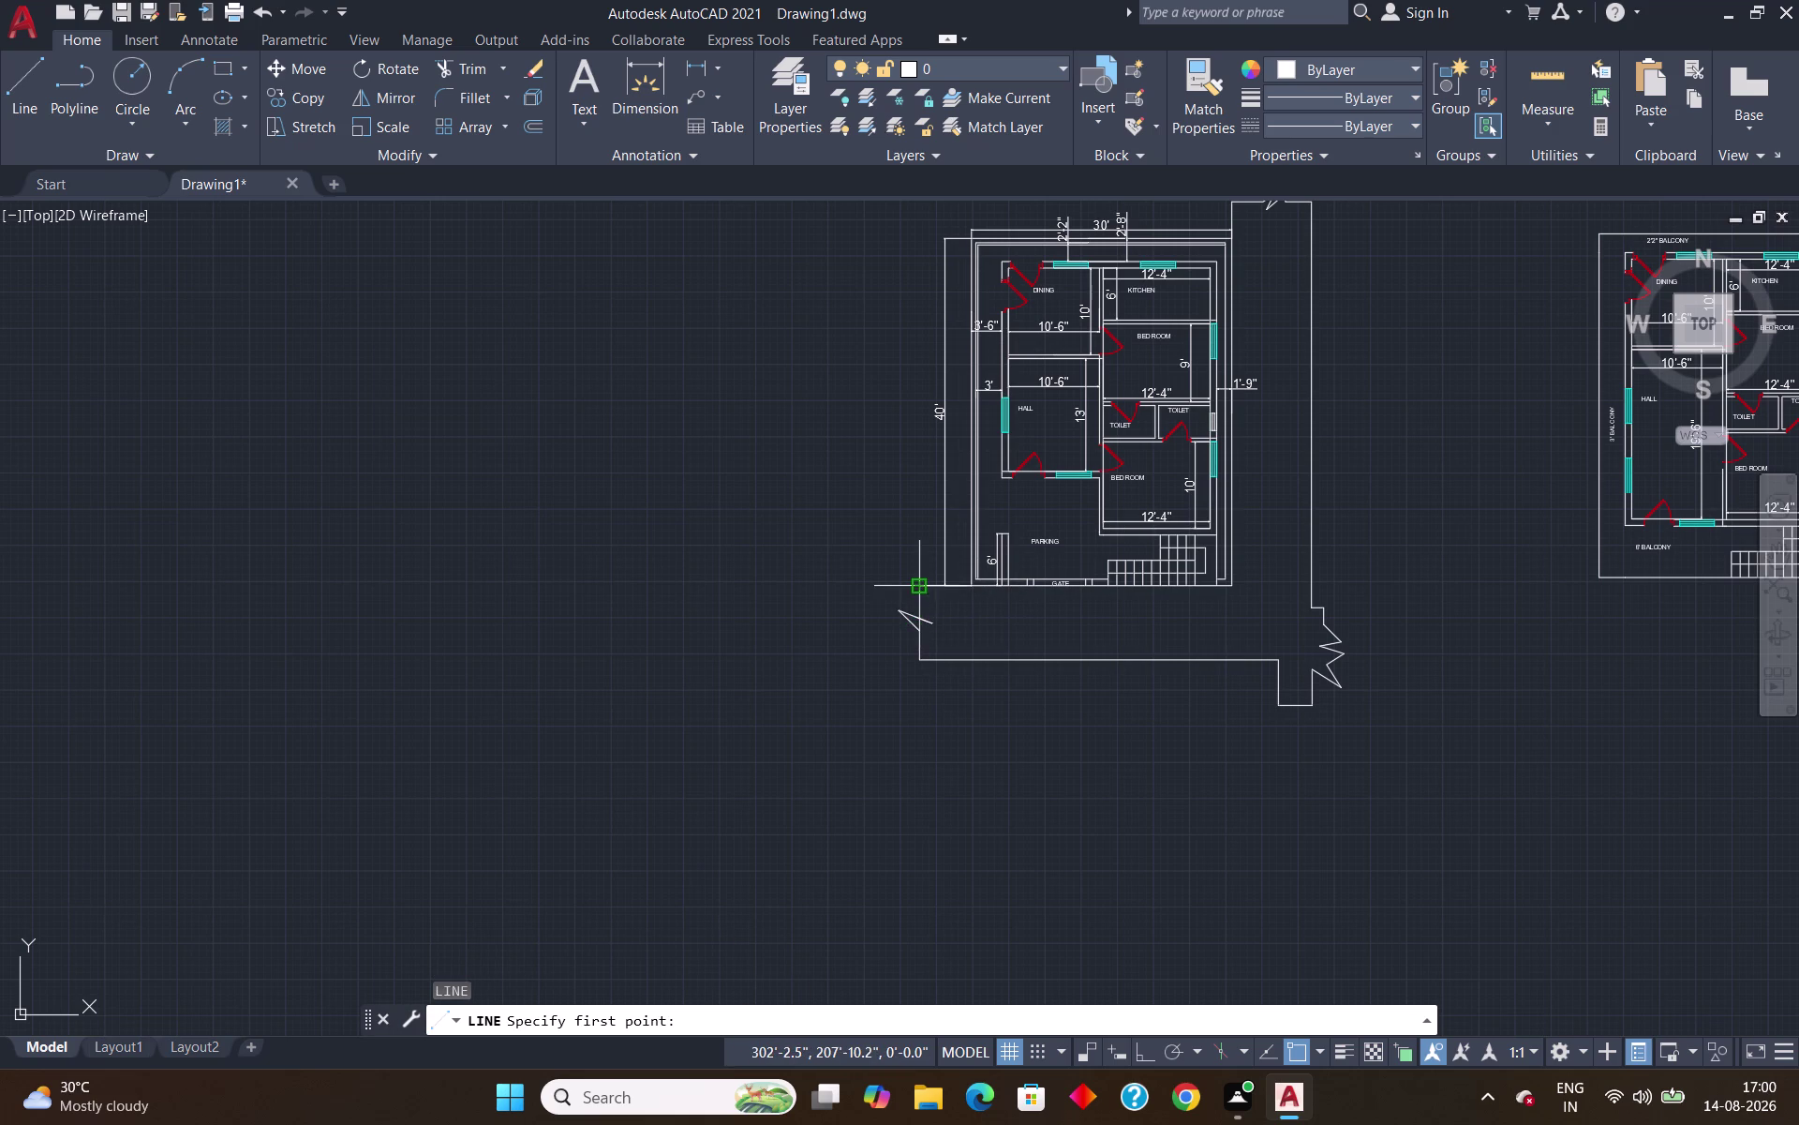
scroll(up, 3)
click(899, 568)
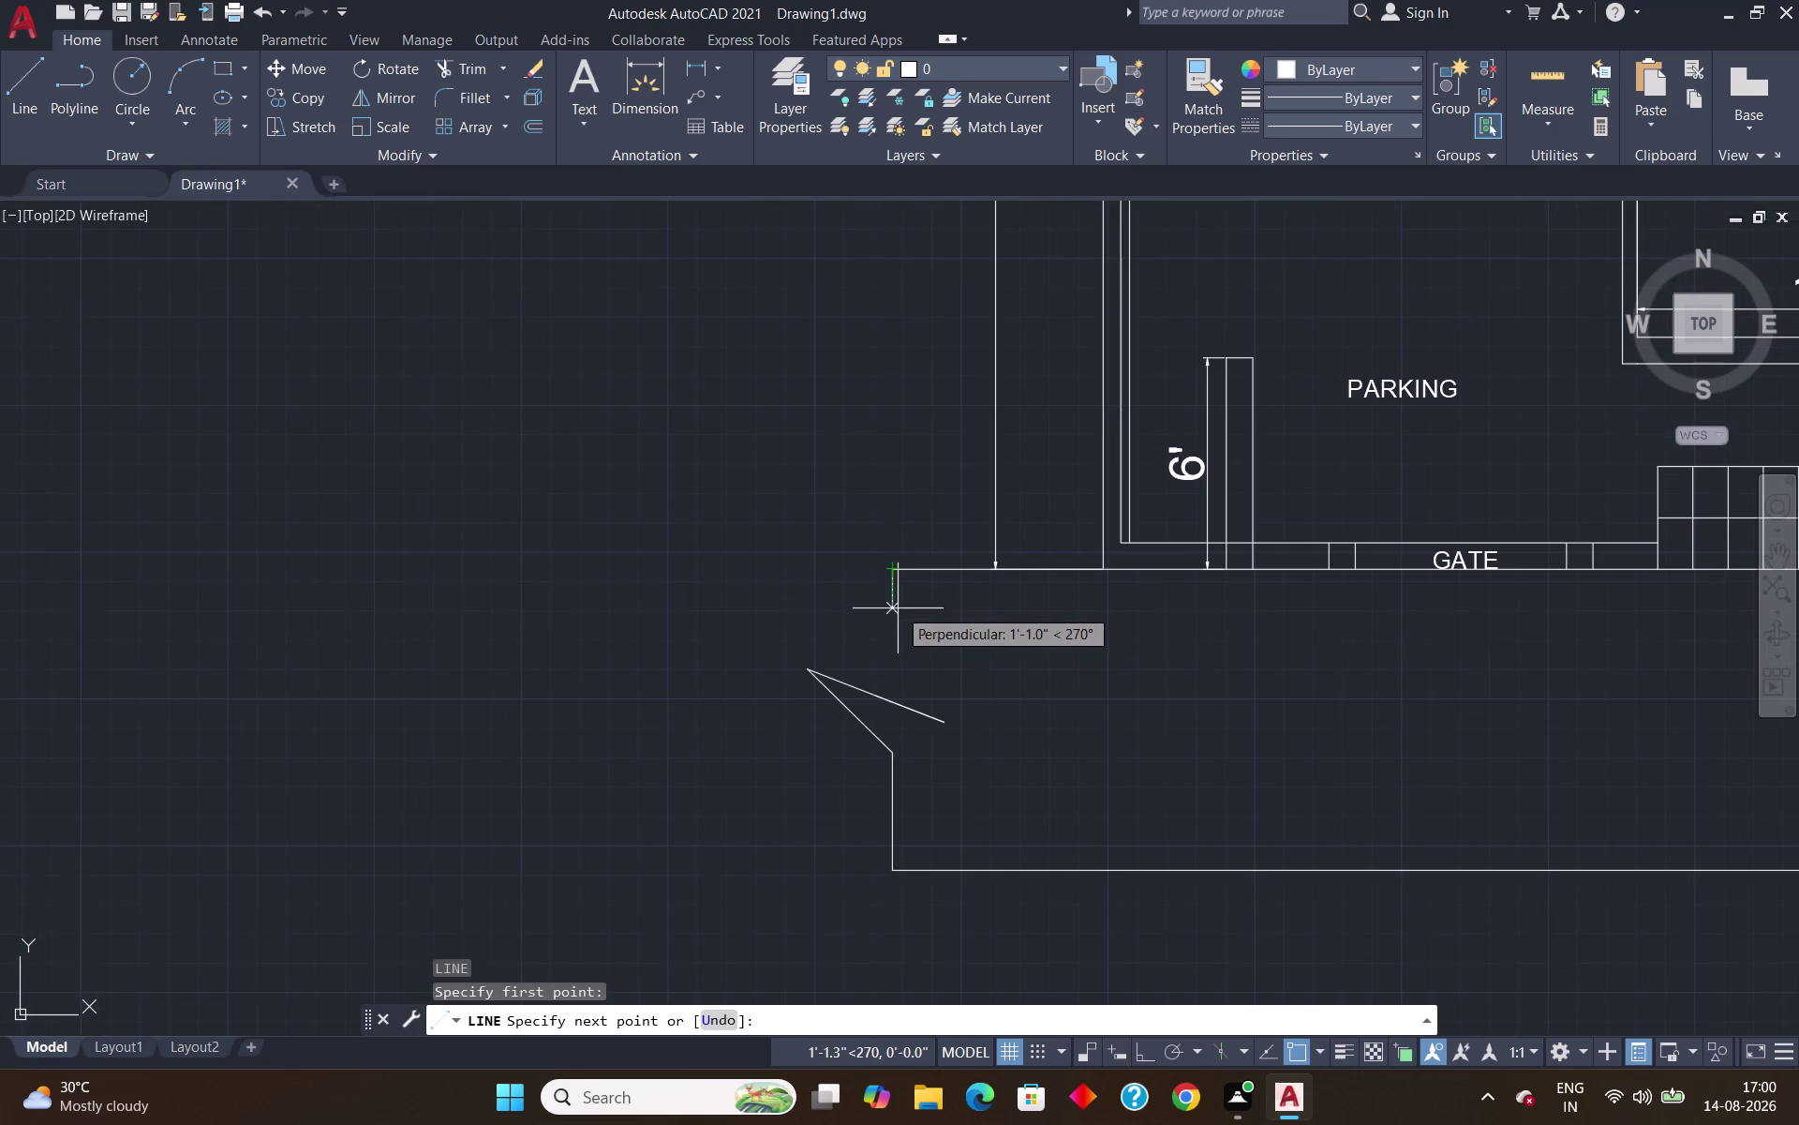
click(895, 657)
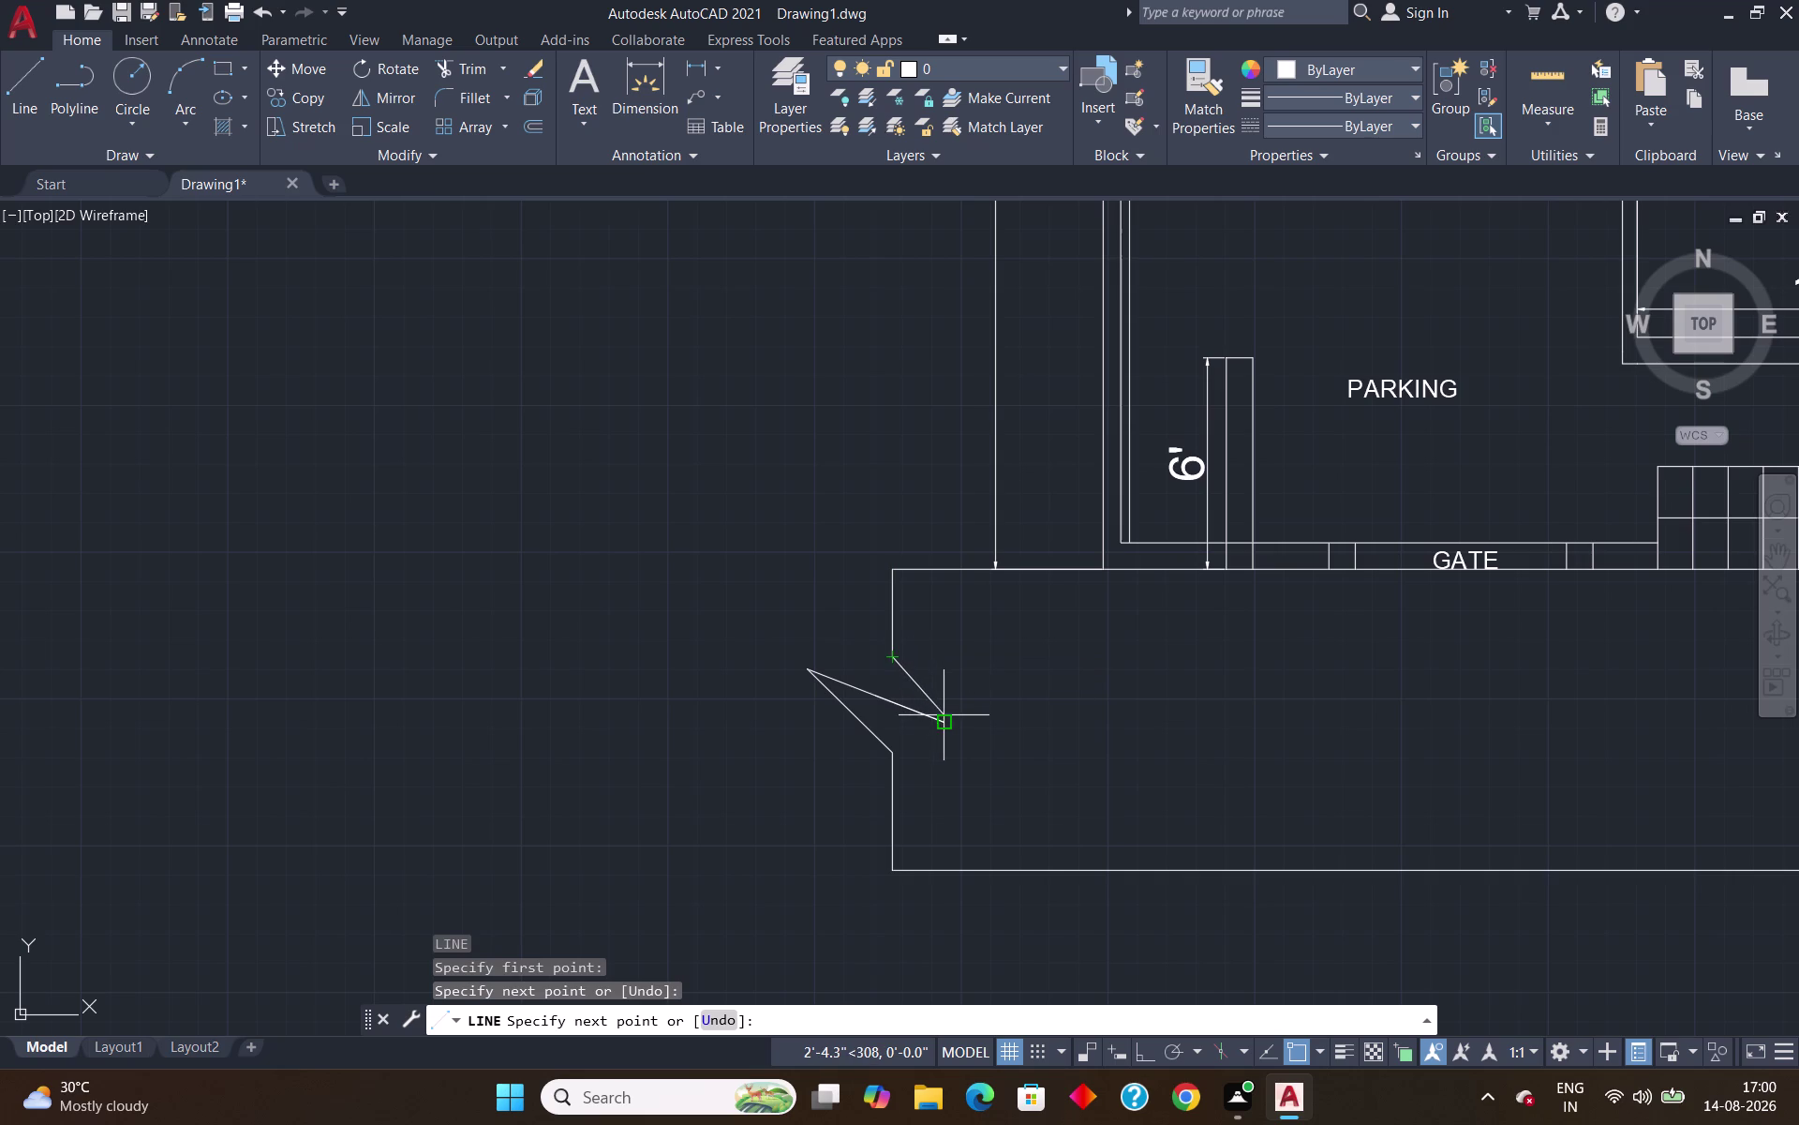
click(944, 719)
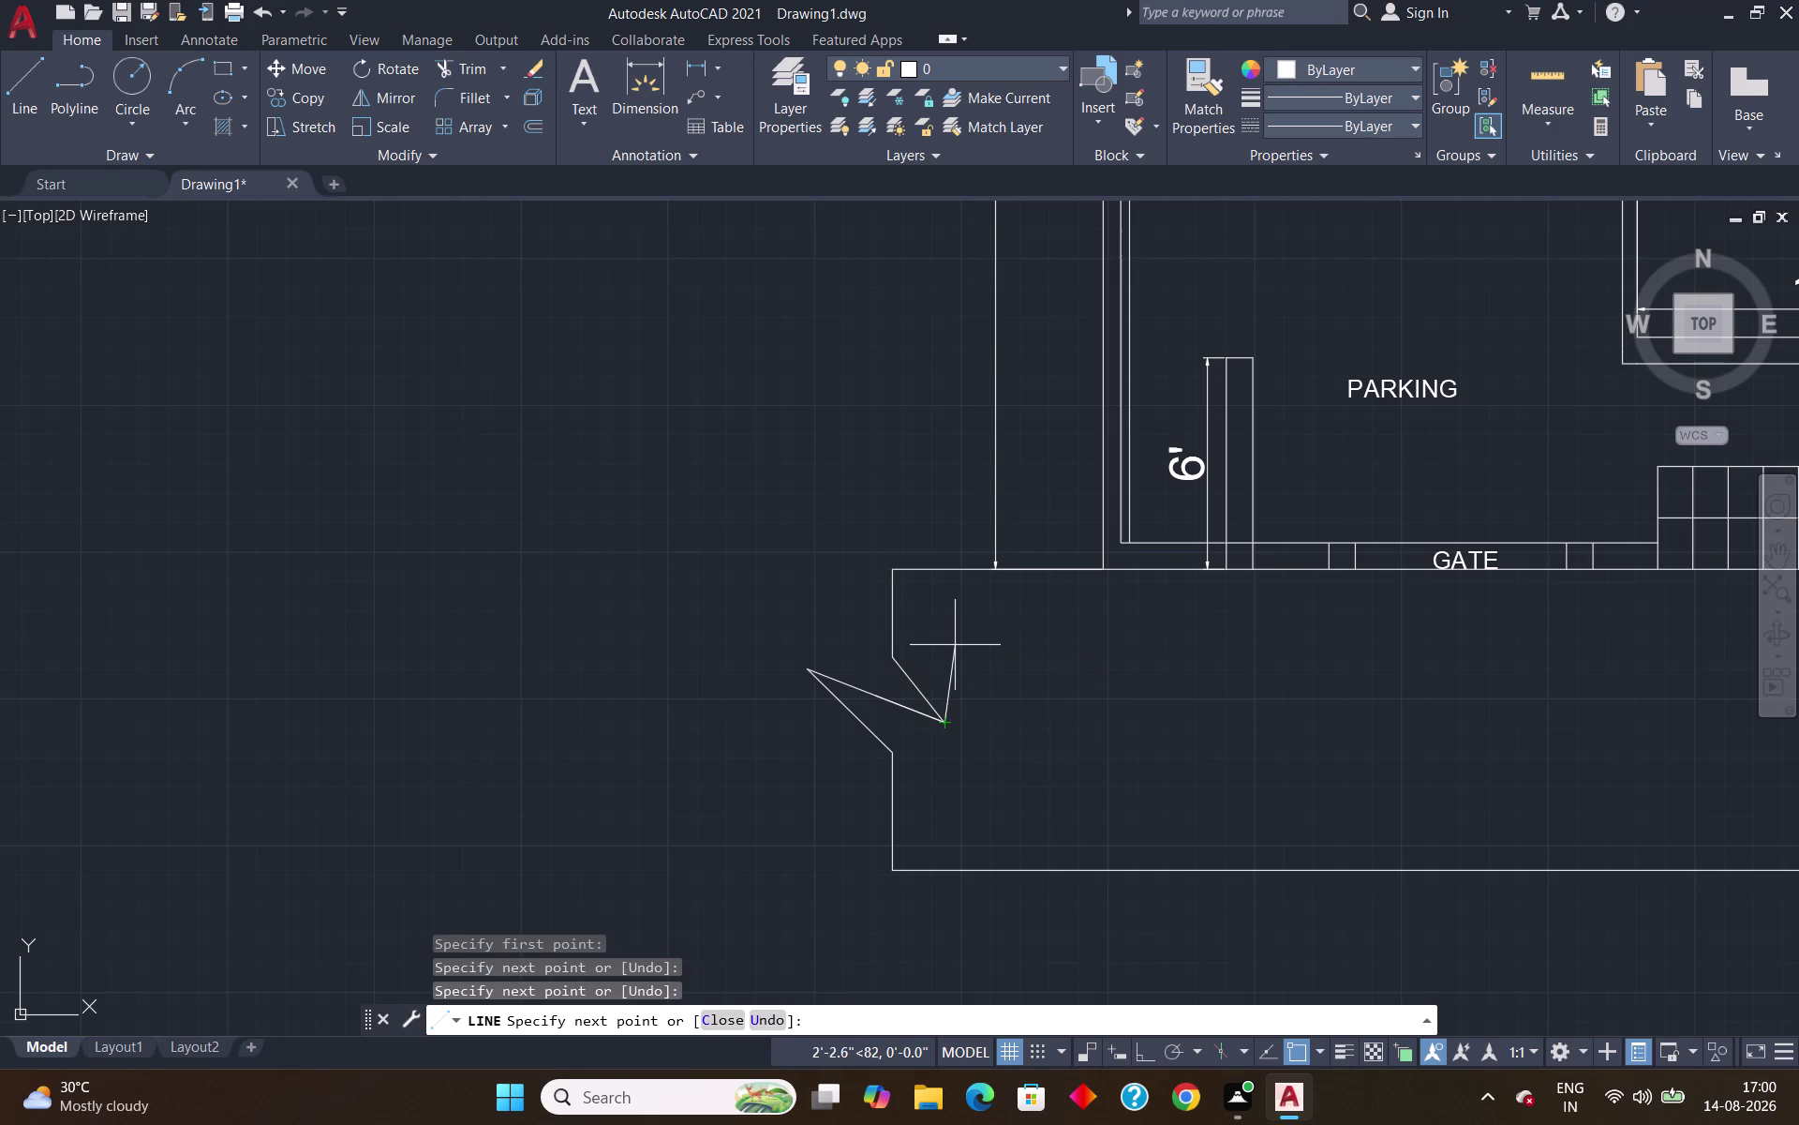
key(Return)
scroll(down, 3)
scroll(down, 3)
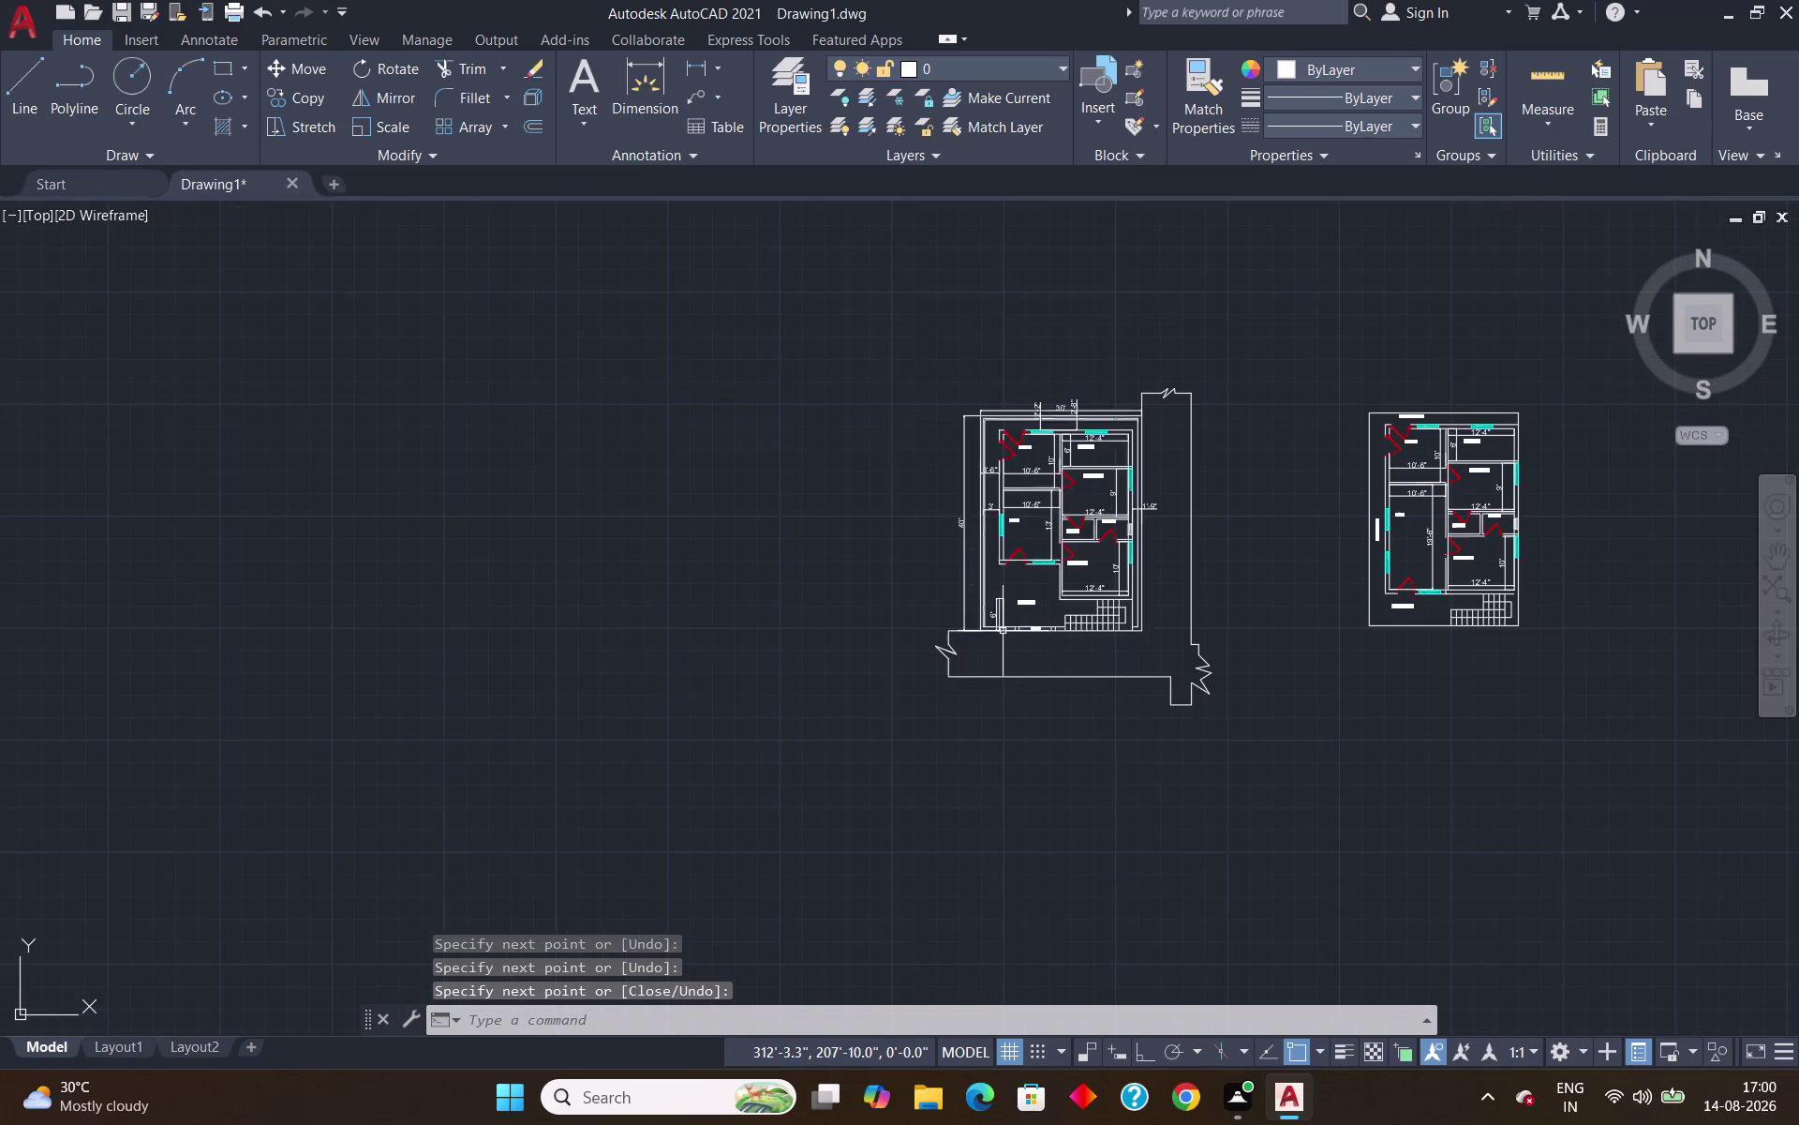
scroll(up, 3)
Place single-line text '33' WIDE ROAD' right of the plan, with default height and rotation.
text(D)
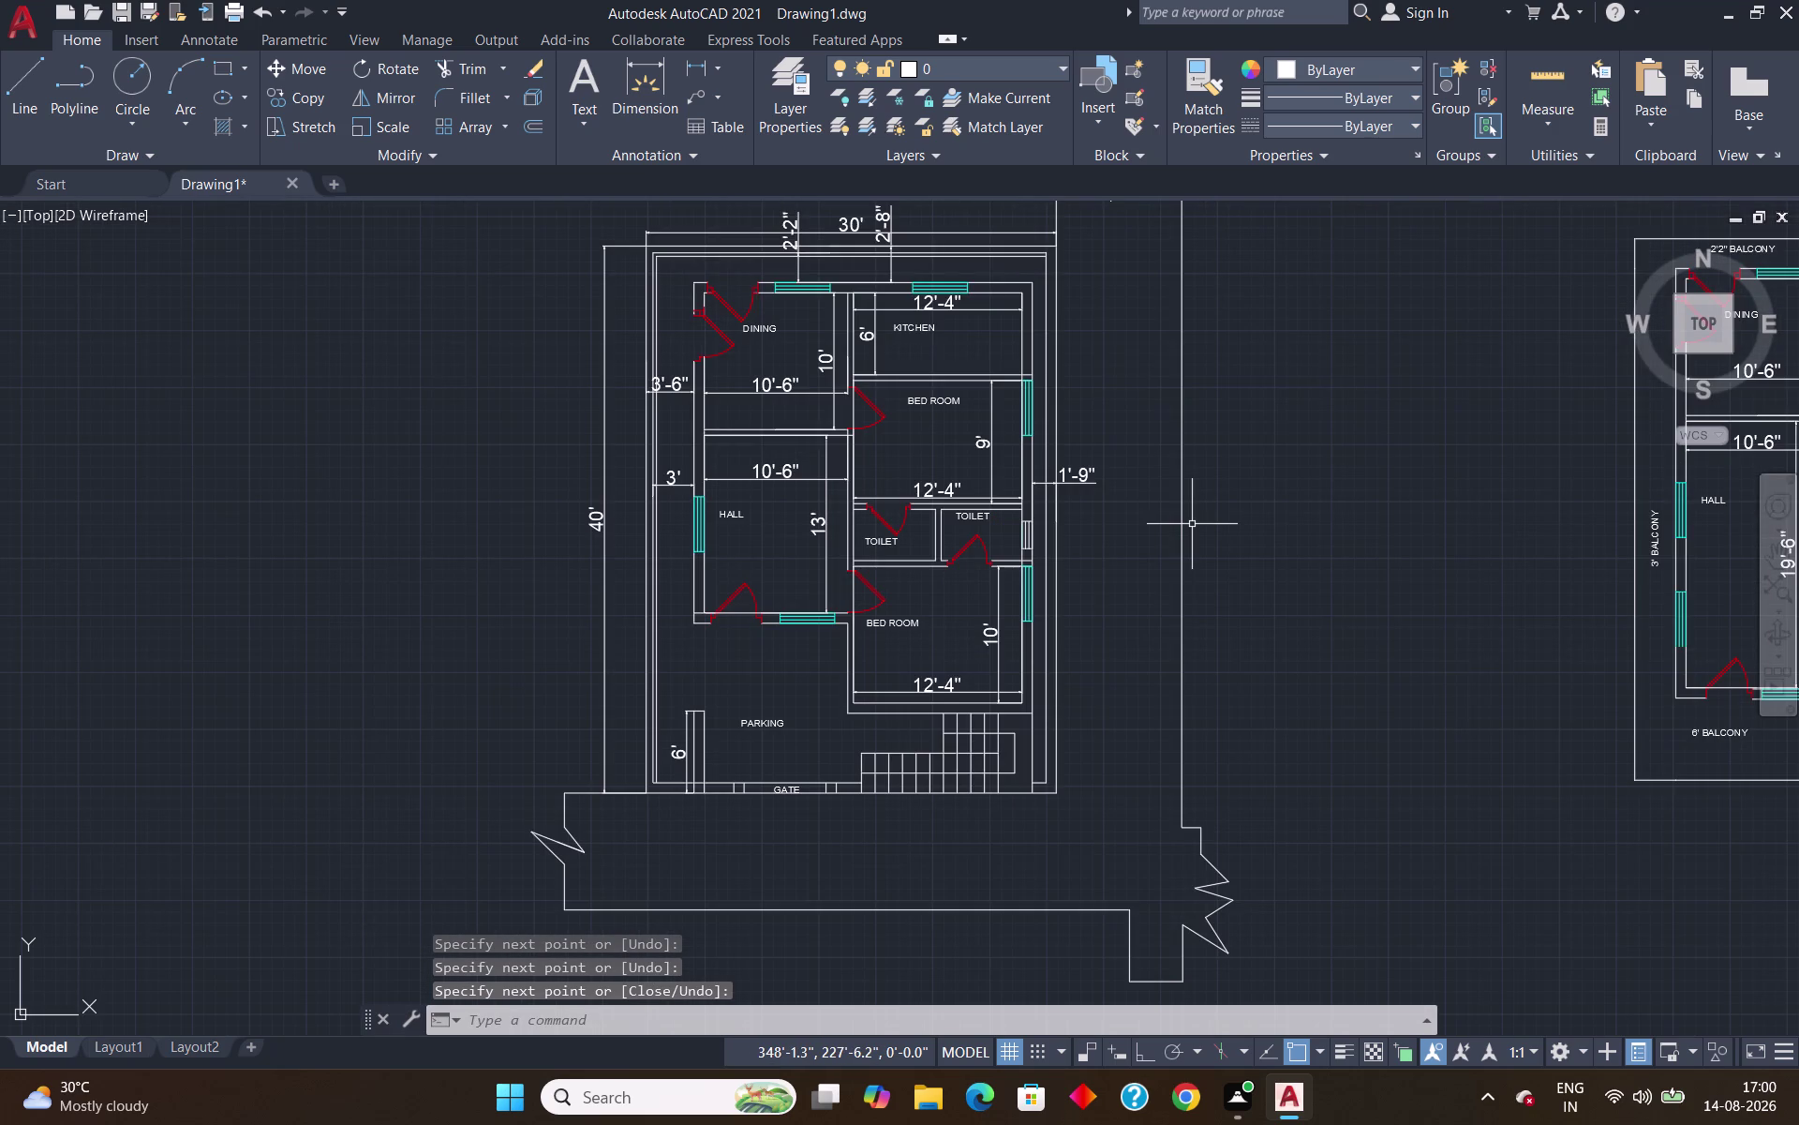
text(T)
key(Return)
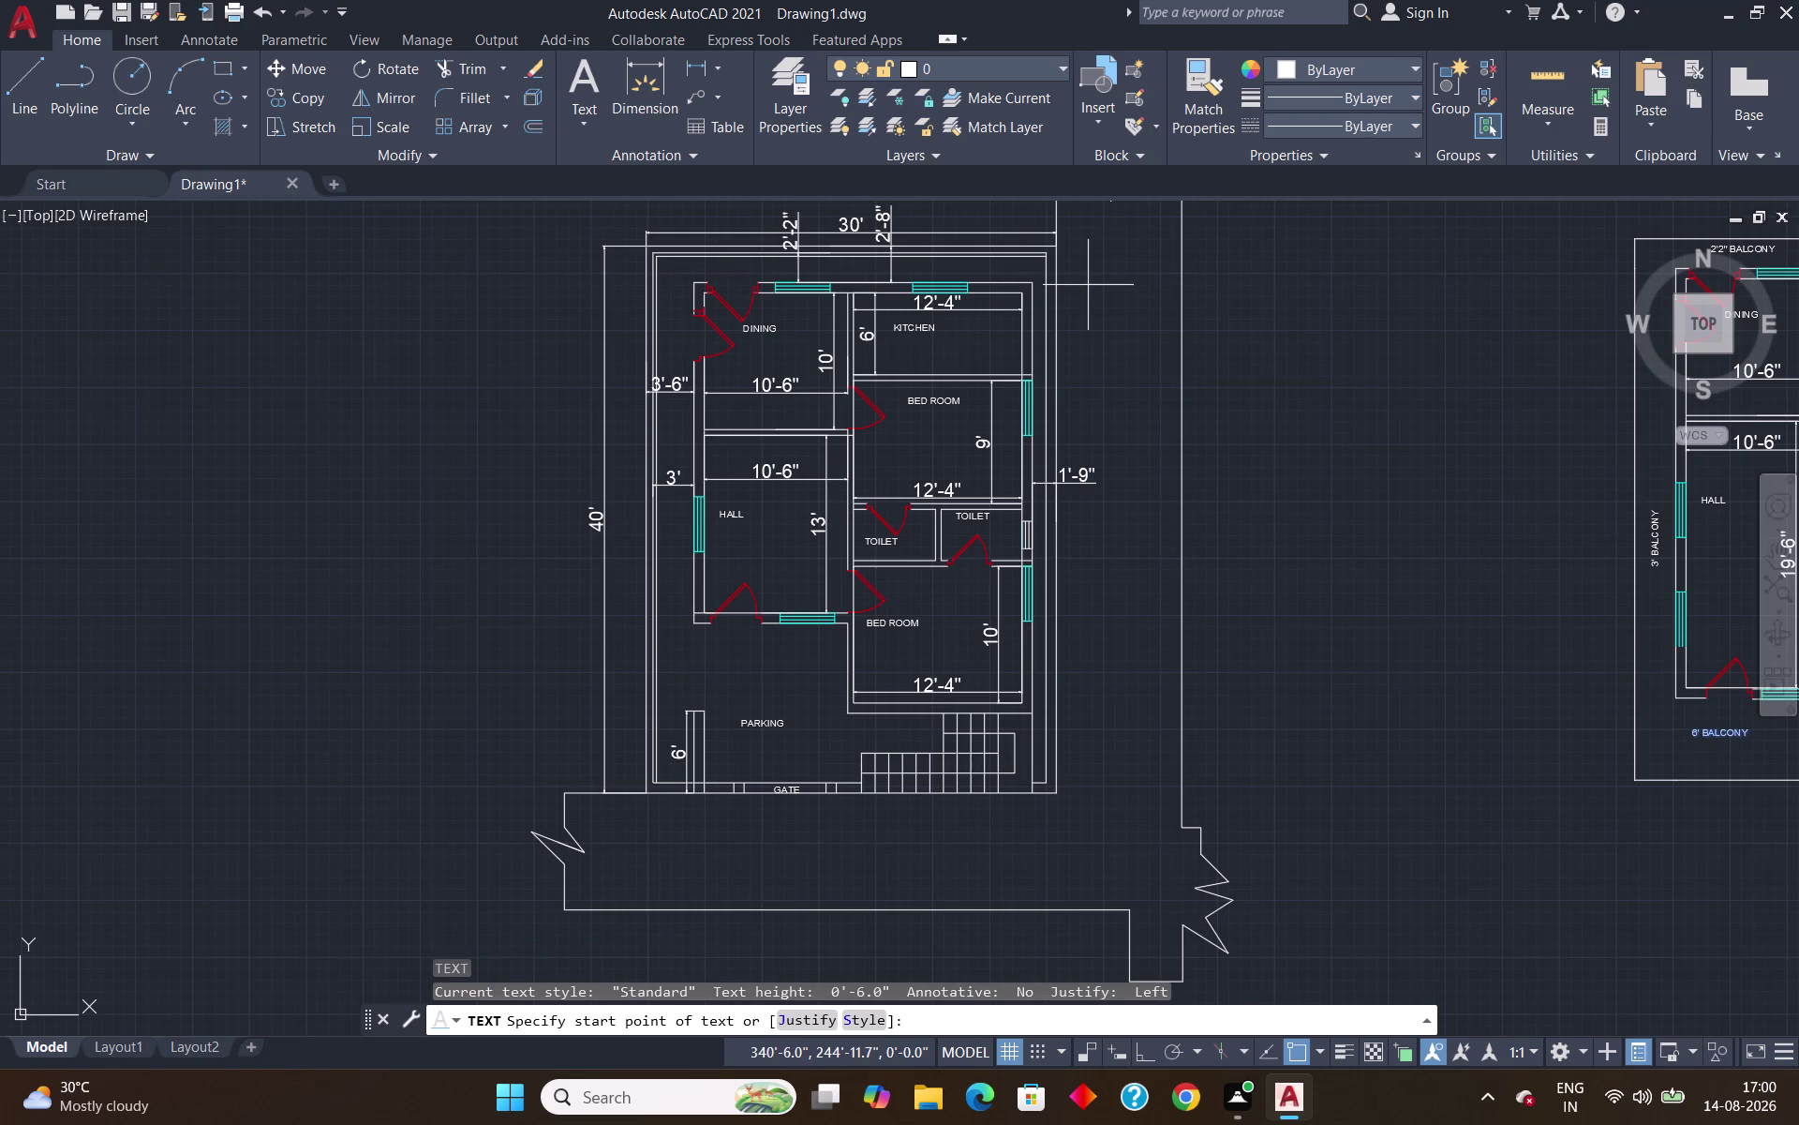
click(1082, 281)
key(Return)
key(Return)
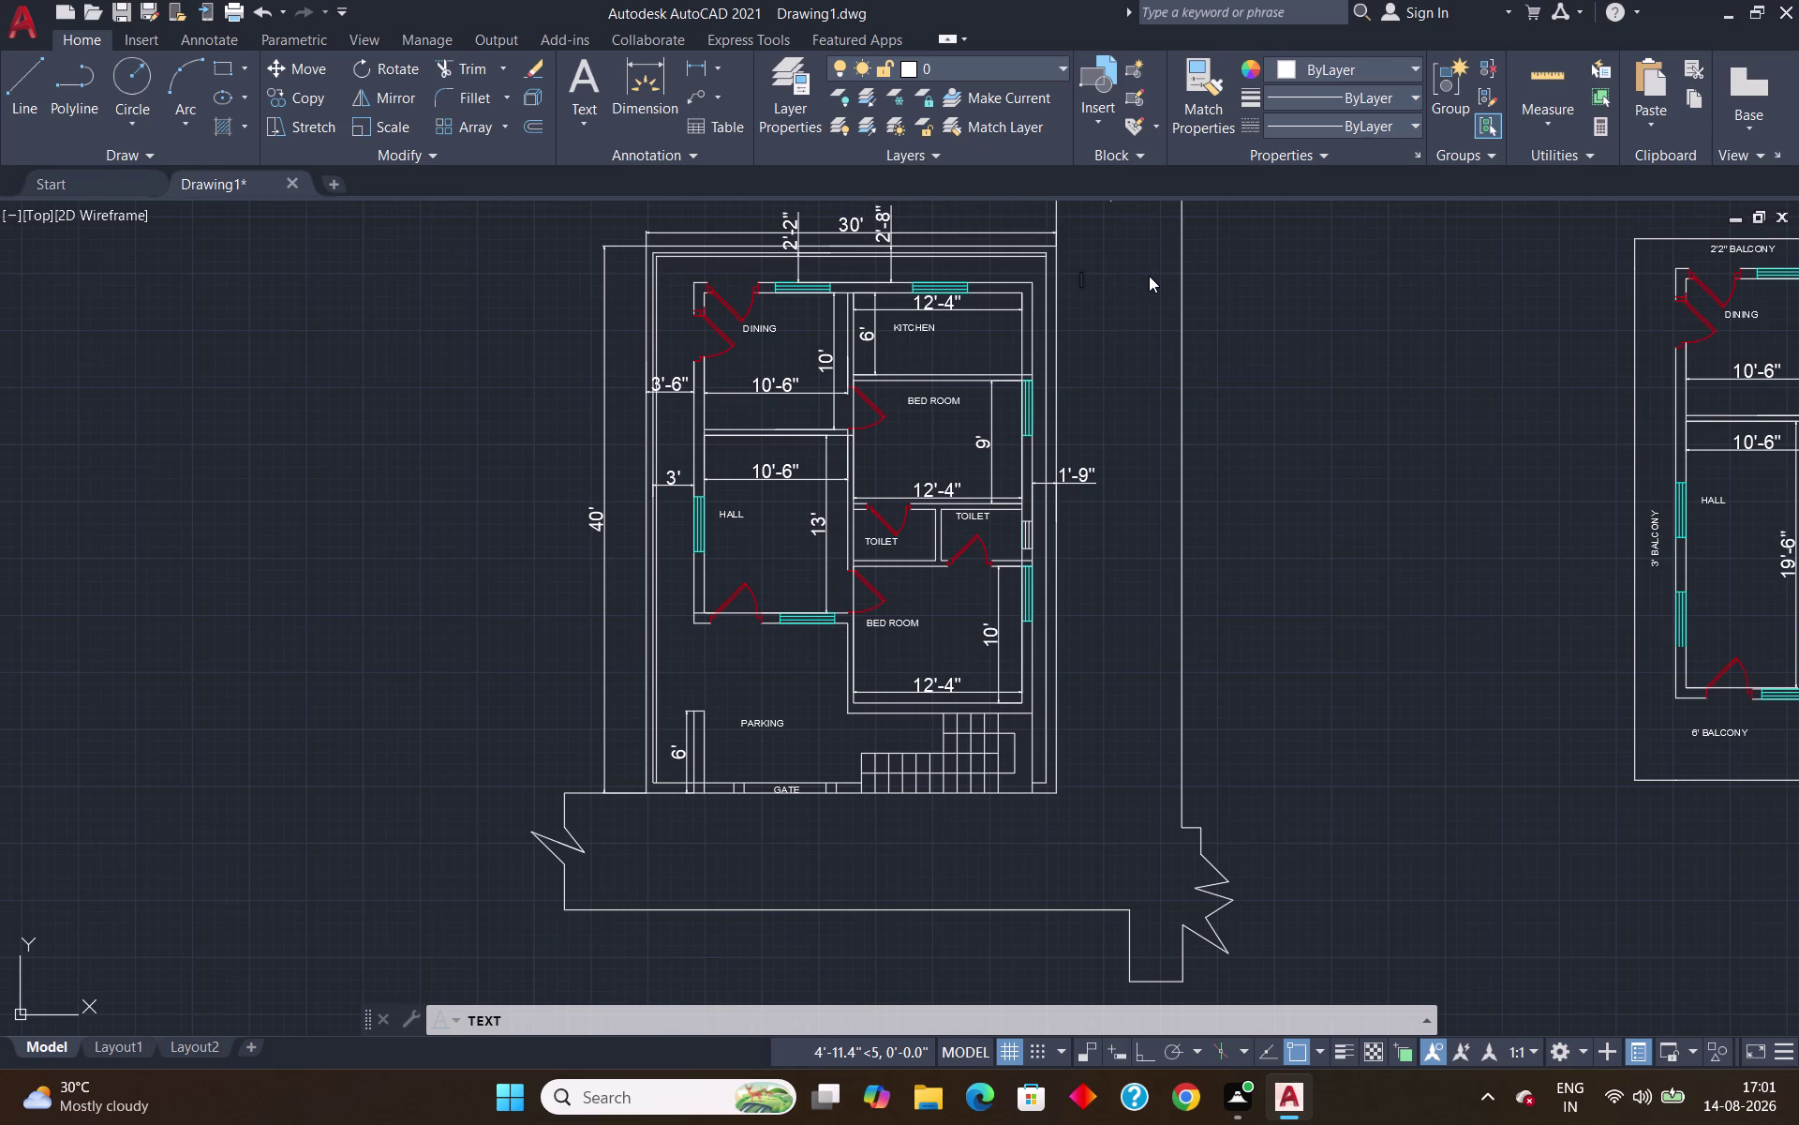
text(33')
key(space)
text(WID)
text(E ROAD)
key(space)
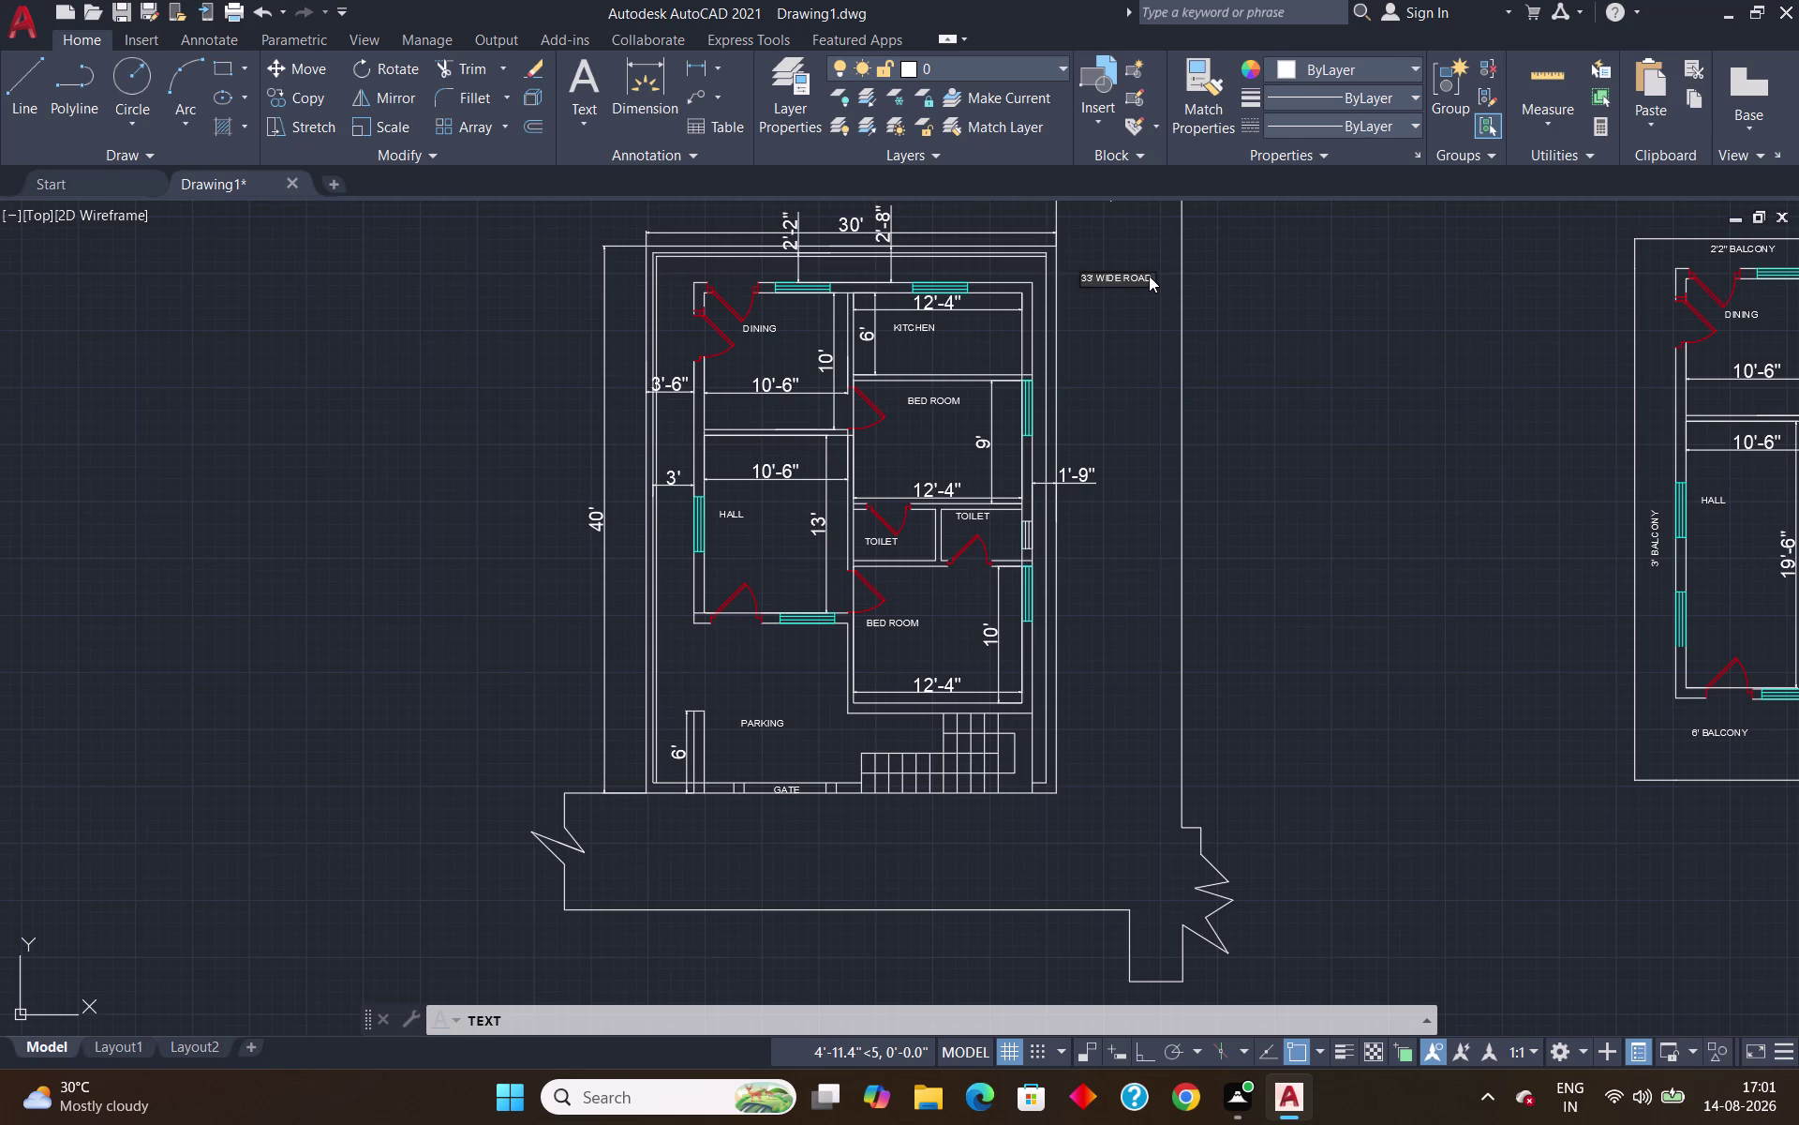
key(Return)
key(Return)
Set the '33' WIDE ROAD' label's height to 2' in Quick Properties.
click(1135, 280)
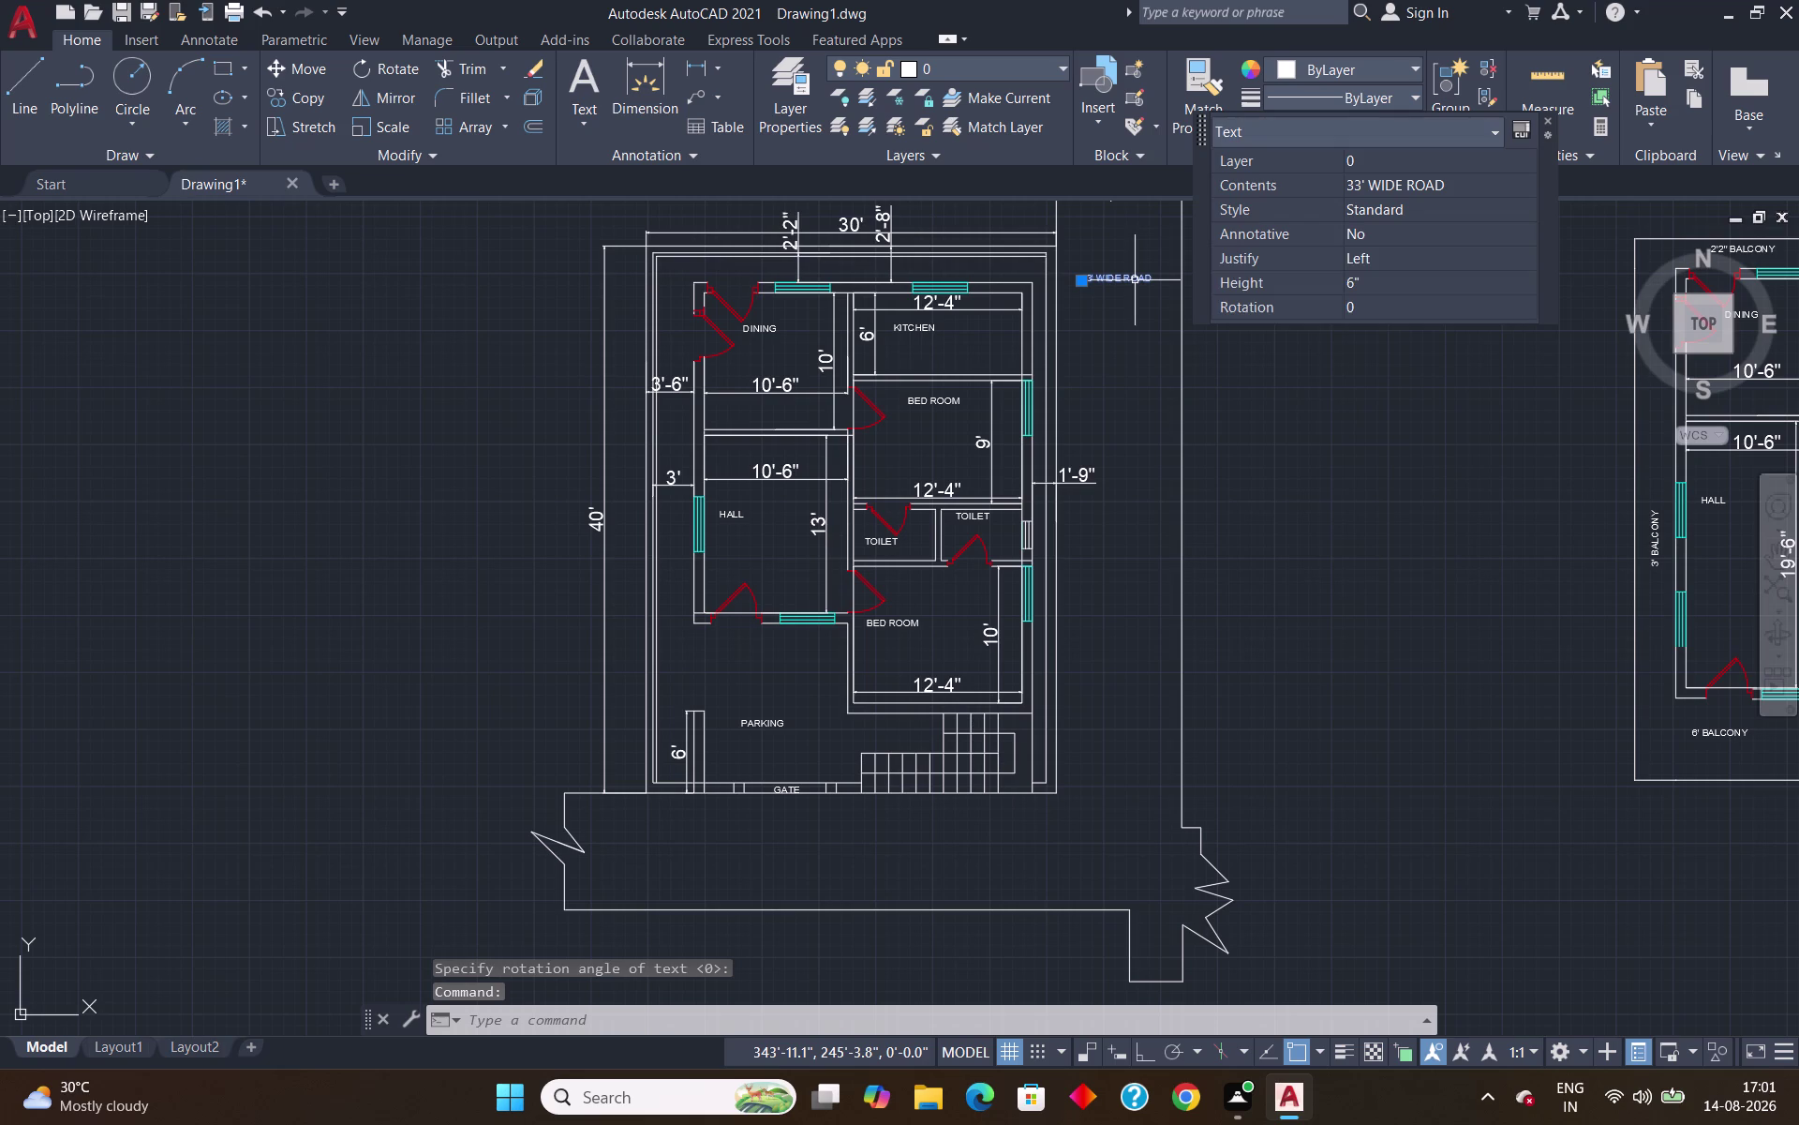
click(1408, 279)
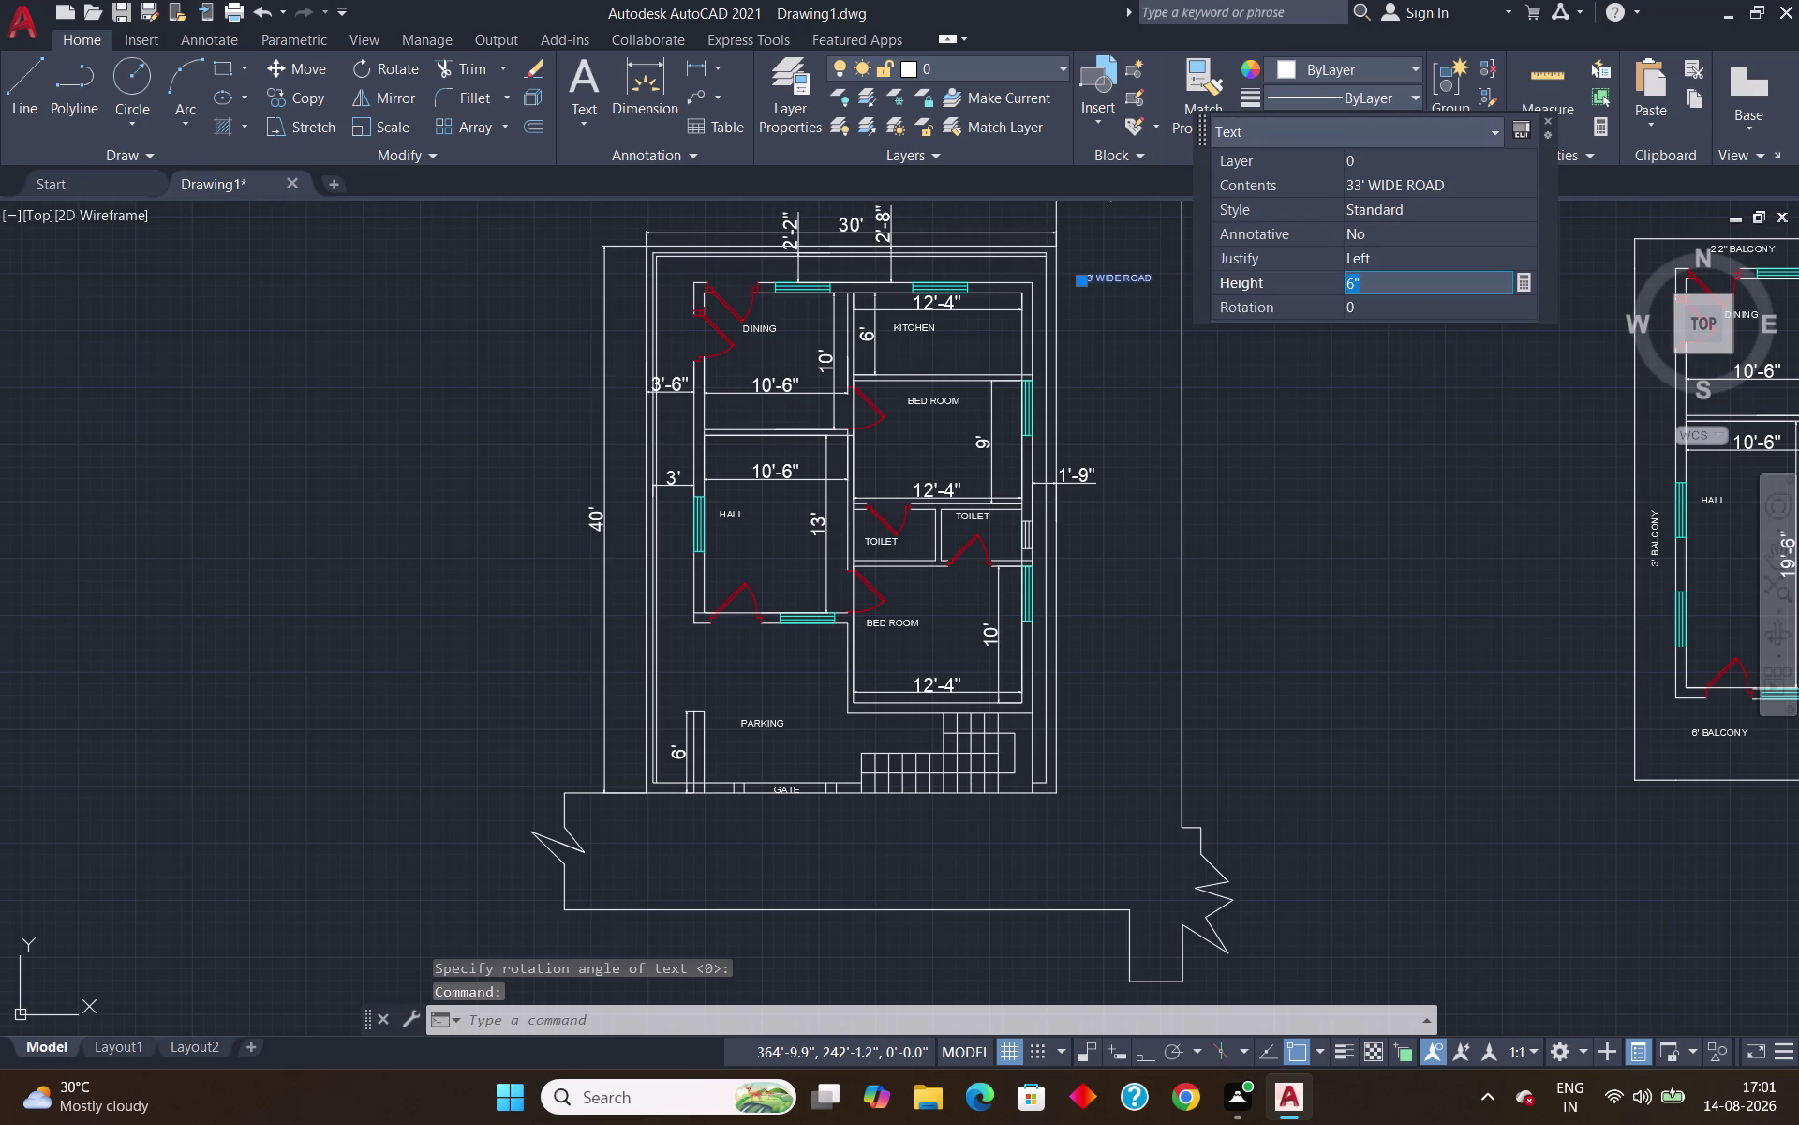
key(BackSpace)
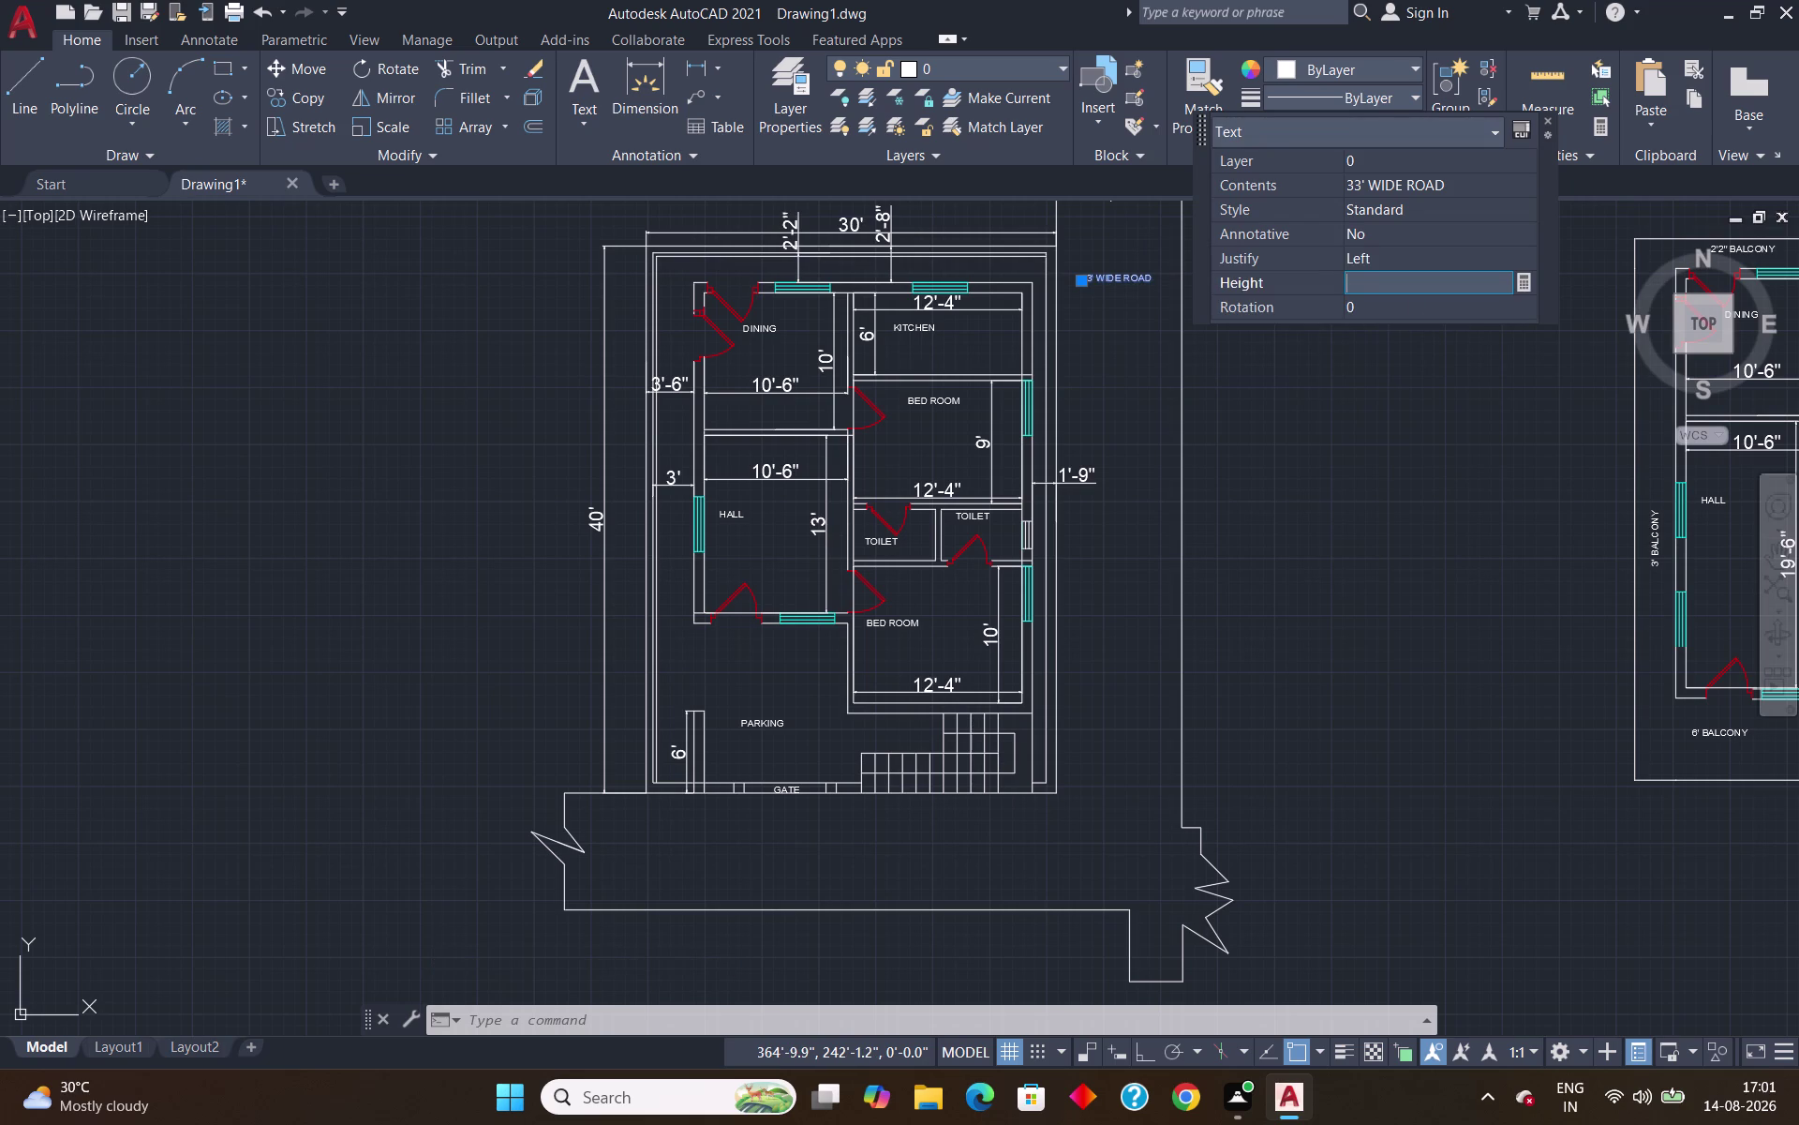
key(2)
key(apostrophe)
key(Return)
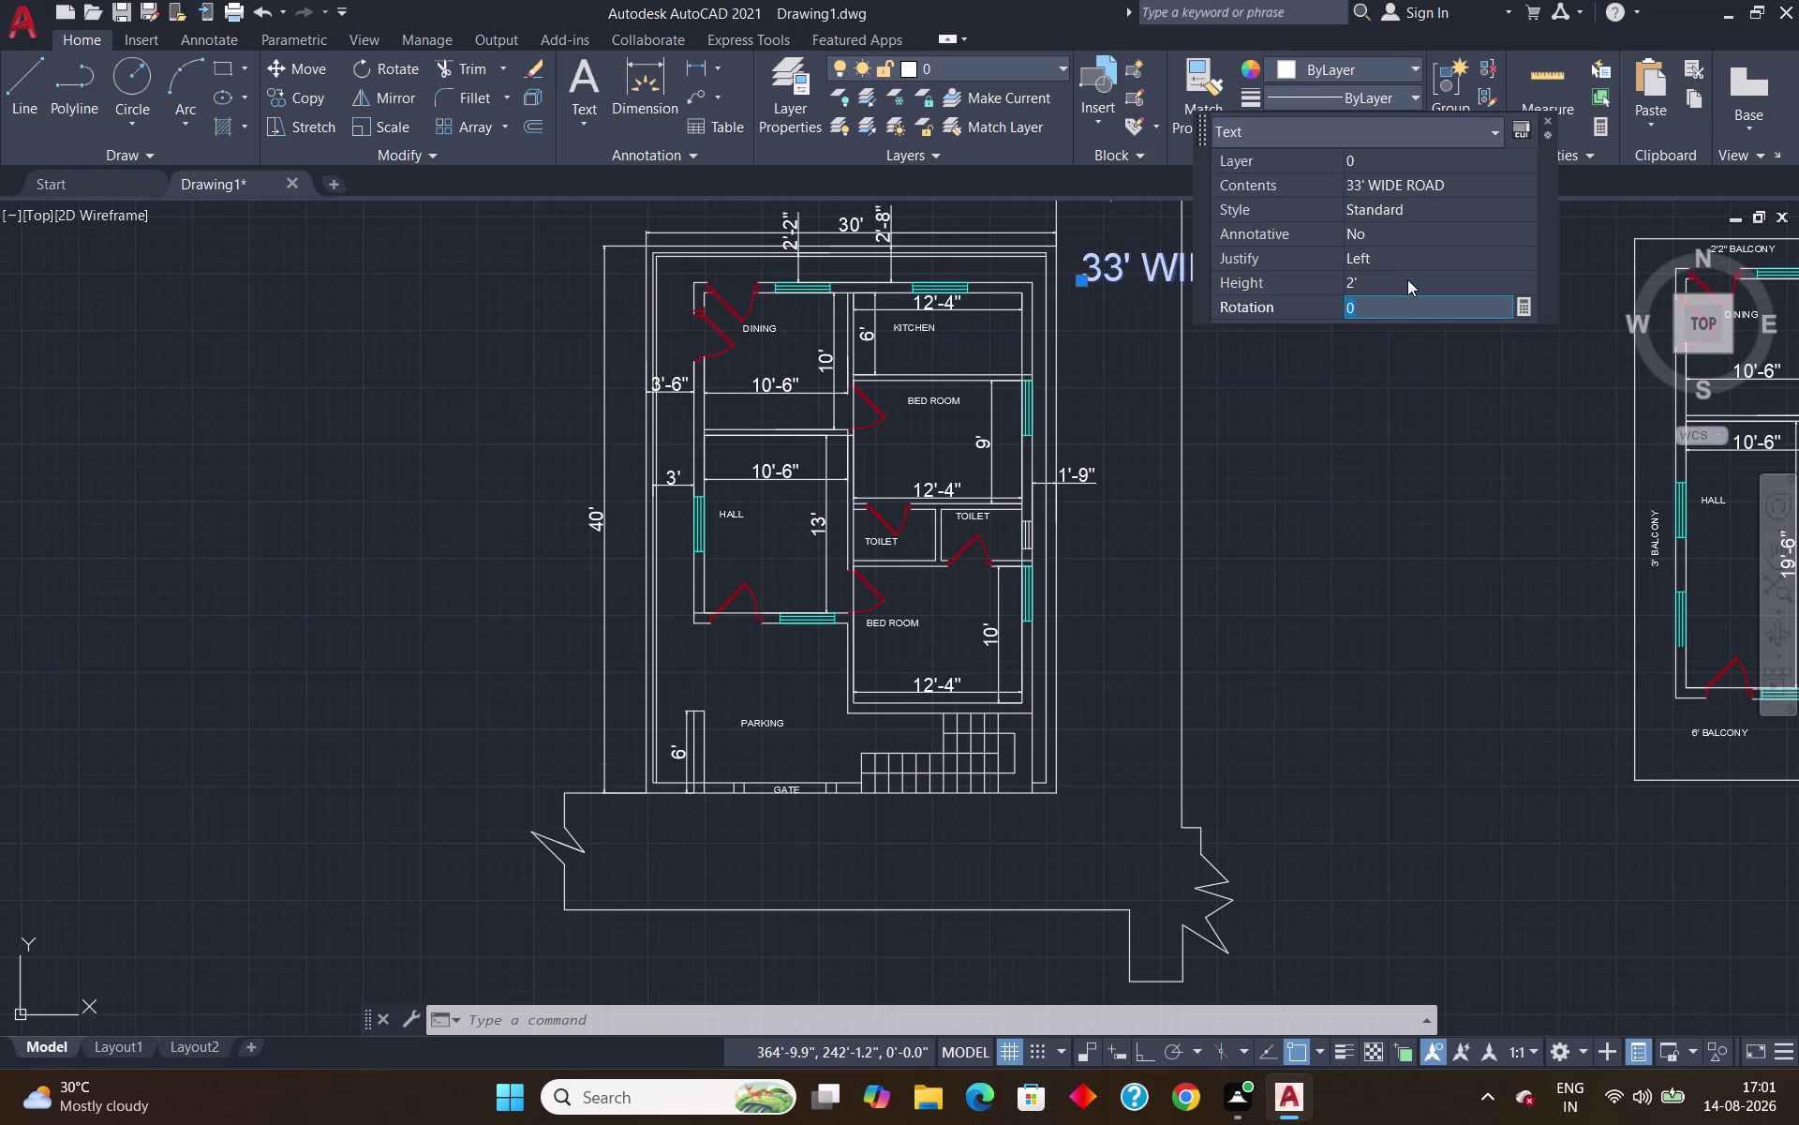
click(1546, 115)
click(1551, 118)
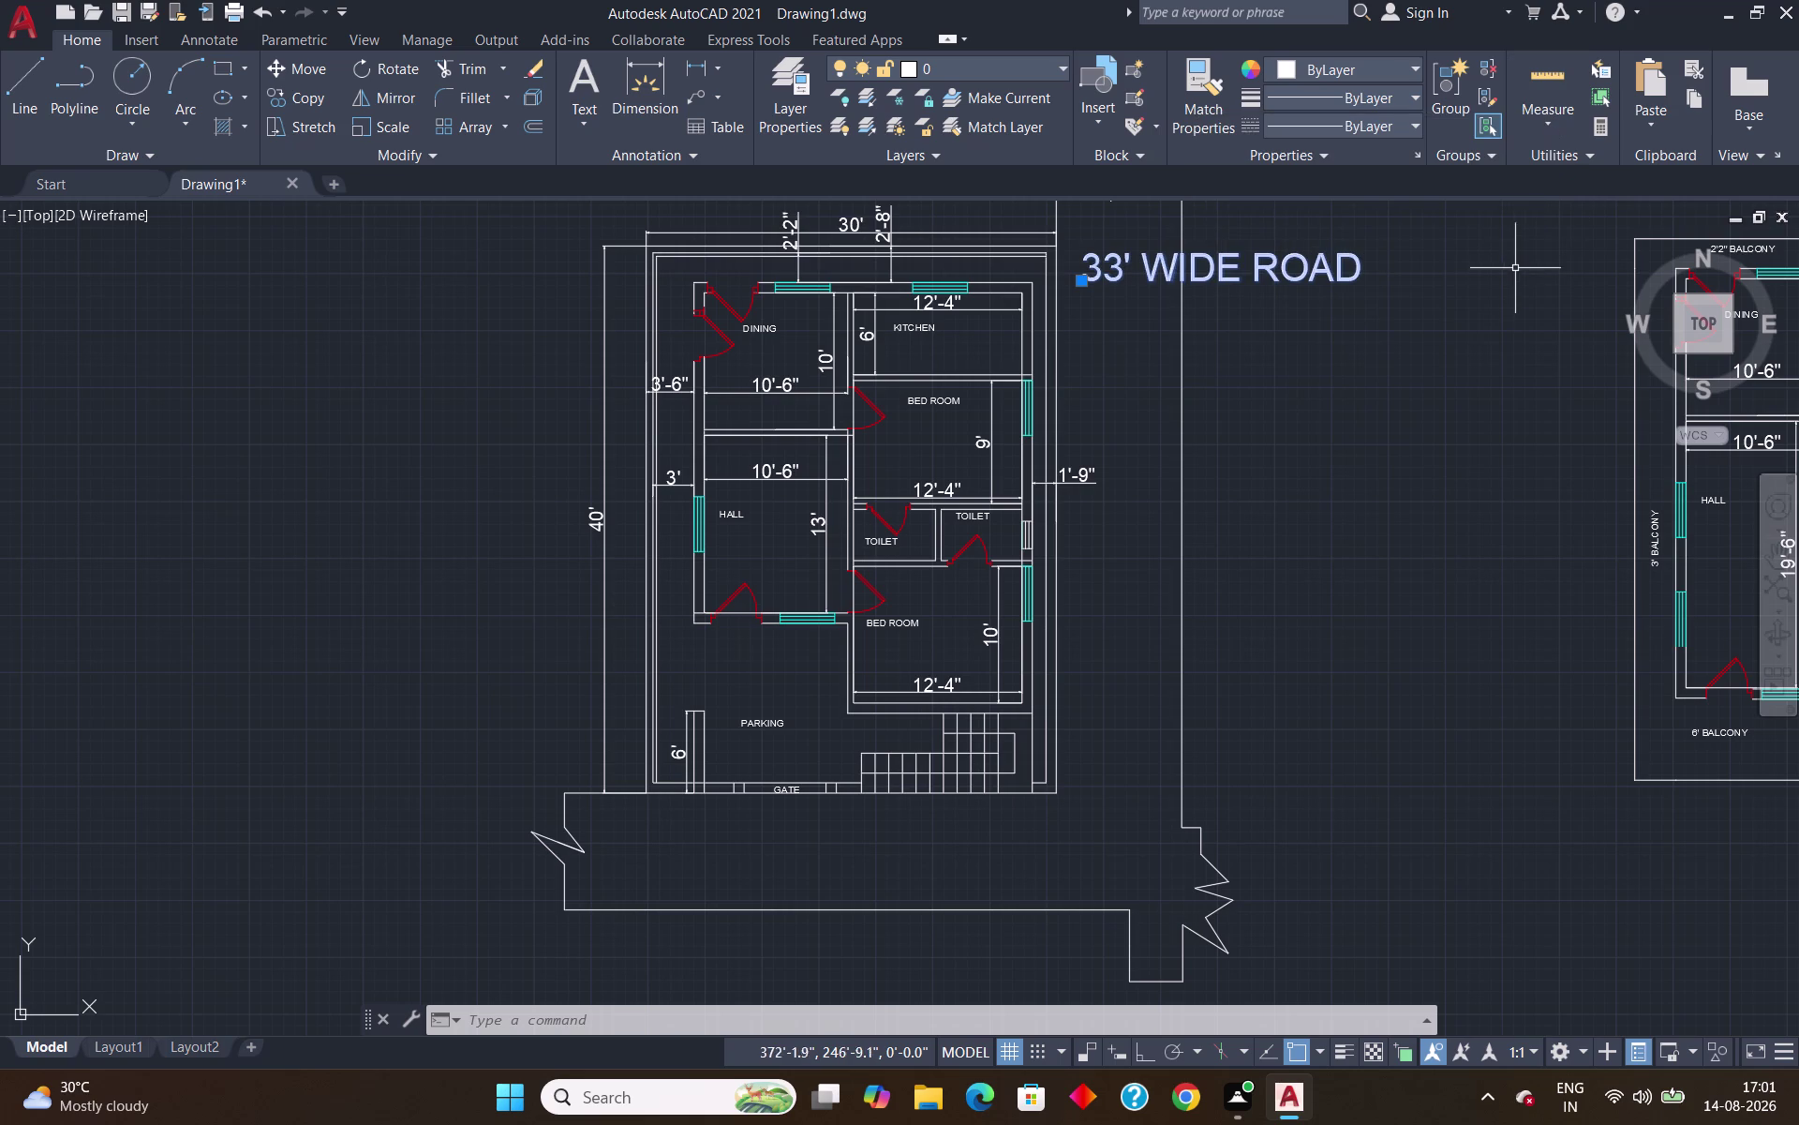
key(Escape)
Rotate the '33' WIDE ROAD' label 90° about its start point.
click(1094, 262)
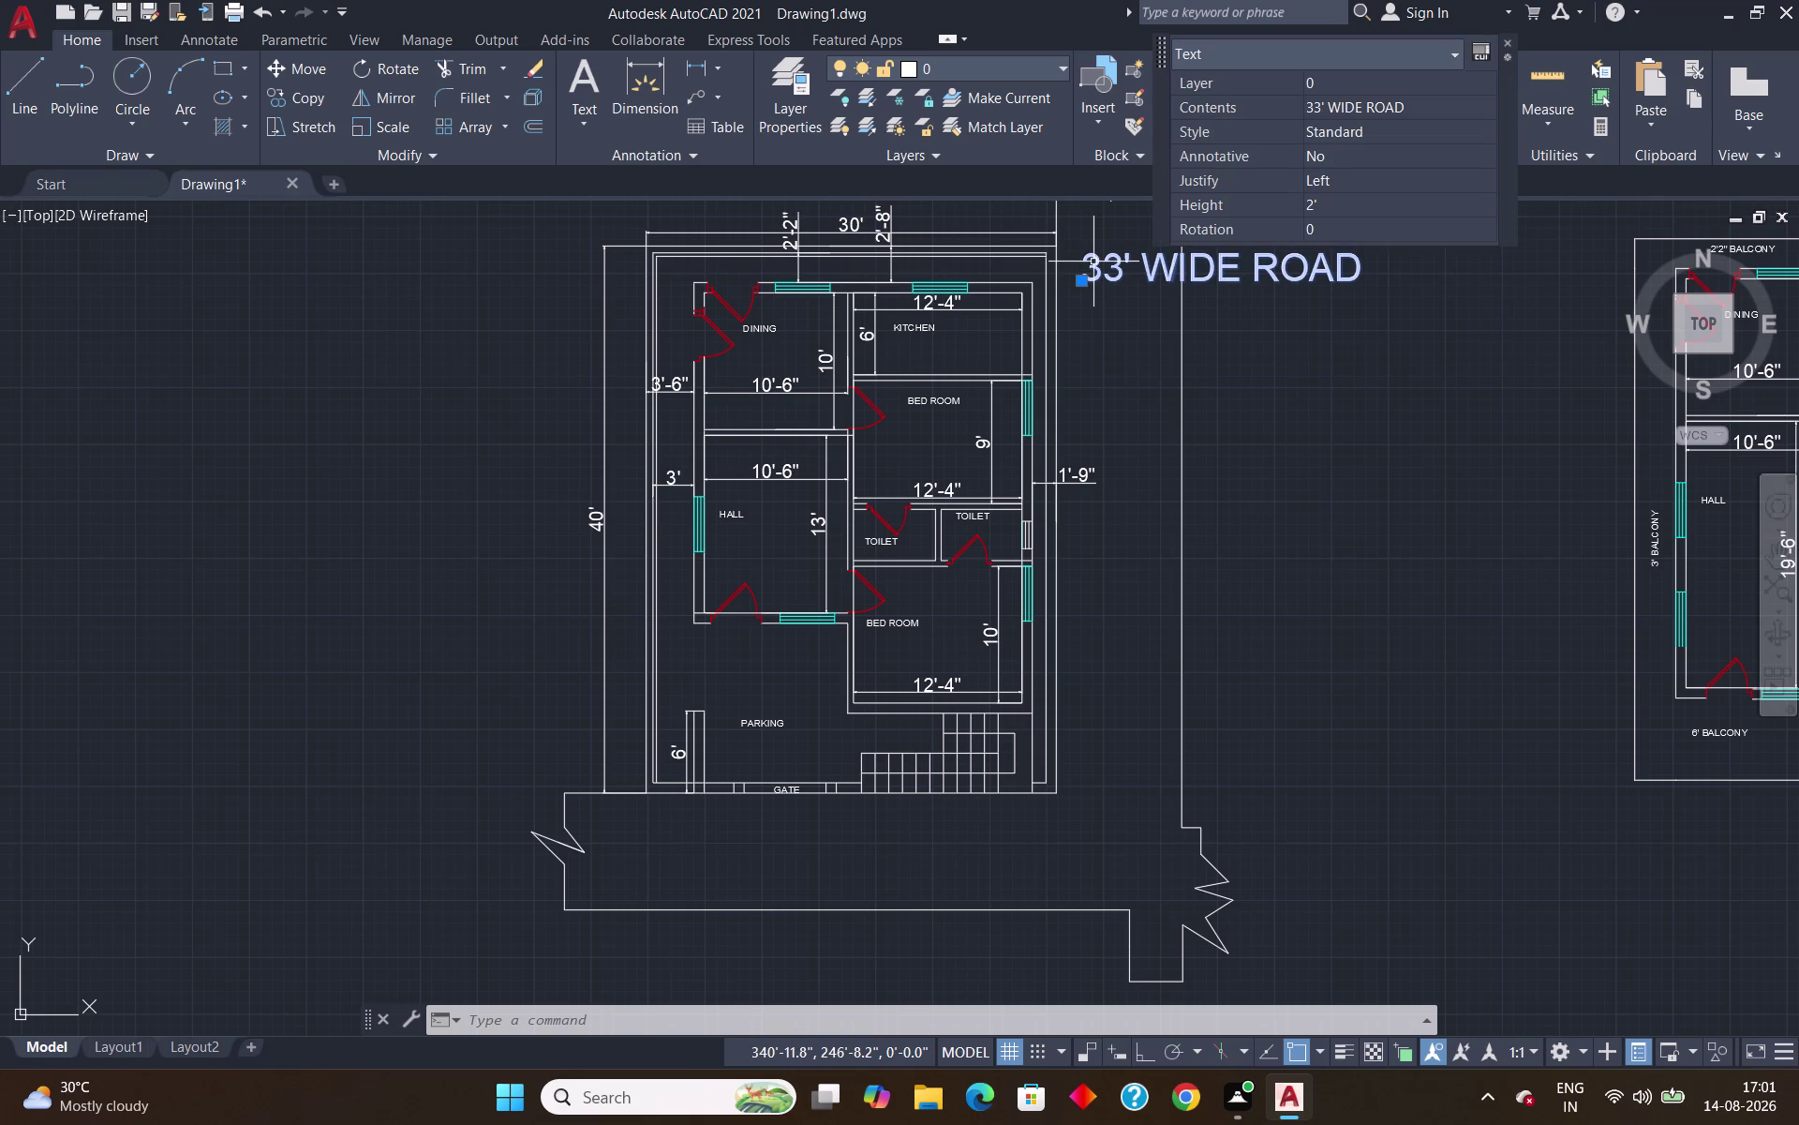
text(RO)
key(Return)
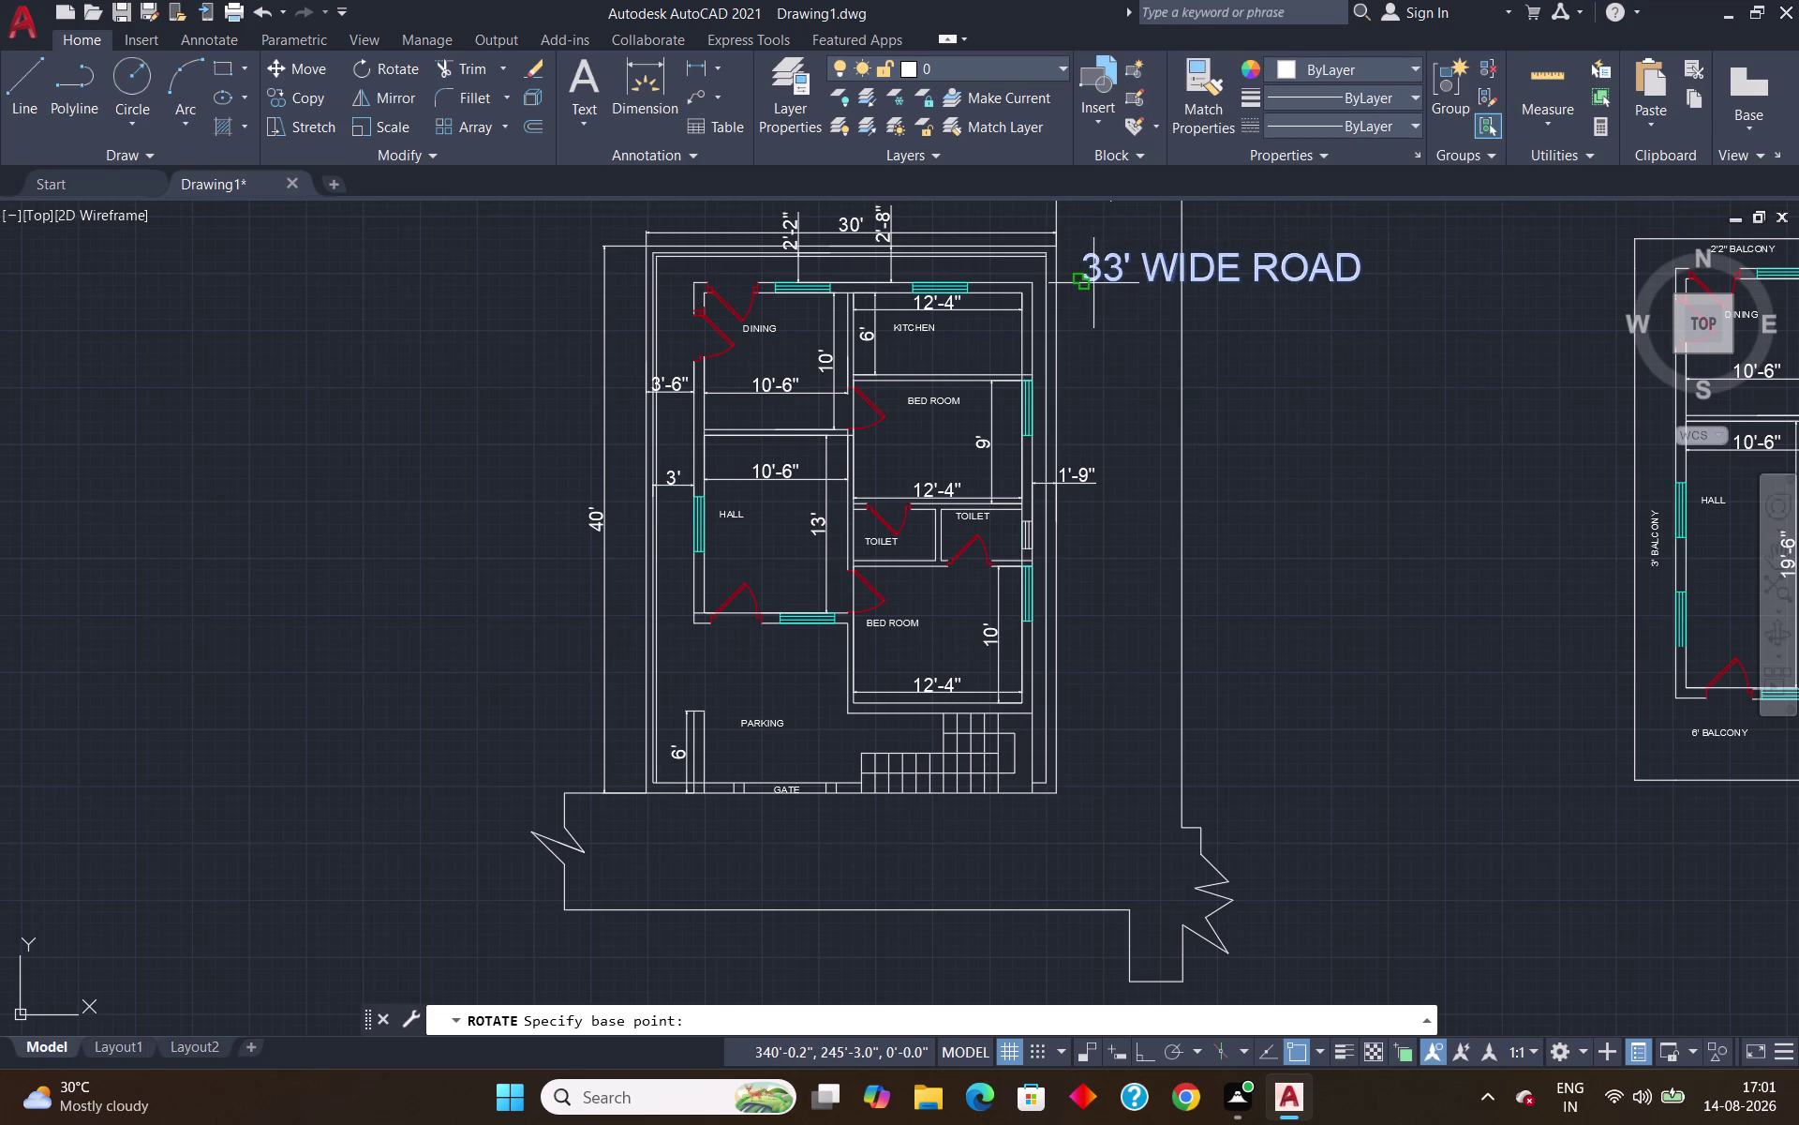
click(1090, 282)
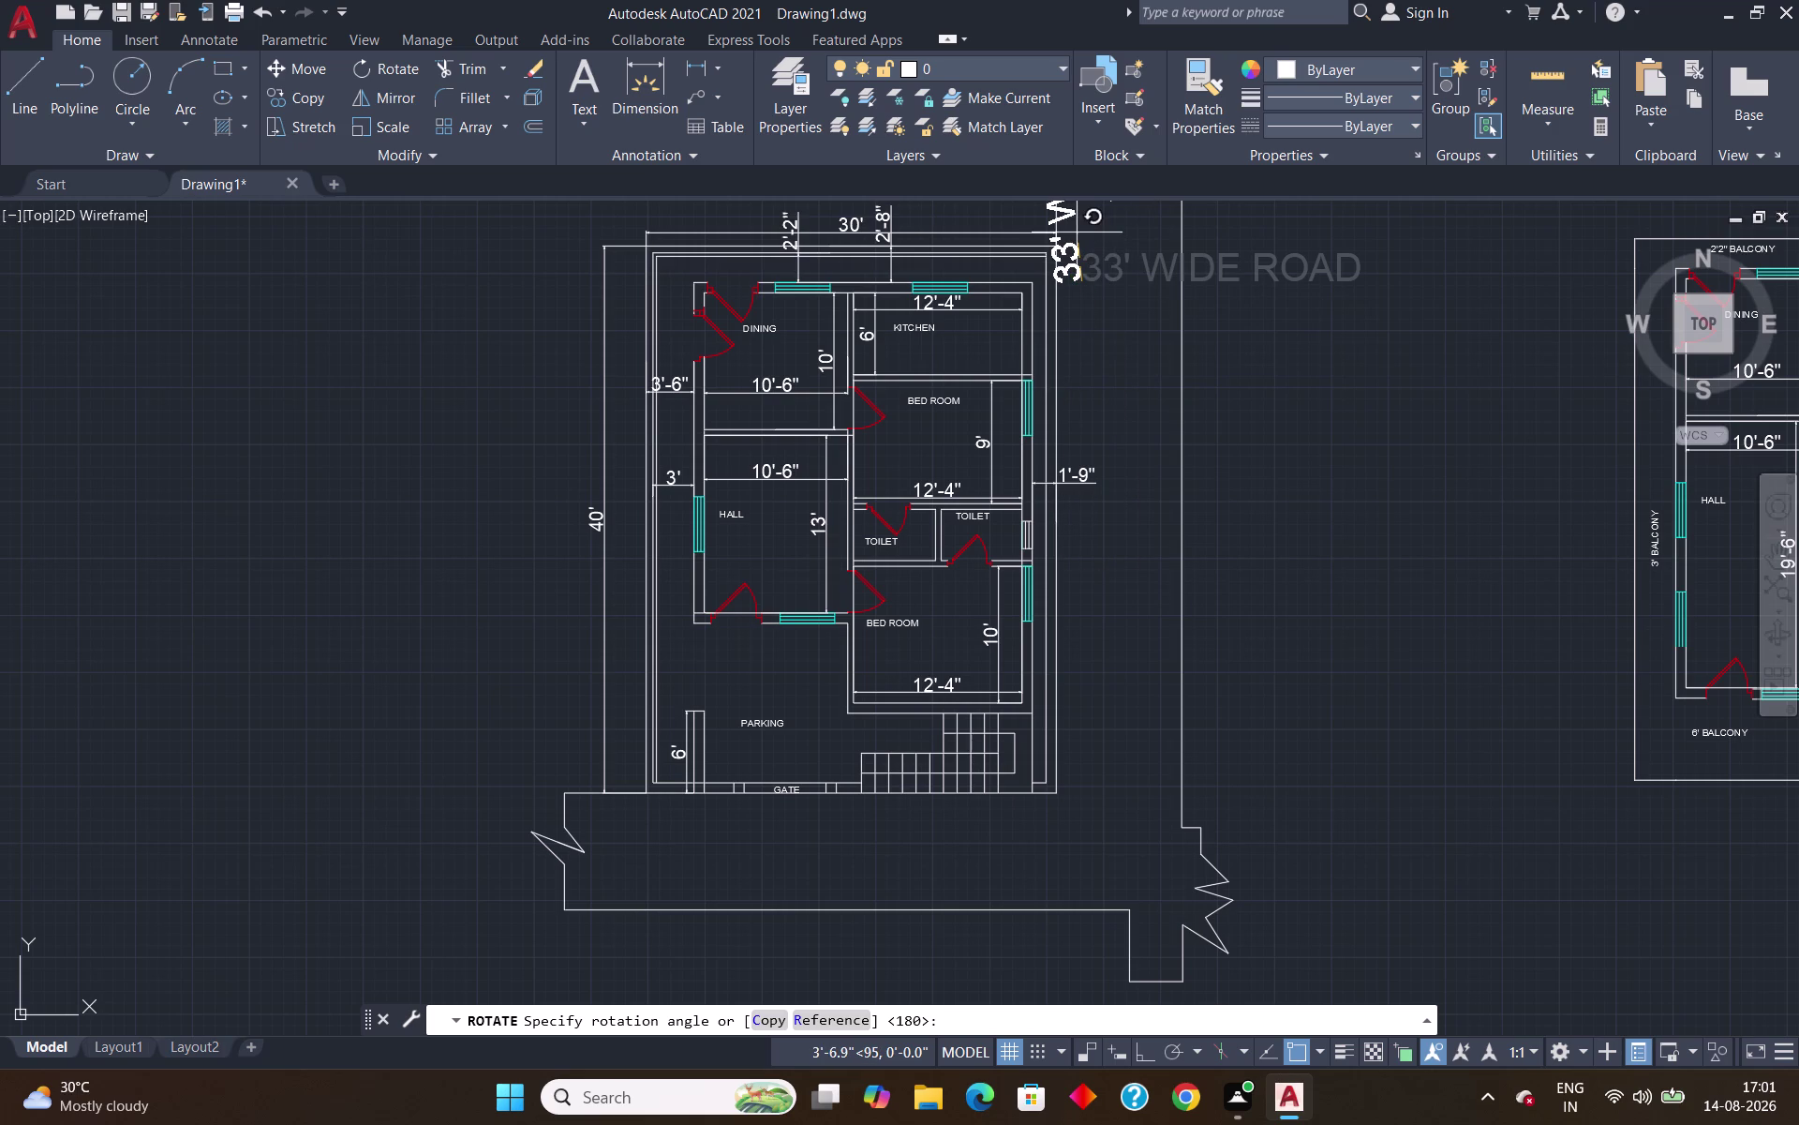
key(F8)
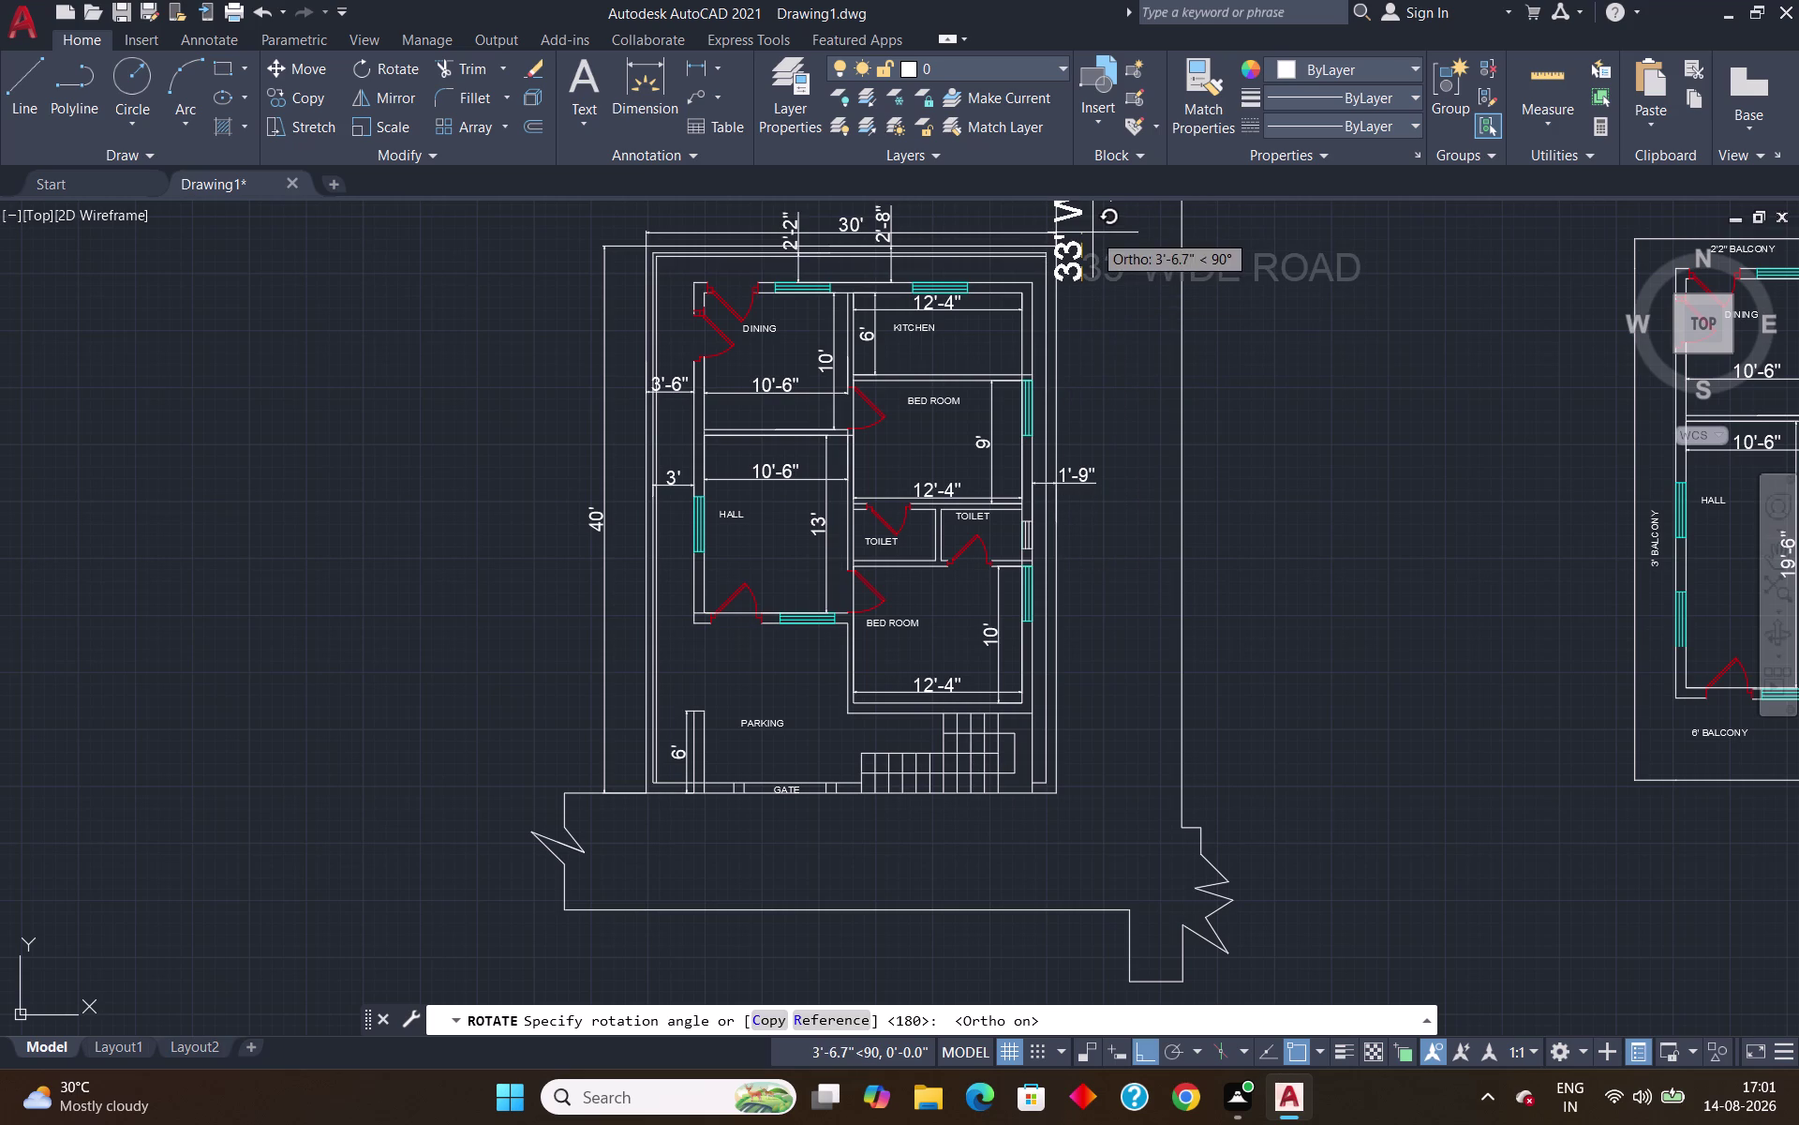
click(1093, 233)
Move the upright label into the road strip right of the plan.
click(1079, 269)
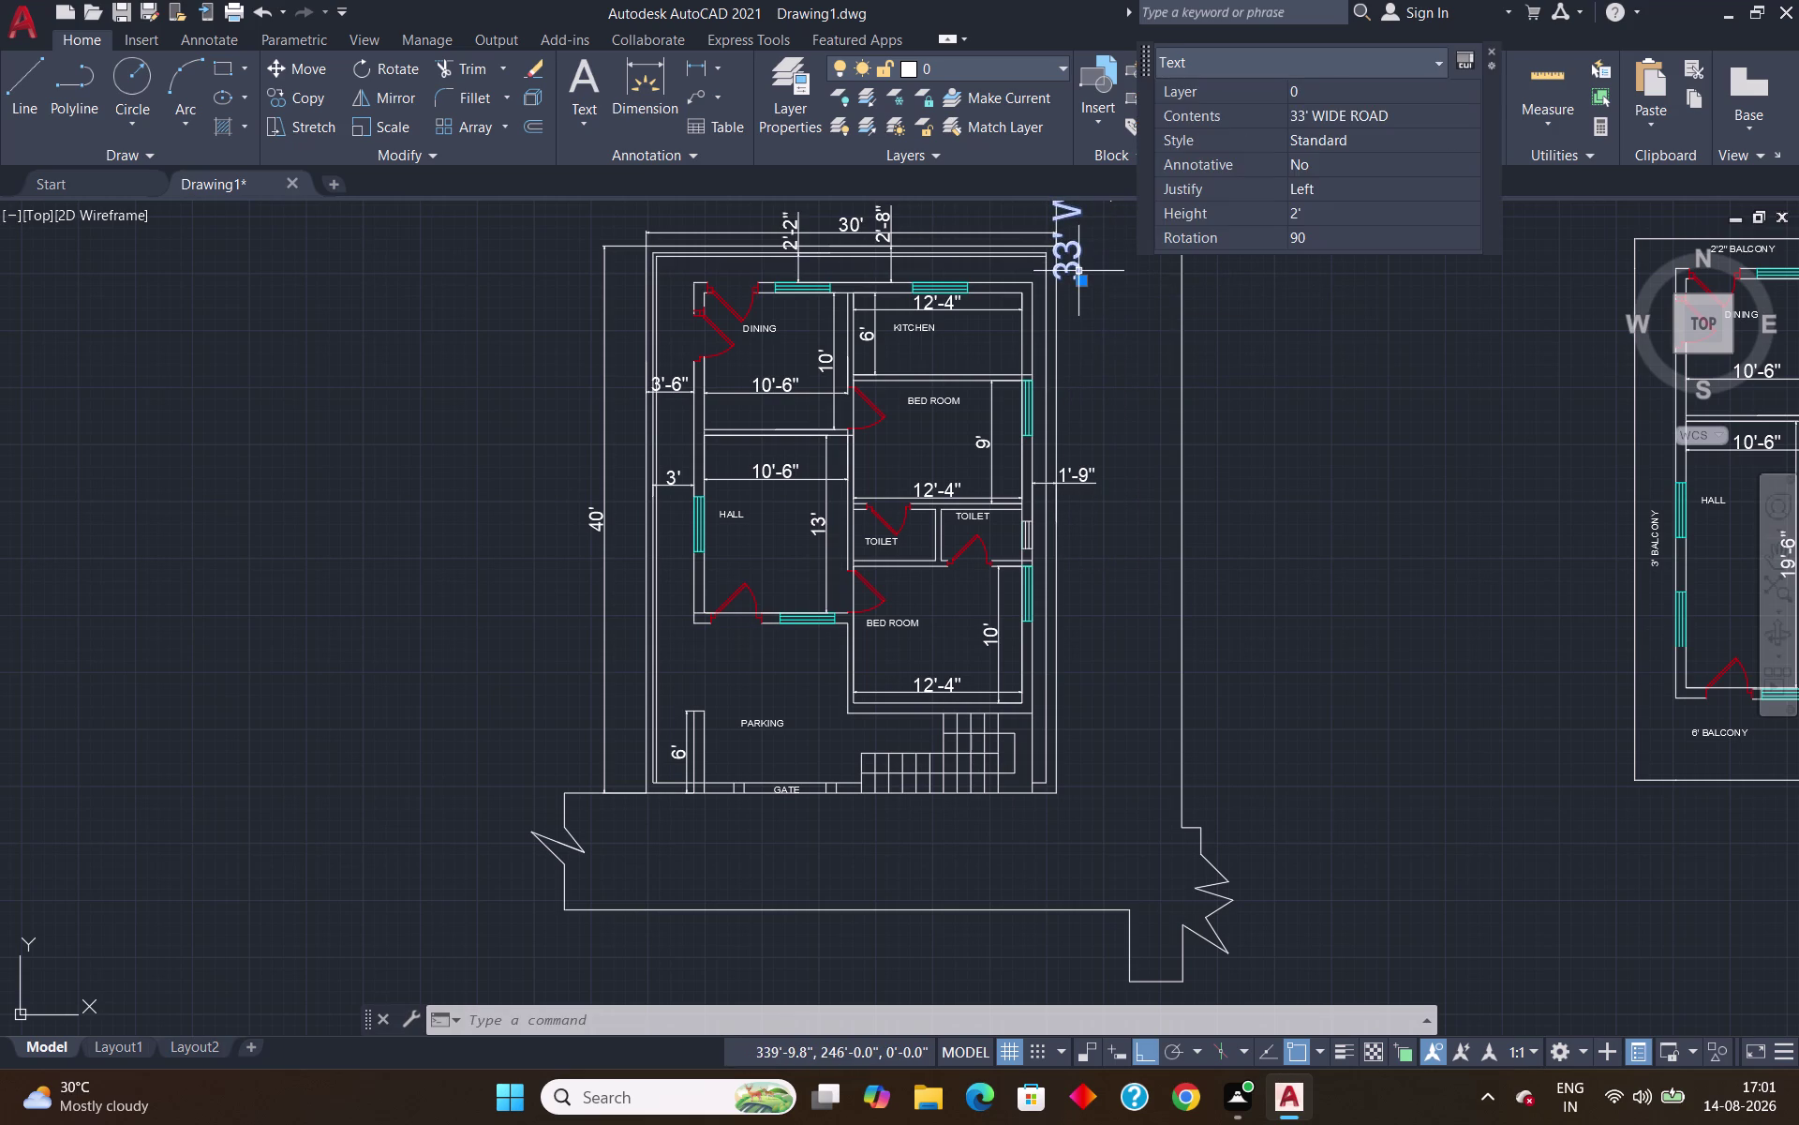
key(m)
key(Return)
click(1080, 273)
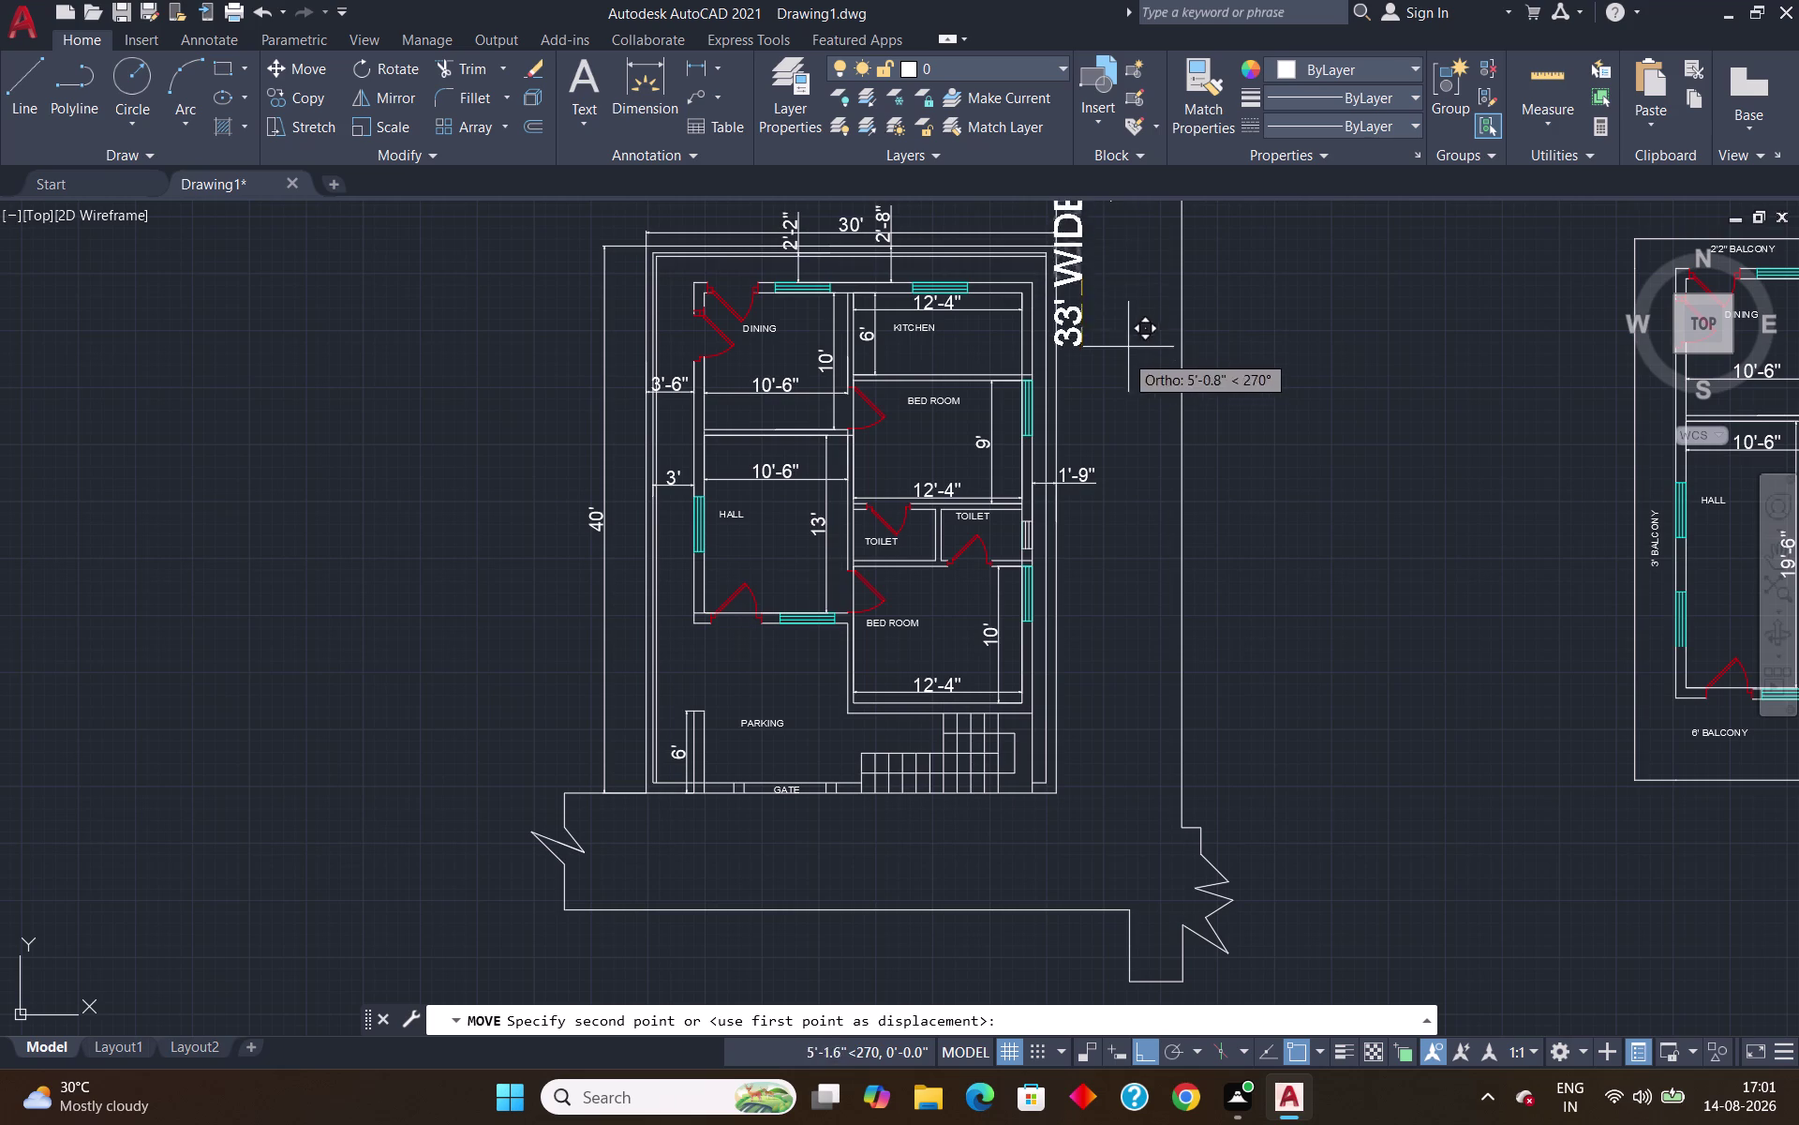
click(1177, 646)
scroll(down, 3)
click(1214, 519)
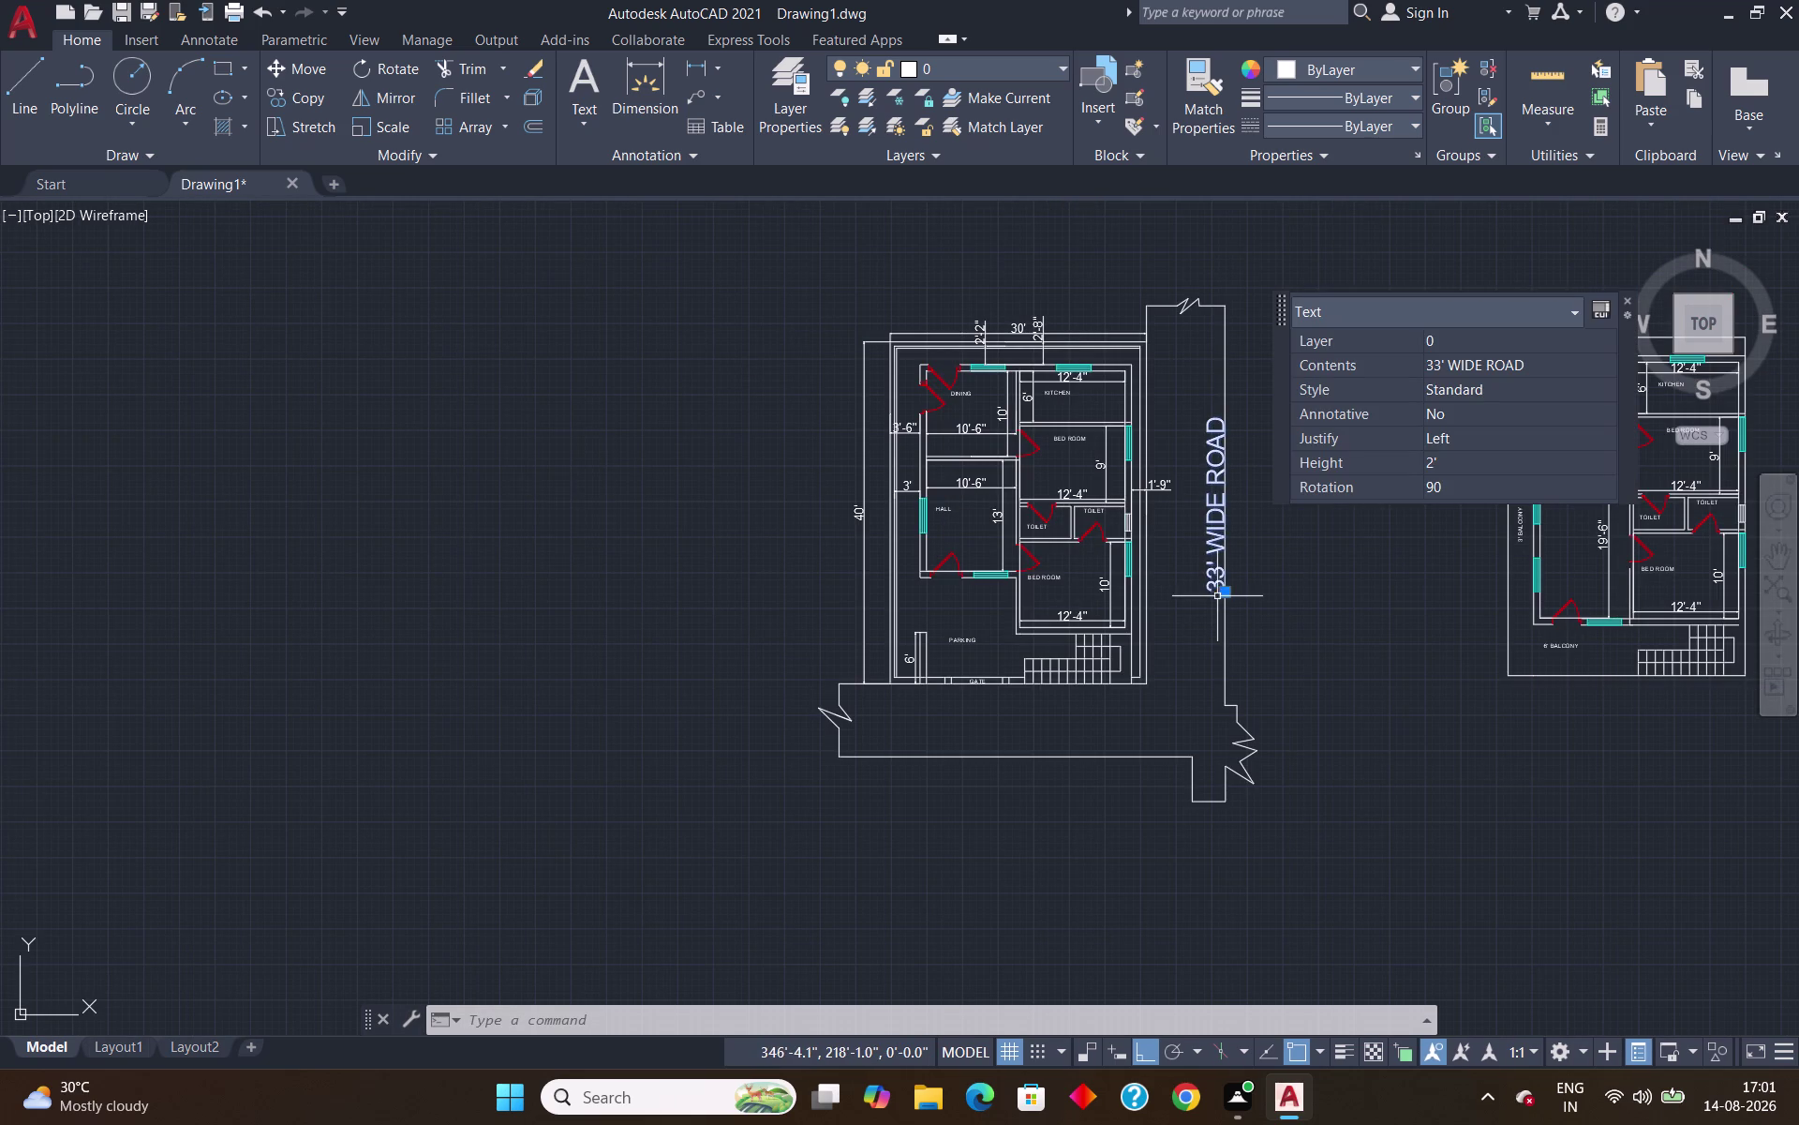
Grip-adjust the label until it sits centred in the road strip.
click(1224, 597)
click(1198, 587)
key(F8)
click(1230, 591)
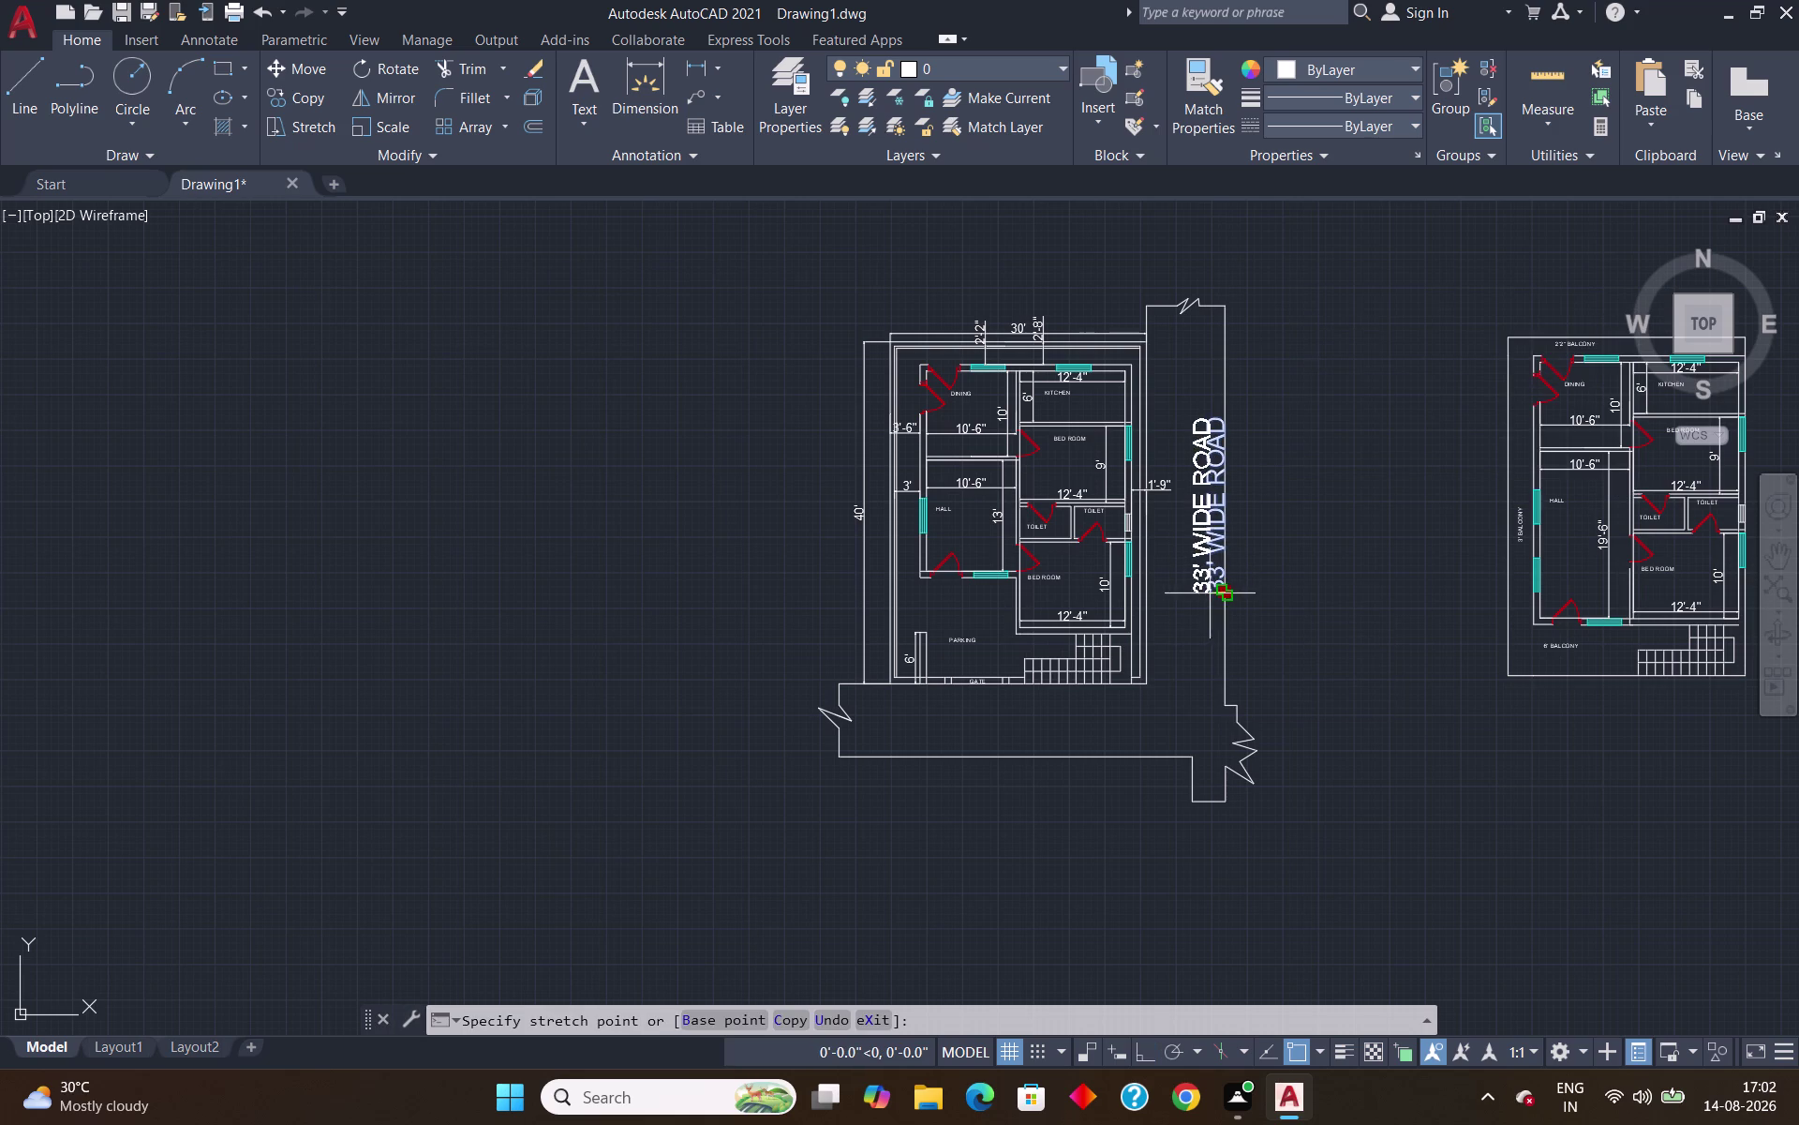
click(1195, 588)
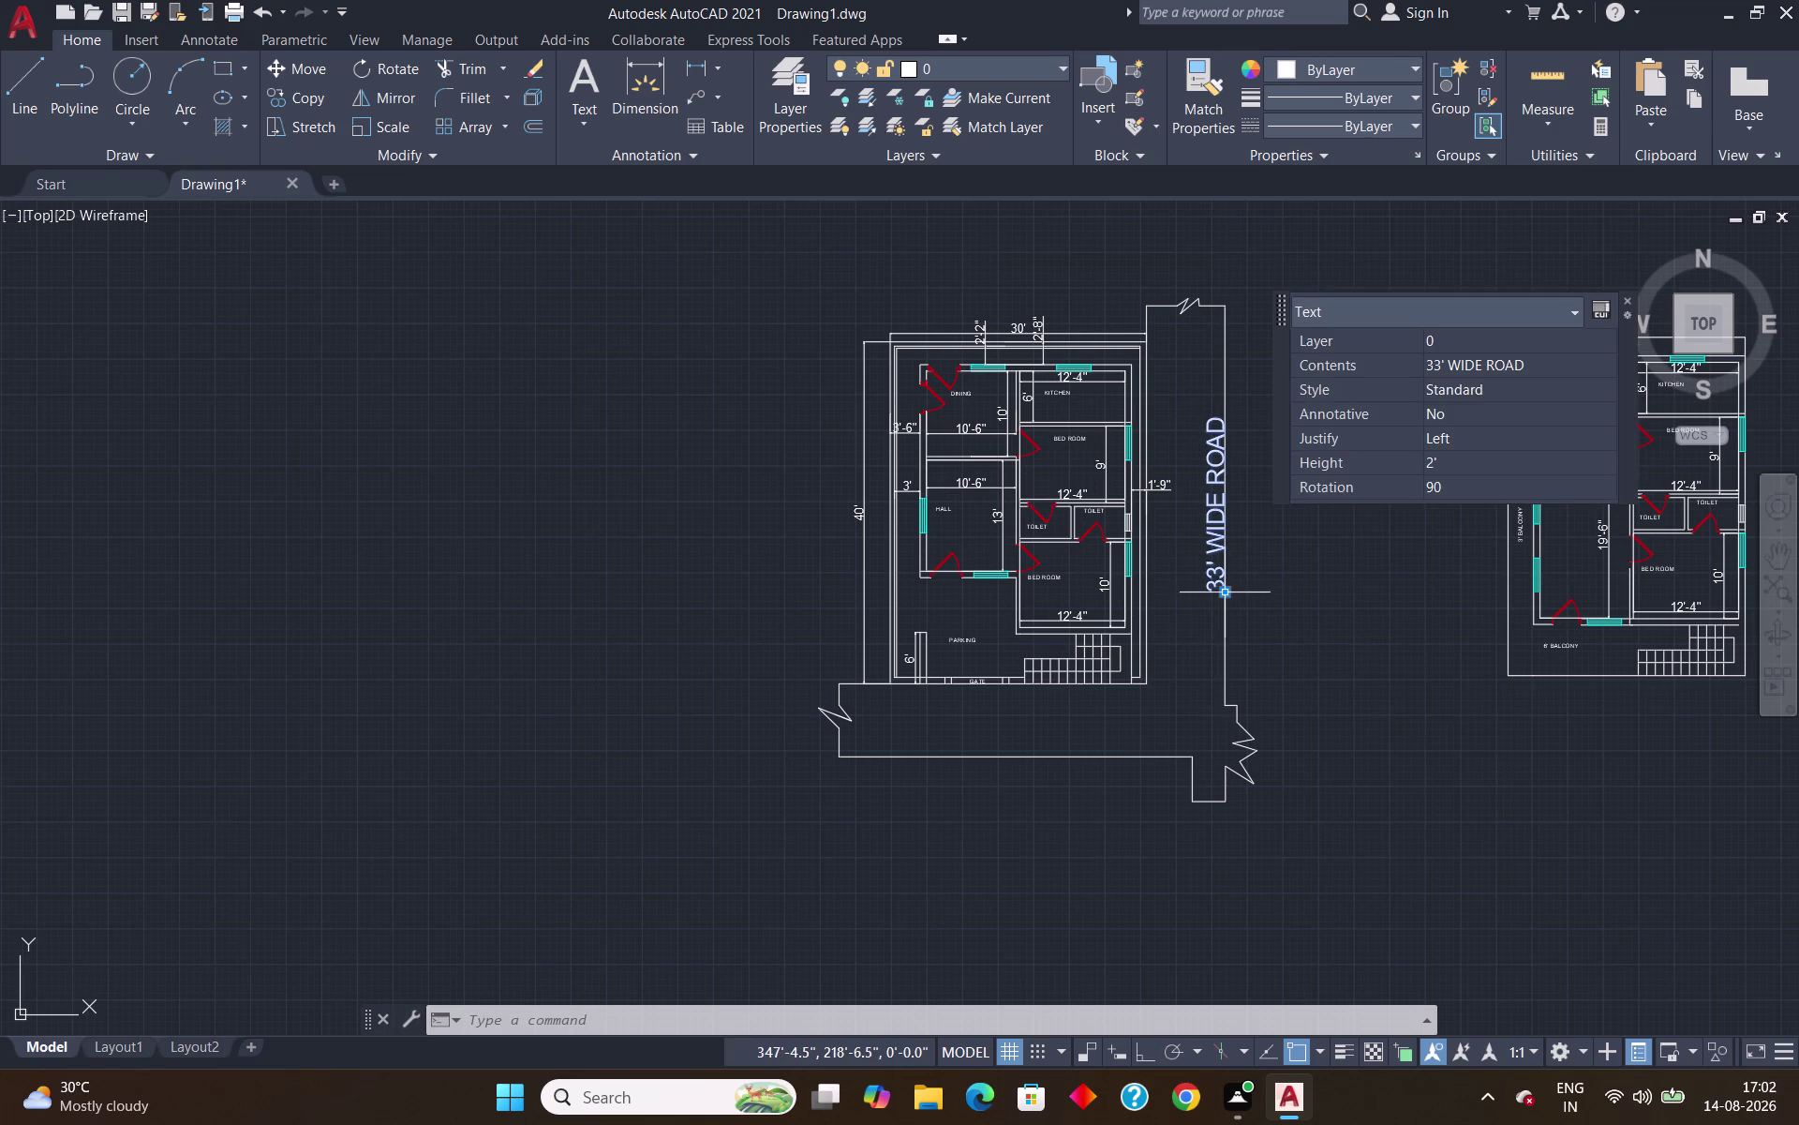
click(1222, 590)
click(1193, 591)
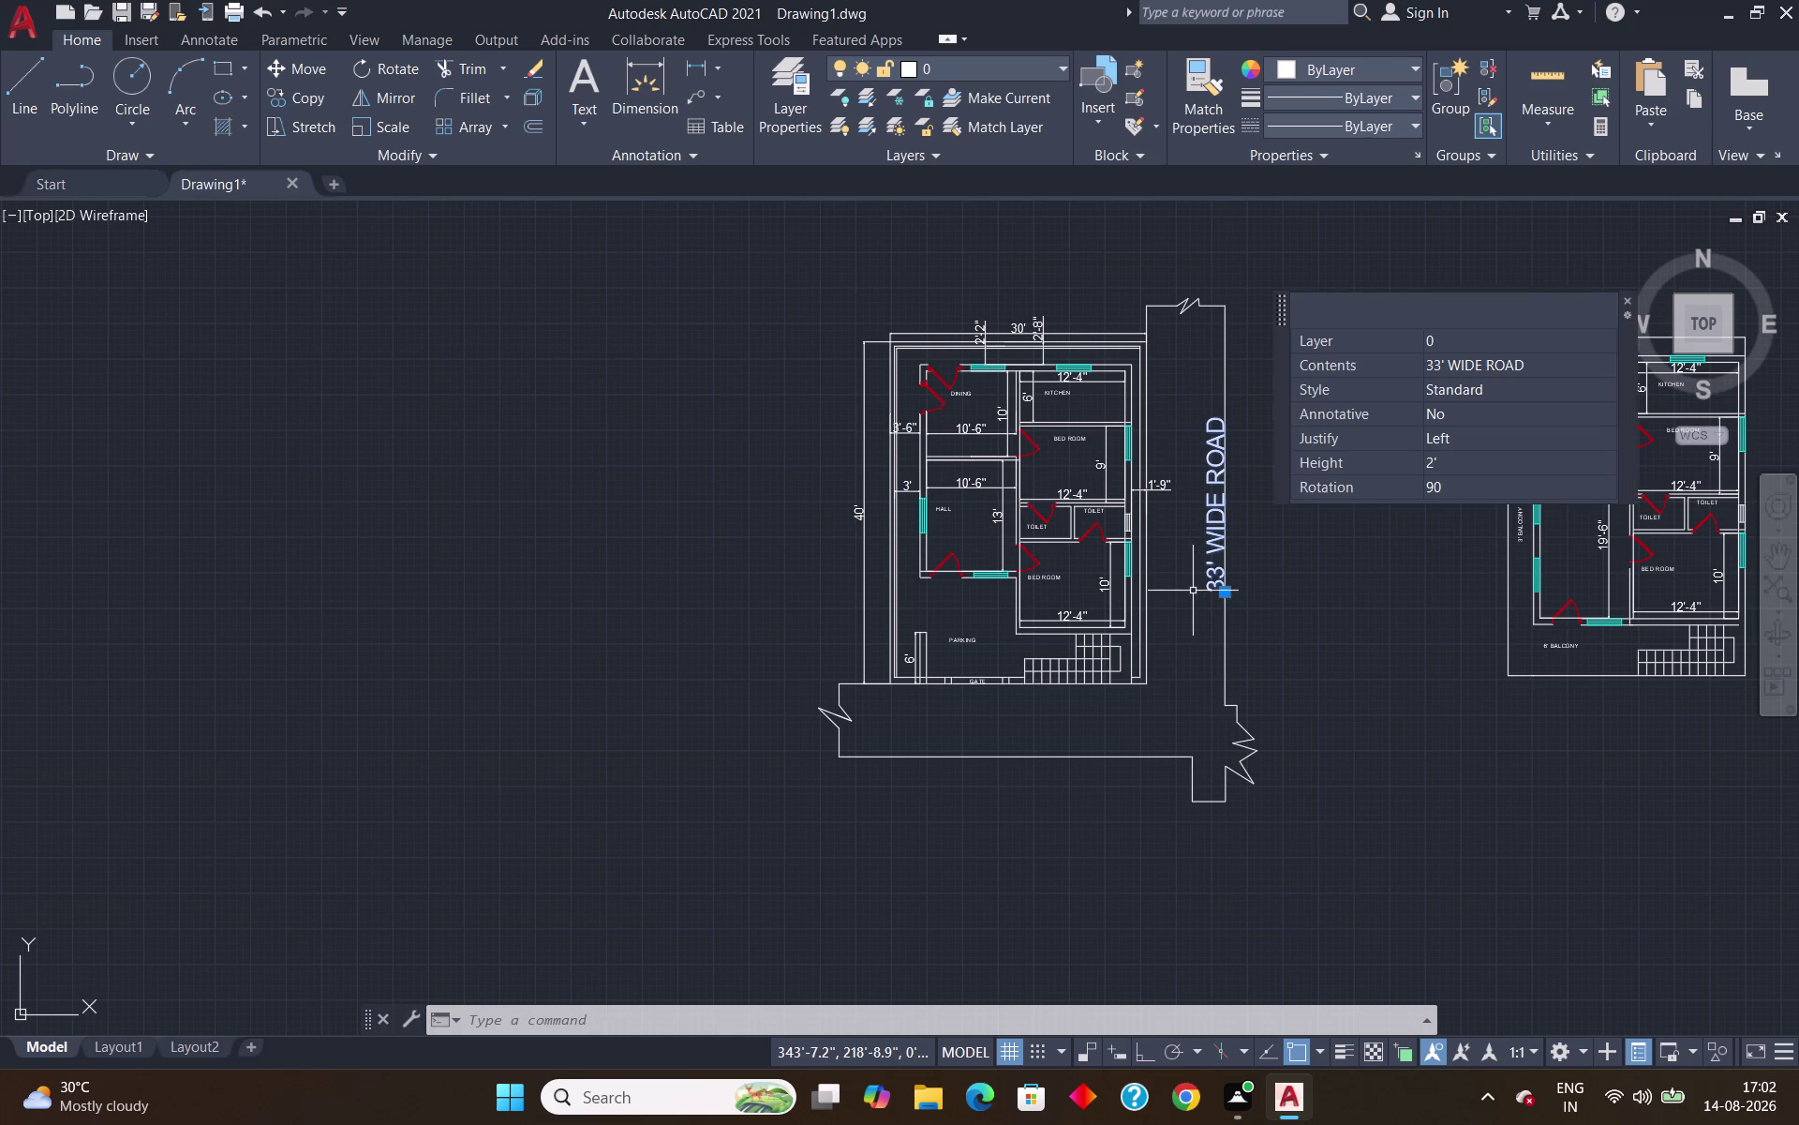
drag(1216, 588, 1192, 589)
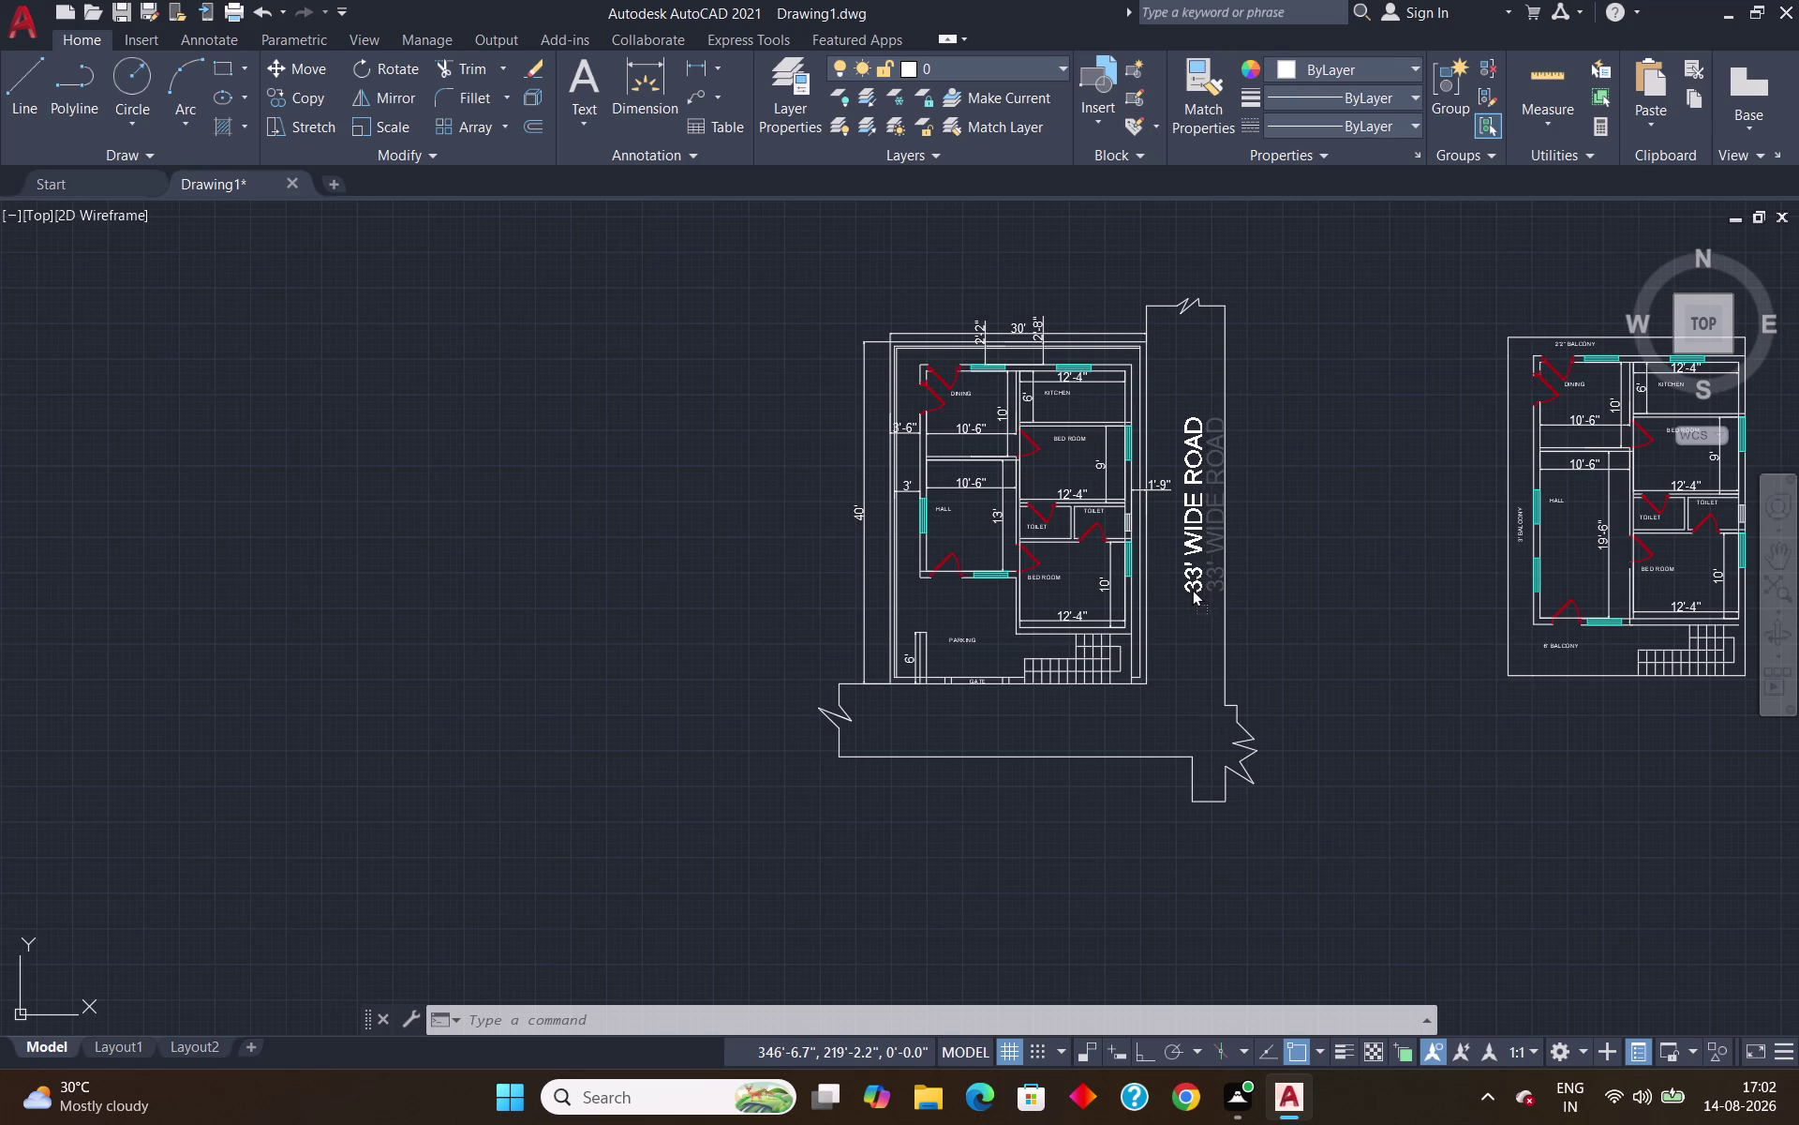
drag(1192, 589, 1188, 581)
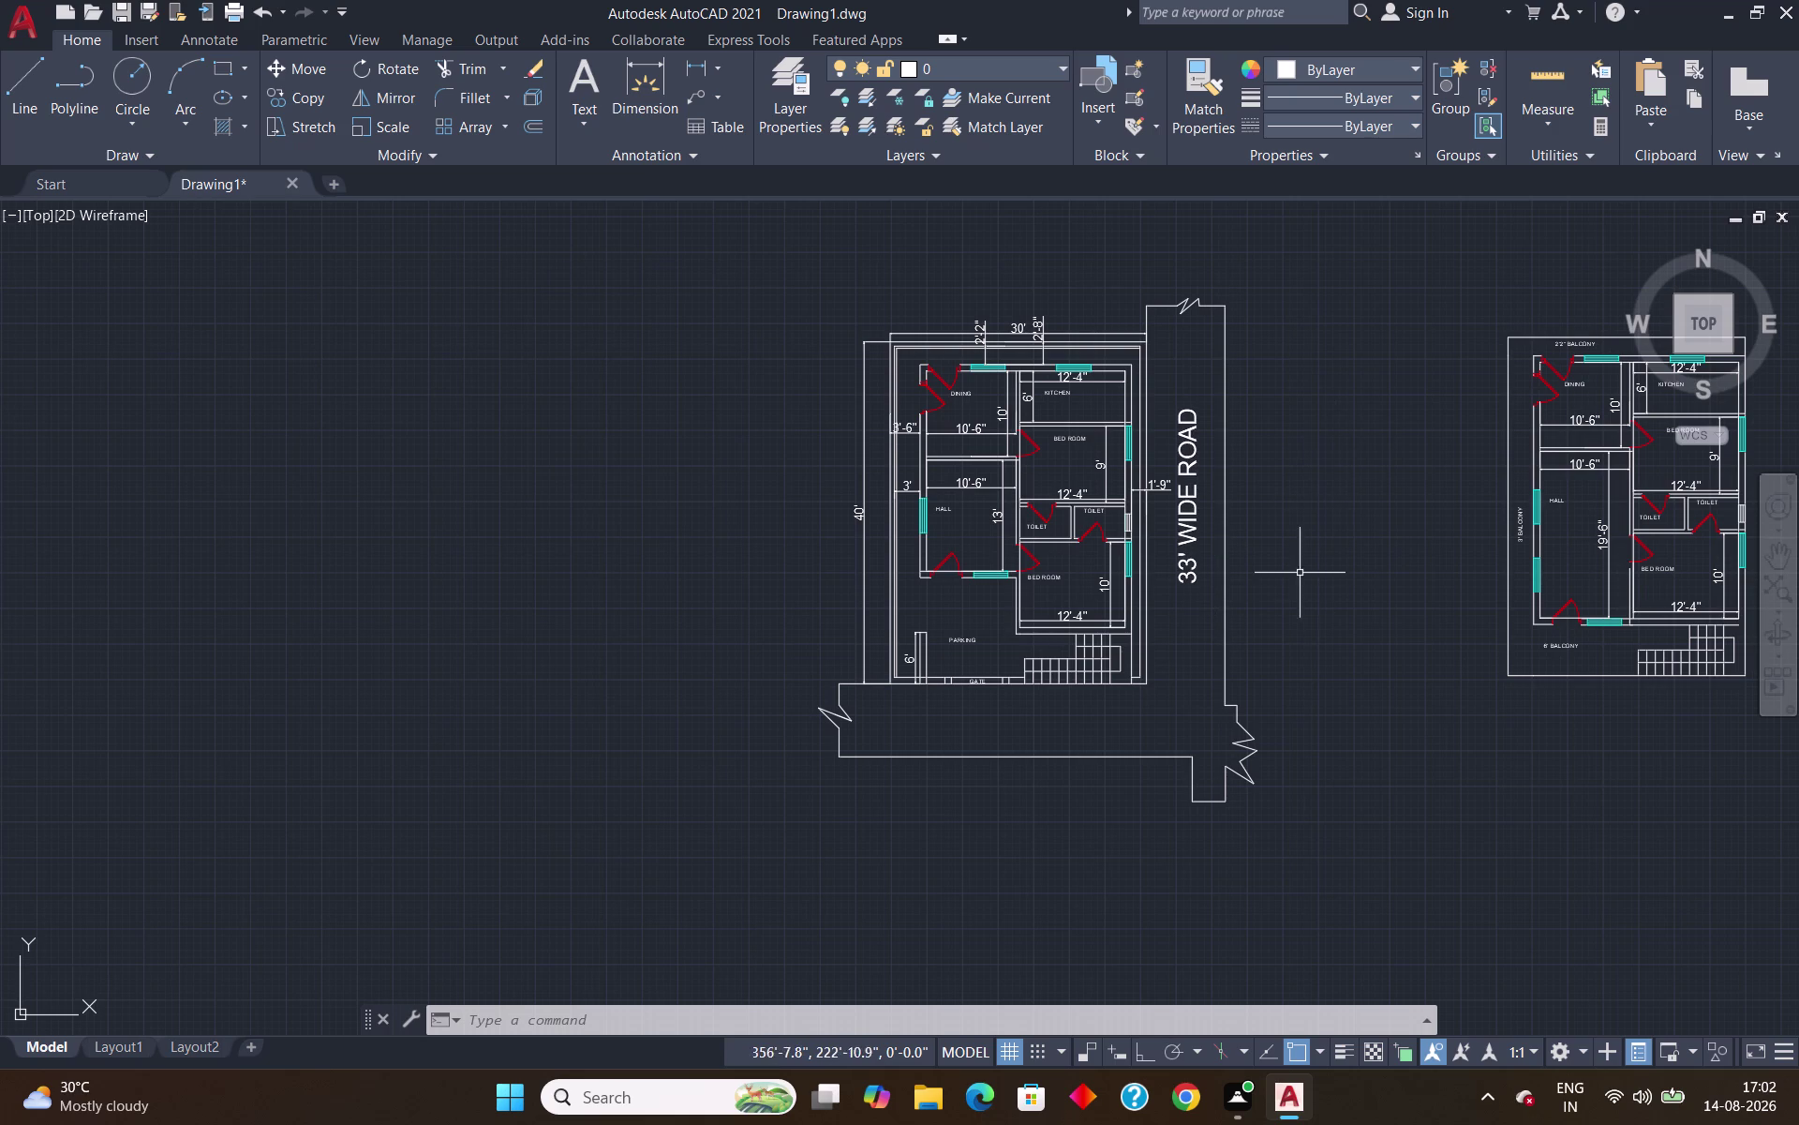
Place 2'-high single-line text '25' WIDE ROAD' in the lower road strip with default rotation.
text(D)
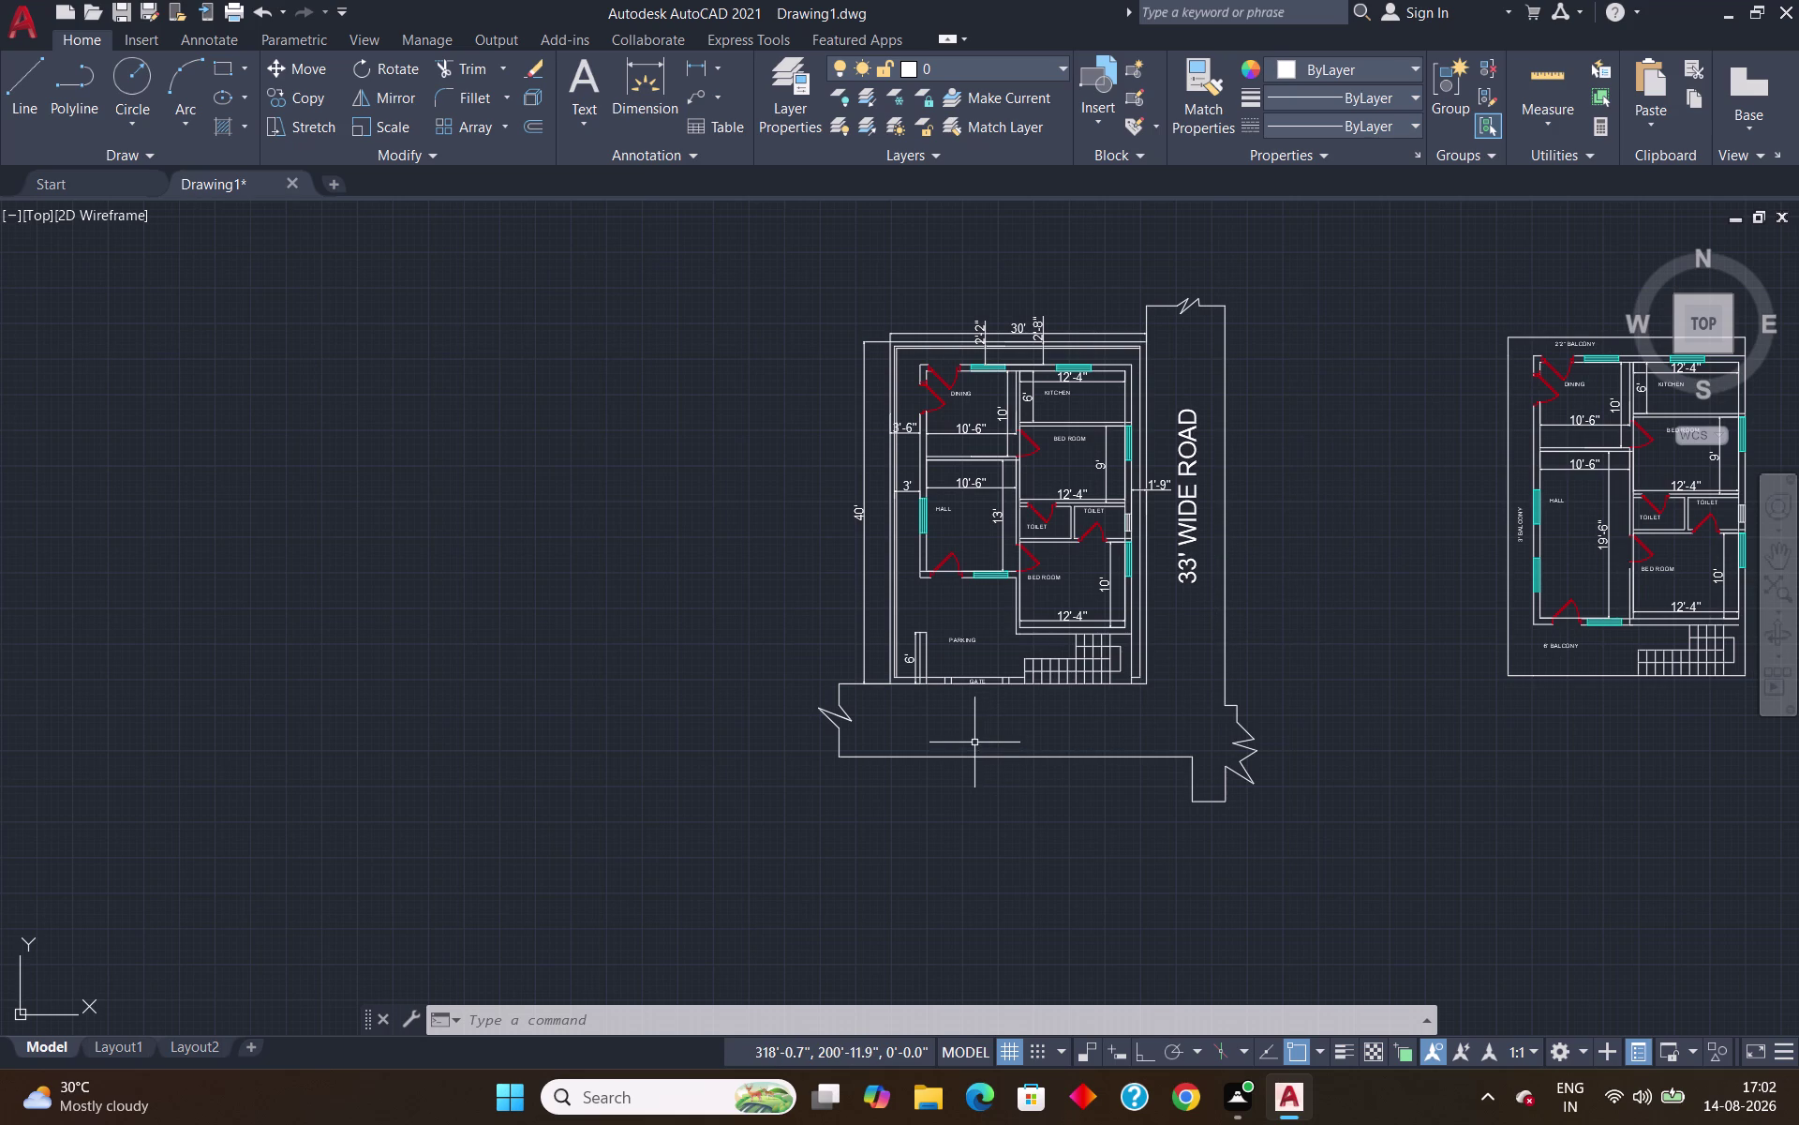
text(T)
key(Return)
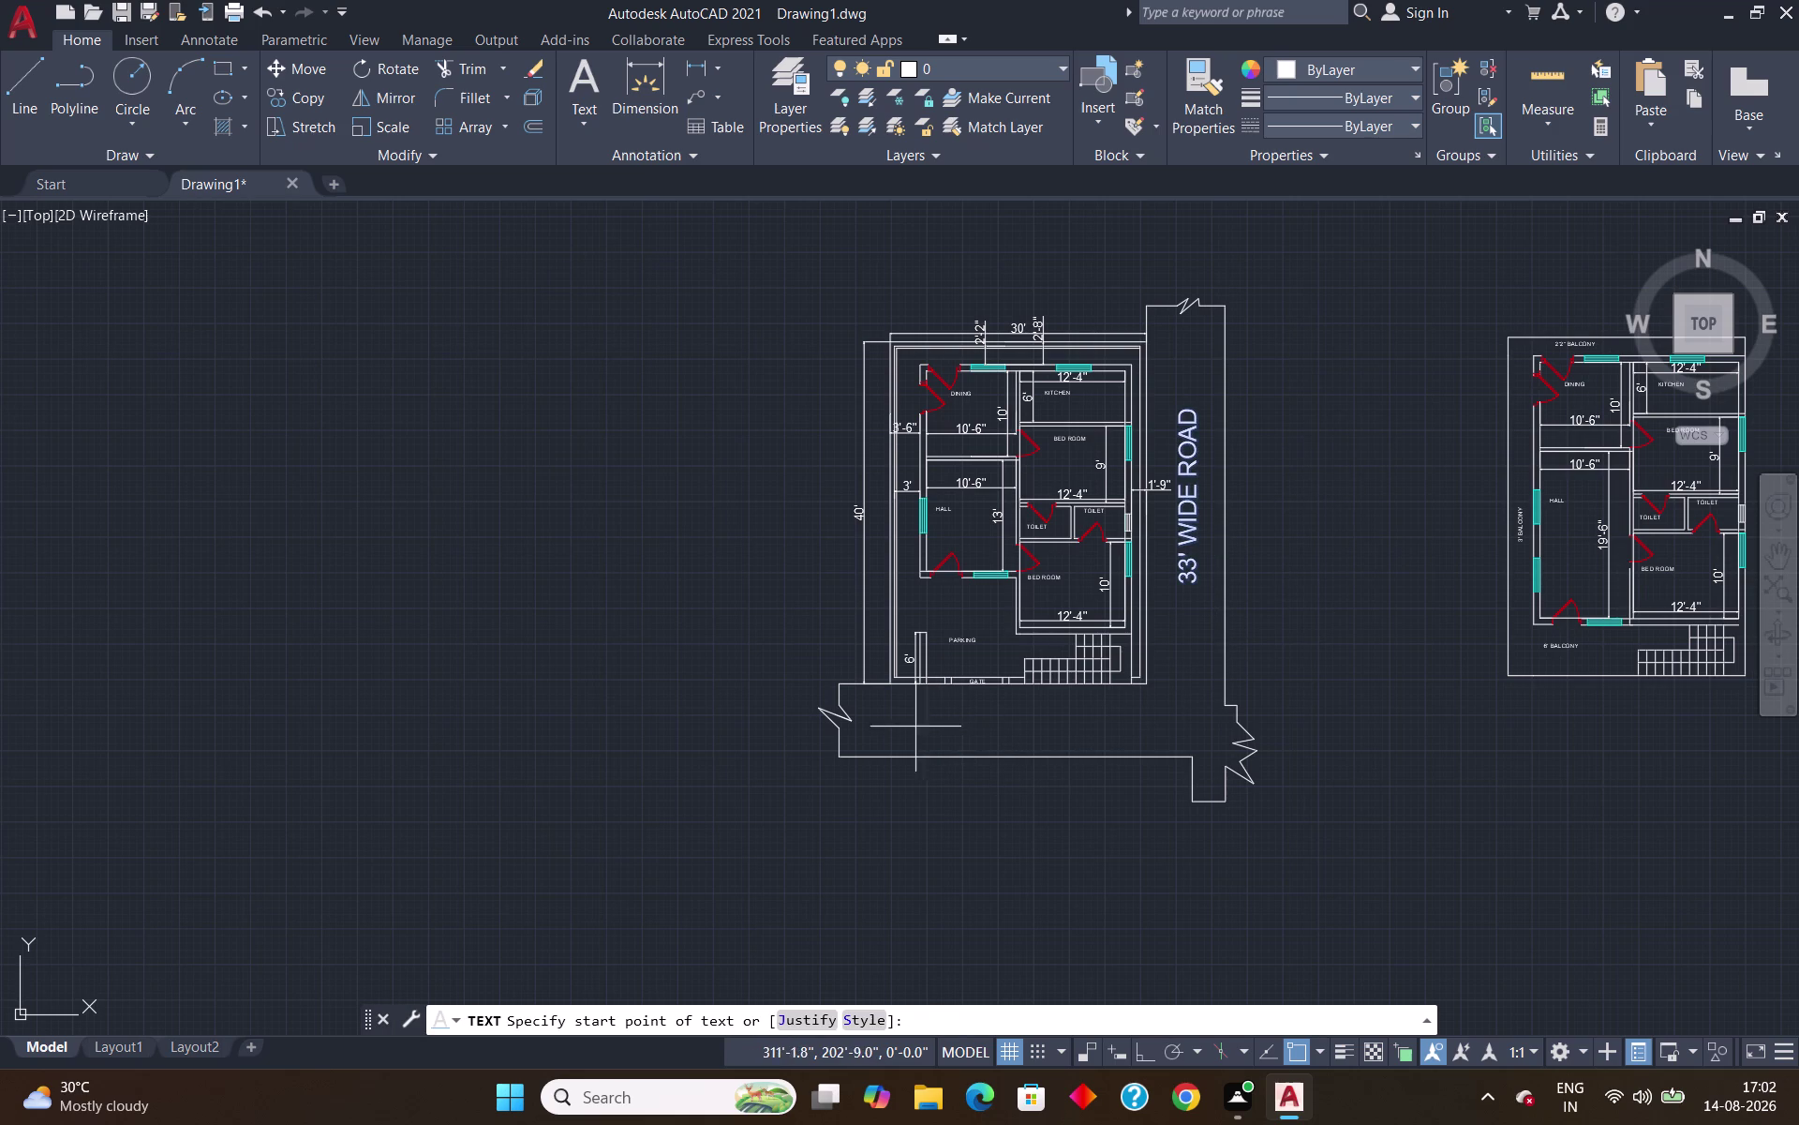
click(907, 720)
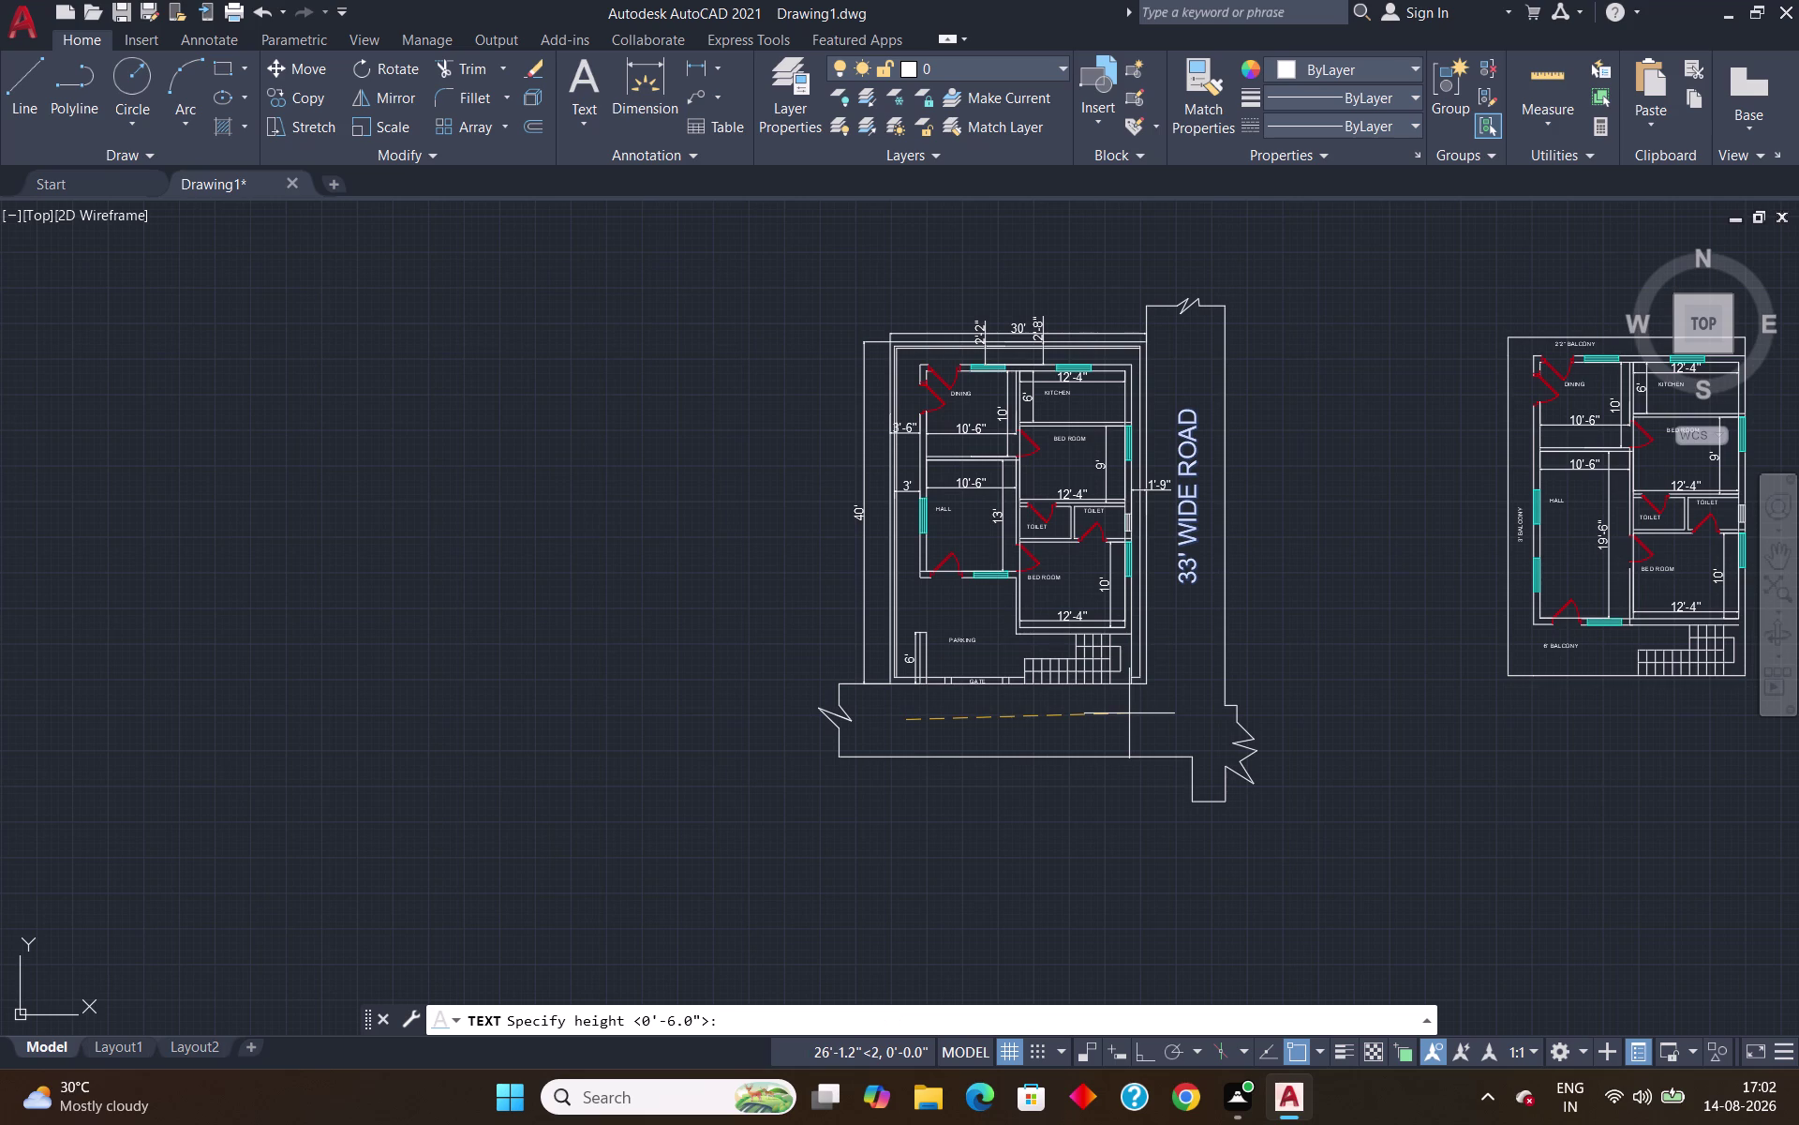
text(2')
key(Return)
key(Return)
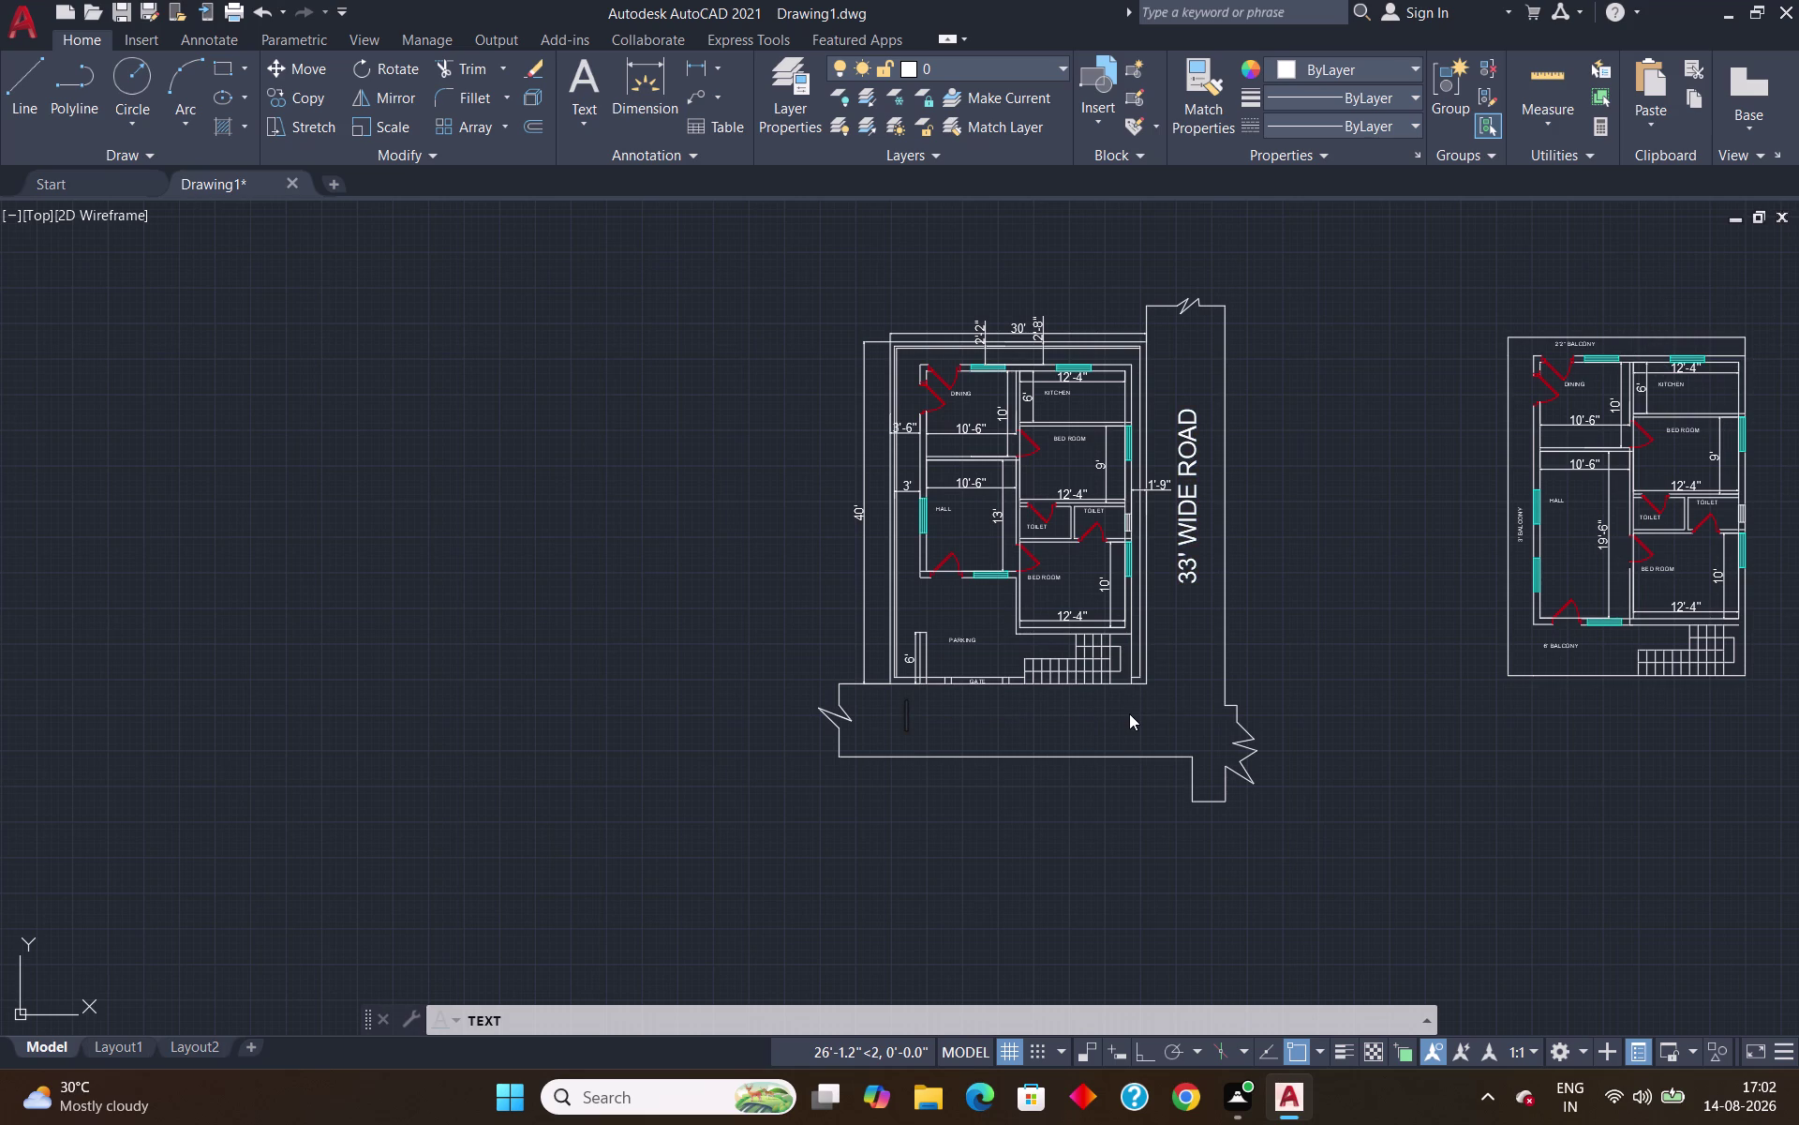
text(25)
text(')
key(space)
text(WIDE)
key(space)
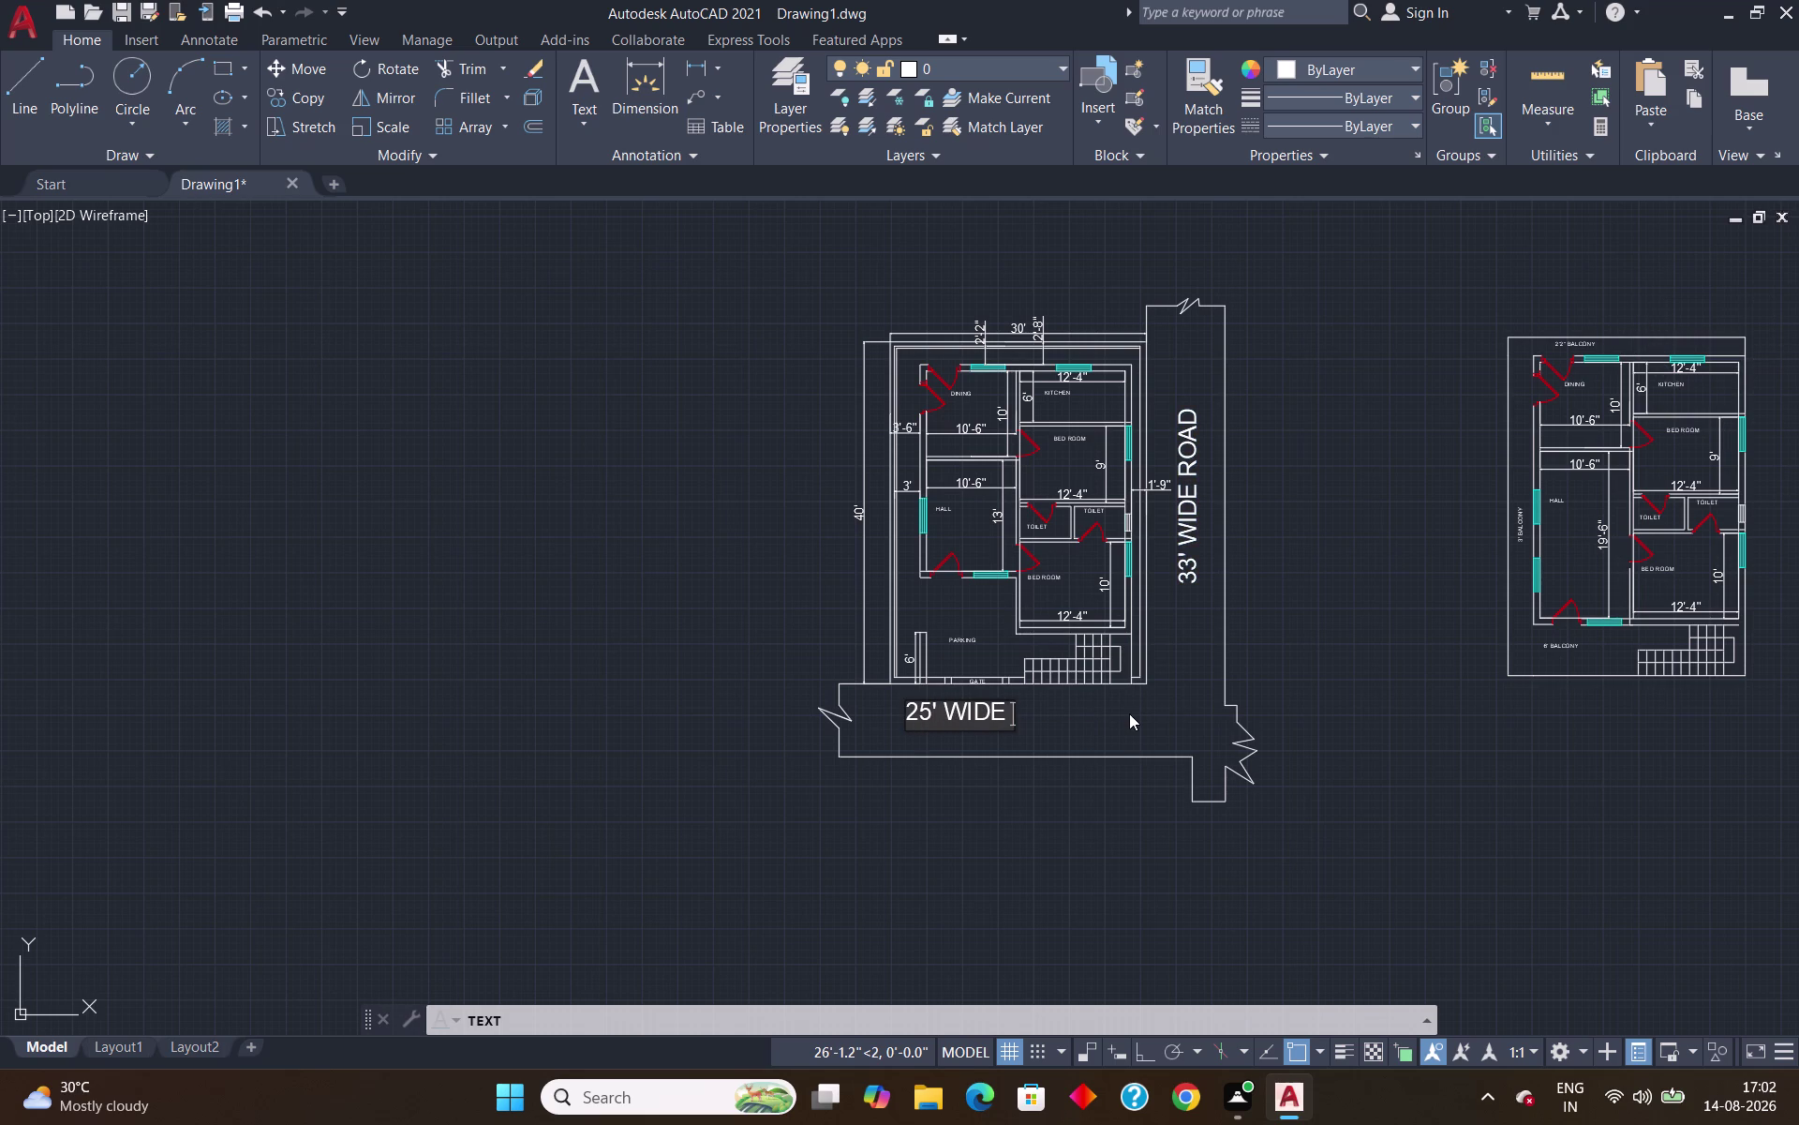
text(ROAD)
key(Return)
key(Return)
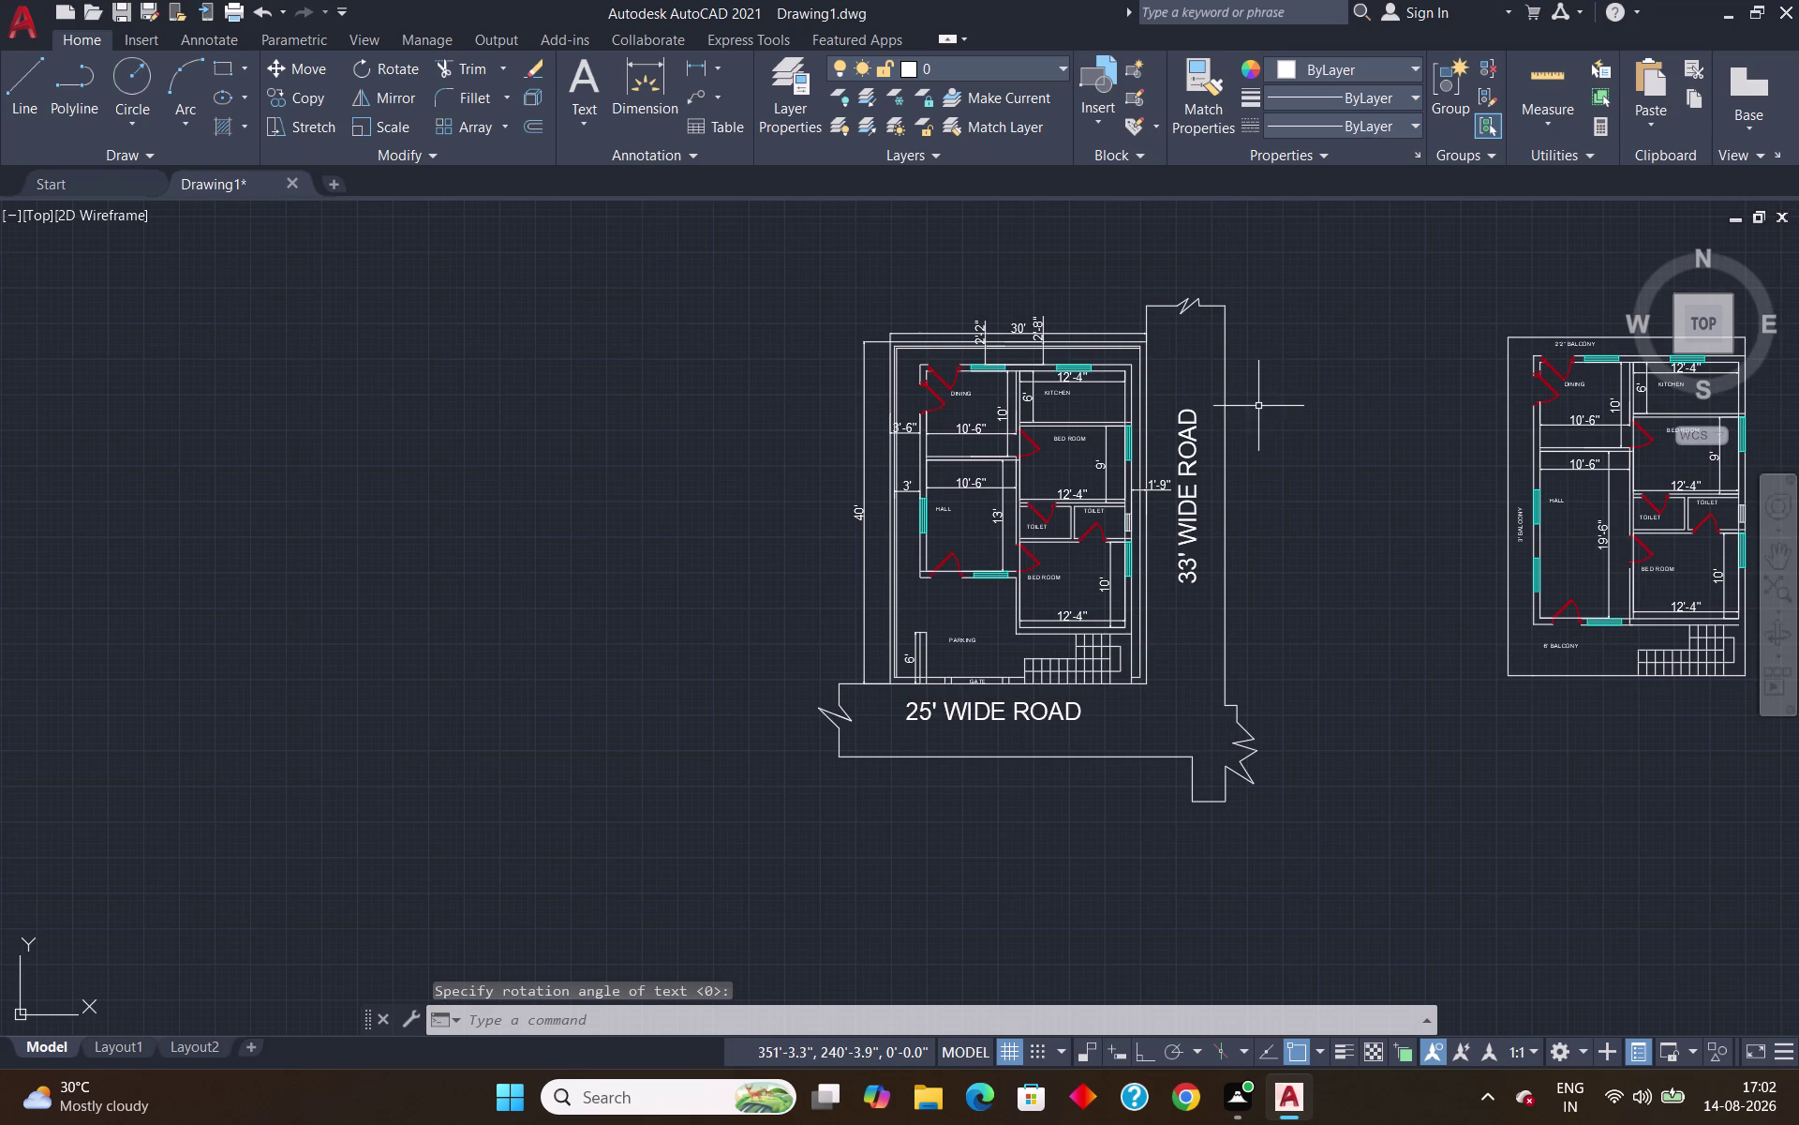
scroll(down, 3)
scroll(up, 3)
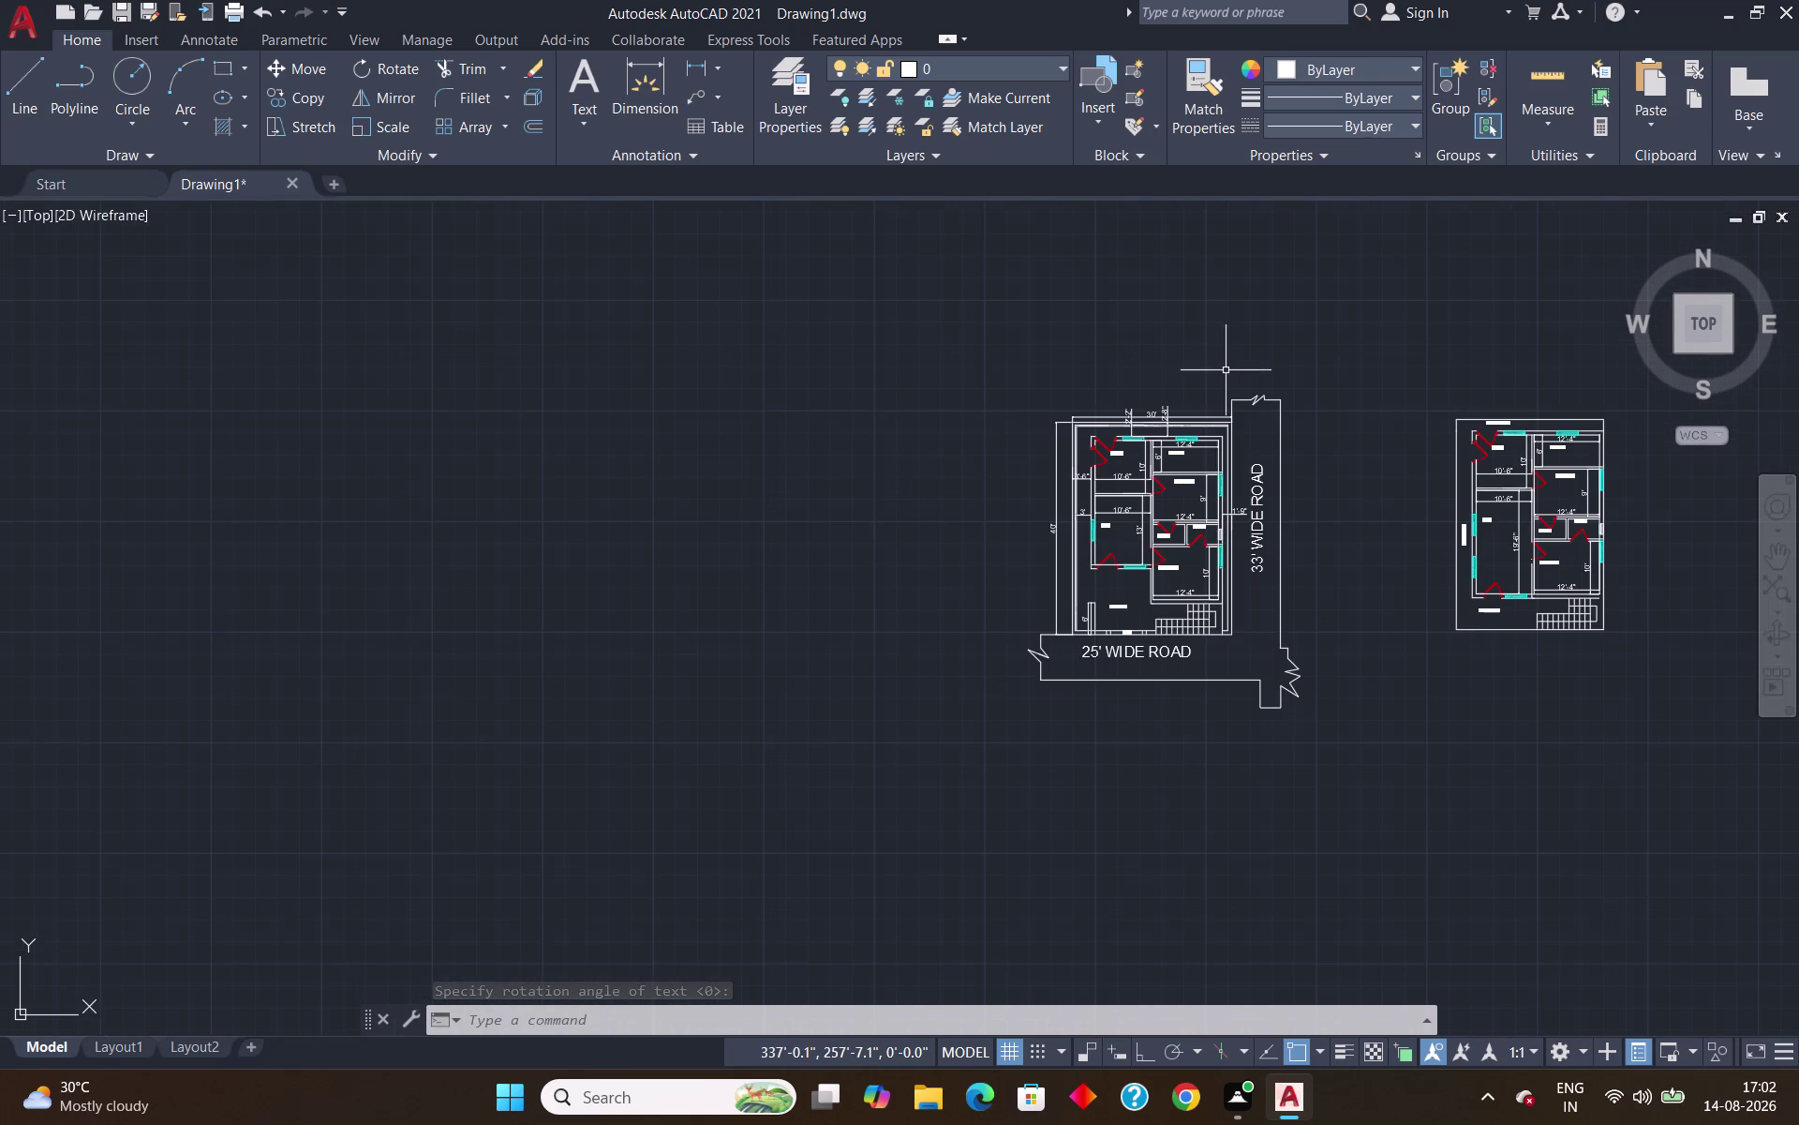
Start the XL construction-line command and zoom to the plan's top-left corner.
scroll(down, 3)
scroll(up, 3)
scroll(up, 3)
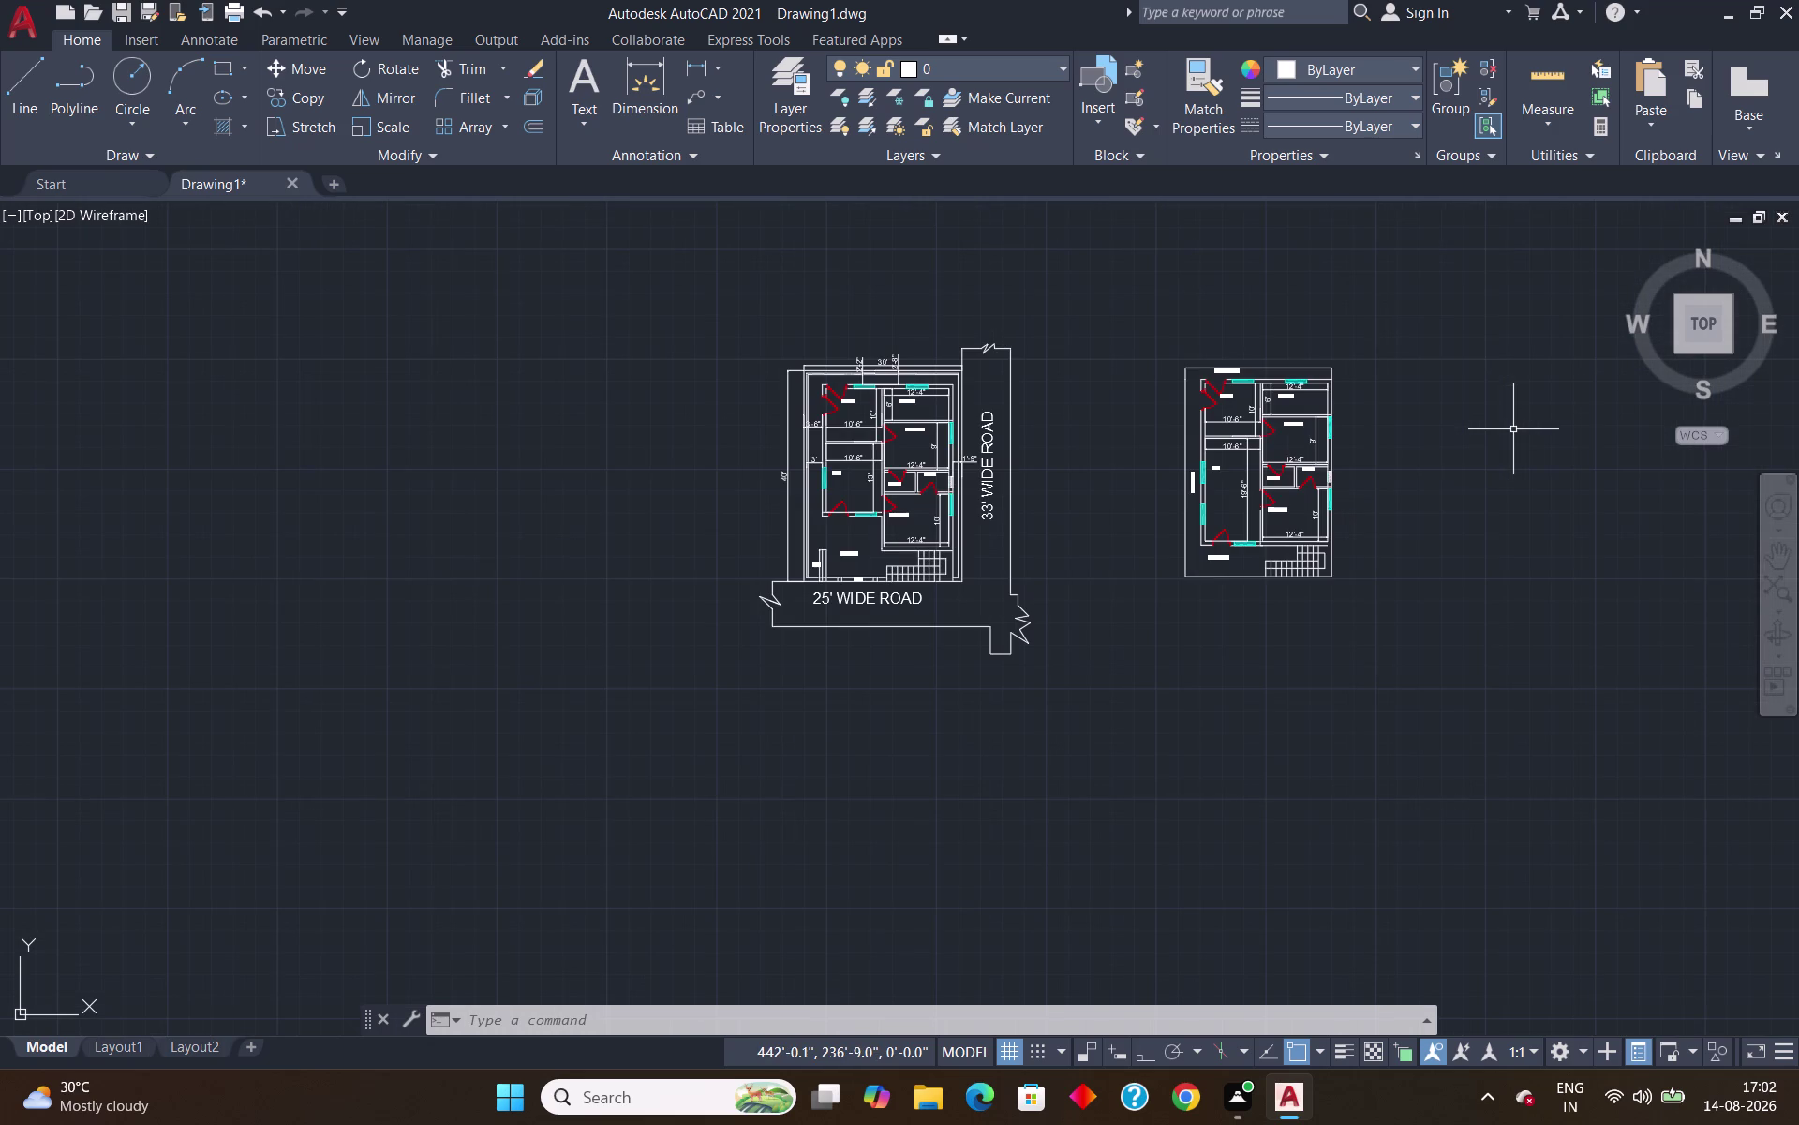
scroll(up, 3)
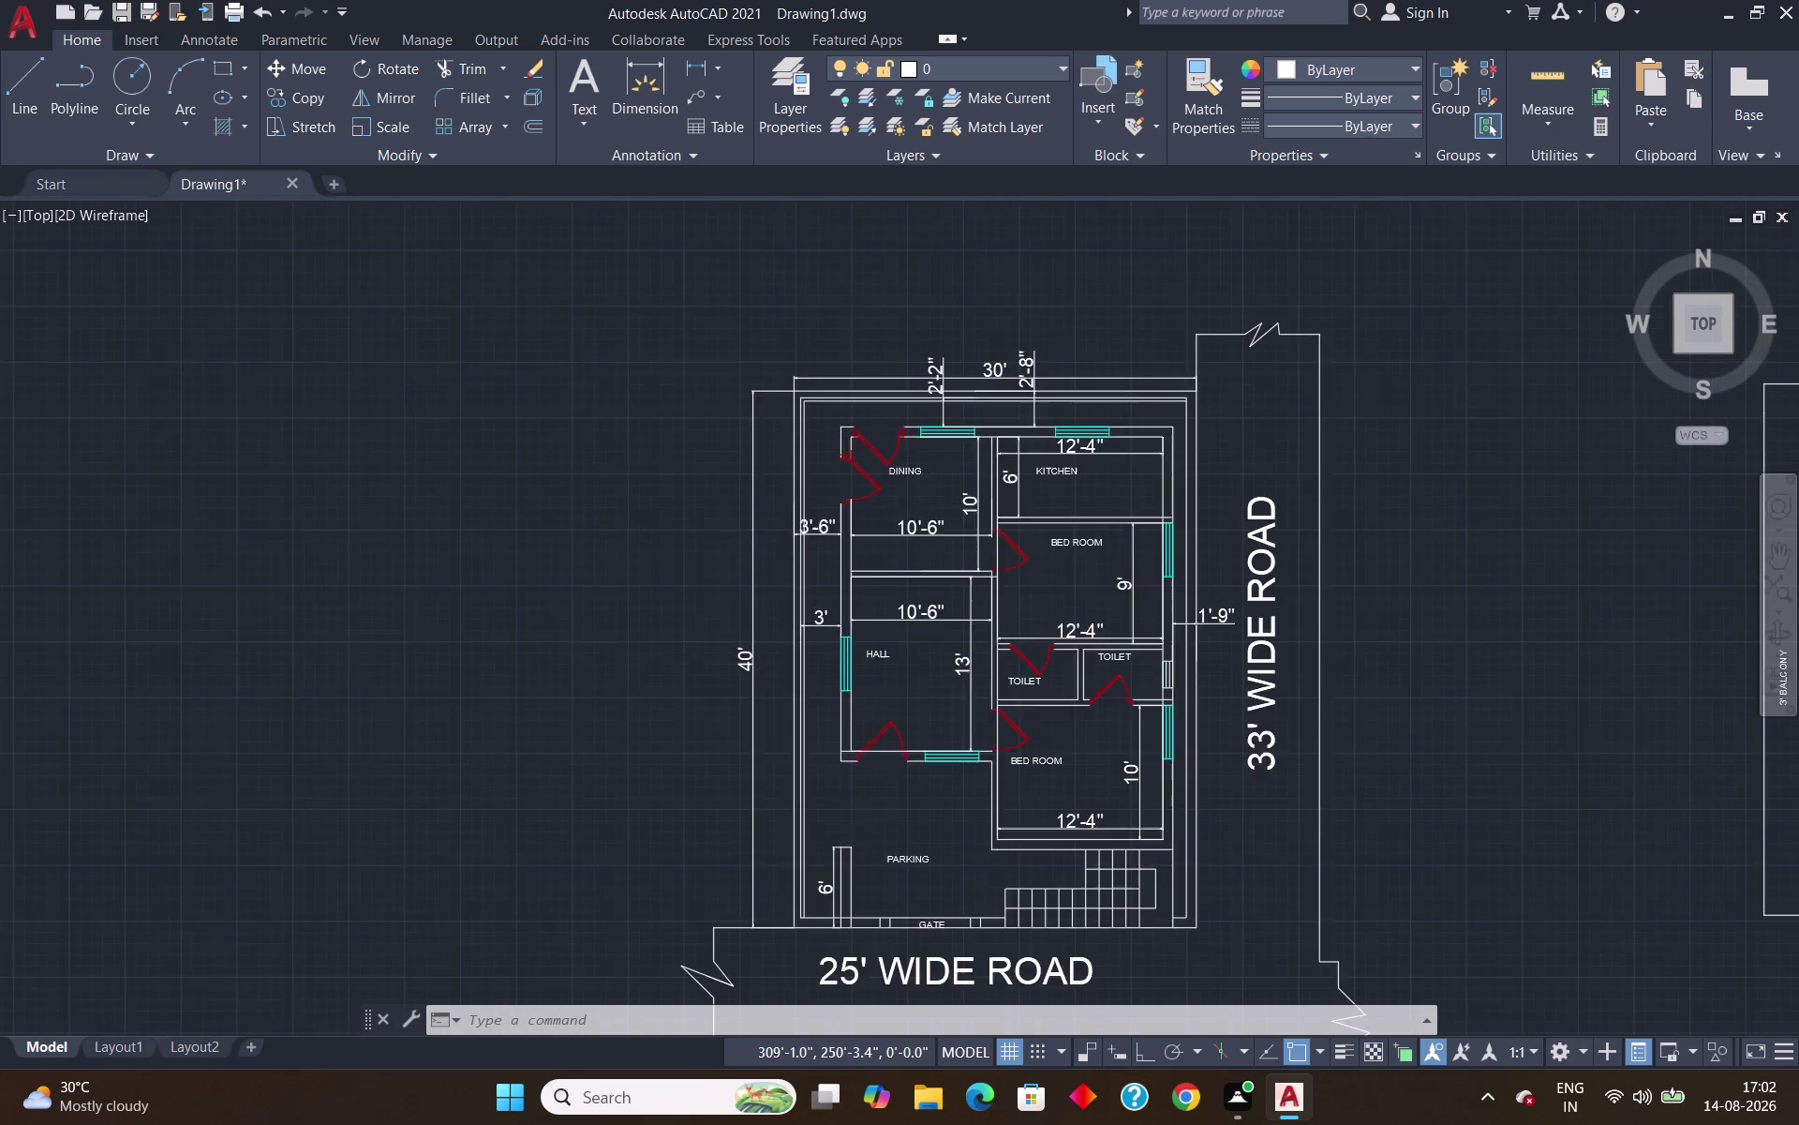
scroll(down, 3)
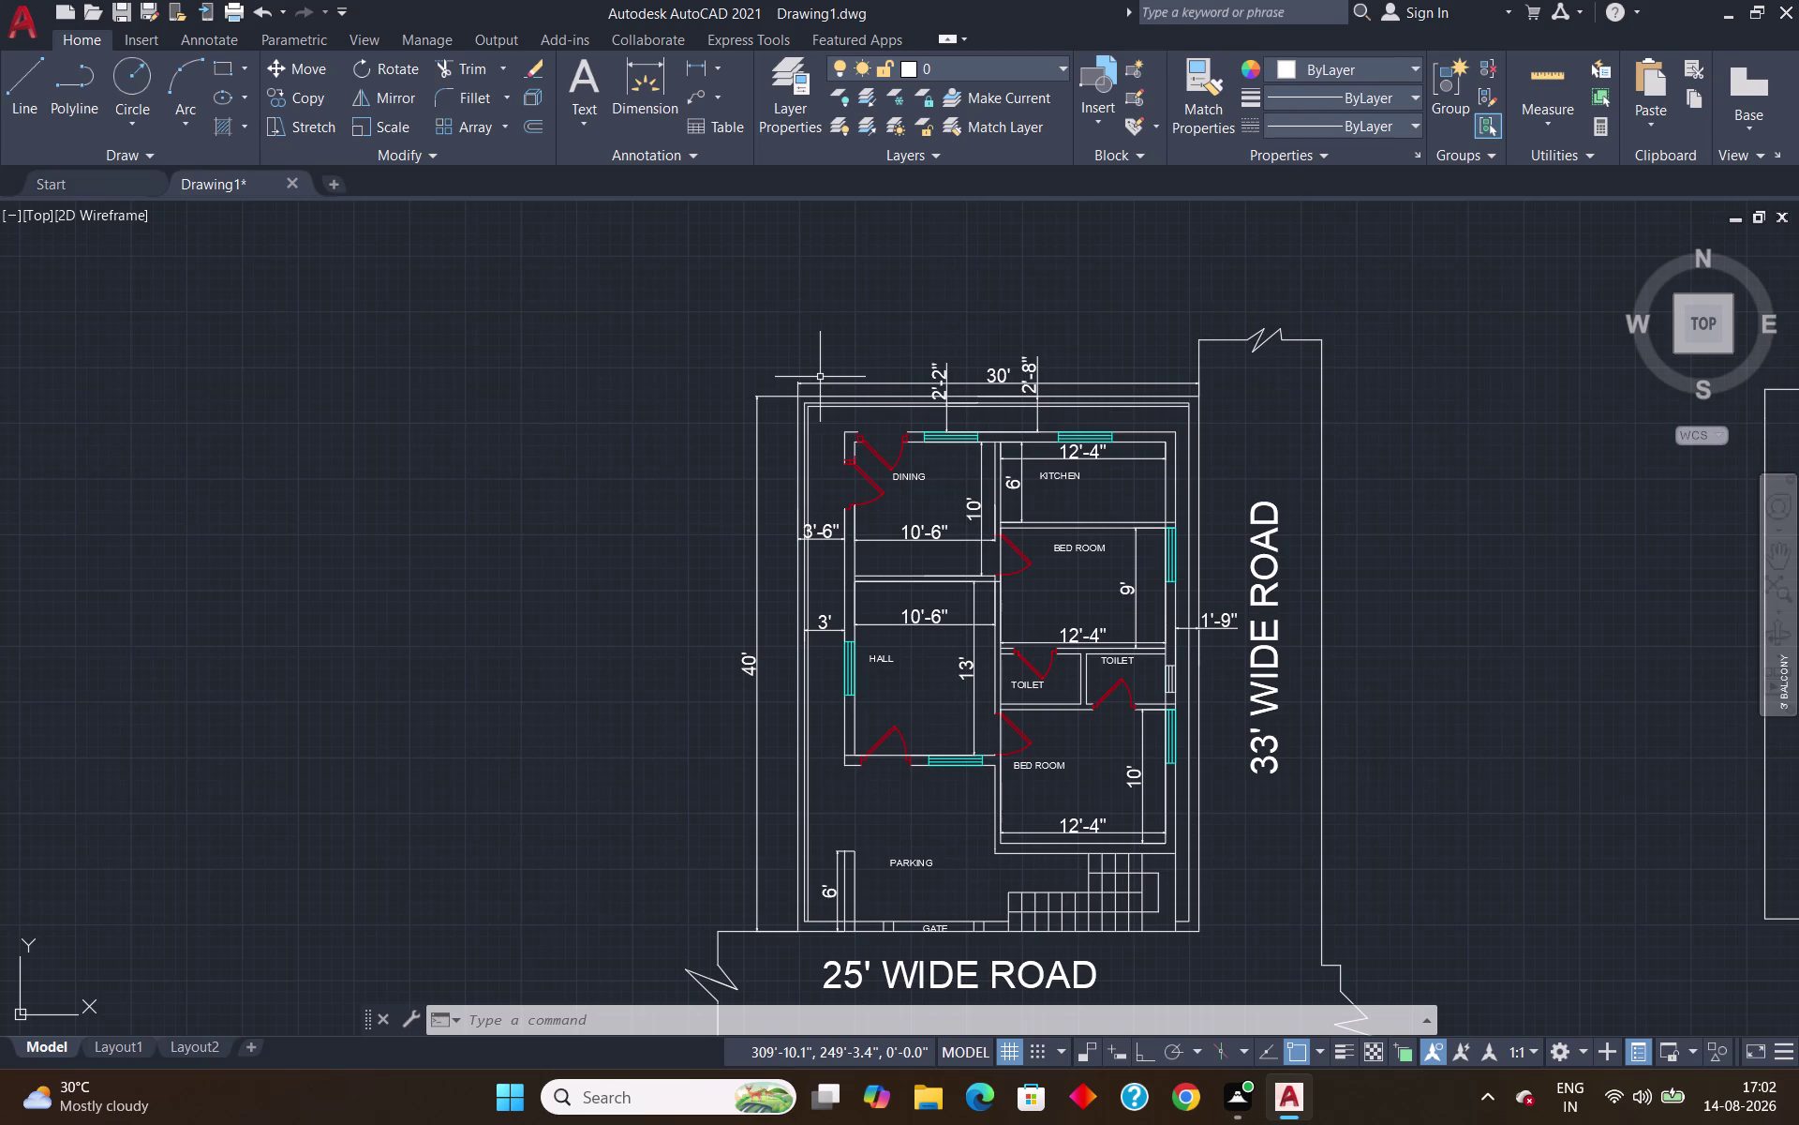
text(X)
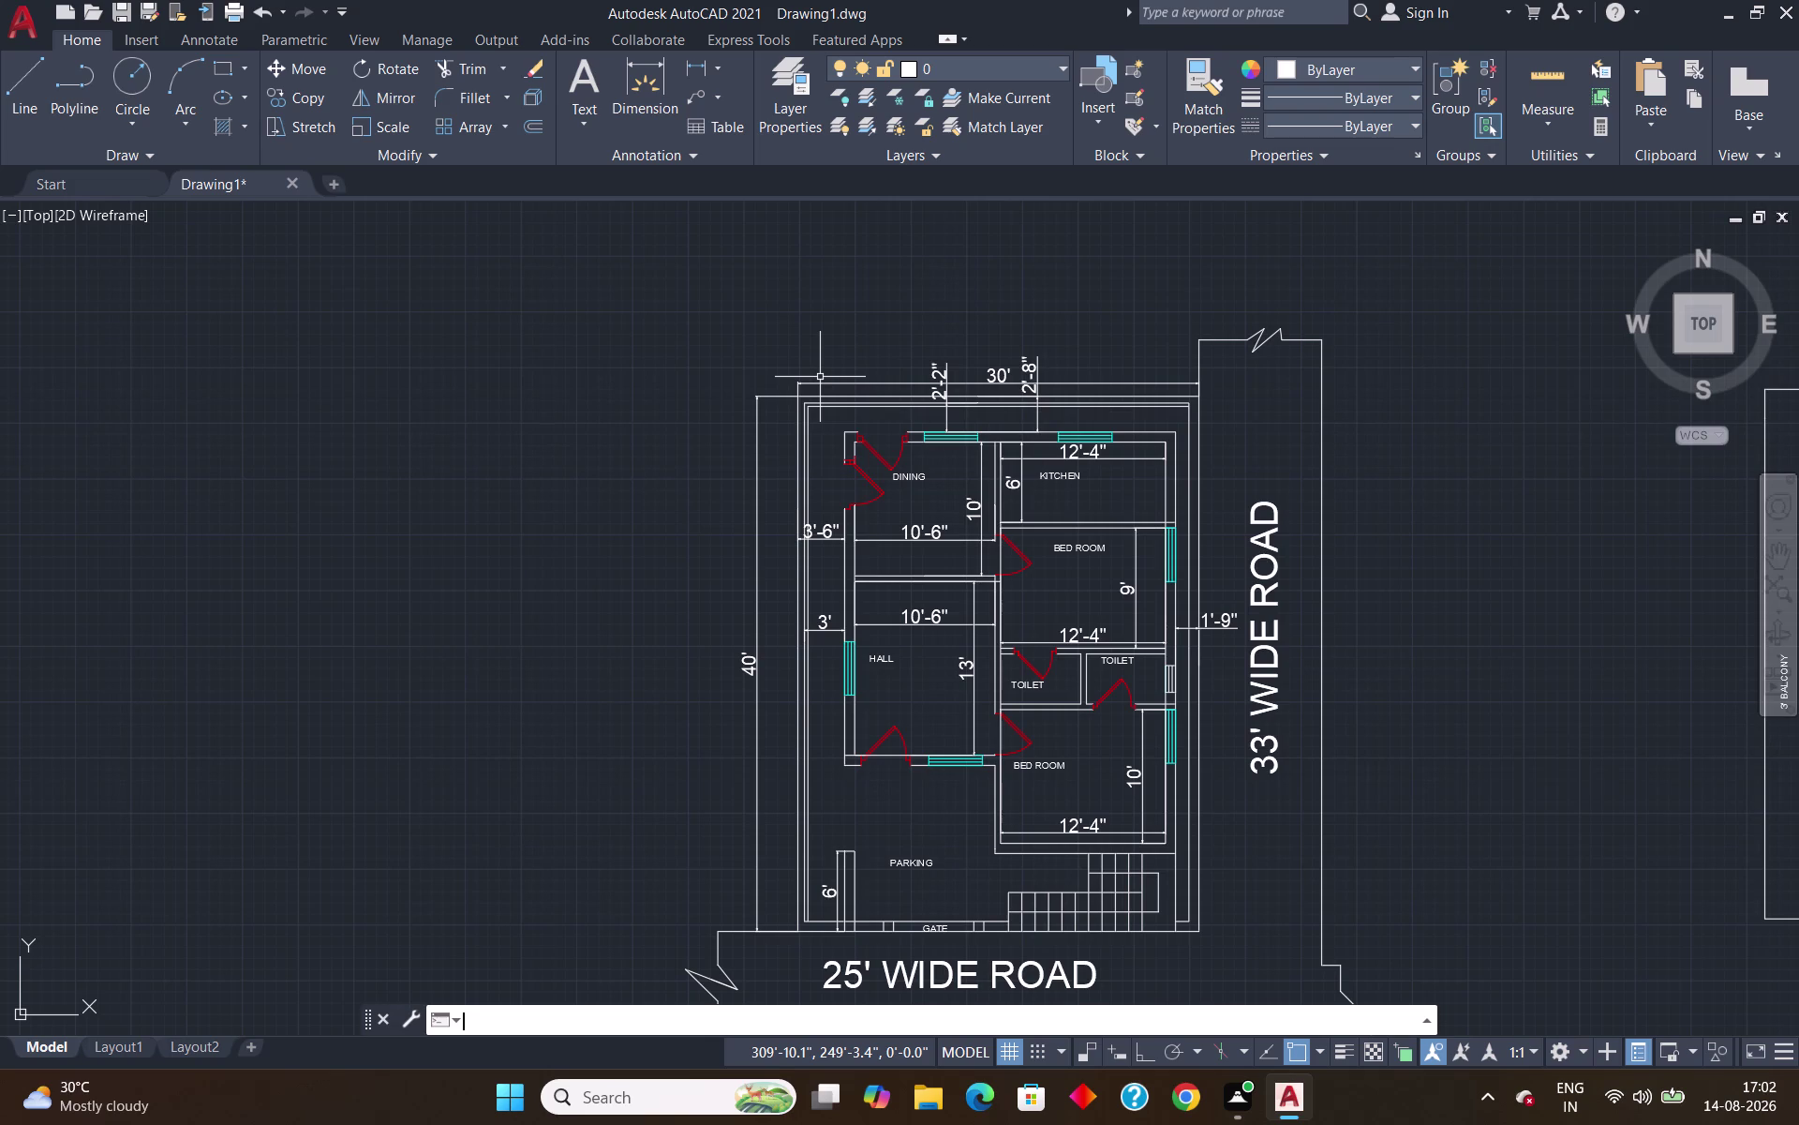
text(L)
key(Return)
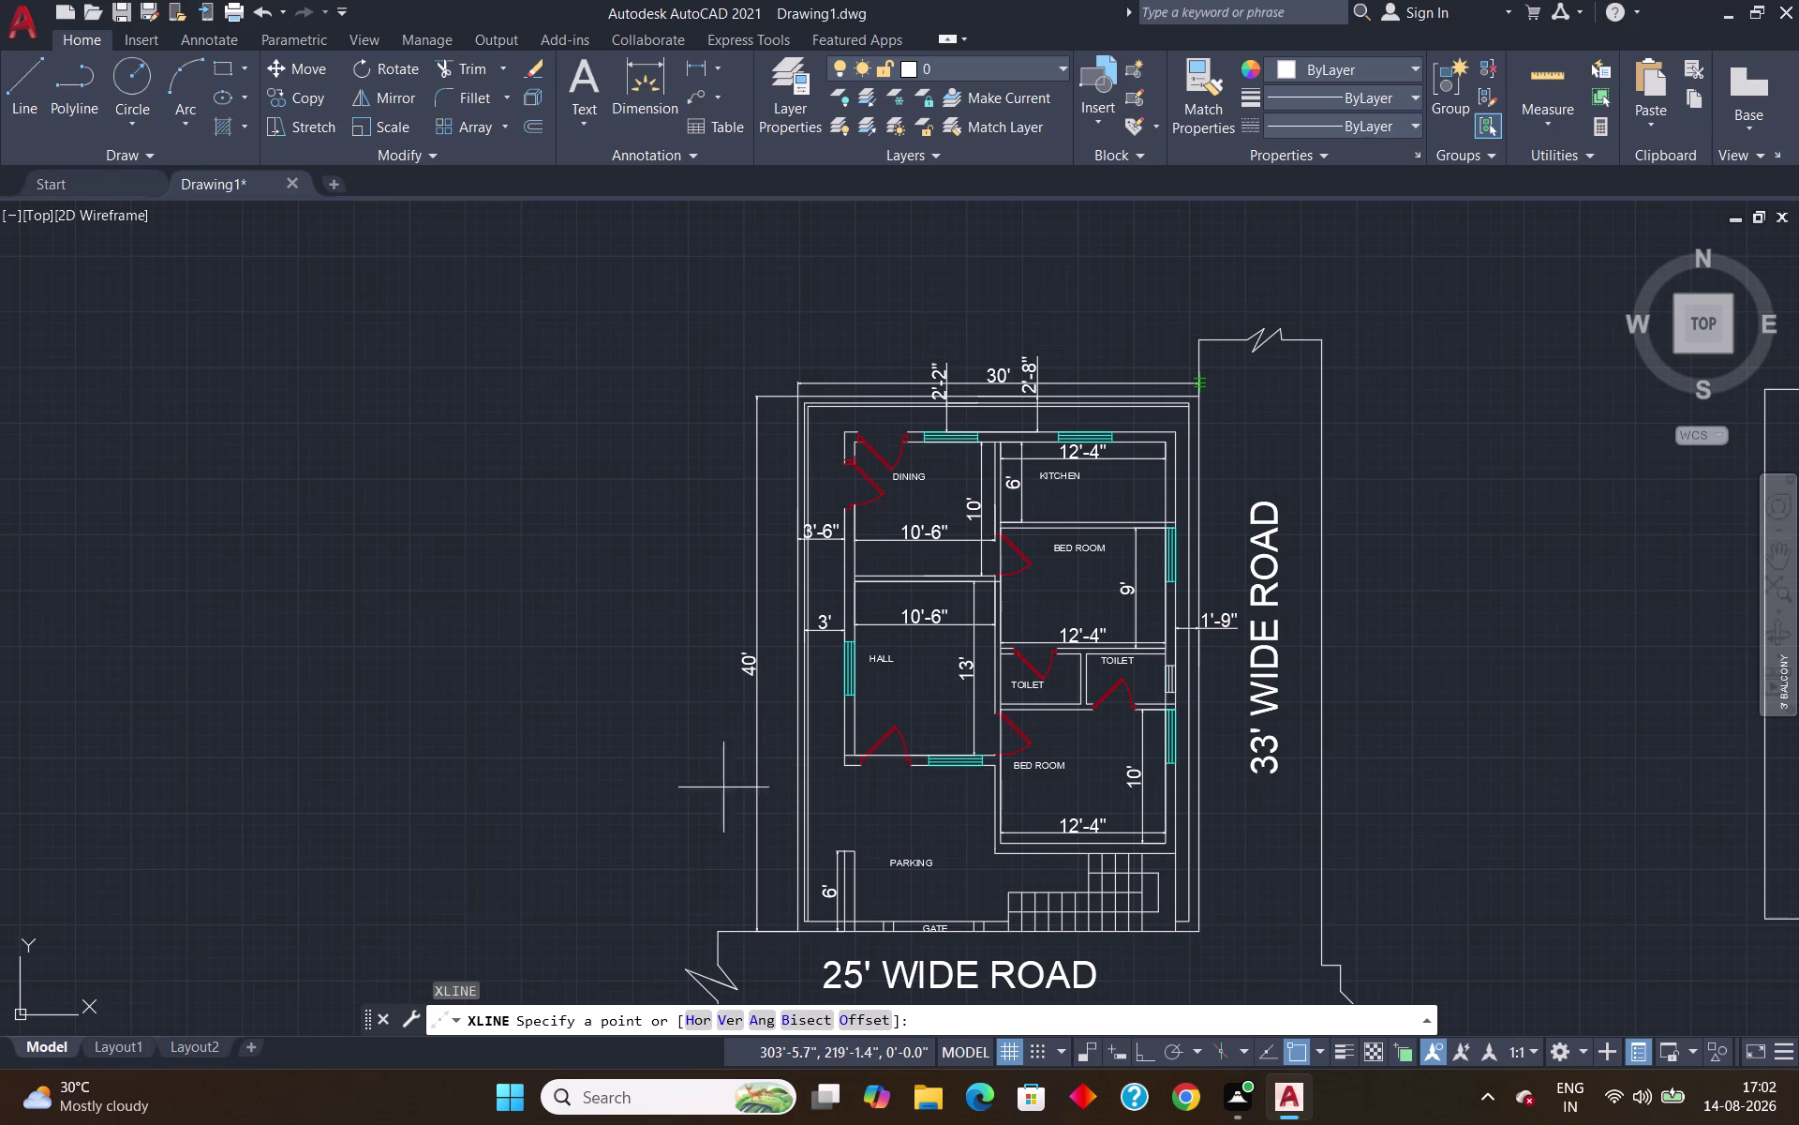
click(718, 1018)
scroll(down, 3)
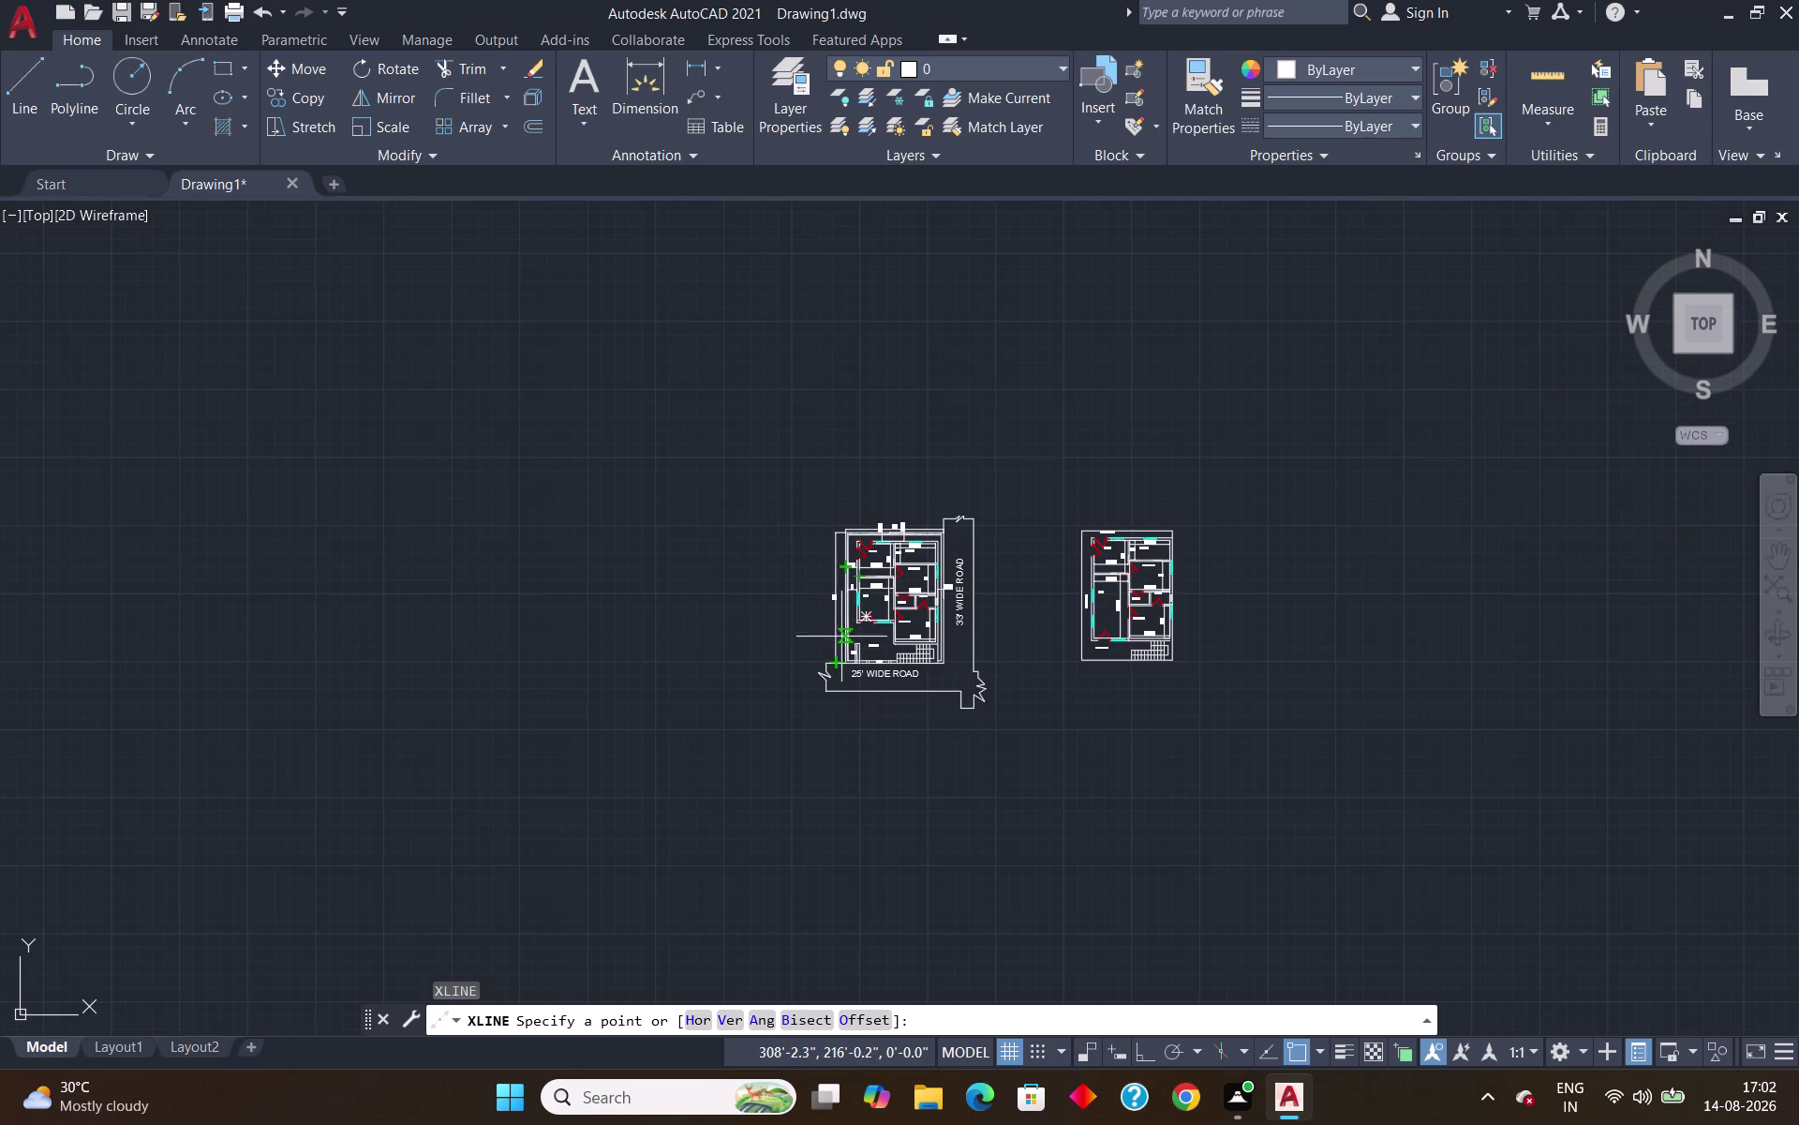
scroll(up, 3)
scroll(up, 3)
scroll(up, 3)
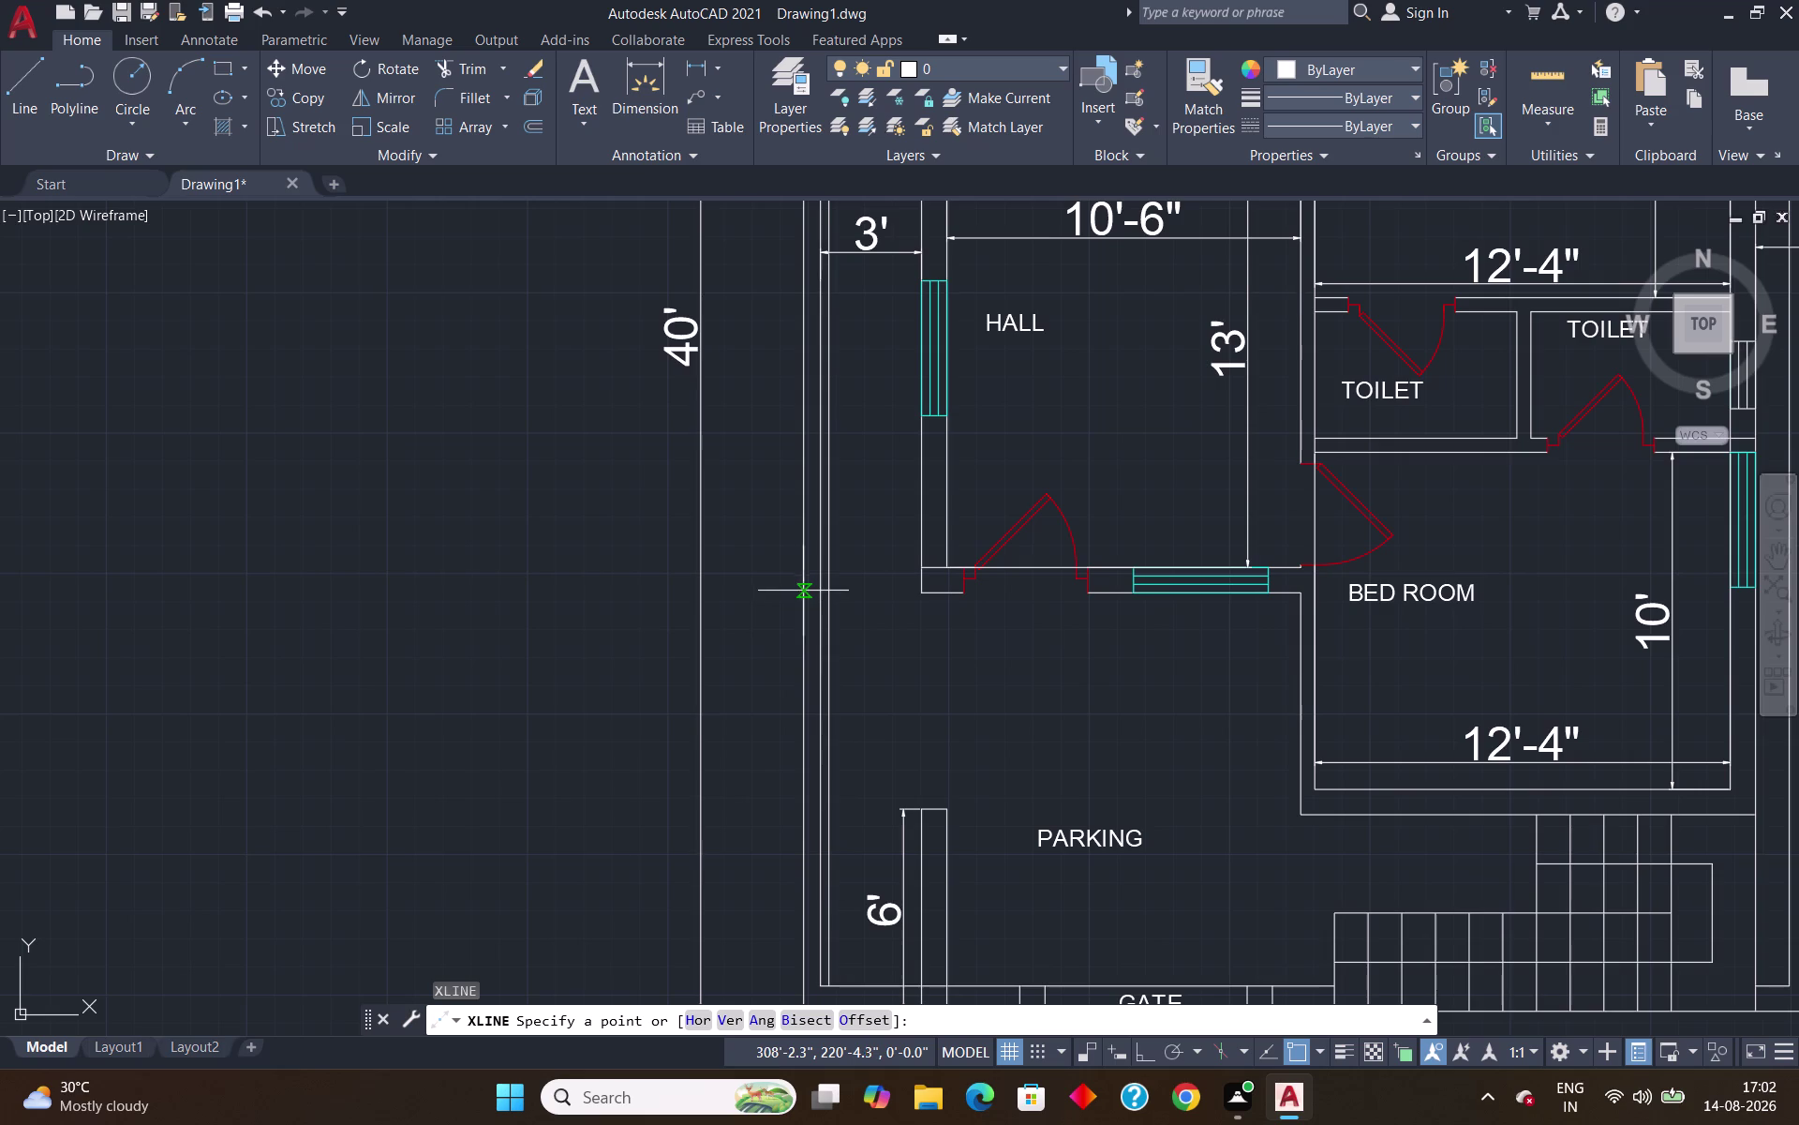
scroll(down, 3)
scroll(up, 3)
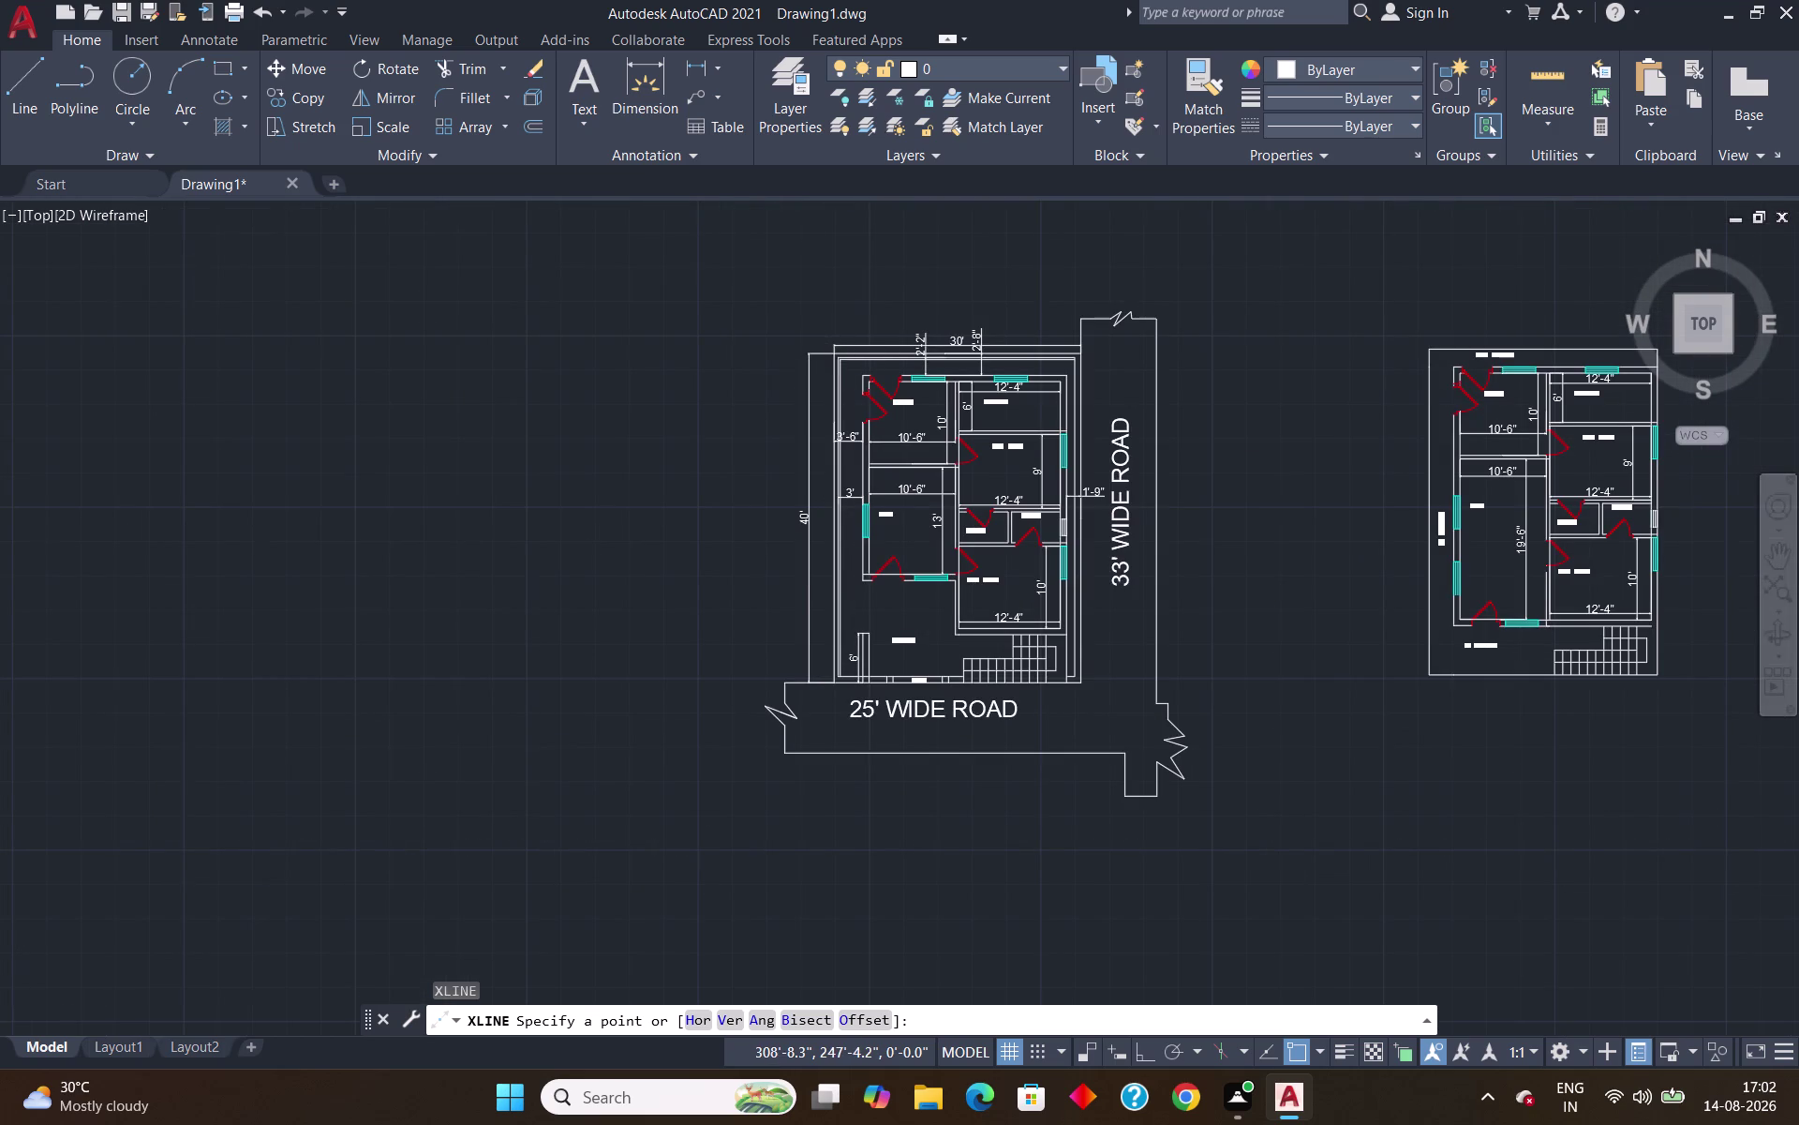
scroll(up, 3)
Draw a vertical construction line through the plan's top-left corner with Ortho on.
click(823, 294)
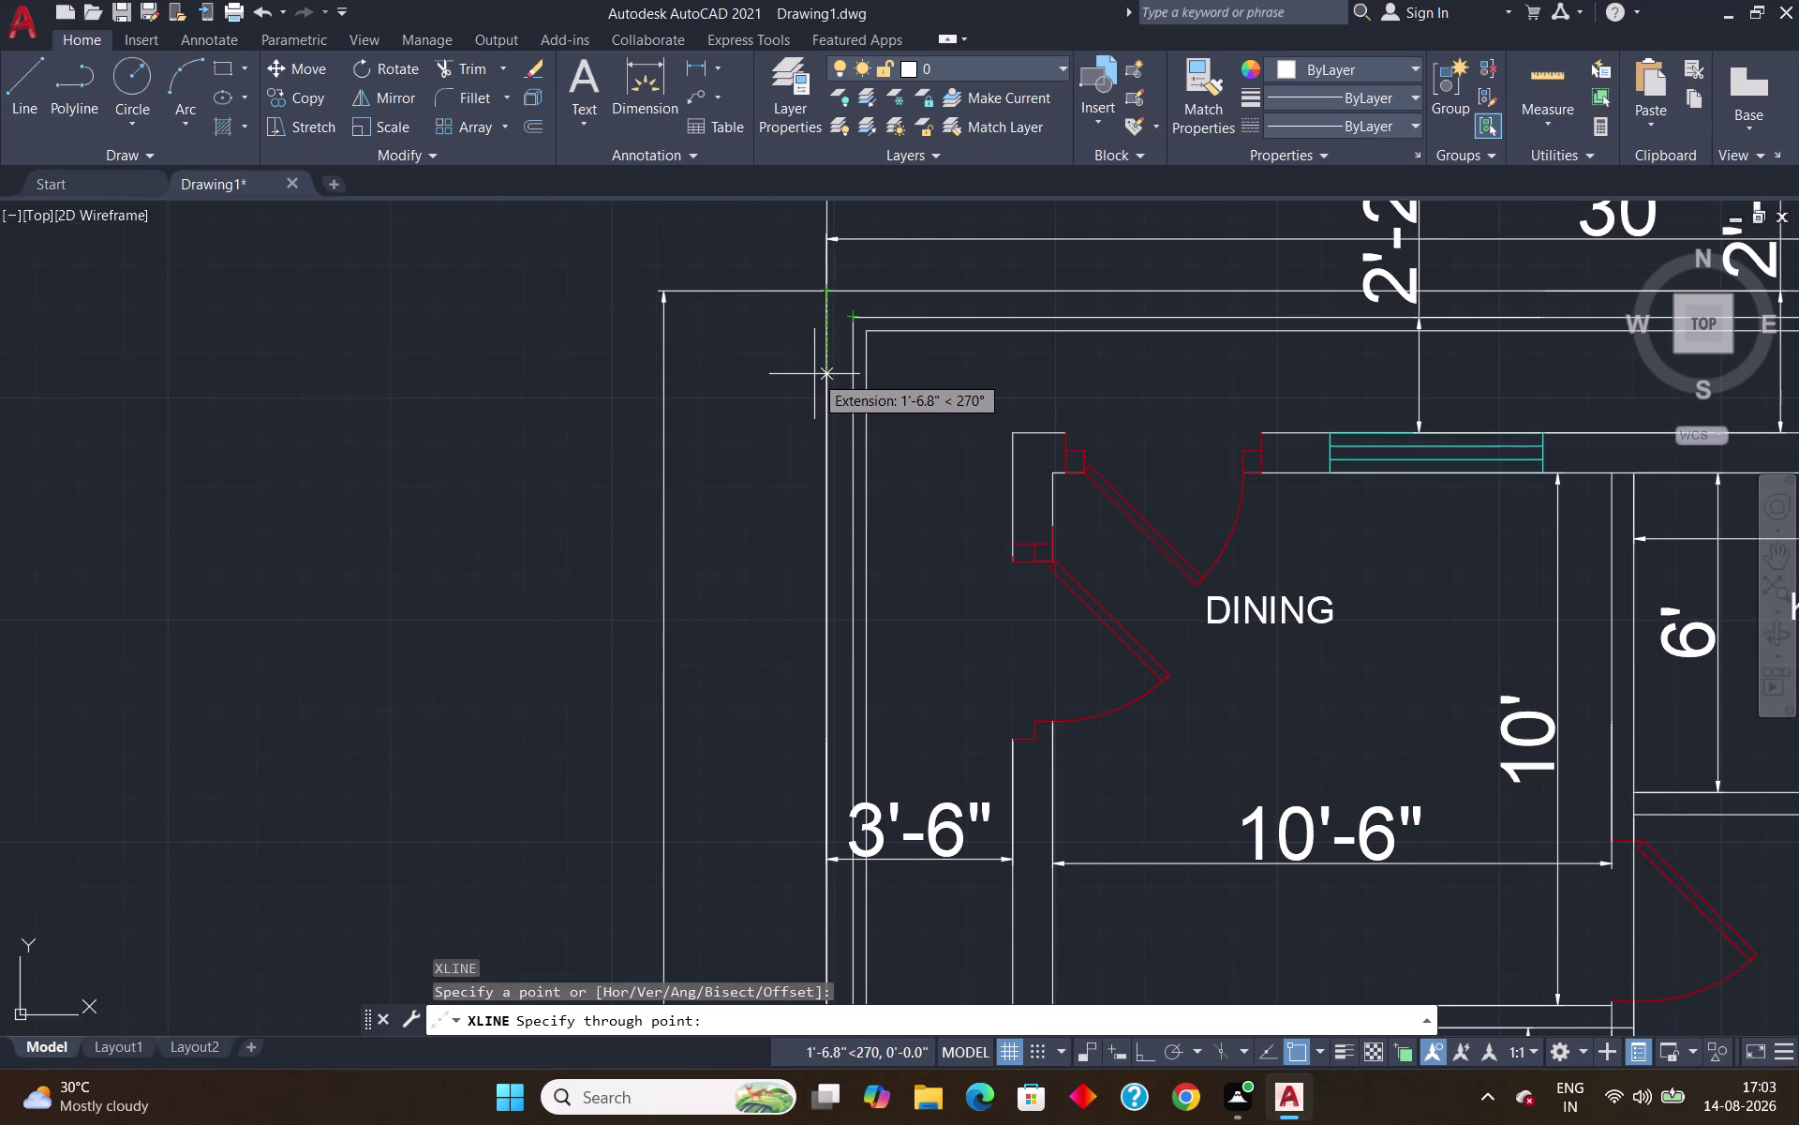
key(F8)
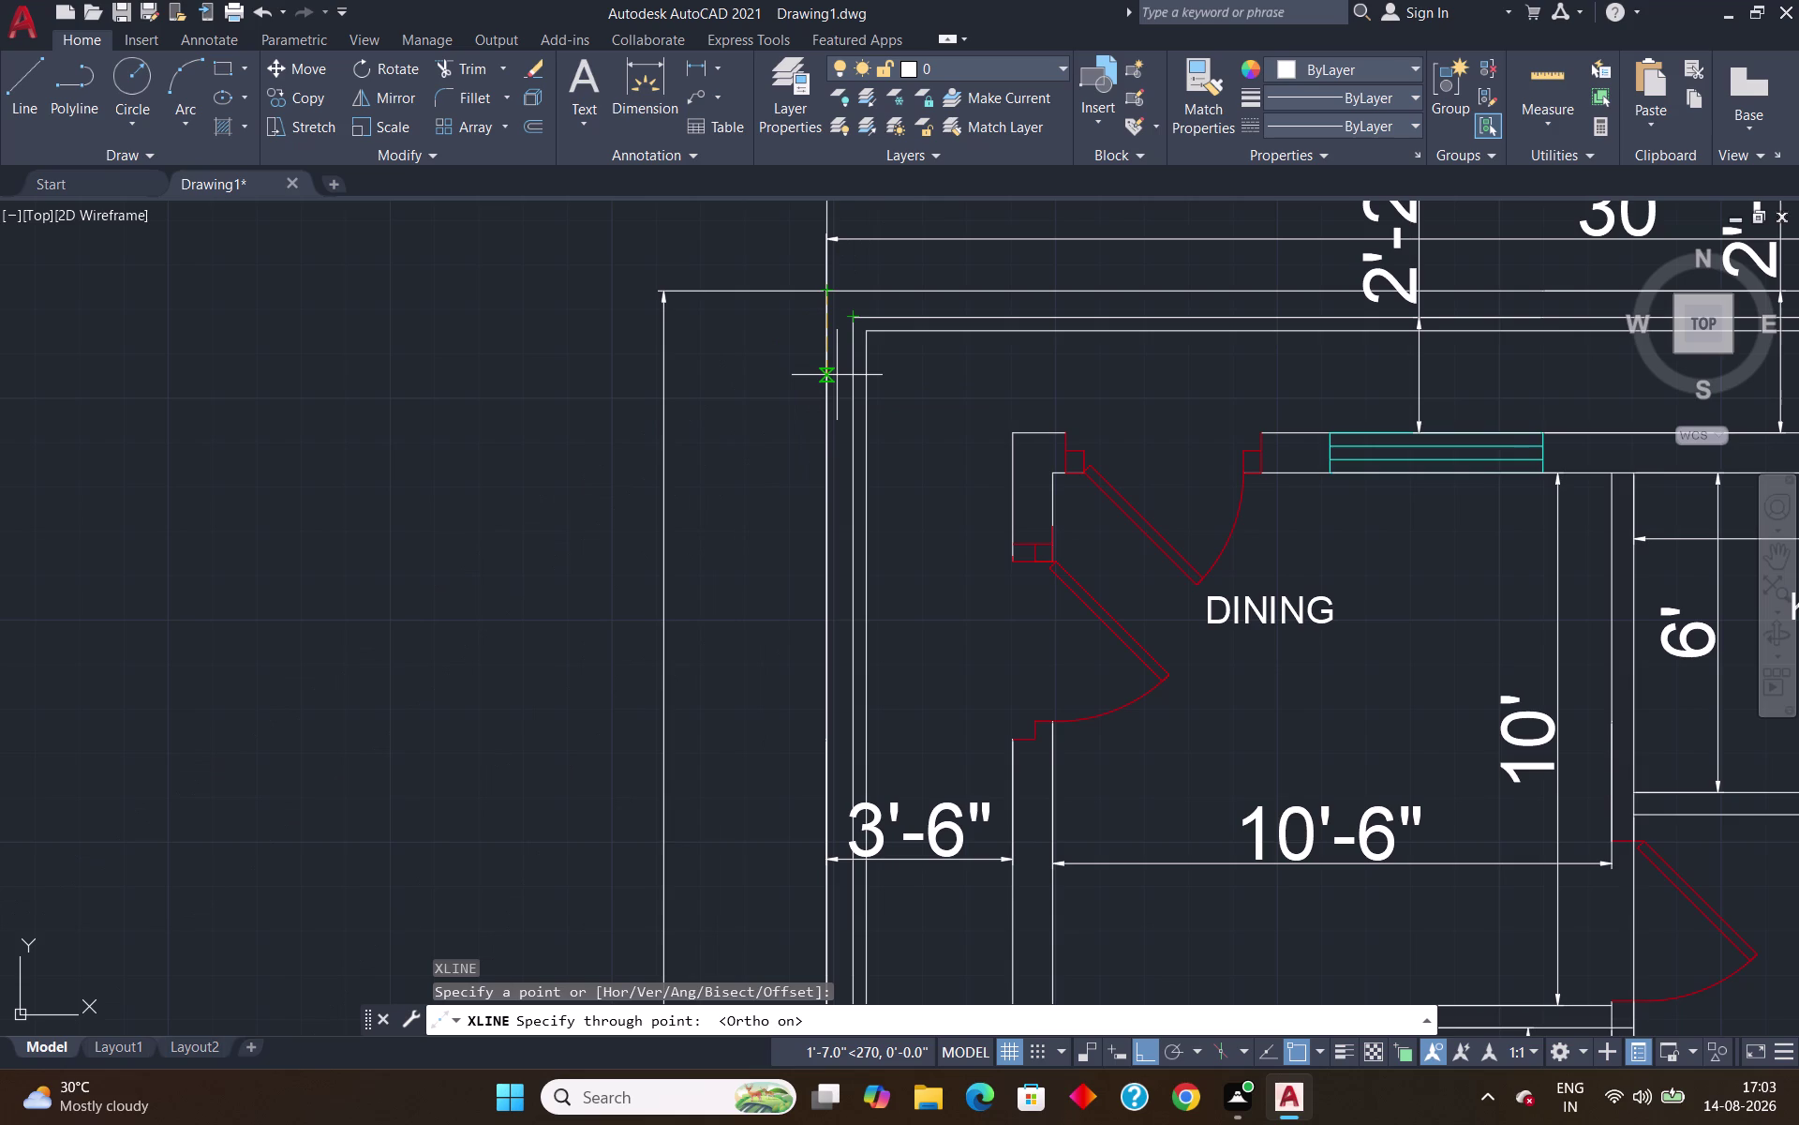
click(837, 375)
scroll(down, 3)
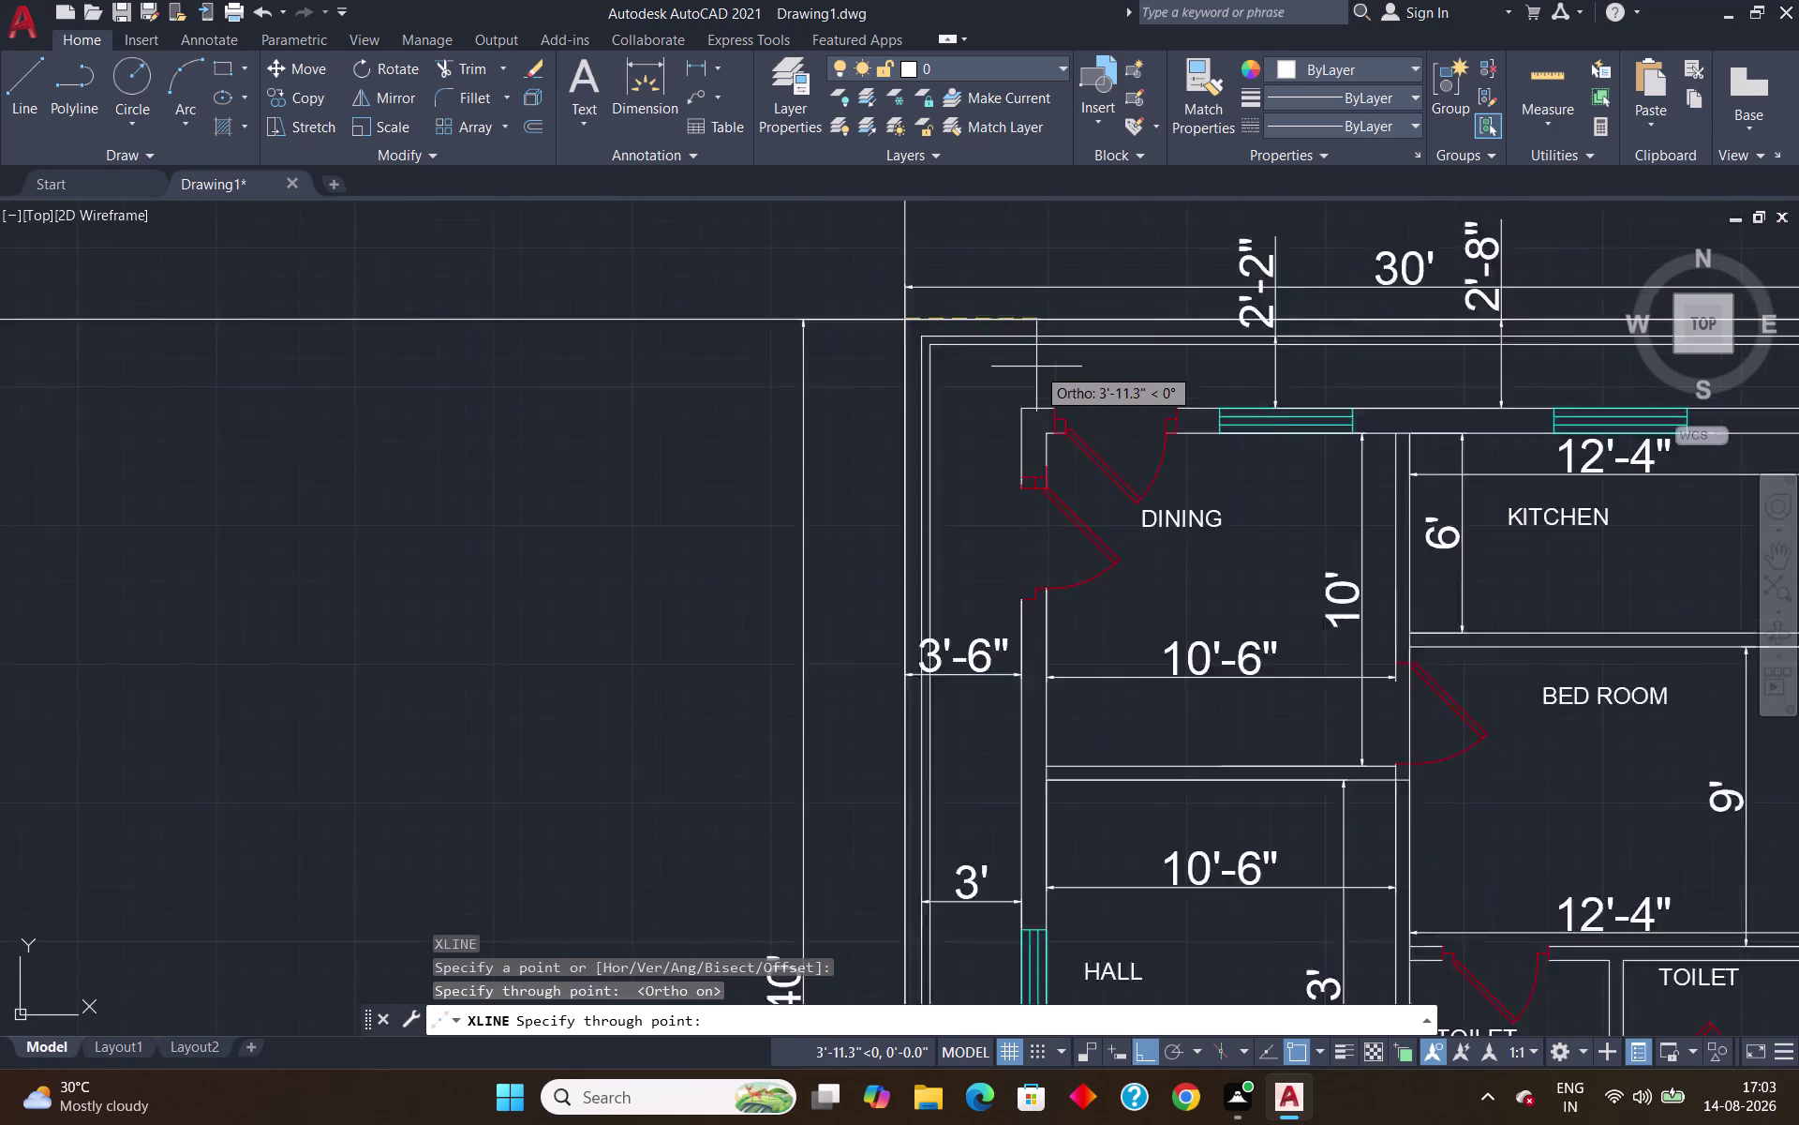
scroll(down, 3)
scroll(up, 3)
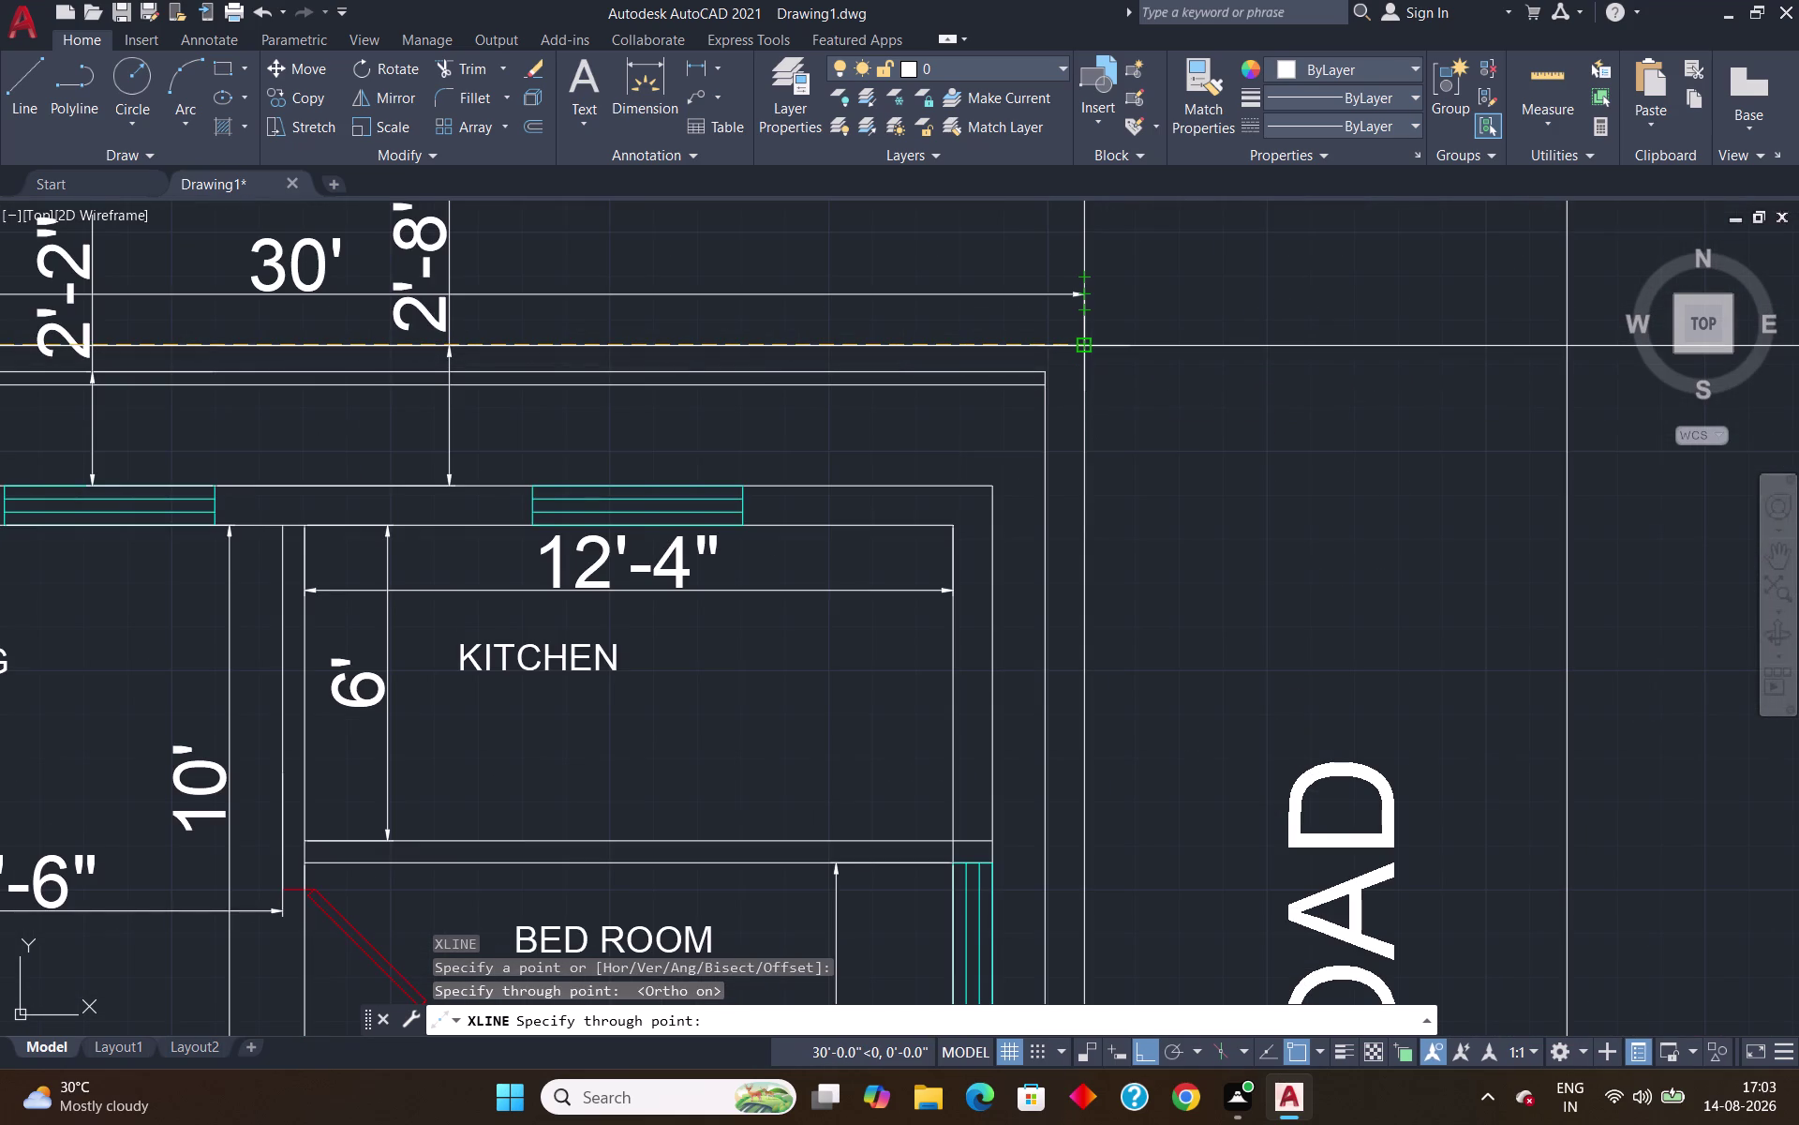
scroll(down, 3)
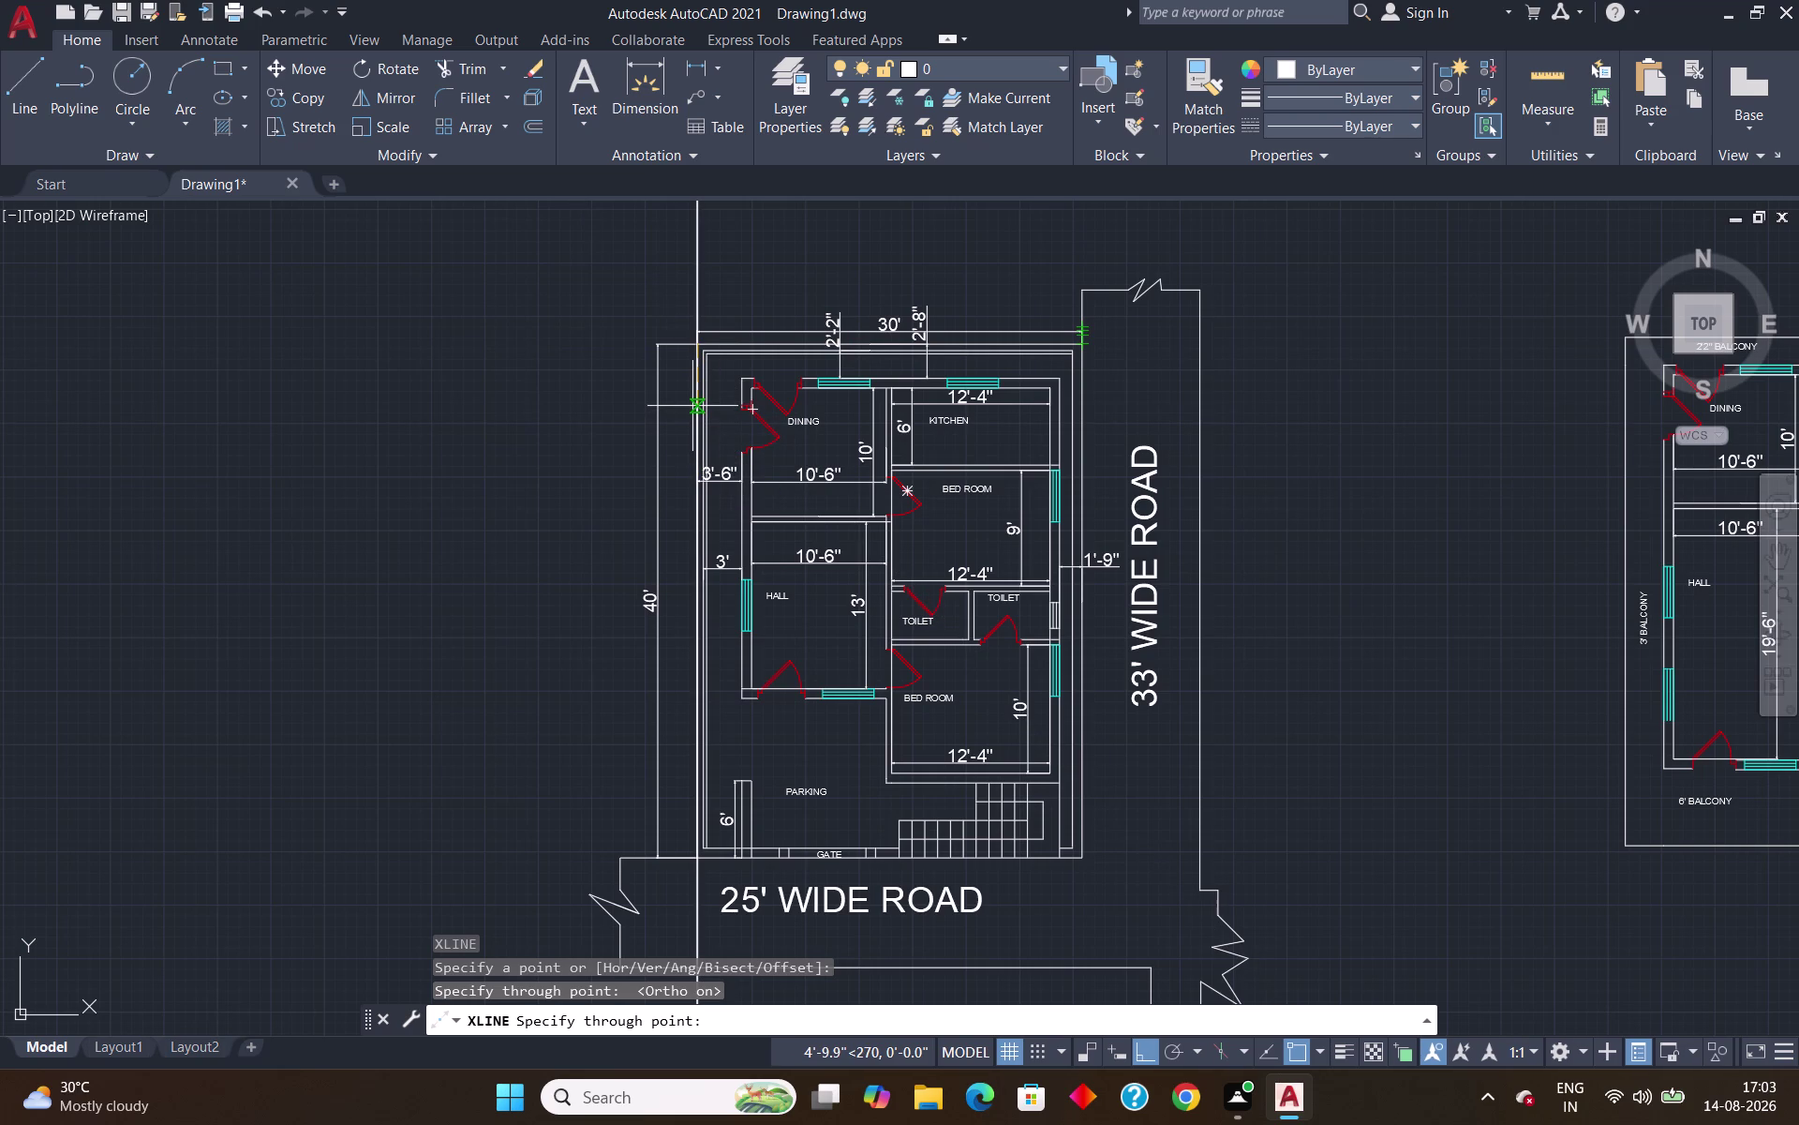
key(Escape)
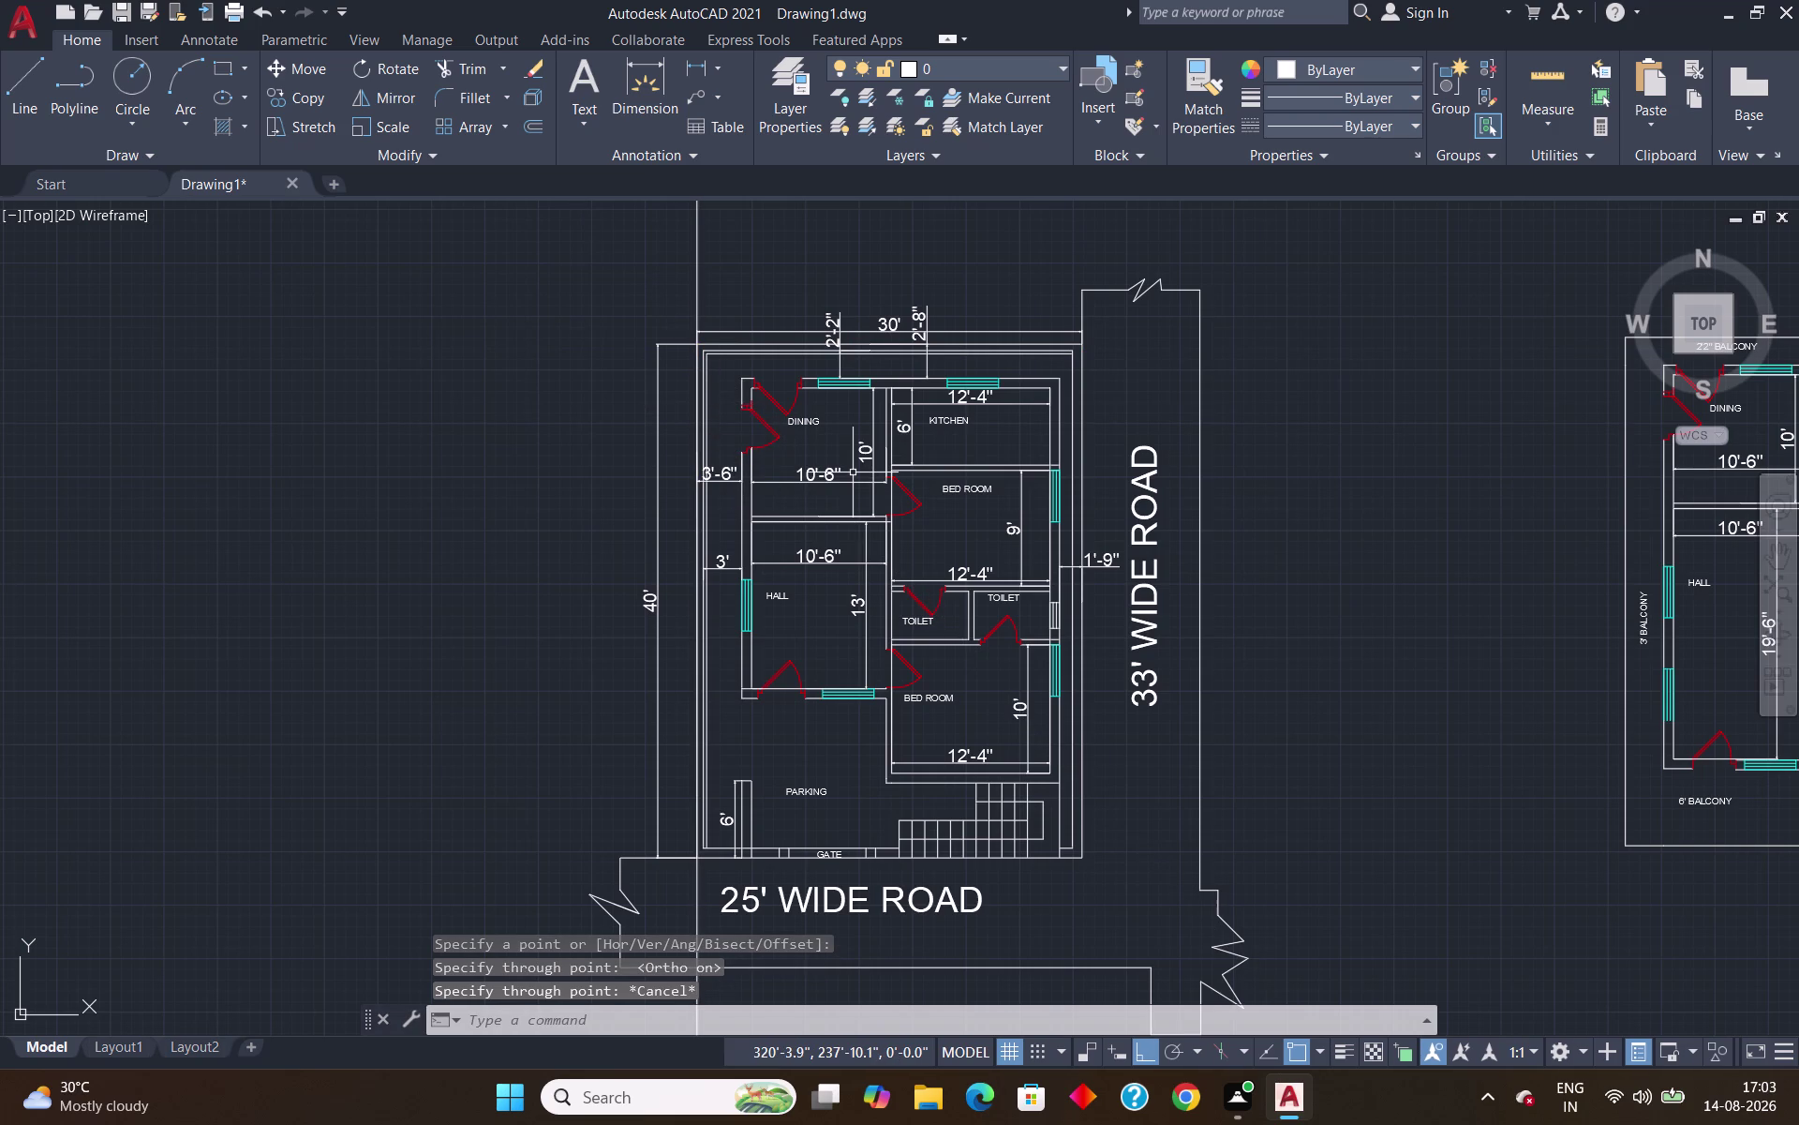
key(space)
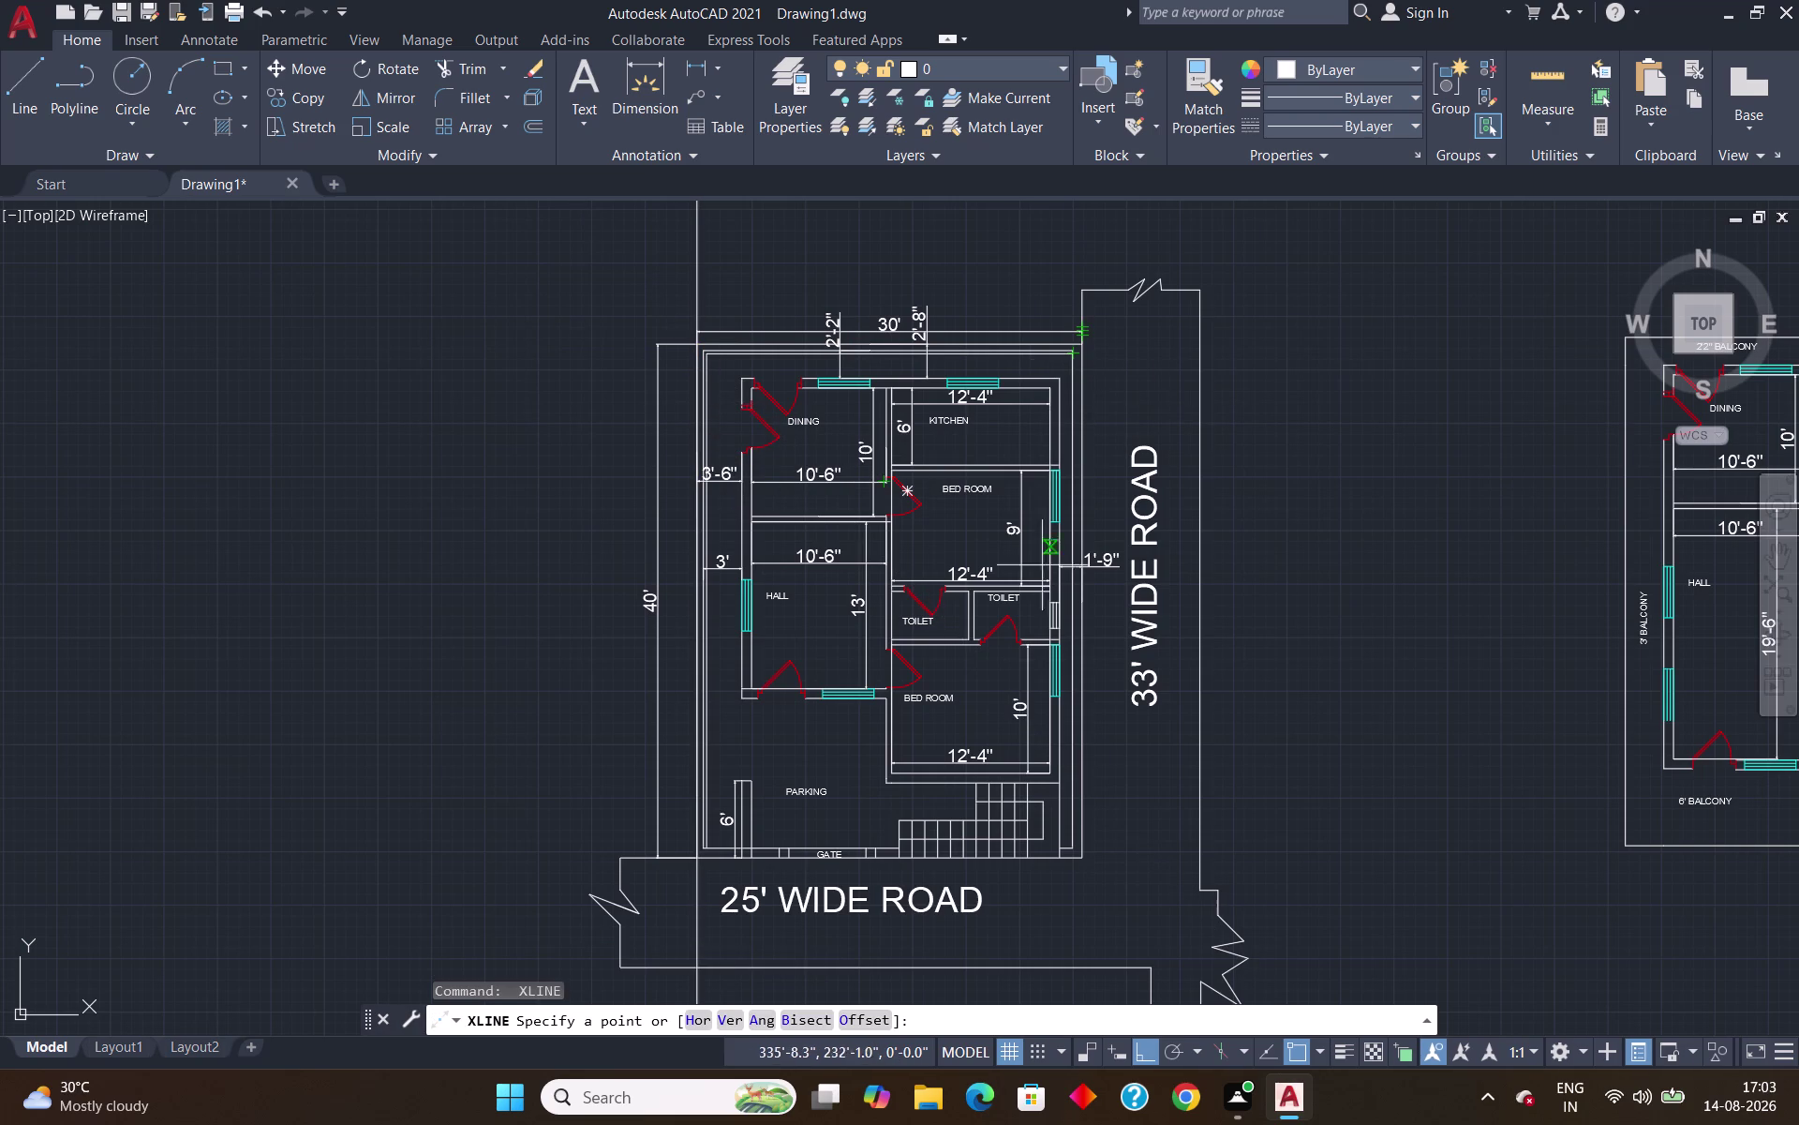
Project a vertical construction line through the first plan's right edge.
click(722, 1012)
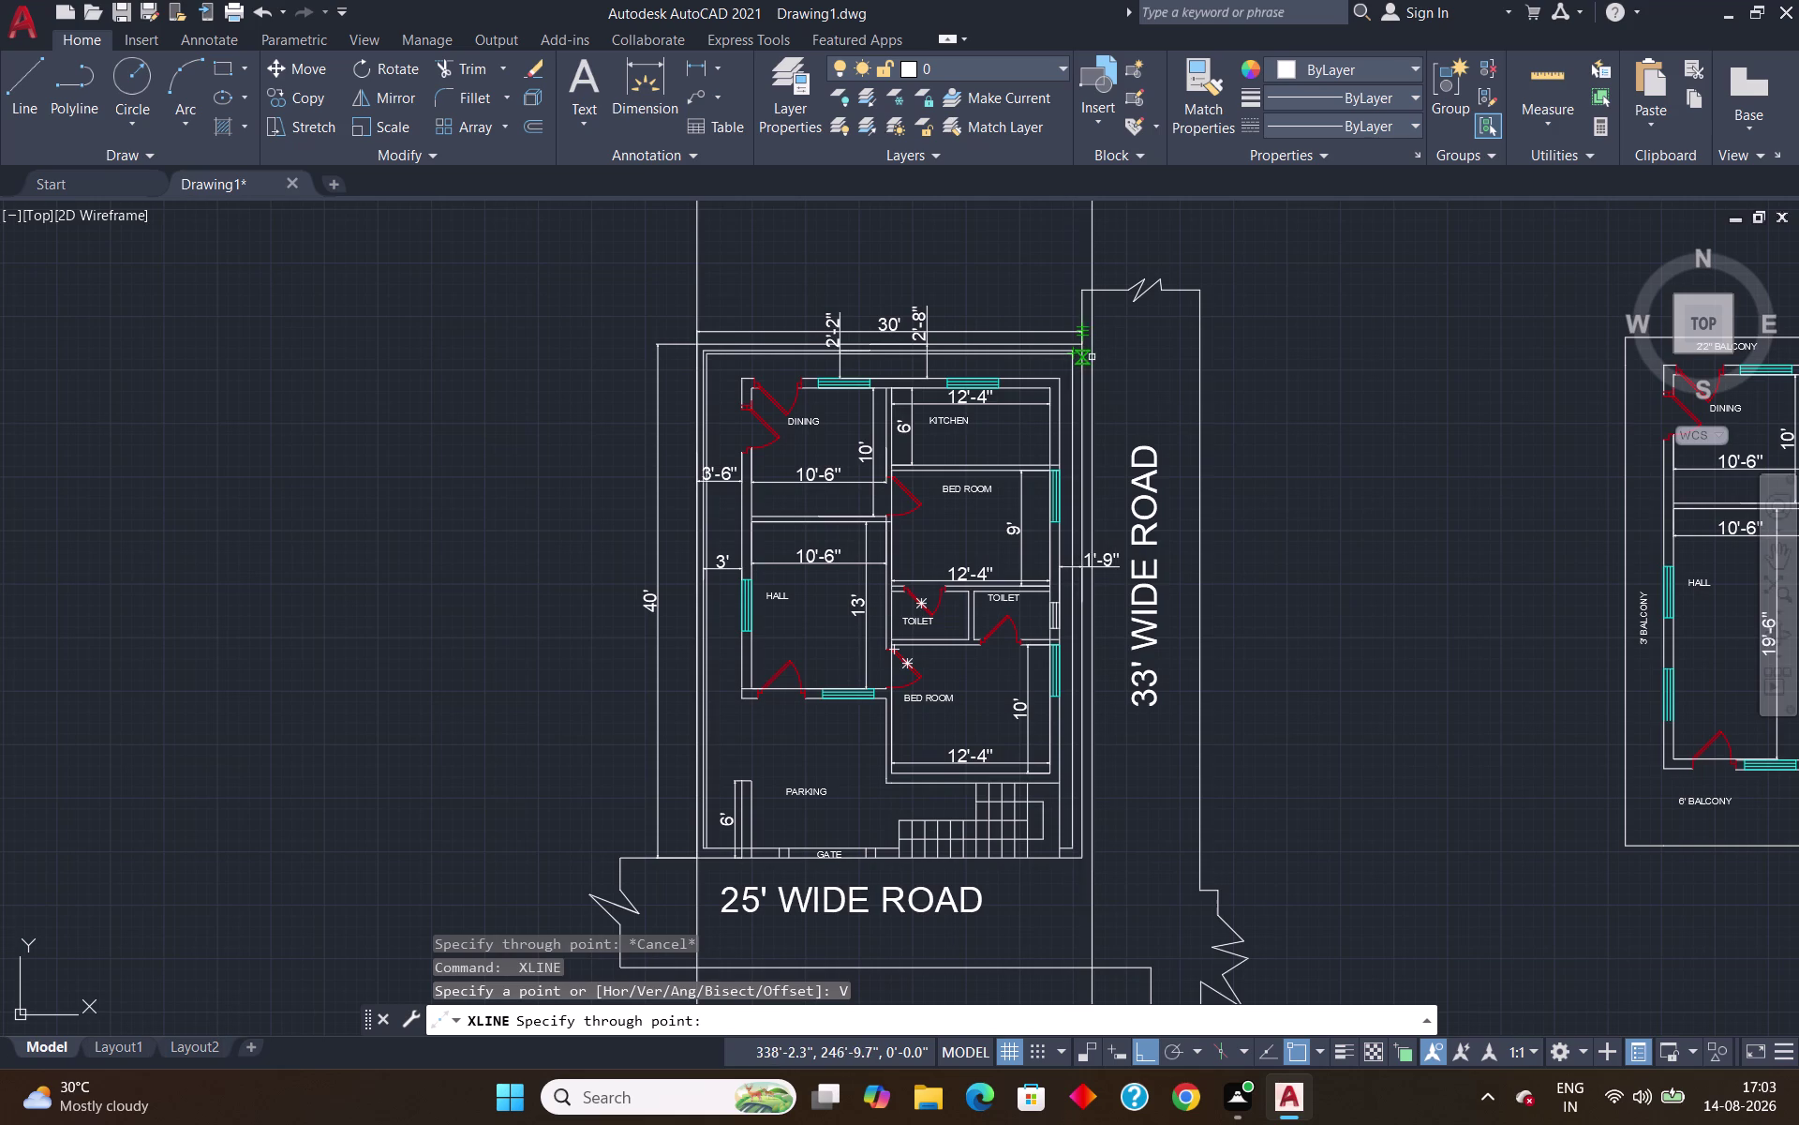
scroll(up, 3)
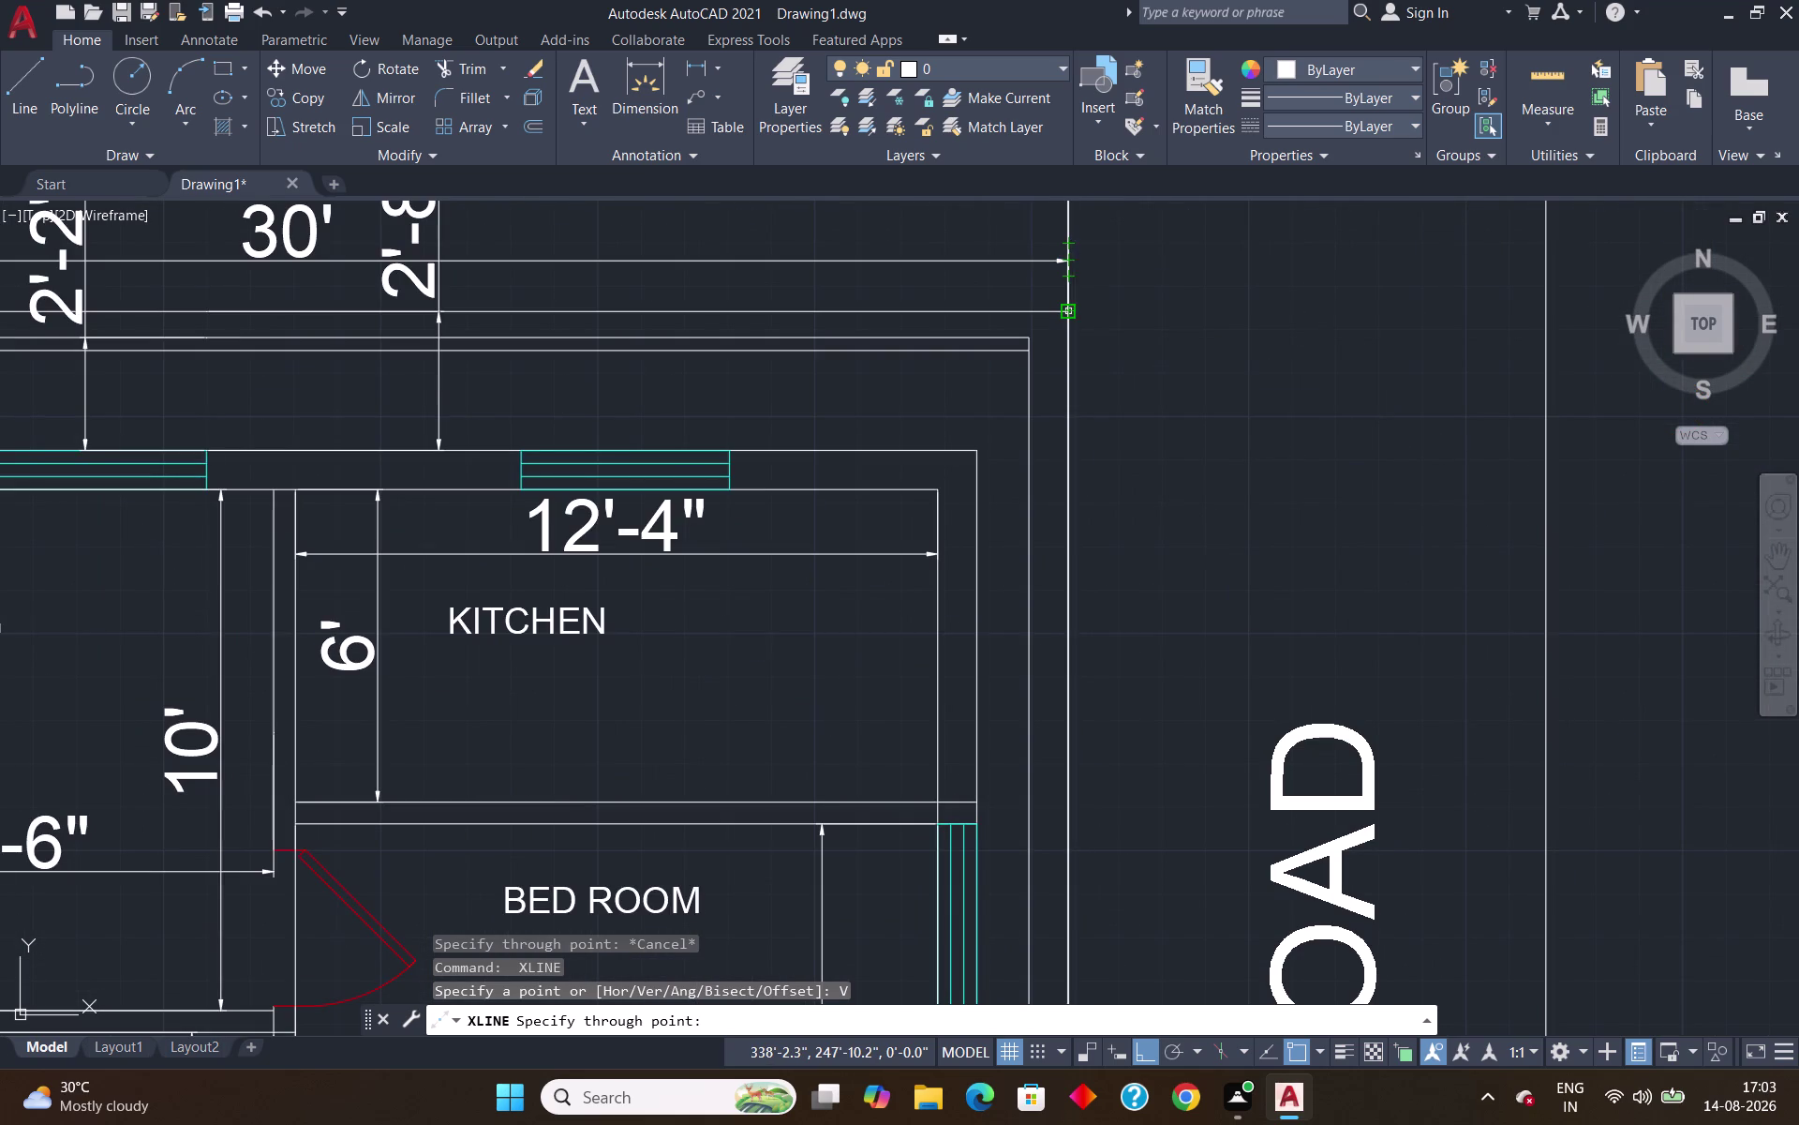
click(1065, 317)
scroll(down, 3)
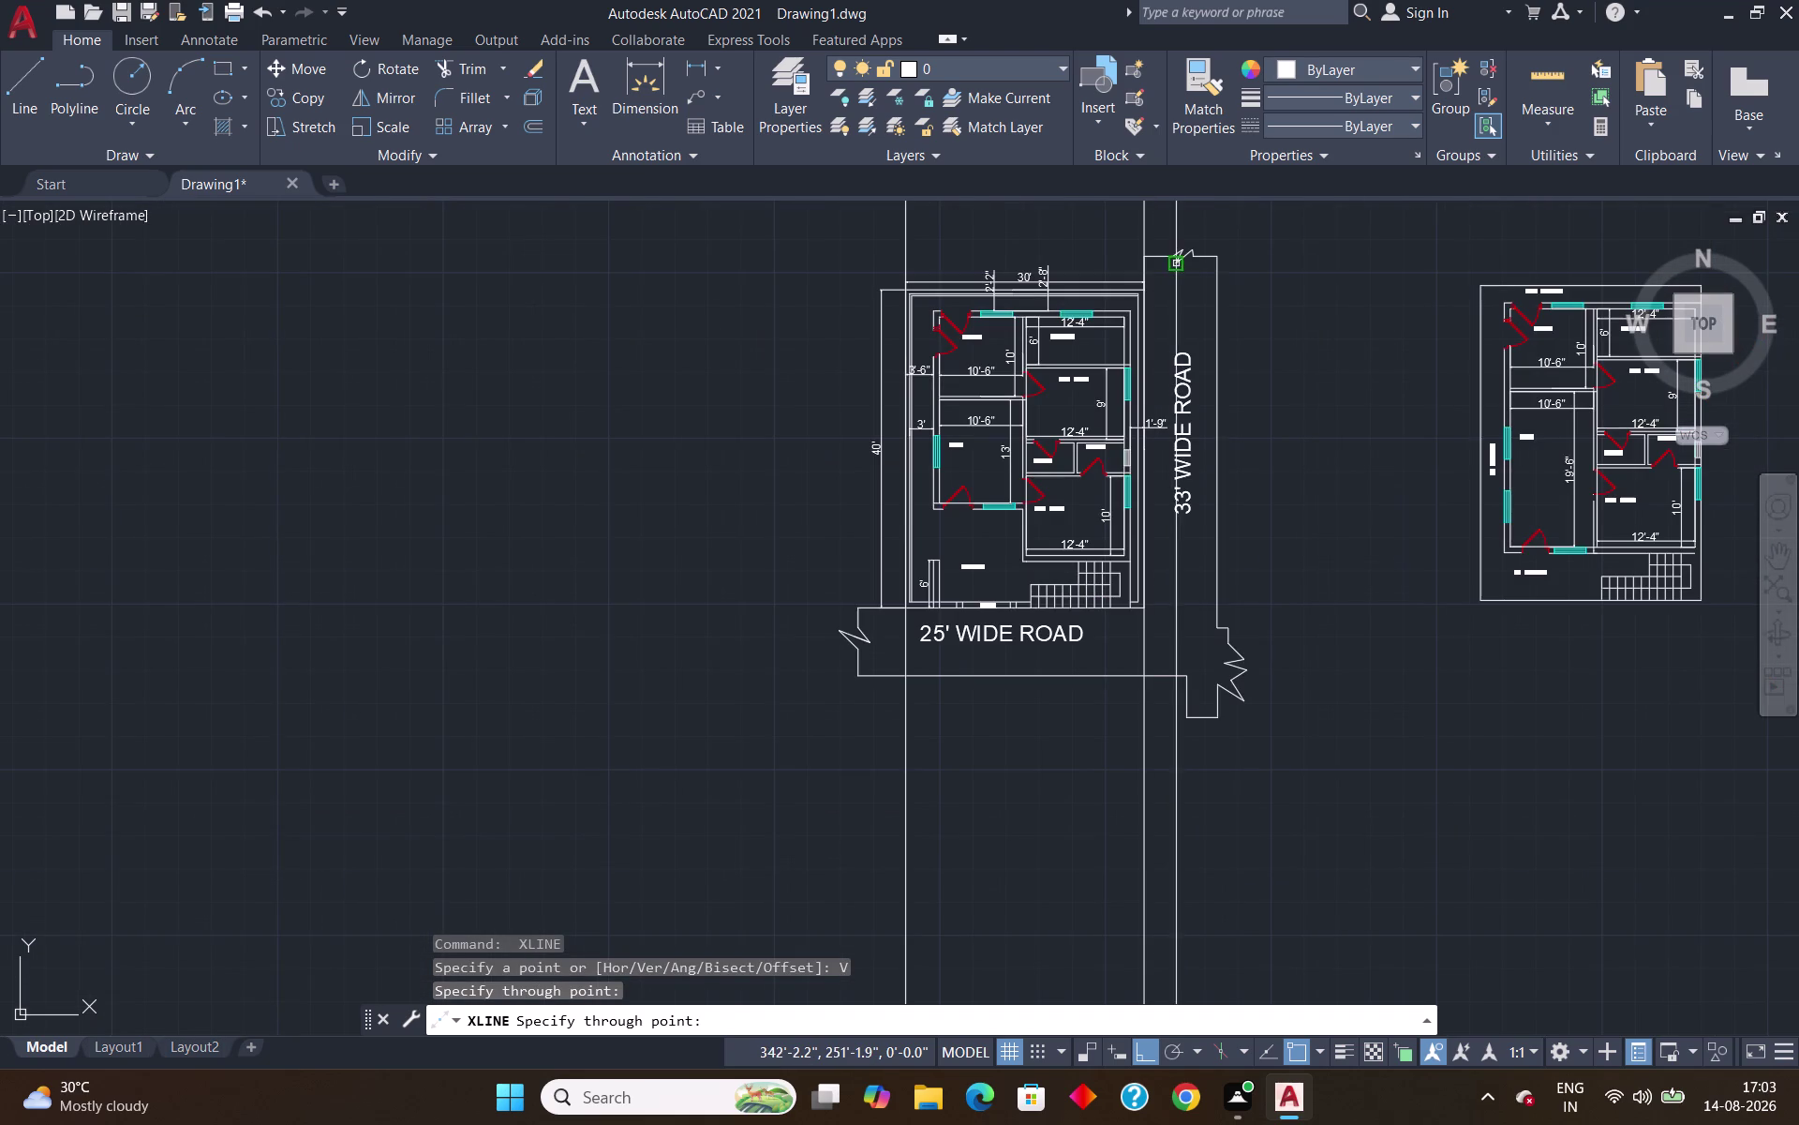
scroll(down, 3)
scroll(up, 3)
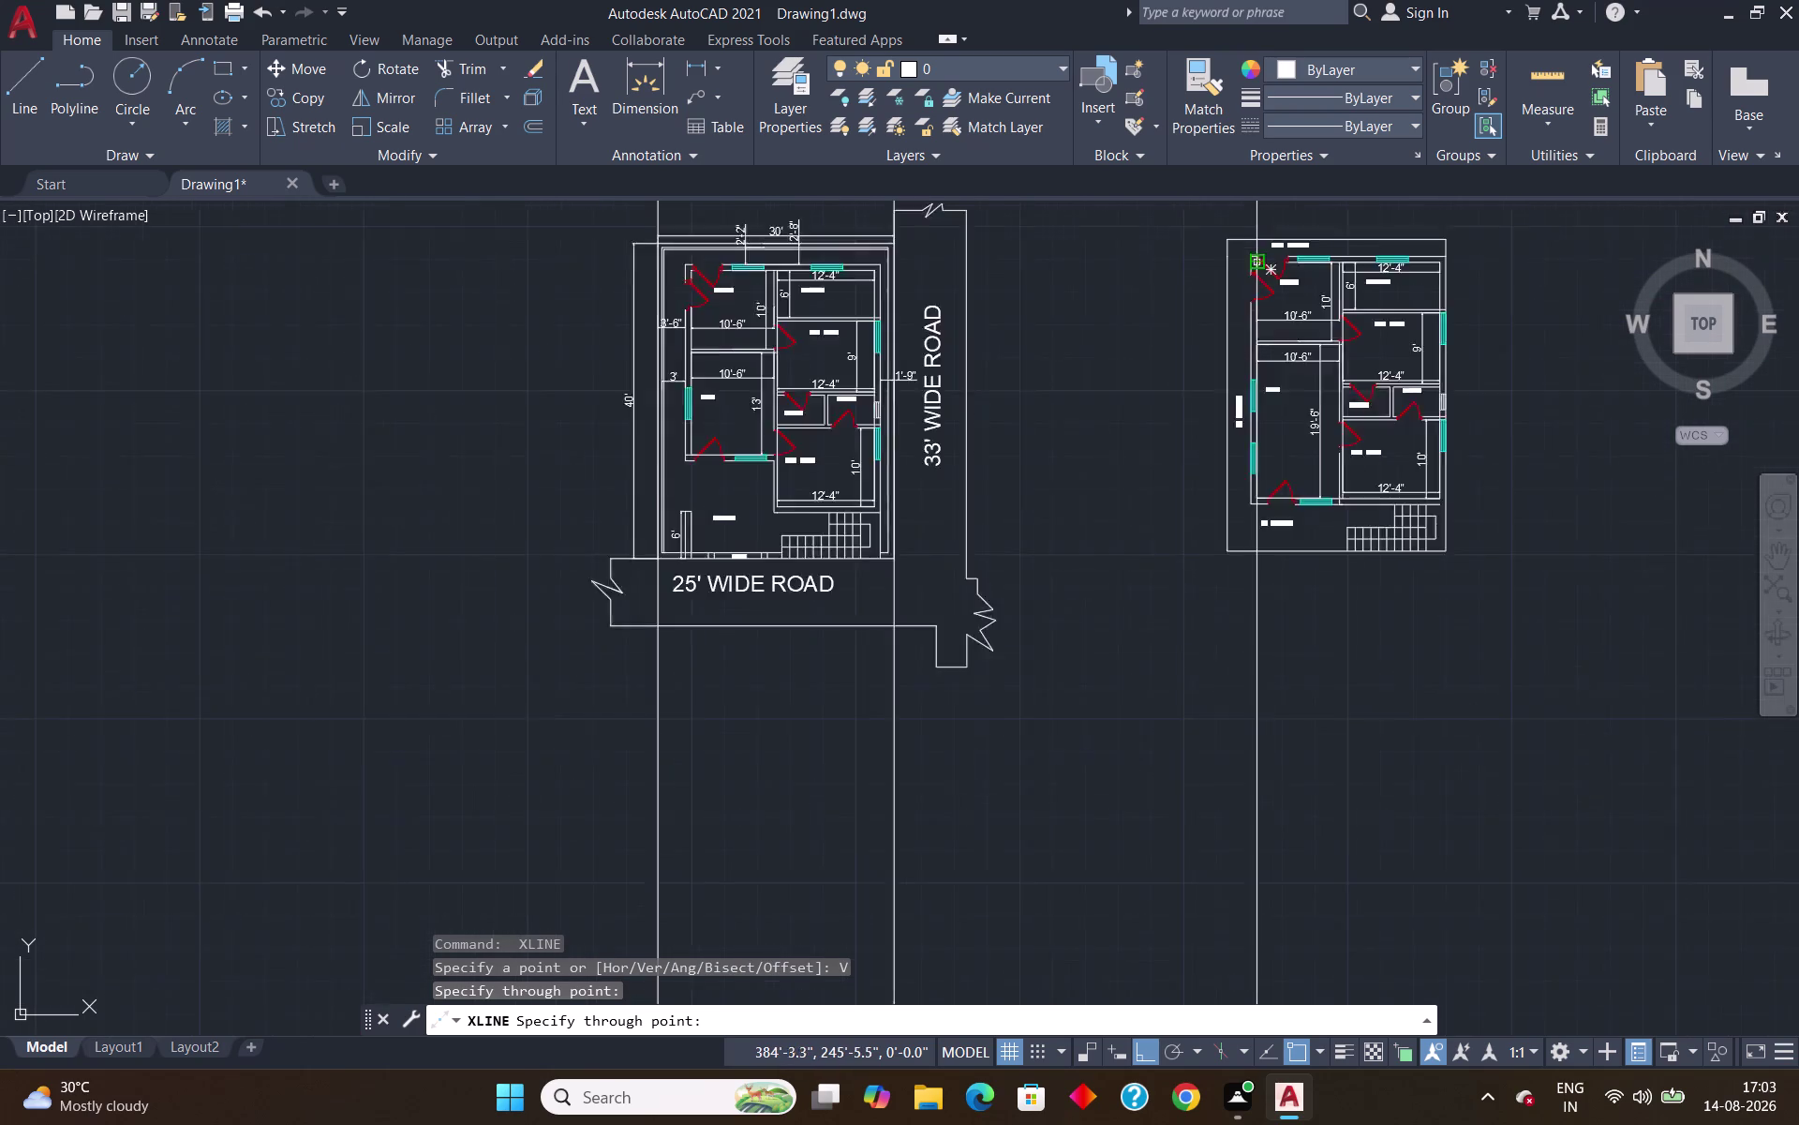
scroll(up, 3)
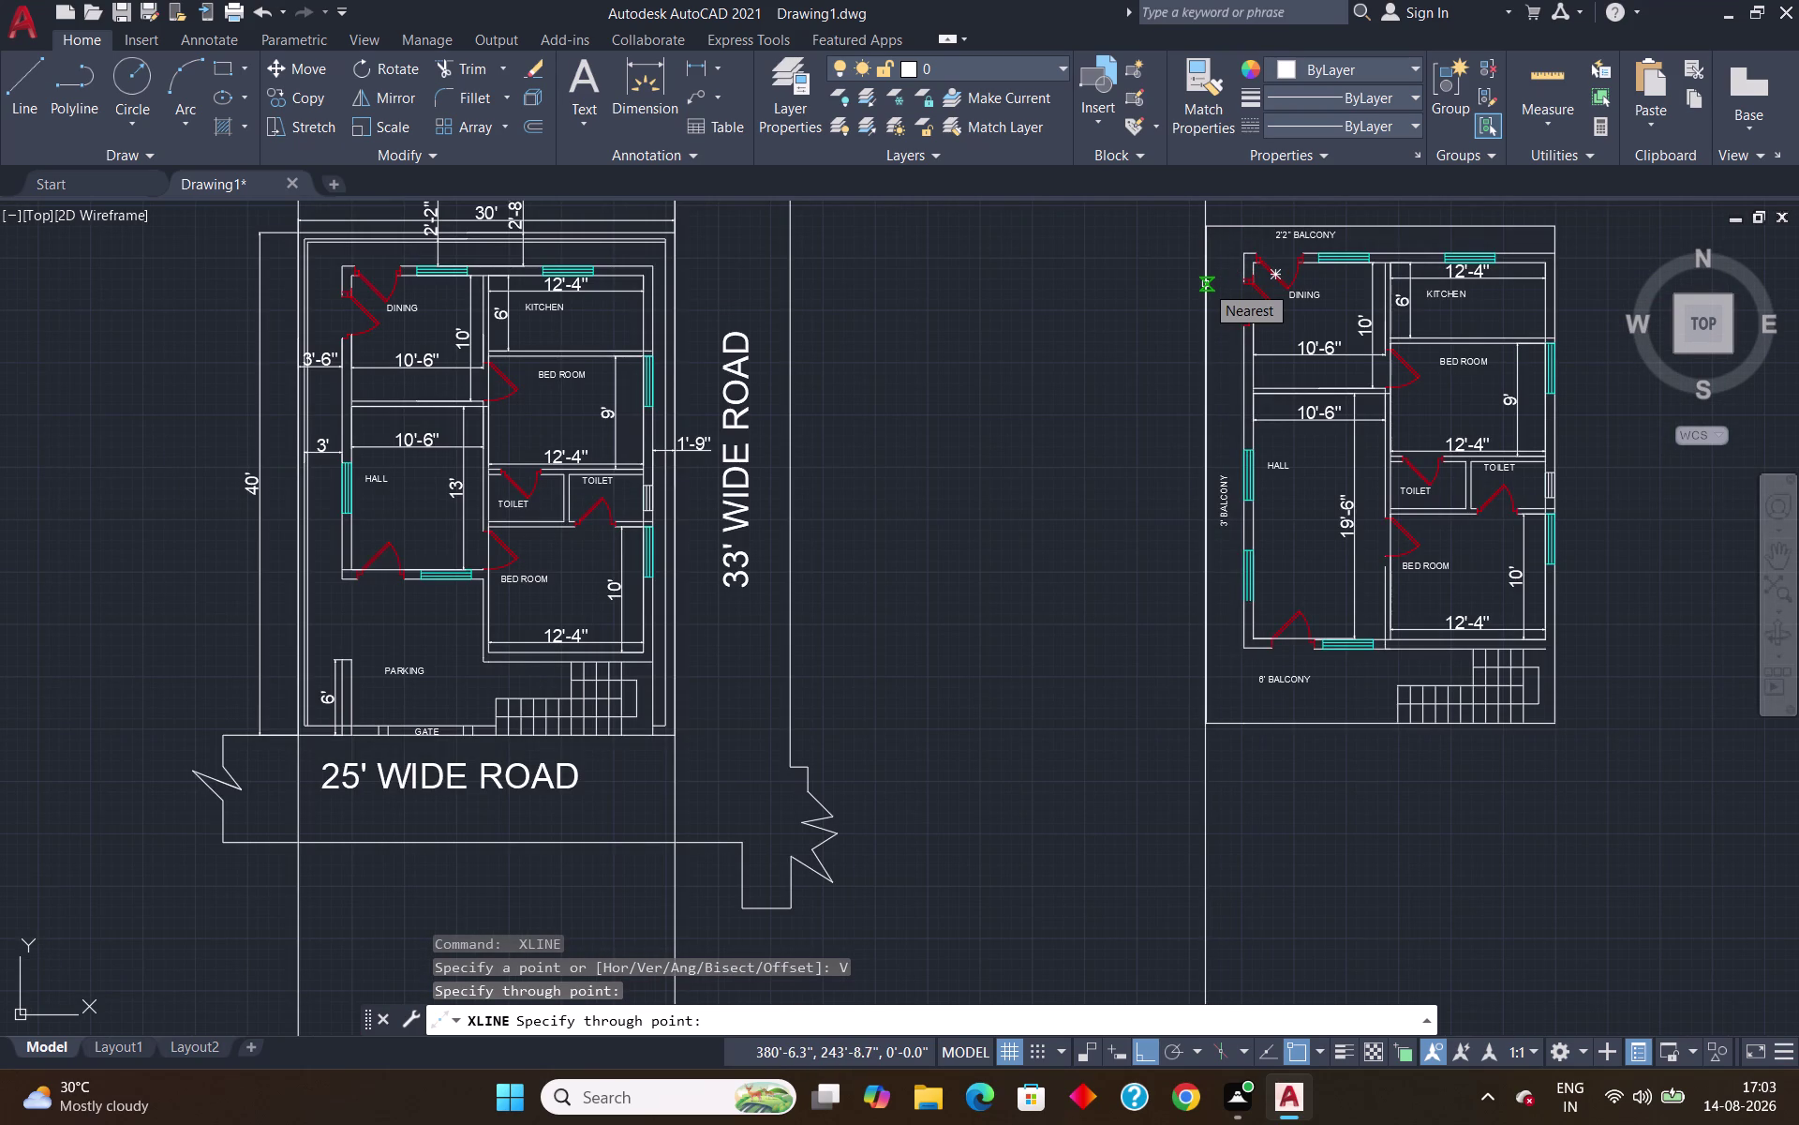
scroll(up, 3)
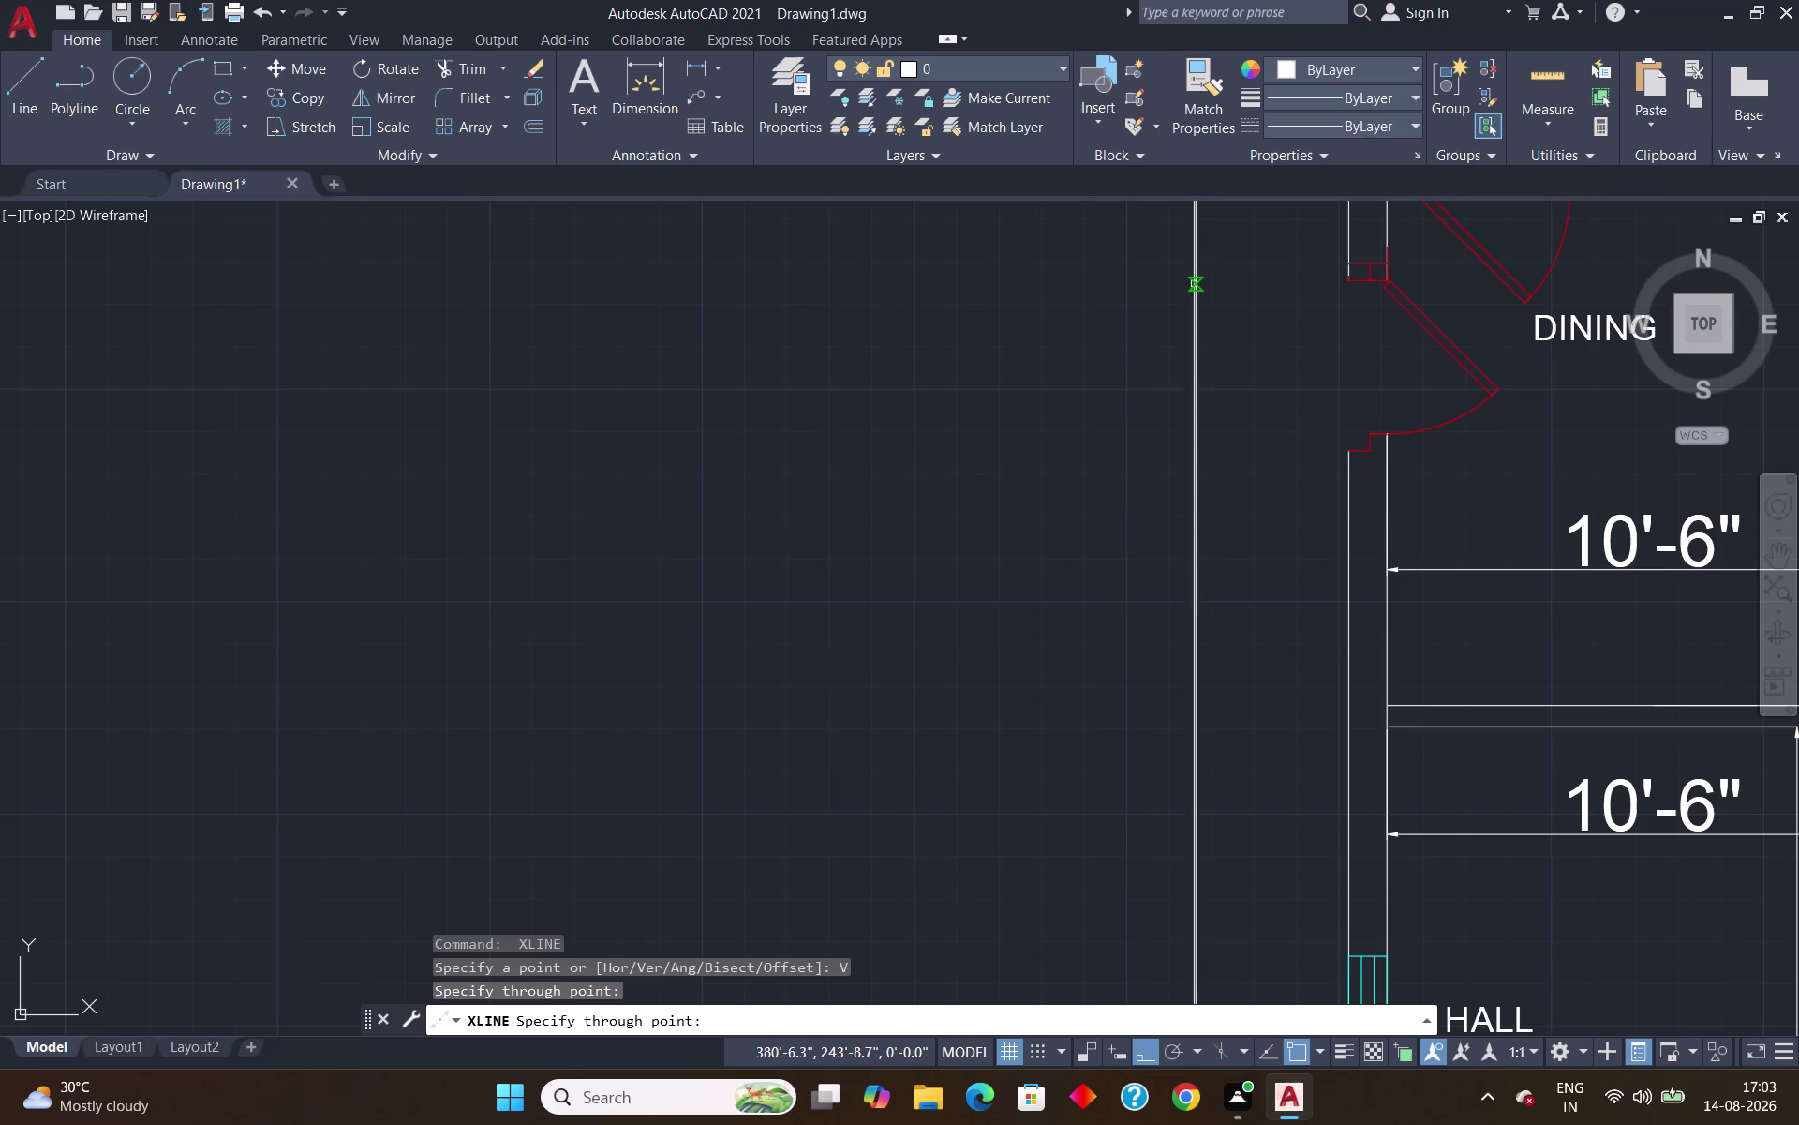
scroll(down, 3)
scroll(down, 3)
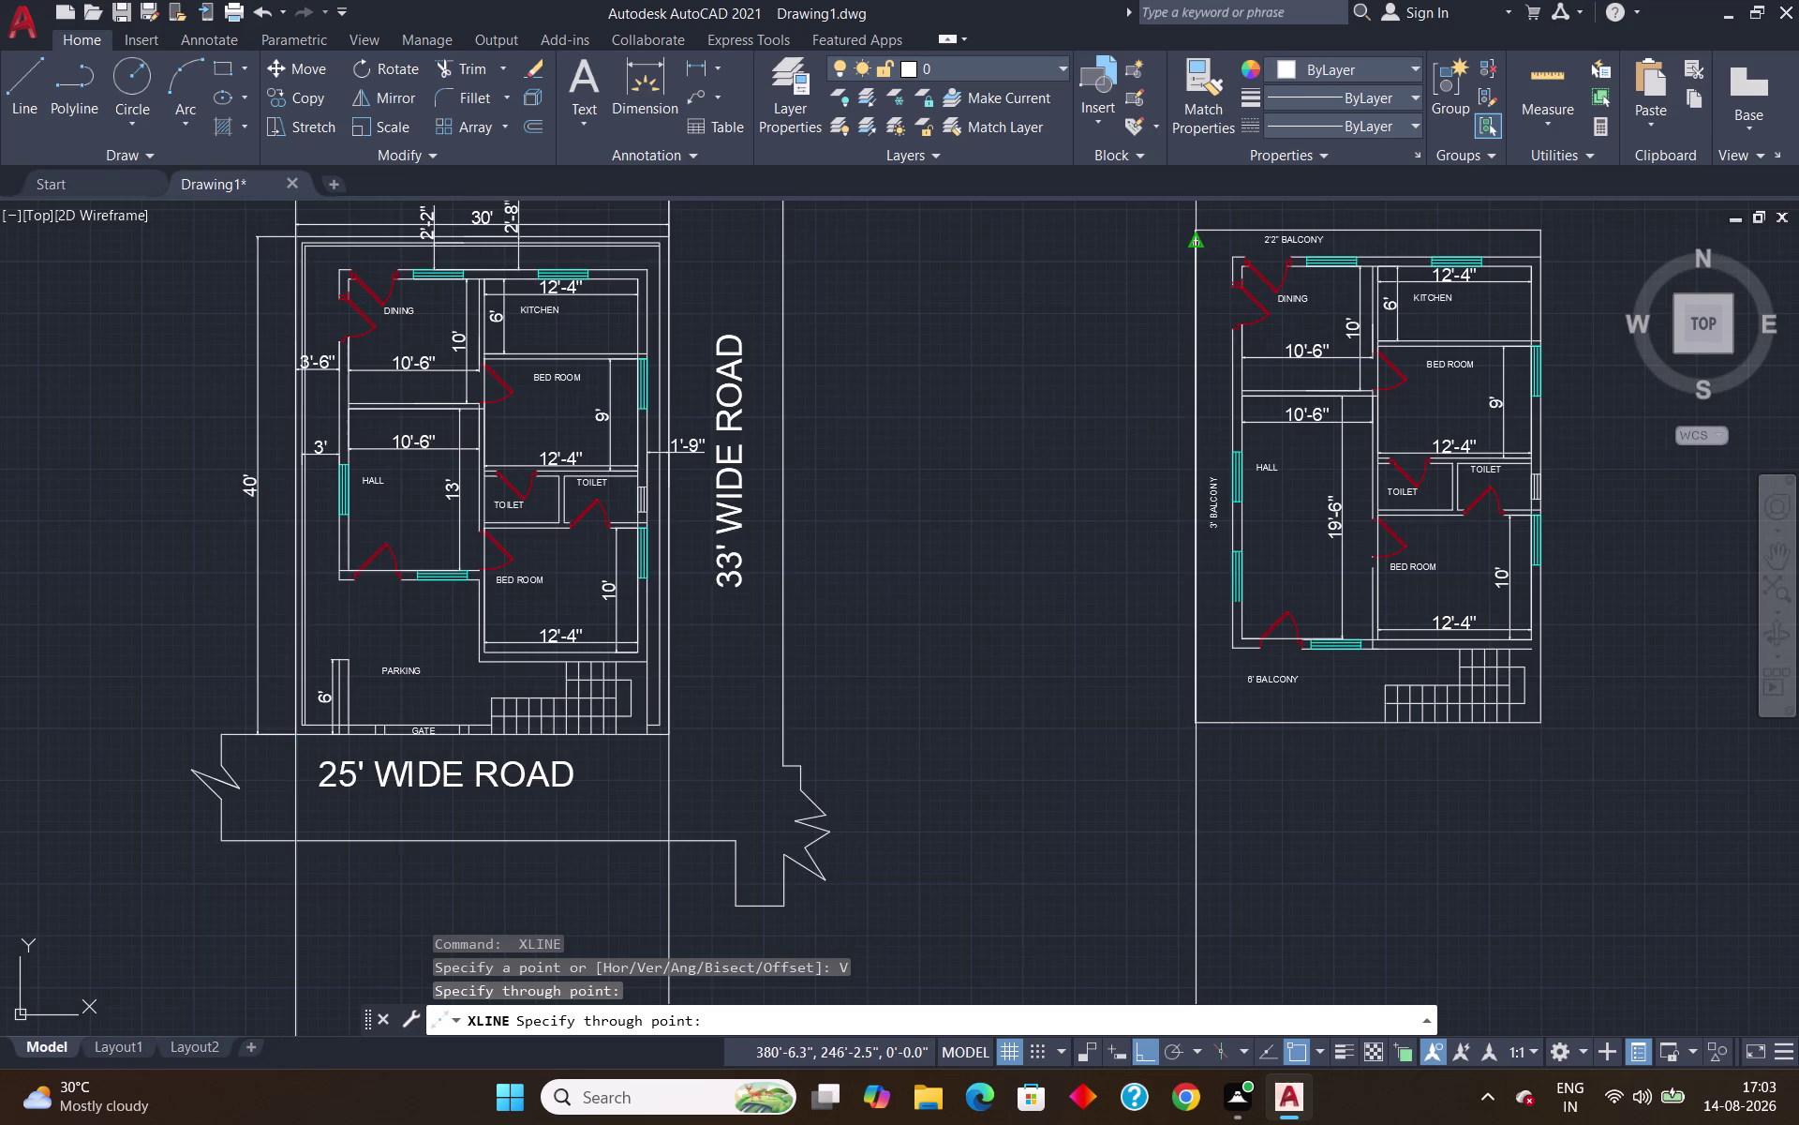
scroll(up, 3)
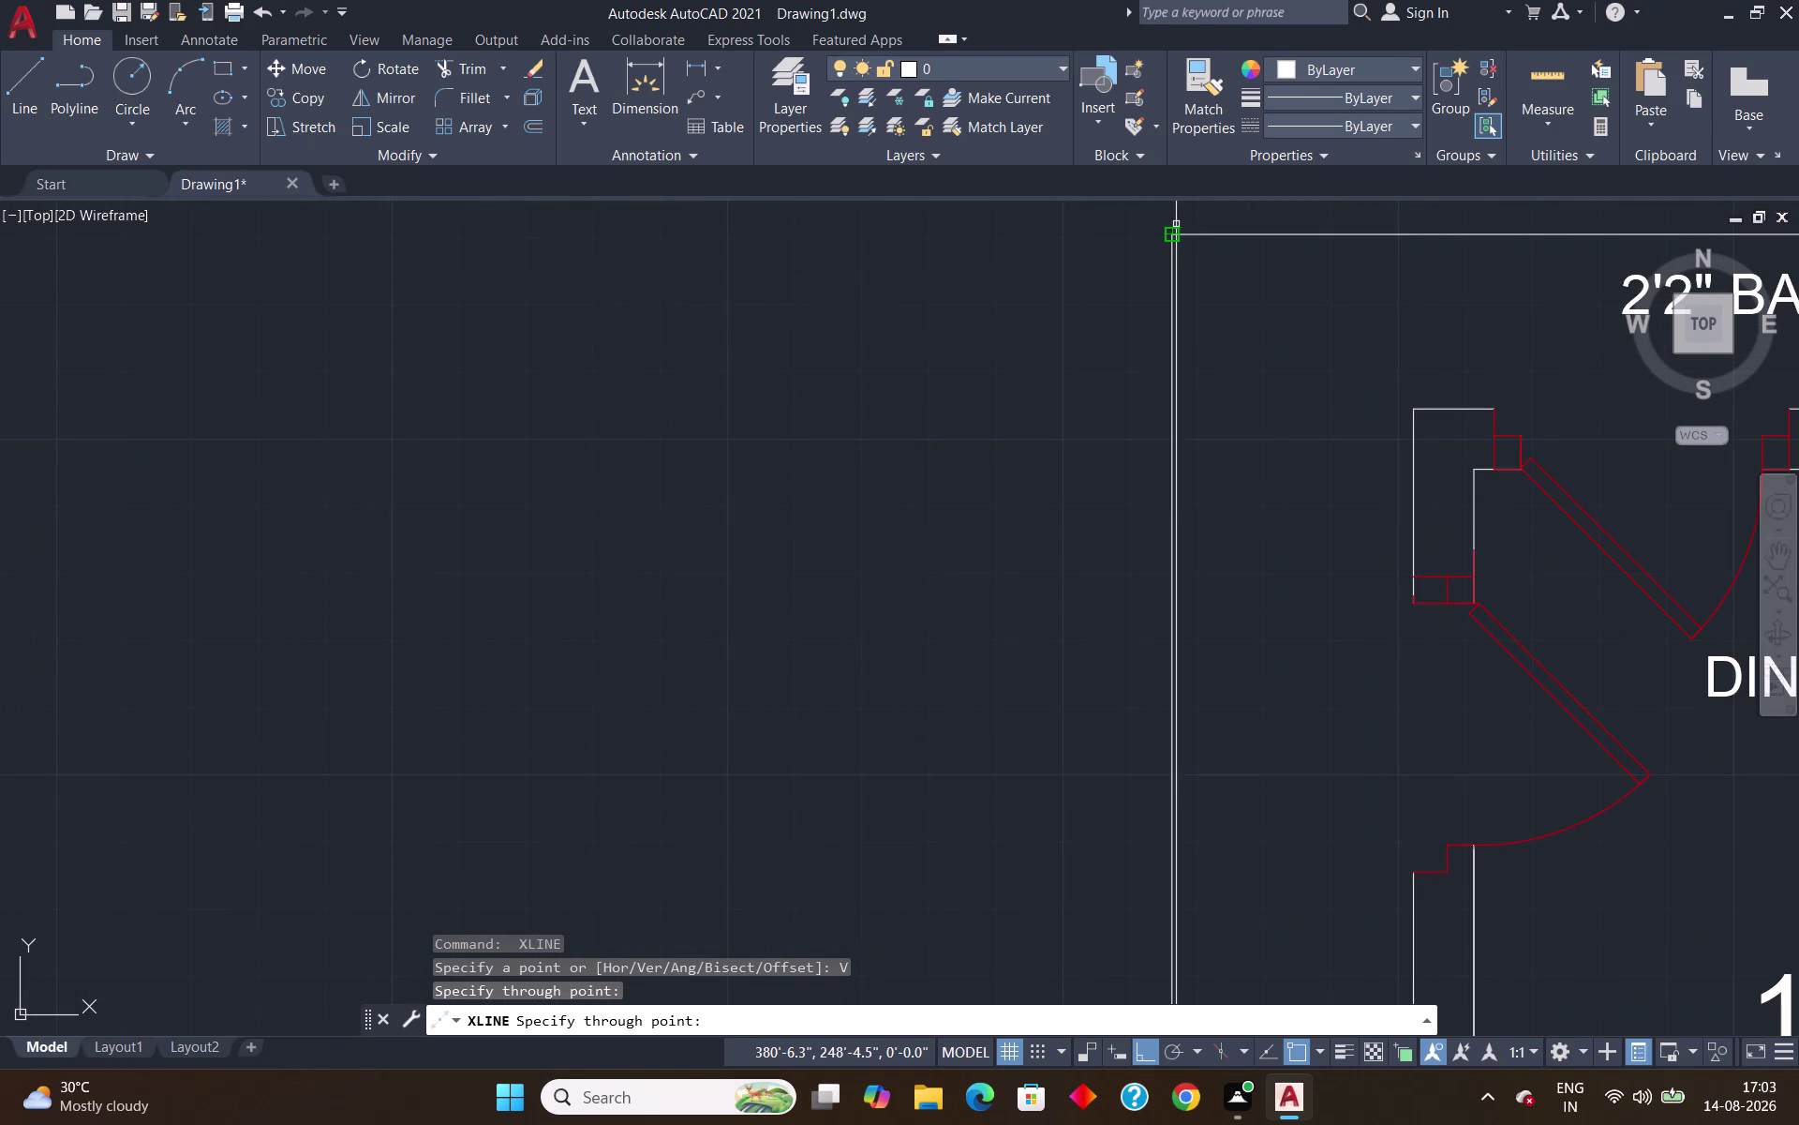
Project vertical construction lines through both side edges of the right-hand plan.
click(1172, 233)
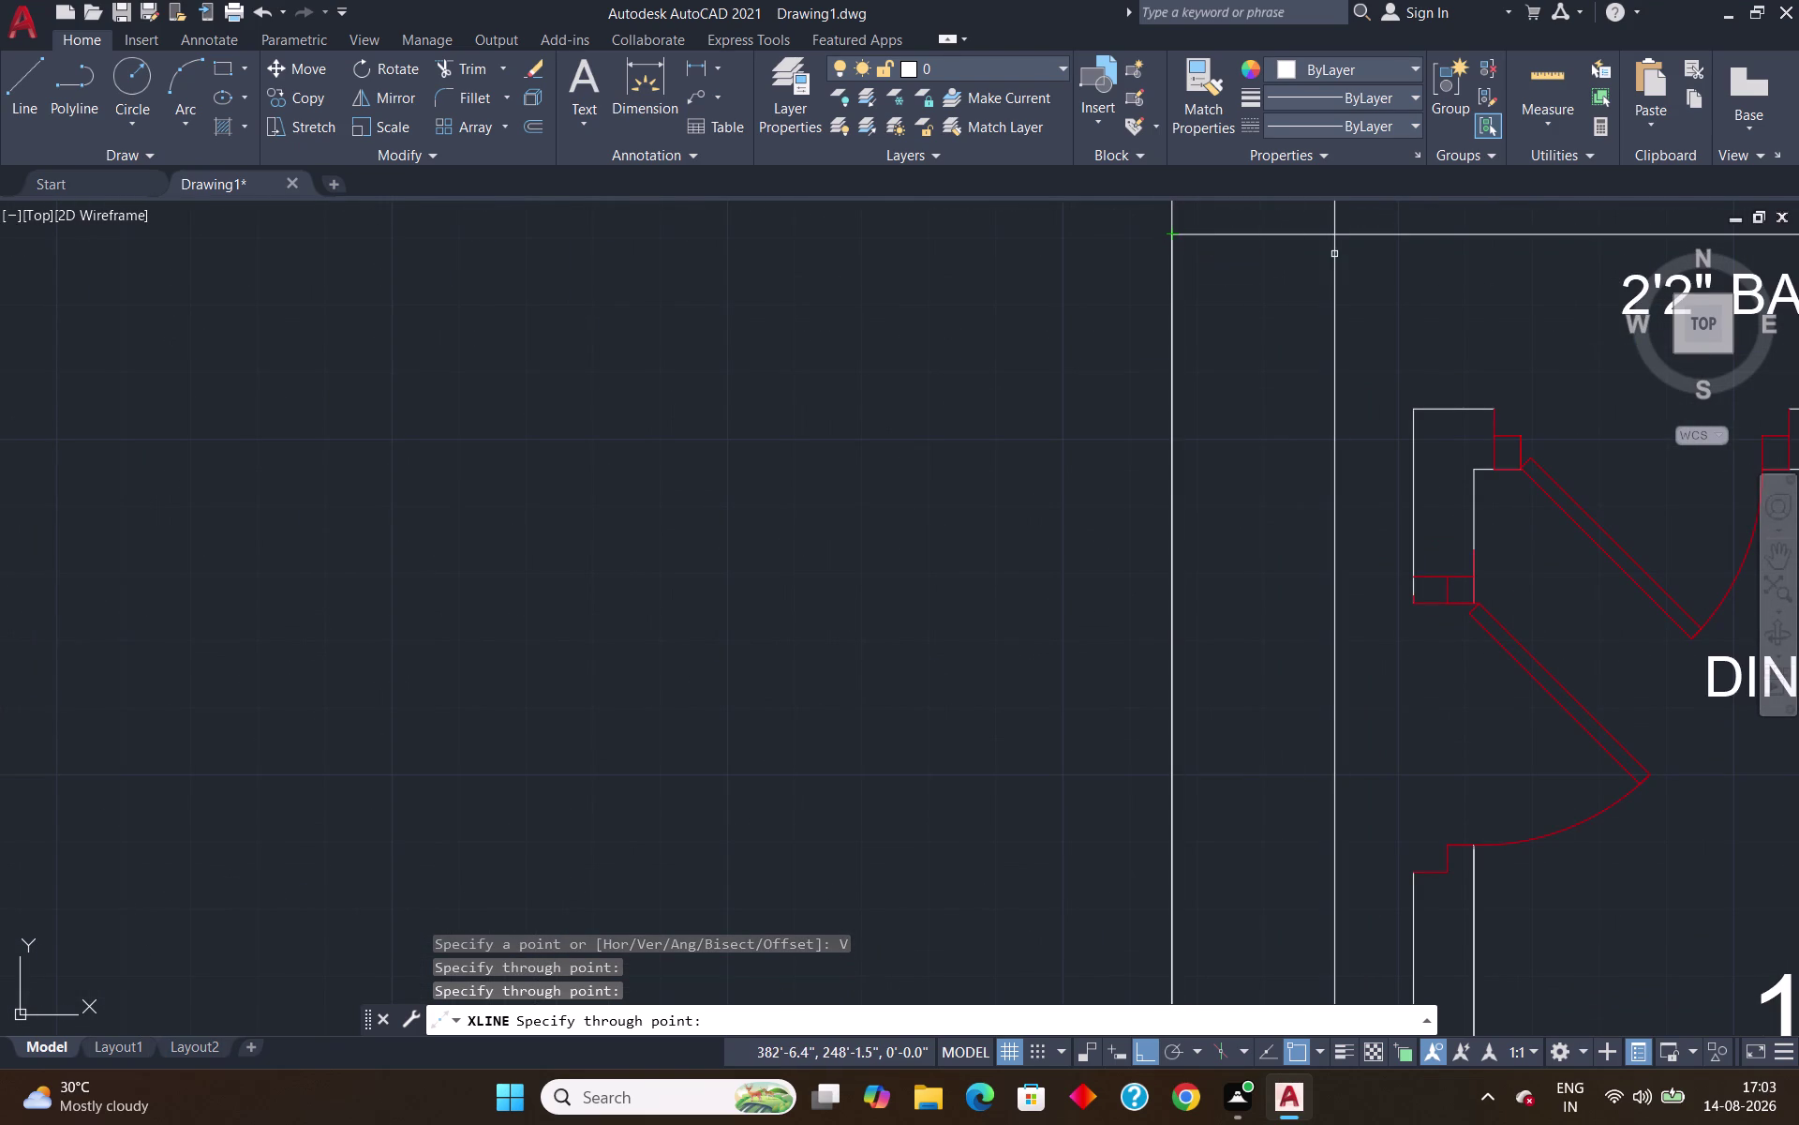
scroll(down, 3)
scroll(up, 3)
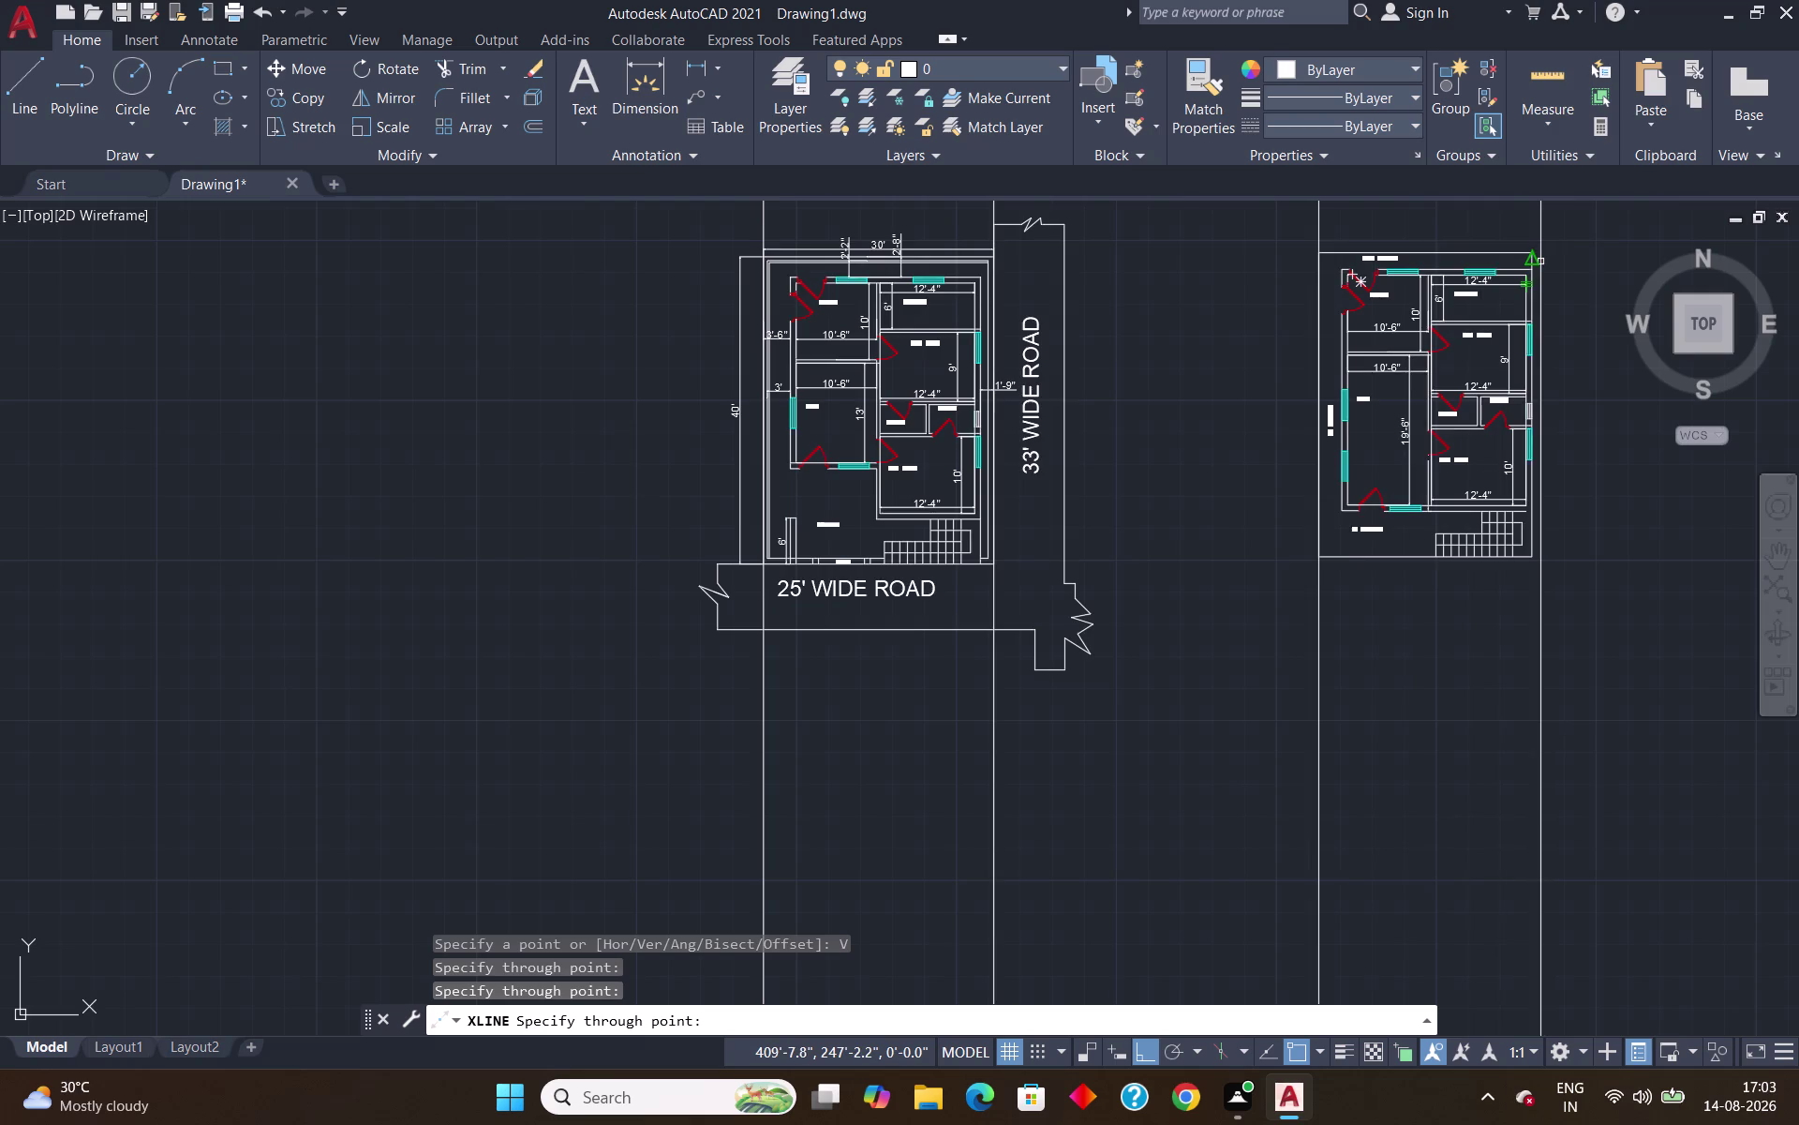
scroll(up, 3)
click(1507, 237)
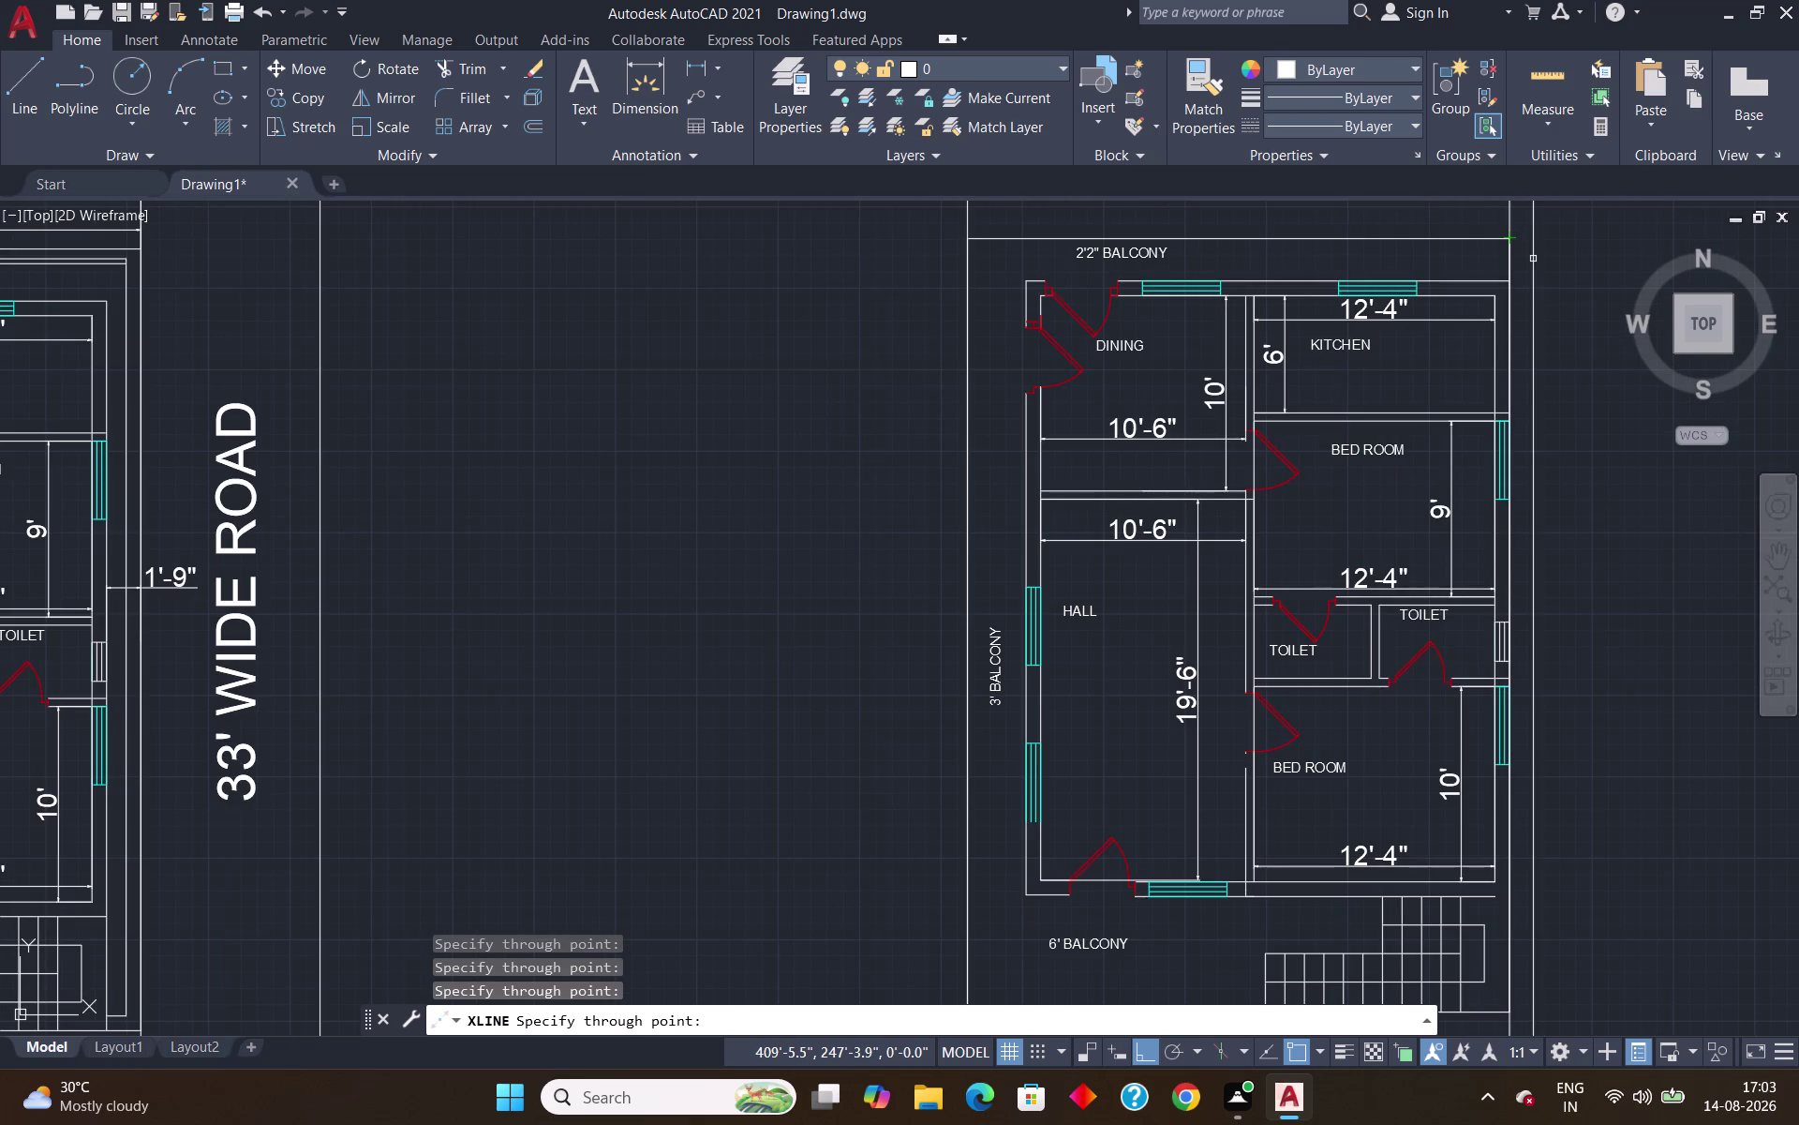
key(Return)
scroll(down, 3)
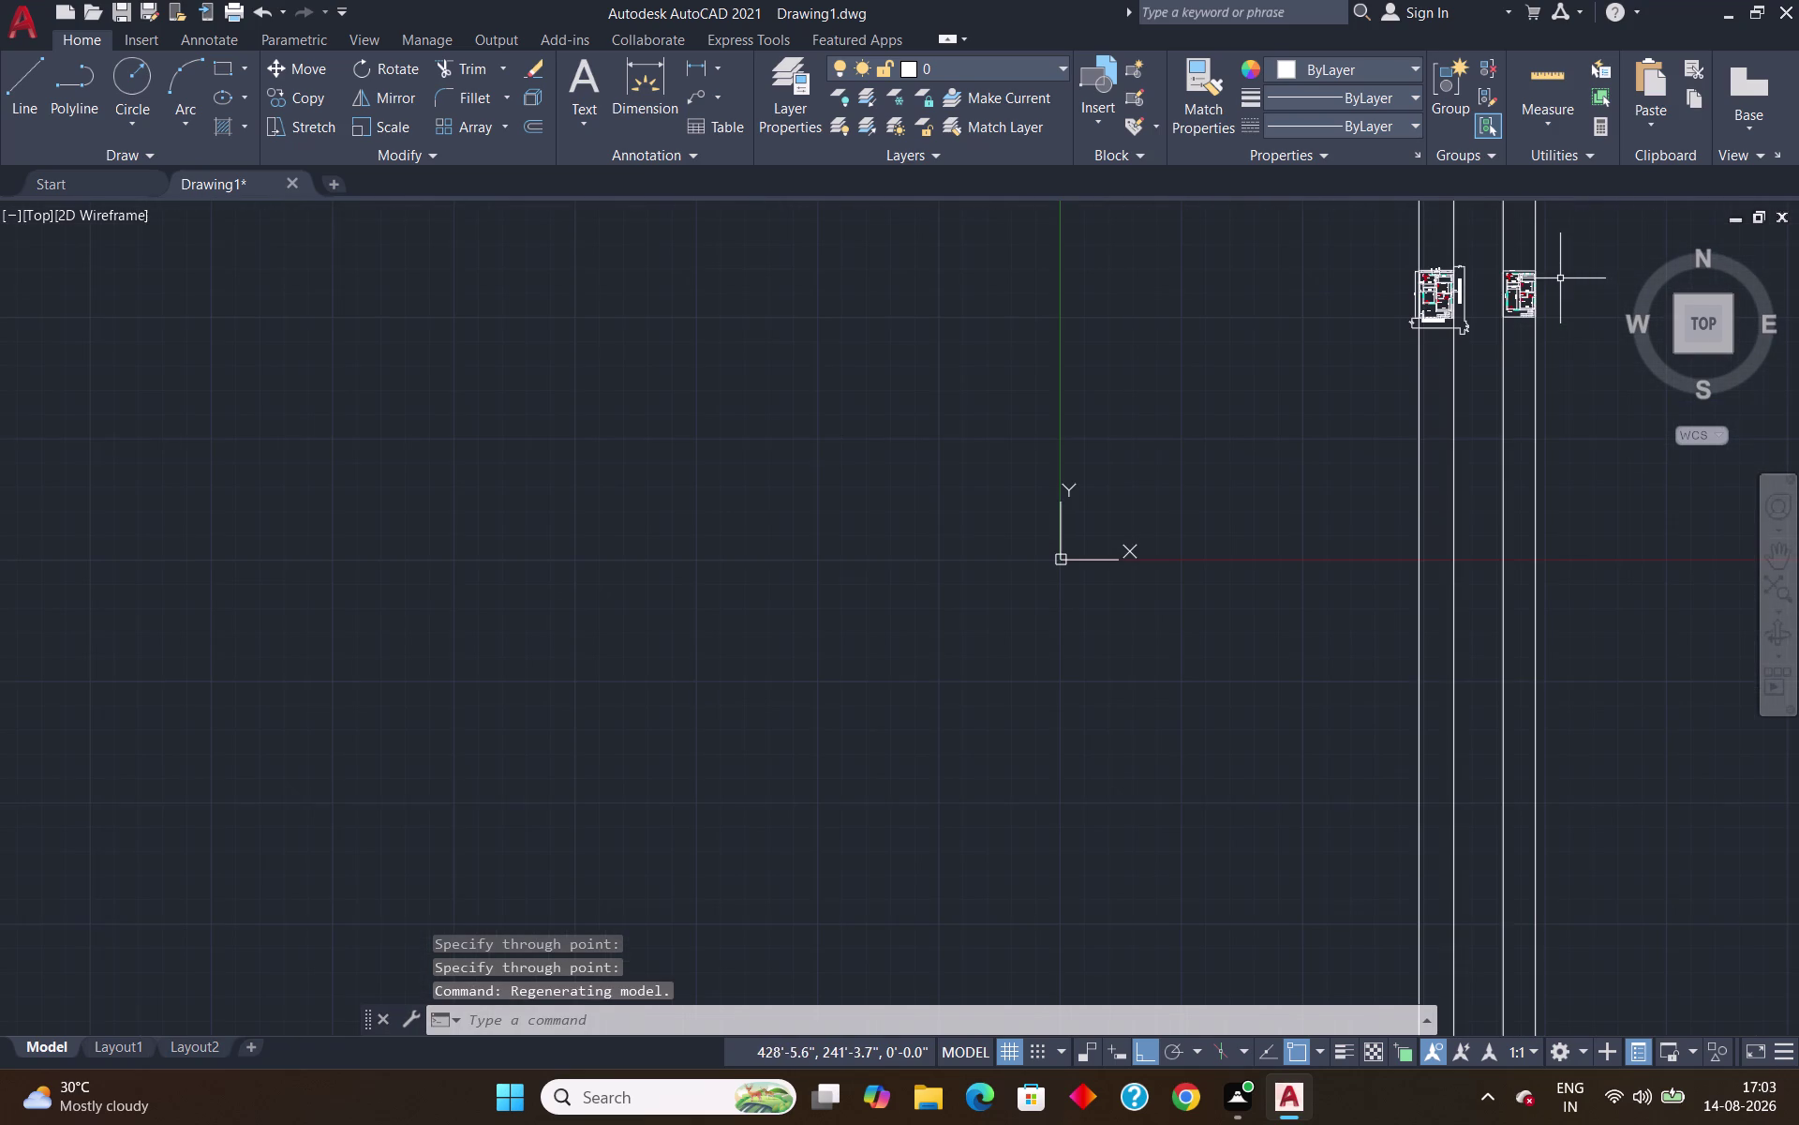
Pan the view to the empty area above the plans.
middle_drag(1369, 383, 1230, 742)
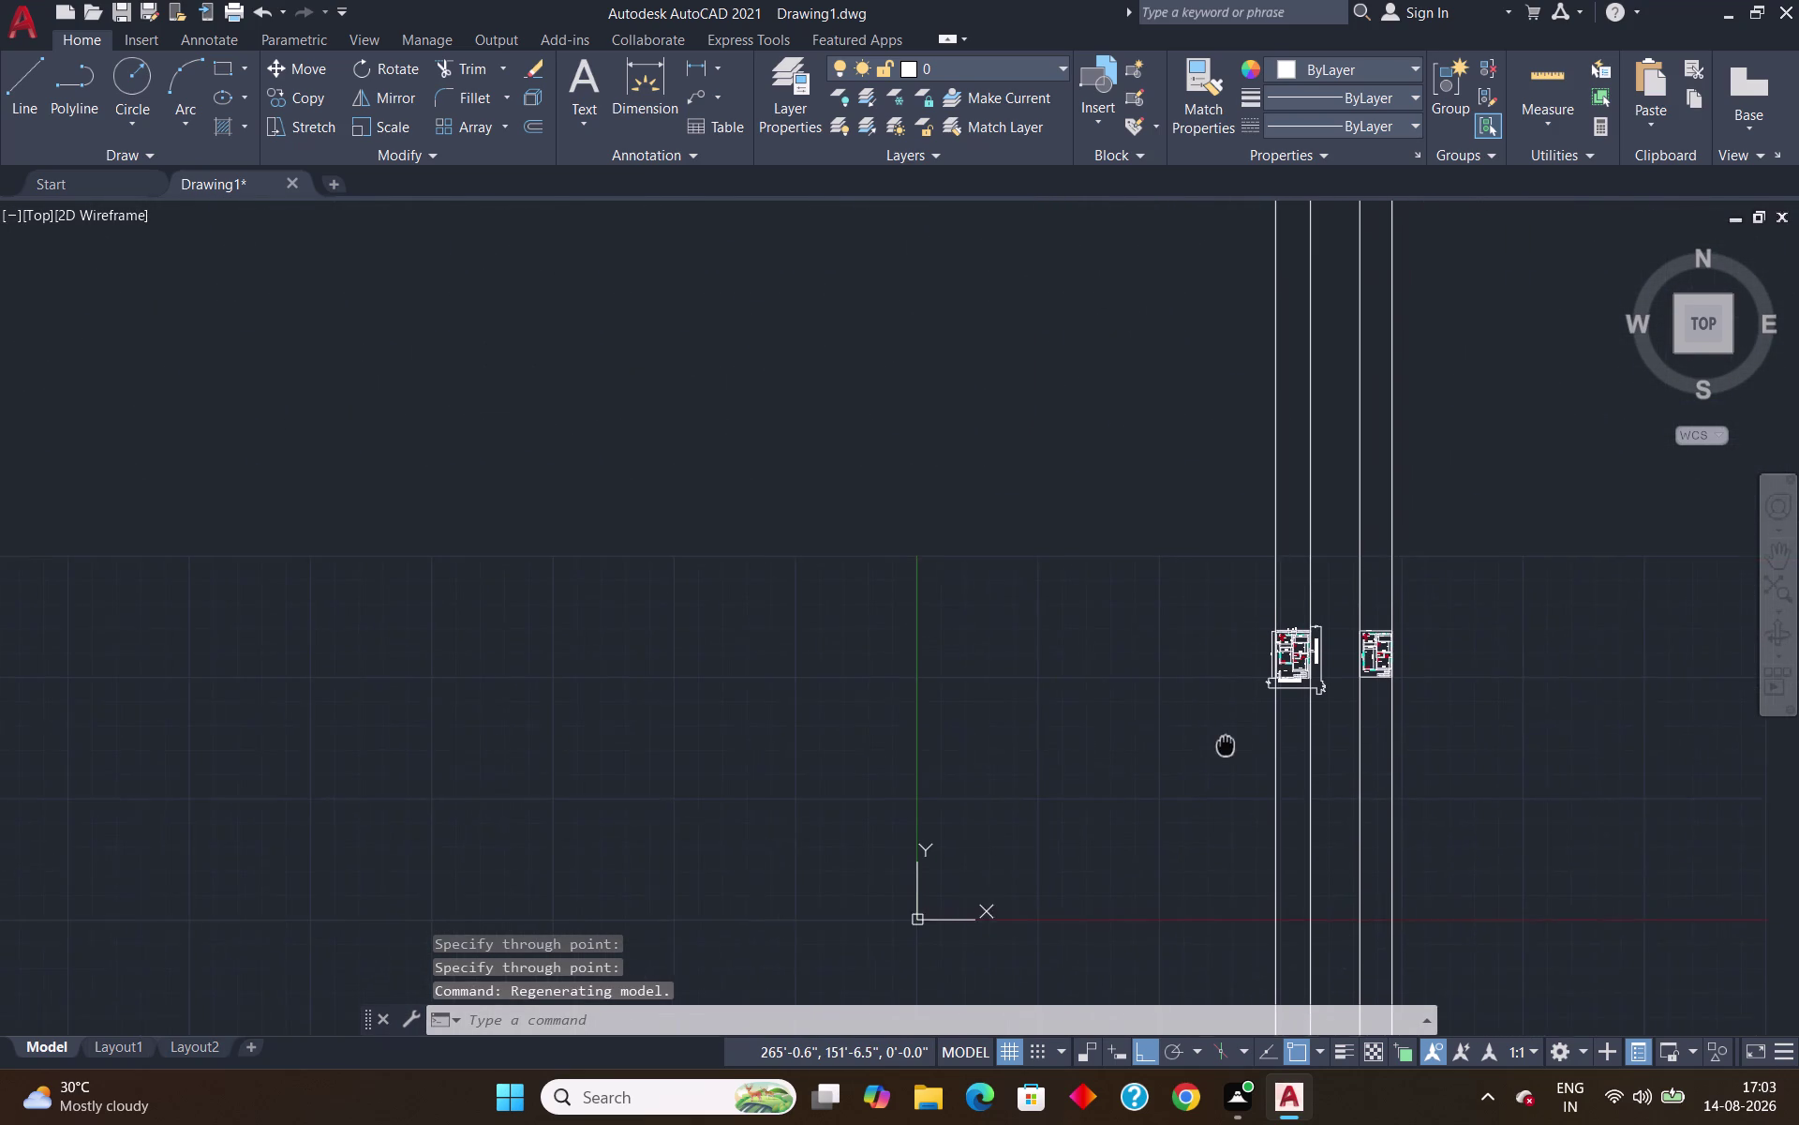
middle_drag(1229, 743, 1226, 743)
scroll(up, 3)
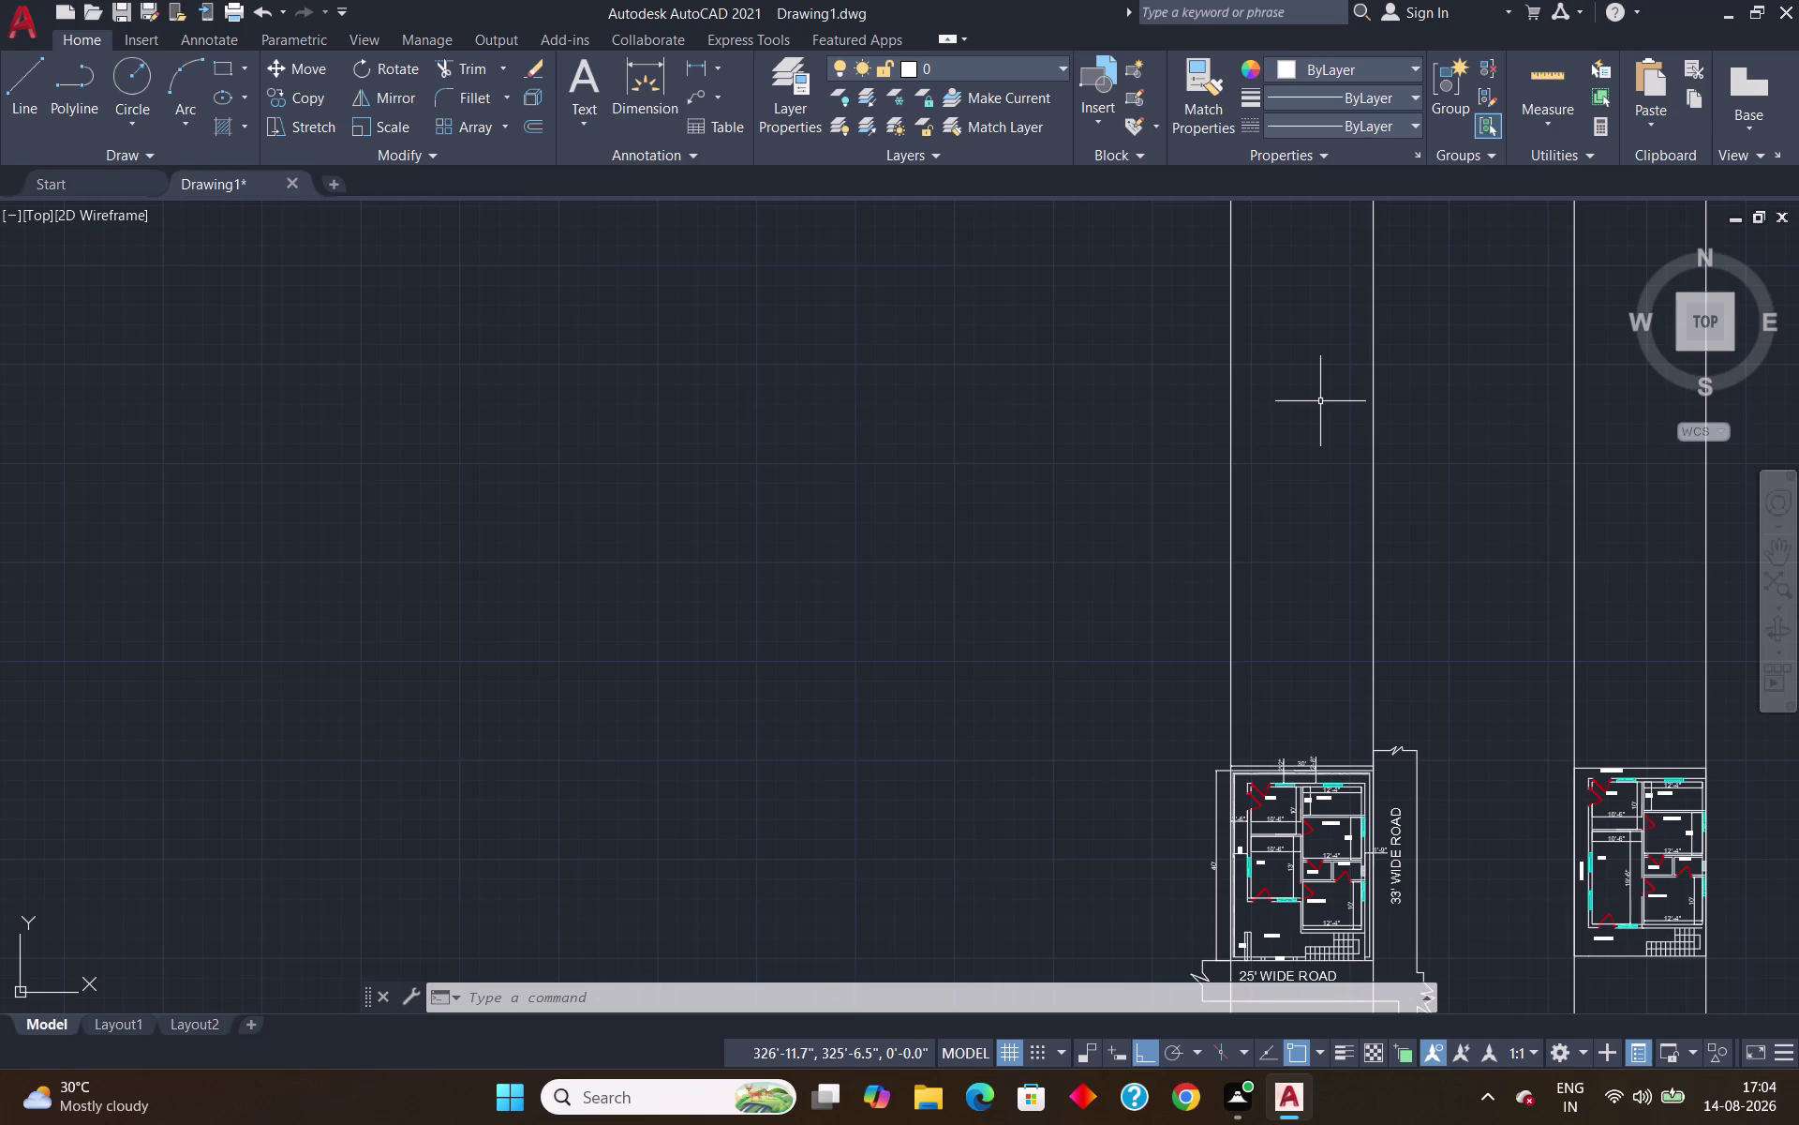
key(l)
key(Return)
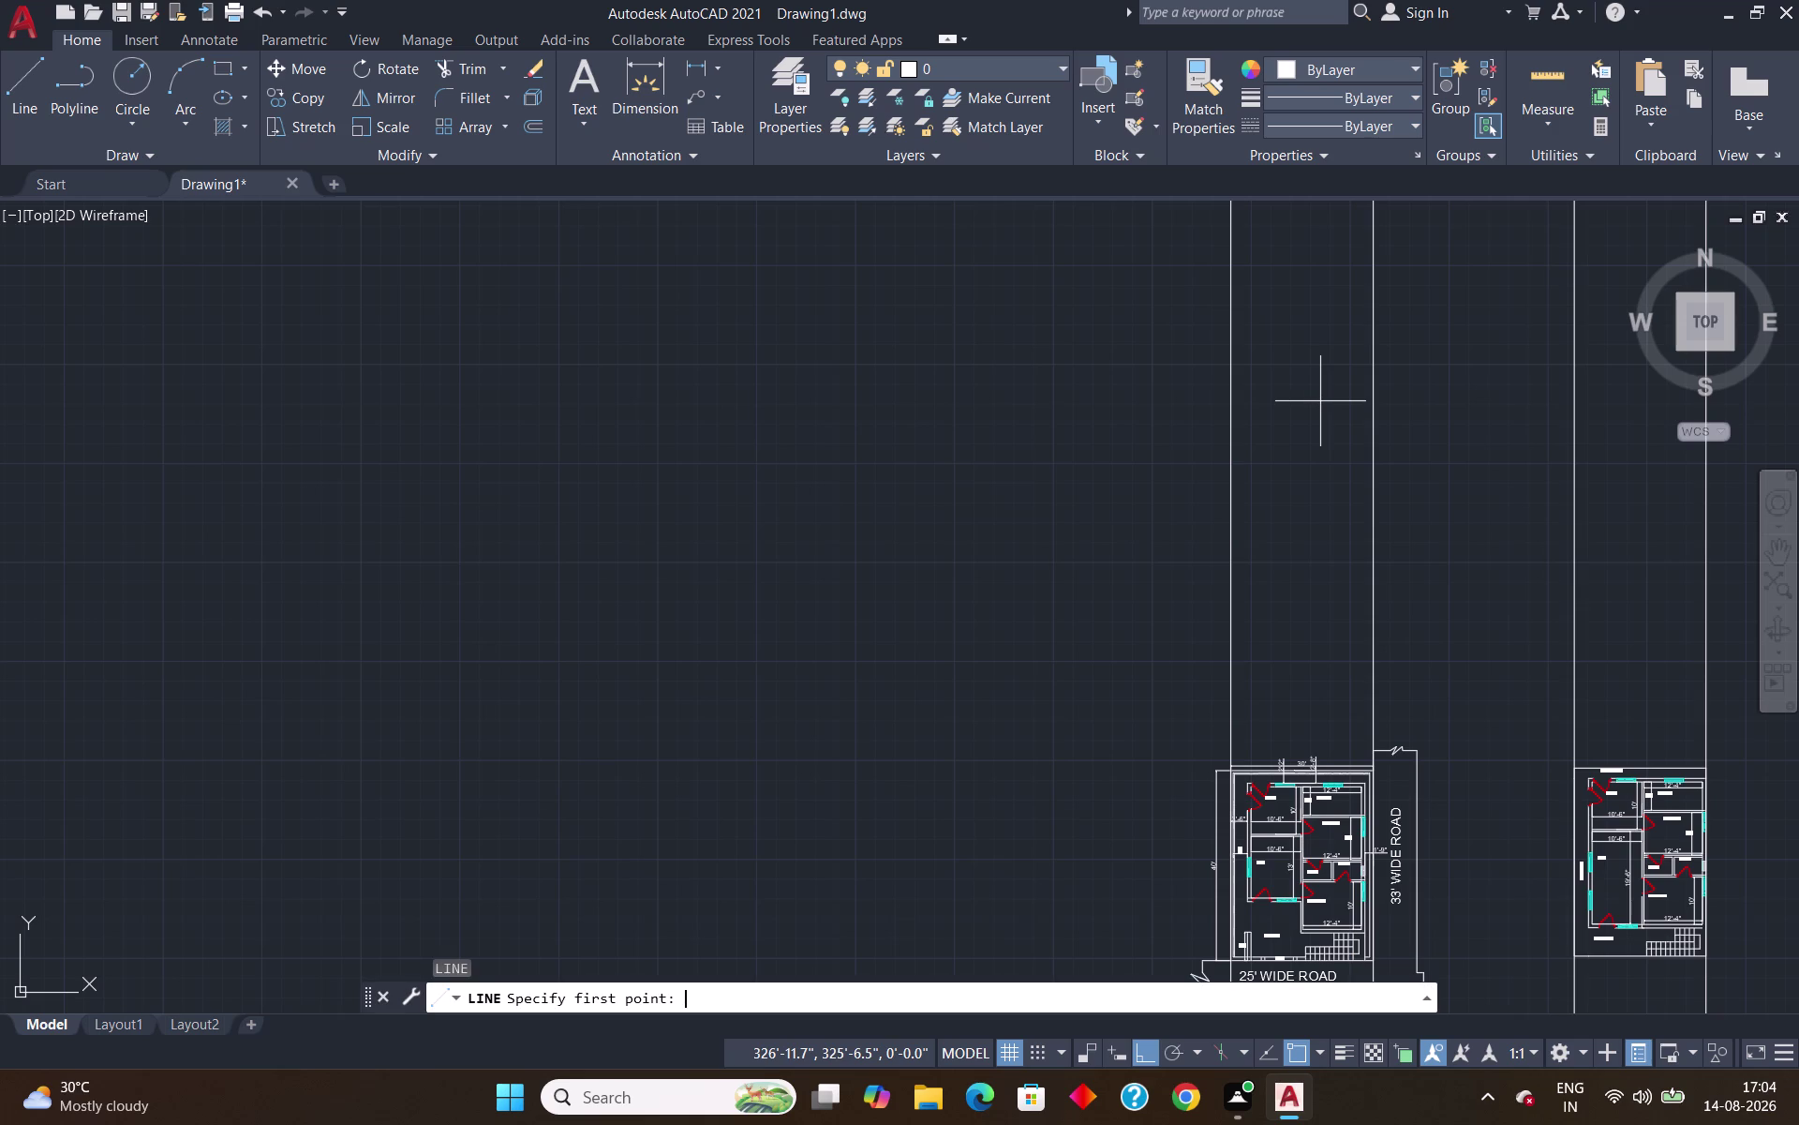
key(Escape)
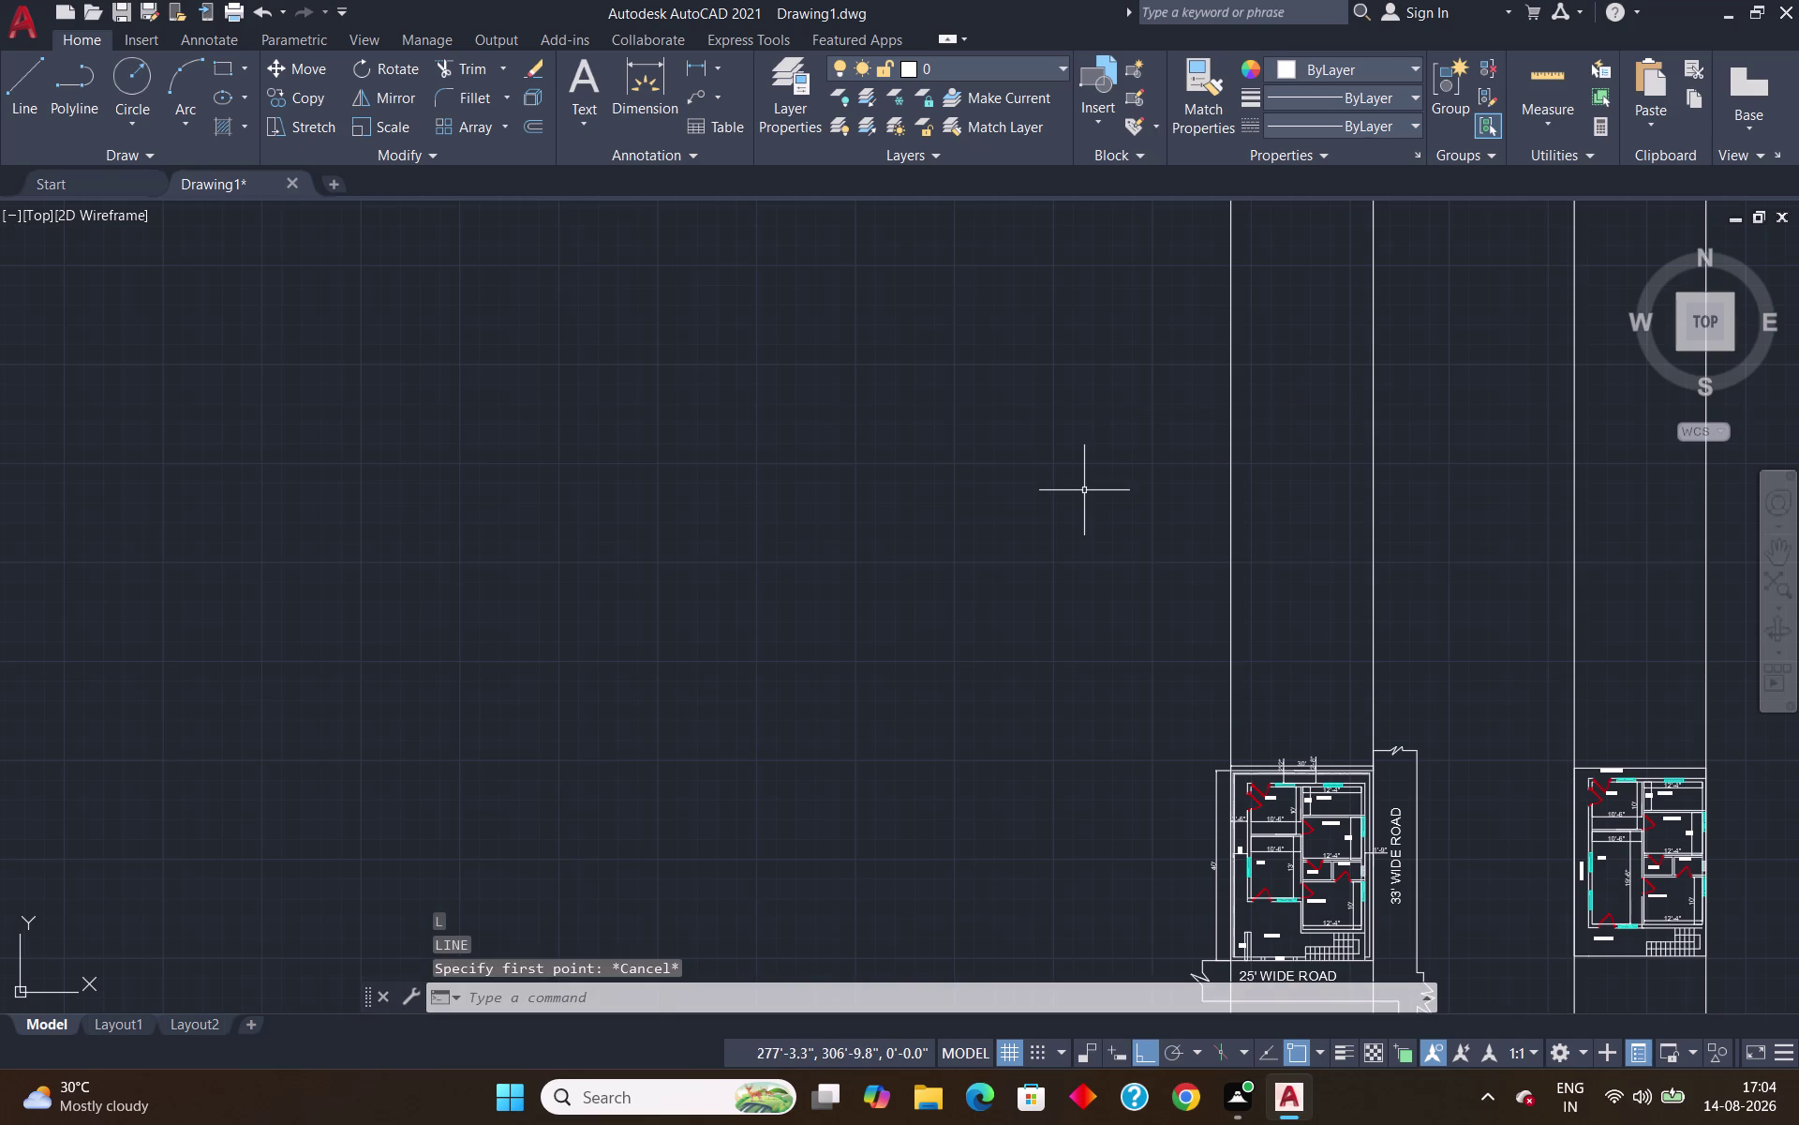
Draw a horizontal construction line above both plans.
text(XL)
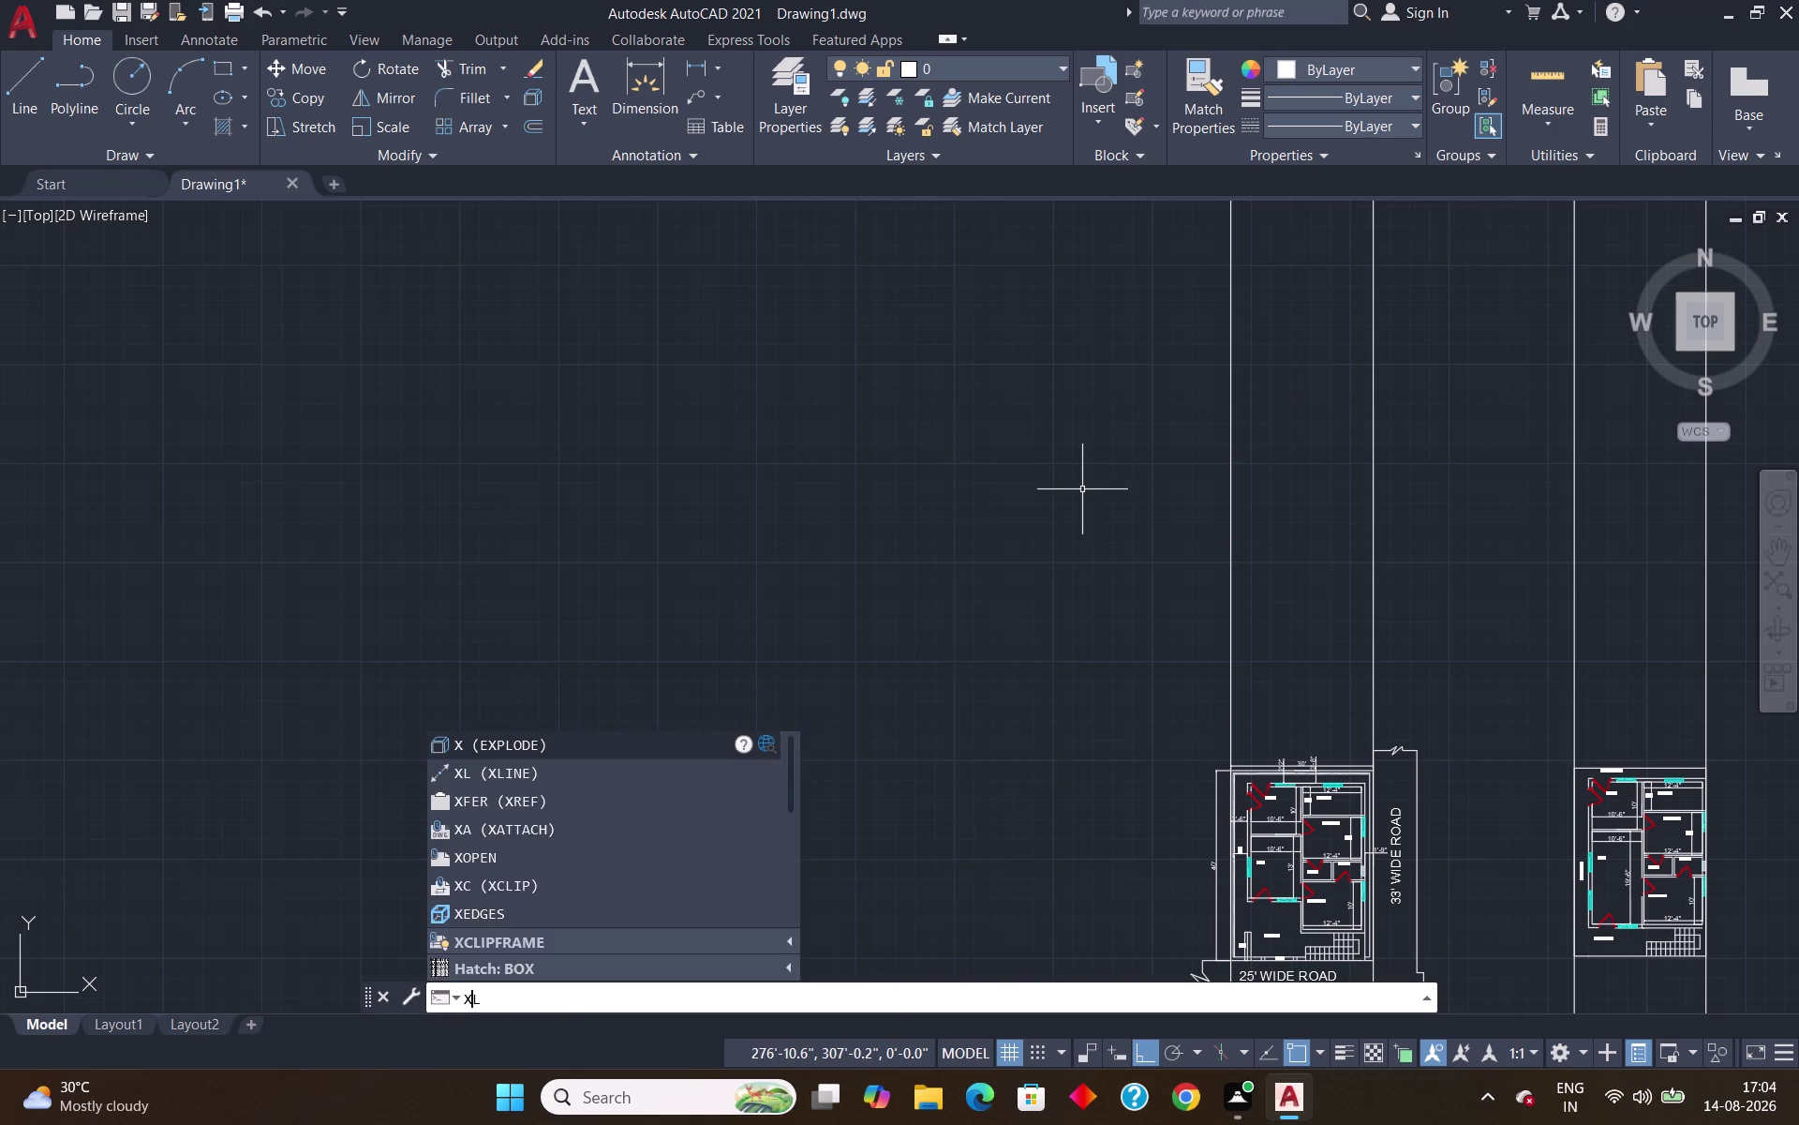
key(Return)
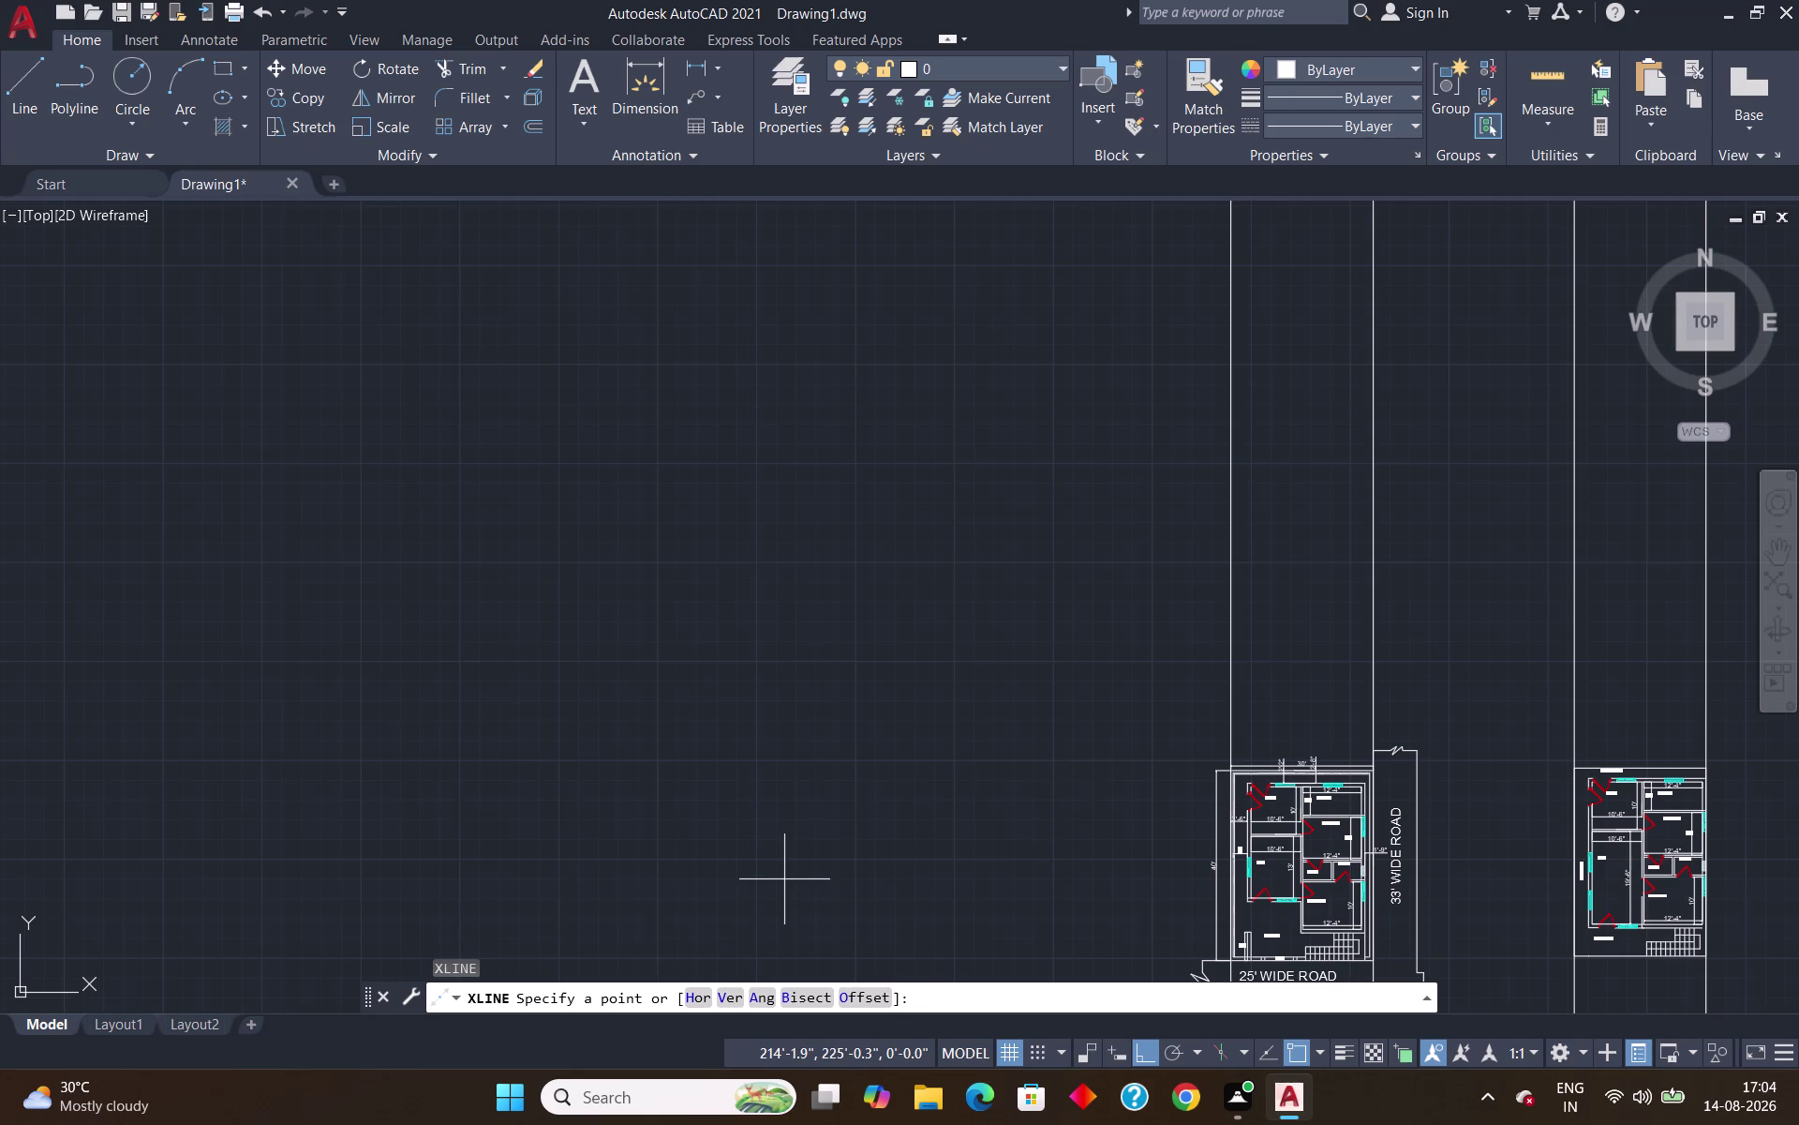
key(h)
key(Return)
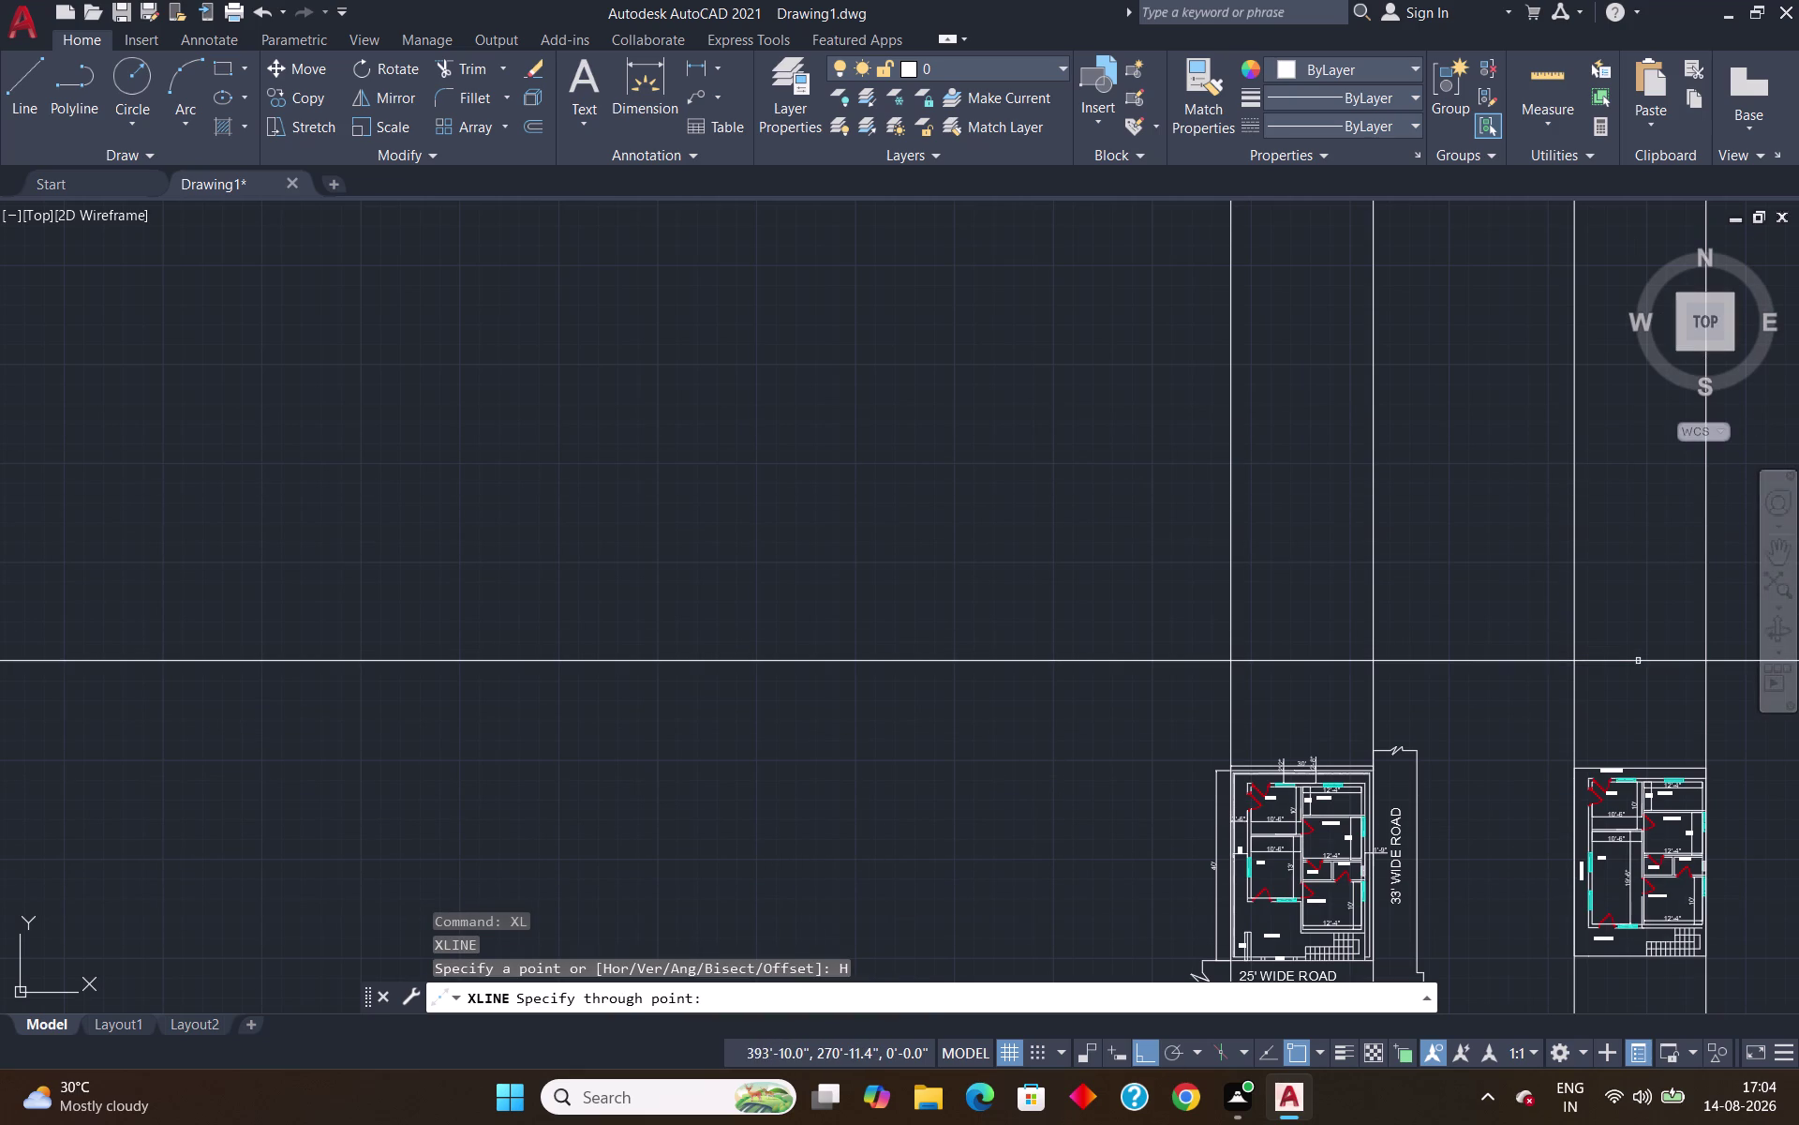
click(1634, 660)
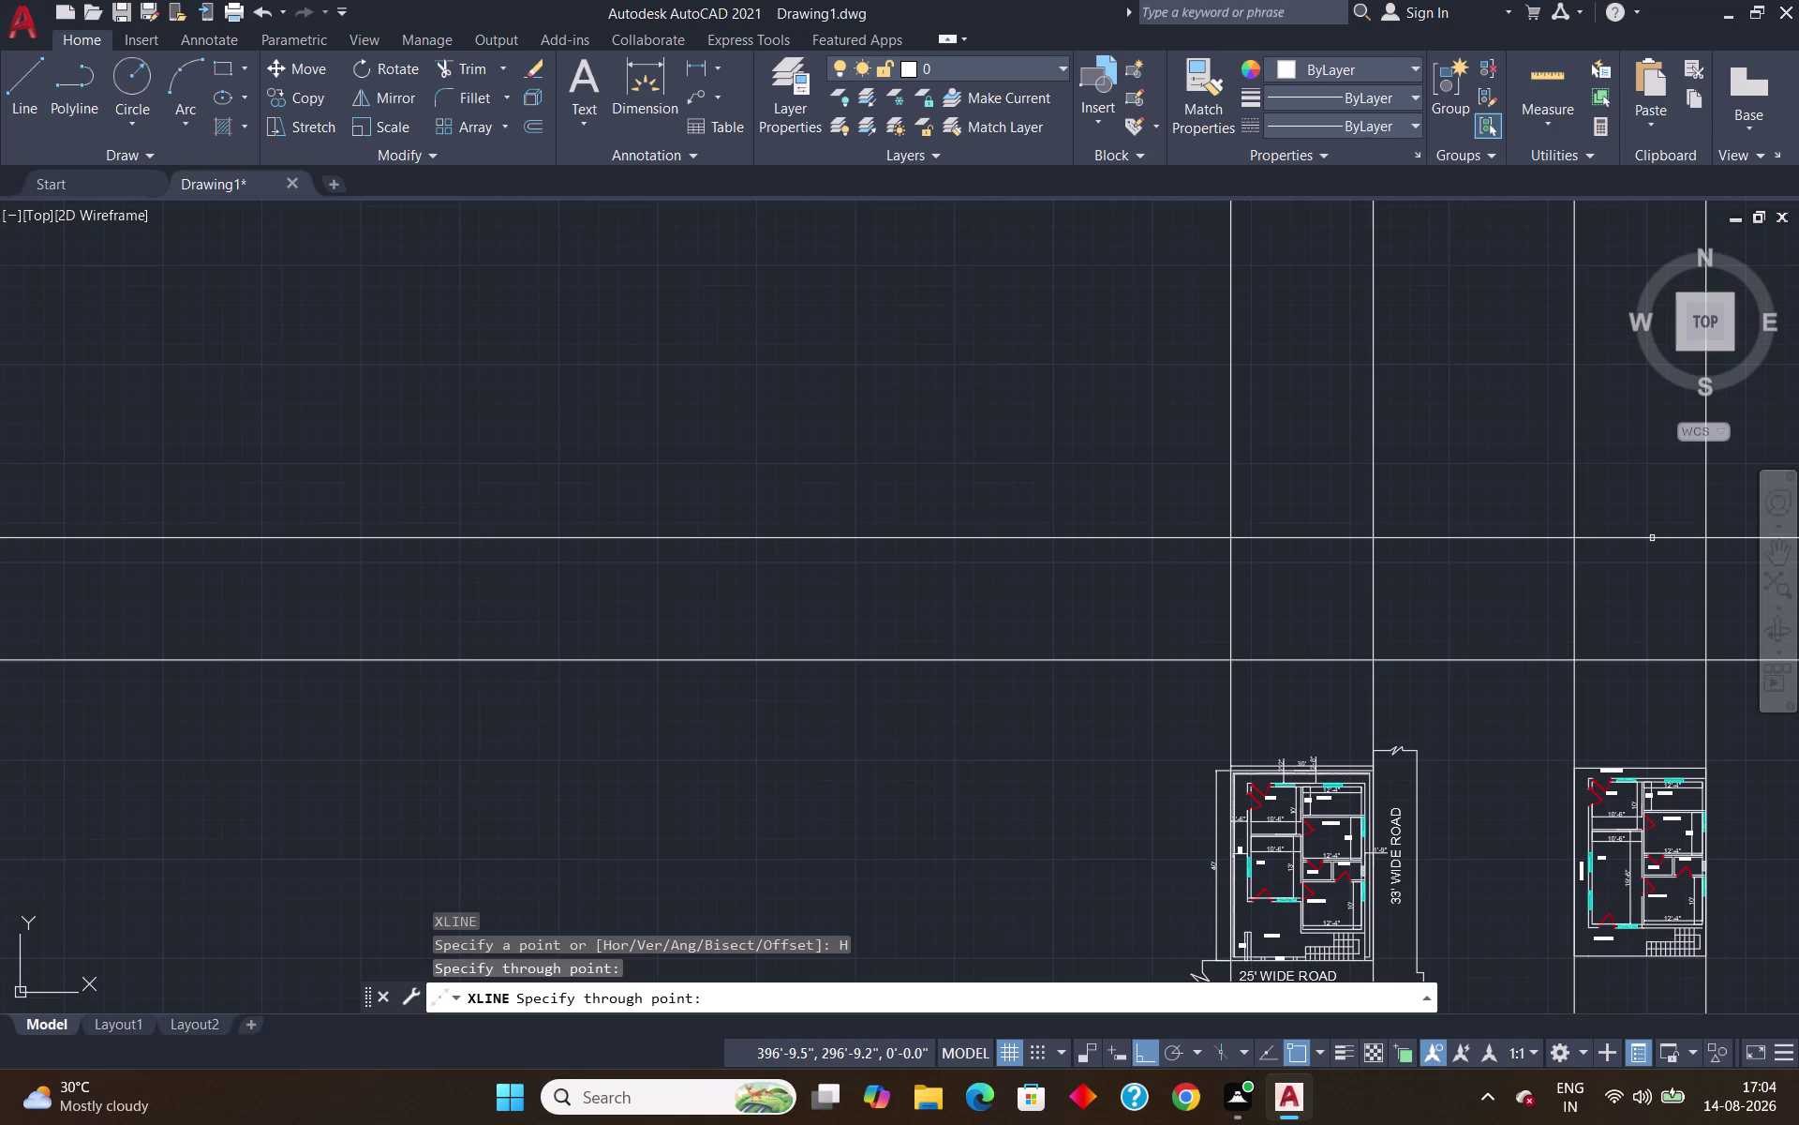
key(Escape)
Start a new XL construction line using the Offset option.
text(XL)
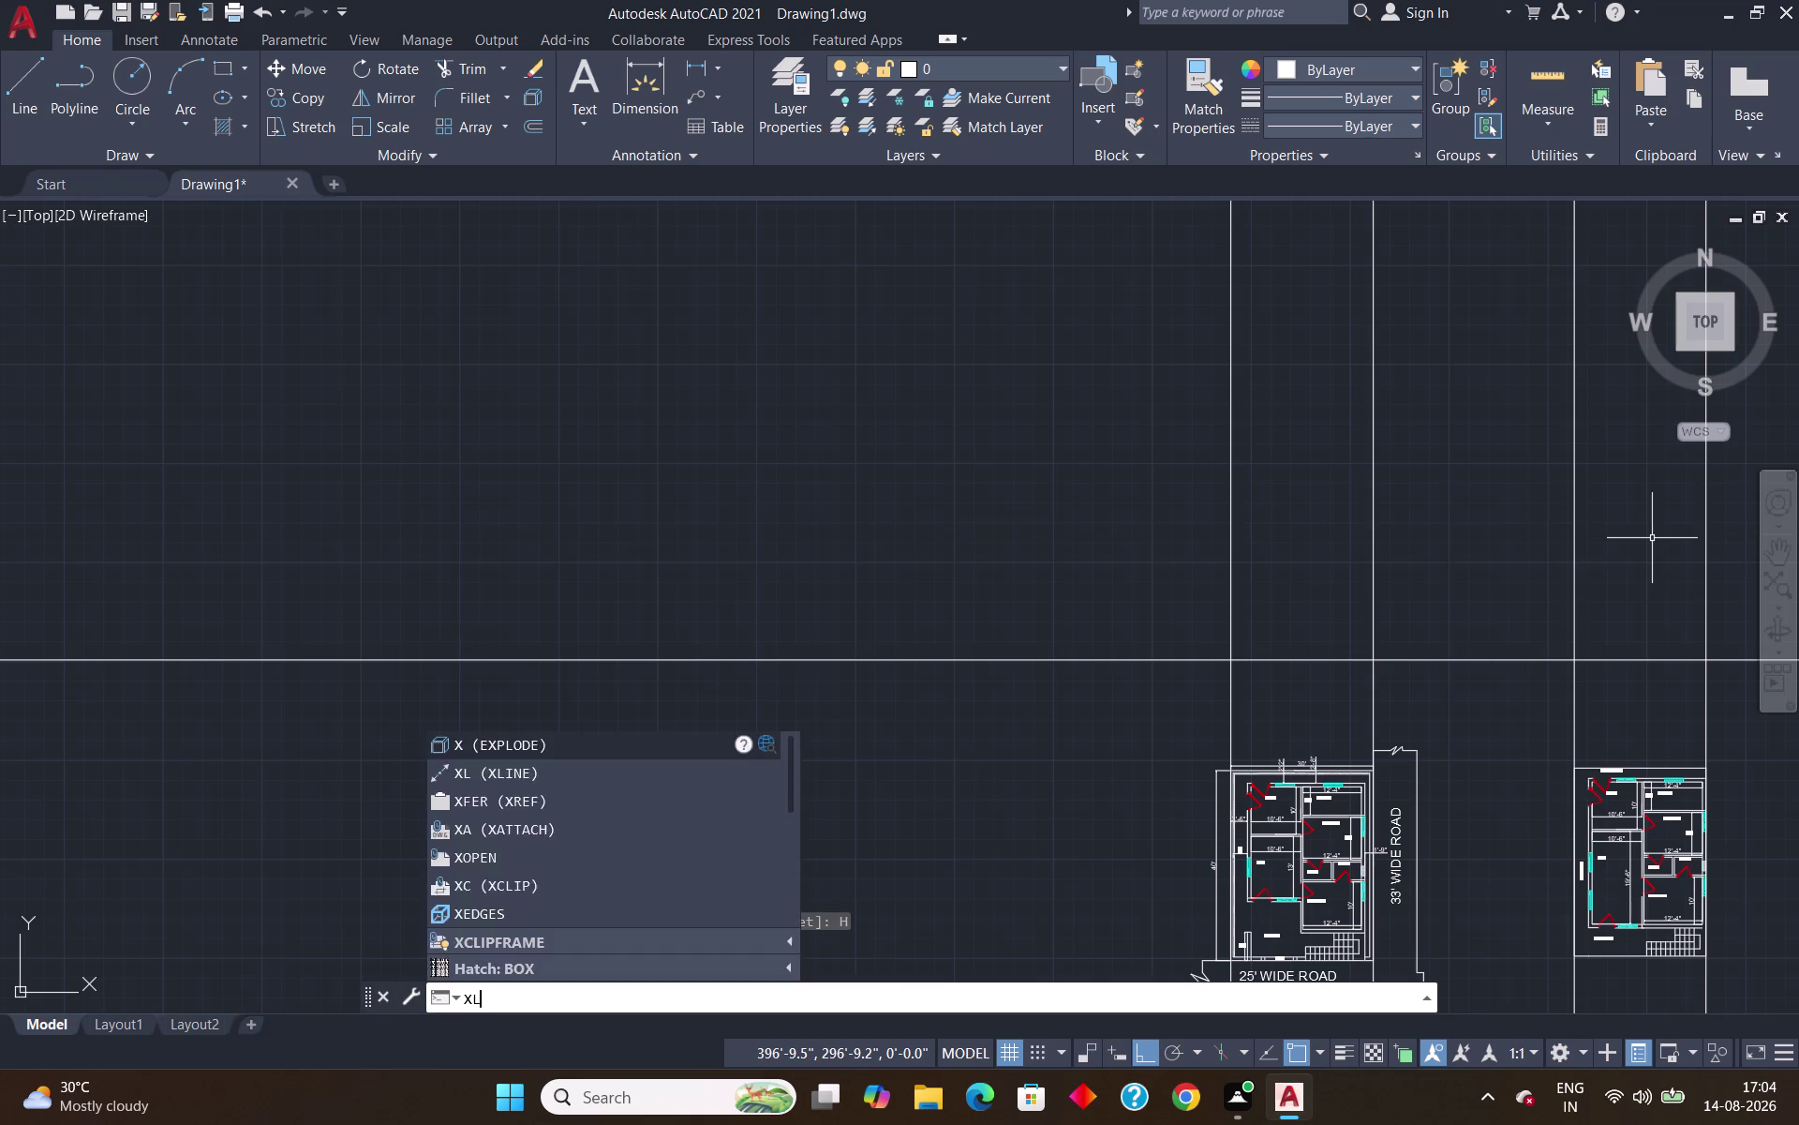
key(Return)
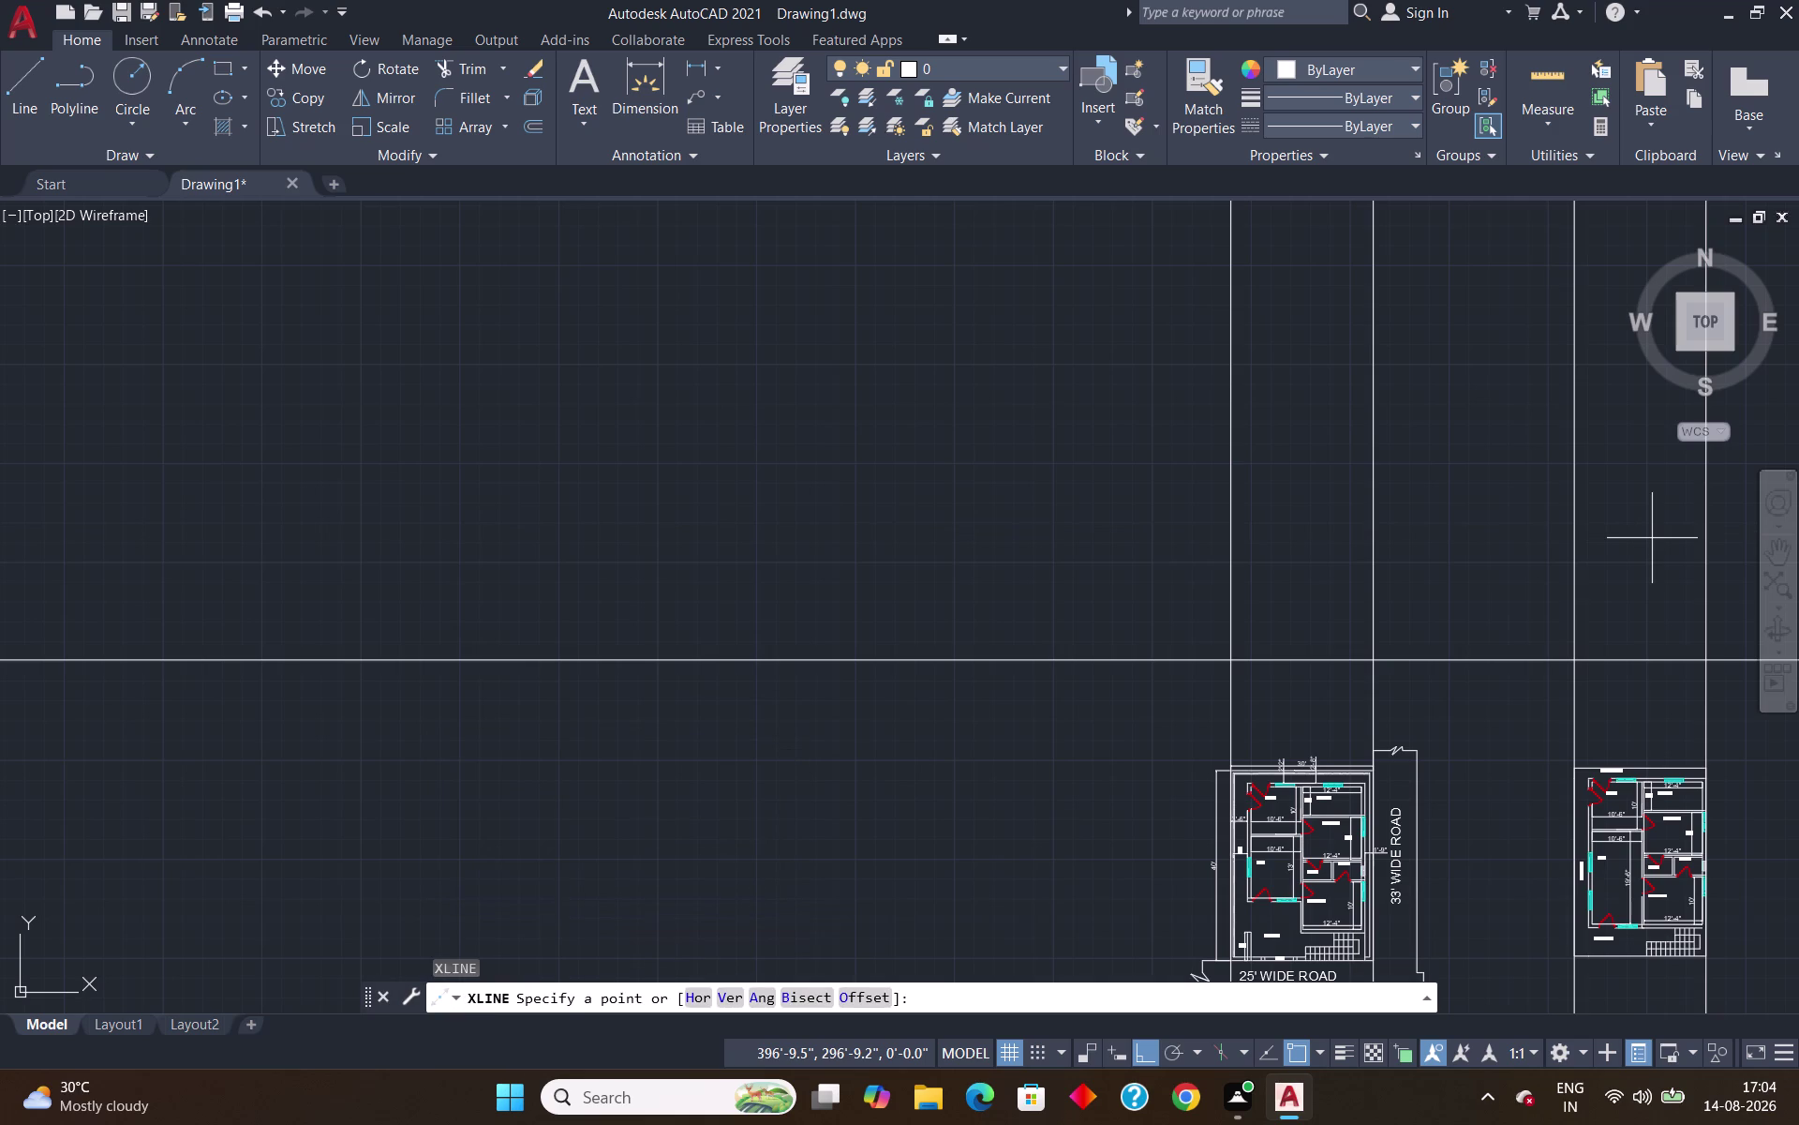
key(o)
key(Return)
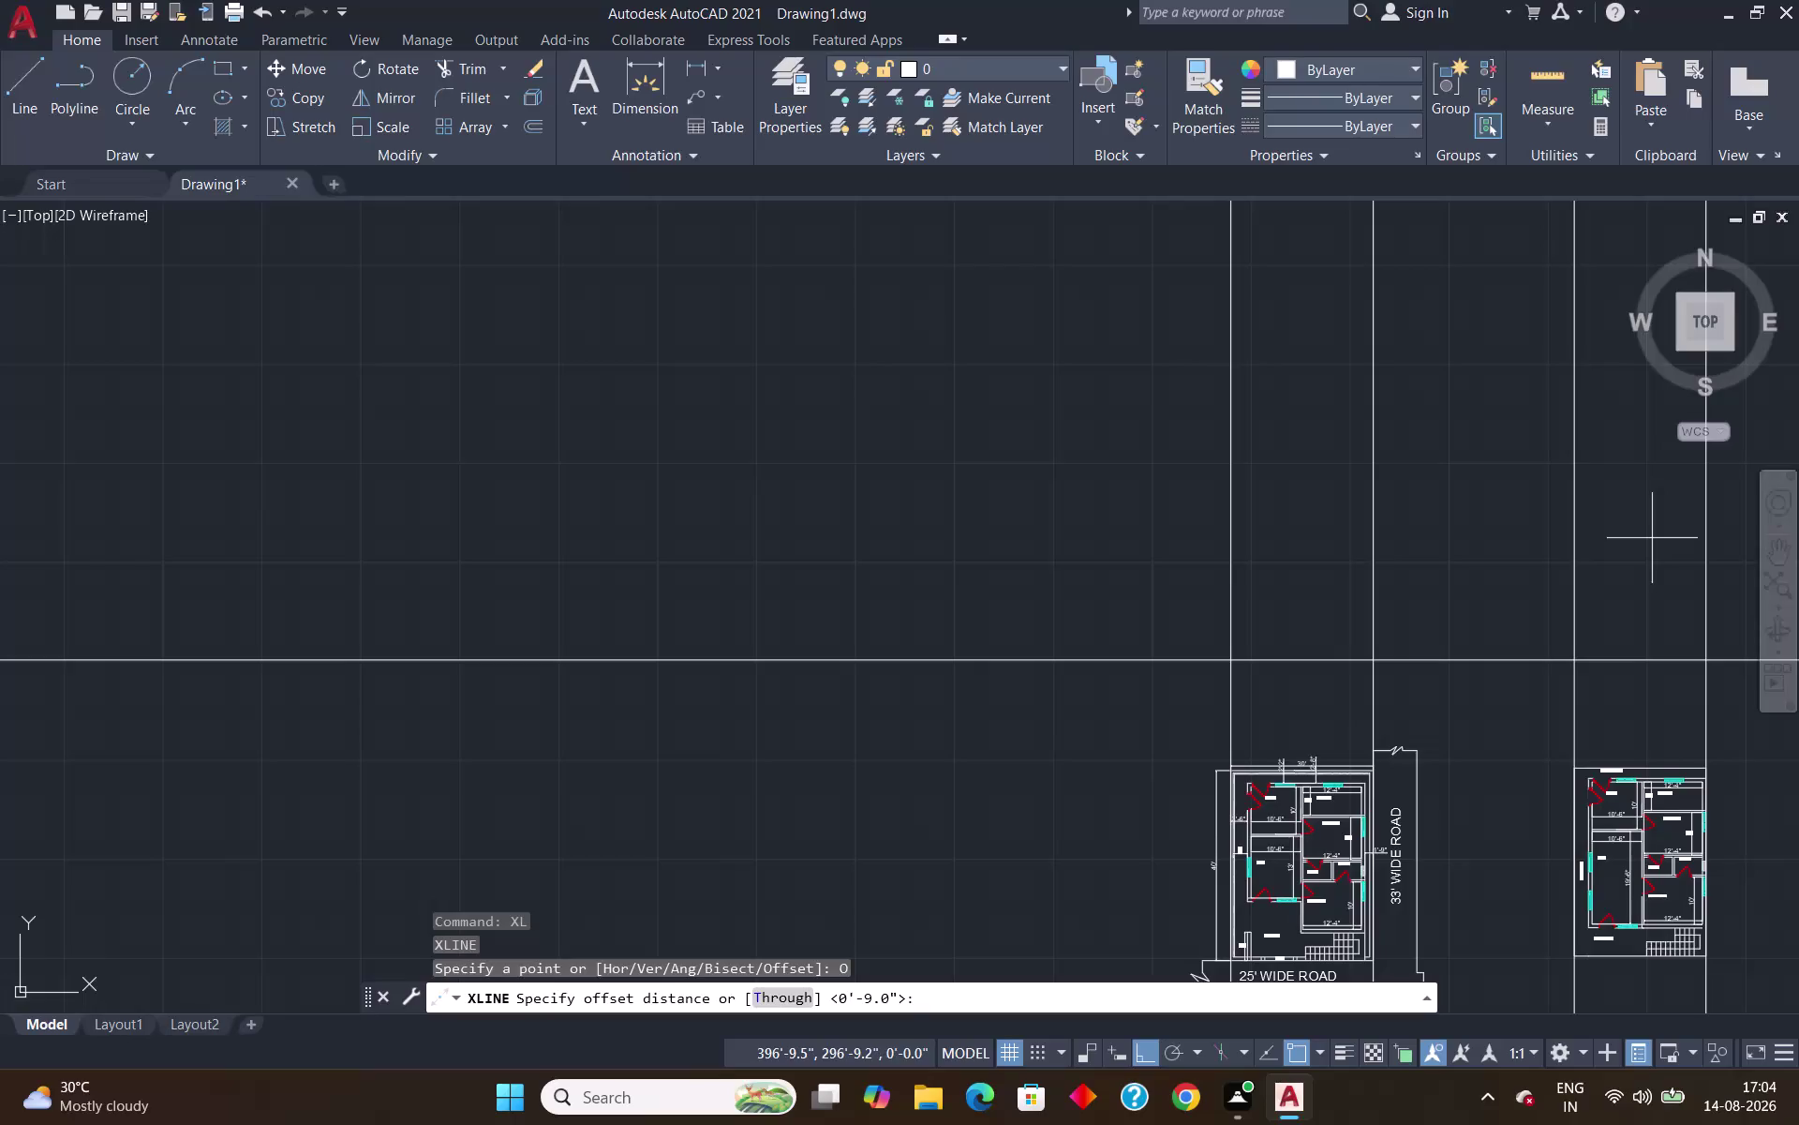
Offset a horizontal construction line 1'6" from the first one.
text(1)
text('6")
key(Return)
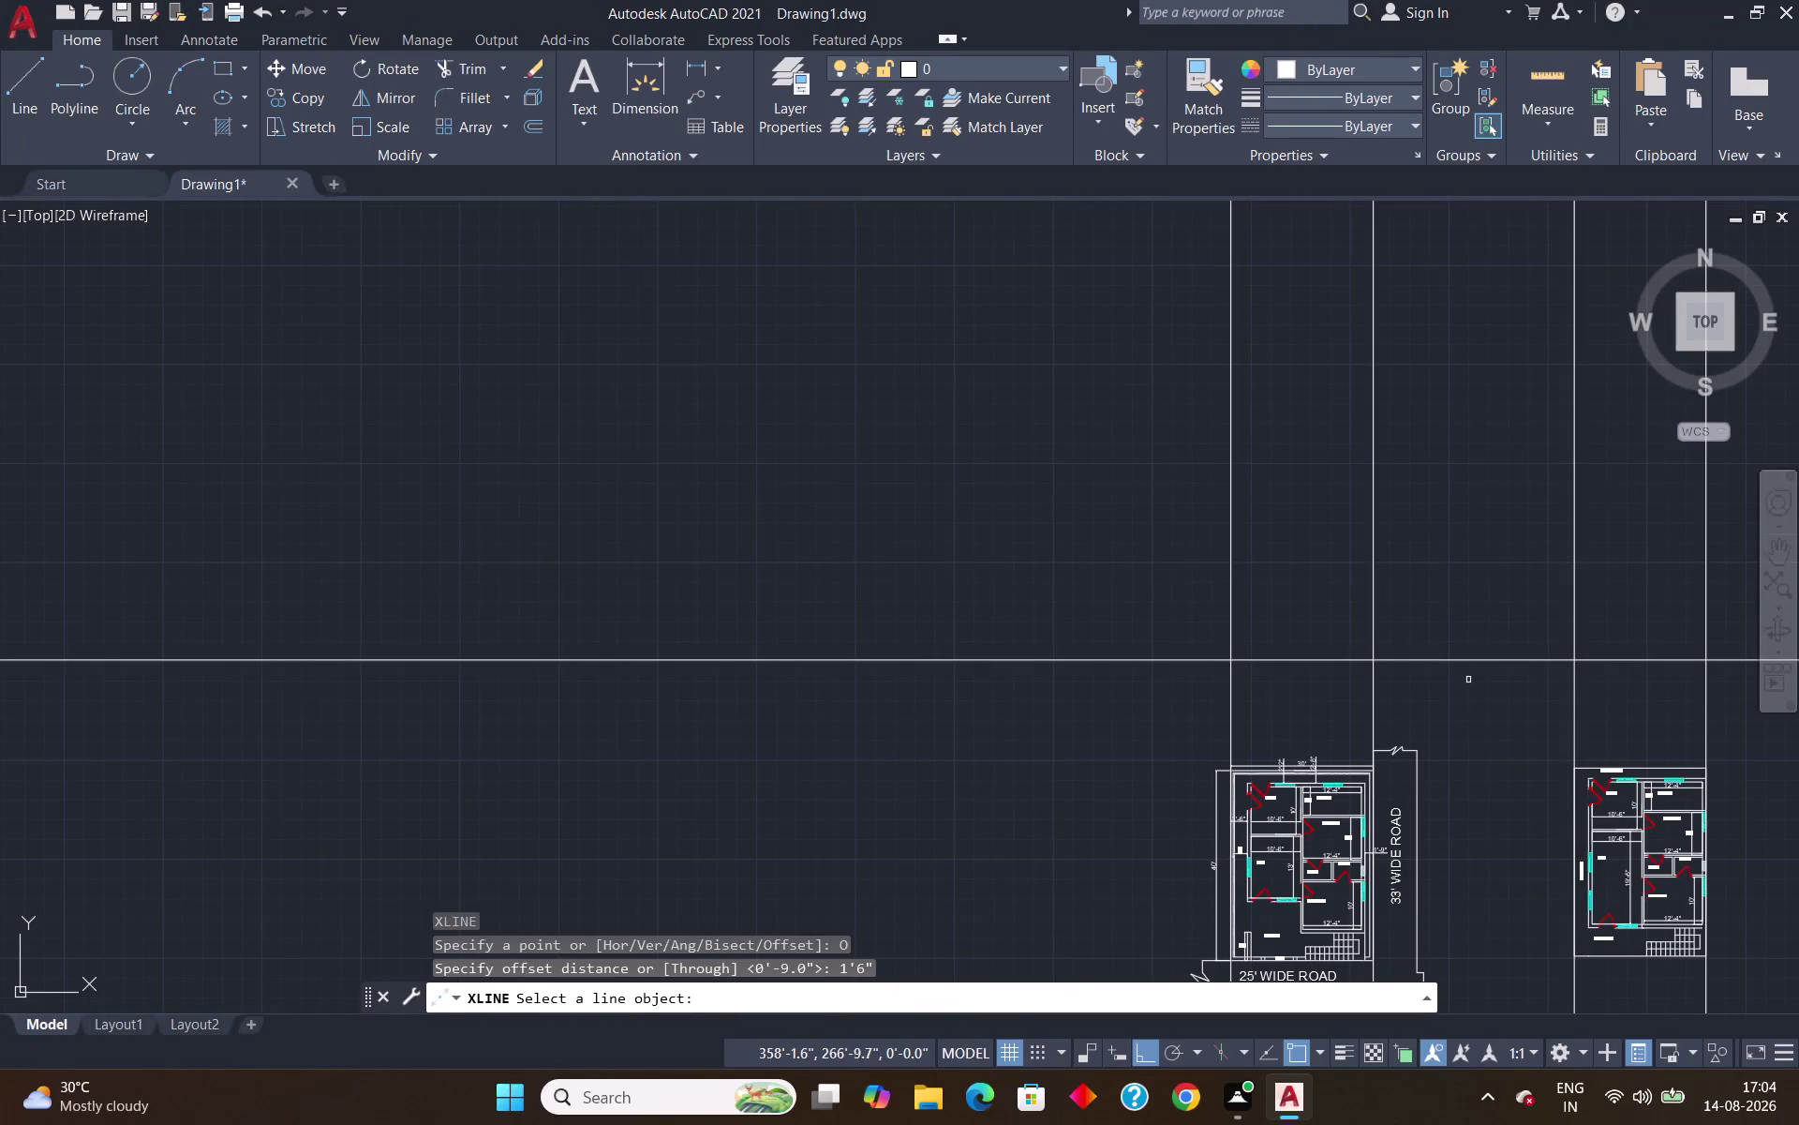
click(1456, 660)
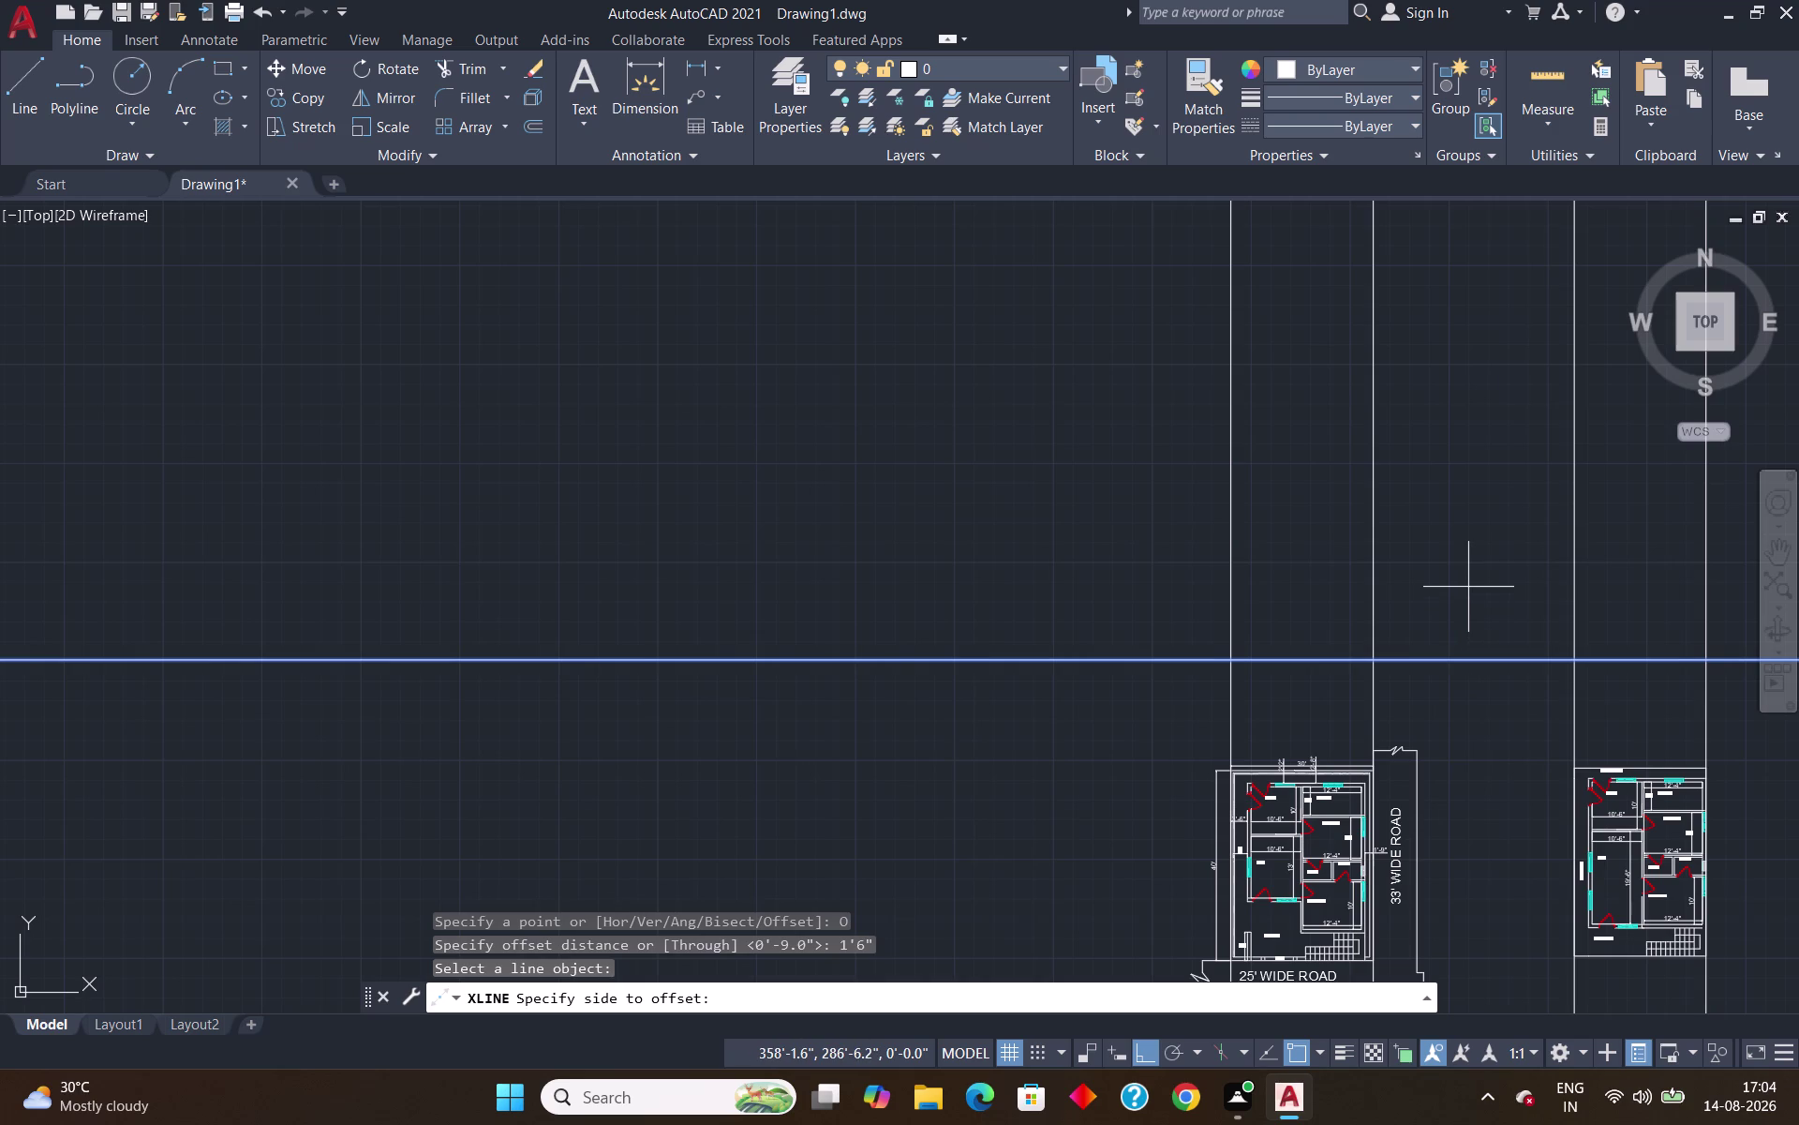
click(1472, 578)
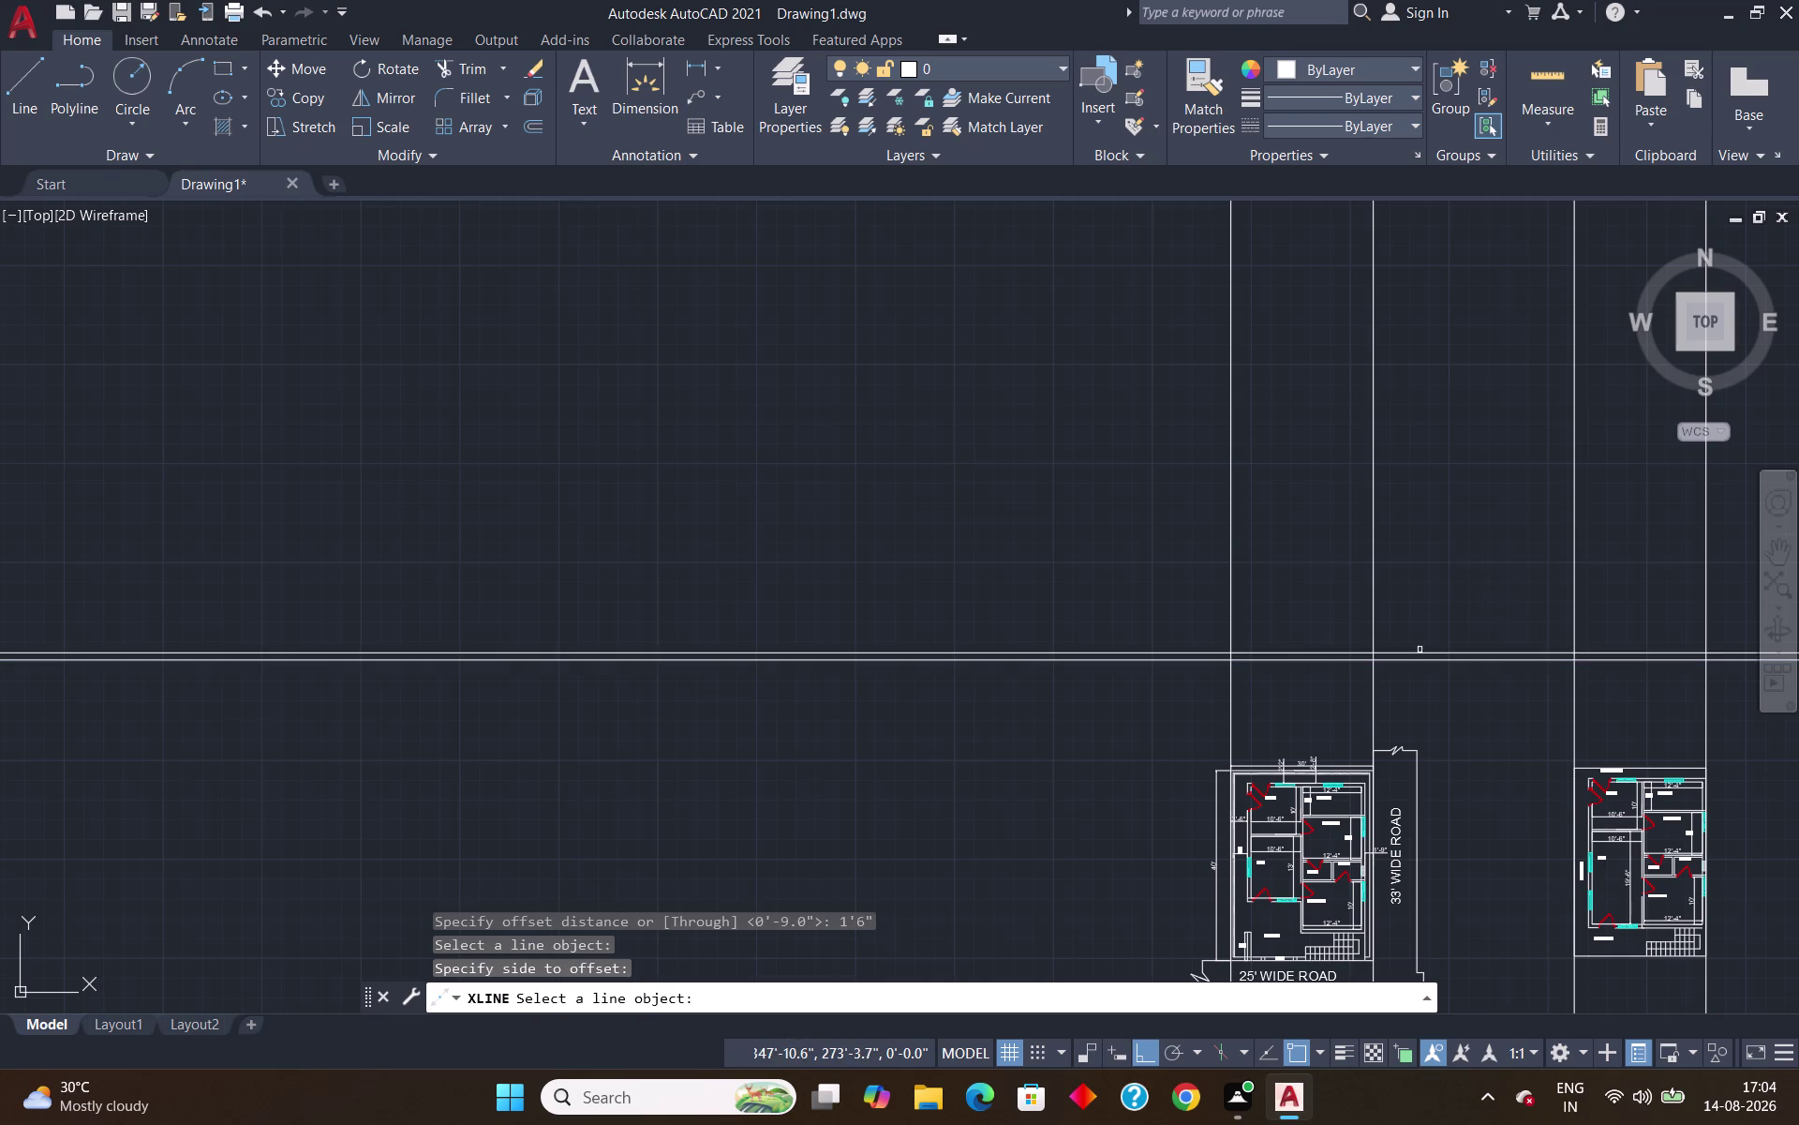
scroll(up, 3)
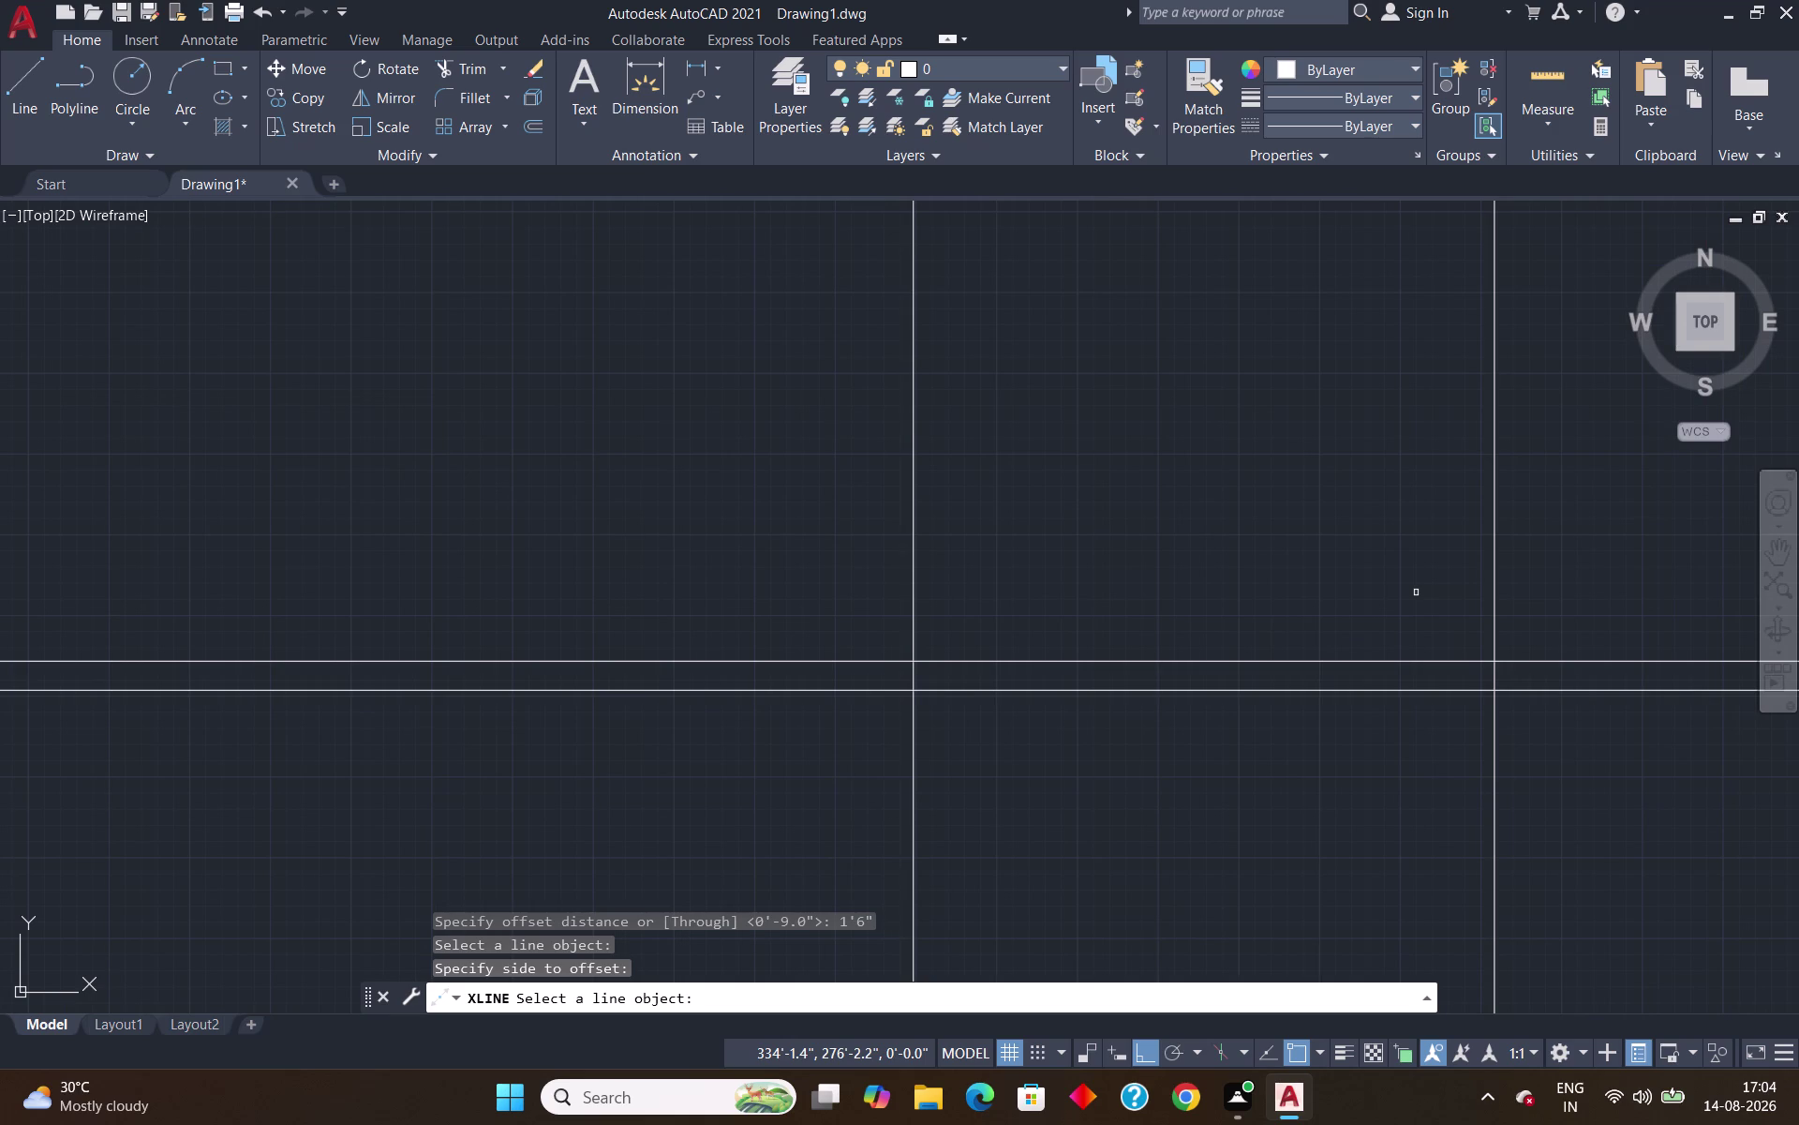
key(Escape)
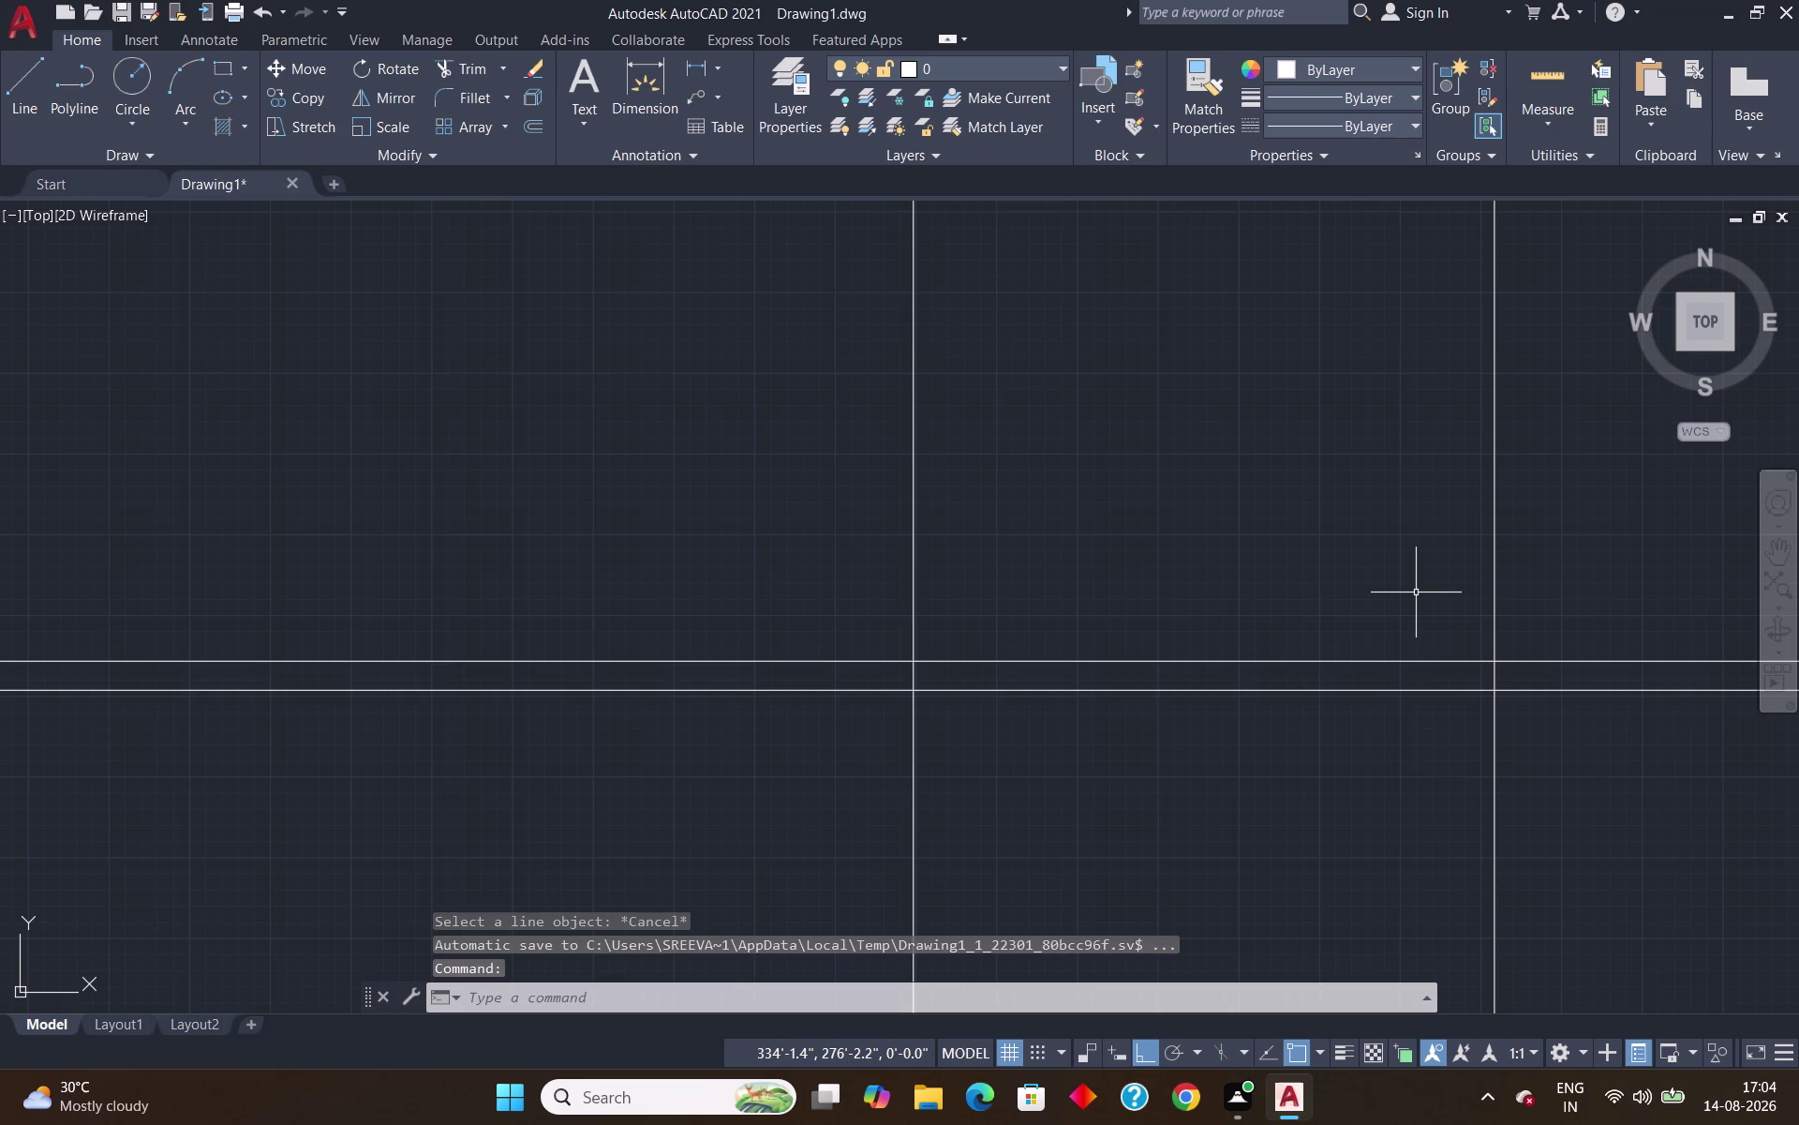
Add a horizontal construction line offset 10' above the upper line.
text(XL)
key(Return)
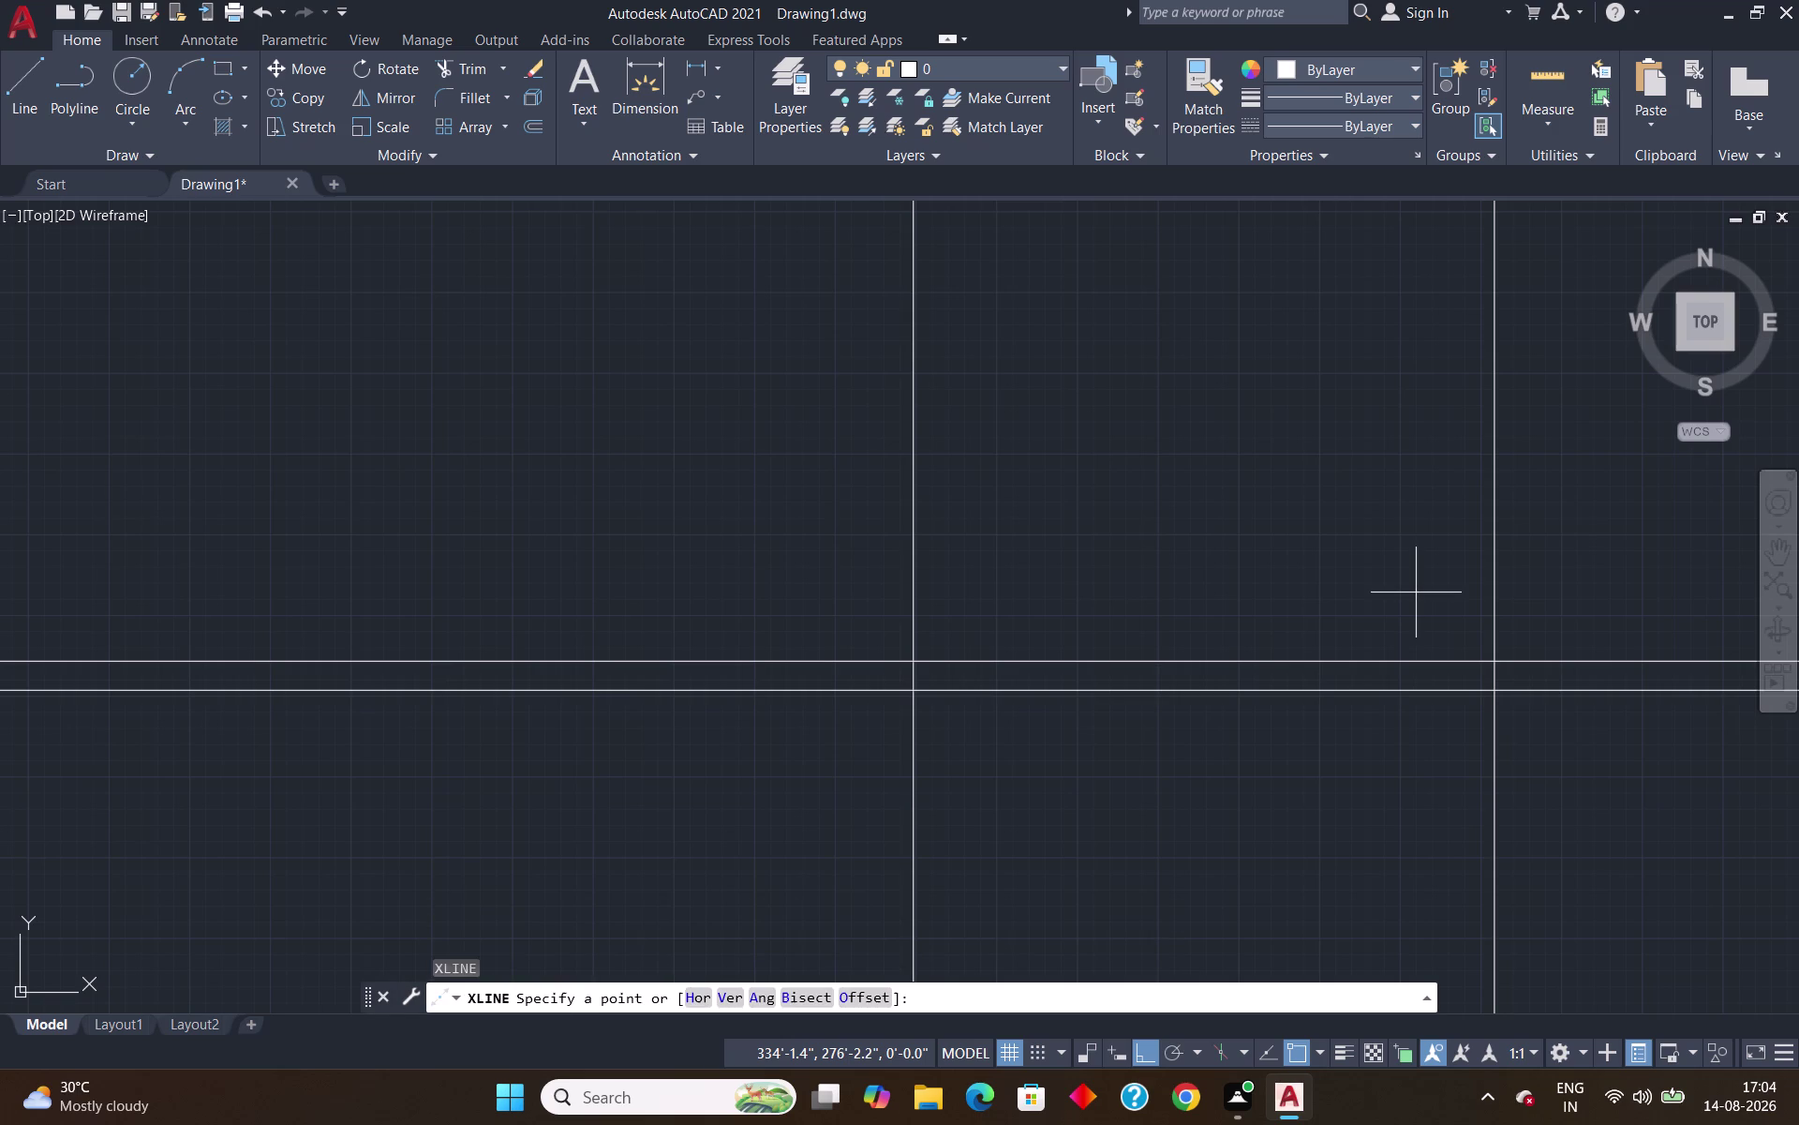
key(o)
key(Return)
text(10')
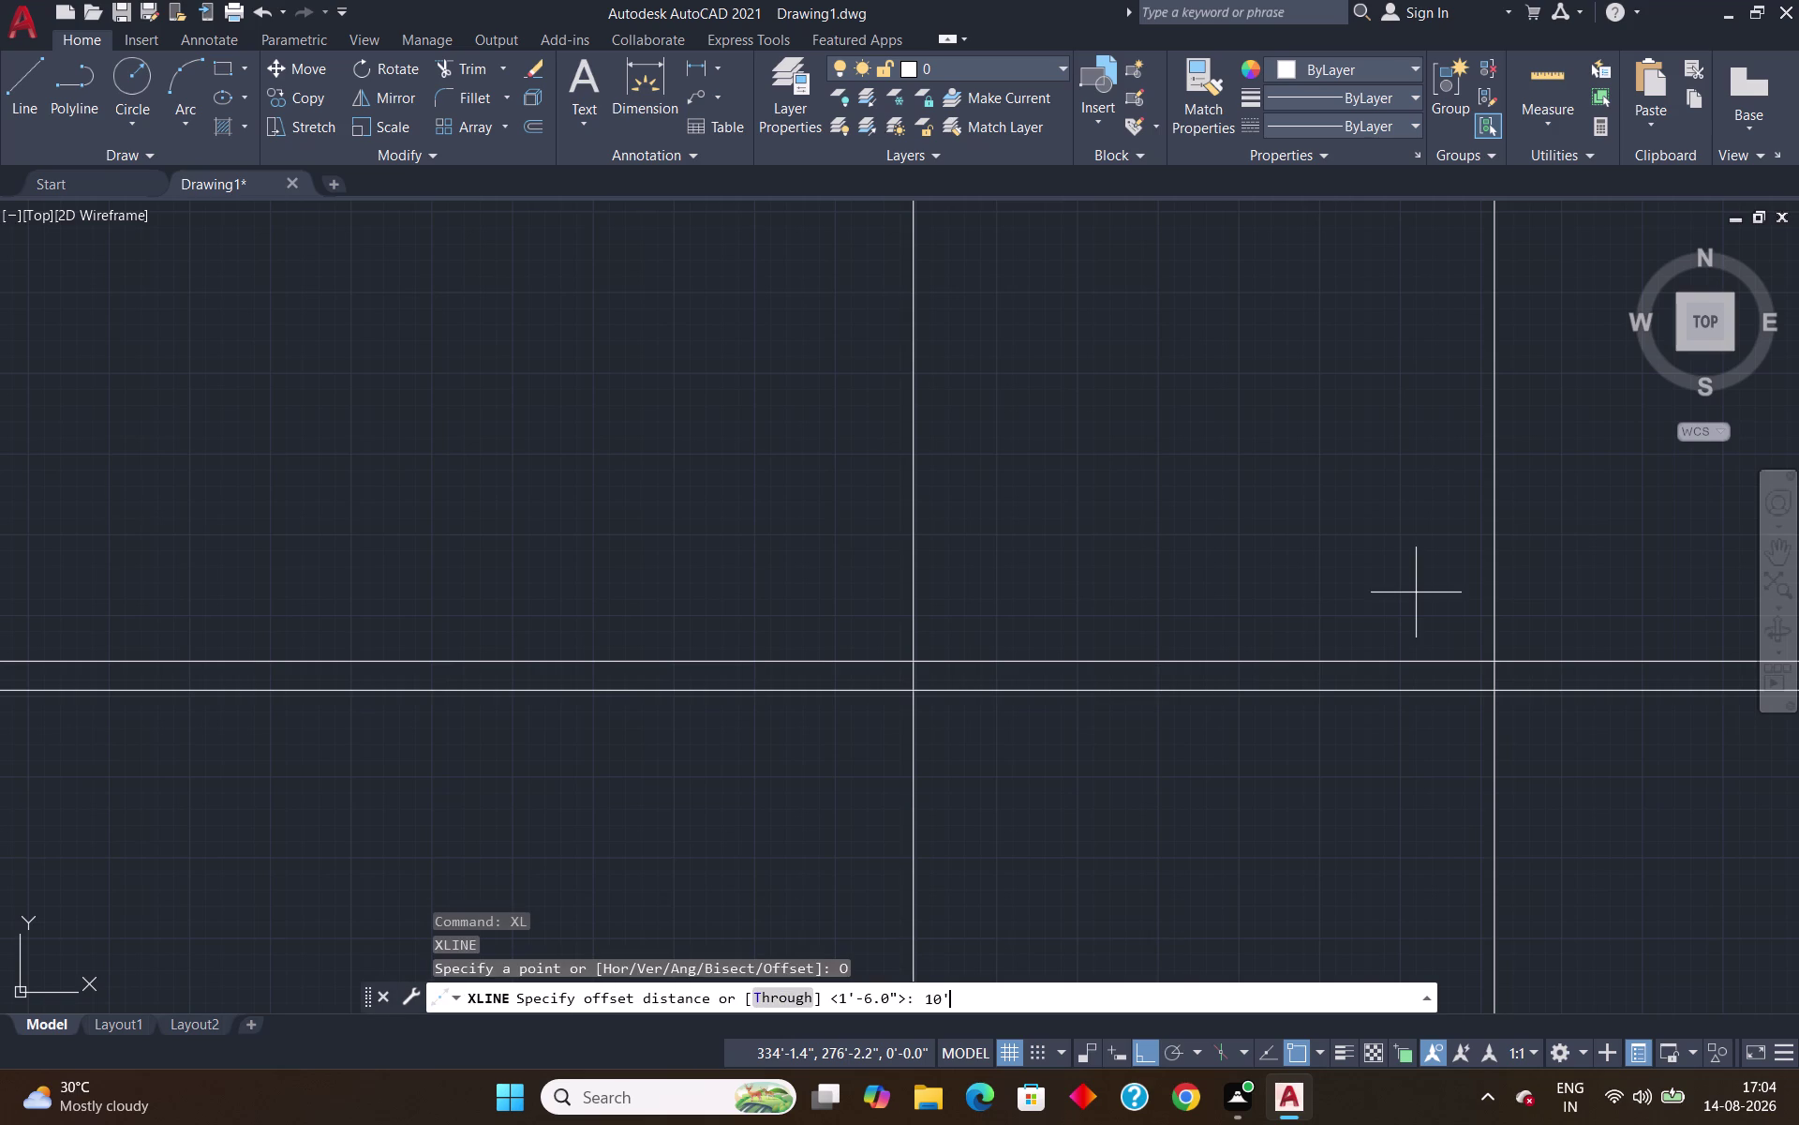
key(Return)
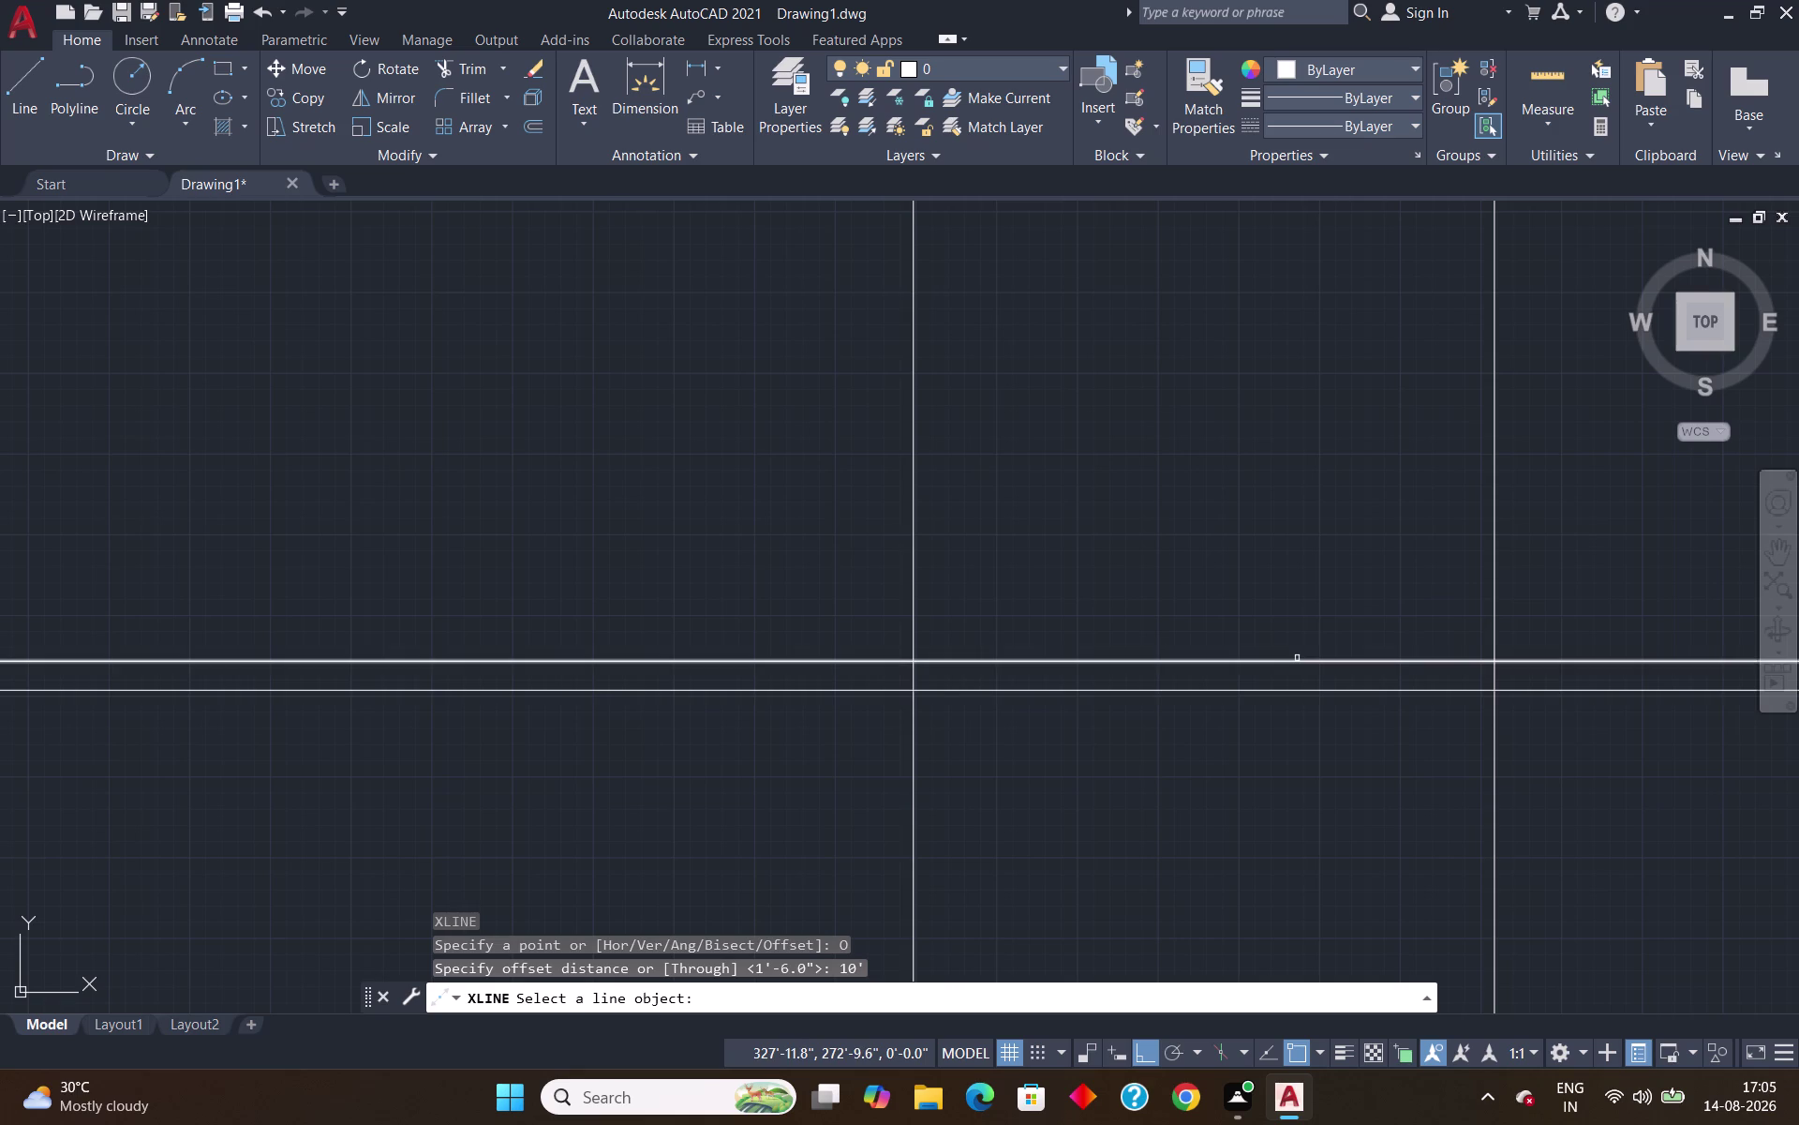
click(1297, 658)
scroll(down, 3)
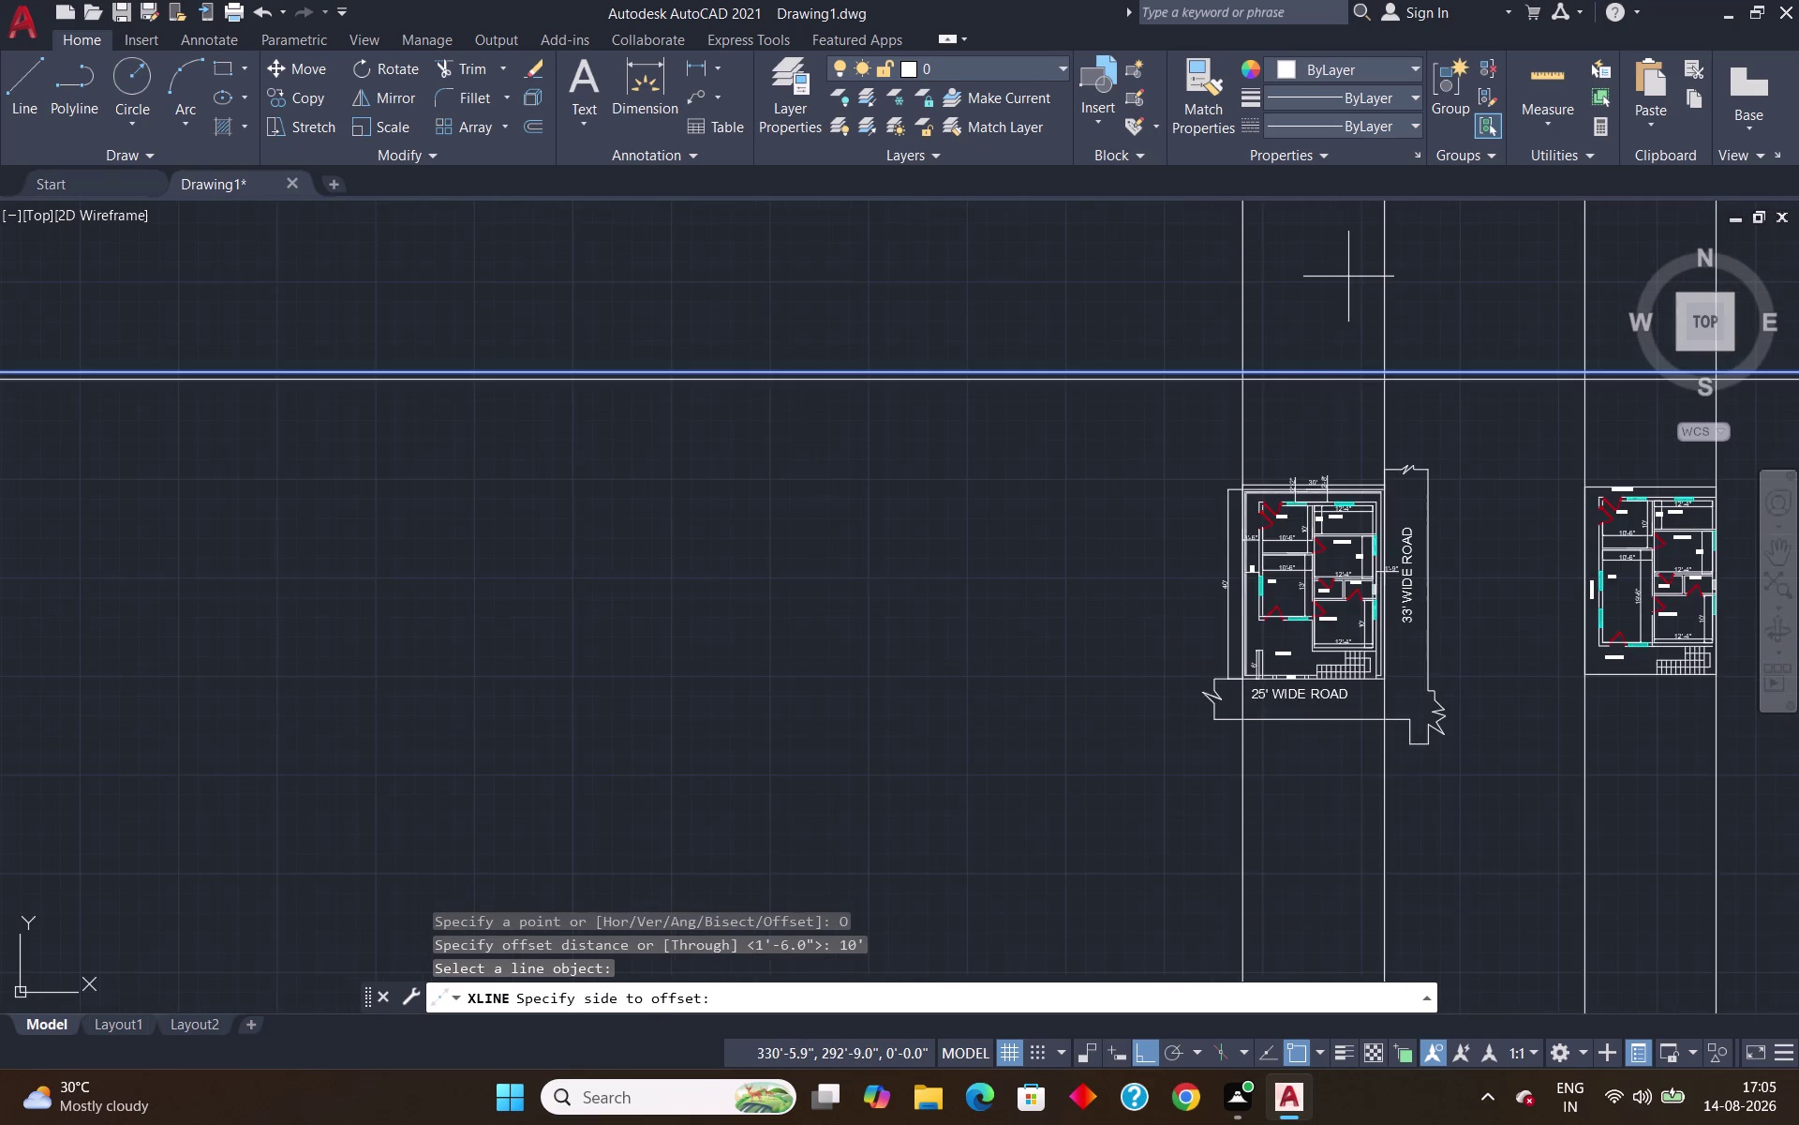
scroll(down, 3)
middle_drag(1365, 285, 1204, 645)
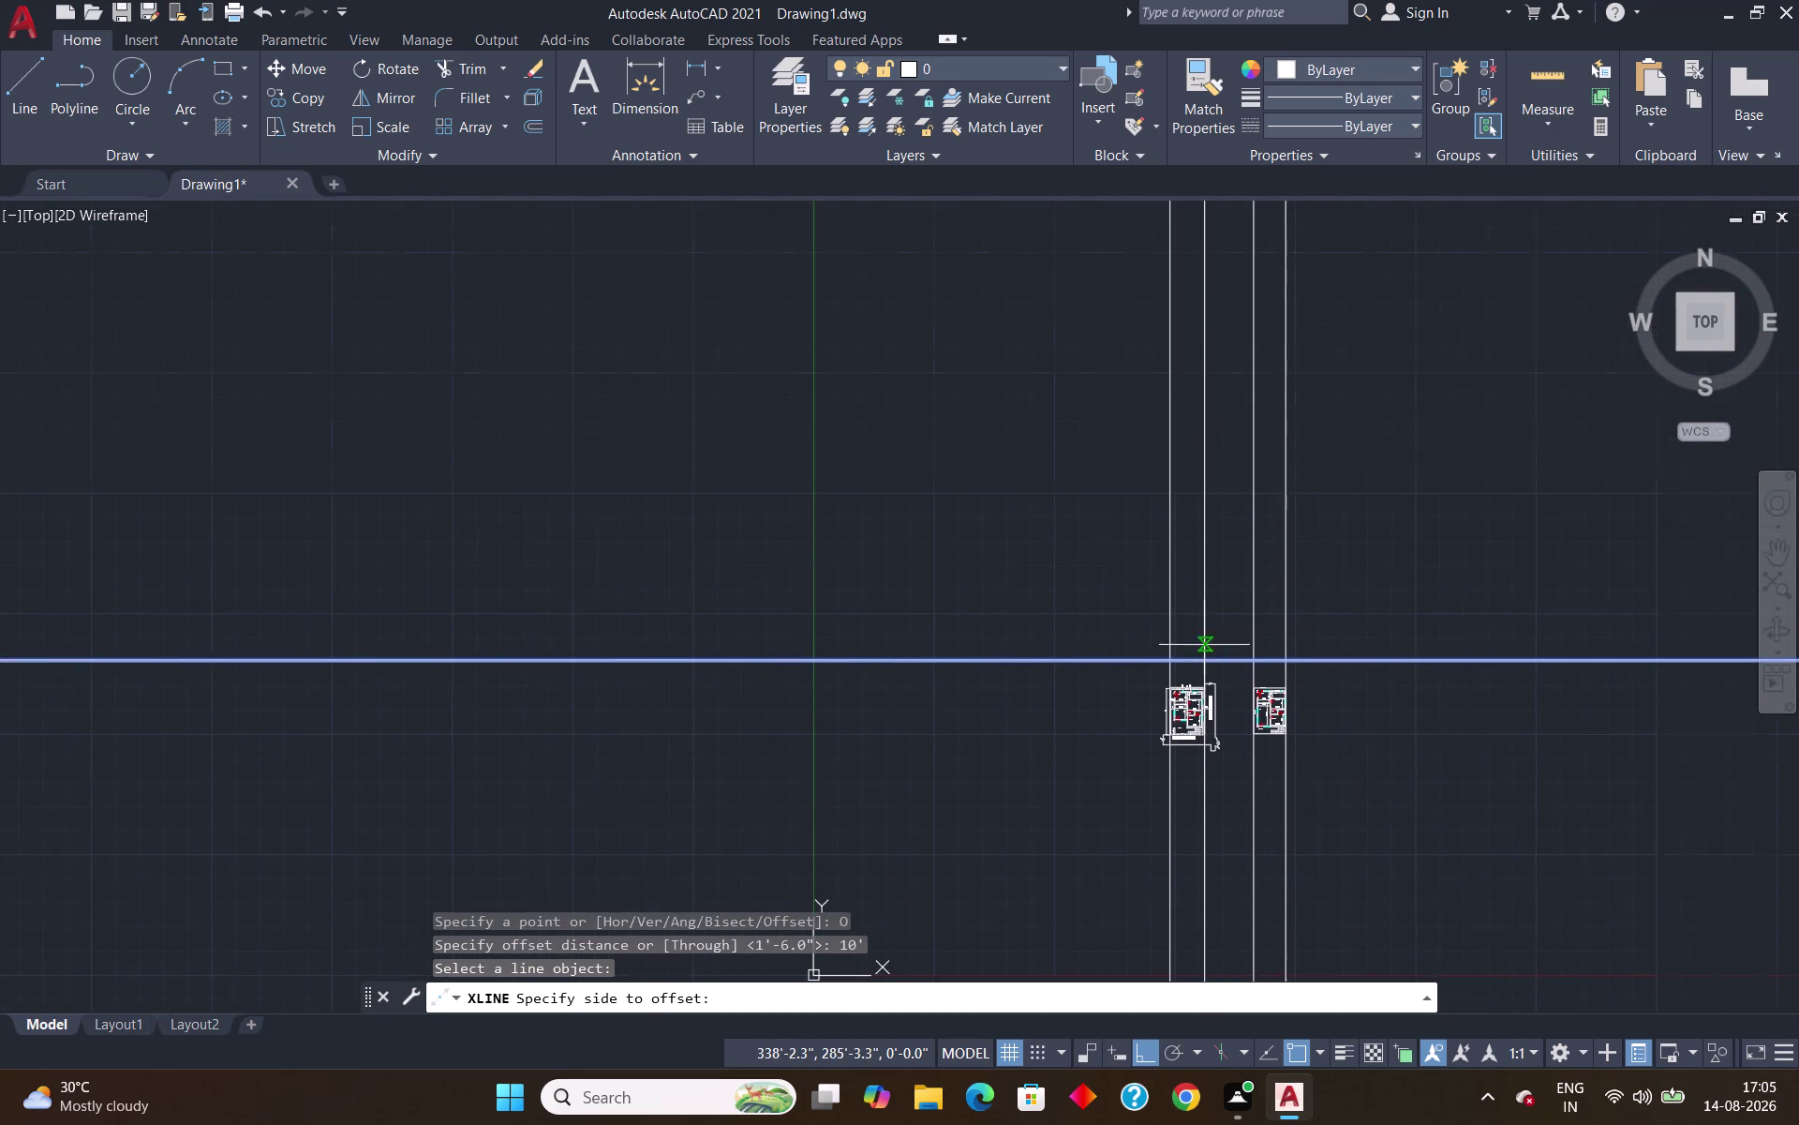
scroll(up, 3)
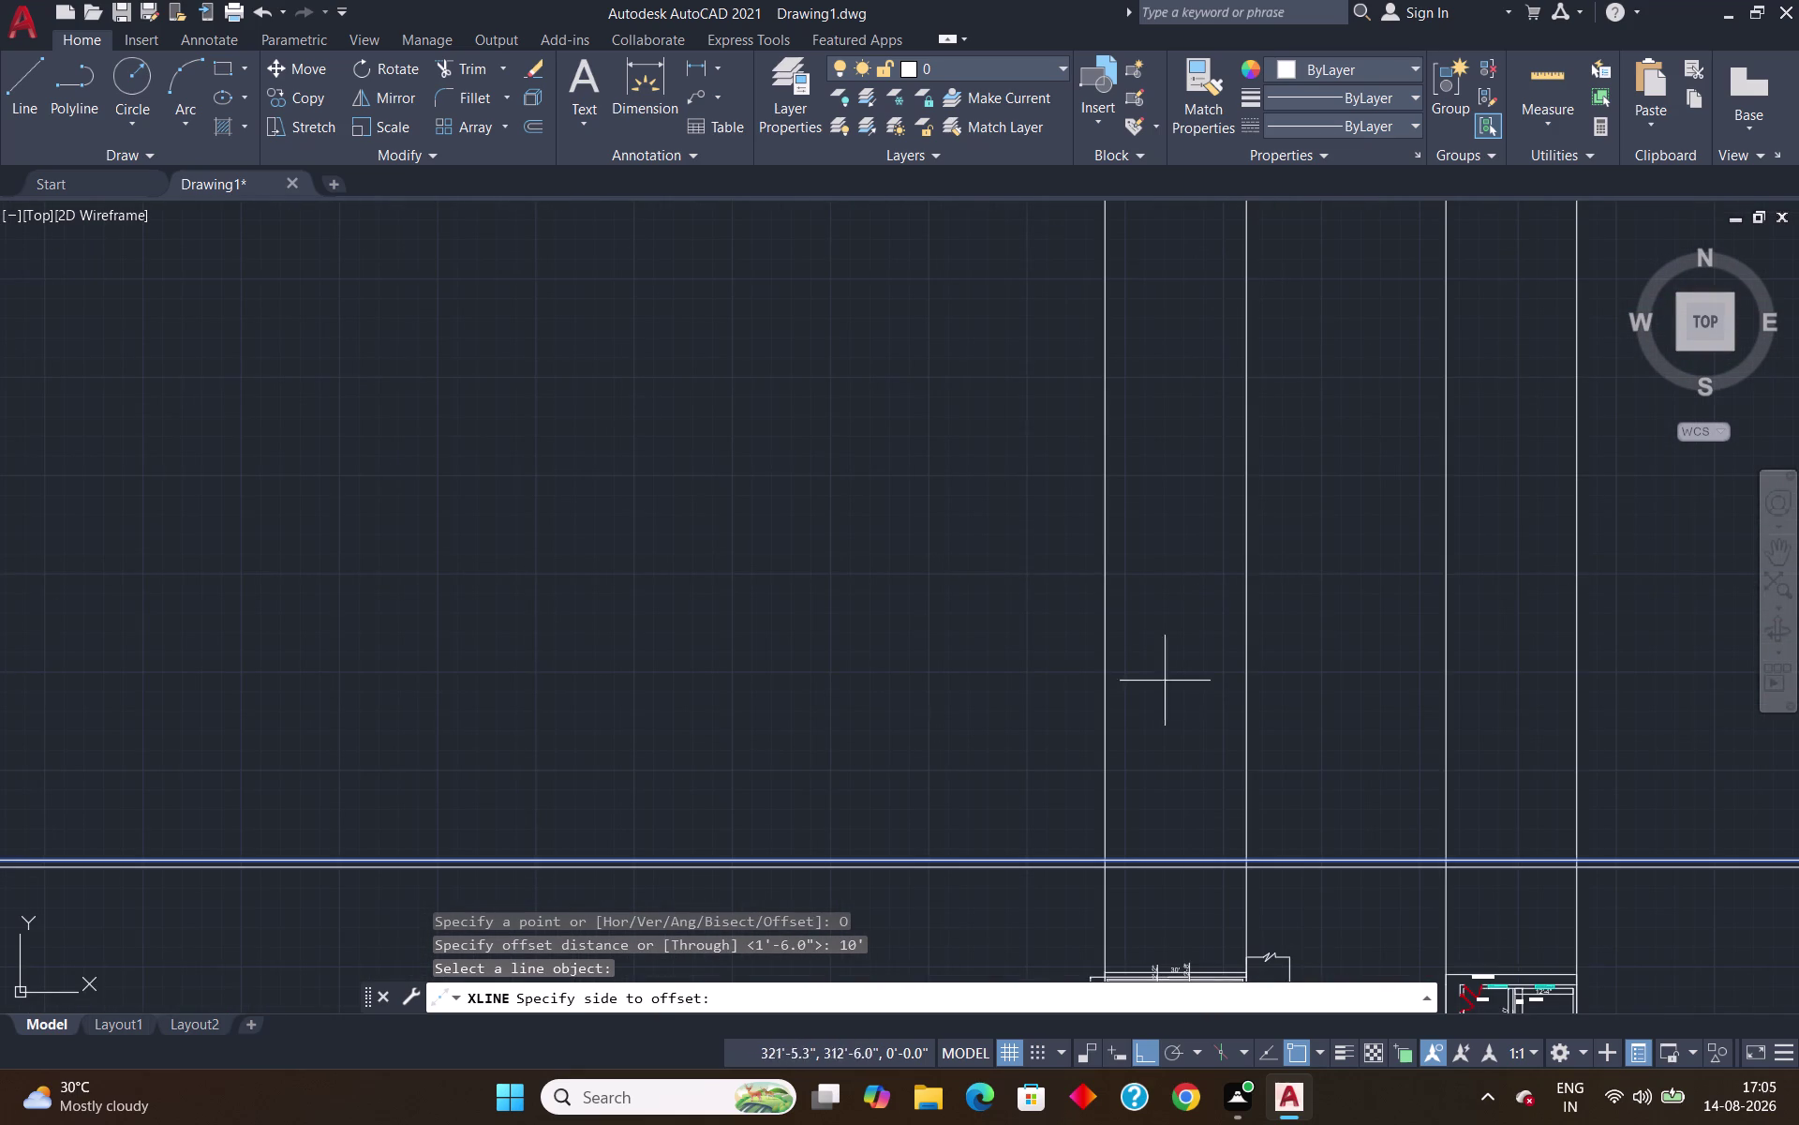
click(1181, 617)
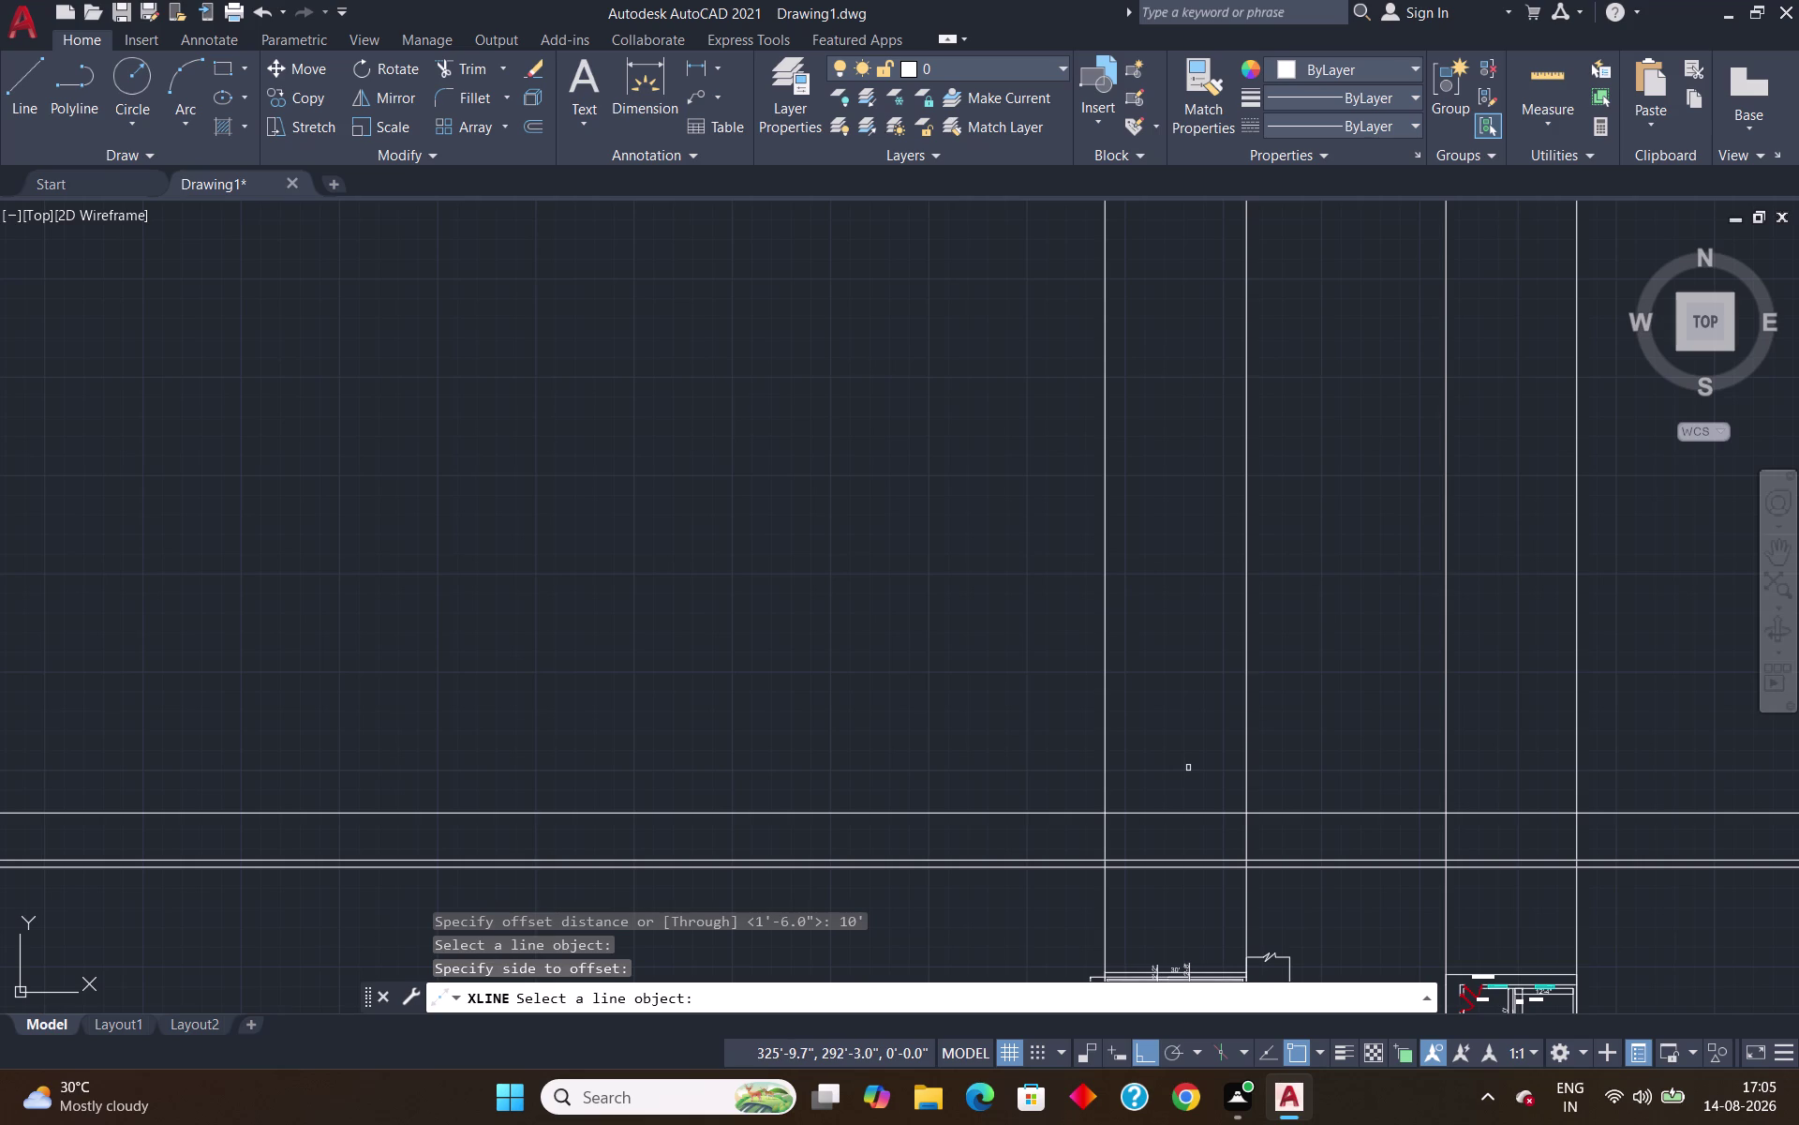
Add two more construction lines, each 10' above the previous one.
click(1222, 810)
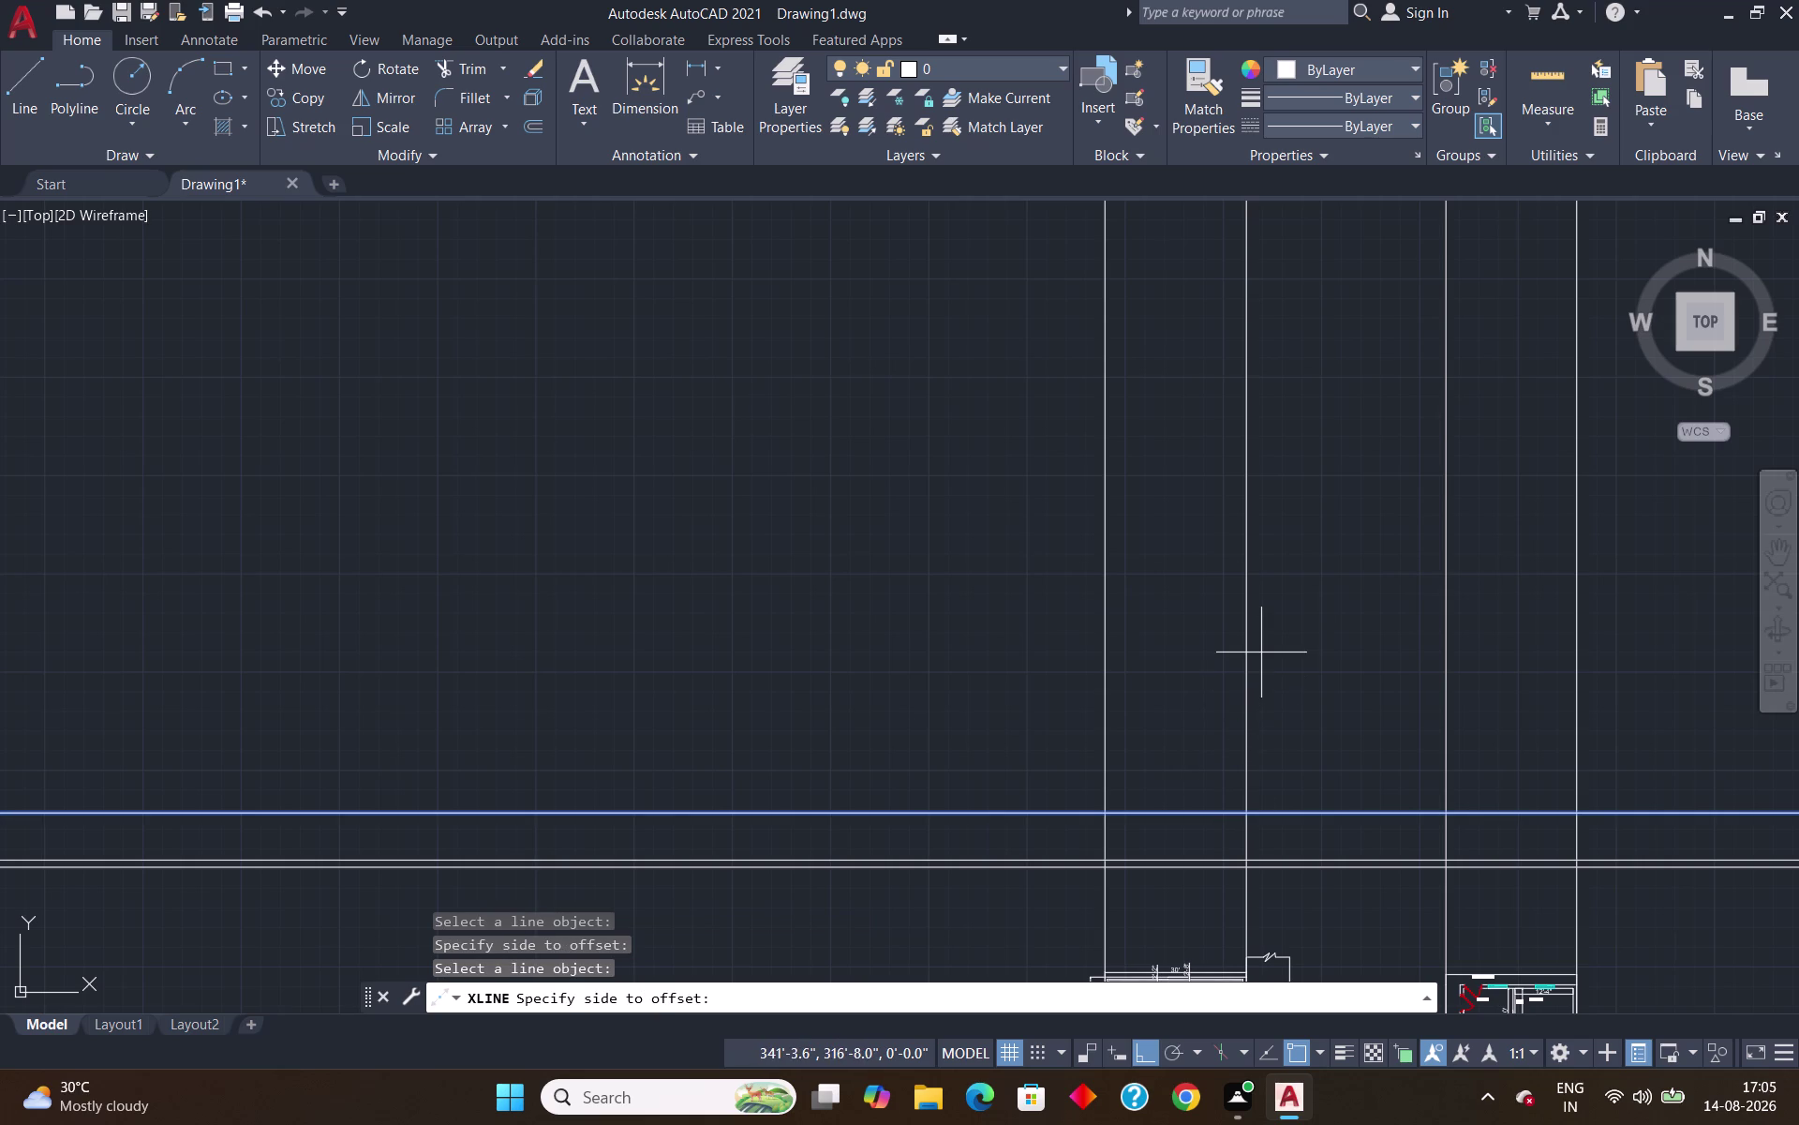
click(1267, 653)
click(1293, 768)
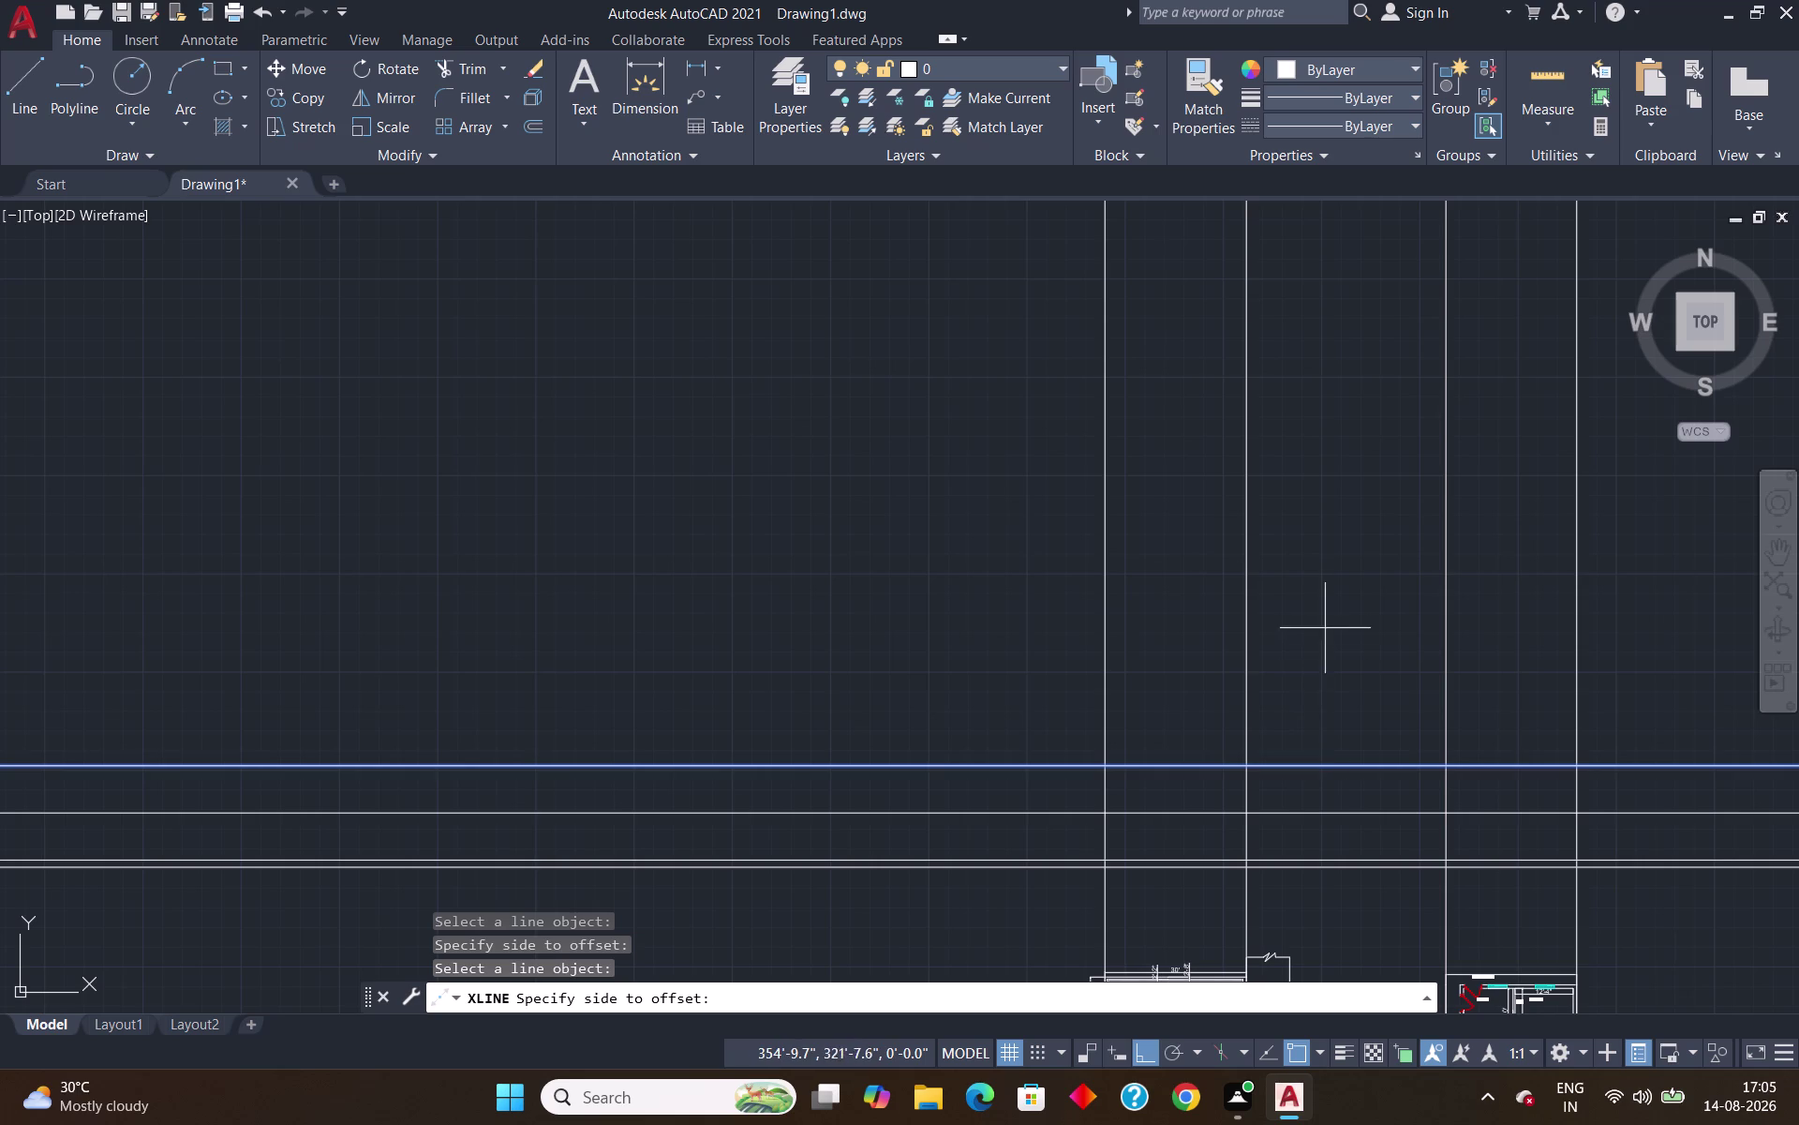
click(1325, 613)
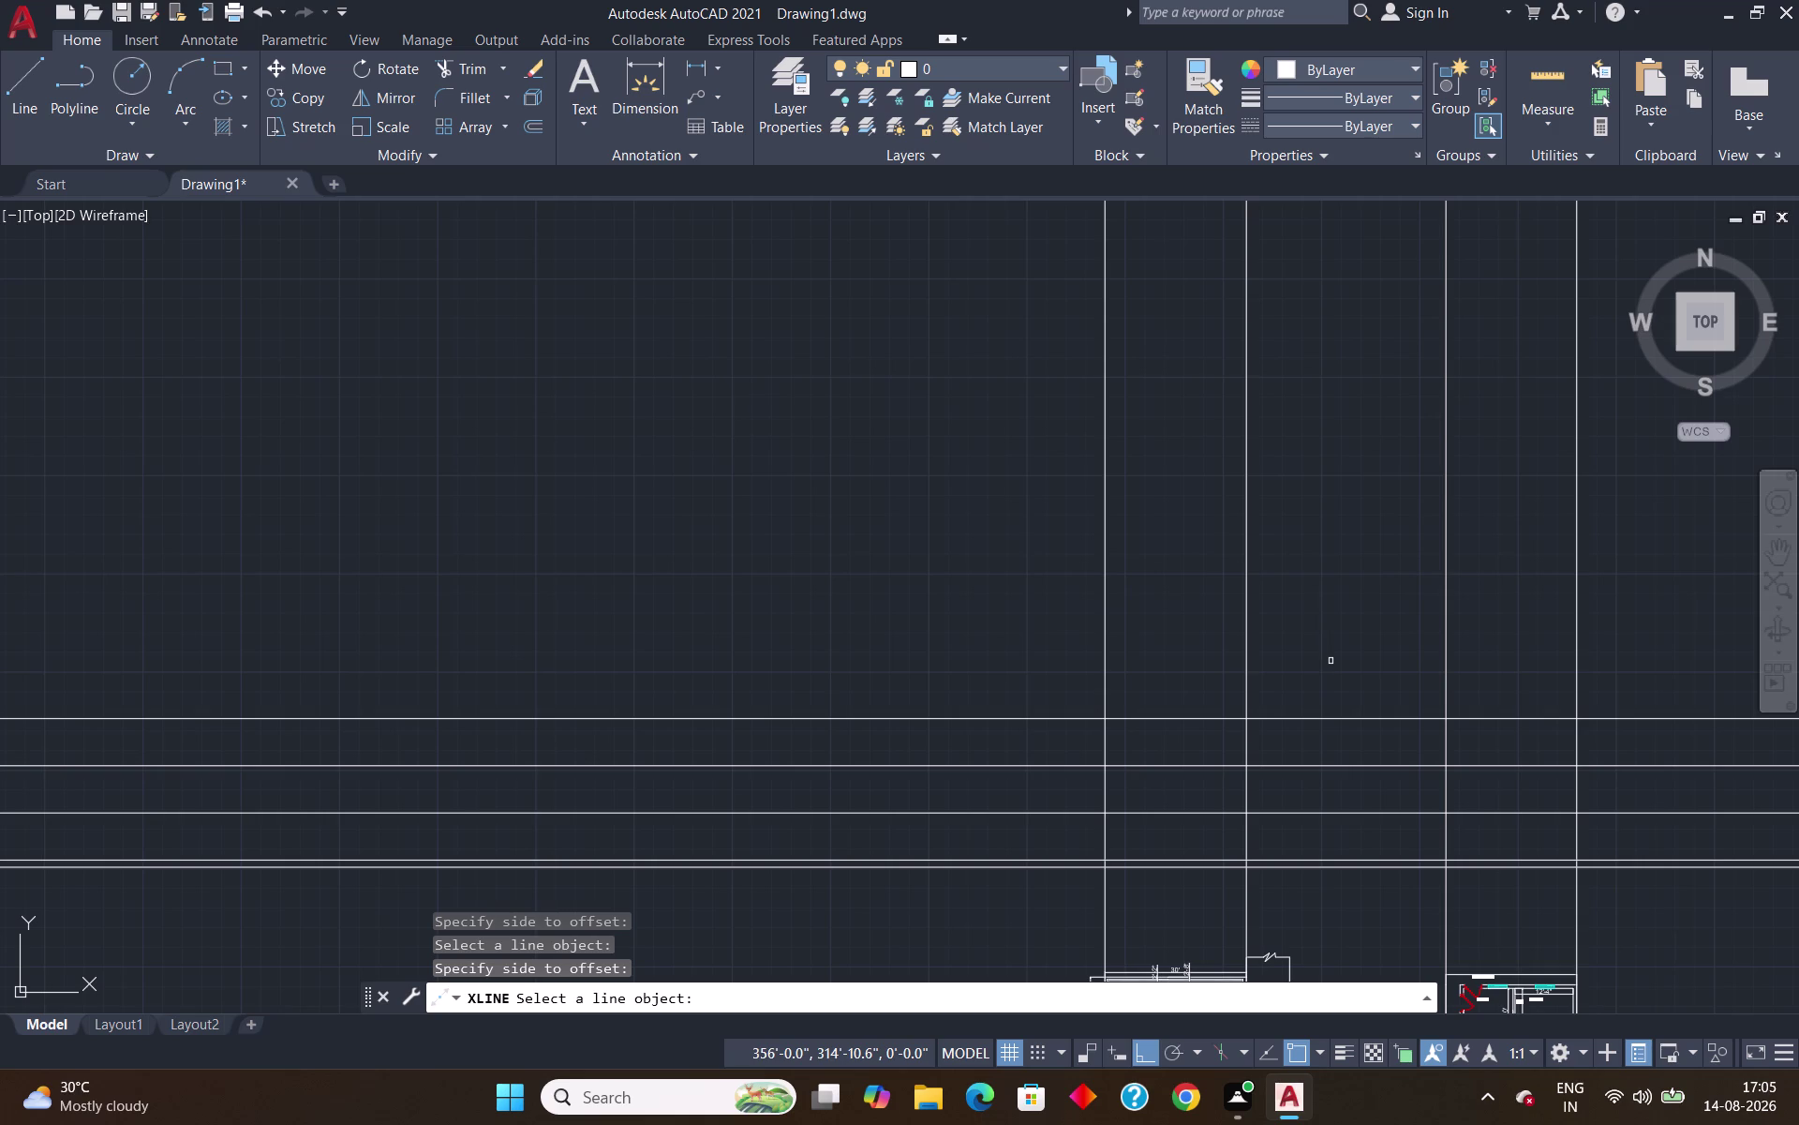
key(Escape)
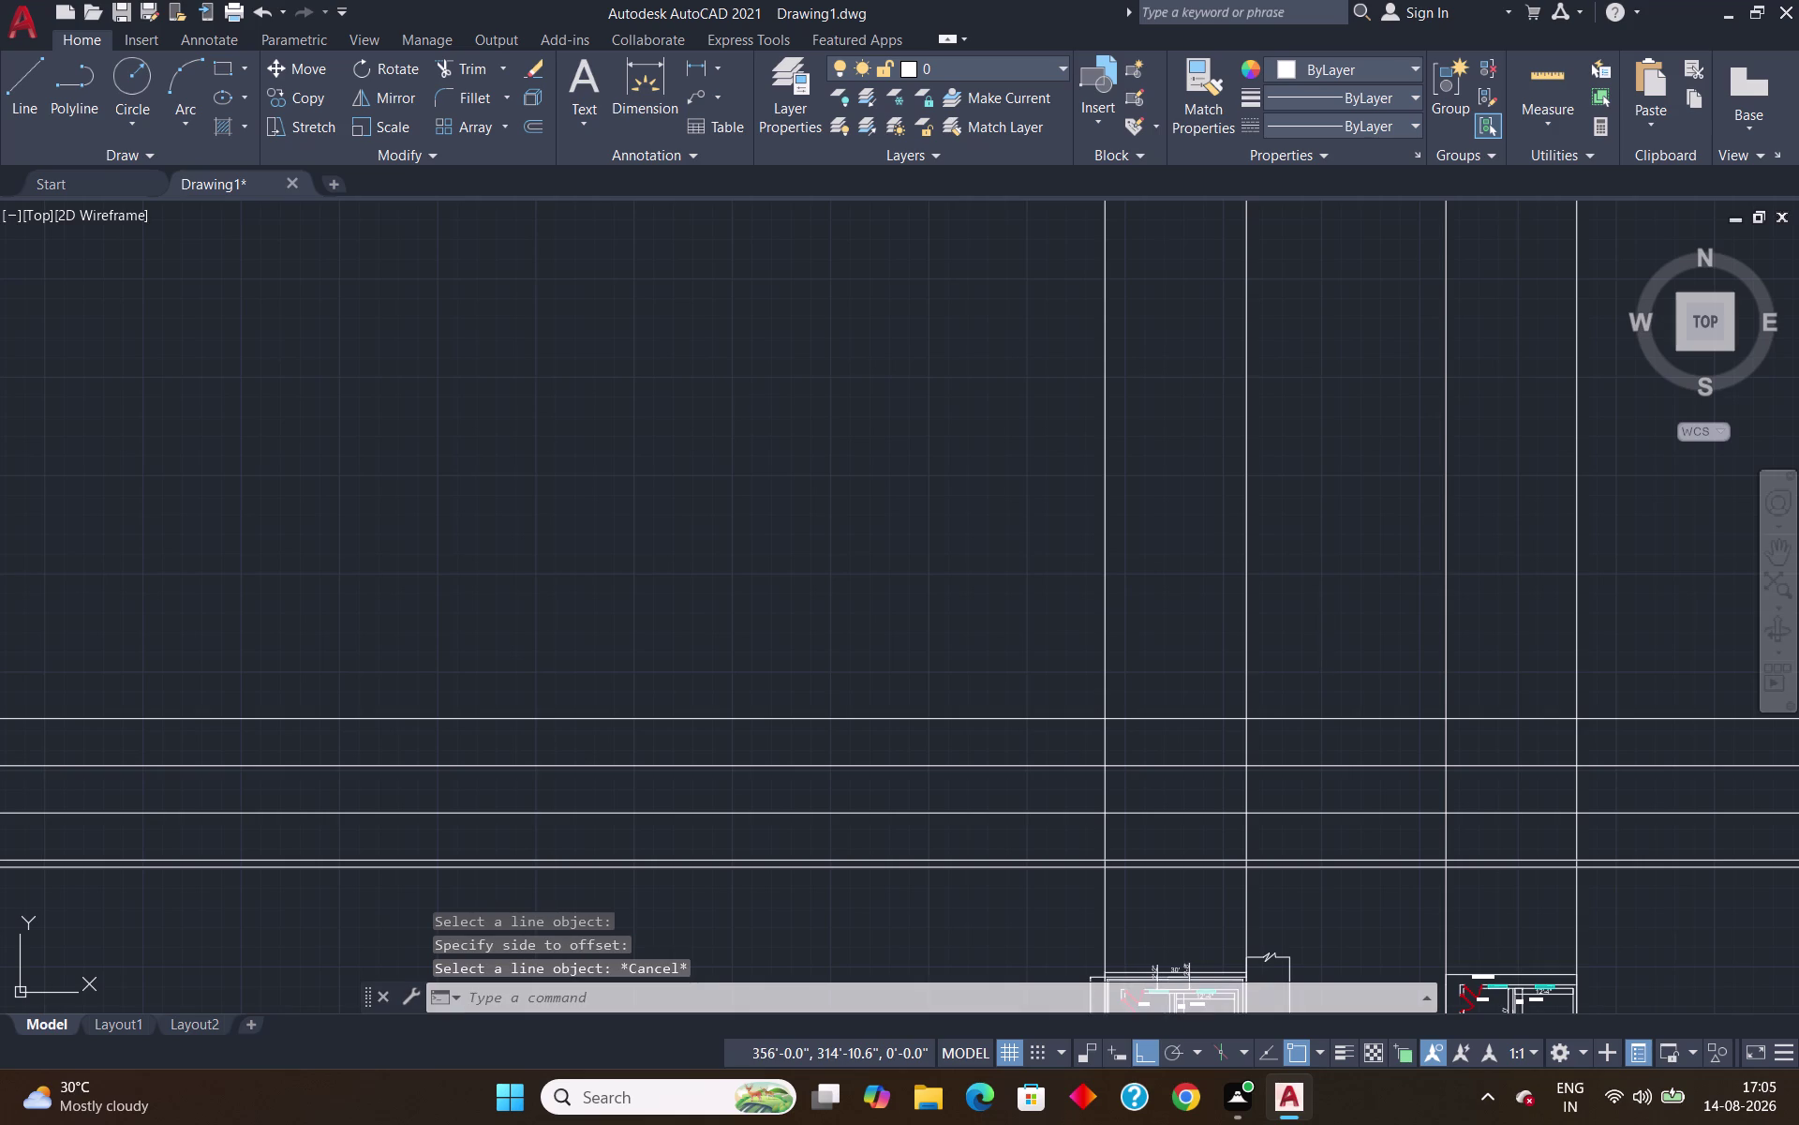
Offset a horizontal construction line 3' above the topmost grid line with XL.
text(XL)
key(Return)
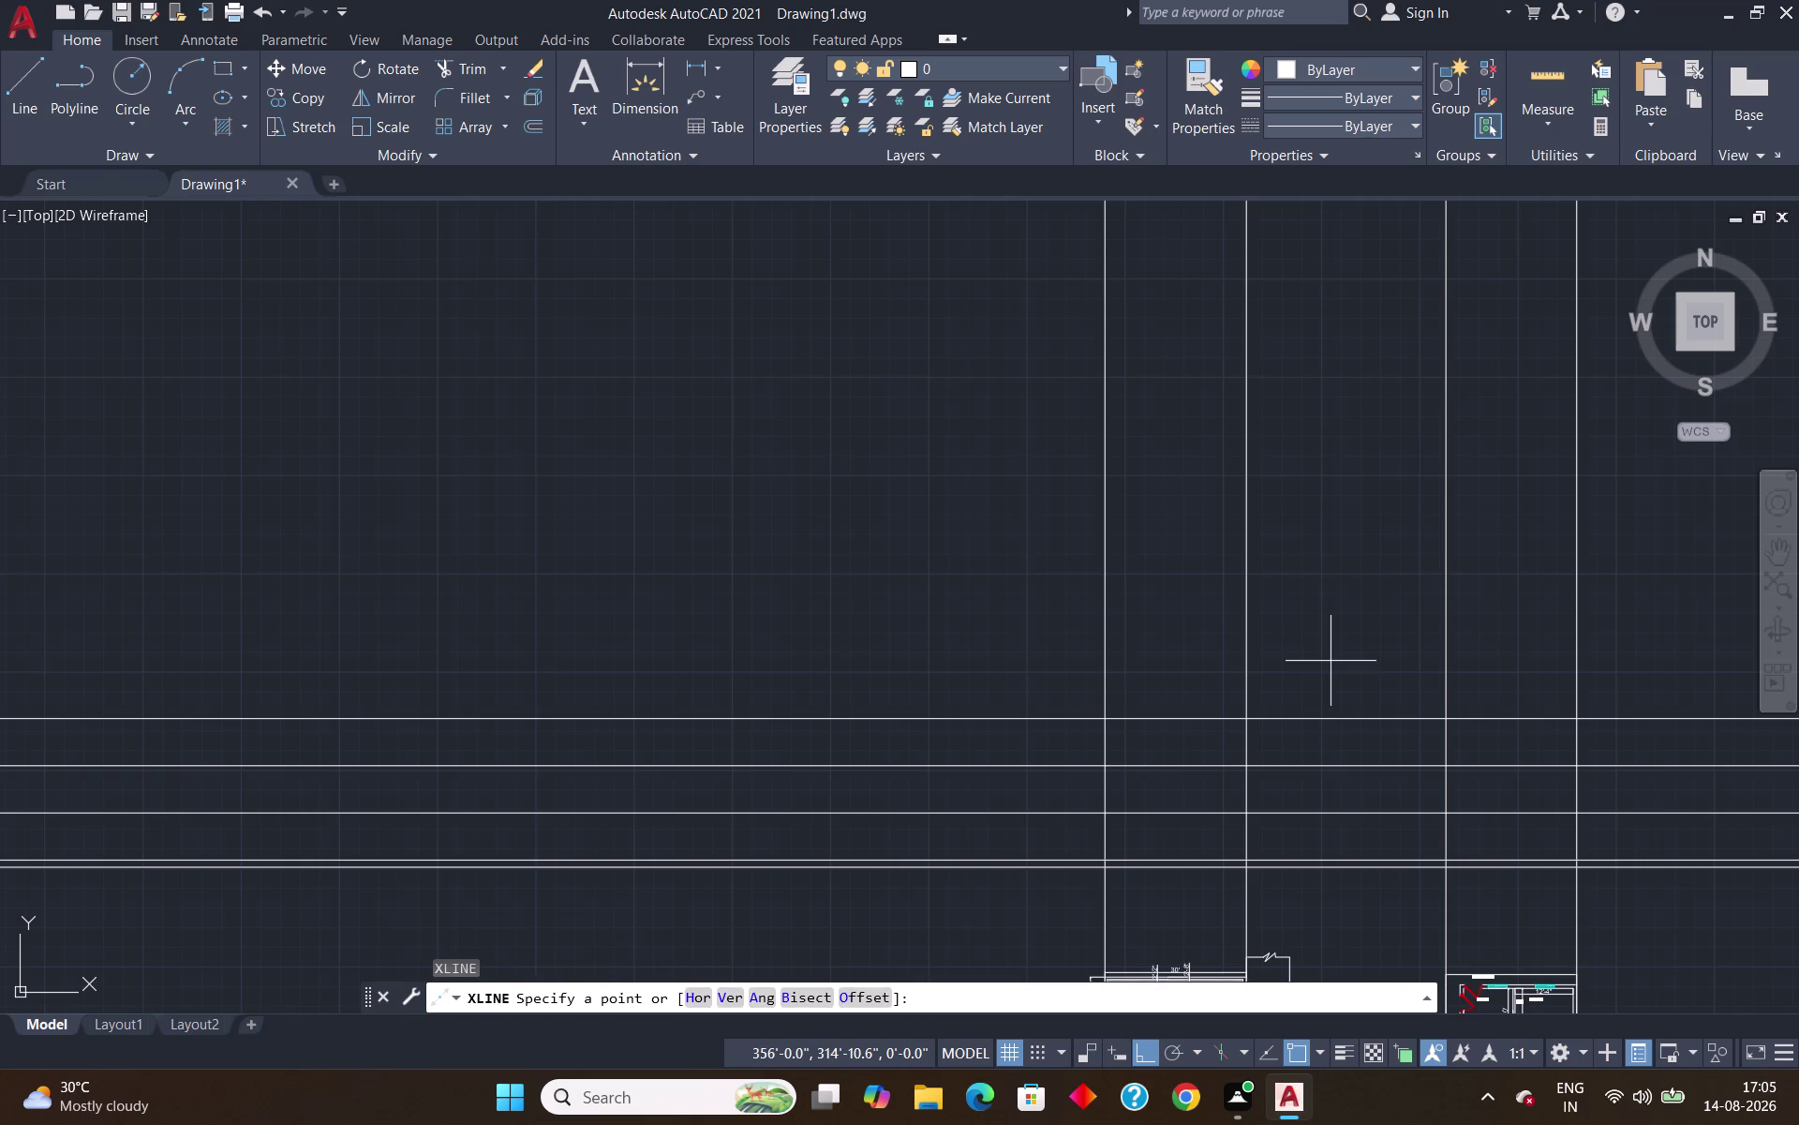
key(o)
key(Return)
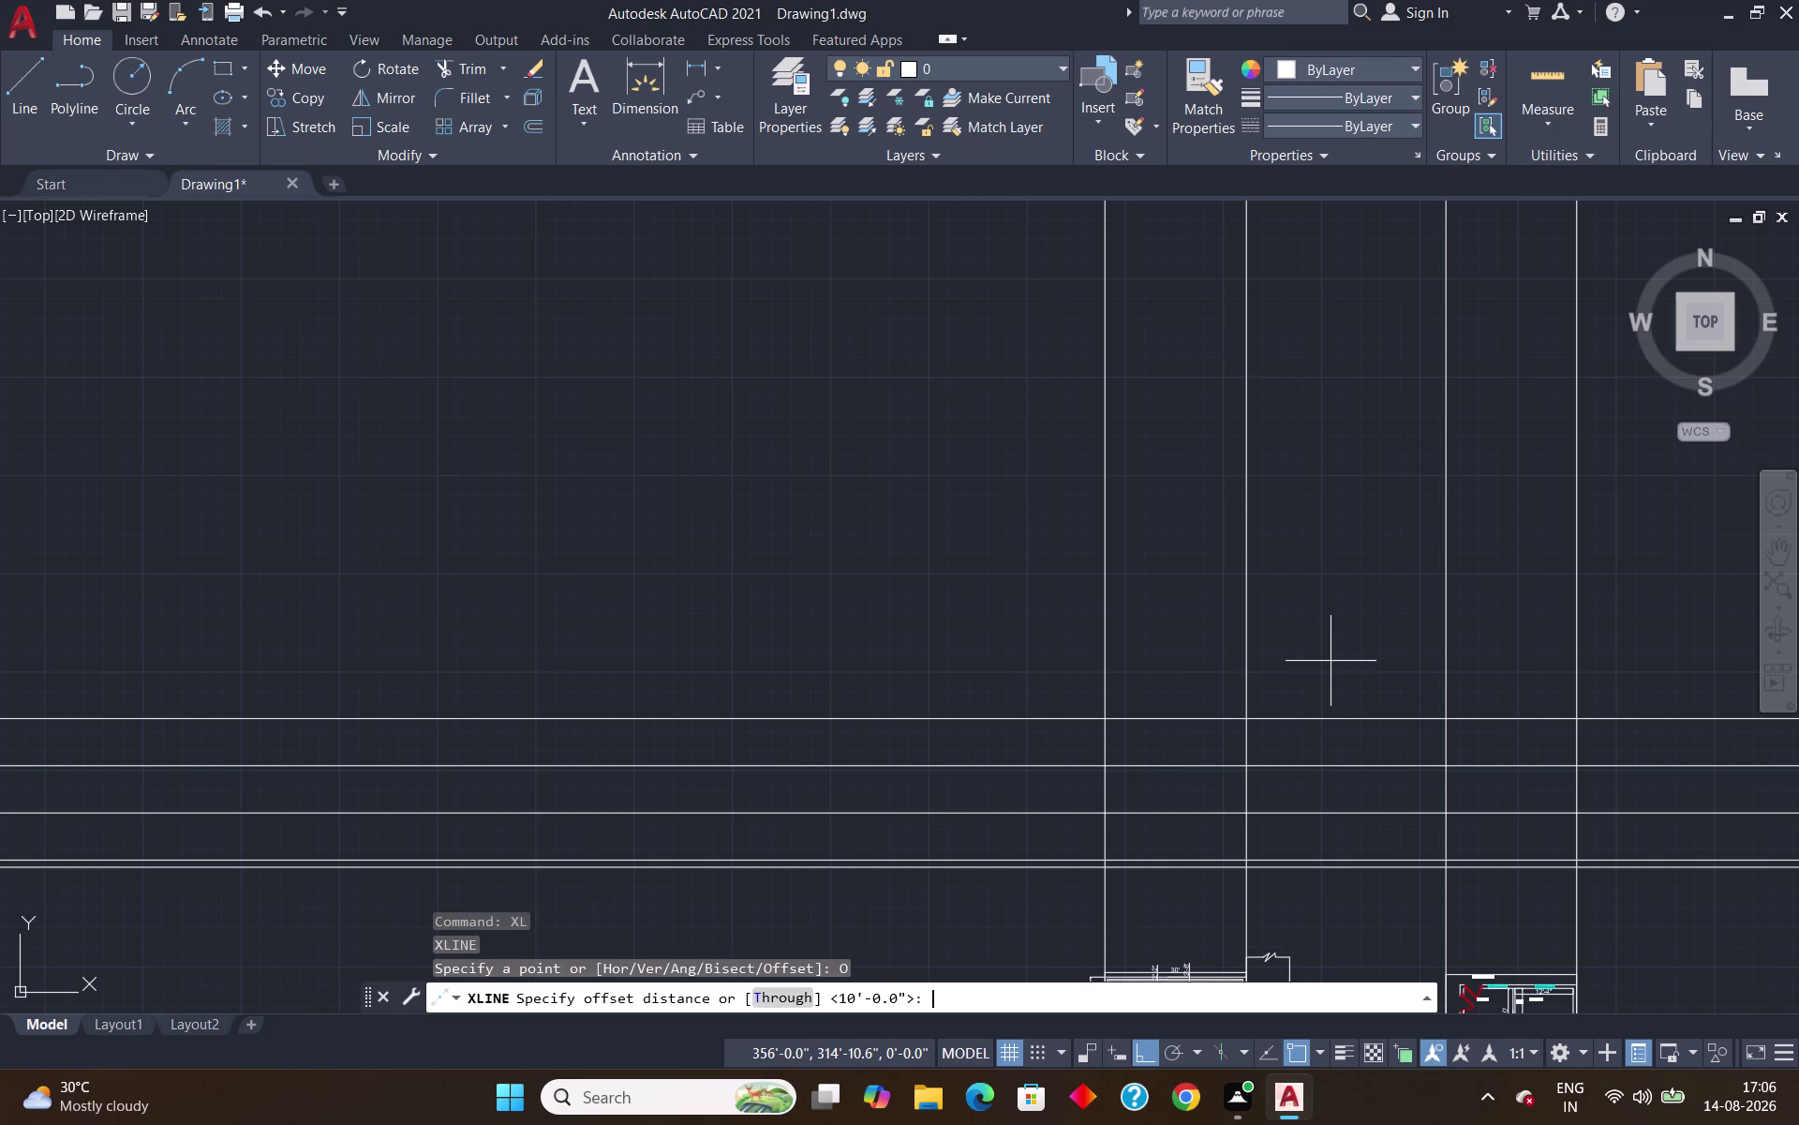
text(3')
key(Return)
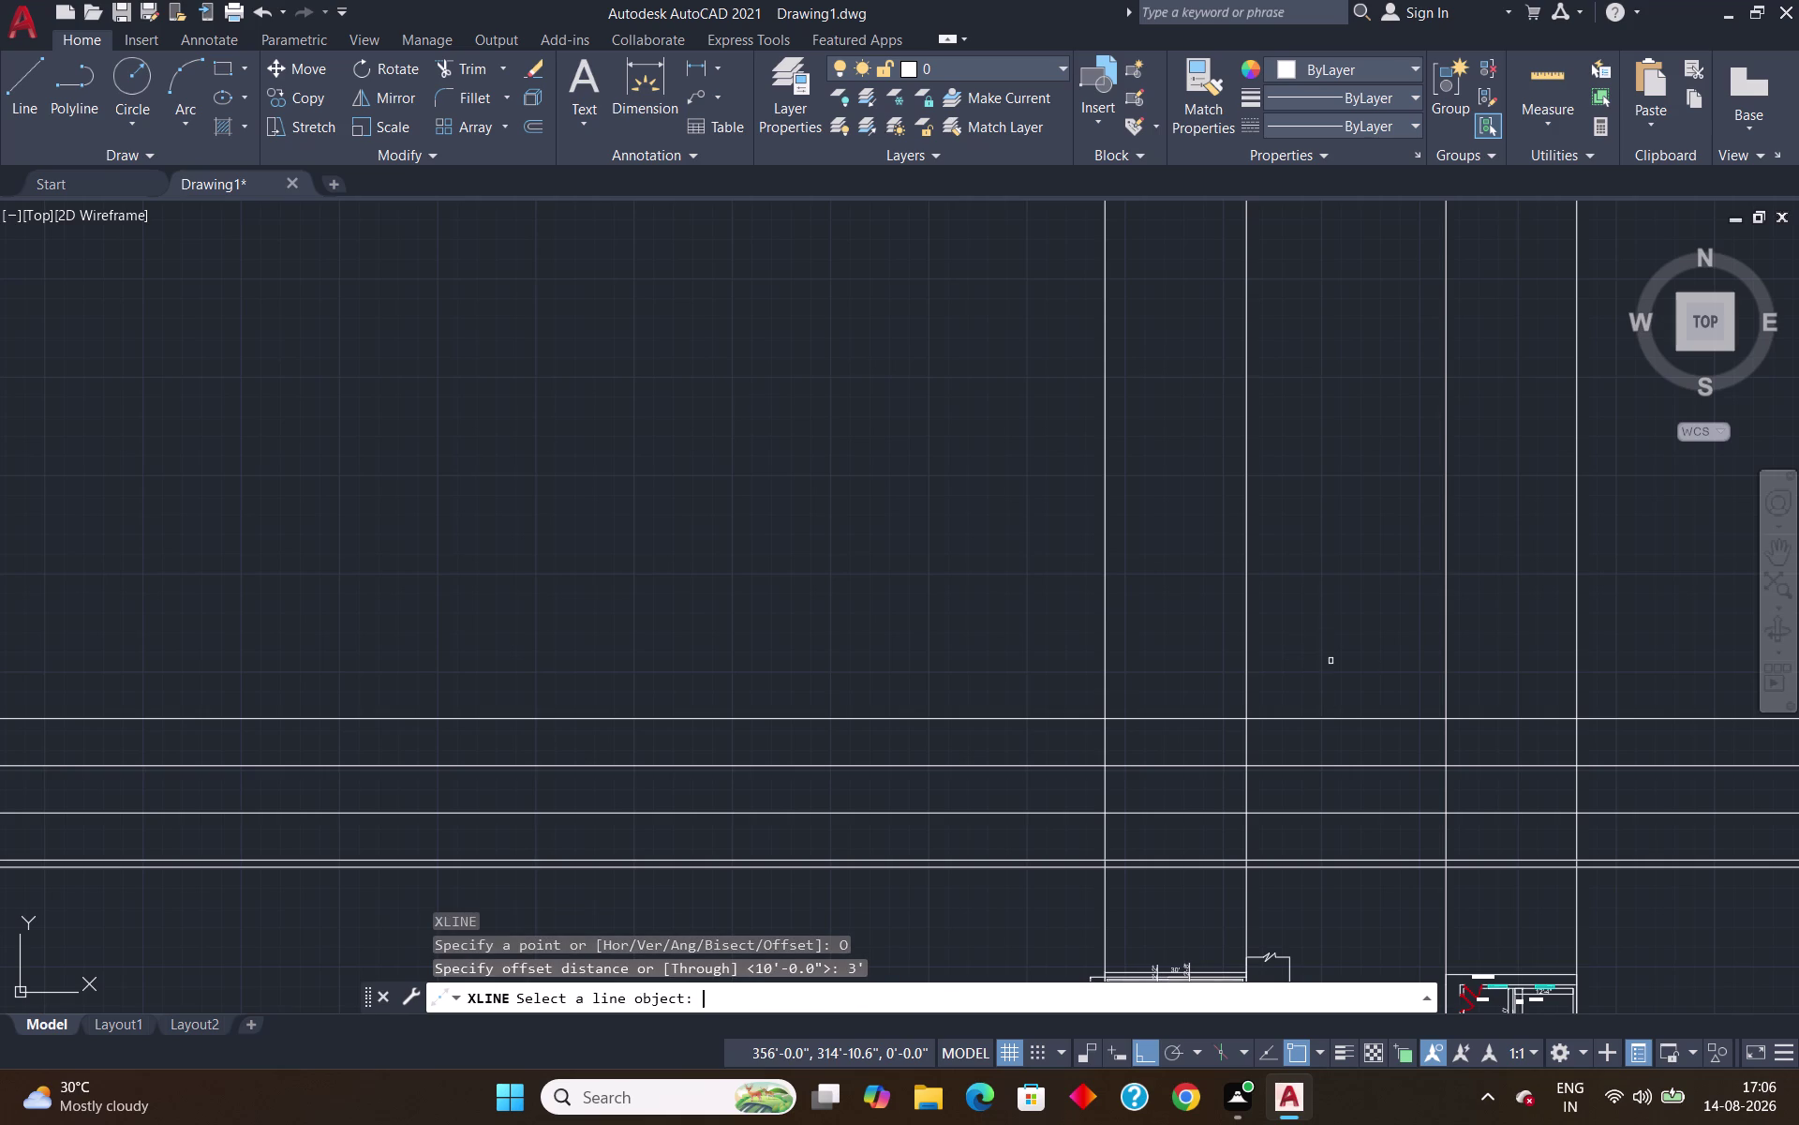
click(1299, 720)
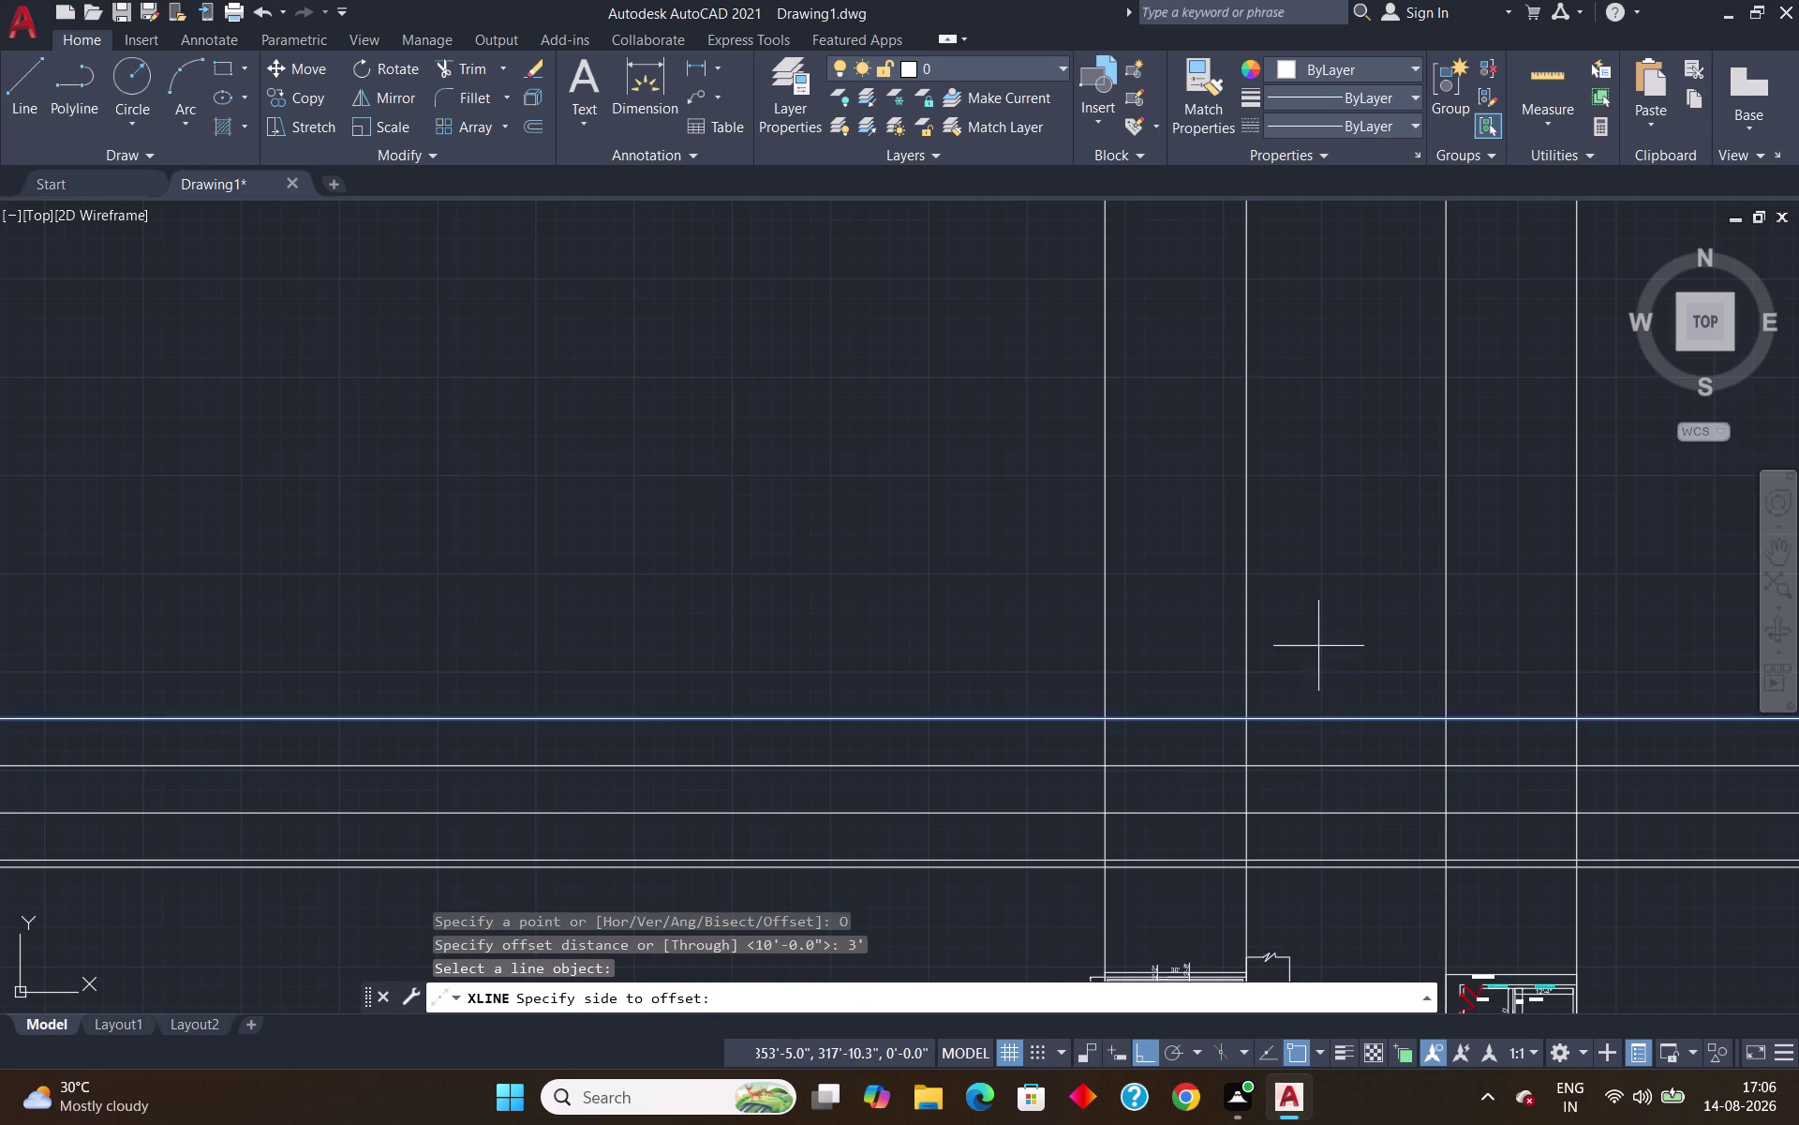
click(1319, 628)
key(Escape)
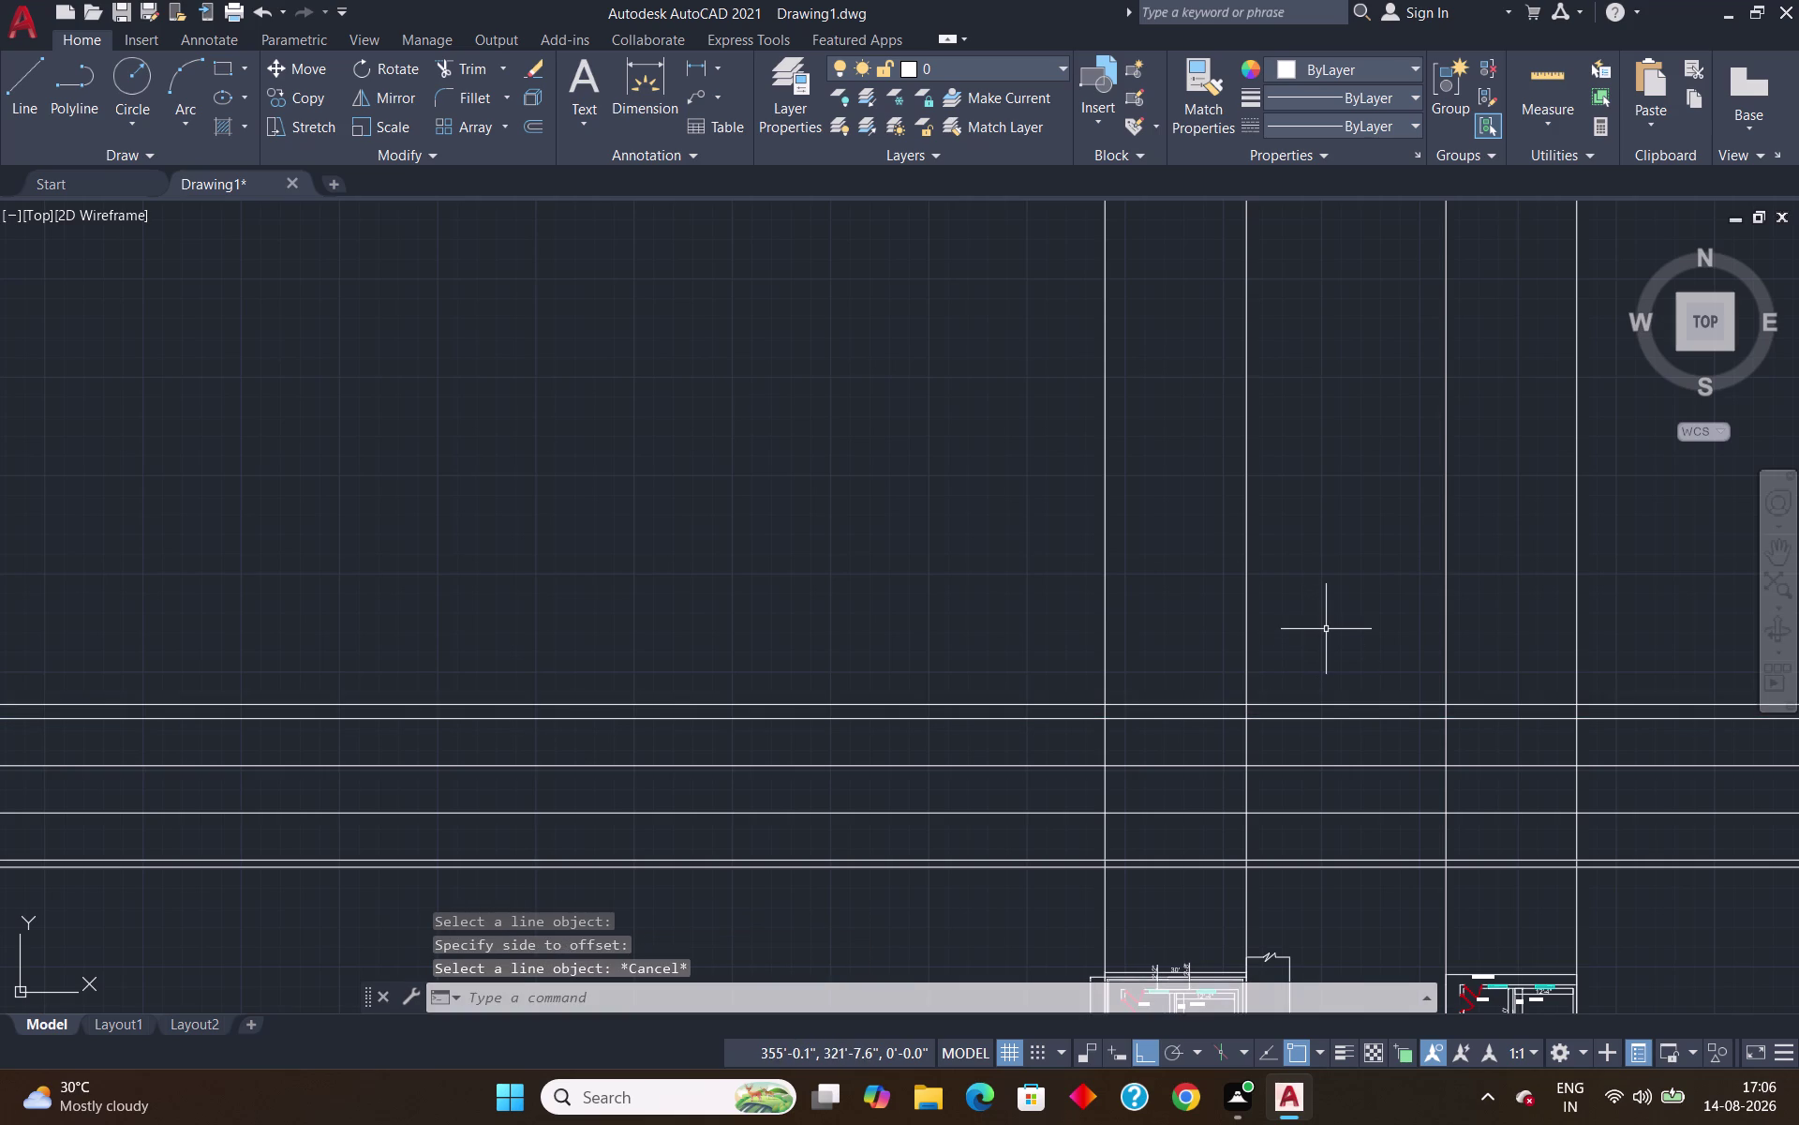
Trim away construction-line ends left, right and below the frames.
text(TR)
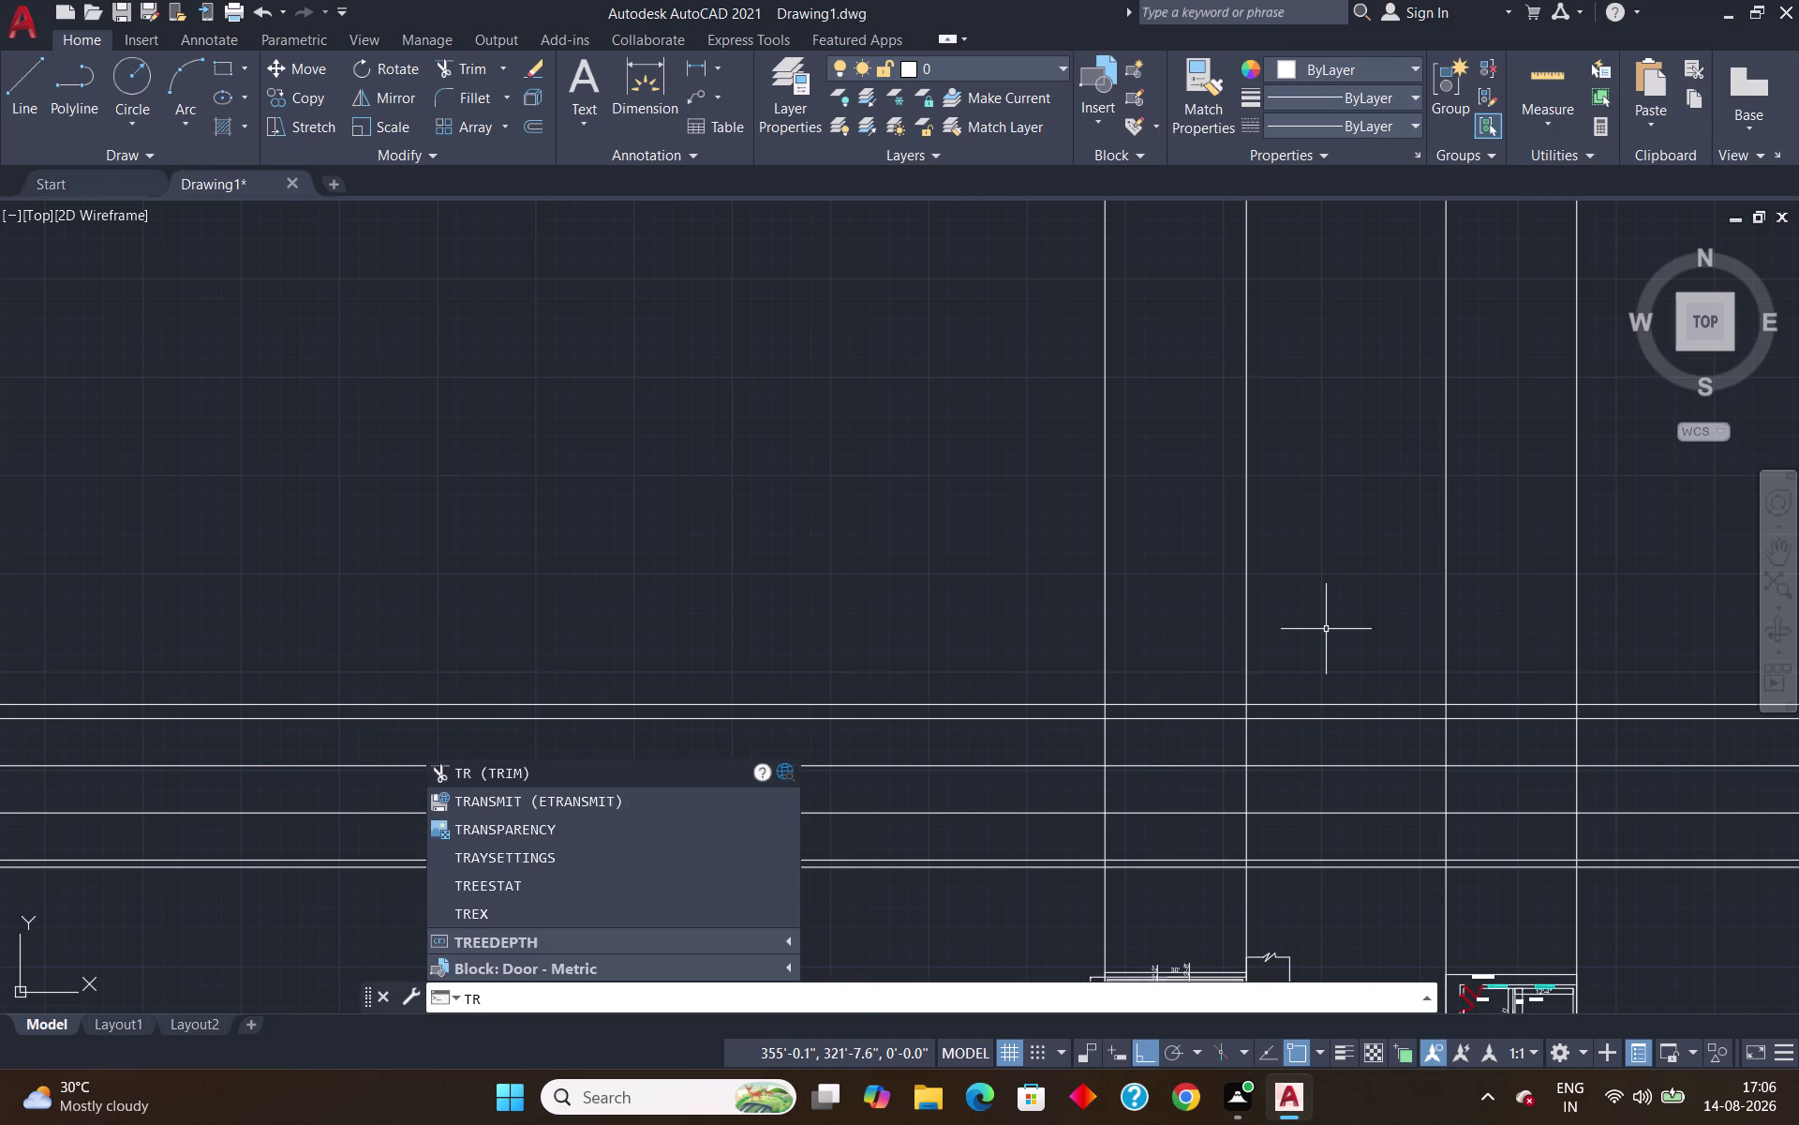
key(Return)
scroll(down, 3)
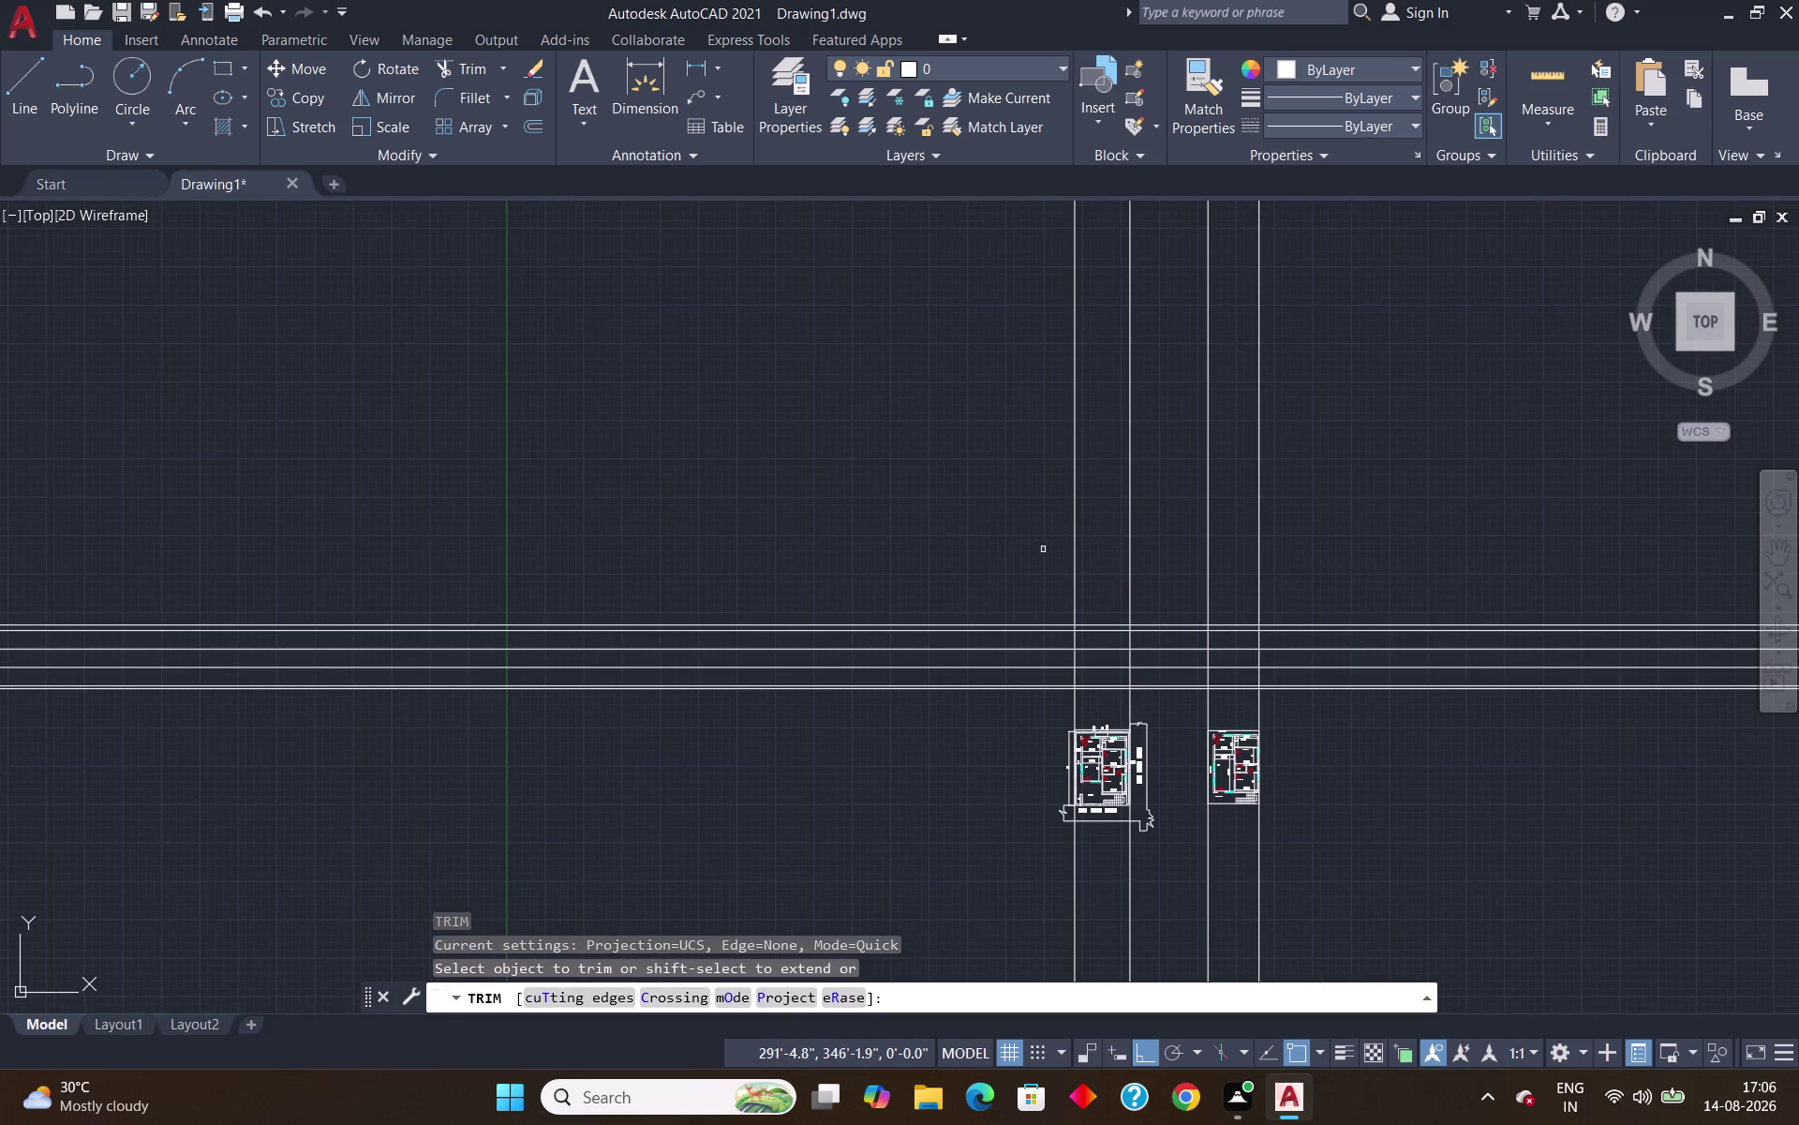
drag(1017, 452, 835, 749)
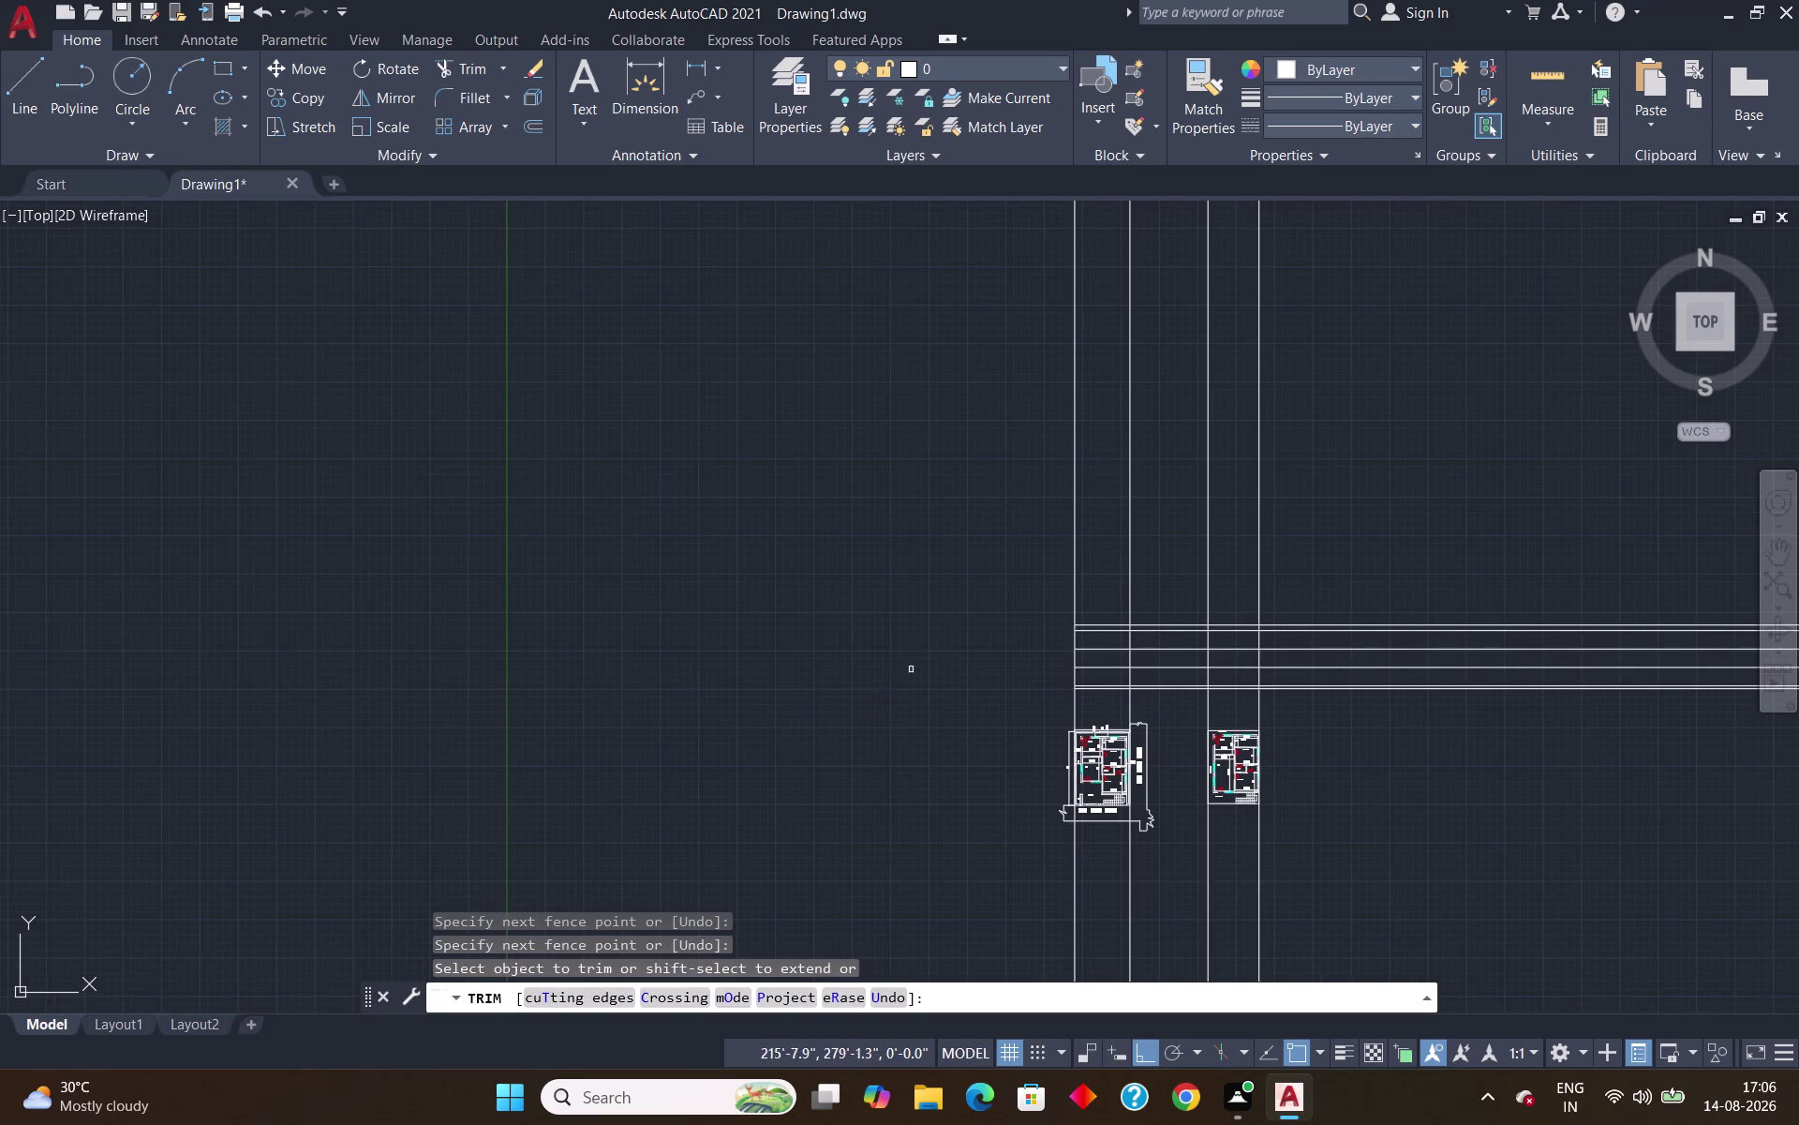
drag(1378, 403, 1468, 912)
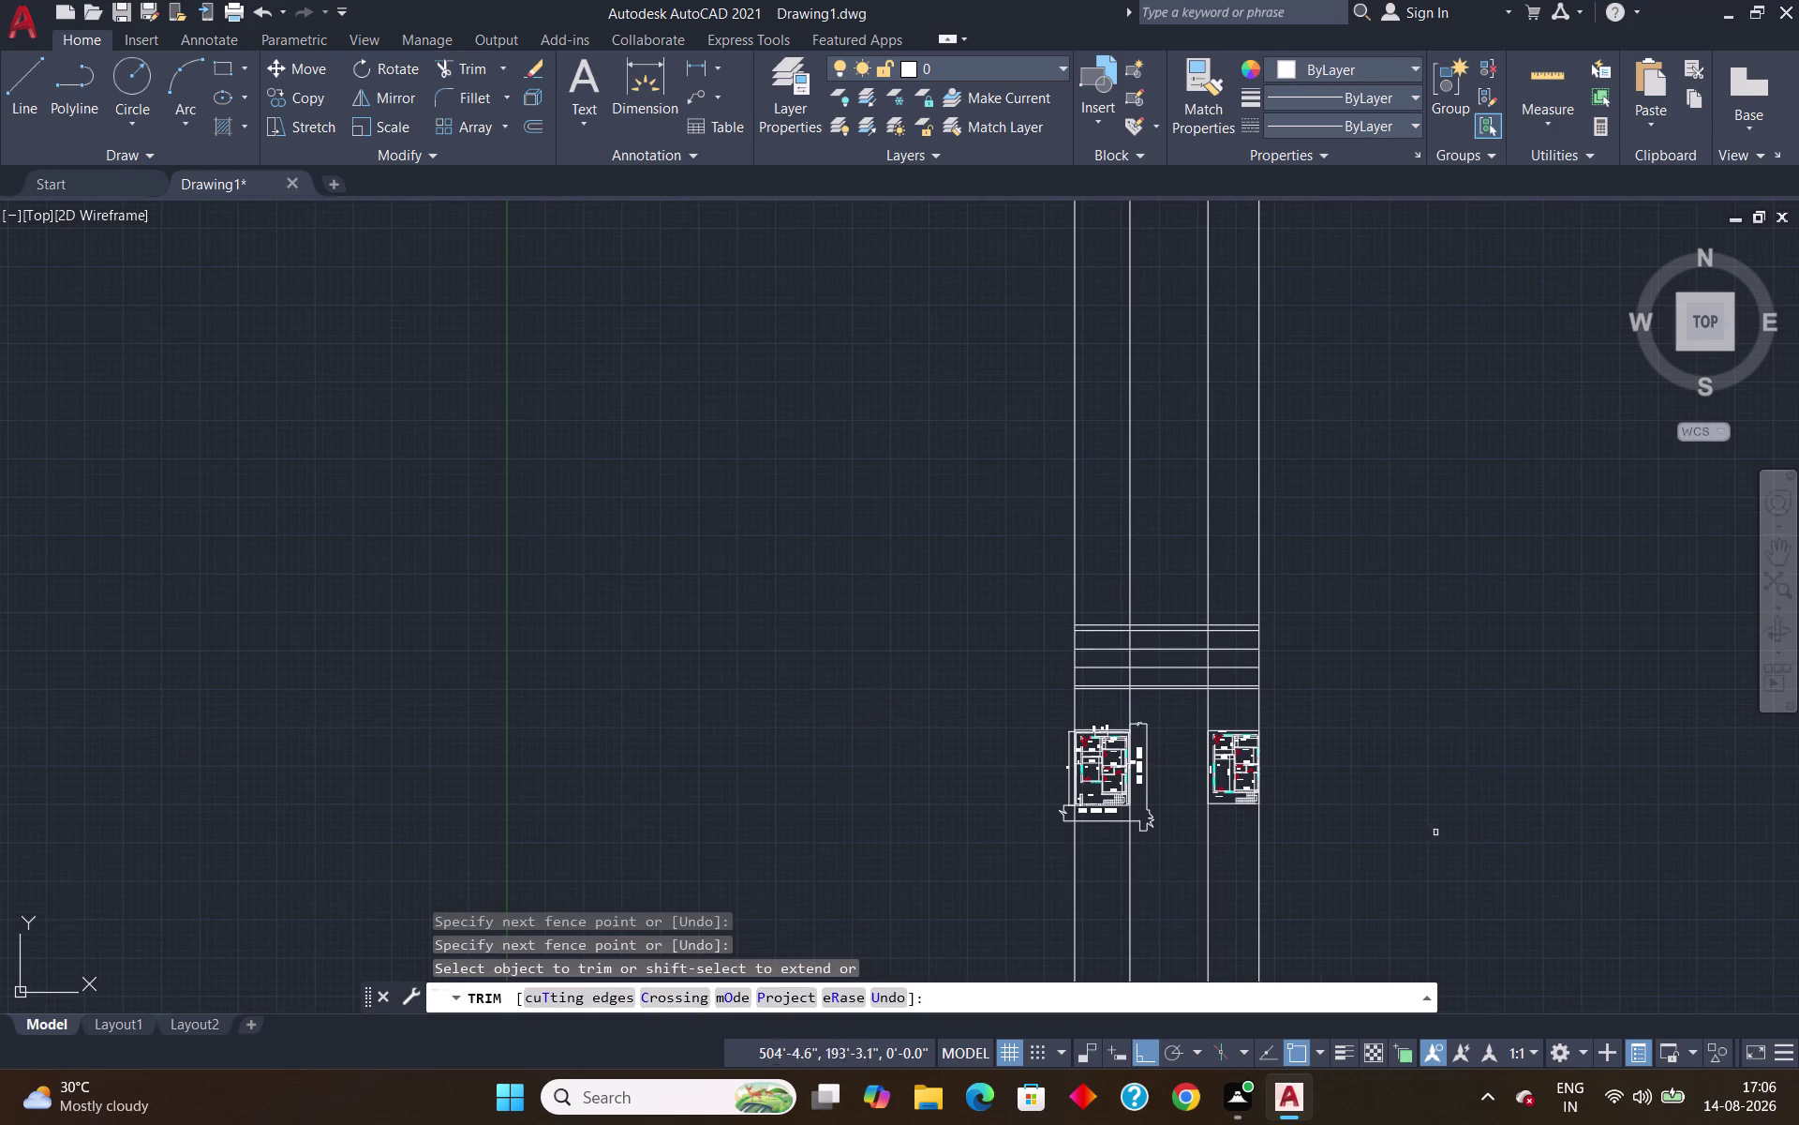
drag(1025, 869, 1124, 902)
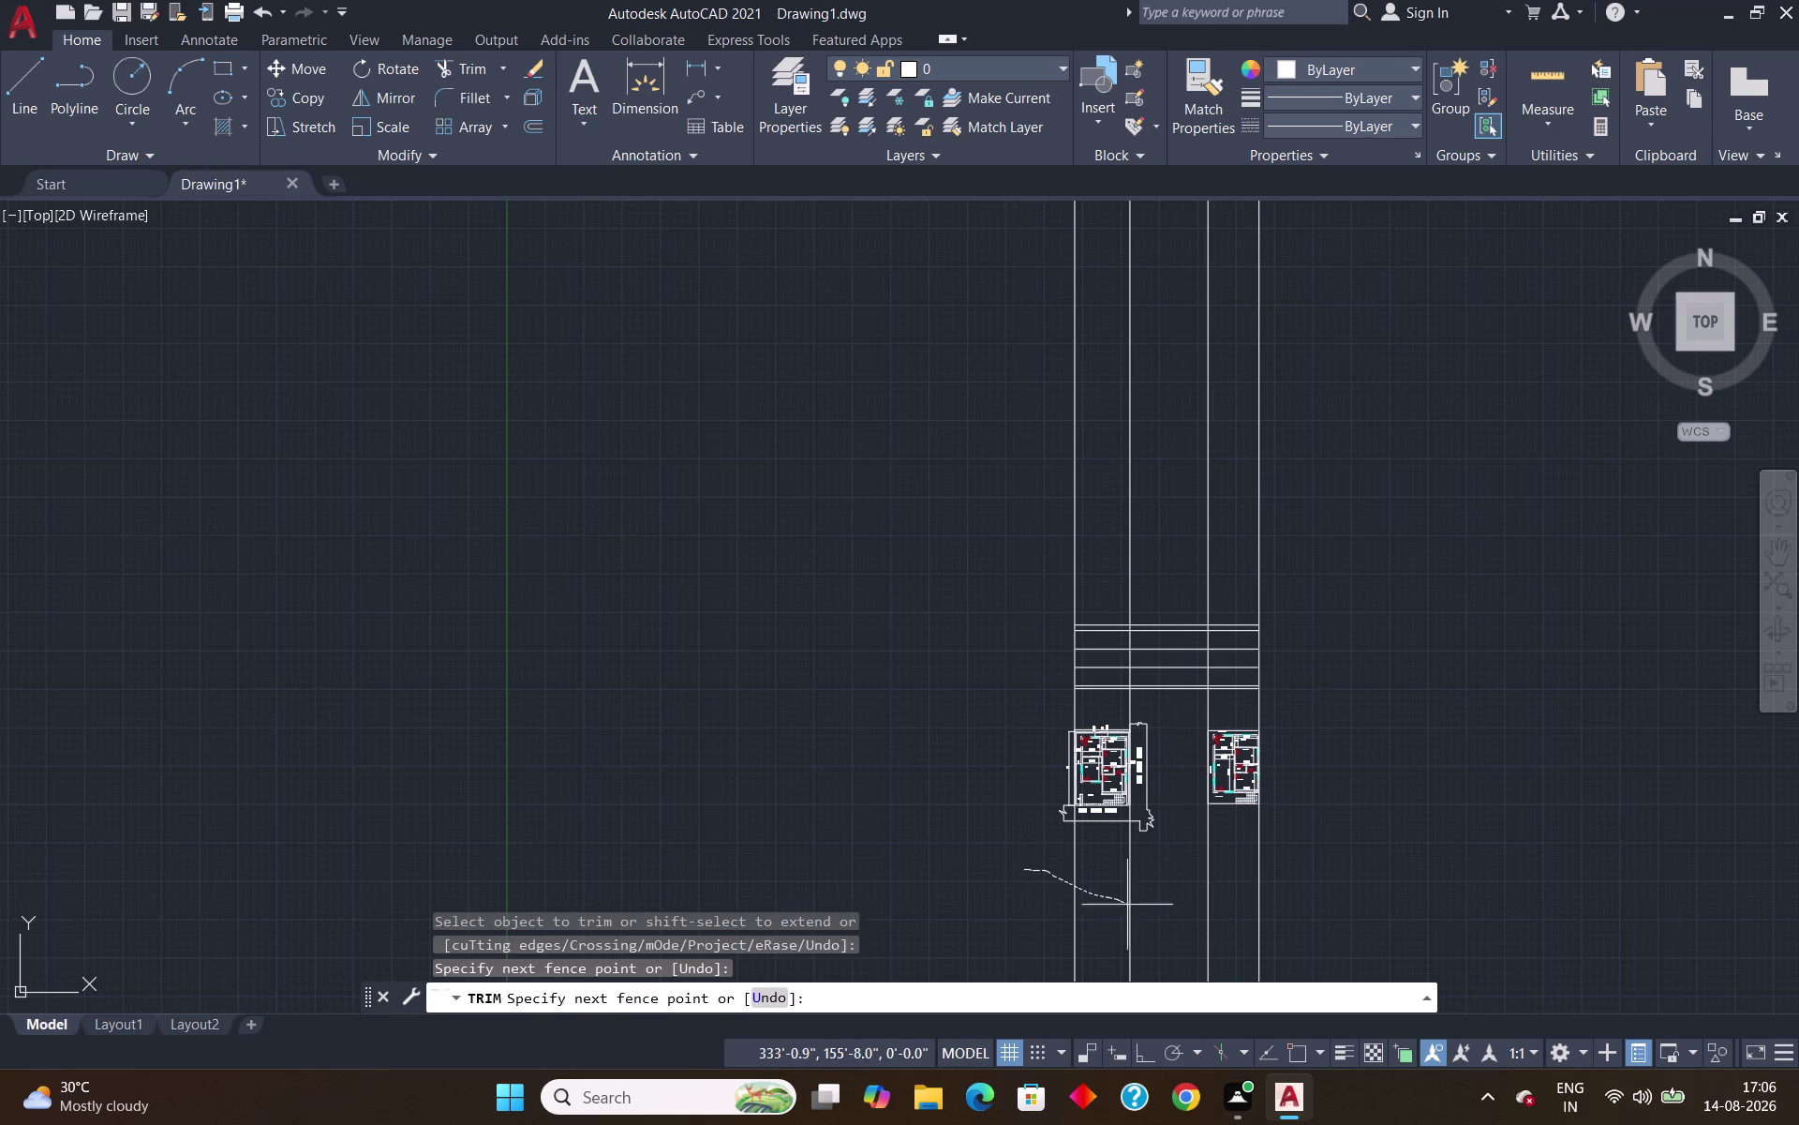
drag(1124, 902, 1376, 945)
drag(1163, 555, 1161, 708)
drag(978, 485, 1604, 533)
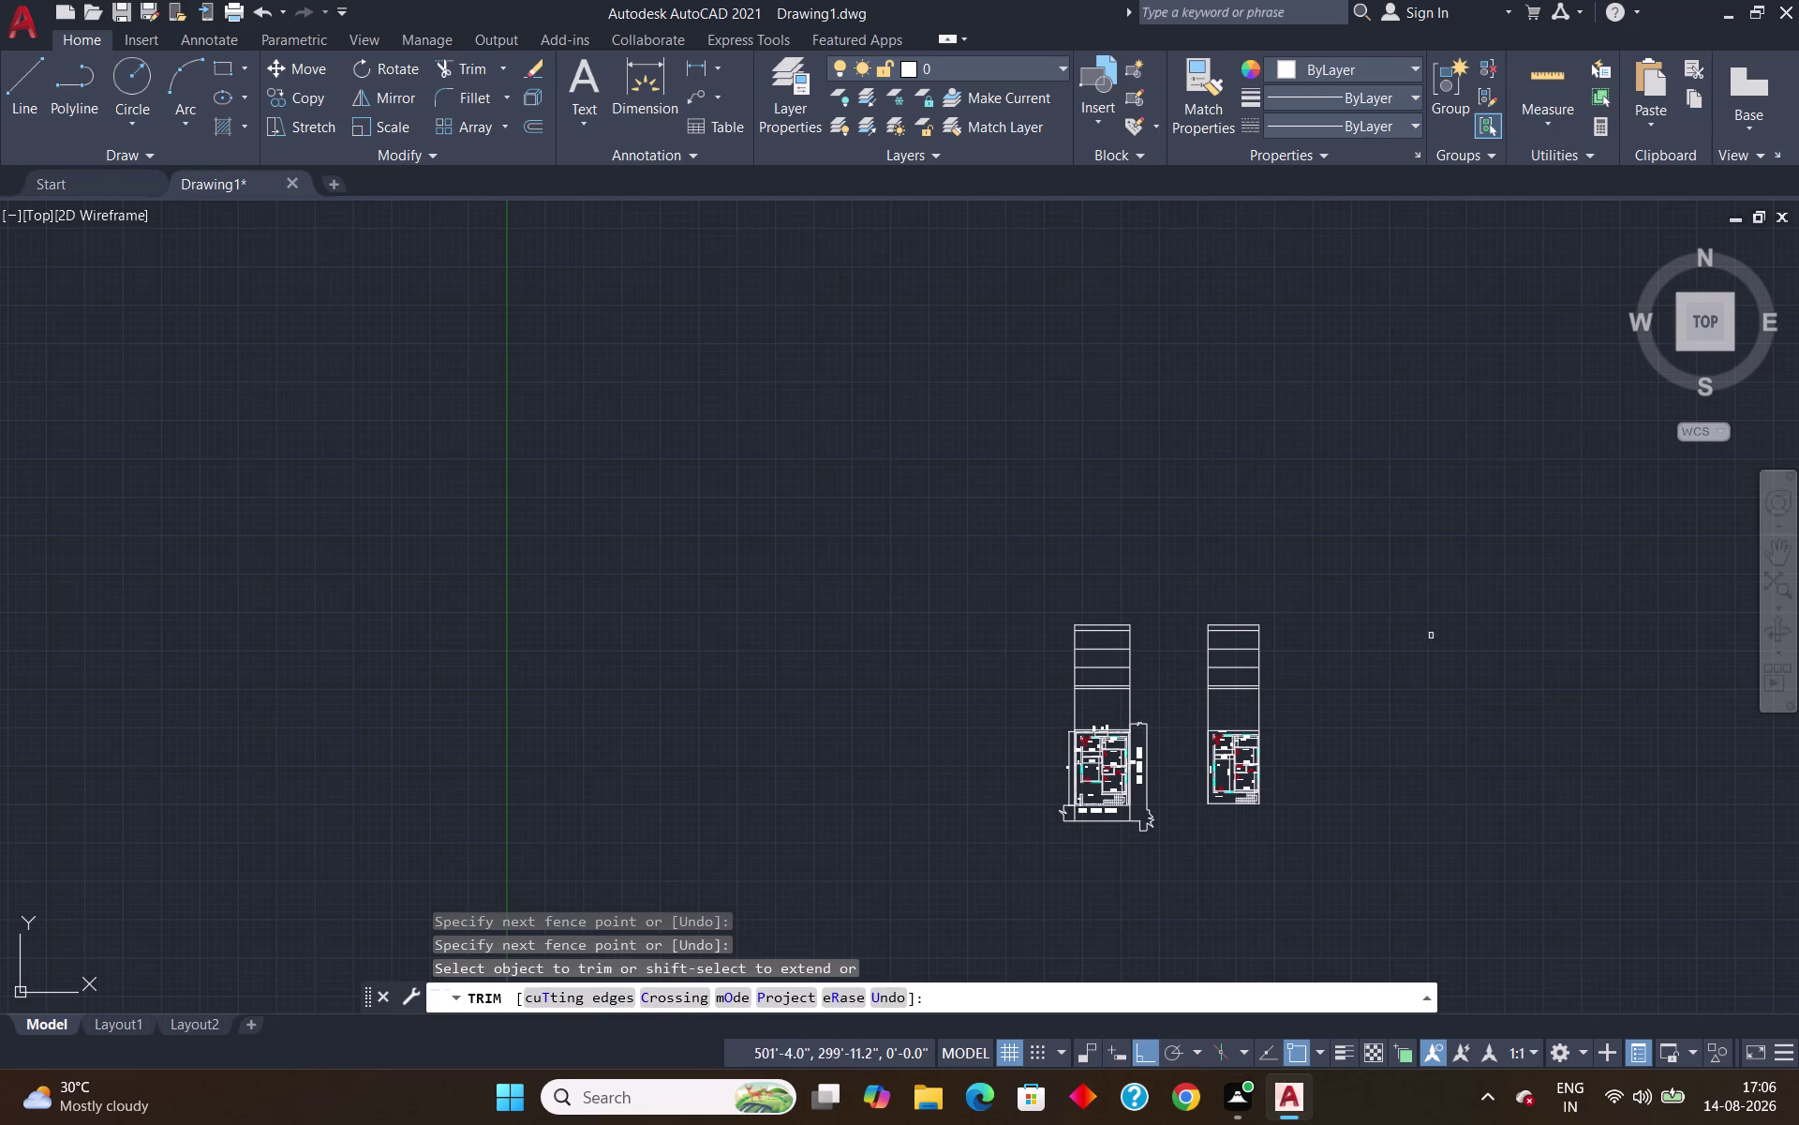
Trim the four leftover line pieces to finish the frames.
click(1207, 711)
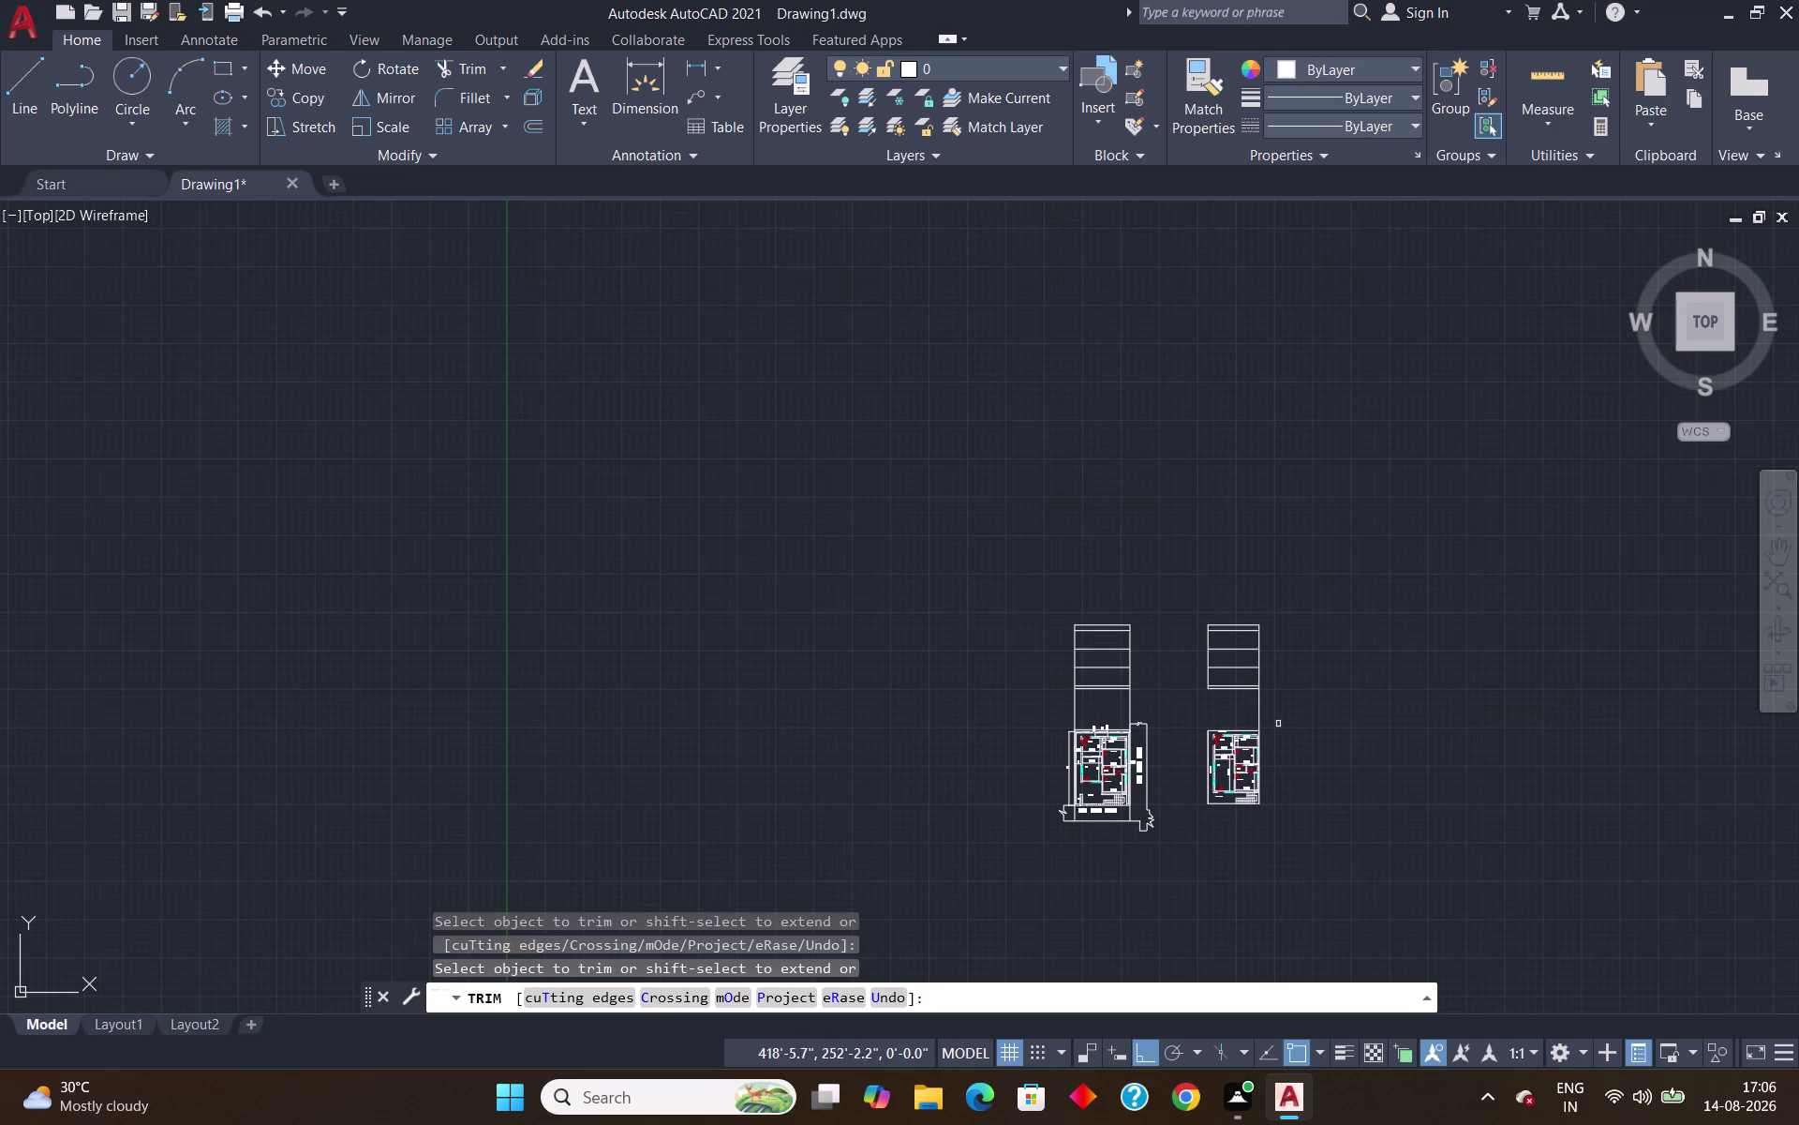
click(1263, 711)
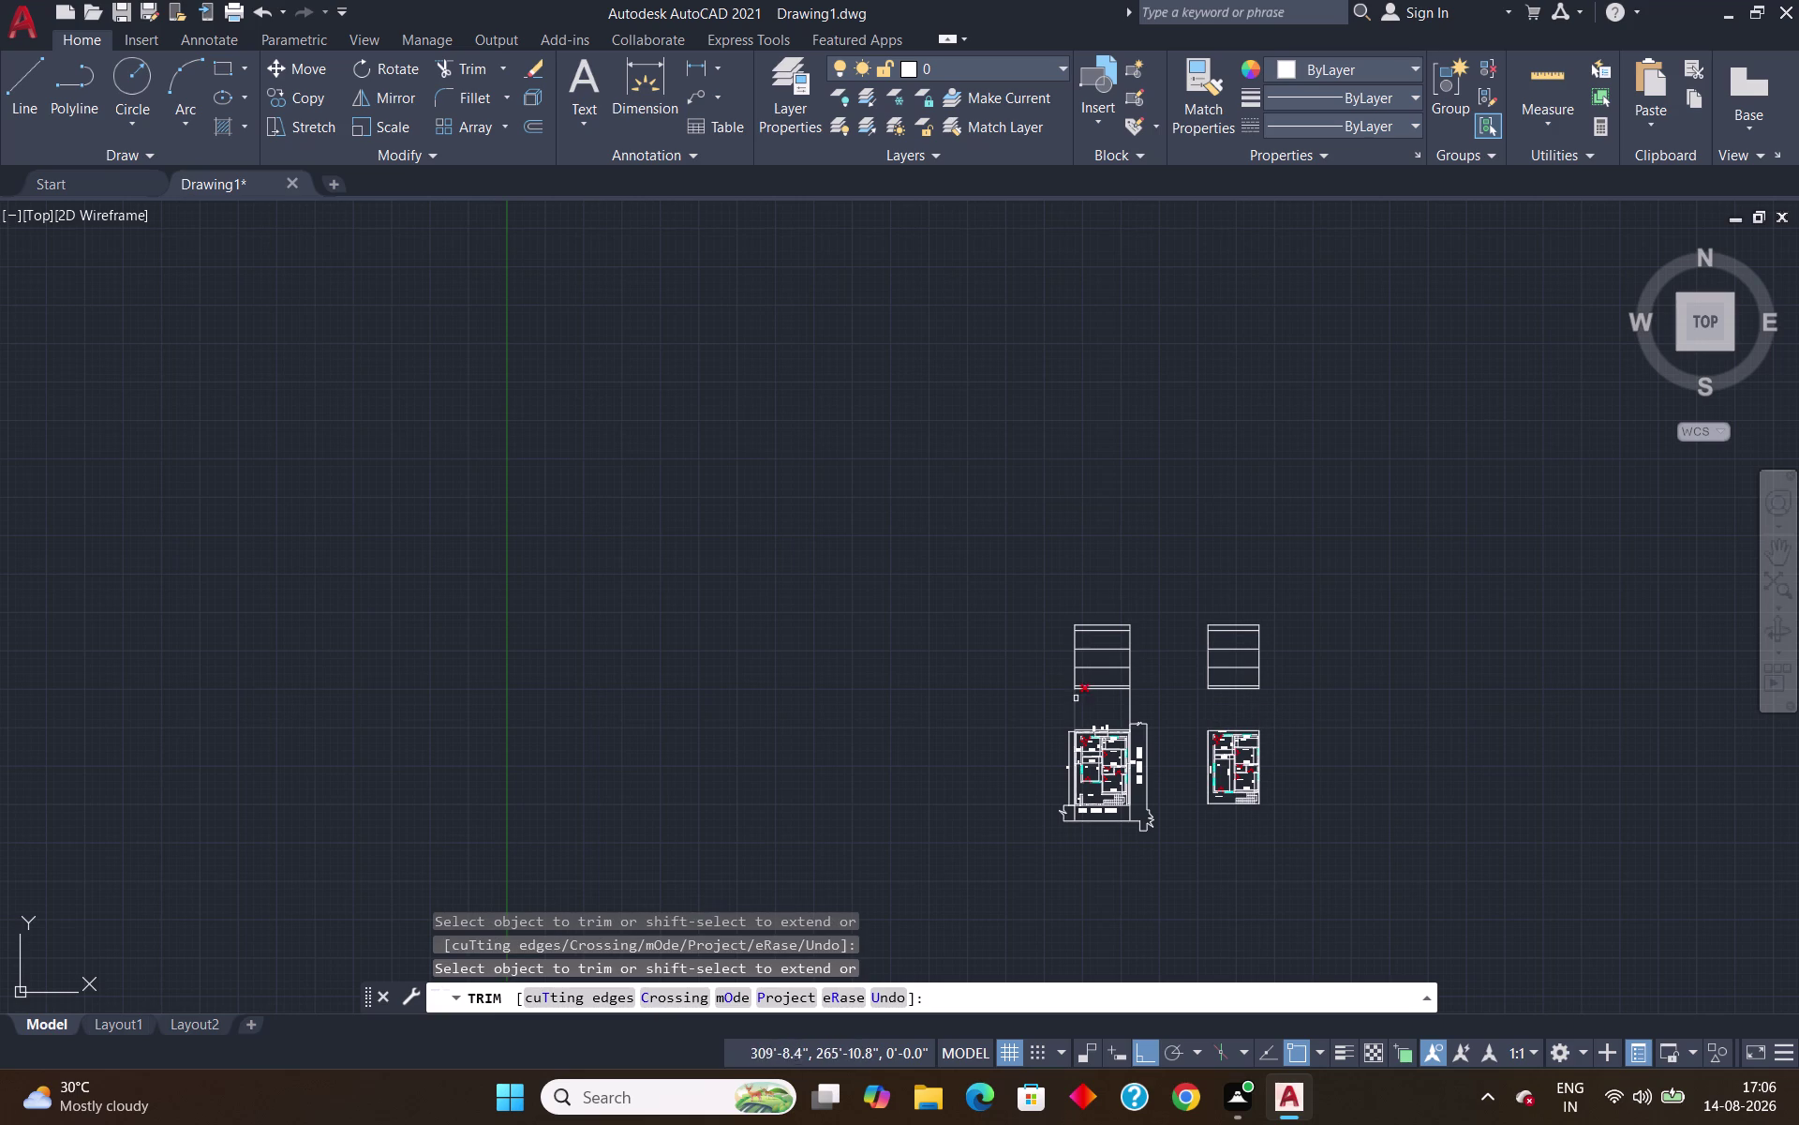
click(1075, 700)
click(1132, 712)
key(Escape)
scroll(up, 3)
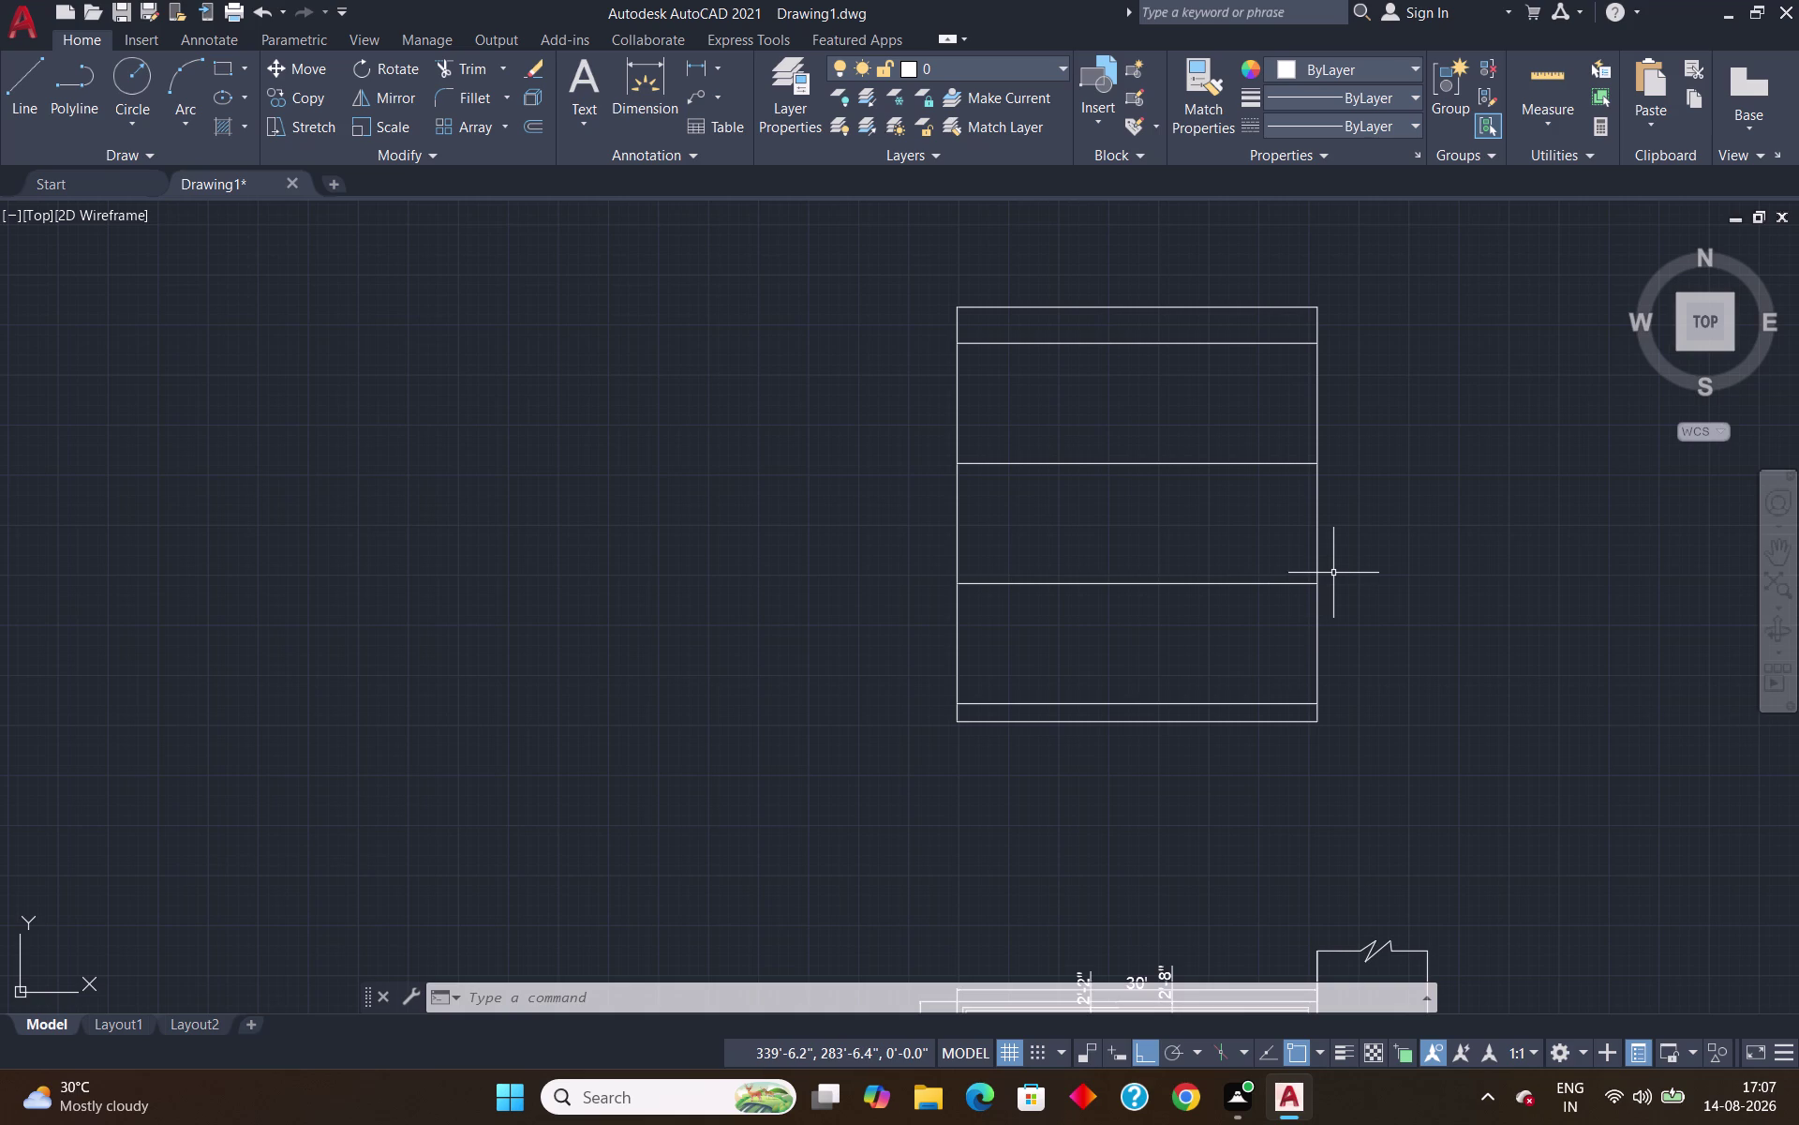
Zoom toward the plan's hall door and start the XL construction-line command.
scroll(down, 3)
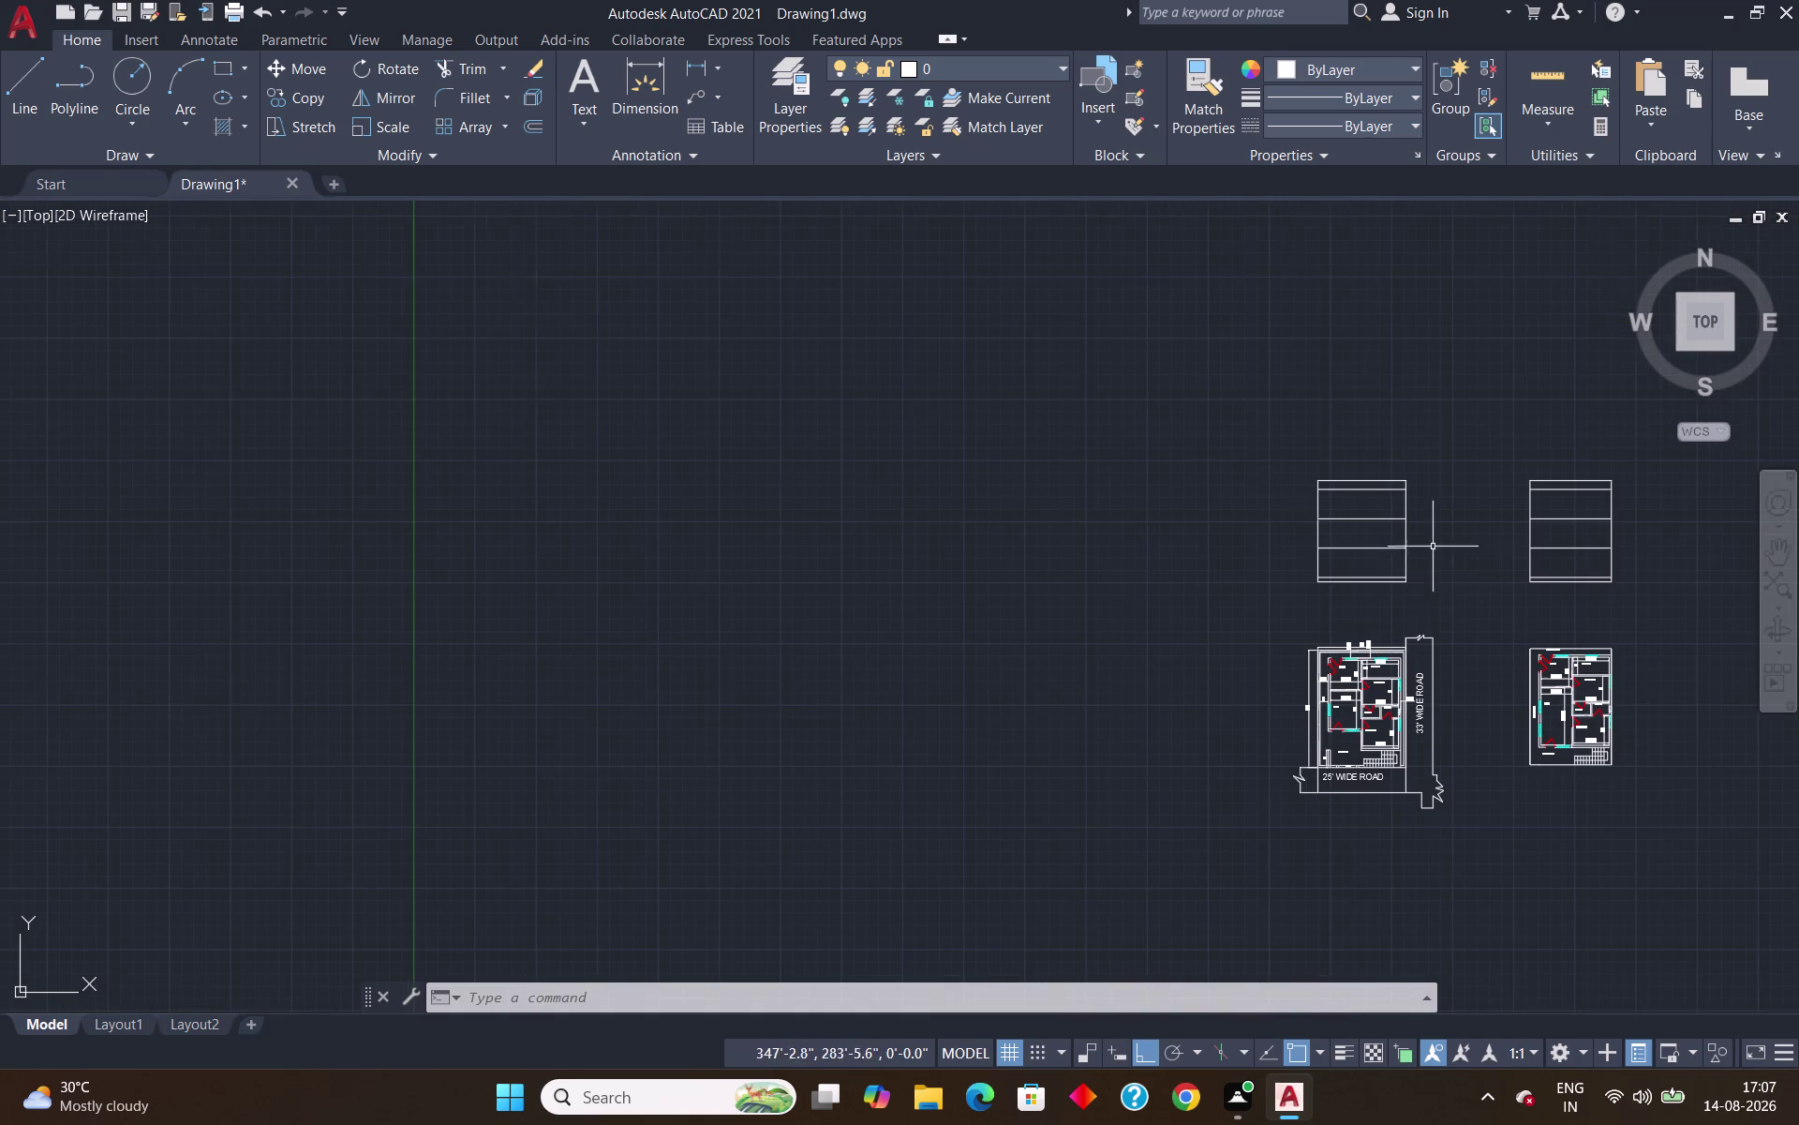
scroll(up, 3)
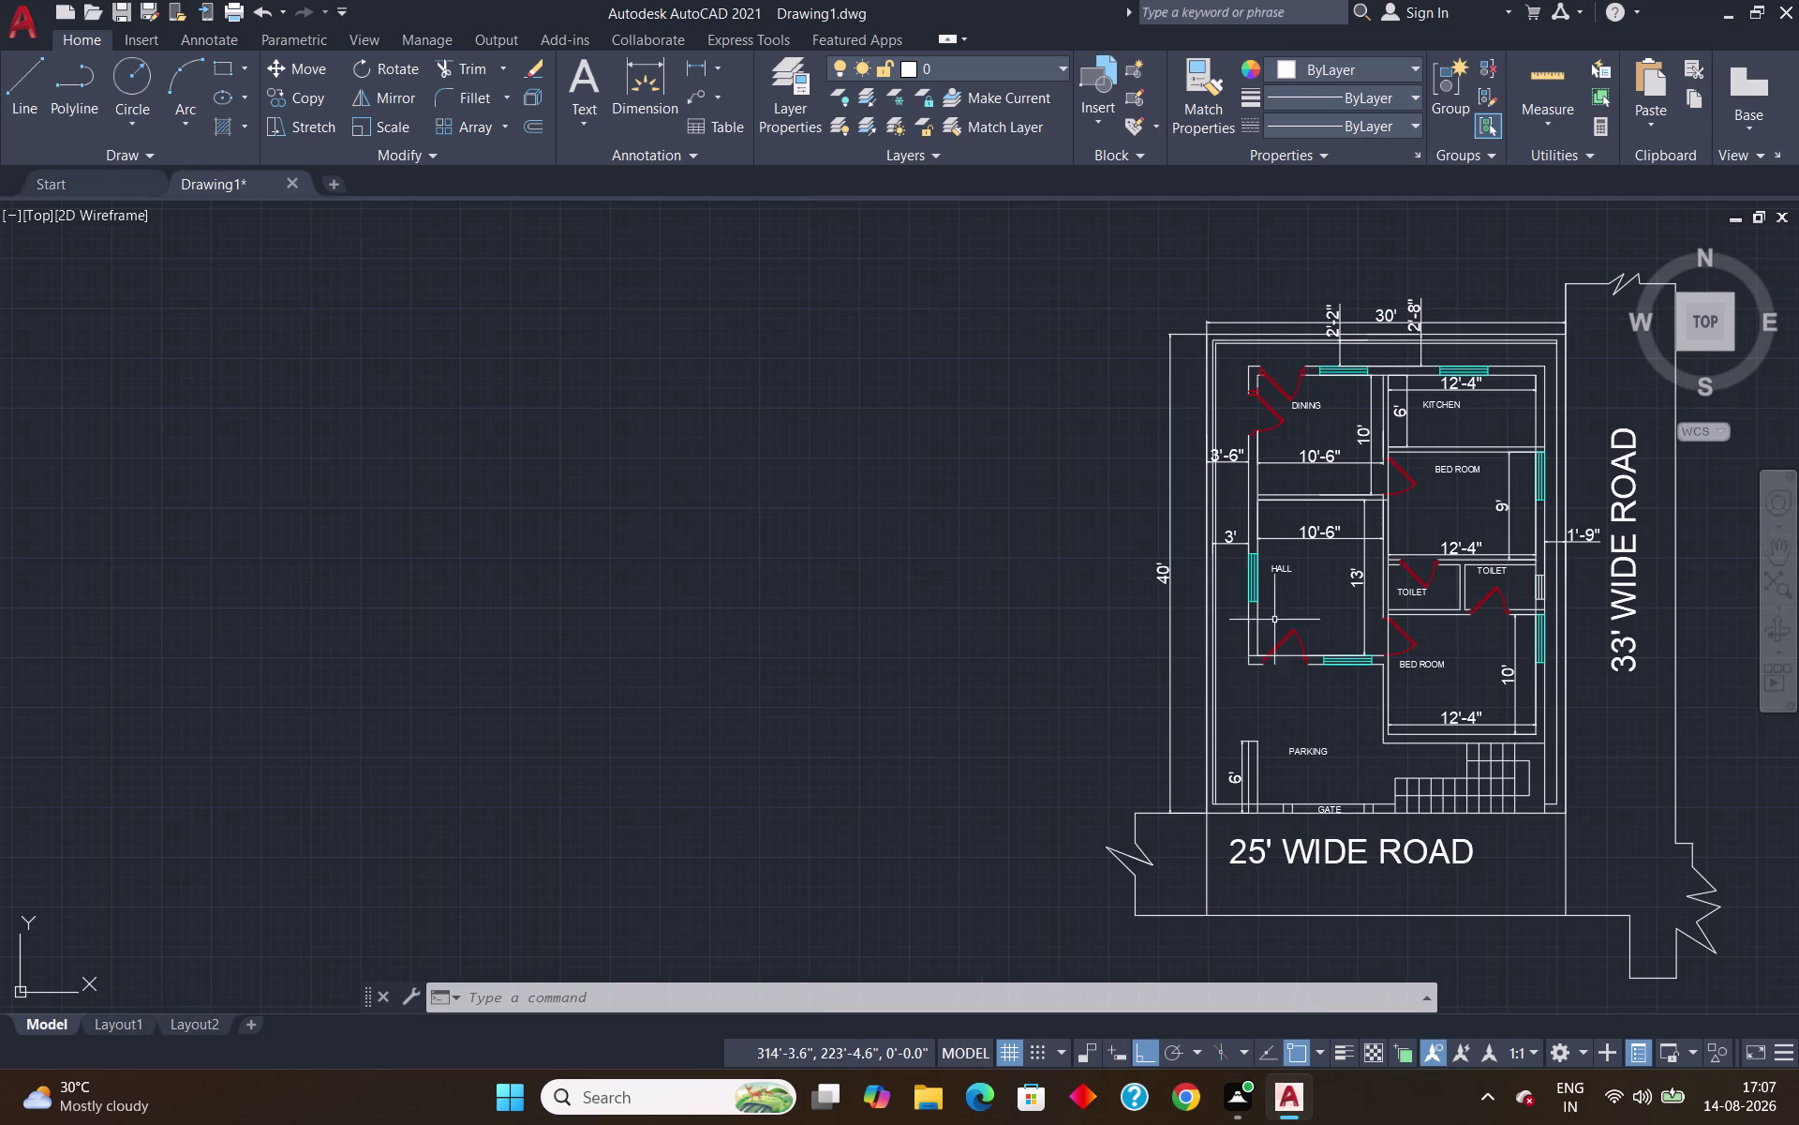
scroll(down, 3)
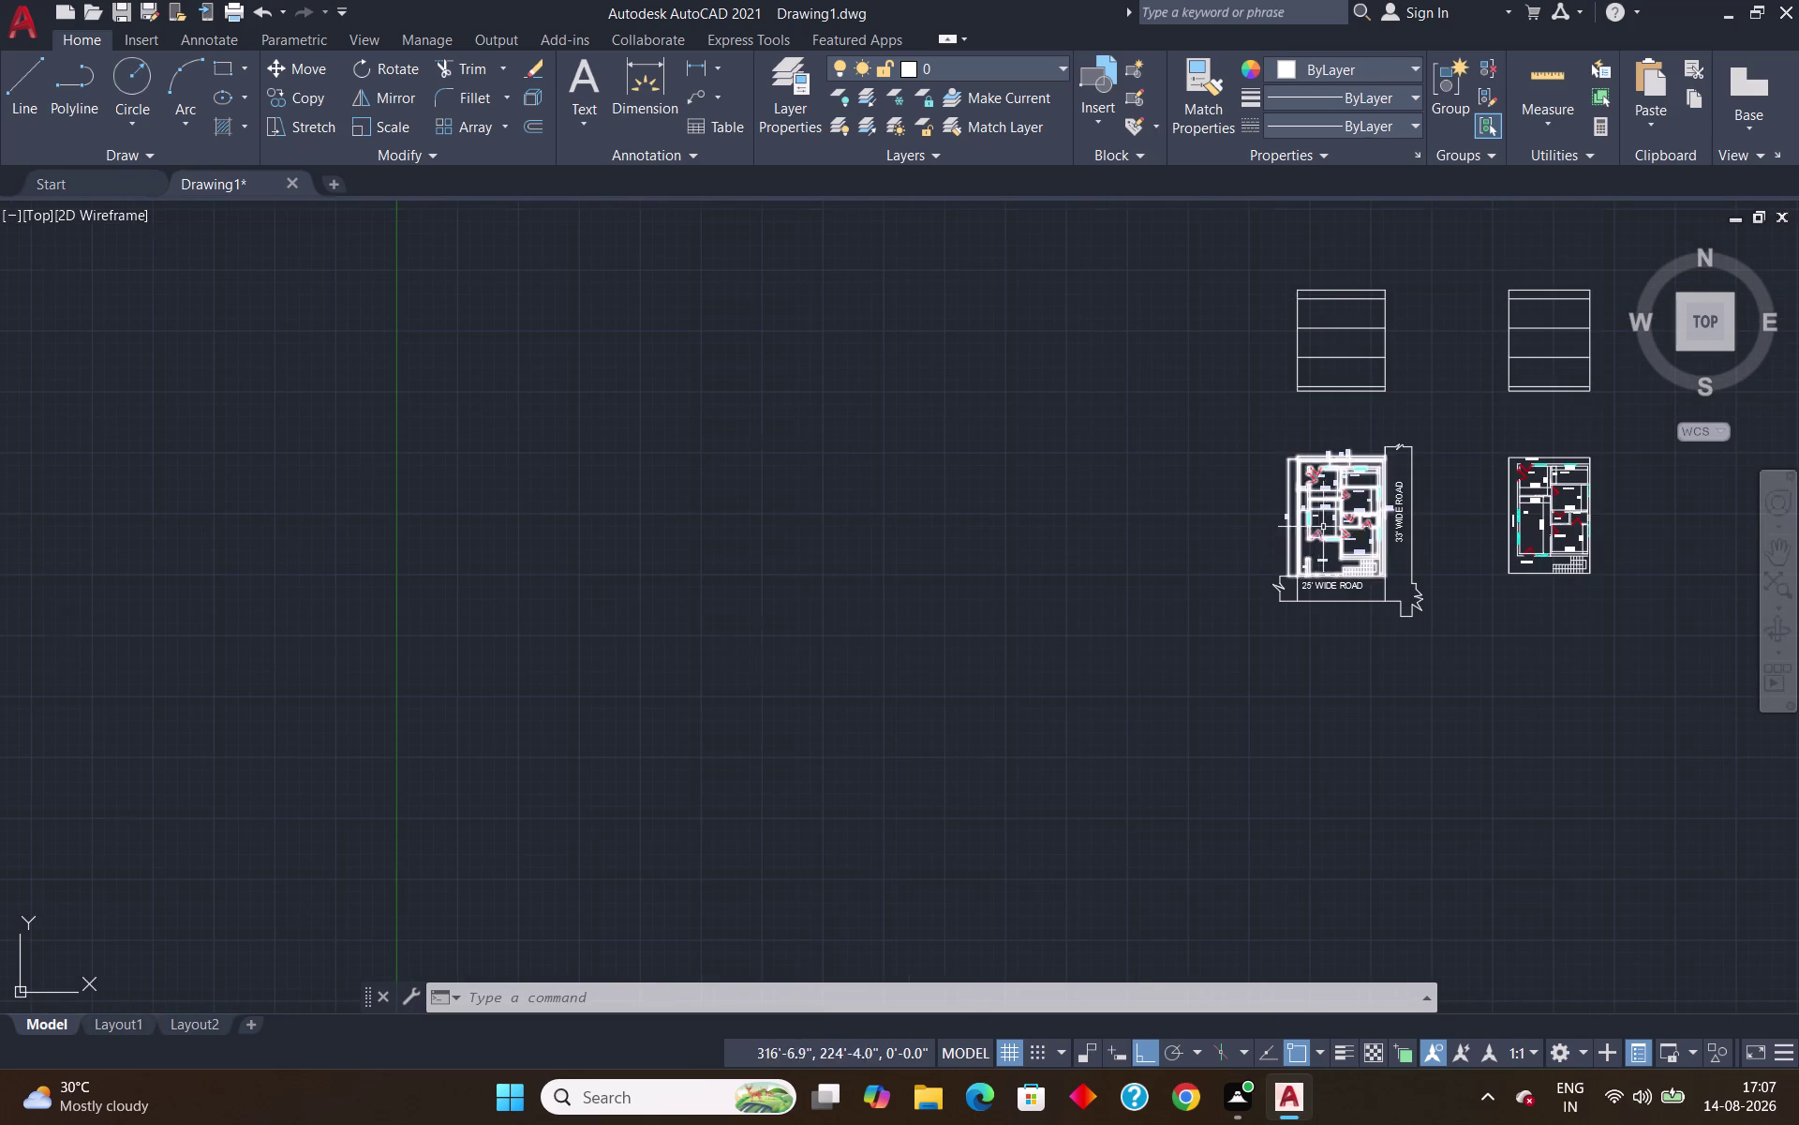
scroll(up, 3)
scroll(up, 3)
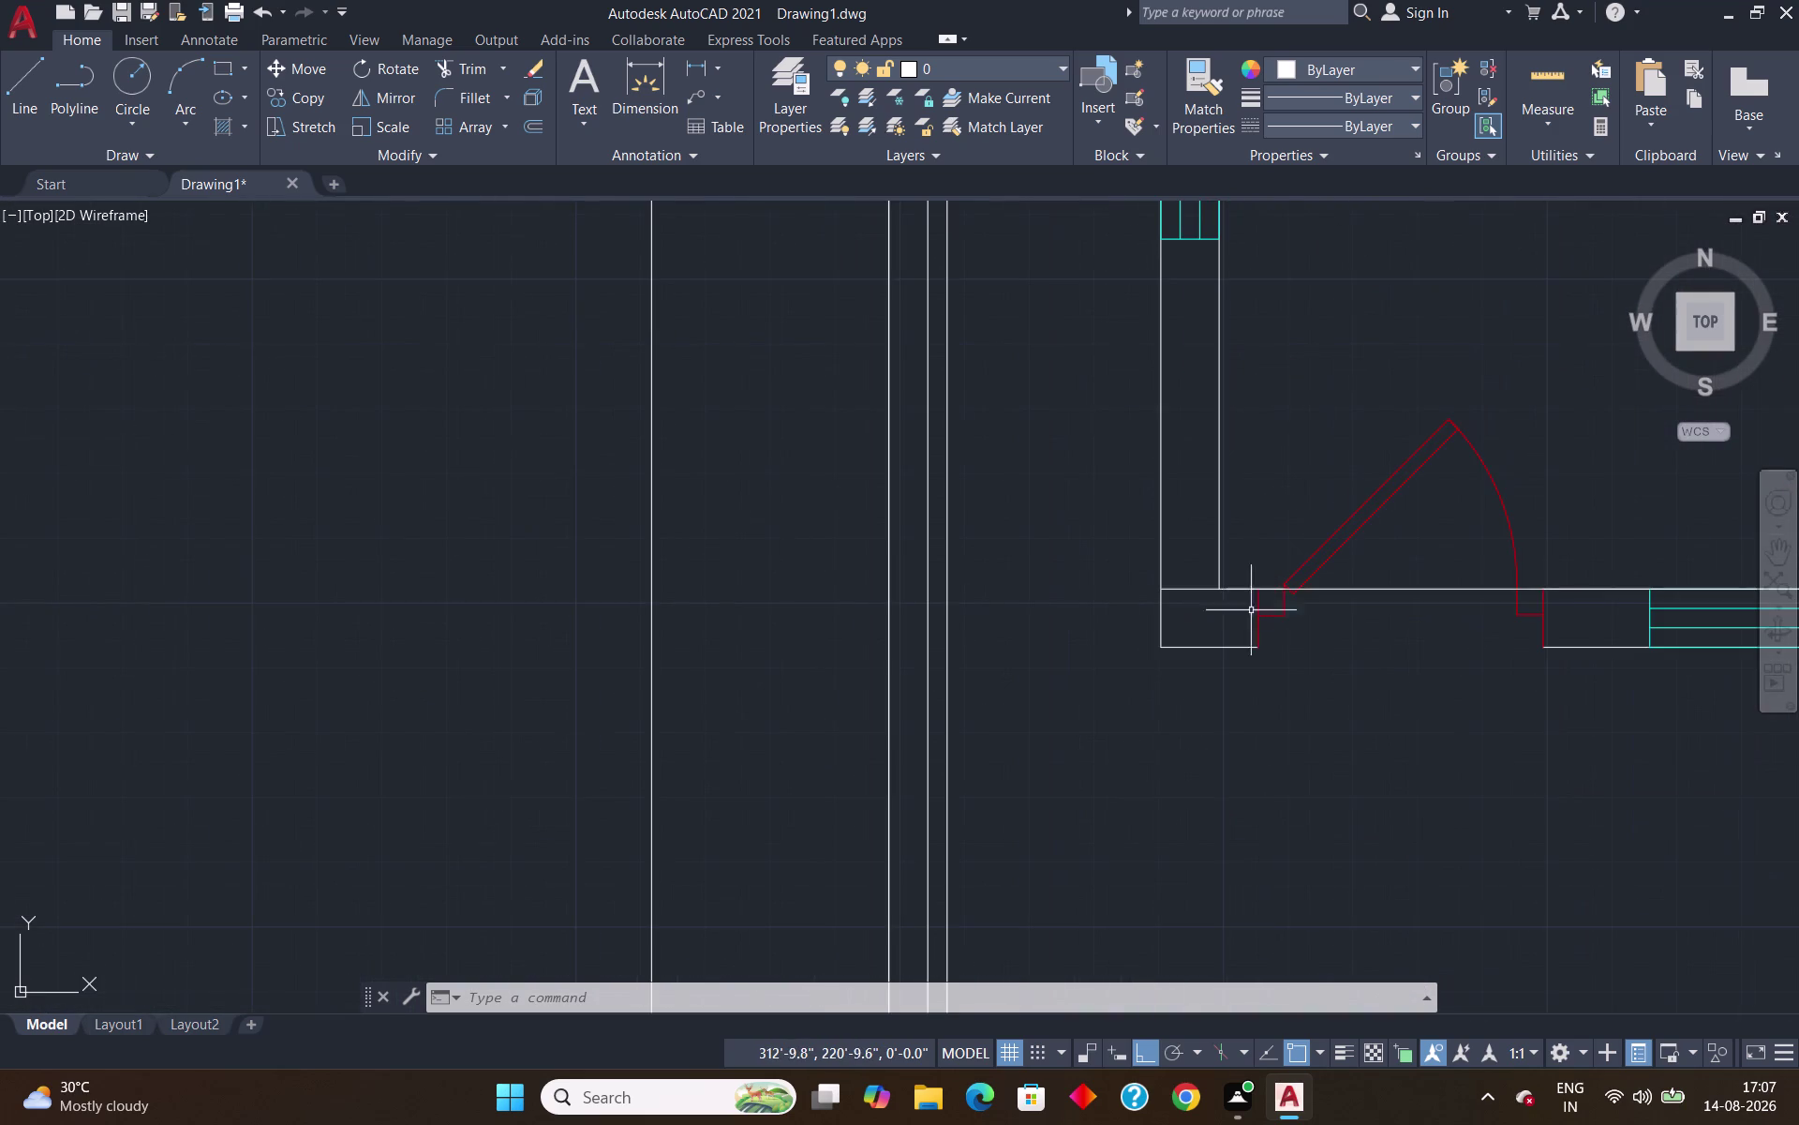
scroll(down, 3)
key(x)
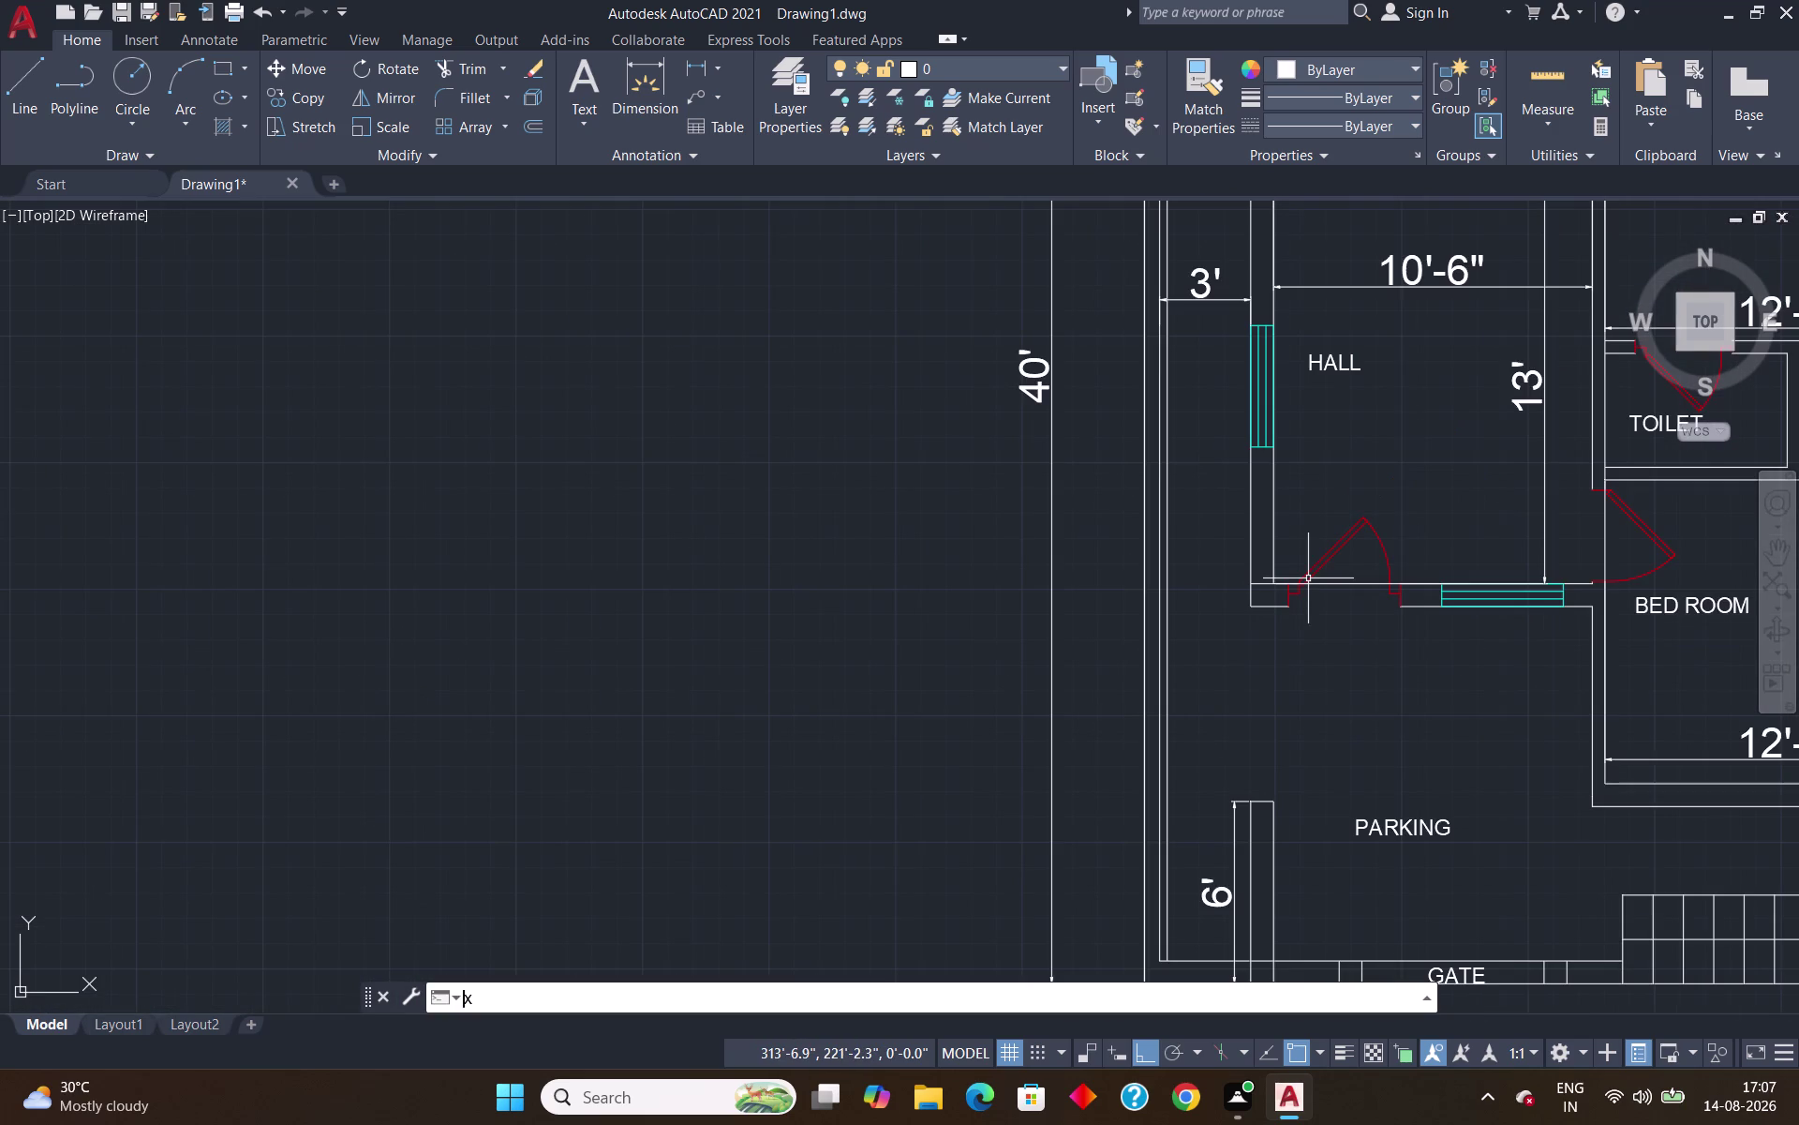
key(l)
key(Return)
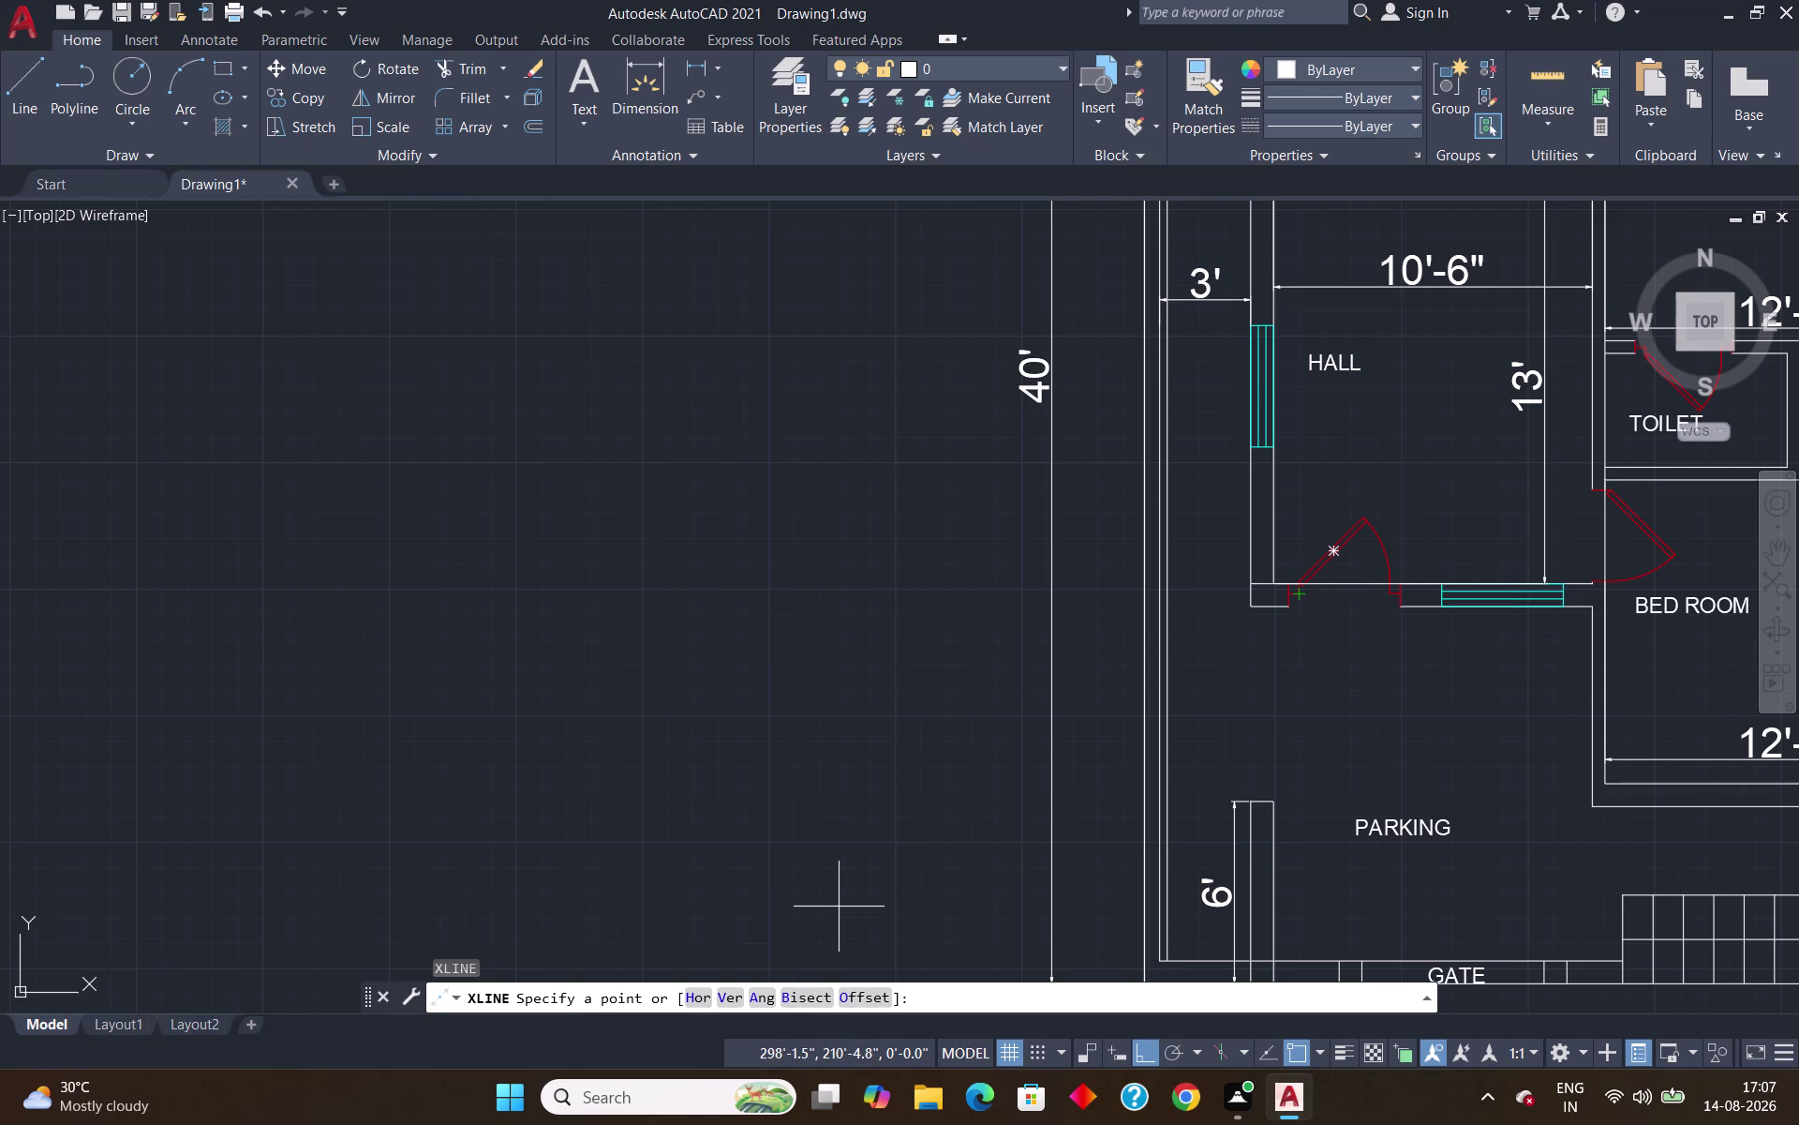
Project vertical construction lines from both edges of the hall door.
key(v)
key(Return)
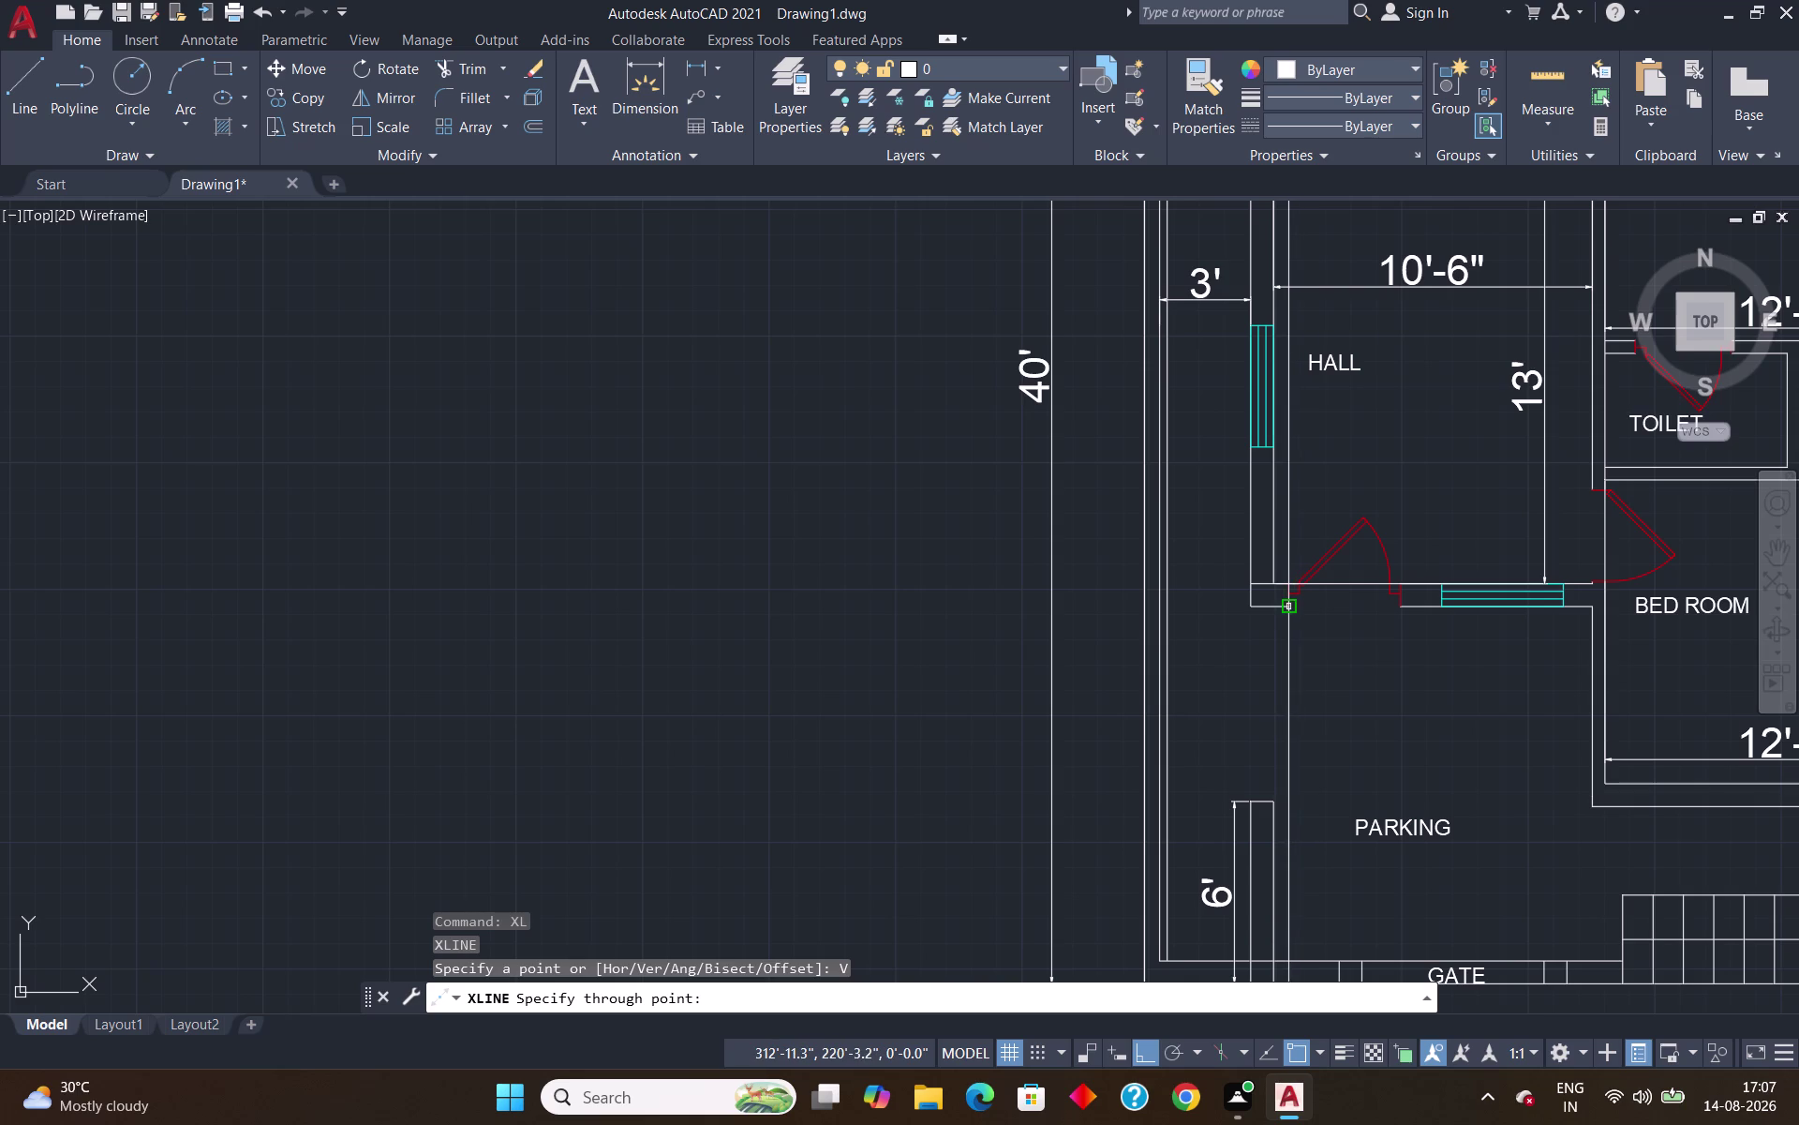
scroll(up, 3)
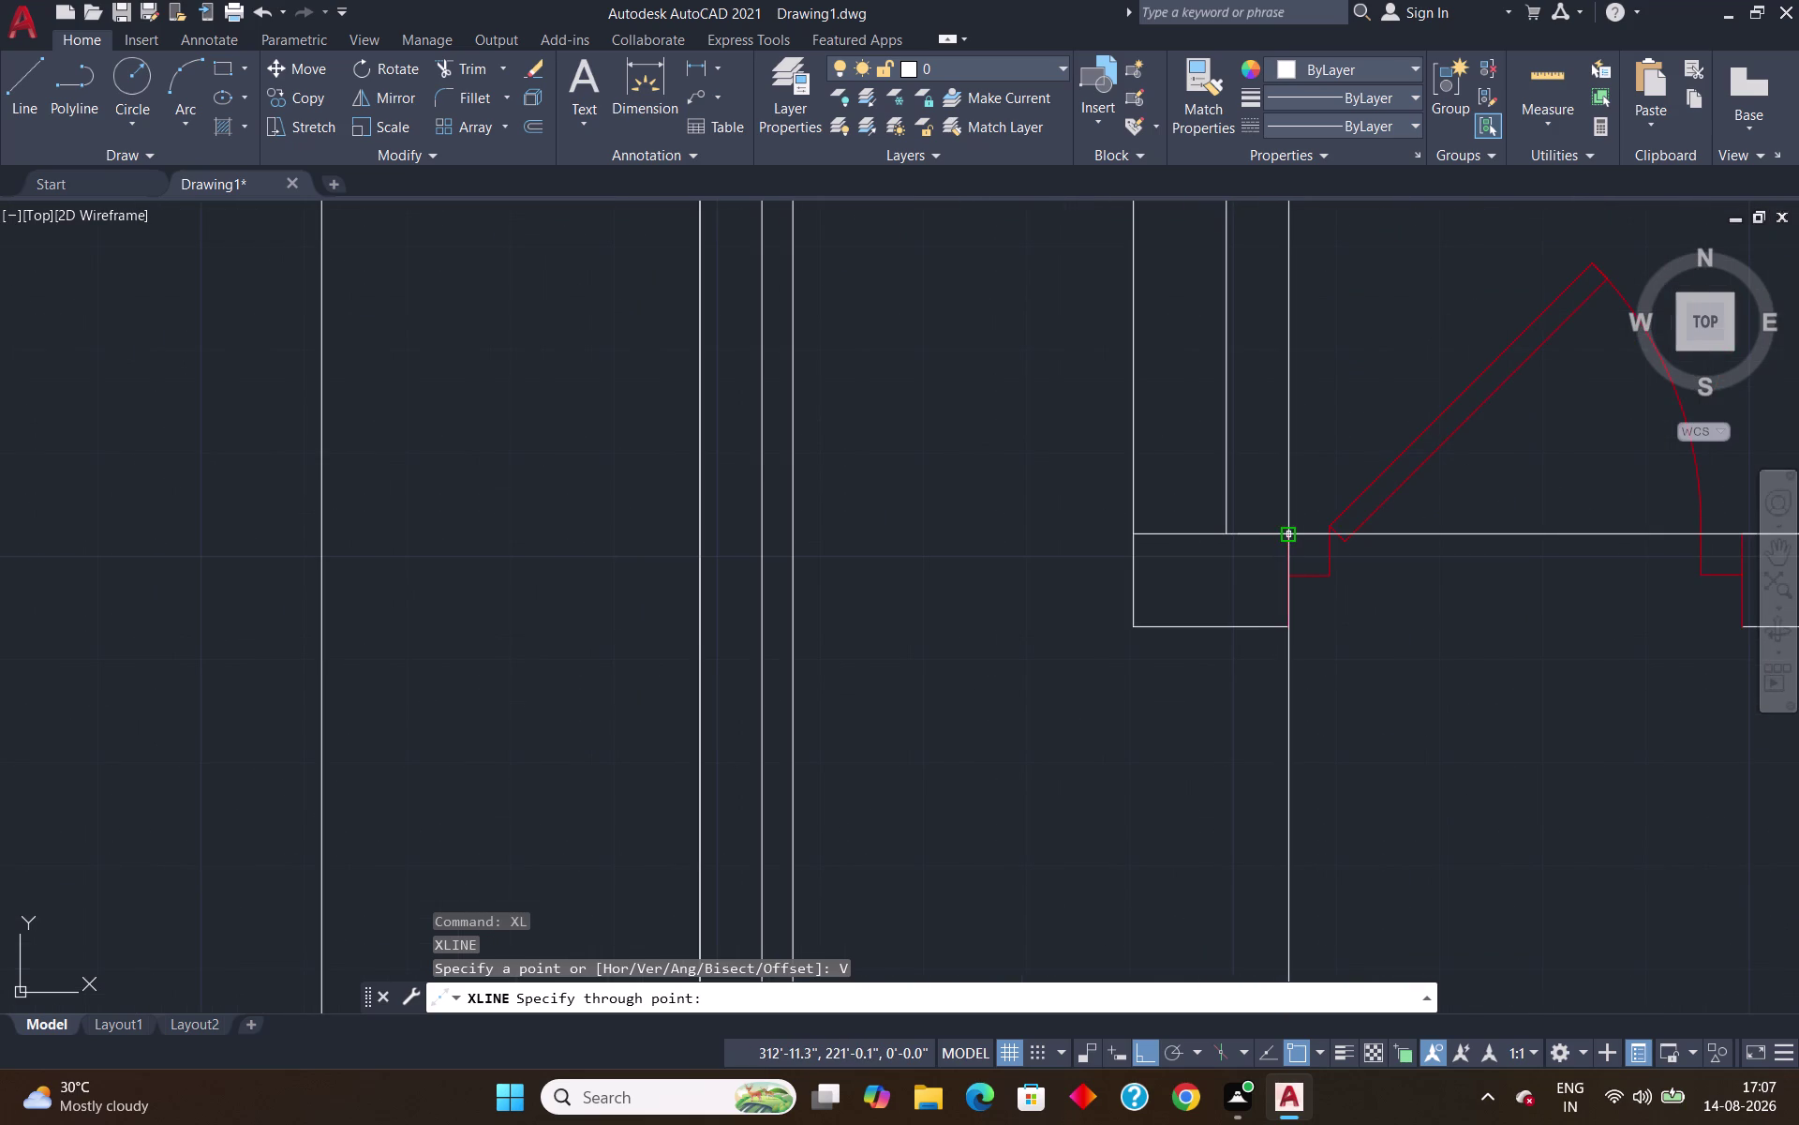
click(1290, 539)
scroll(down, 3)
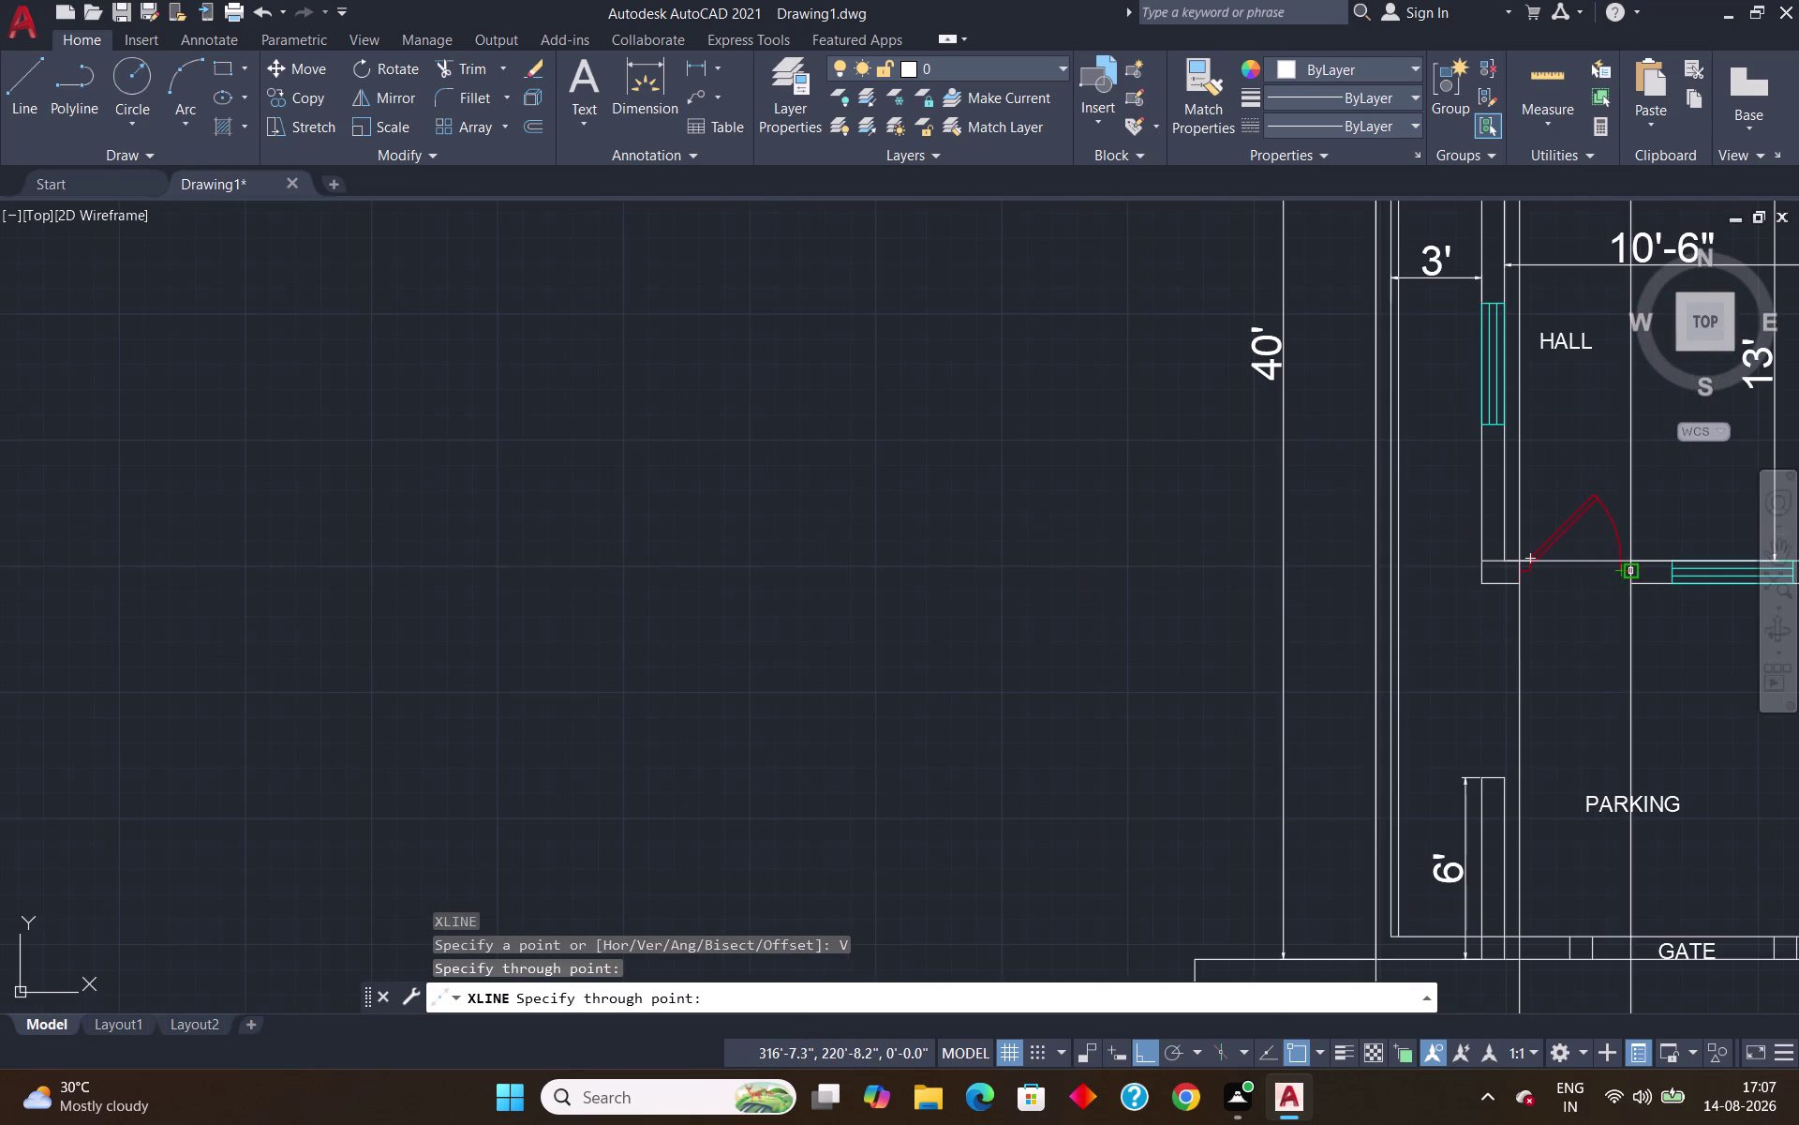
scroll(up, 3)
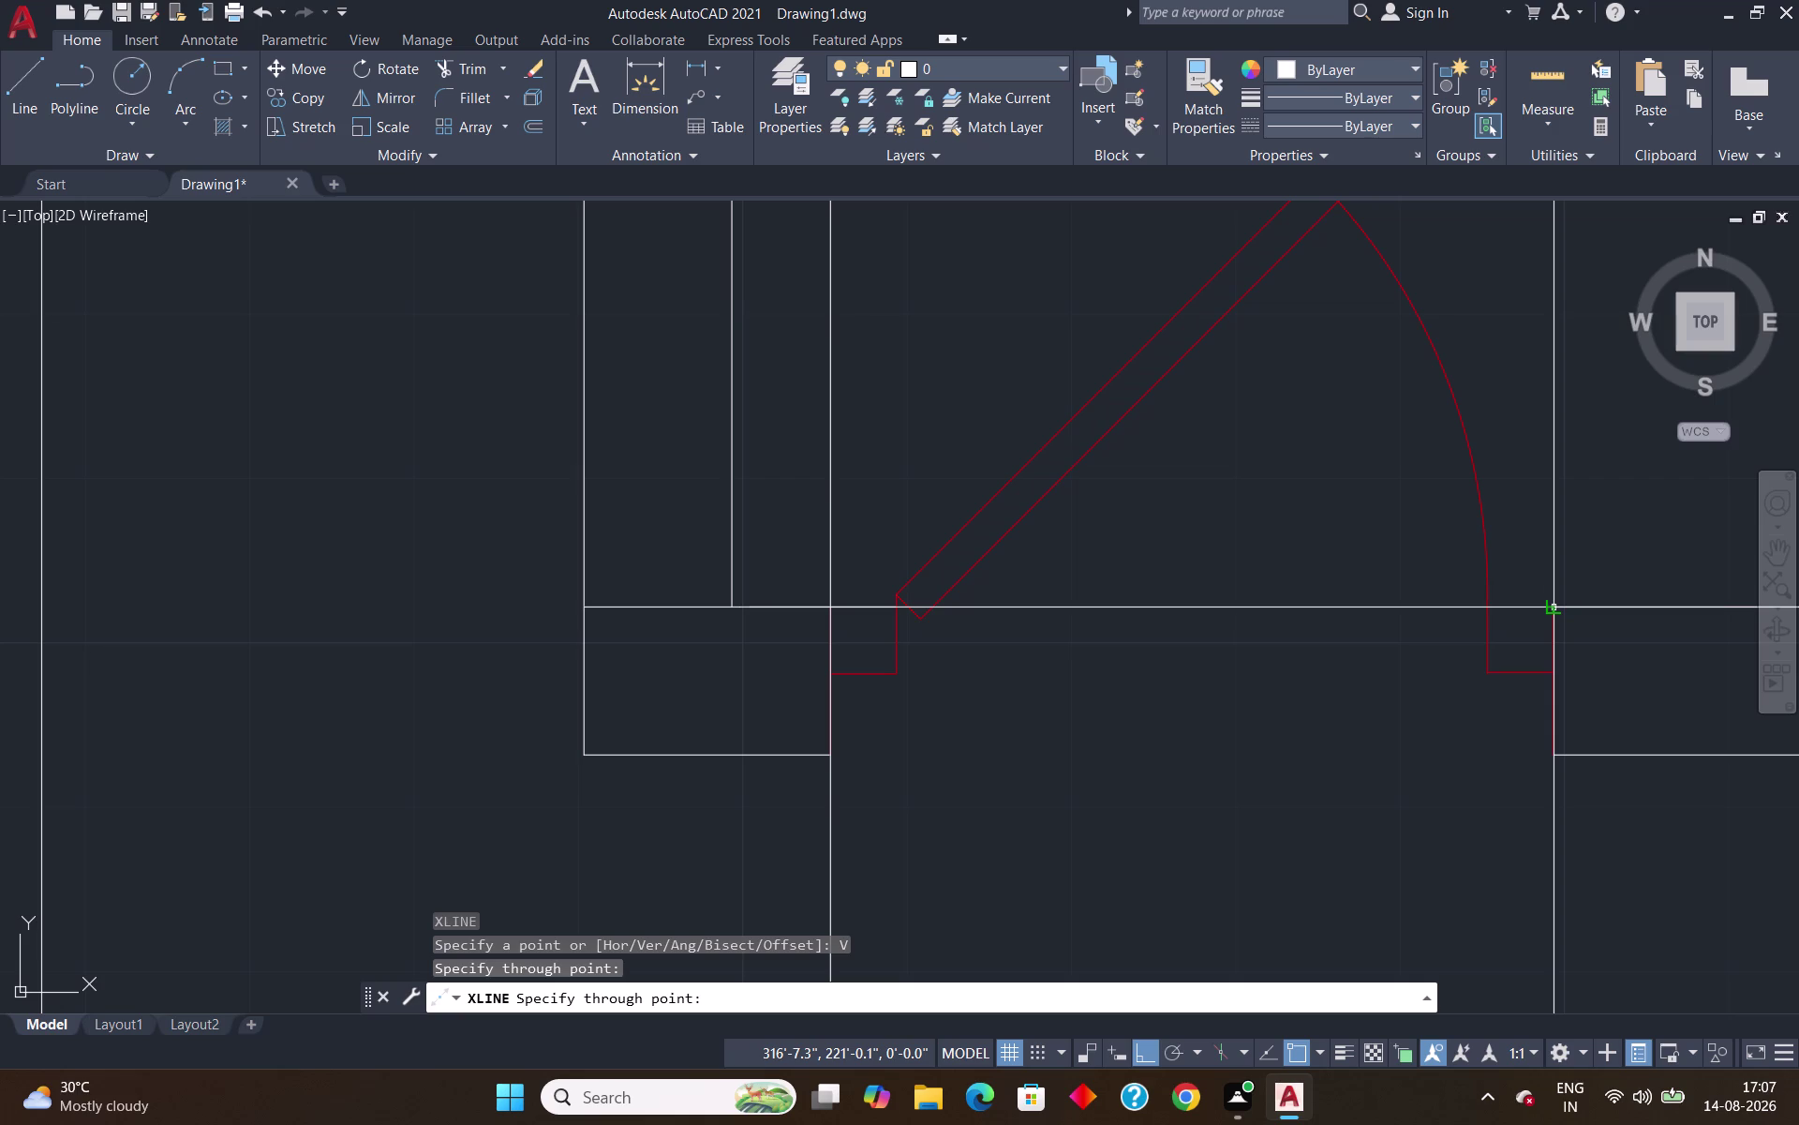
scroll(up, 3)
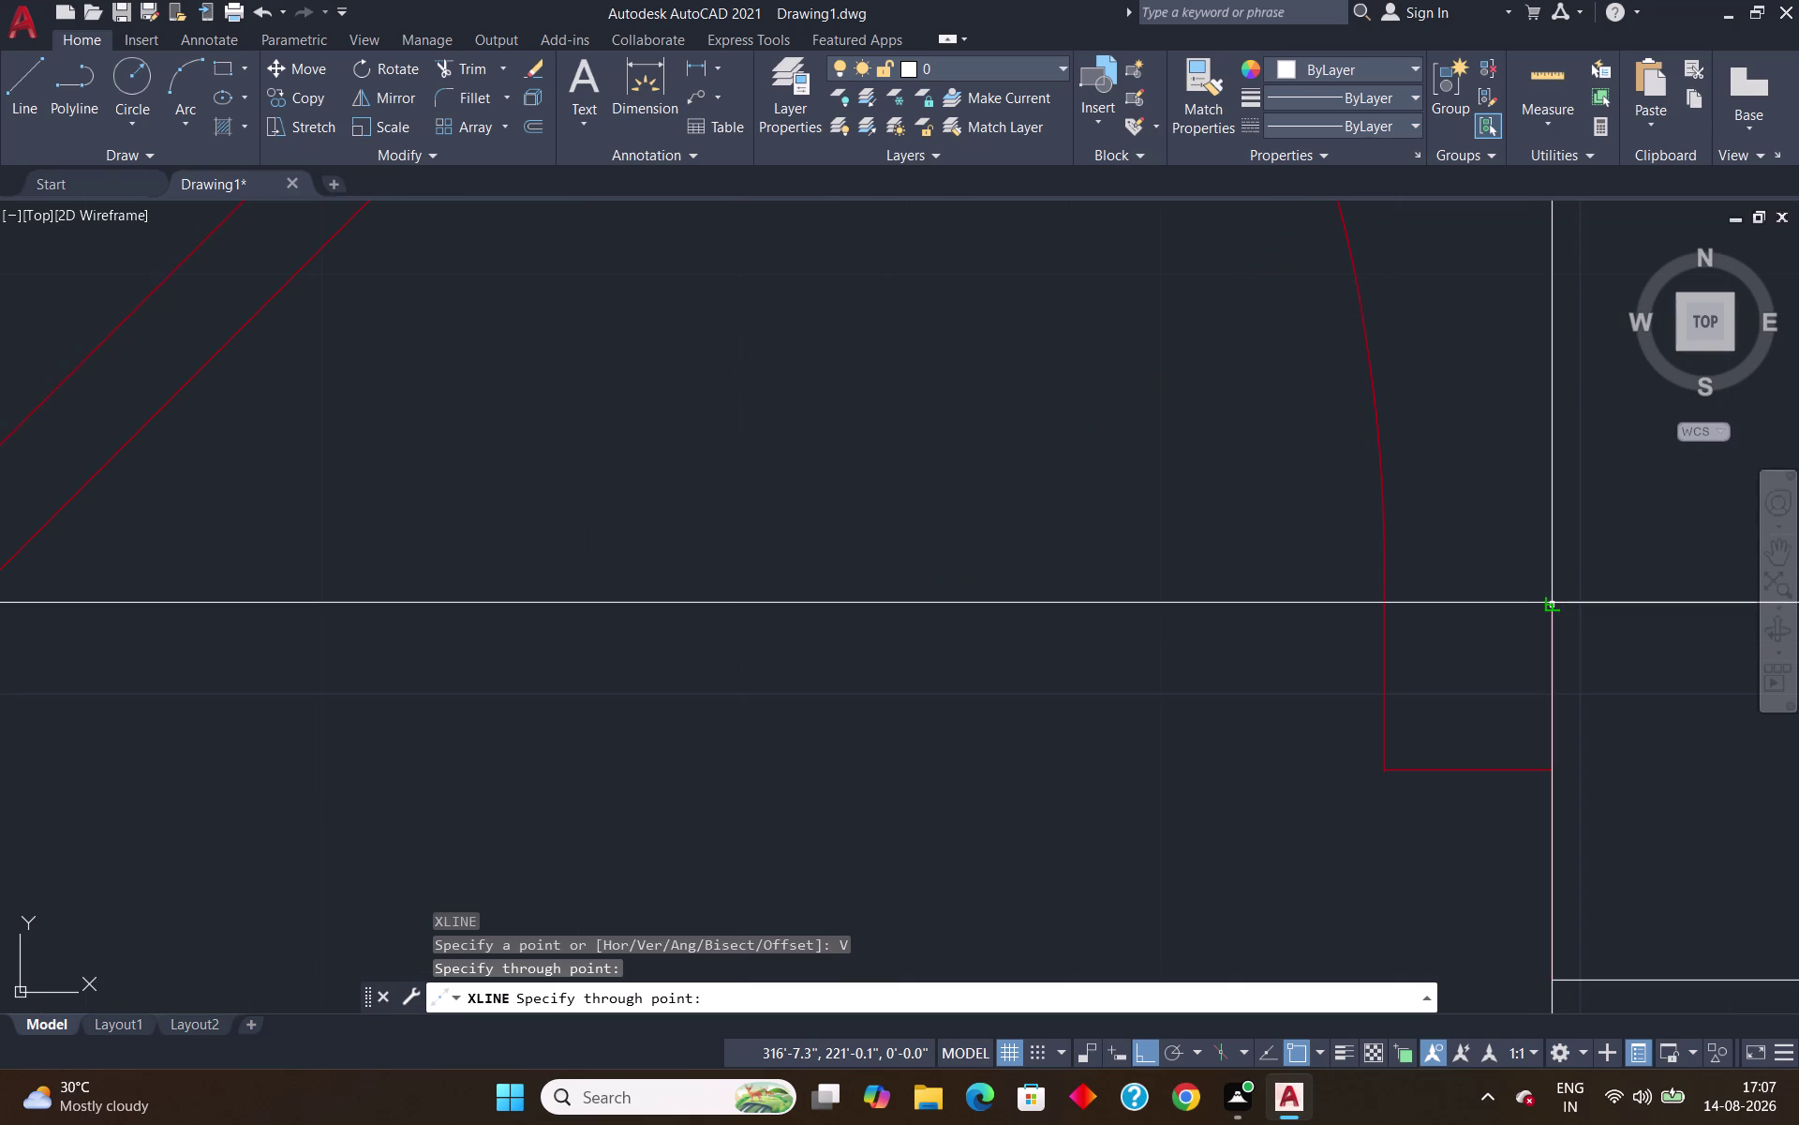
scroll(up, 3)
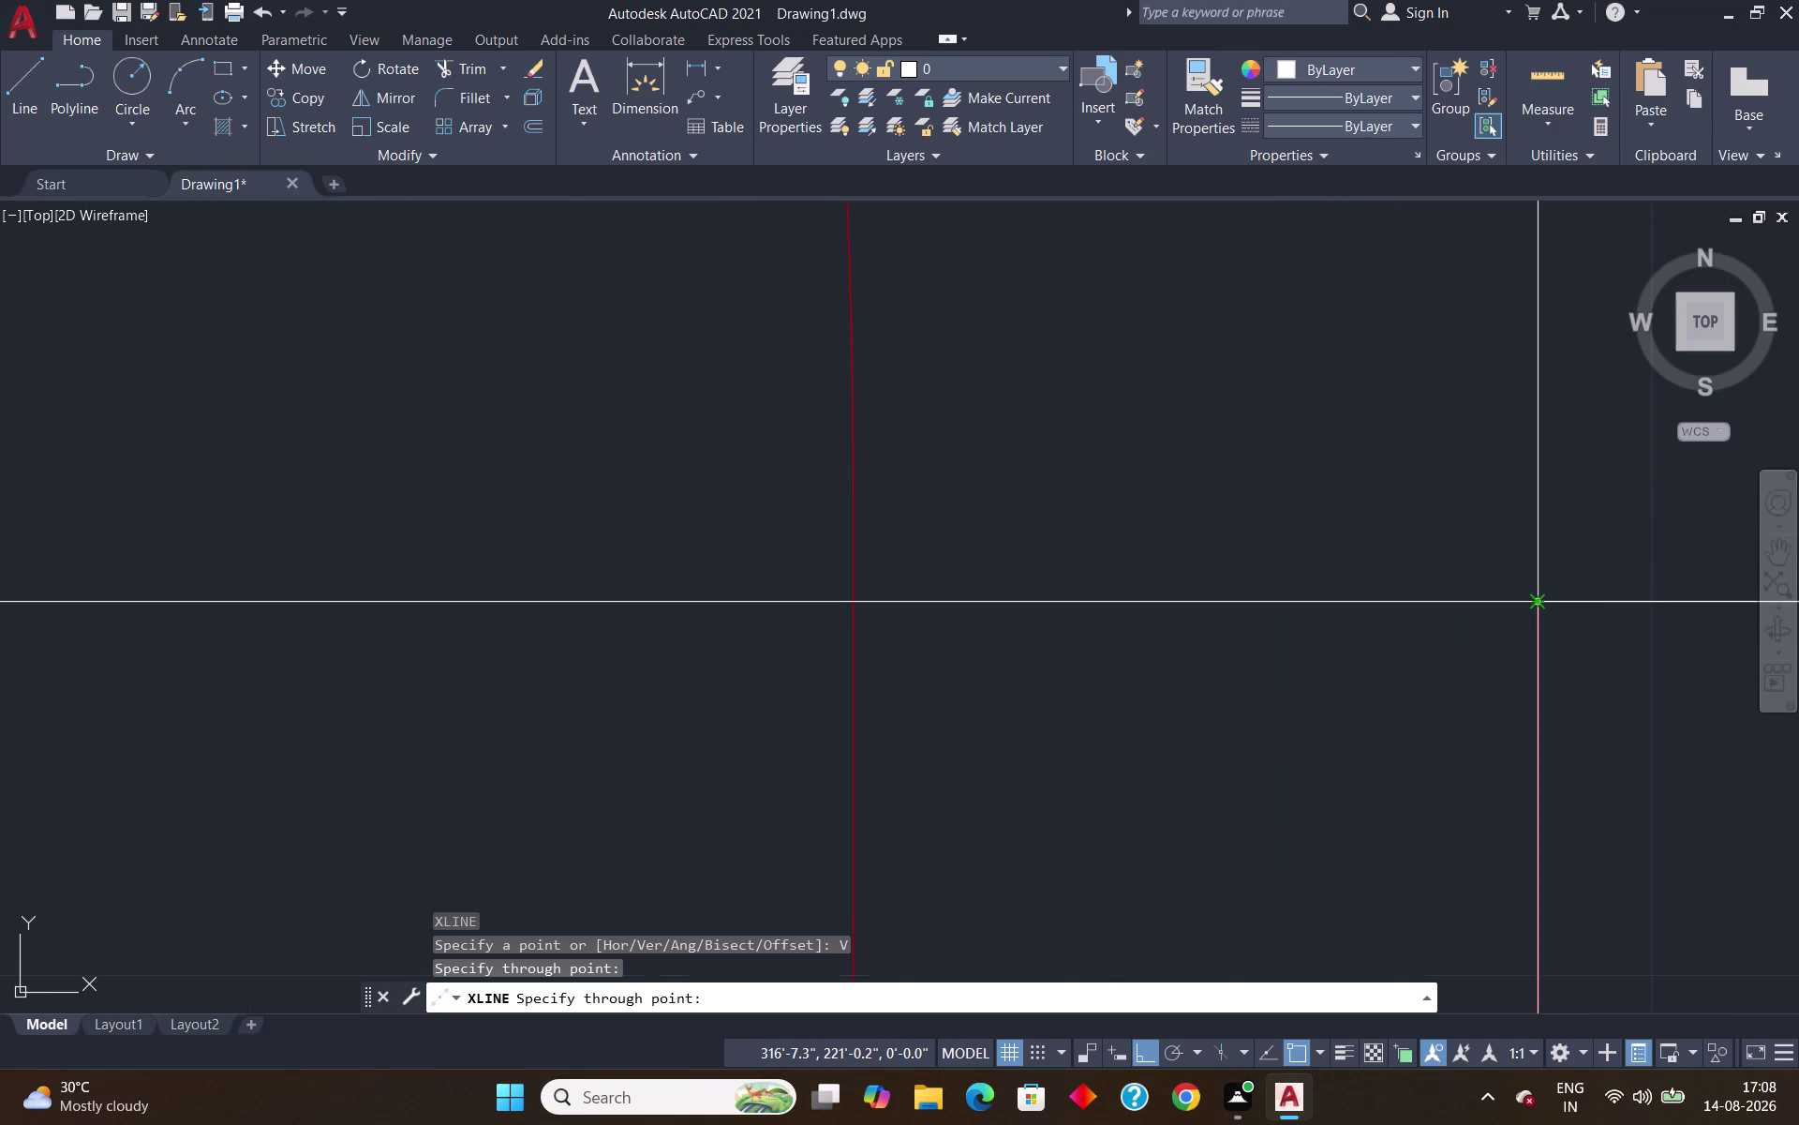
click(1544, 601)
Project vertical construction lines from both ends of the window beside the door.
scroll(down, 3)
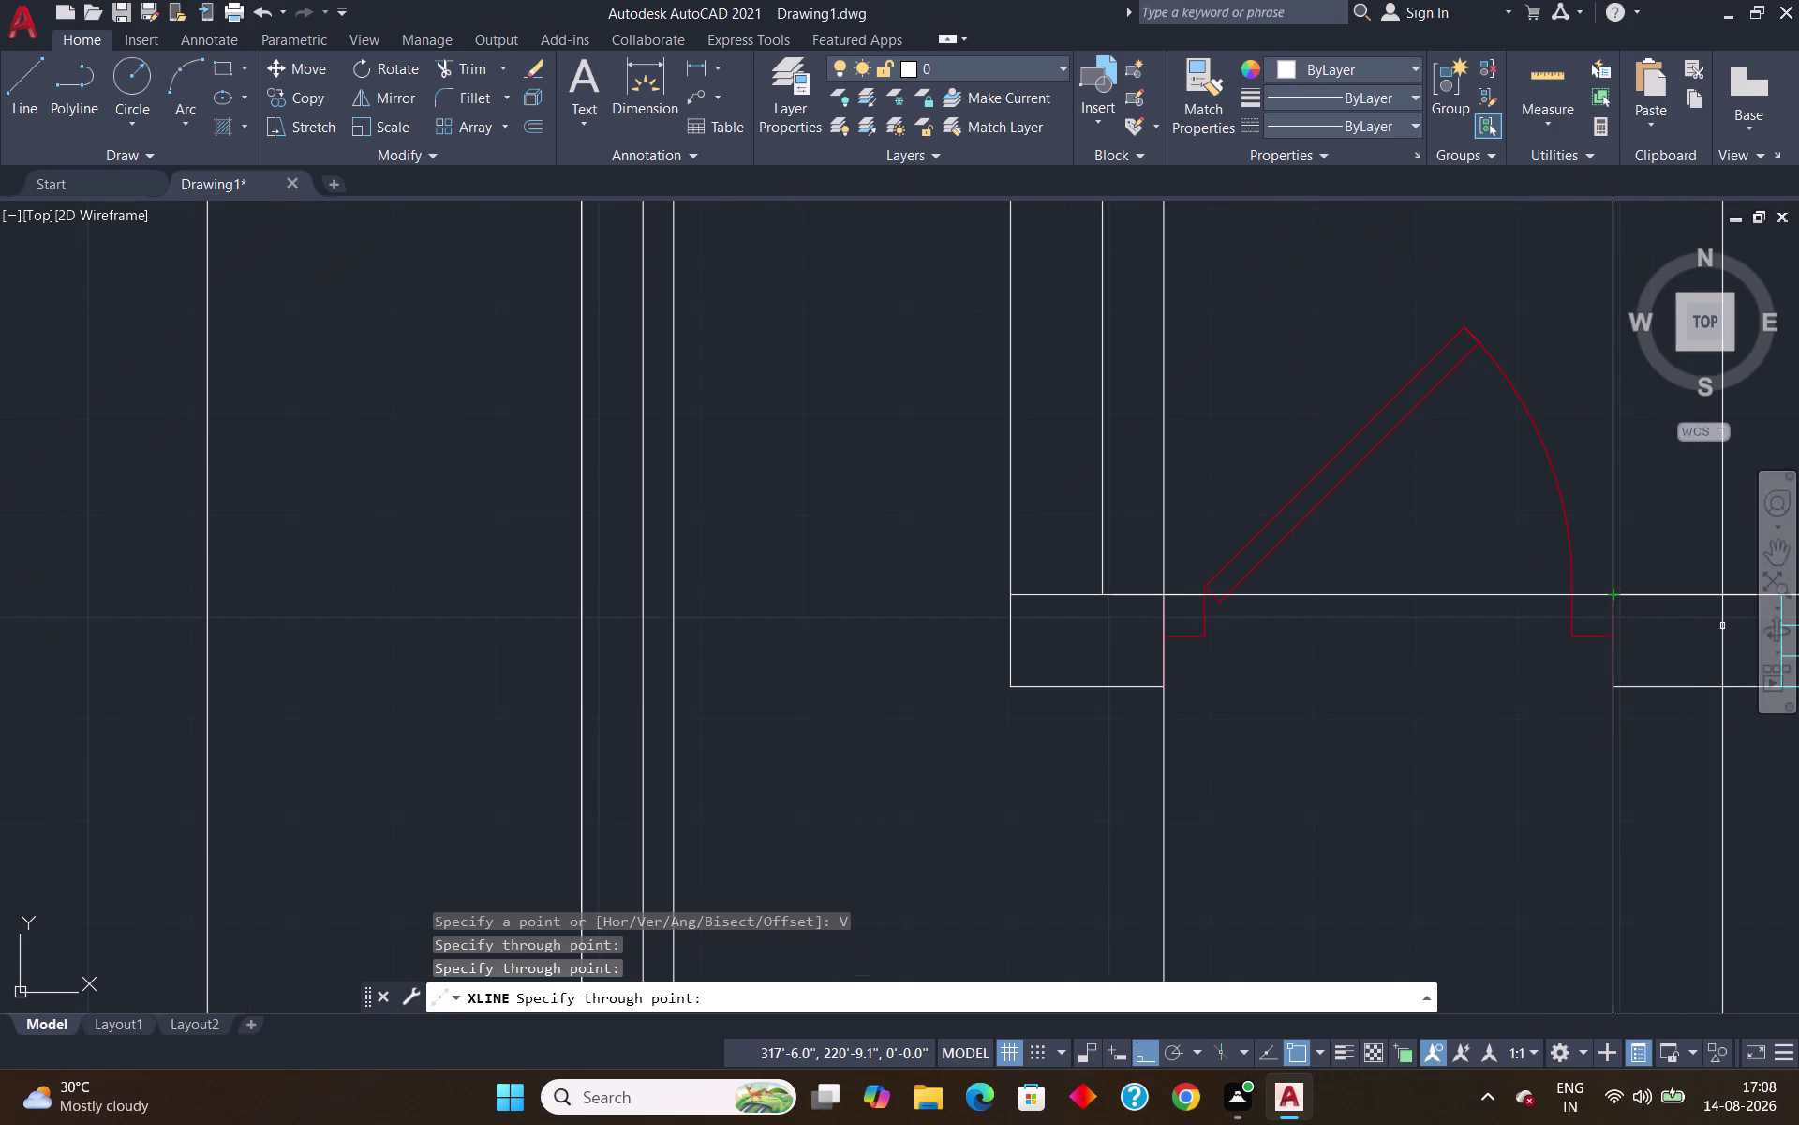
middle_drag(1722, 626, 1200, 630)
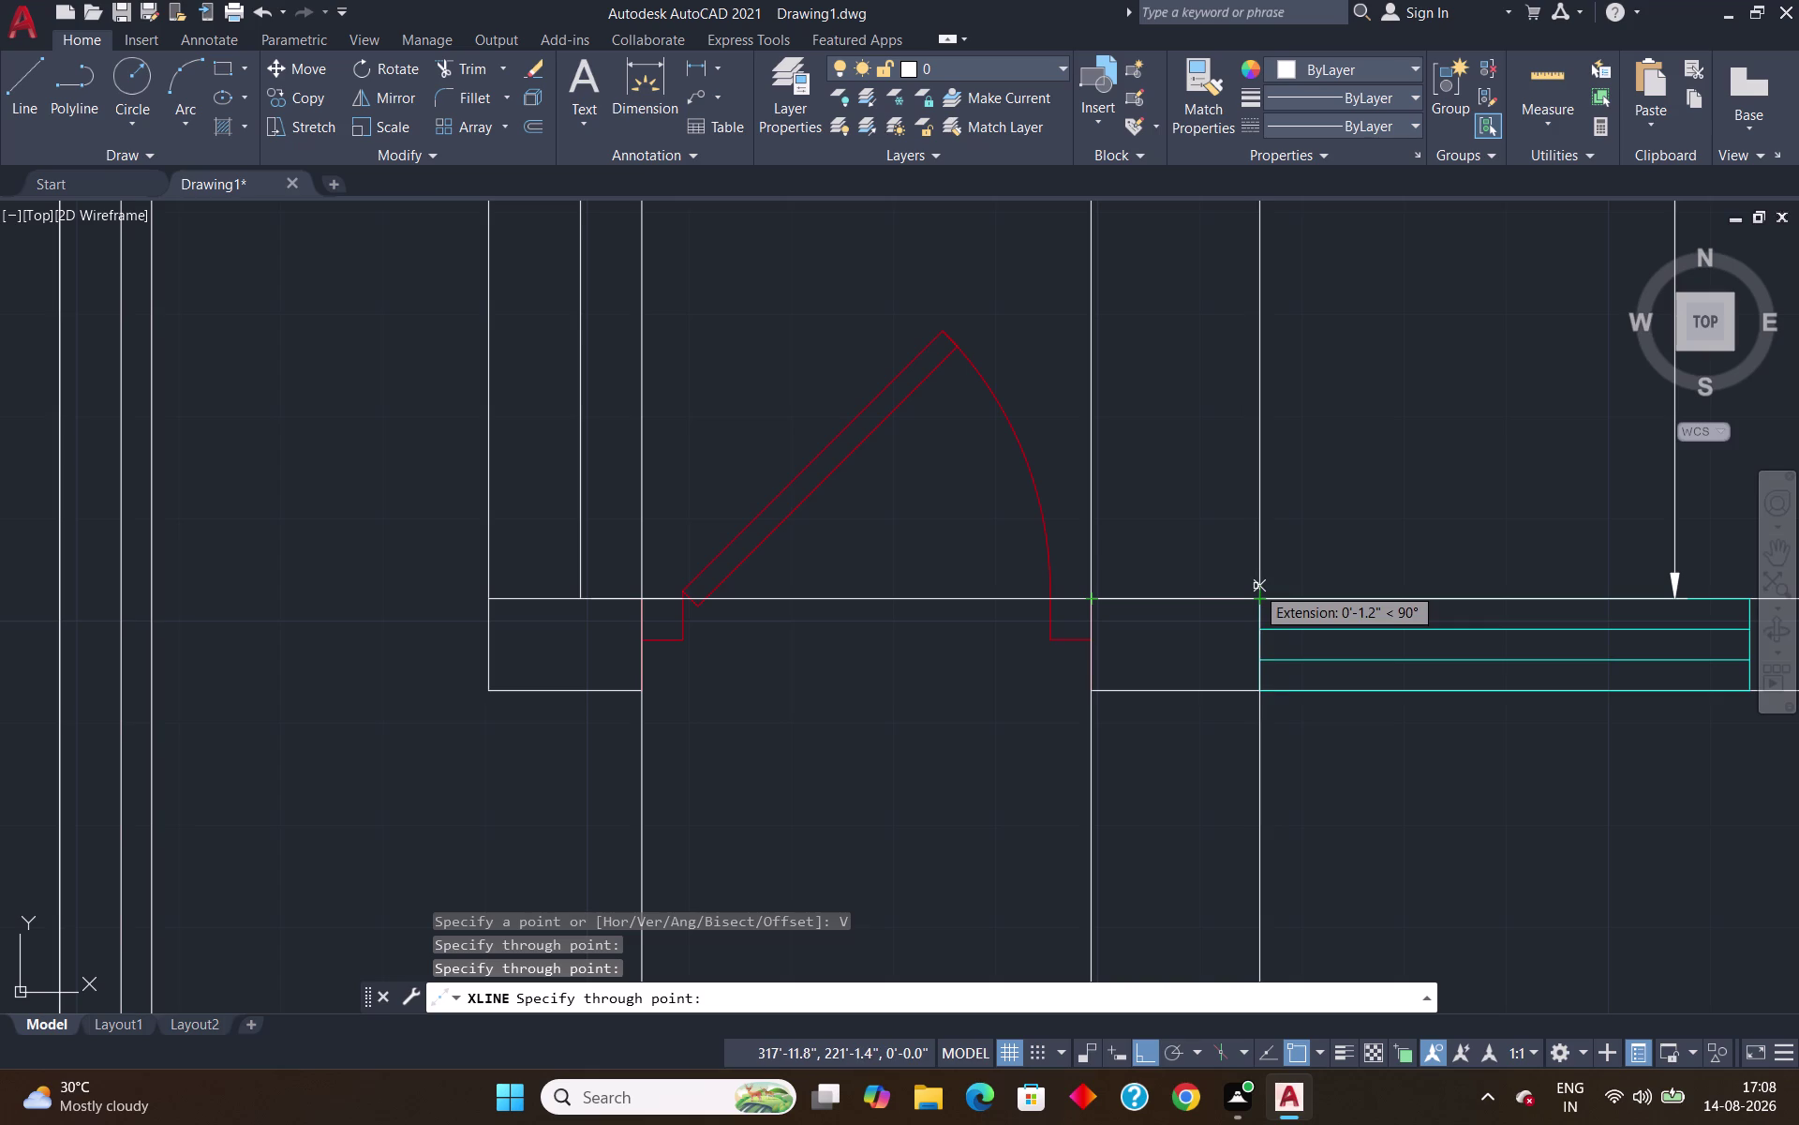
click(1261, 603)
scroll(down, 3)
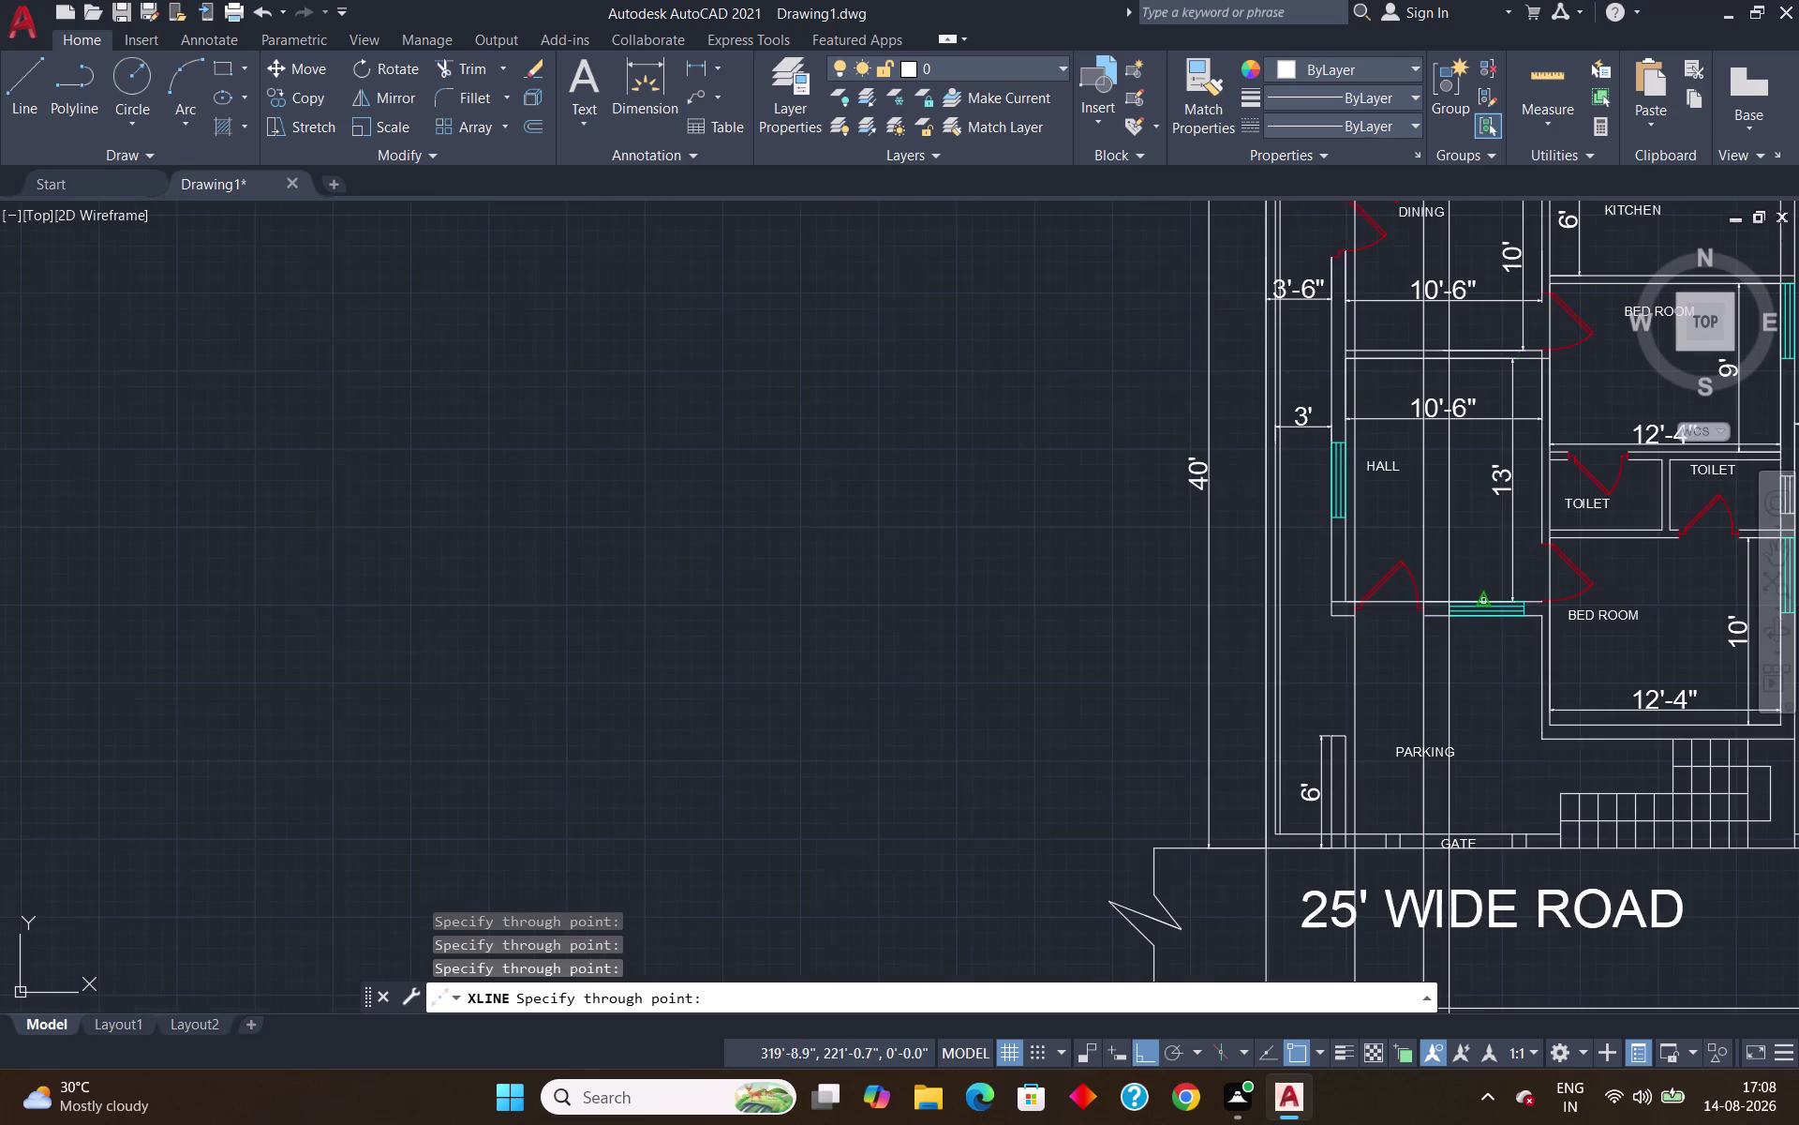
scroll(up, 3)
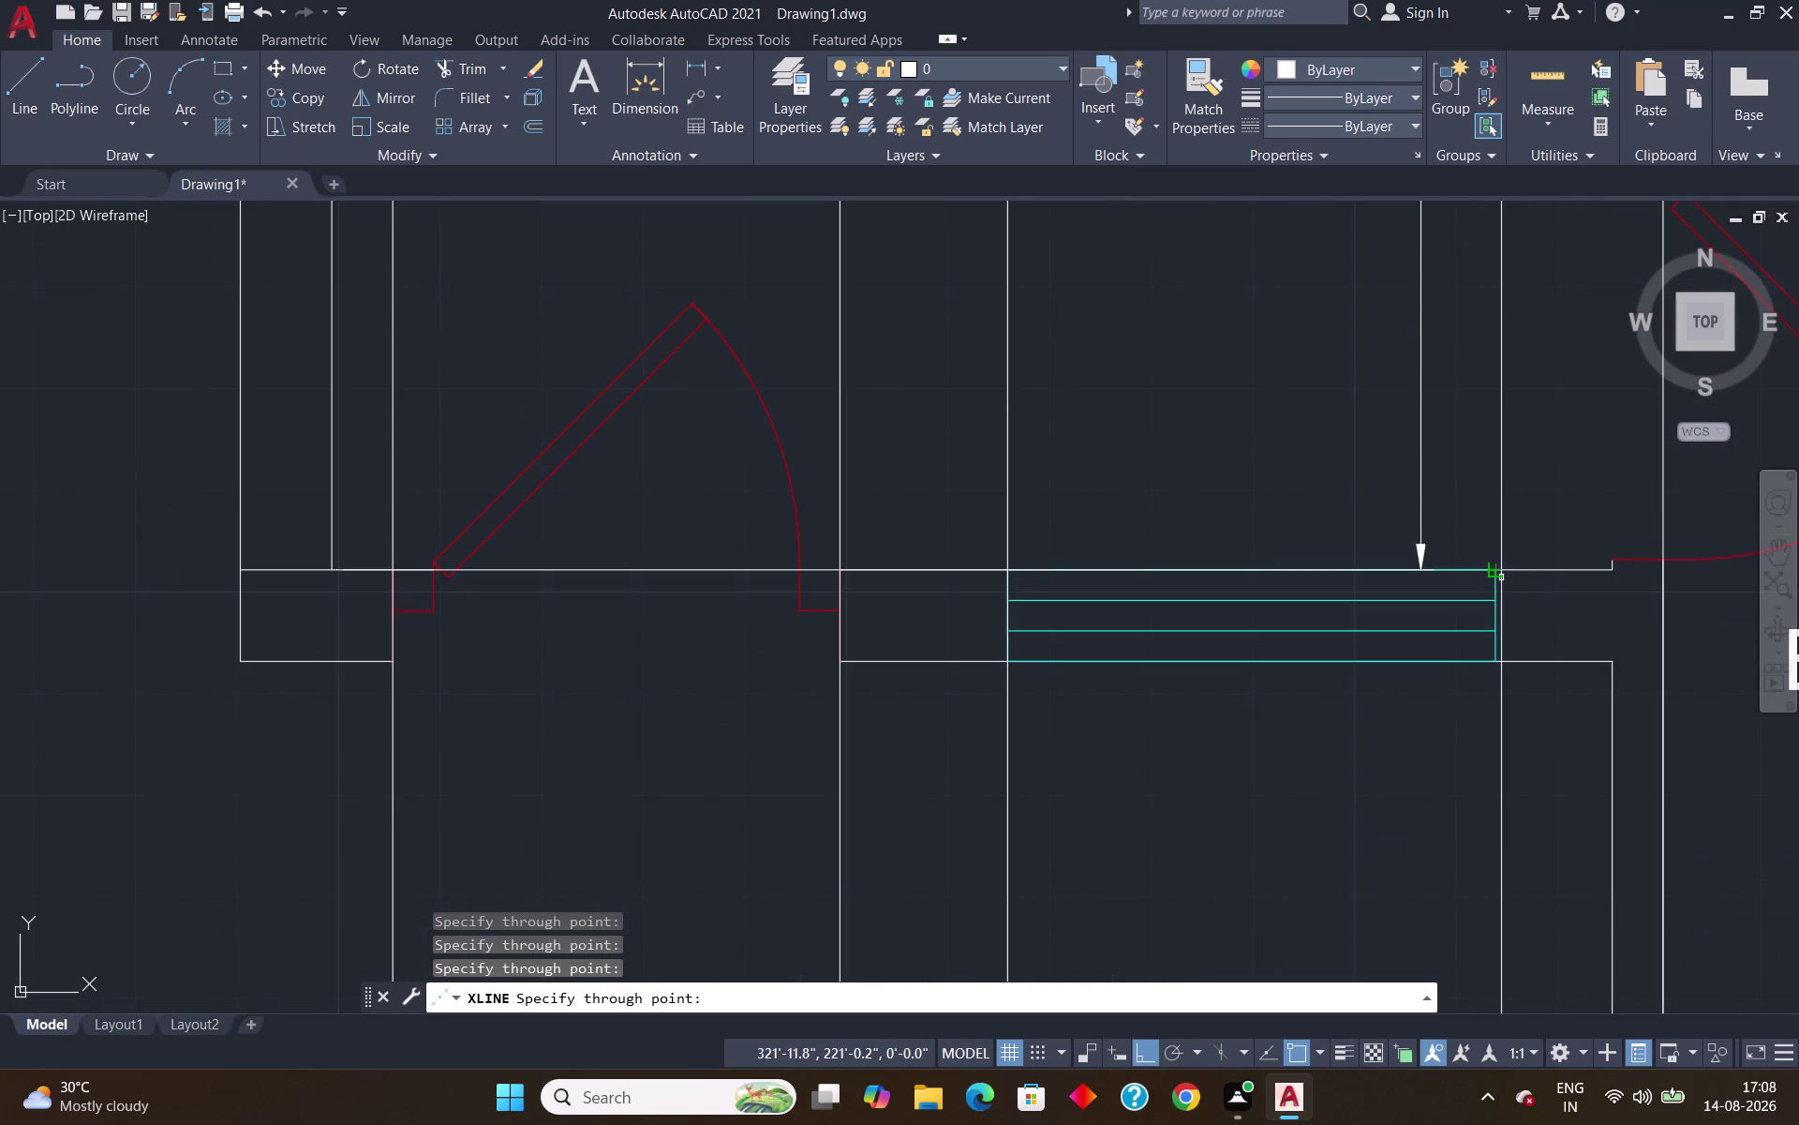
scroll(up, 3)
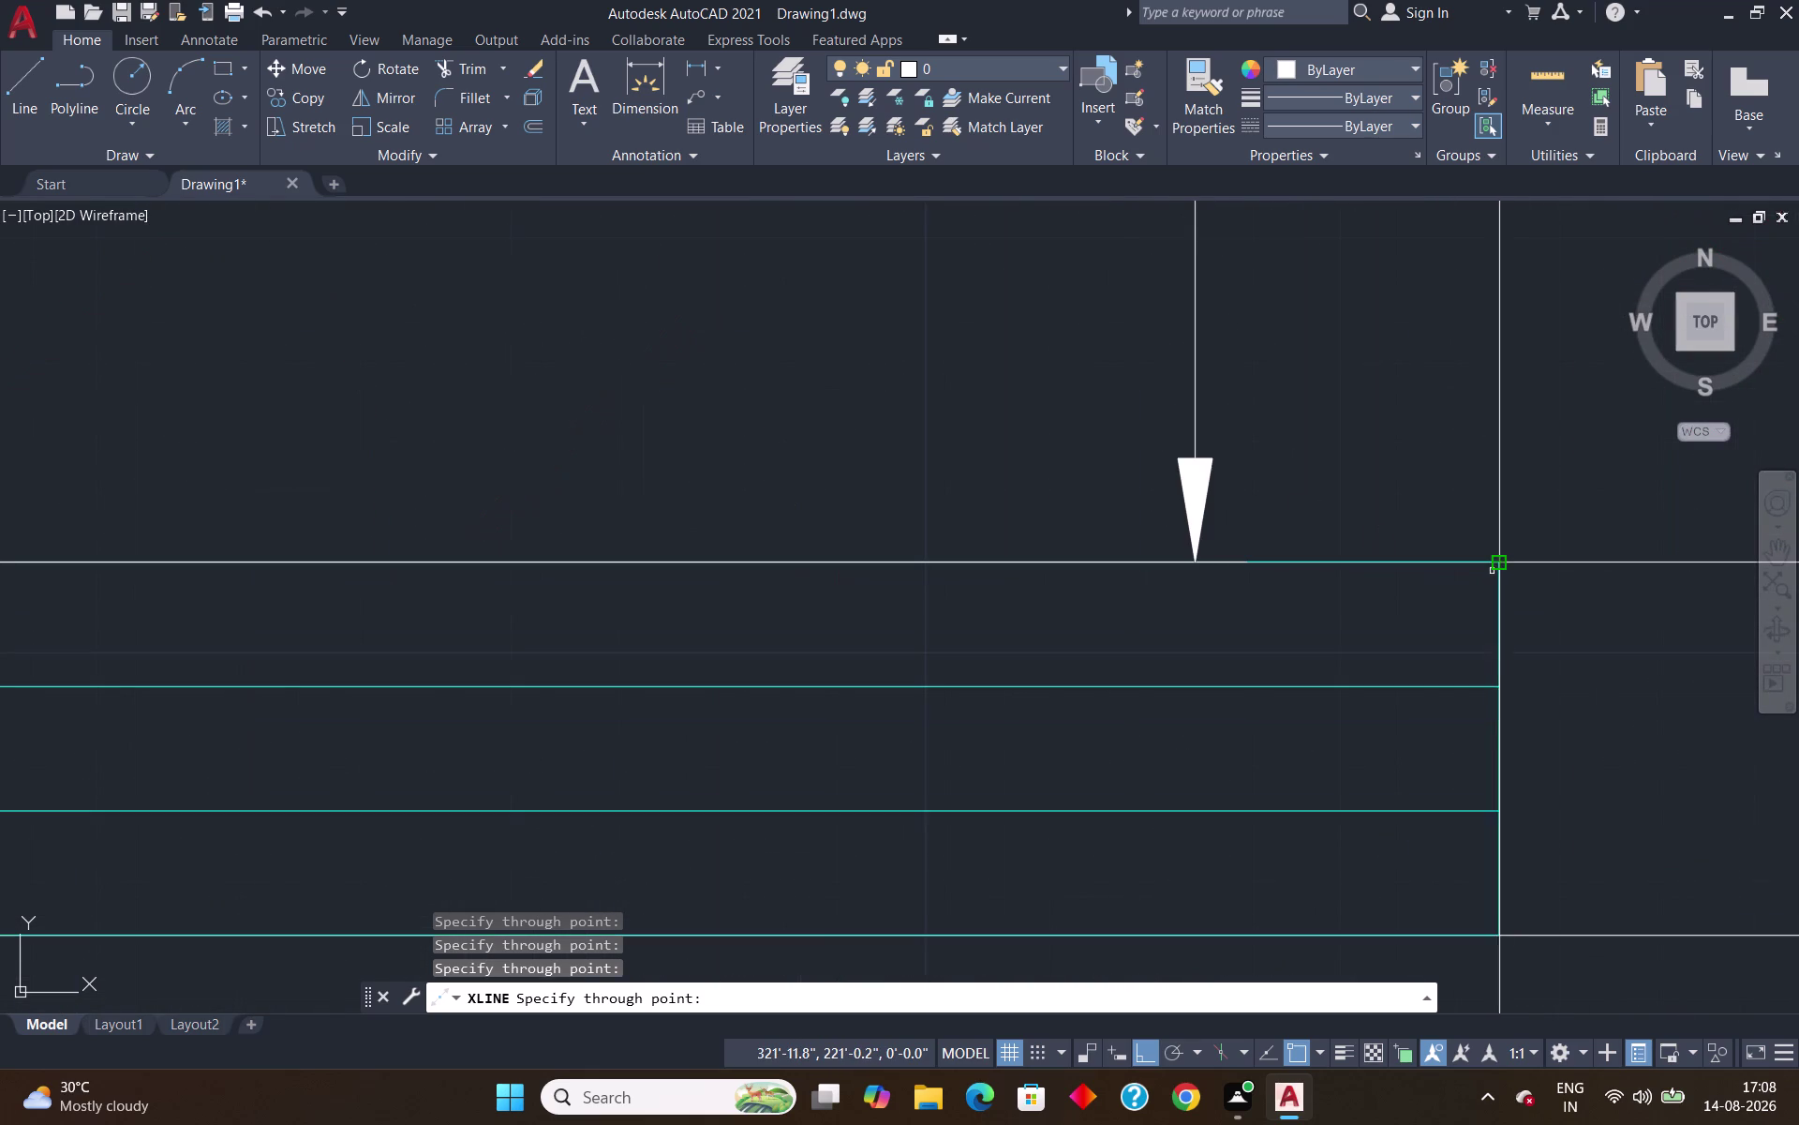
click(1492, 570)
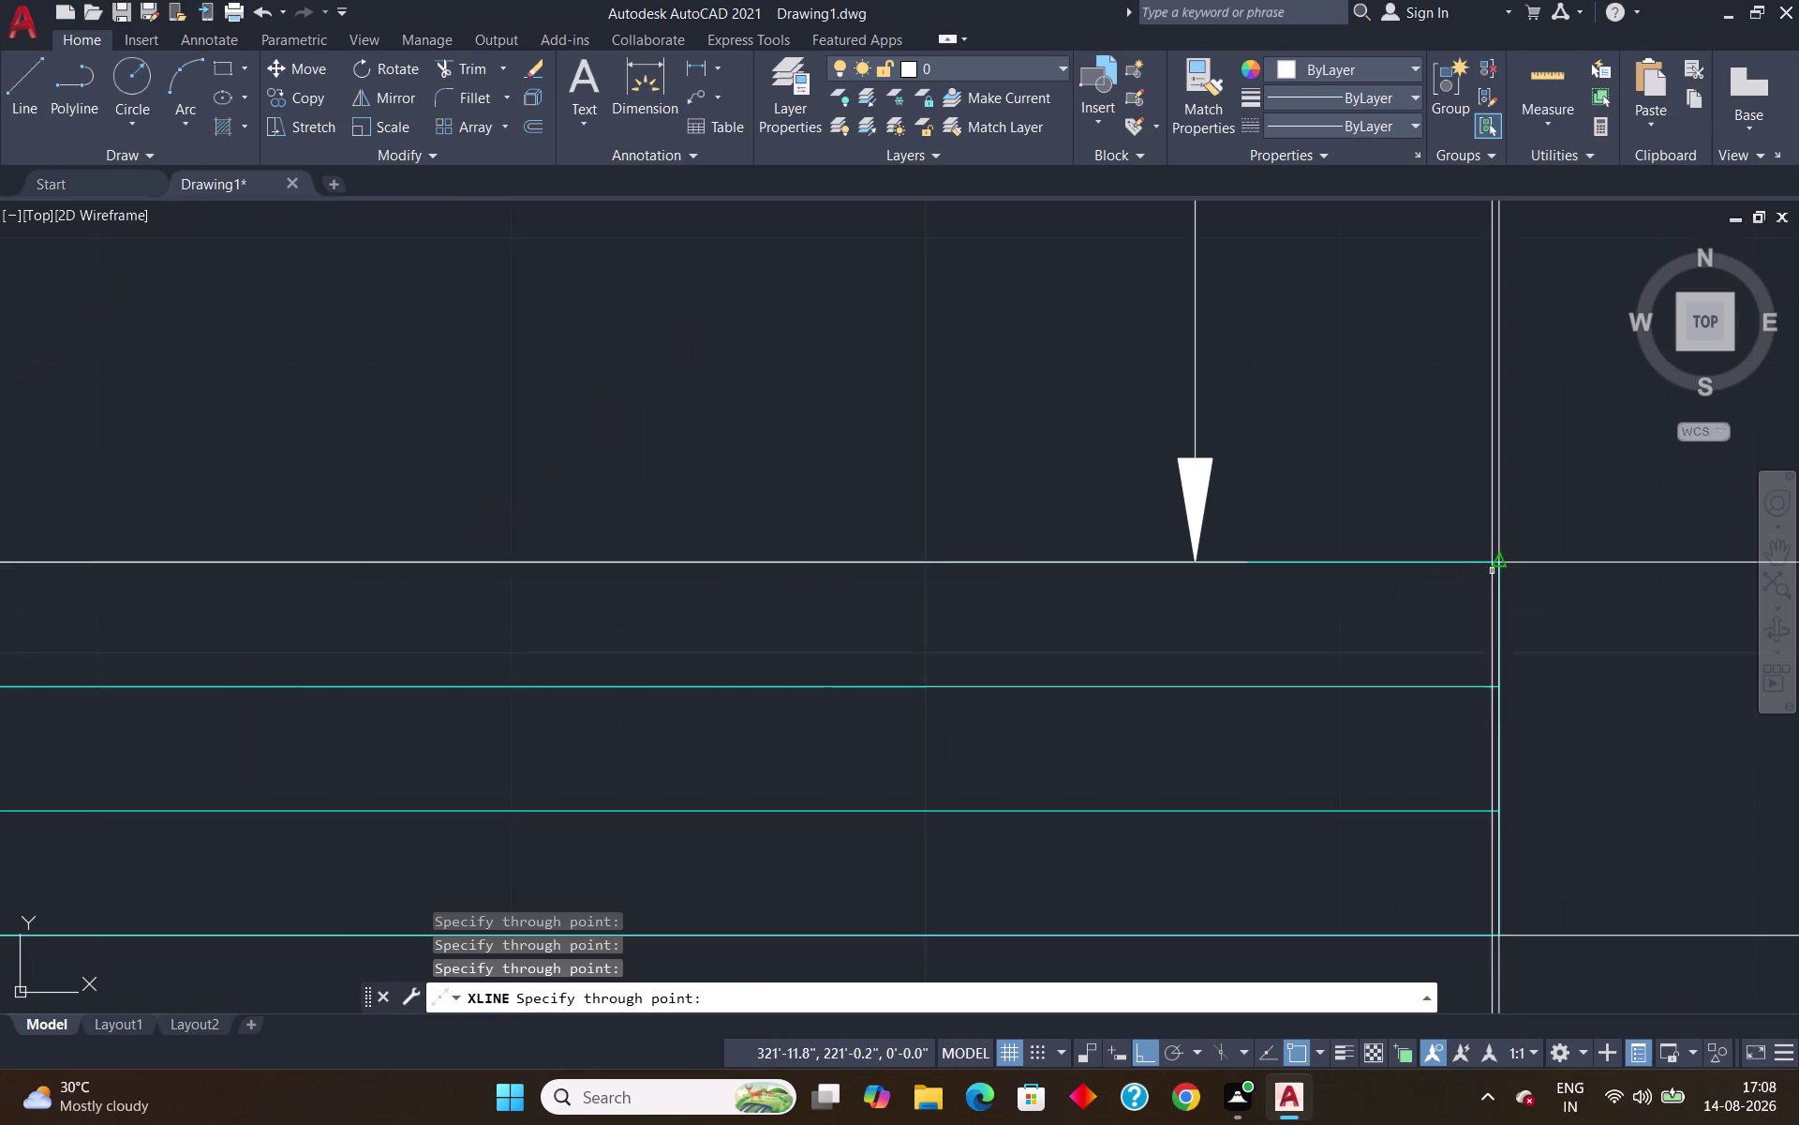
scroll(down, 3)
middle_drag(1666, 669, 1400, 707)
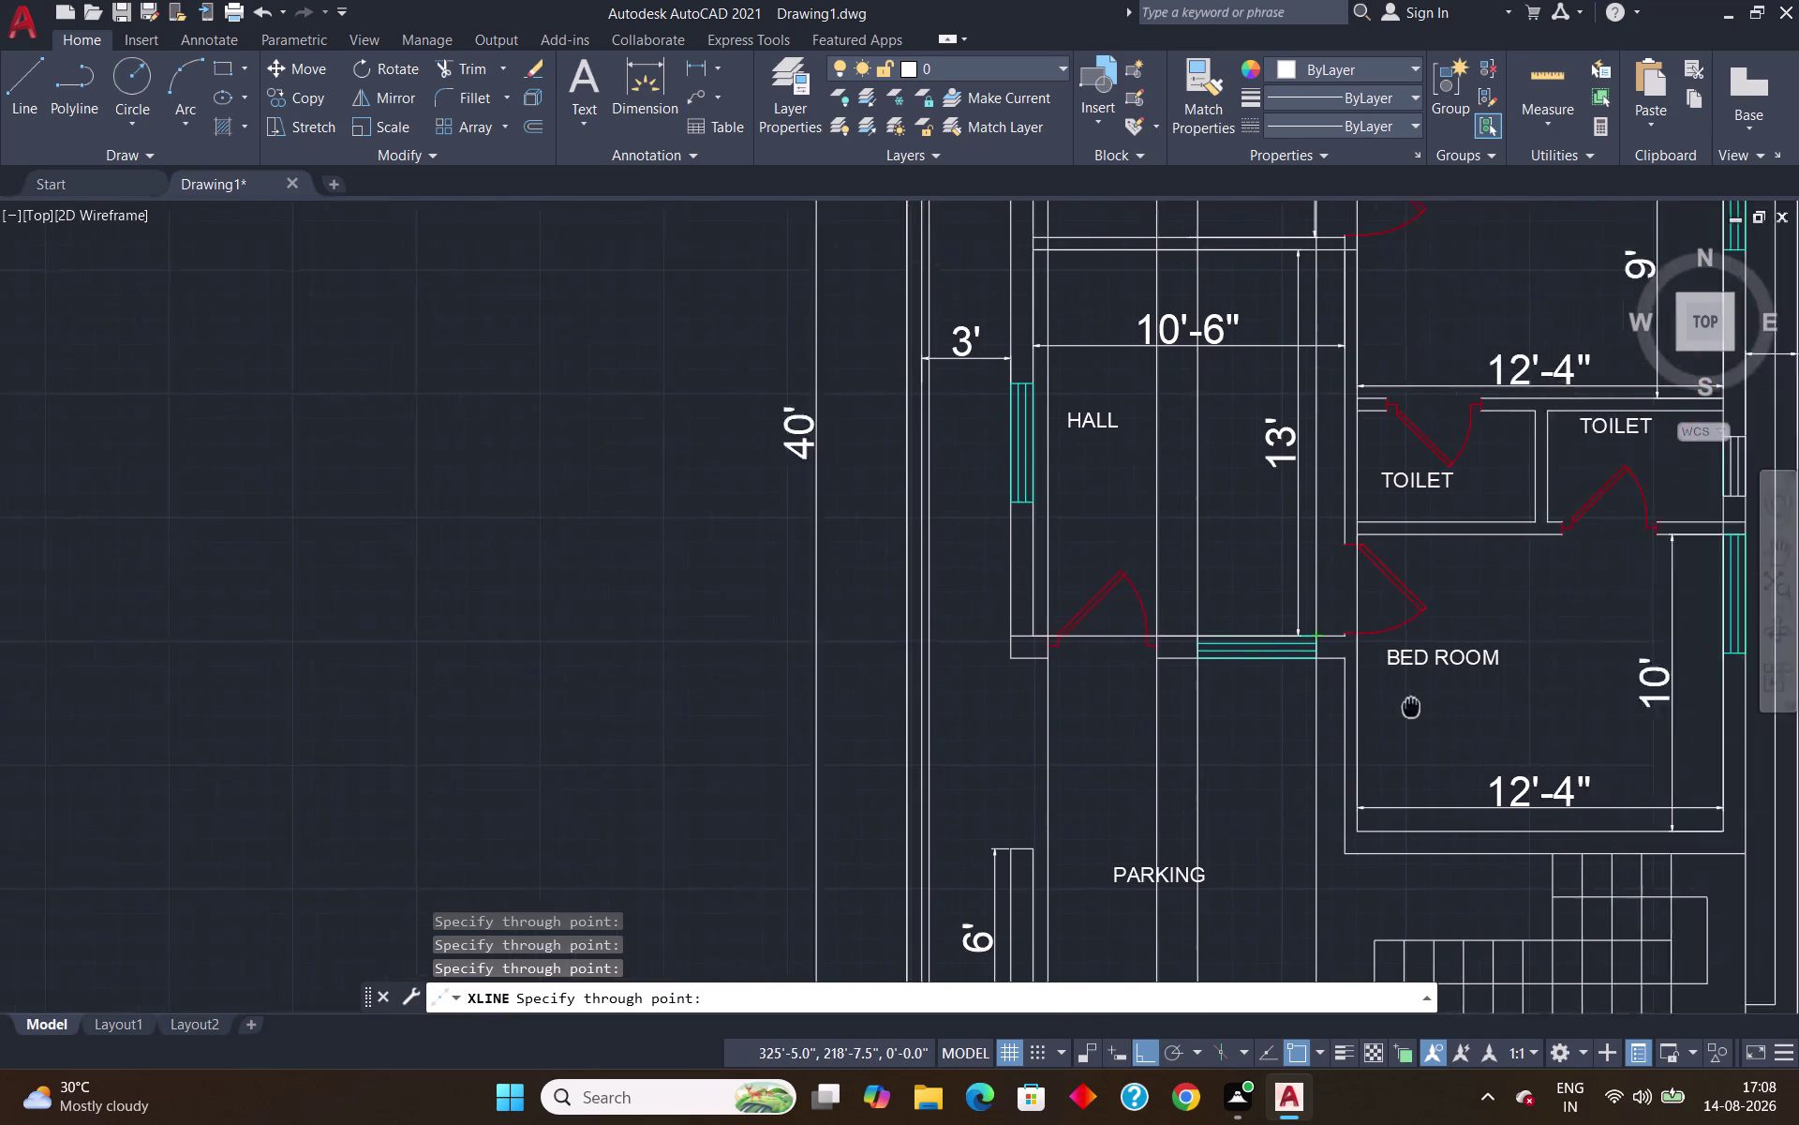
middle_drag(1400, 706, 685, 567)
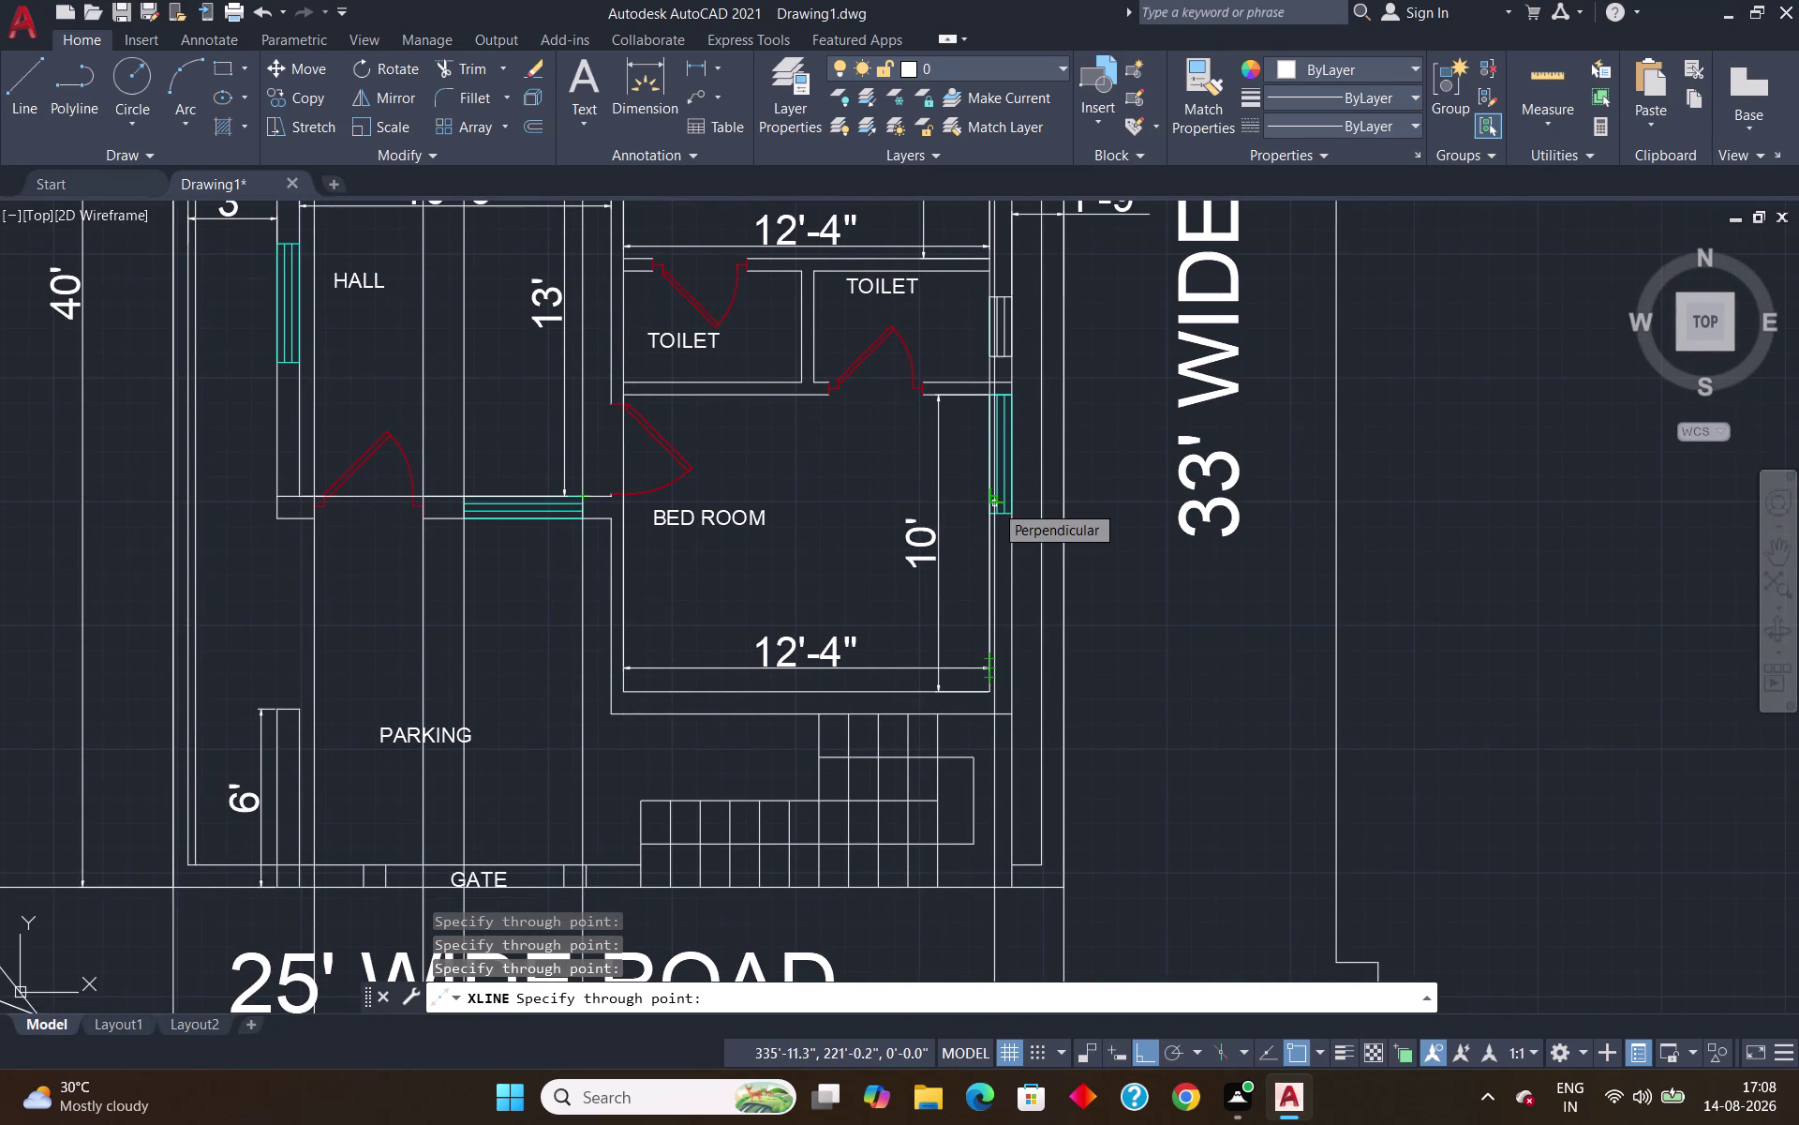